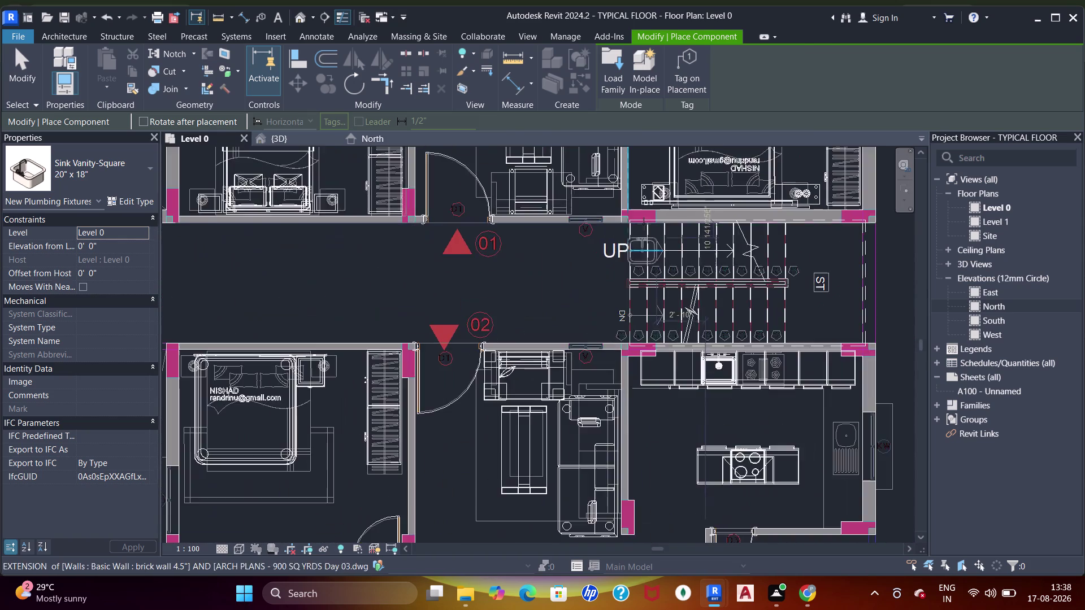
Place a square vanity sink against the wall of the bathroom near the dining area.
middle_drag(644, 228, 684, 461)
scroll(up, 3)
middle_drag(721, 252, 671, 426)
scroll(down, 3)
middle_drag(696, 295, 613, 369)
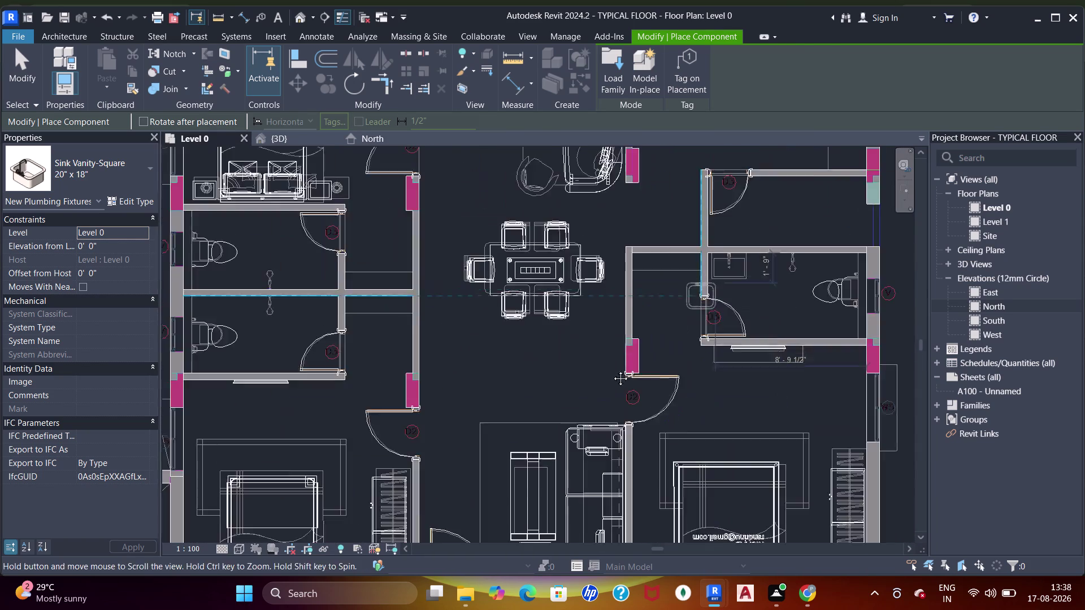
middle_drag(613, 369, 612, 370)
scroll(up, 3)
scroll(up, 3)
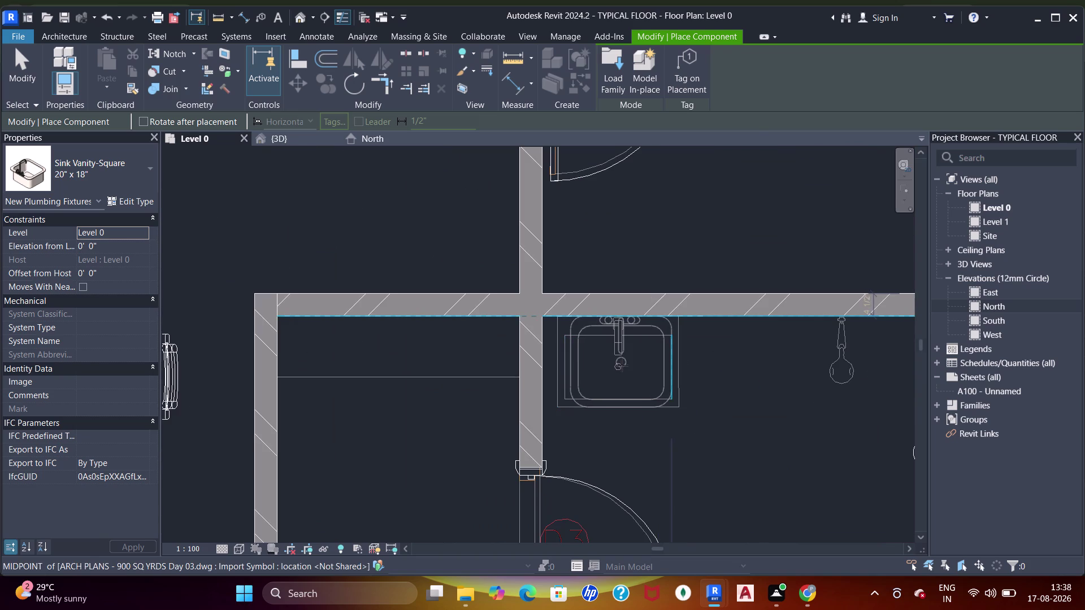
click(622, 366)
Place a vanity sink in the corner of a bedroom bathroom.
scroll(down, 3)
middle_drag(458, 354, 600, 344)
scroll(down, 3)
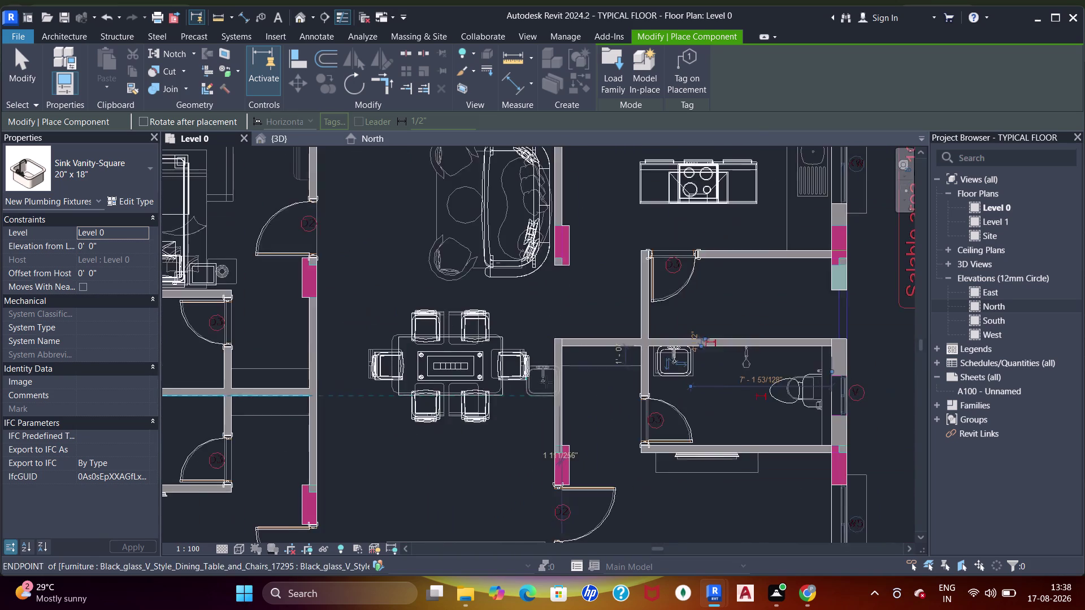
middle_drag(550, 387, 674, 290)
middle_drag(558, 423, 610, 267)
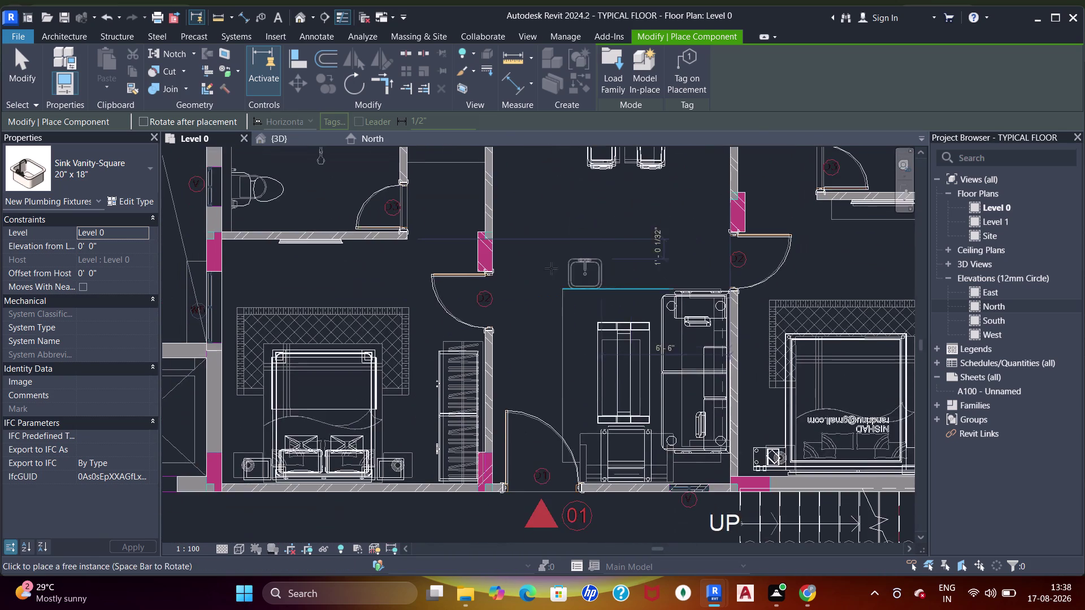
middle_drag(547, 288, 696, 326)
middle_drag(533, 286, 634, 411)
middle_drag(535, 317, 555, 366)
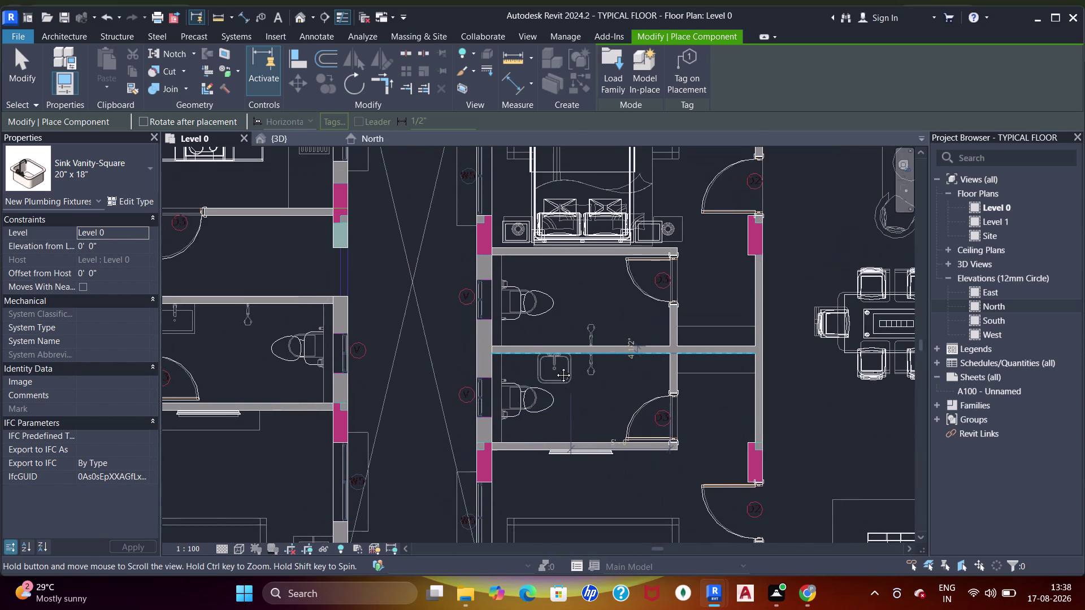
middle_drag(555, 367, 649, 247)
middle_drag(478, 264, 596, 332)
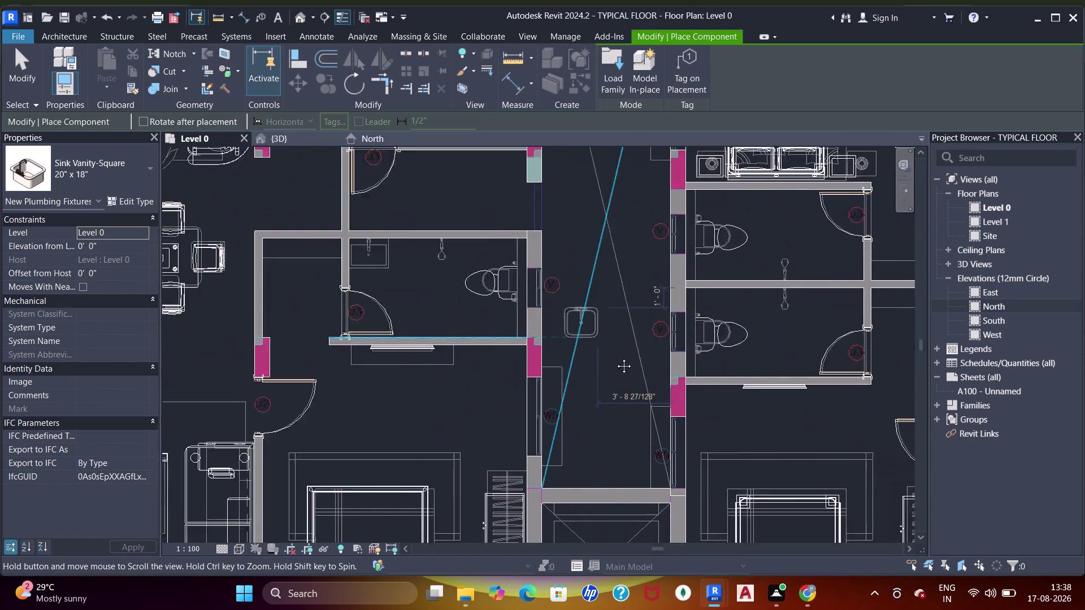
middle_drag(597, 332, 639, 394)
scroll(up, 3)
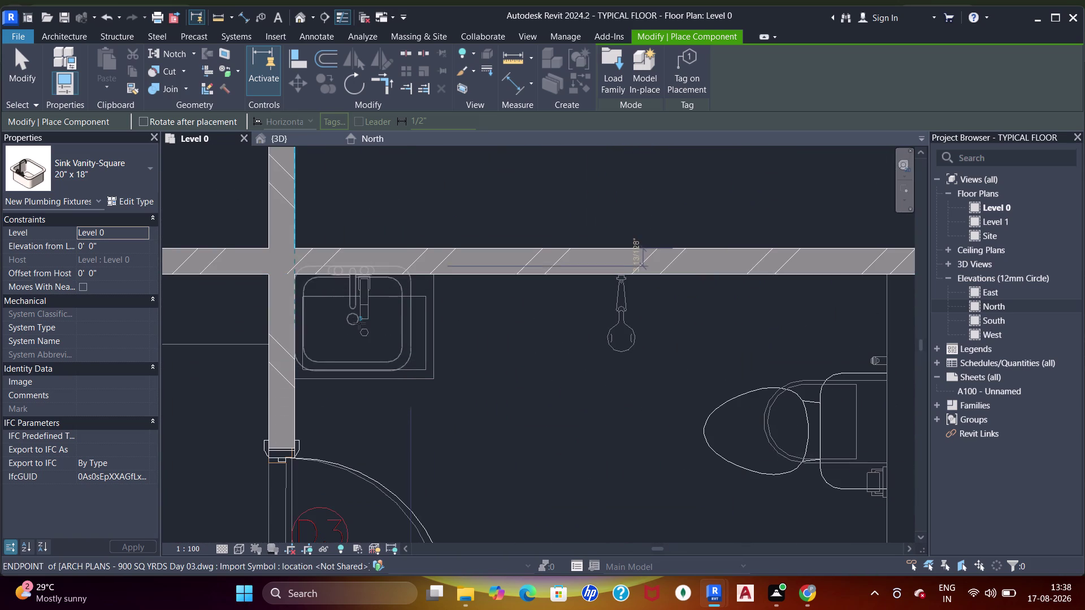
click(367, 330)
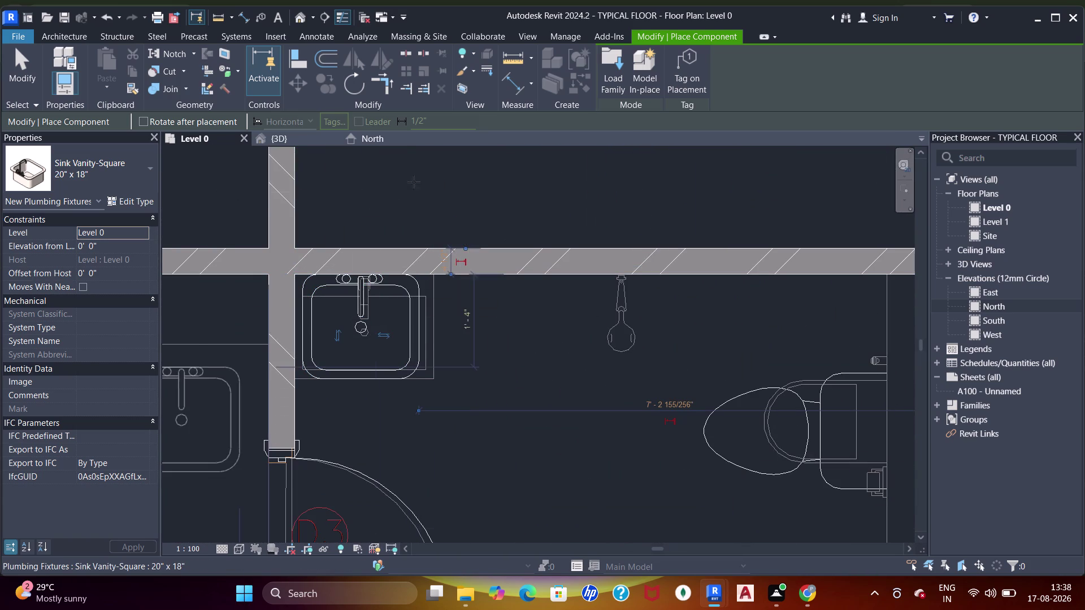
Place a vanity sink against the shared bathroom wall.
scroll(down, 3)
middle_drag(397, 368, 457, 364)
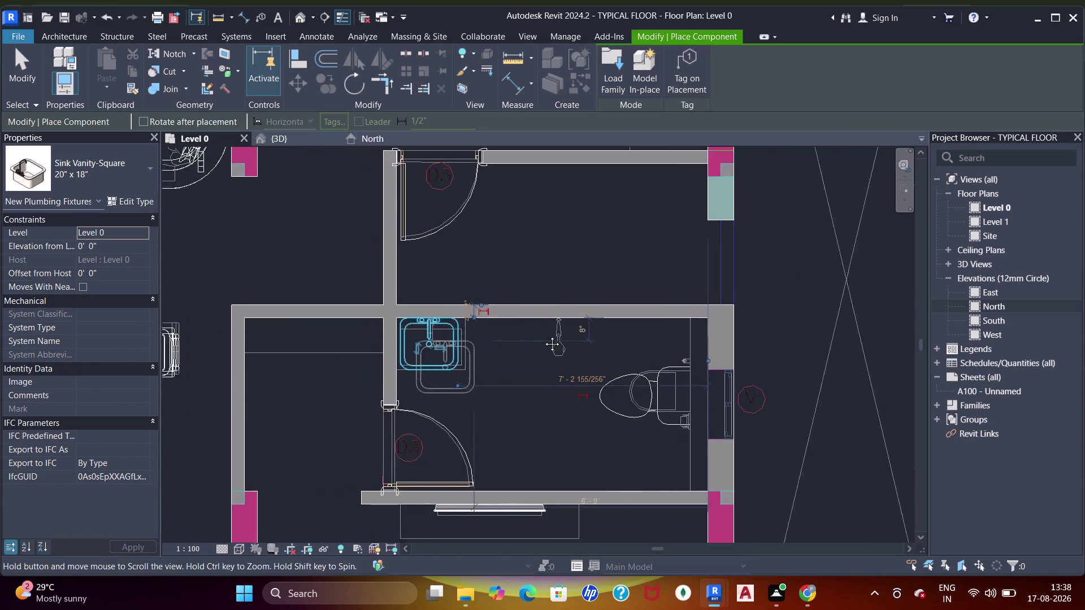
middle_drag(457, 364, 567, 327)
scroll(down, 3)
middle_drag(304, 409, 438, 319)
middle_drag(300, 323, 503, 238)
scroll(down, 3)
middle_drag(446, 256, 454, 314)
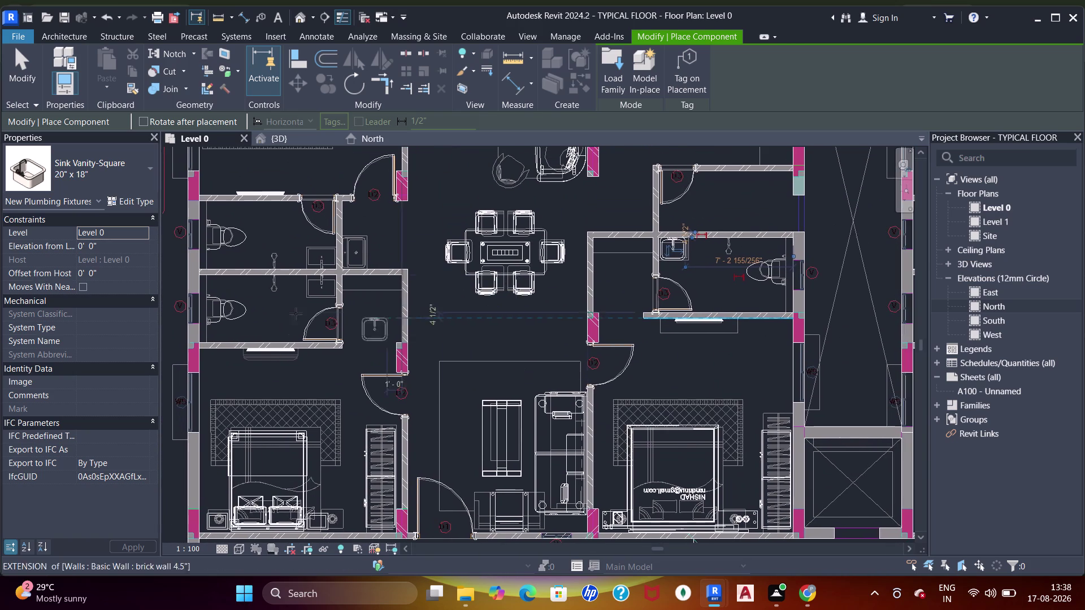
scroll(up, 3)
middle_drag(371, 277, 320, 393)
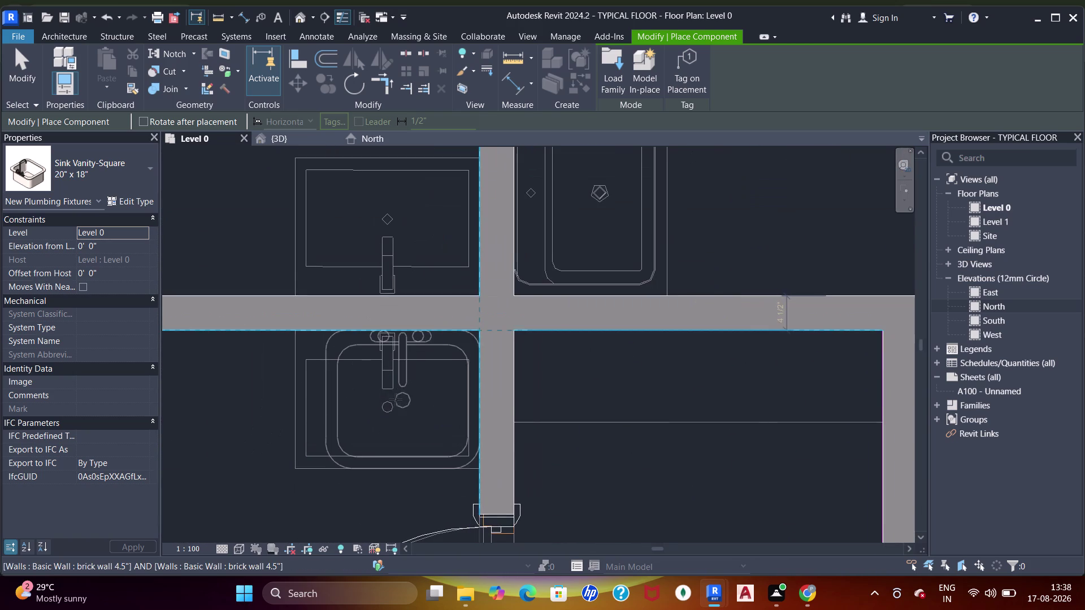
click(389, 401)
Place a sink on the wall's other side, rotated twice, then start loading another family.
scroll(down, 3)
middle_drag(352, 294, 468, 323)
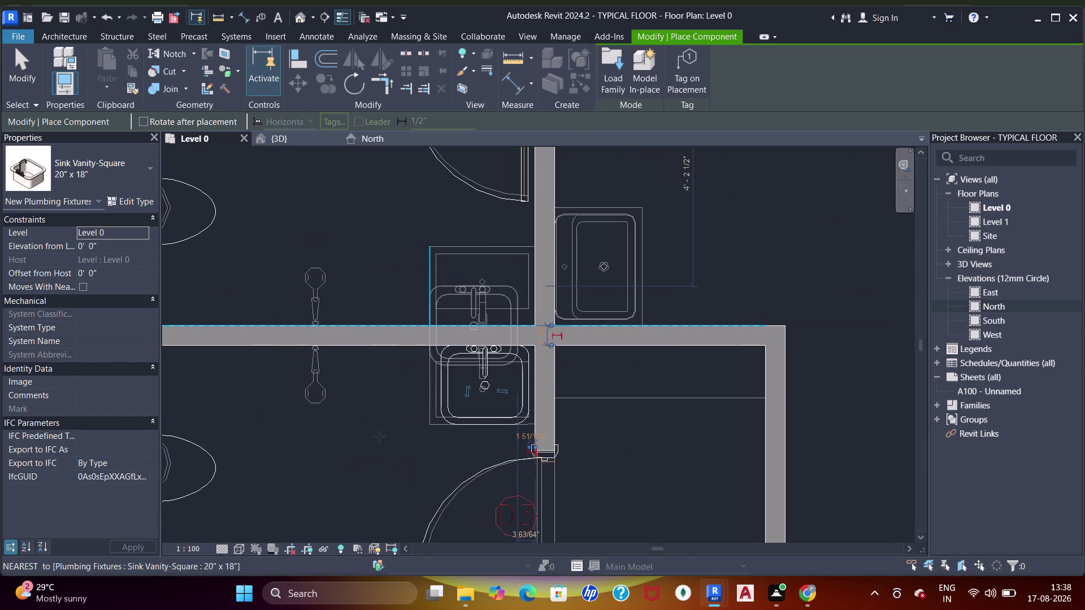
key(space)
key(space)
scroll(up, 3)
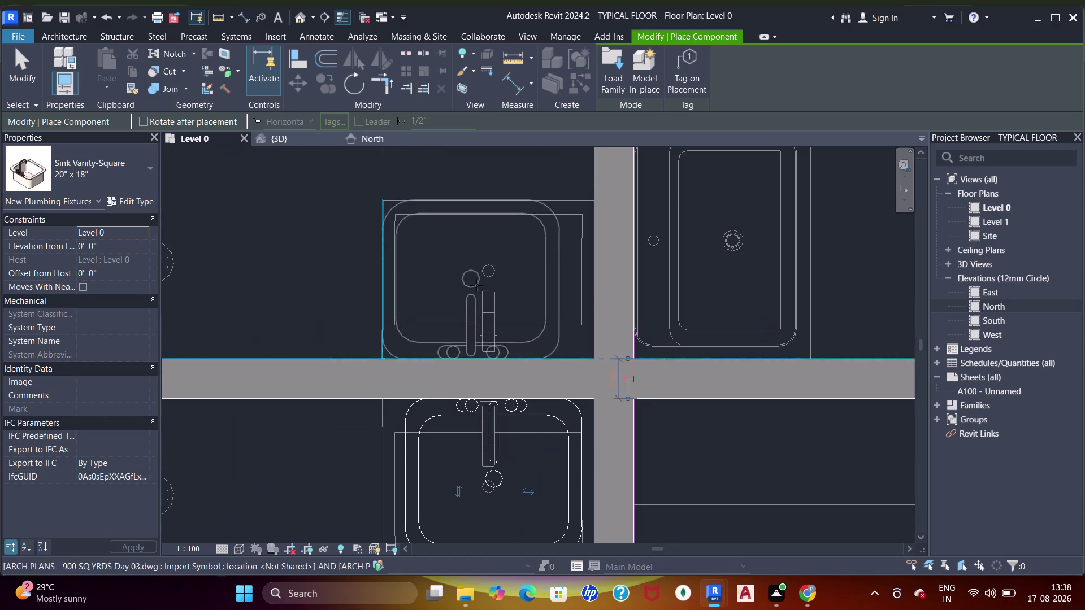
click(491, 279)
scroll(down, 3)
middle_drag(471, 313, 439, 363)
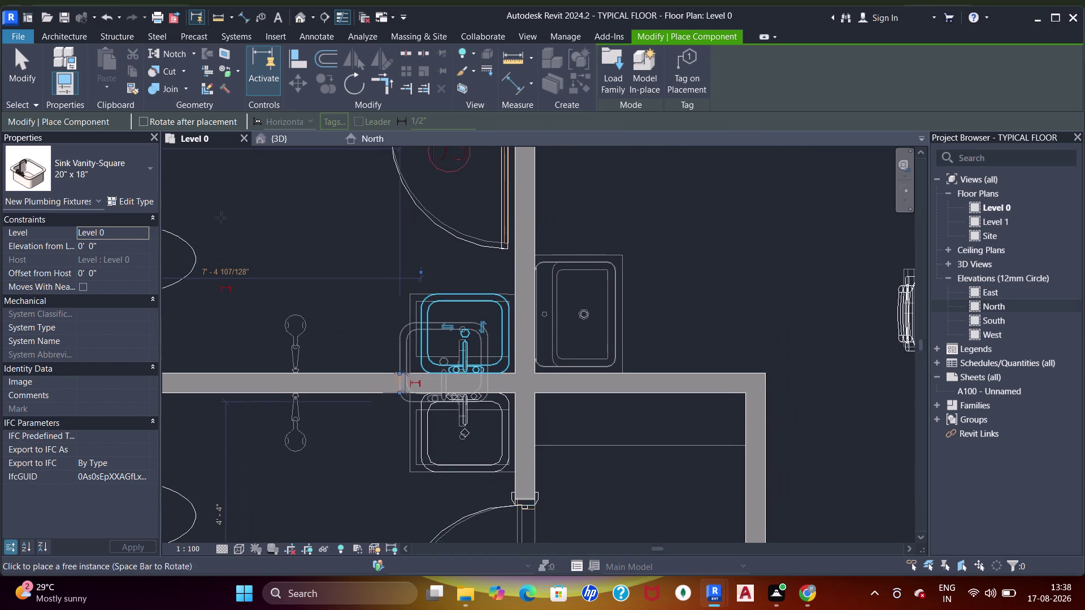
click(615, 74)
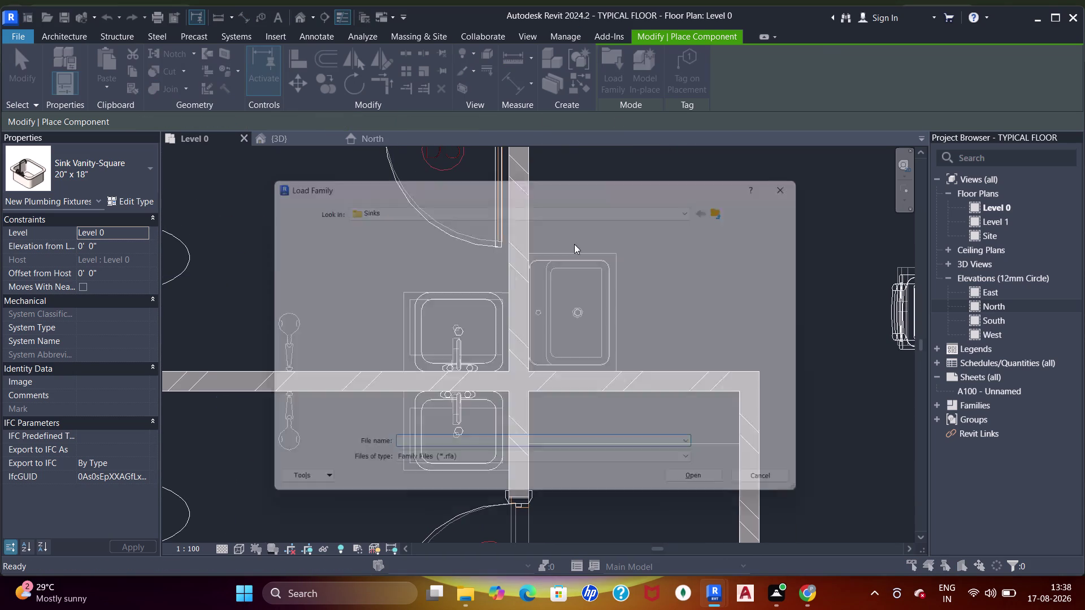
Preview the Sinks folder families and load Sink Kitchen-Single (30" x 21").
click(406, 253)
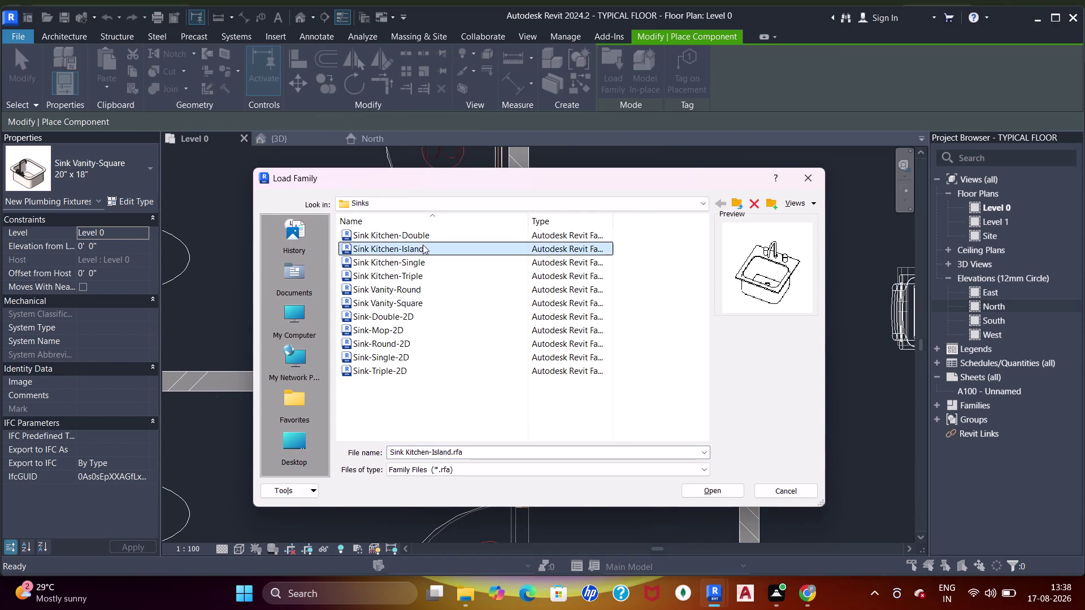
click(418, 241)
click(416, 278)
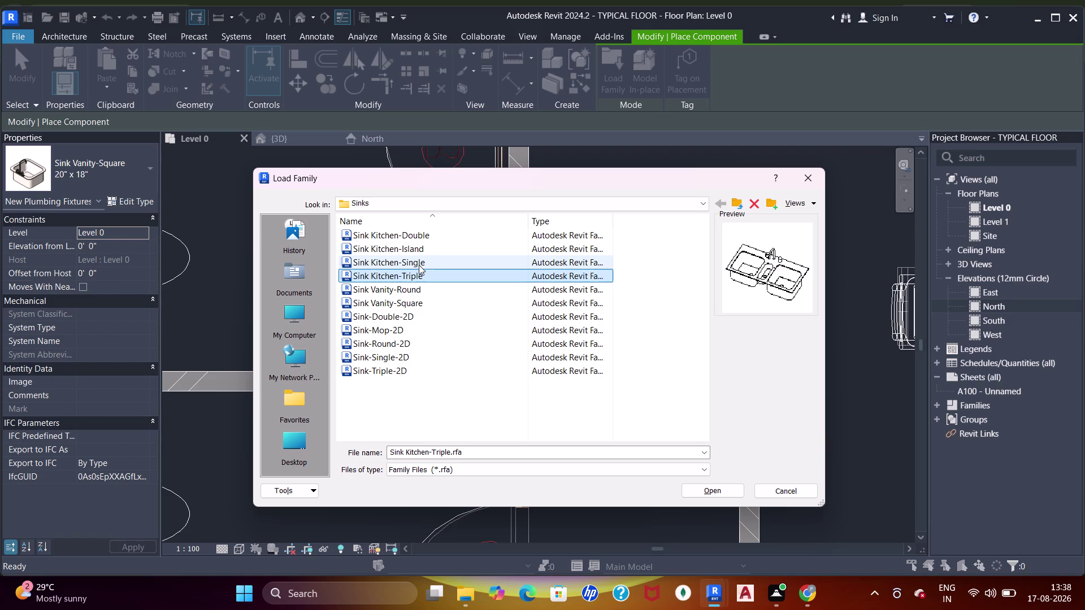
click(419, 265)
click(422, 251)
click(419, 260)
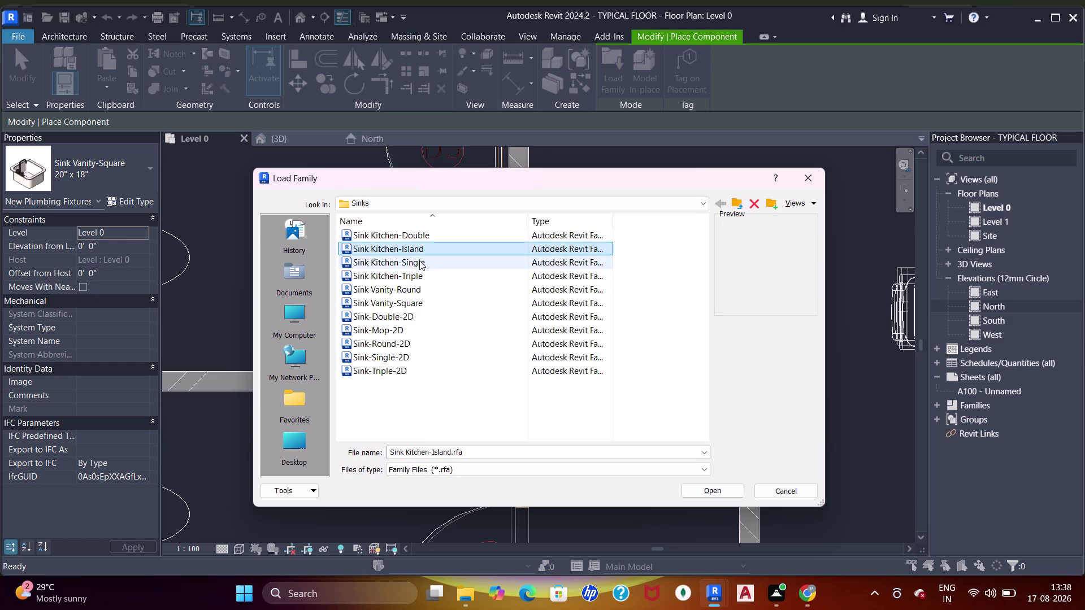
click(410, 298)
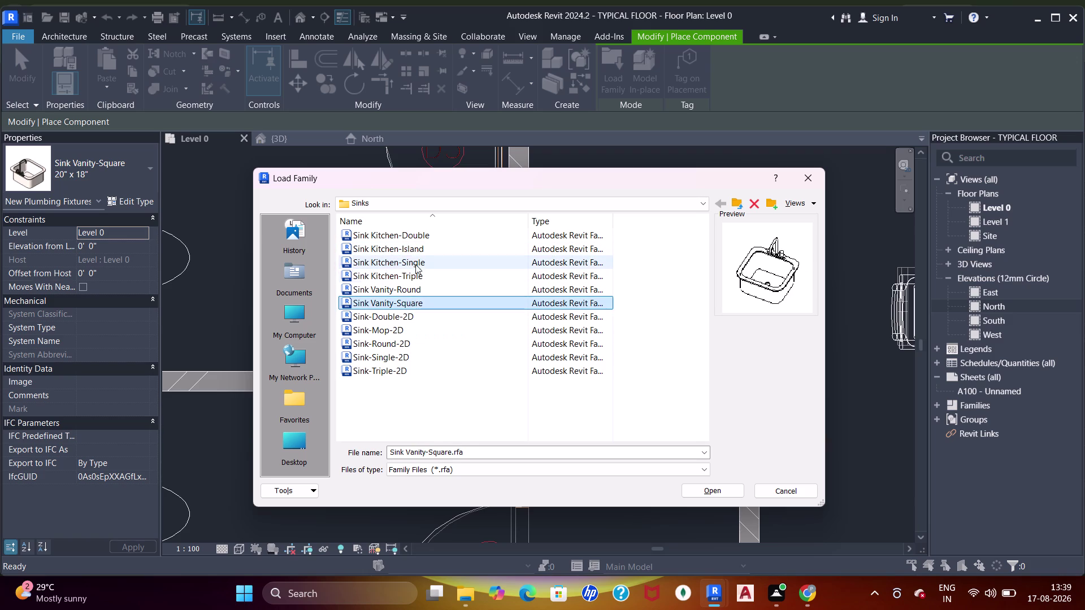
click(415, 257)
double_click(415, 258)
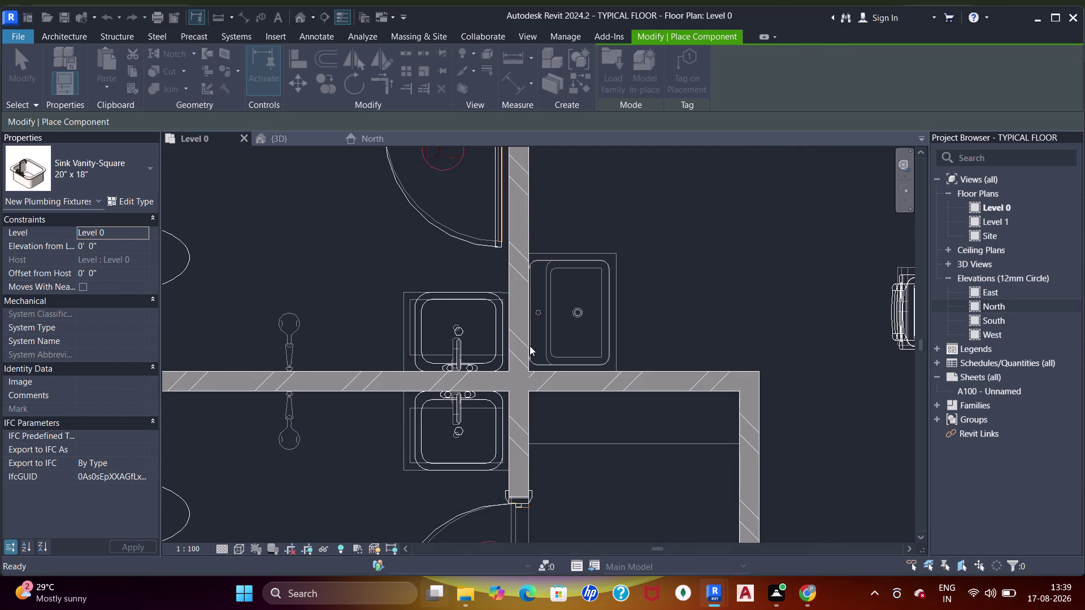
key(space)
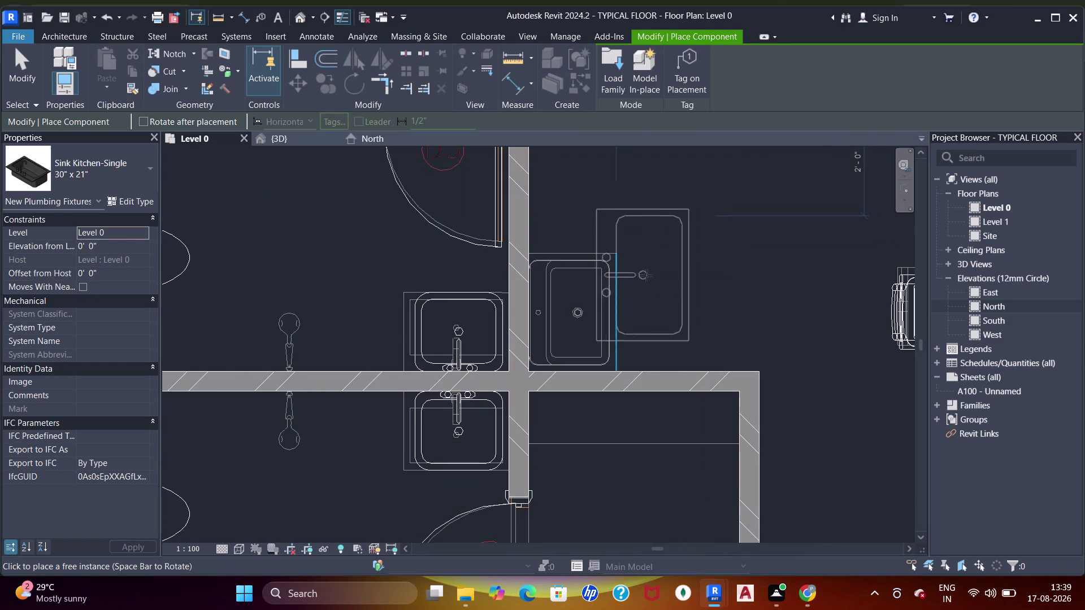
Place a 30" x 21" kitchen sink against the wall, then pan across the apartments.
click(583, 307)
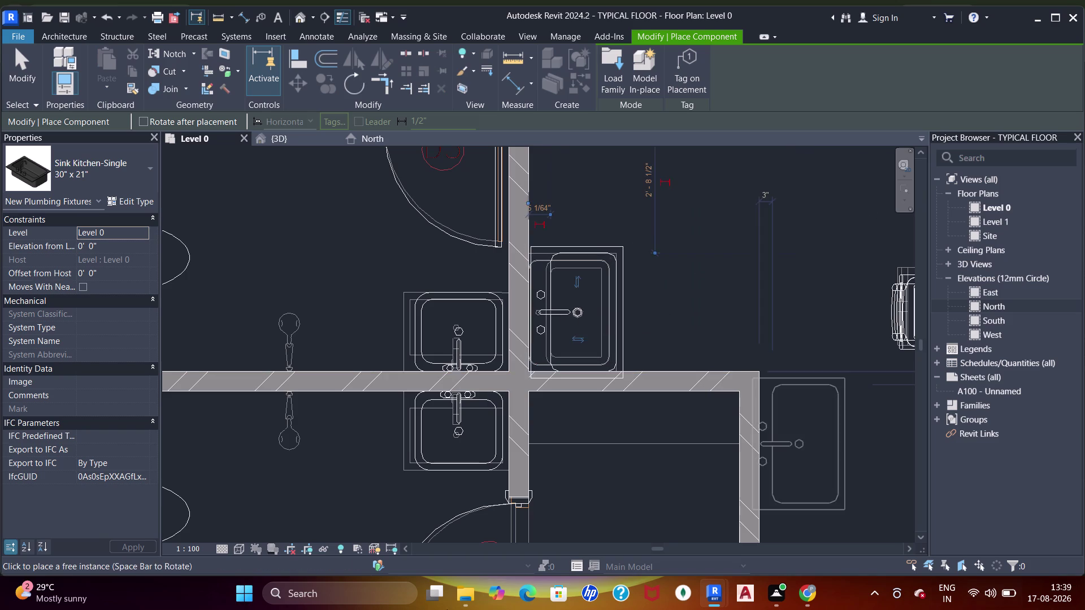
scroll(down, 3)
middle_drag(651, 294, 552, 291)
scroll(down, 3)
middle_drag(588, 291, 522, 254)
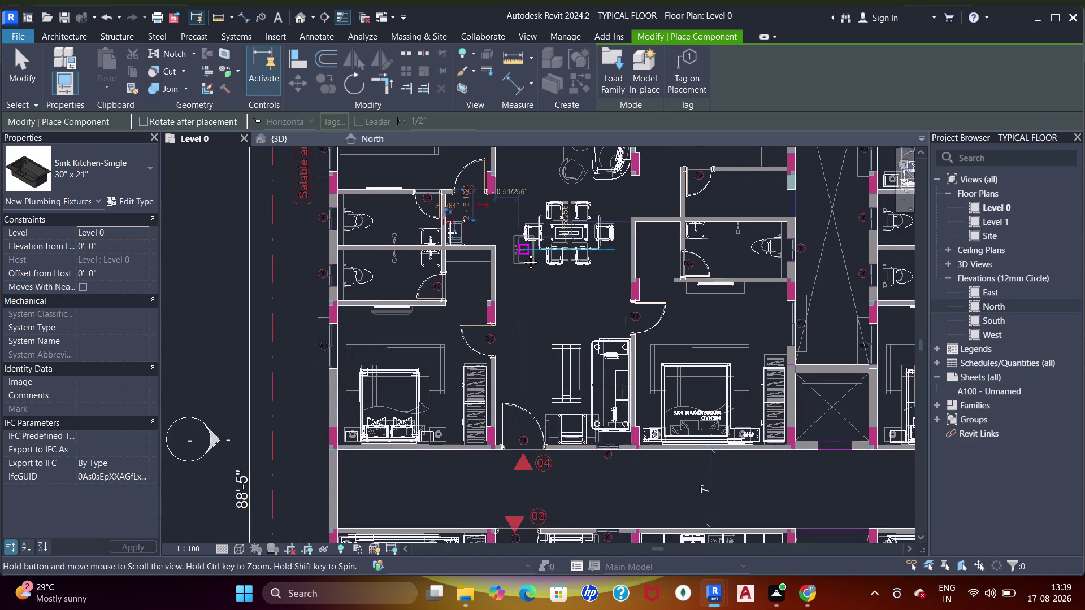
middle_drag(522, 254, 397, 297)
middle_drag(732, 248, 551, 330)
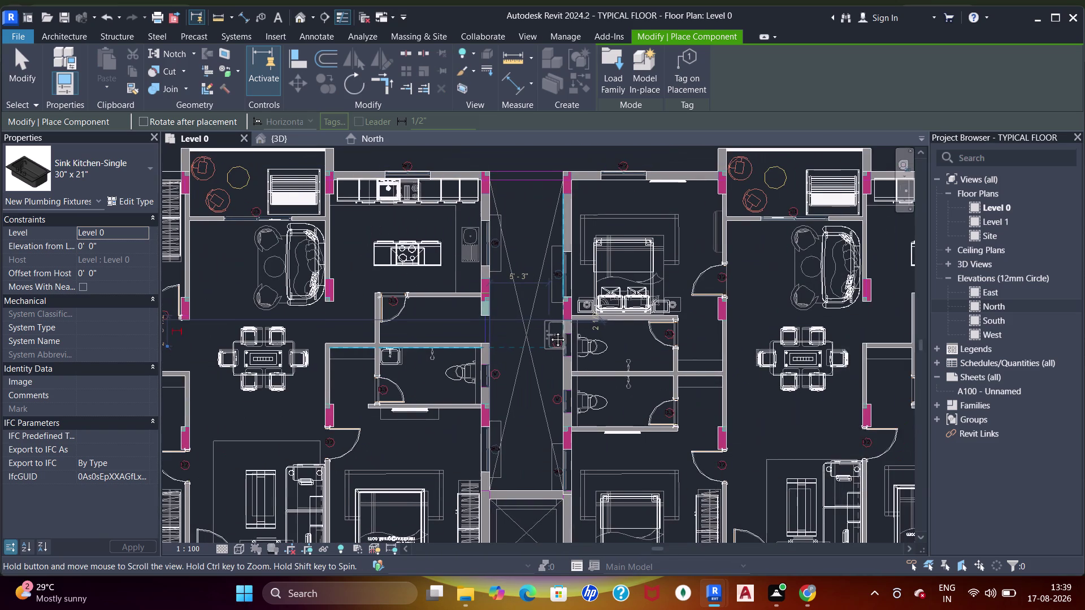
middle_drag(551, 331, 549, 331)
middle_drag(677, 362, 570, 306)
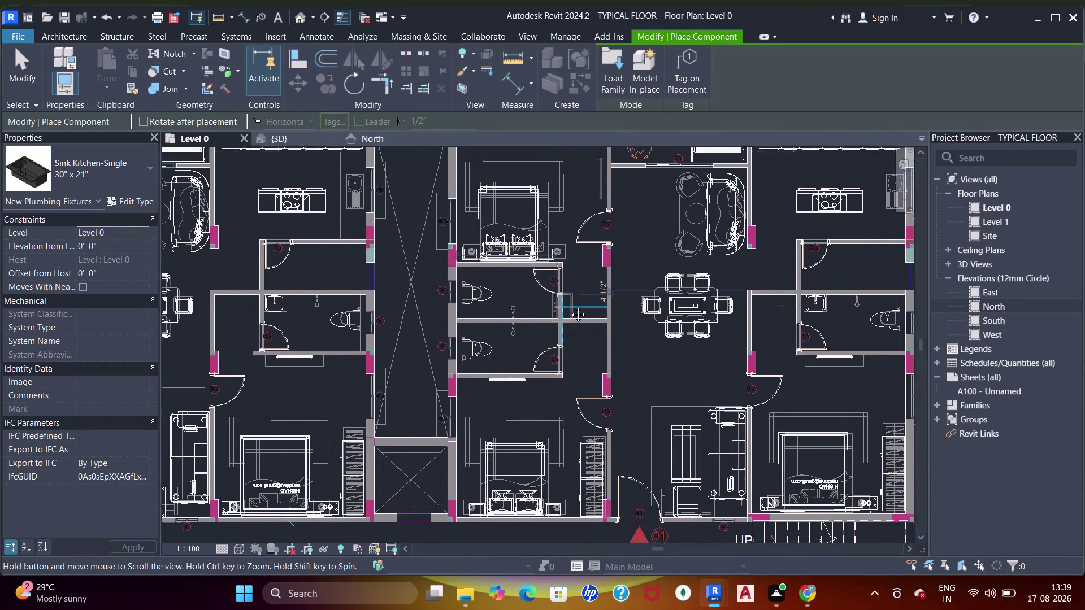
middle_drag(569, 306, 585, 303)
middle_drag(408, 381, 424, 382)
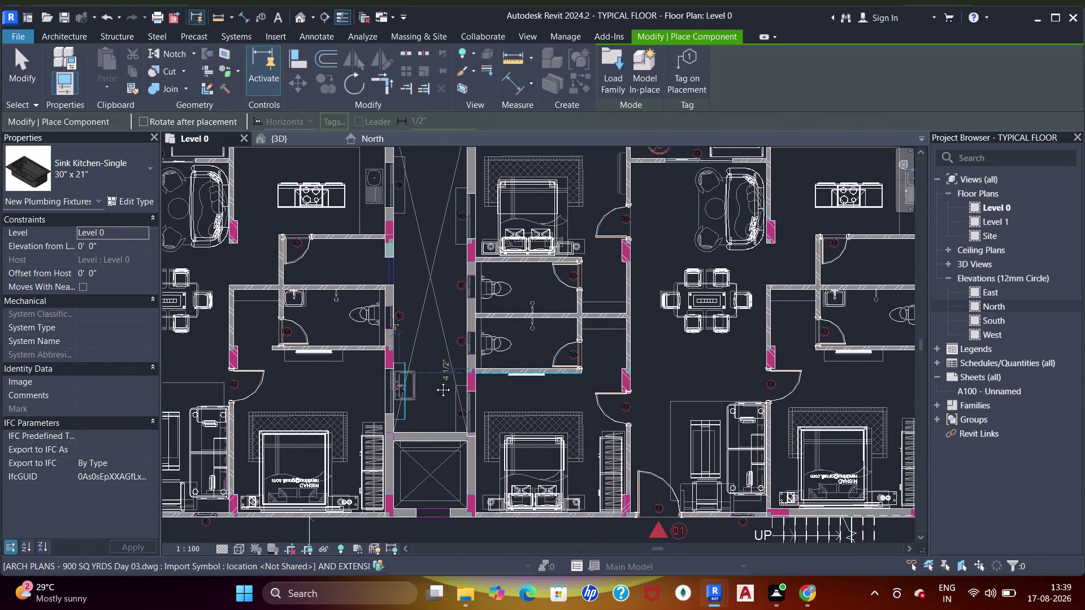
middle_drag(425, 381, 610, 356)
middle_drag(629, 352, 434, 364)
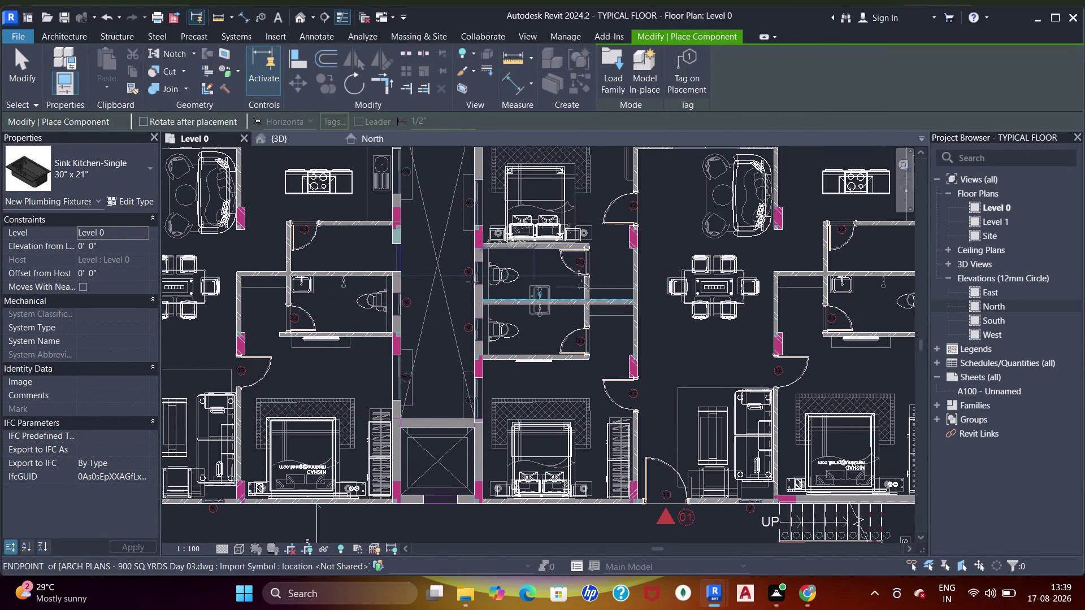
Place a kitchen sink beside the wall in the lower apartment's kitchen.
scroll(down, 3)
middle_drag(473, 296, 586, 265)
middle_drag(417, 386, 529, 242)
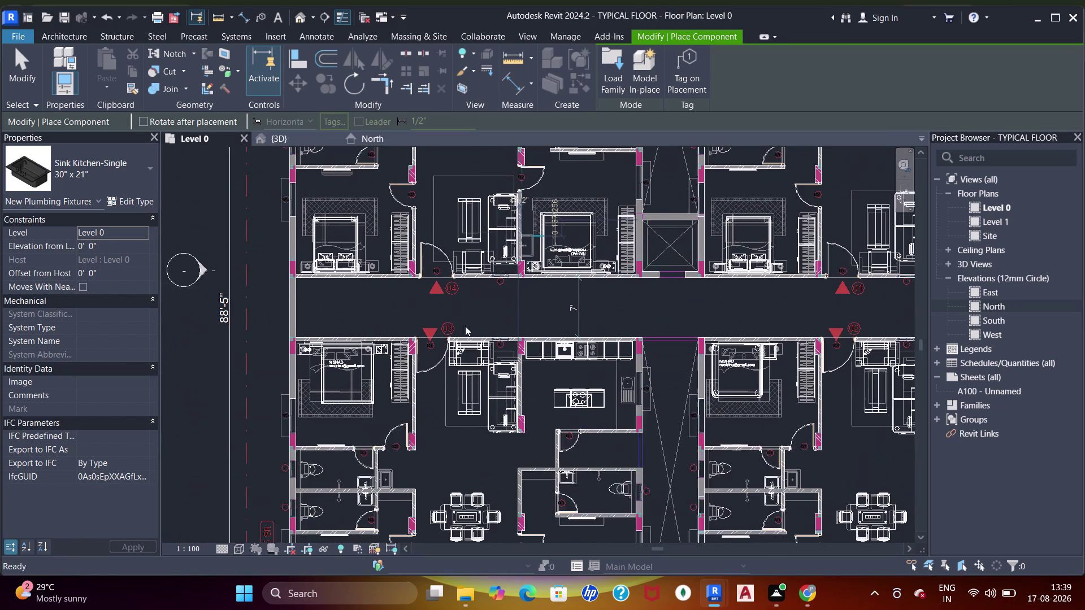
scroll(up, 3)
middle_drag(428, 411, 442, 385)
middle_drag(481, 470, 477, 469)
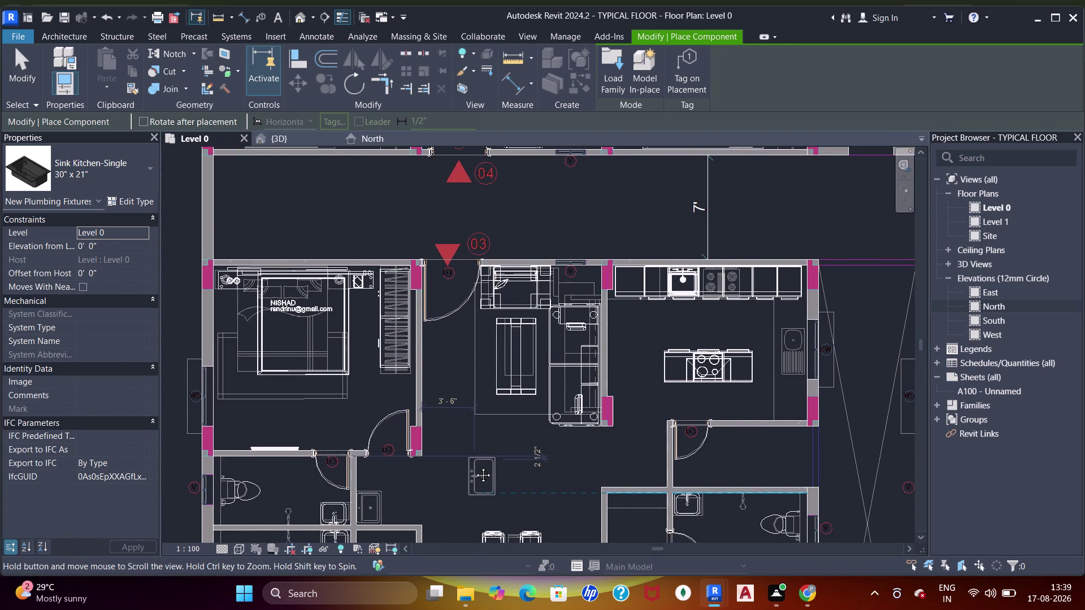
middle_drag(477, 469, 462, 330)
scroll(up, 3)
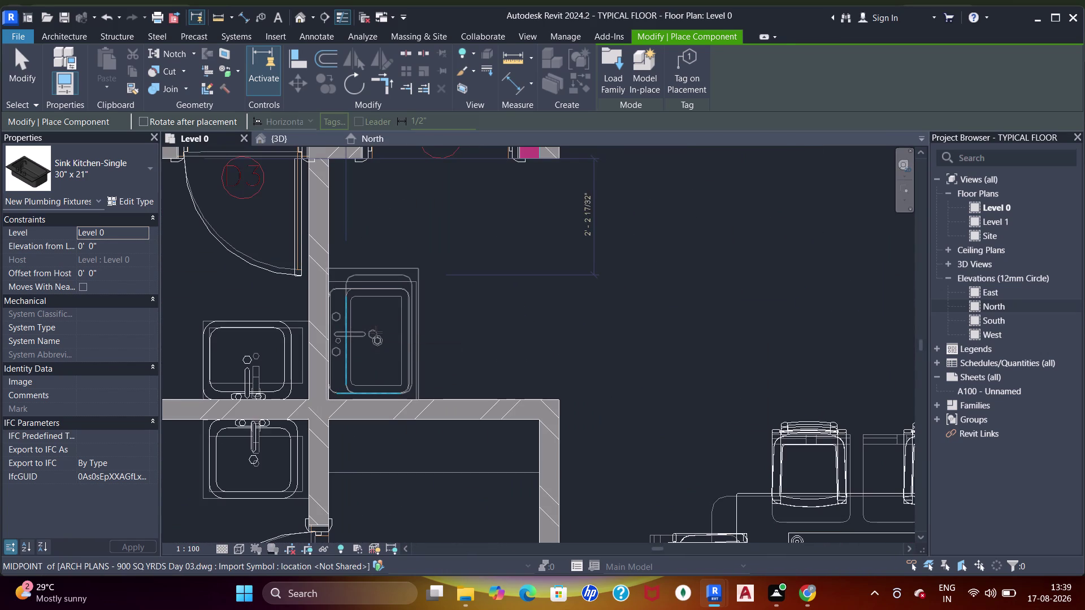
click(380, 332)
Place a kitchen sink in the wash area next to the washbasins.
scroll(down, 3)
middle_drag(469, 319, 409, 313)
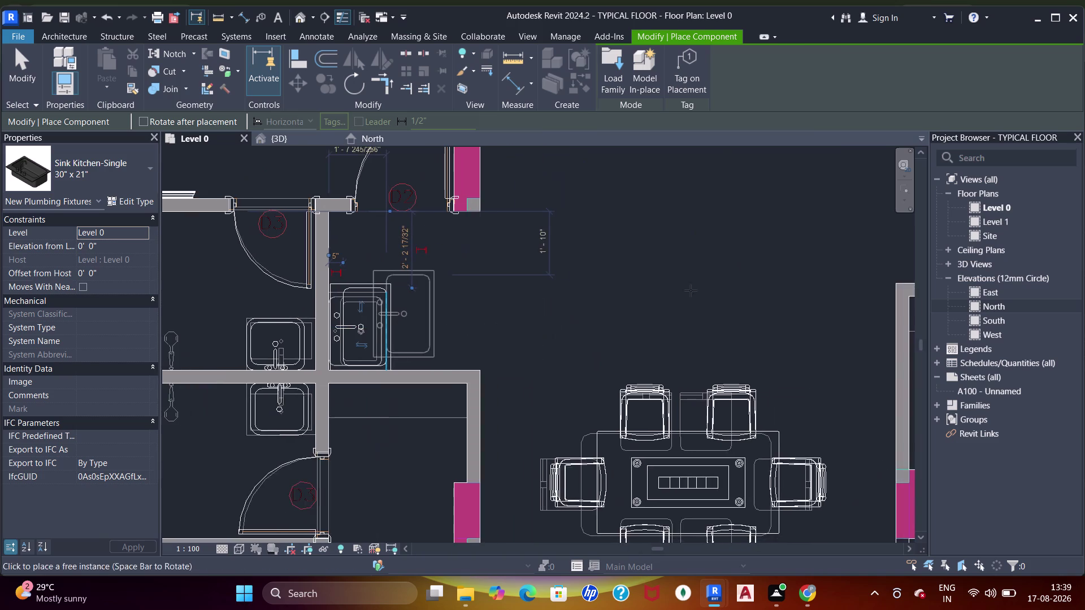
scroll(down, 3)
middle_drag(751, 321, 542, 327)
middle_drag(655, 366, 559, 349)
scroll(down, 3)
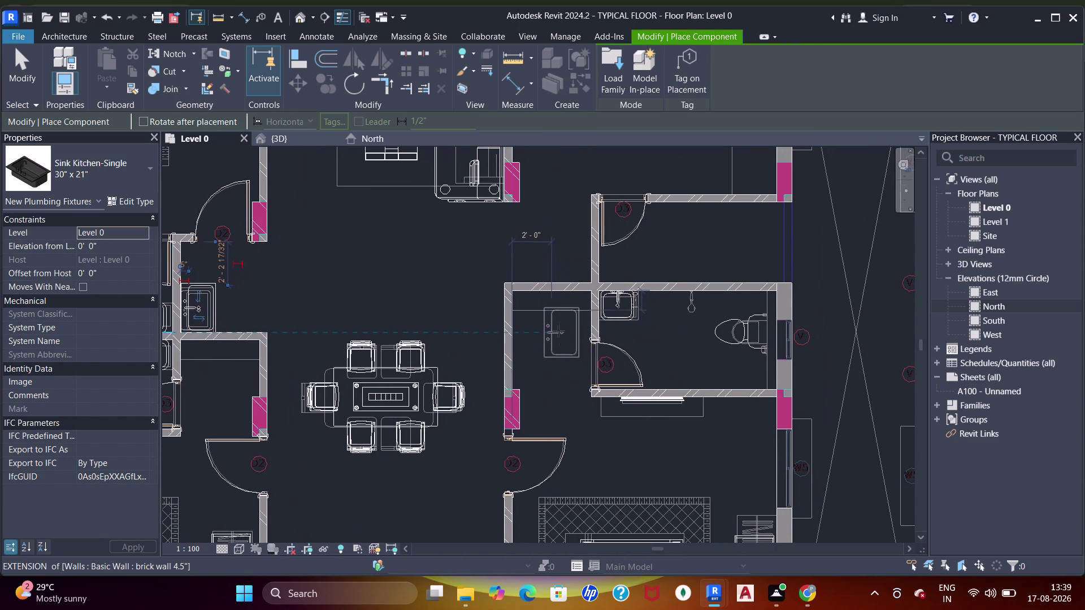
middle_drag(561, 389, 464, 422)
middle_drag(714, 407, 656, 423)
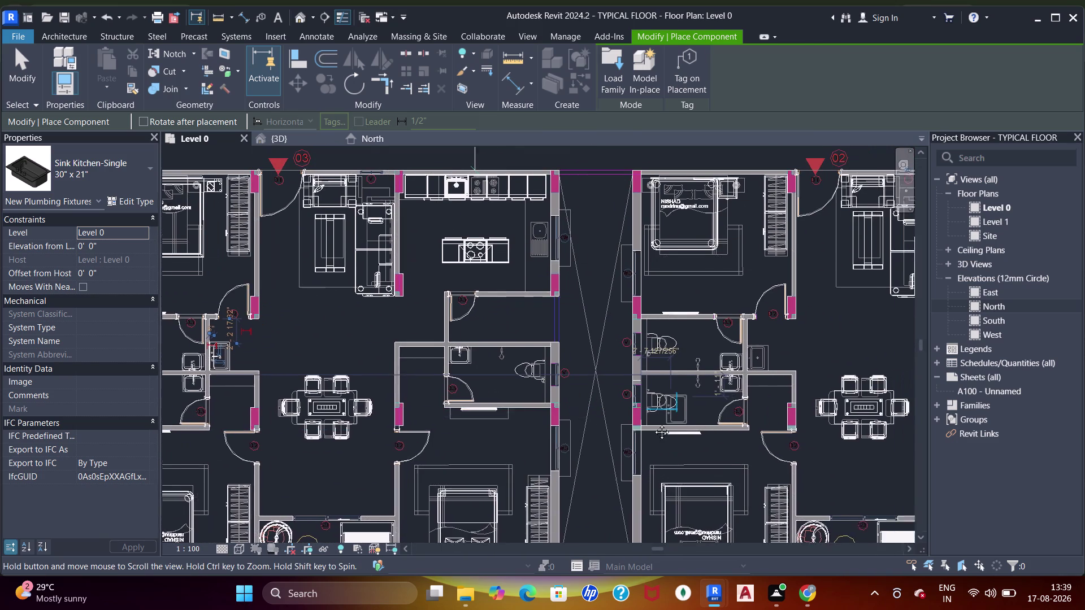
middle_drag(656, 424, 685, 403)
scroll(up, 3)
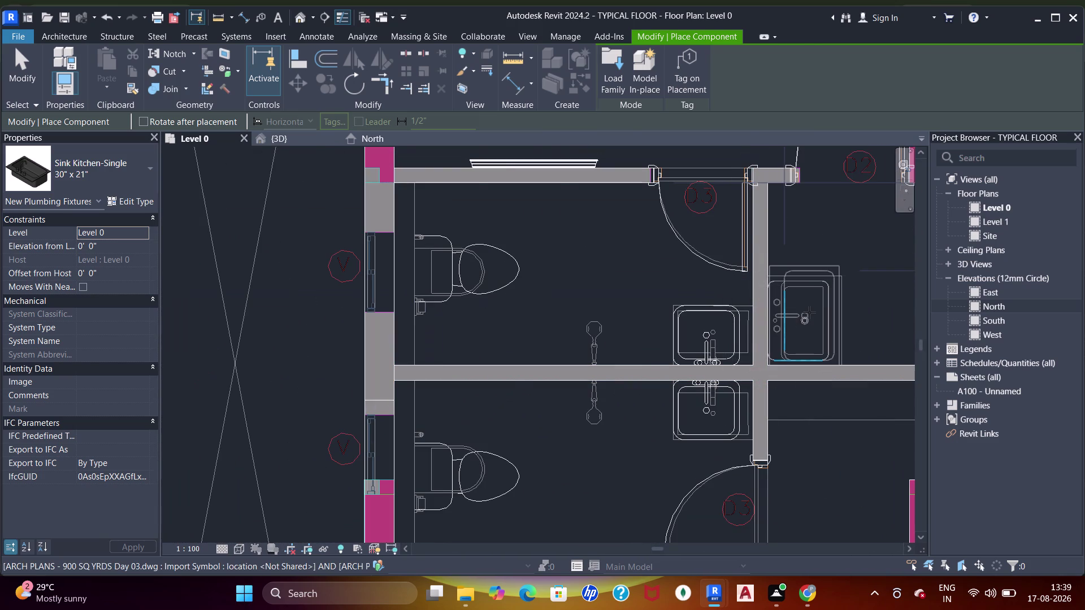
click(810, 313)
Pan across the plan and press Esc to end kitchen sink placement.
scroll(down, 3)
middle_drag(796, 326, 583, 339)
scroll(down, 3)
middle_drag(750, 348, 633, 267)
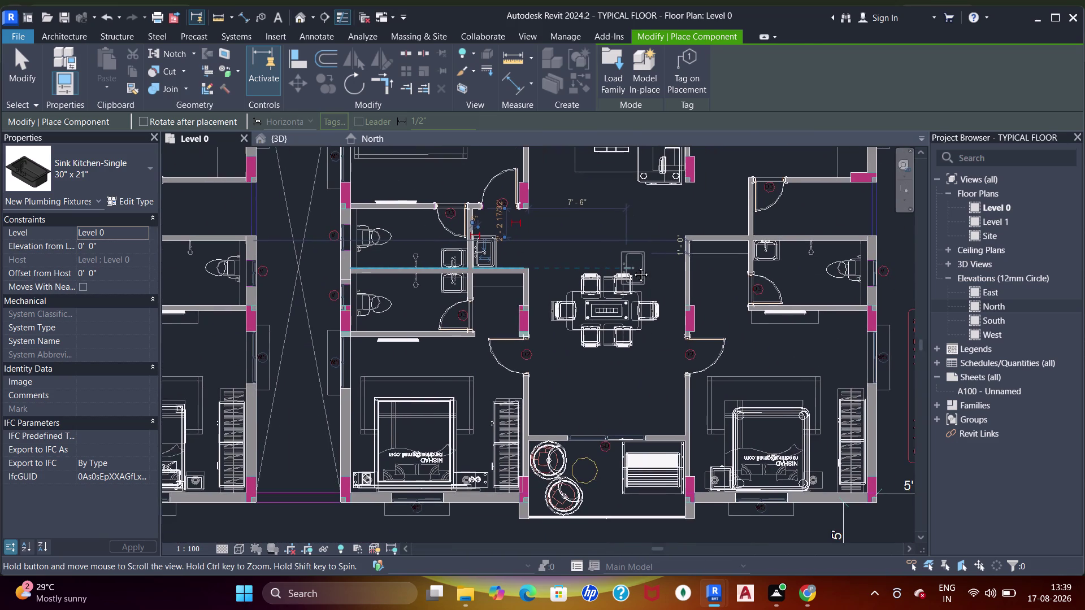
middle_drag(633, 266, 624, 444)
scroll(down, 3)
middle_drag(573, 287, 634, 462)
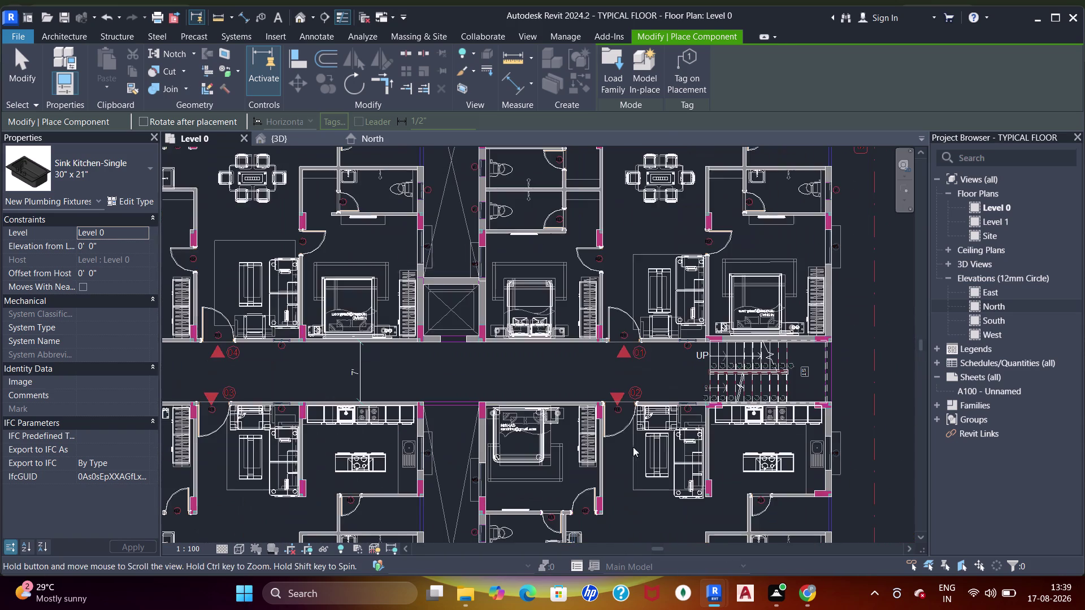
middle_drag(530, 230, 578, 363)
scroll(up, 3)
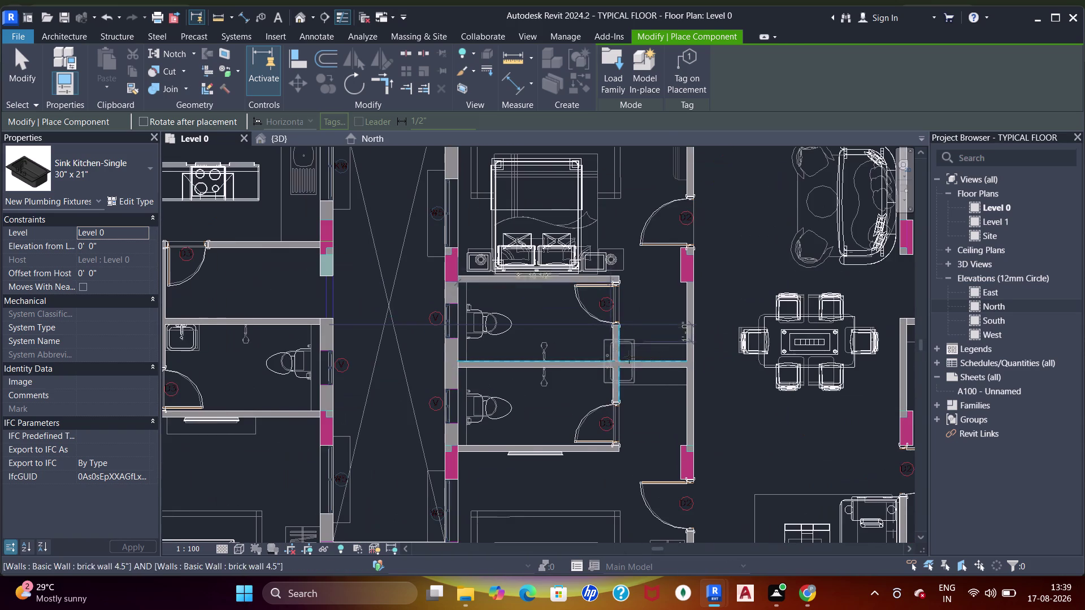
key(Escape)
key(Escape)
key(Escape)
key(Escape)
scroll(down, 3)
middle_drag(497, 357, 626, 329)
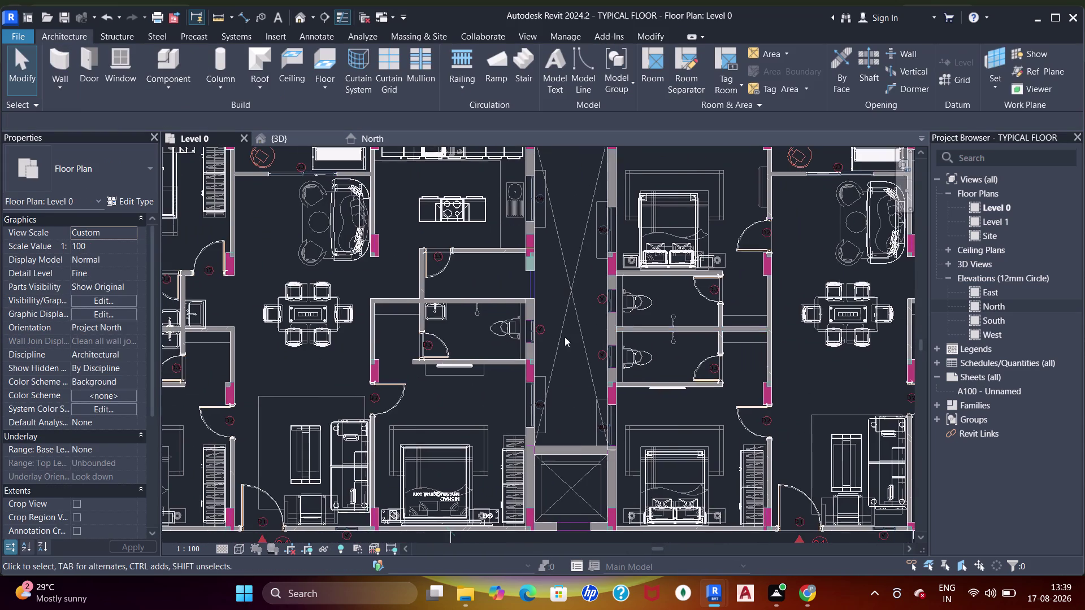
Align the new kitchen sink's side flush against the adjacent wall face.
middle_drag(456, 354, 656, 331)
scroll(up, 3)
scroll(up, 3)
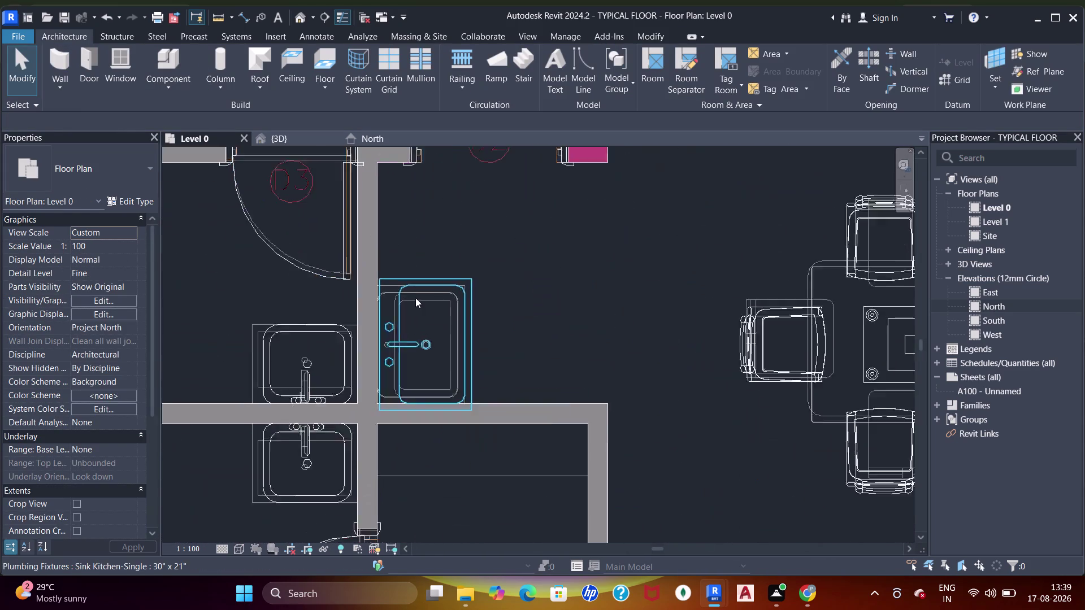
scroll(up, 3)
key(a)
key(a)
key(a)
click(356, 240)
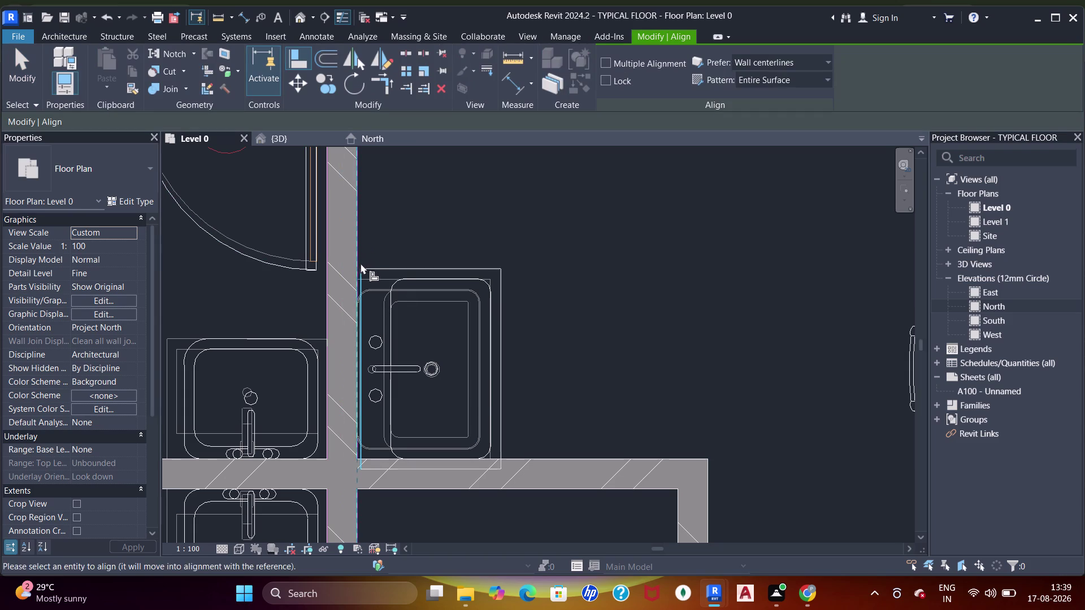
click(364, 272)
key(Escape)
key(Escape)
key(a)
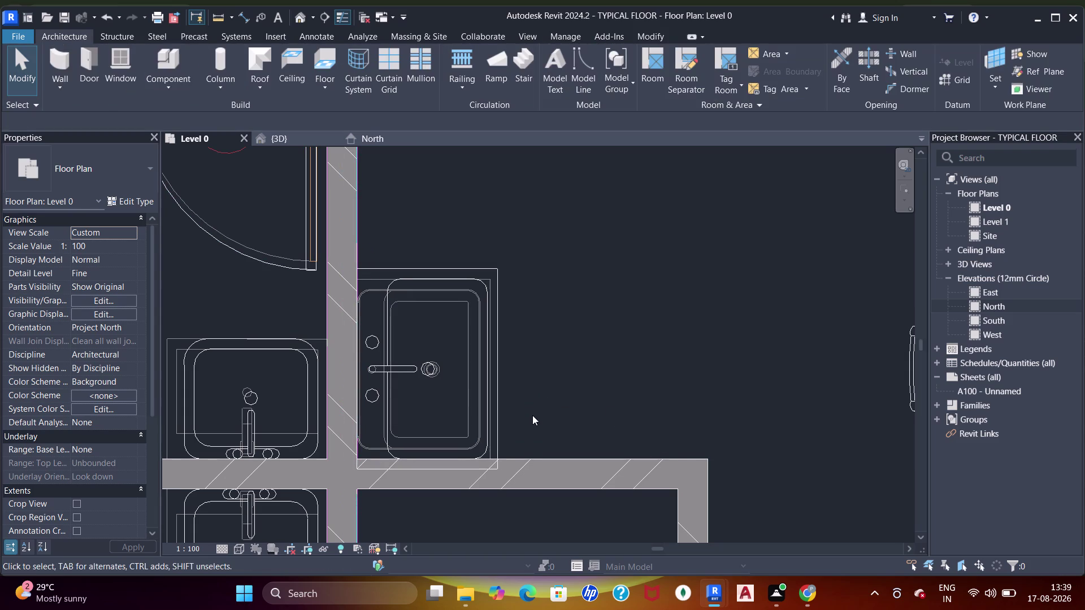
Restart Align and pan the plan back to frame the sink and its walls.
key(a)
key(a)
click(529, 460)
click(497, 467)
scroll(down, 3)
scroll(up, 3)
scroll(down, 3)
middle_drag(593, 438, 610, 207)
scroll(up, 3)
scroll(down, 3)
middle_drag(621, 336, 604, 243)
middle_drag(642, 367, 637, 316)
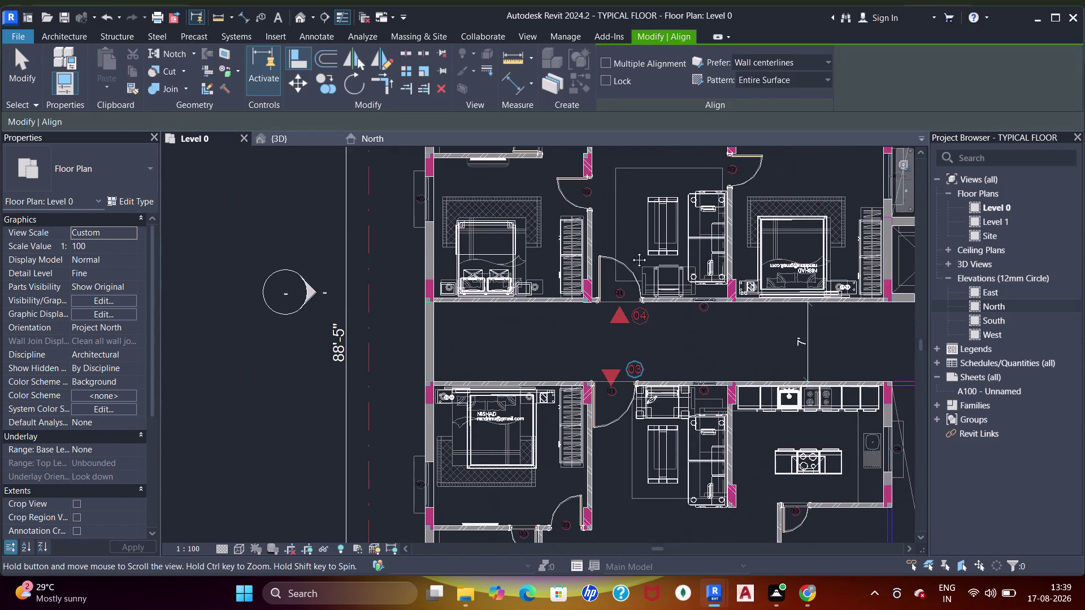
middle_drag(637, 316, 631, 223)
scroll(up, 3)
scroll(up, 3)
scroll(up, 3)
middle_drag(564, 411, 705, 290)
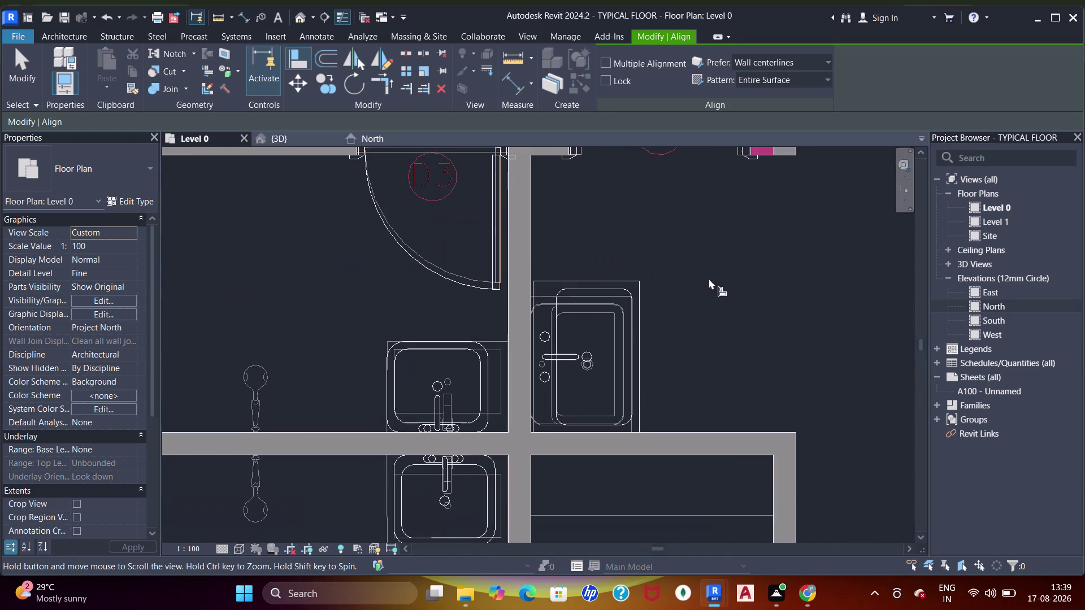
middle_drag(705, 290, 709, 285)
Align the sink's side to the wall and its bottom edge to the wall below.
click(531, 250)
click(536, 302)
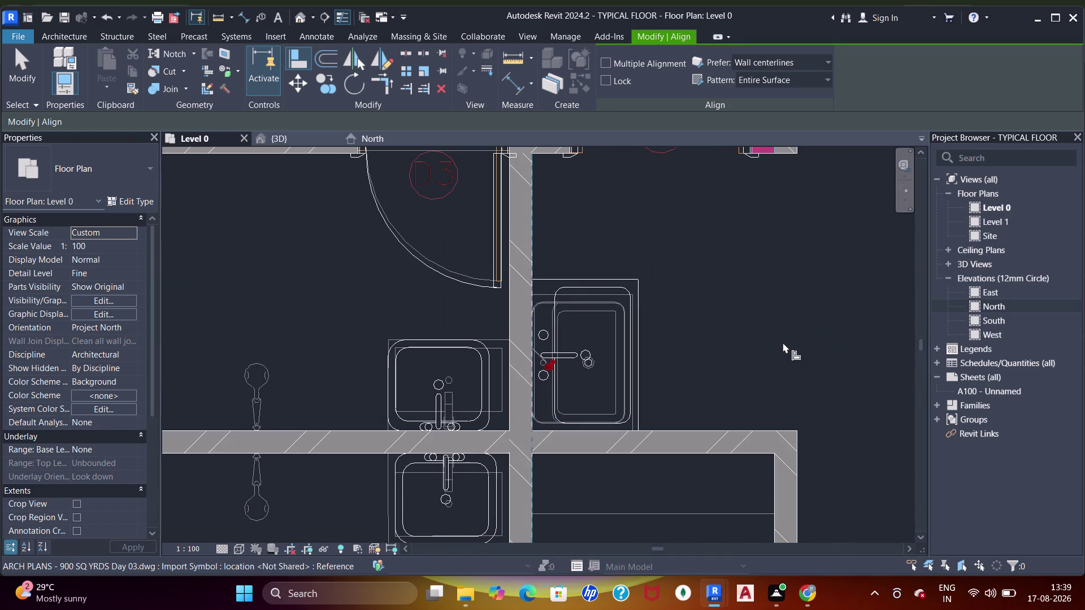
click(780, 342)
click(684, 433)
click(628, 430)
Re-align the sink's side and bottom edges to both wall faces, undoing the extra pick.
scroll(down, 3)
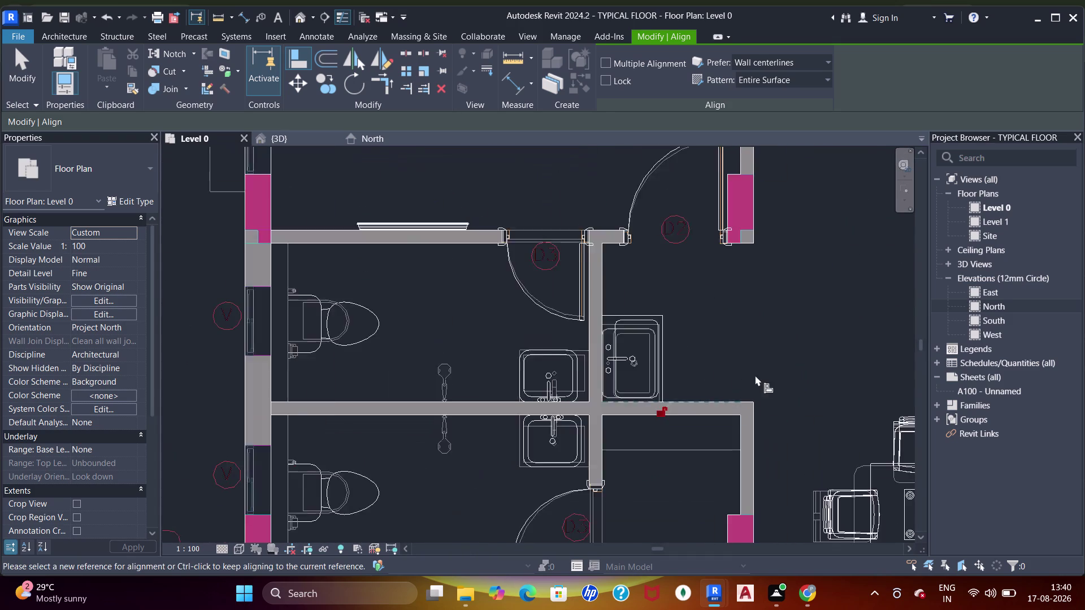
scroll(down, 3)
middle_drag(776, 374, 454, 324)
middle_drag(645, 366, 606, 369)
scroll(up, 3)
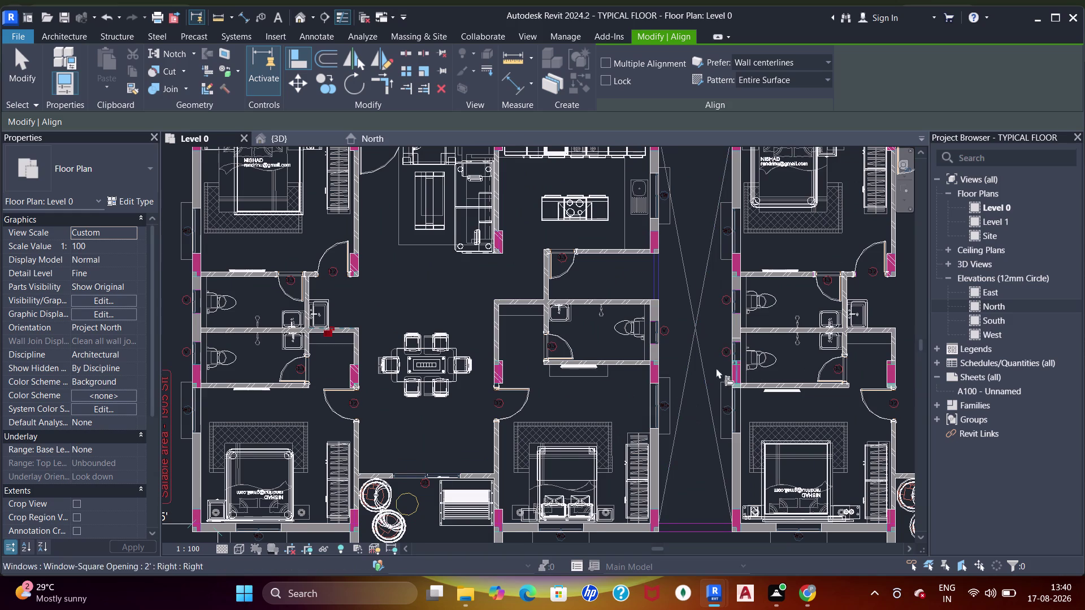
middle_drag(714, 369, 465, 373)
scroll(up, 3)
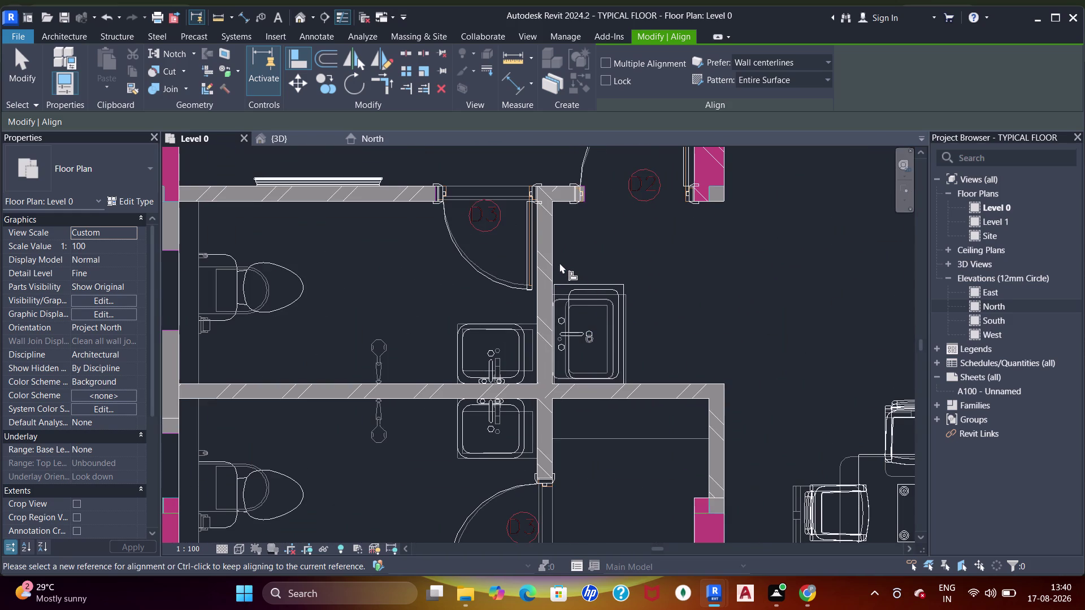
click(555, 268)
click(555, 295)
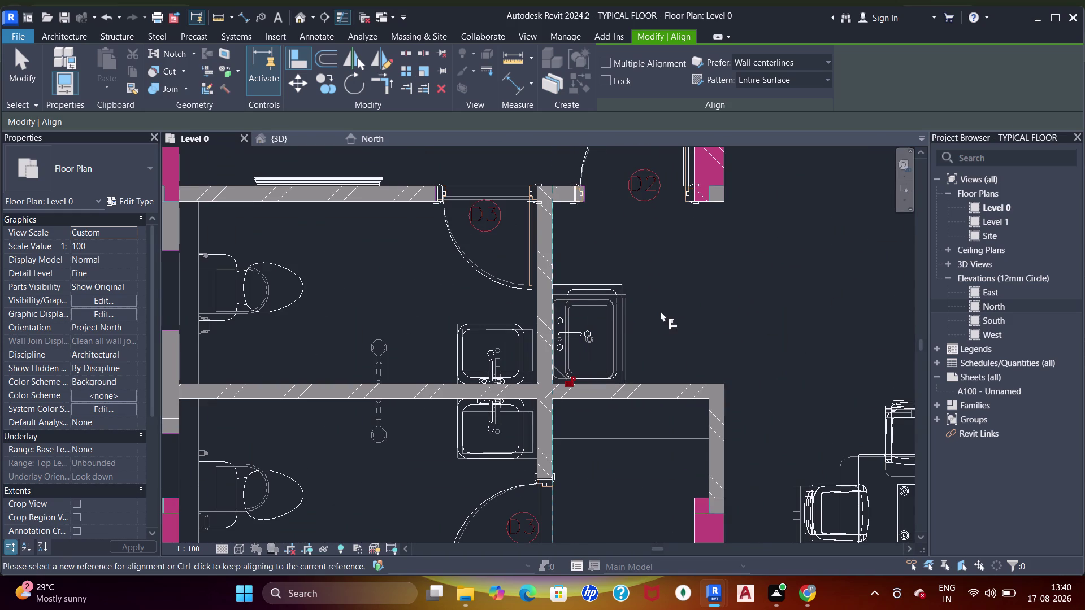
click(660, 311)
click(637, 383)
click(615, 383)
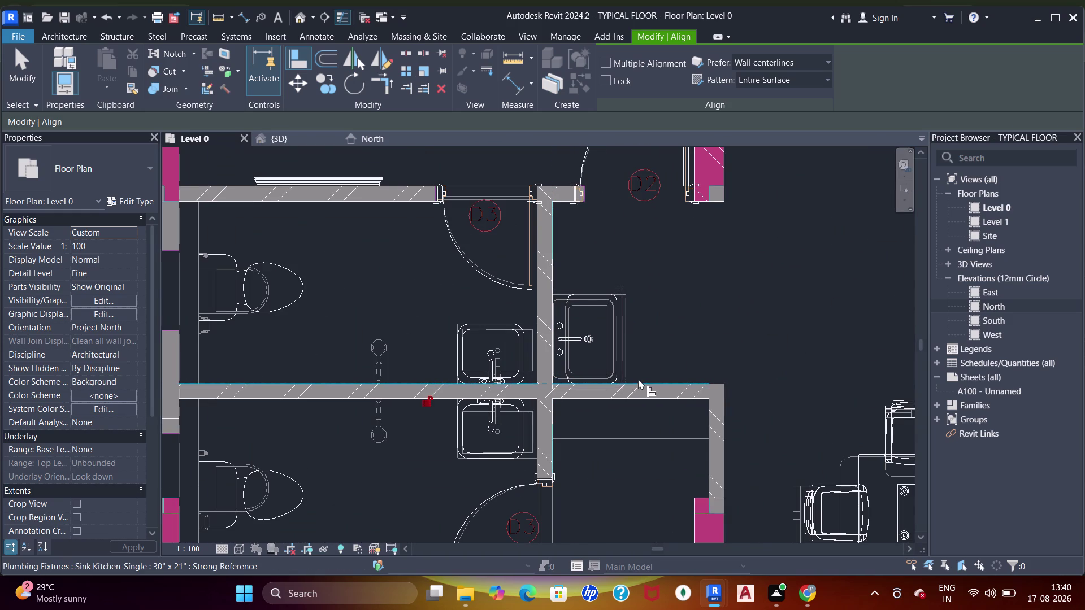
key(ctrl+z)
scroll(down, 3)
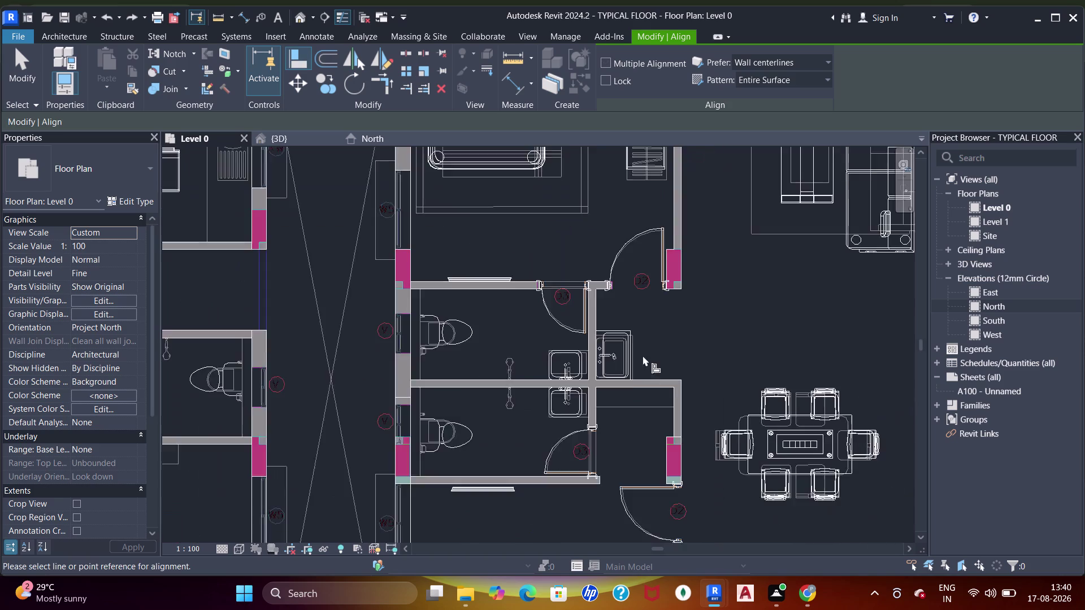
Zoom out across the whole floor plan and exit the Align tool.
scroll(down, 3)
middle_drag(650, 360, 729, 310)
scroll(down, 3)
middle_drag(724, 303, 687, 333)
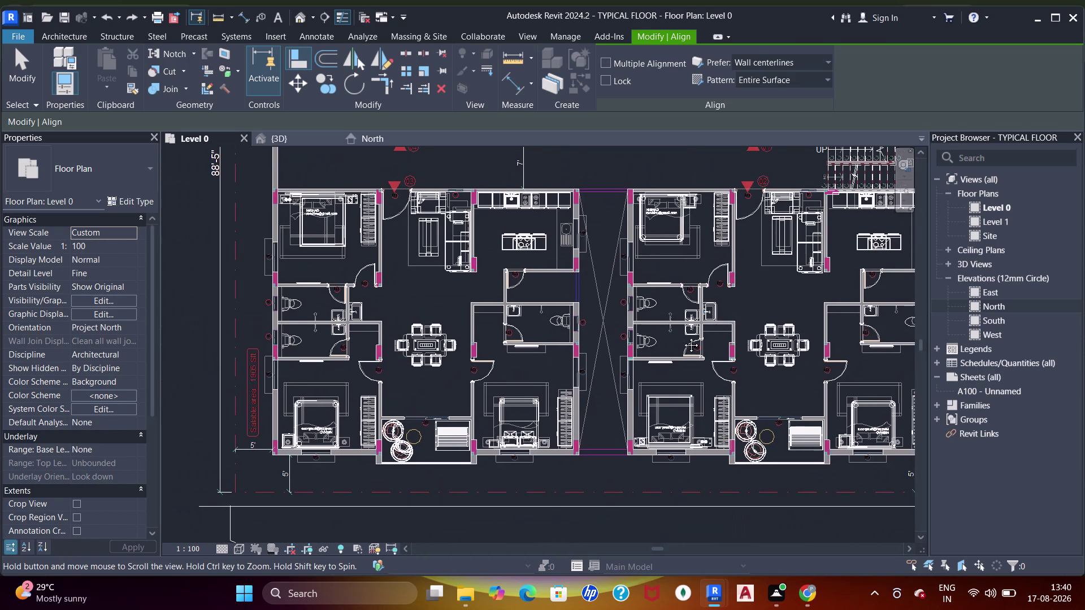
middle_drag(687, 333, 651, 412)
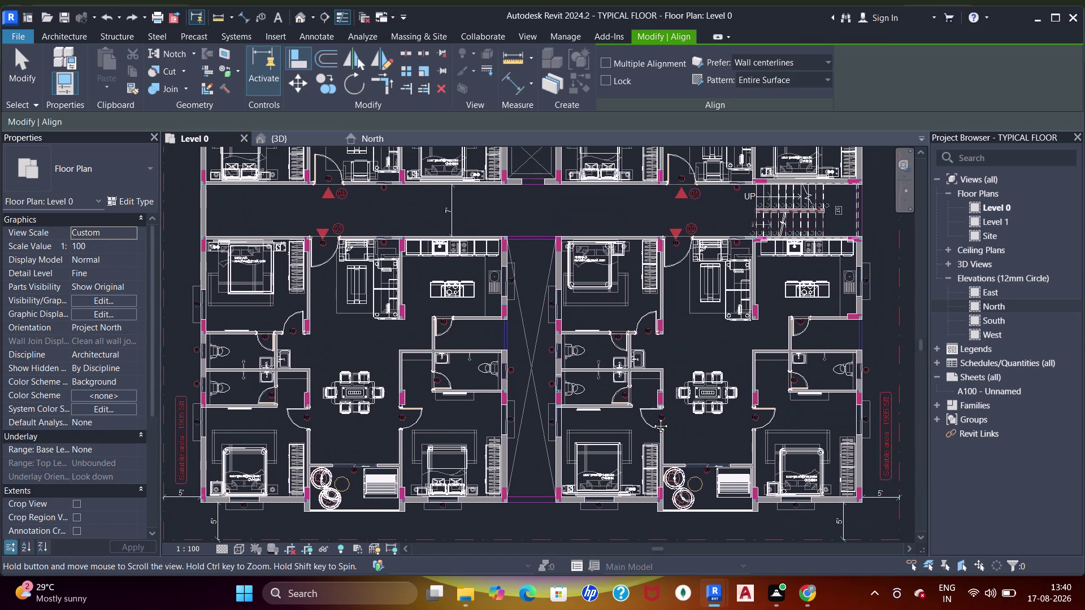
middle_drag(652, 412, 664, 484)
middle_drag(615, 322, 640, 224)
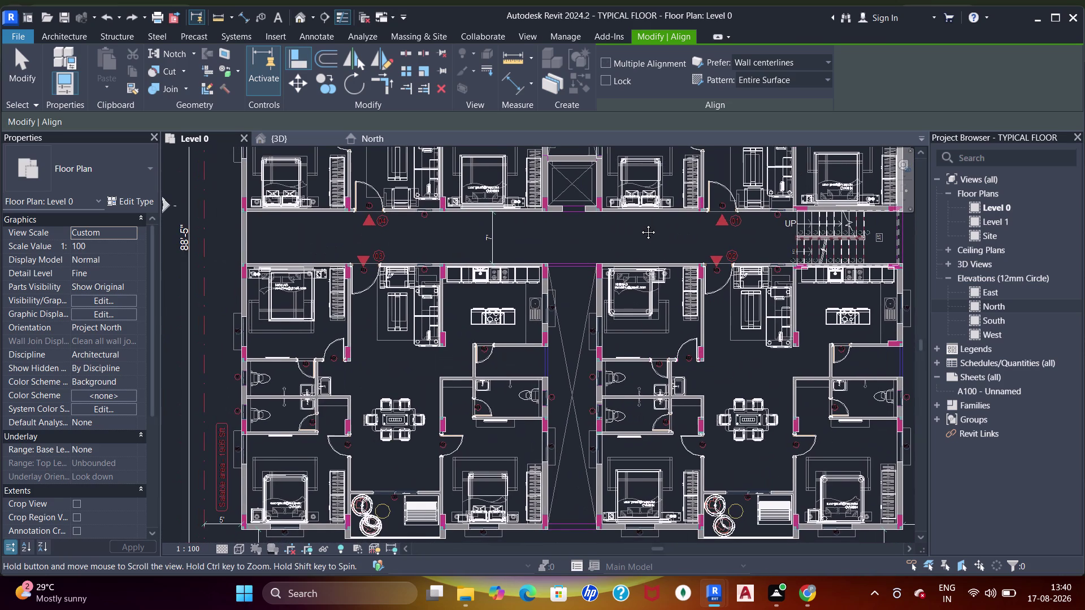
middle_drag(640, 223, 628, 409)
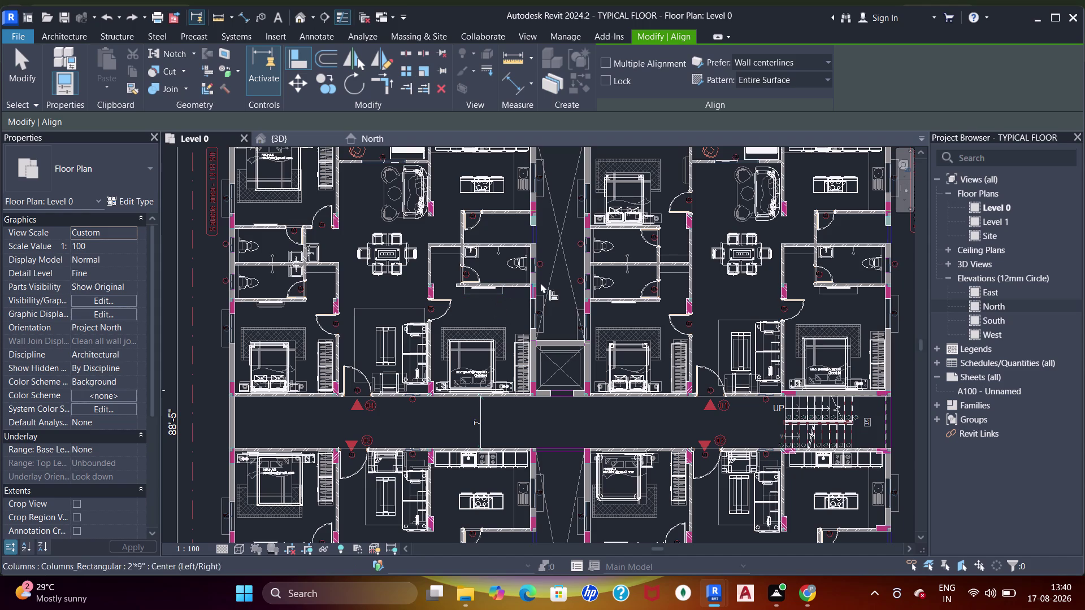
key(Escape)
key(Escape)
key(Escape)
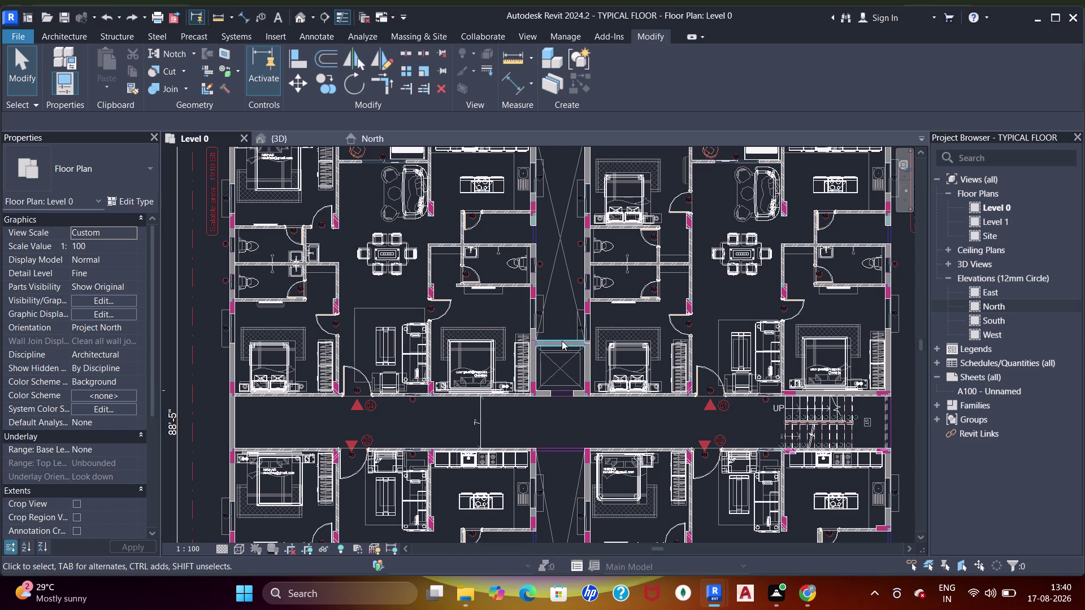
Clear active commands, frame the full apartment layout, and switch to the {3D} view.
key(Escape)
key(Escape)
key(Escape)
middle_drag(519, 230, 541, 247)
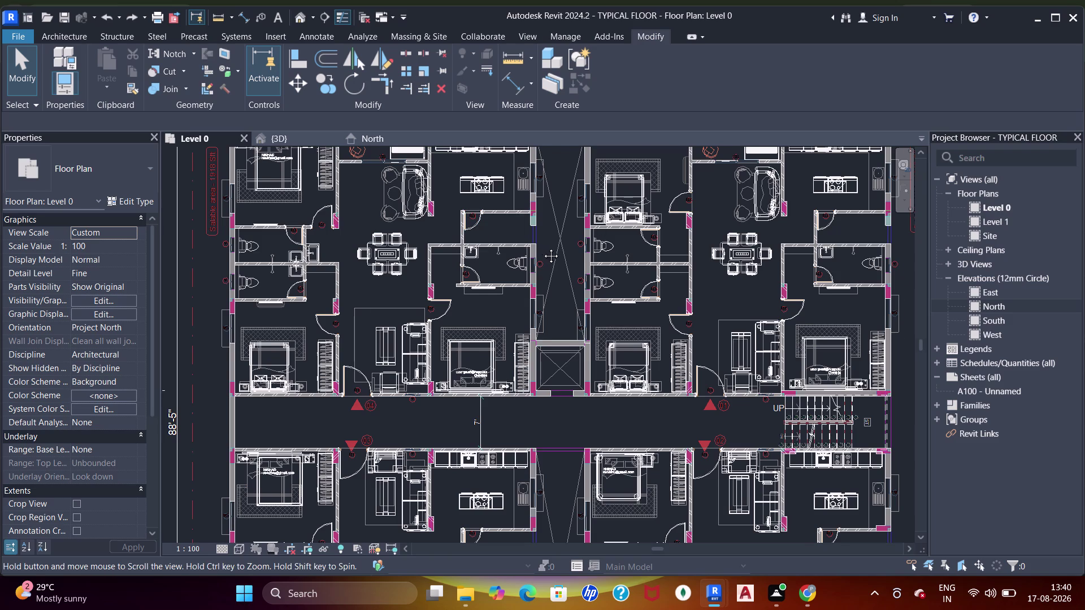
middle_drag(541, 247, 554, 263)
scroll(up, 3)
scroll(down, 3)
middle_drag(552, 234, 611, 331)
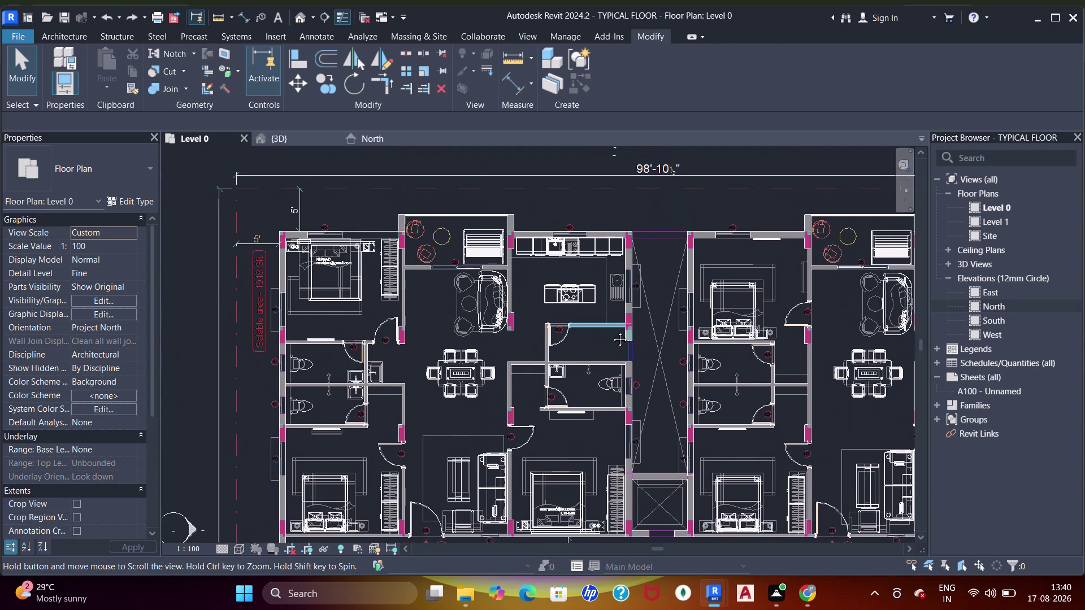
middle_drag(612, 331, 622, 282)
click(263, 137)
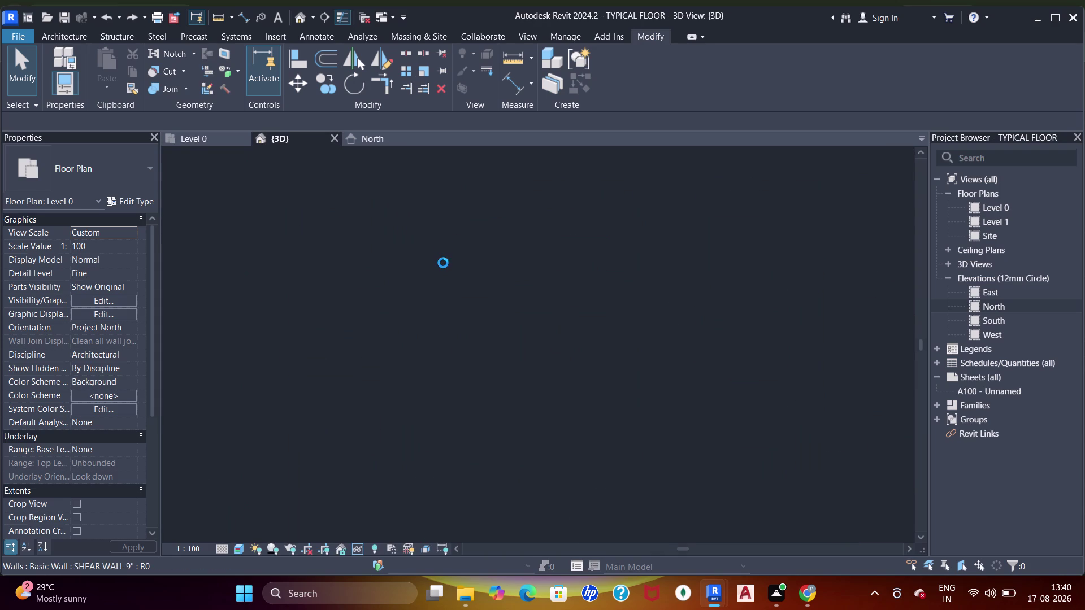
middle_drag(496, 341, 491, 329)
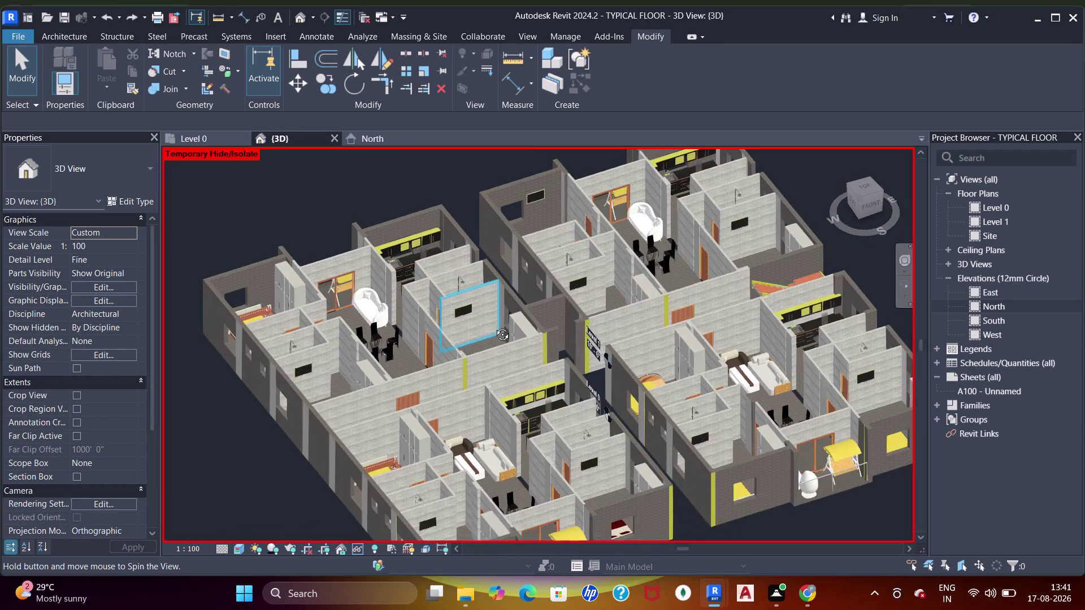
middle_drag(491, 329, 503, 311)
middle_drag(571, 334, 558, 391)
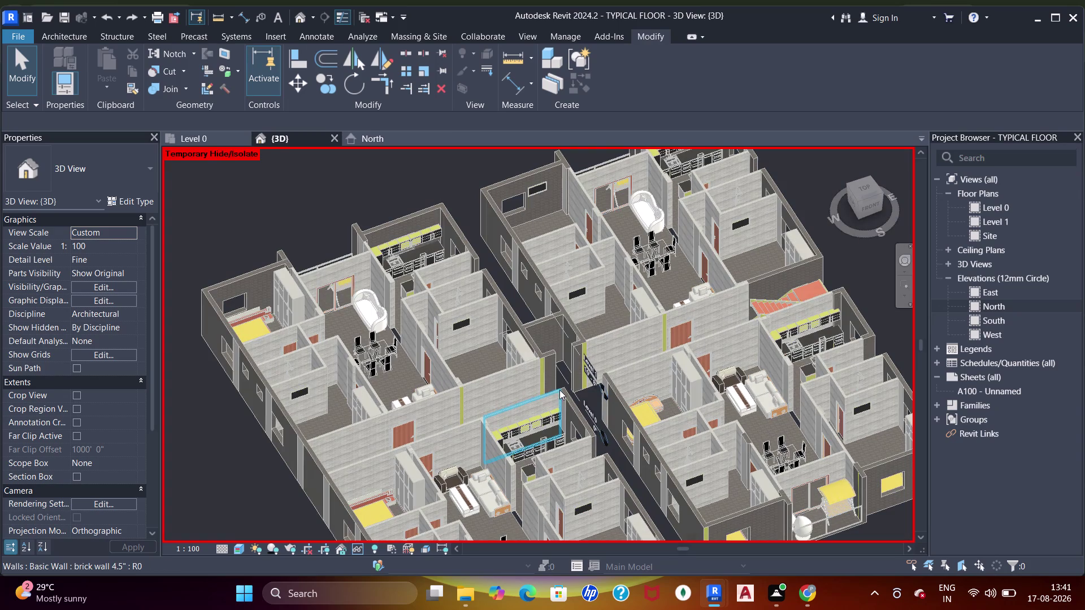
middle_drag(610, 394, 602, 402)
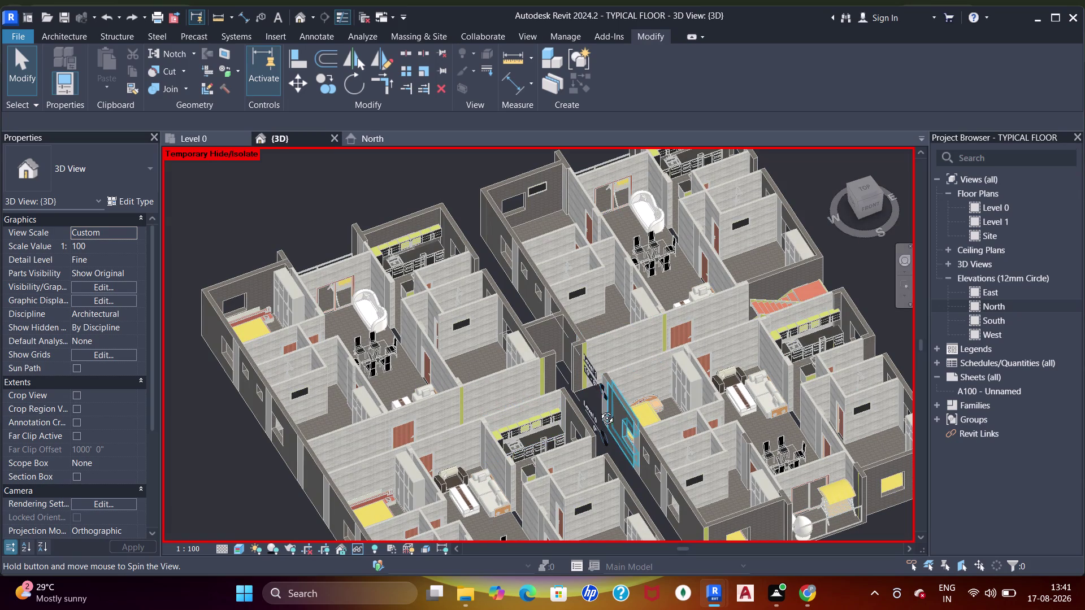
middle_drag(602, 402, 625, 397)
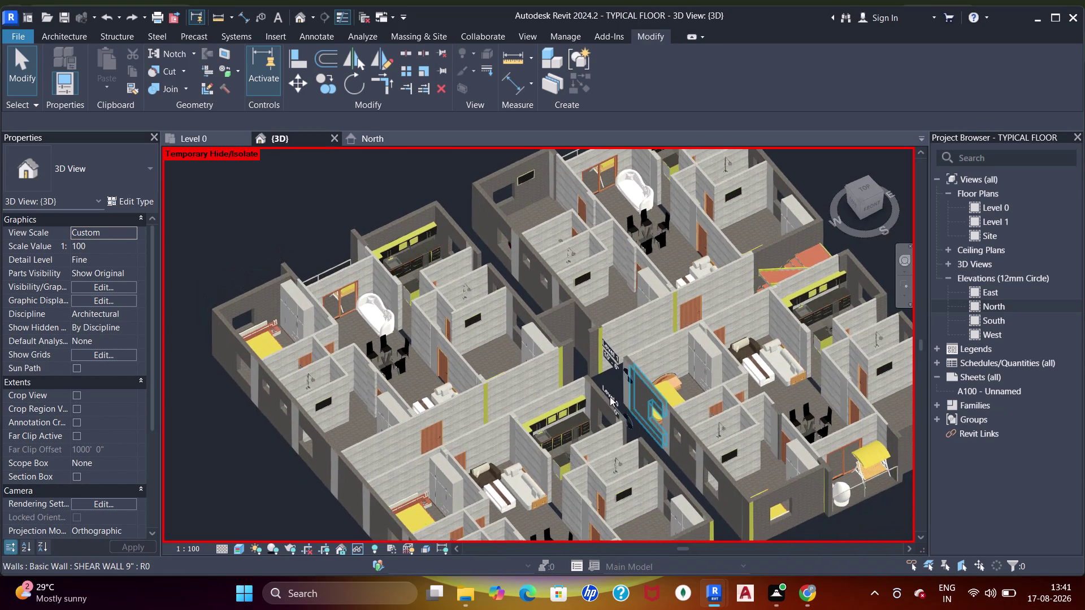
scroll(up, 3)
scroll(down, 3)
middle_drag(596, 385, 502, 273)
scroll(up, 3)
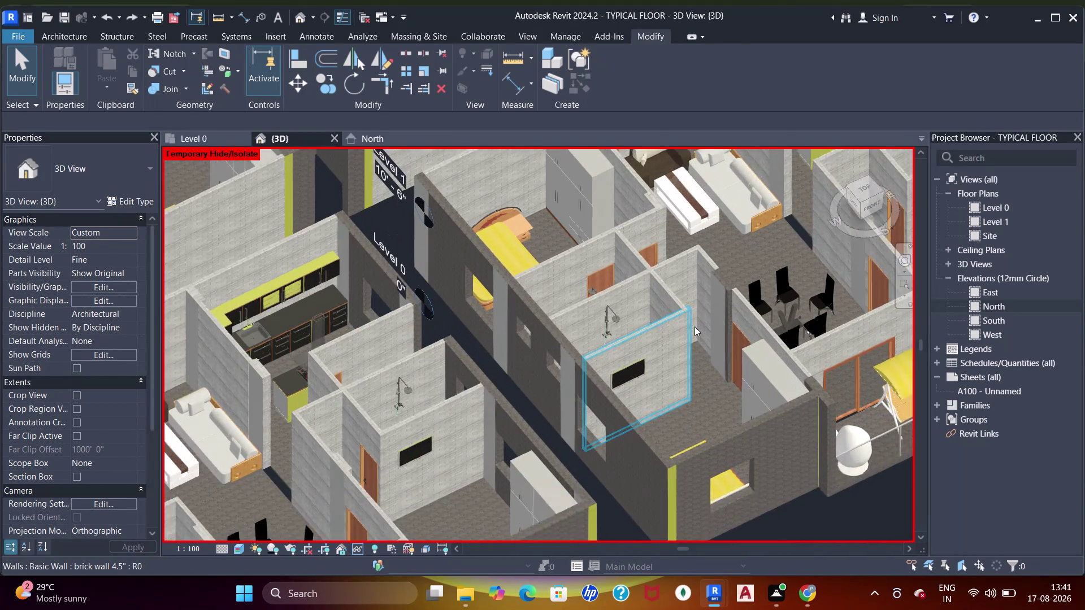
scroll(up, 3)
scroll(down, 3)
middle_drag(720, 326, 671, 406)
scroll(down, 3)
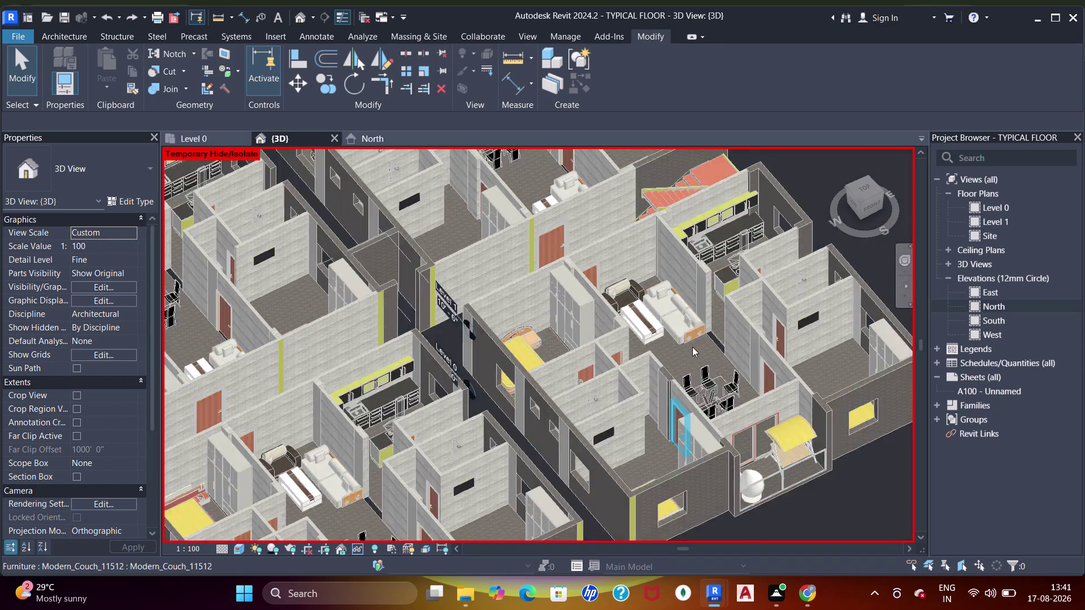
middle_drag(691, 360, 675, 410)
middle_drag(612, 350, 658, 431)
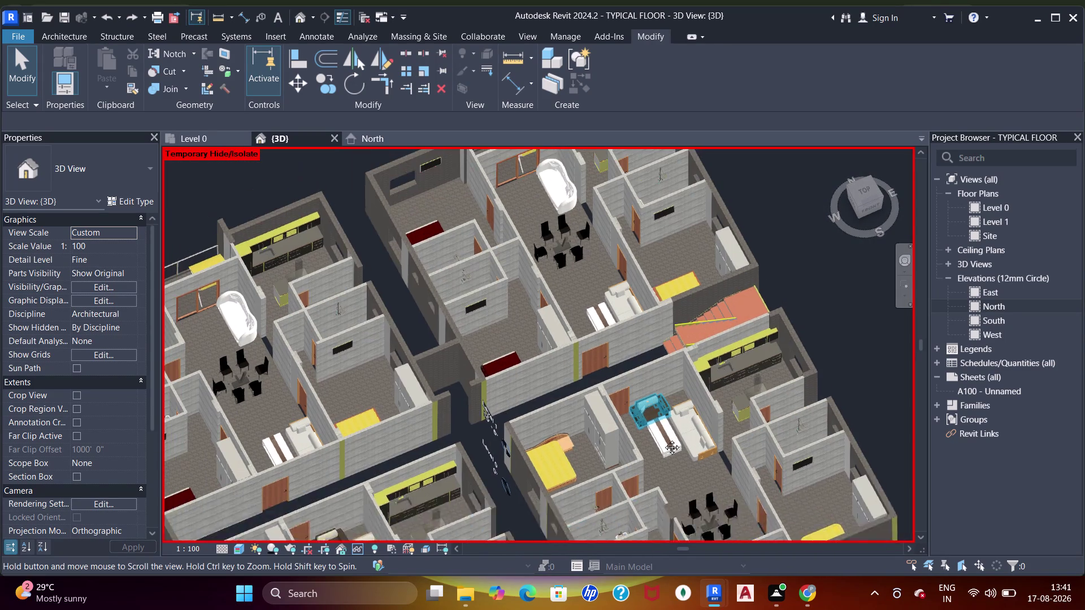
middle_drag(658, 431, 672, 446)
middle_drag(585, 433, 663, 330)
scroll(down, 3)
middle_drag(678, 326, 633, 269)
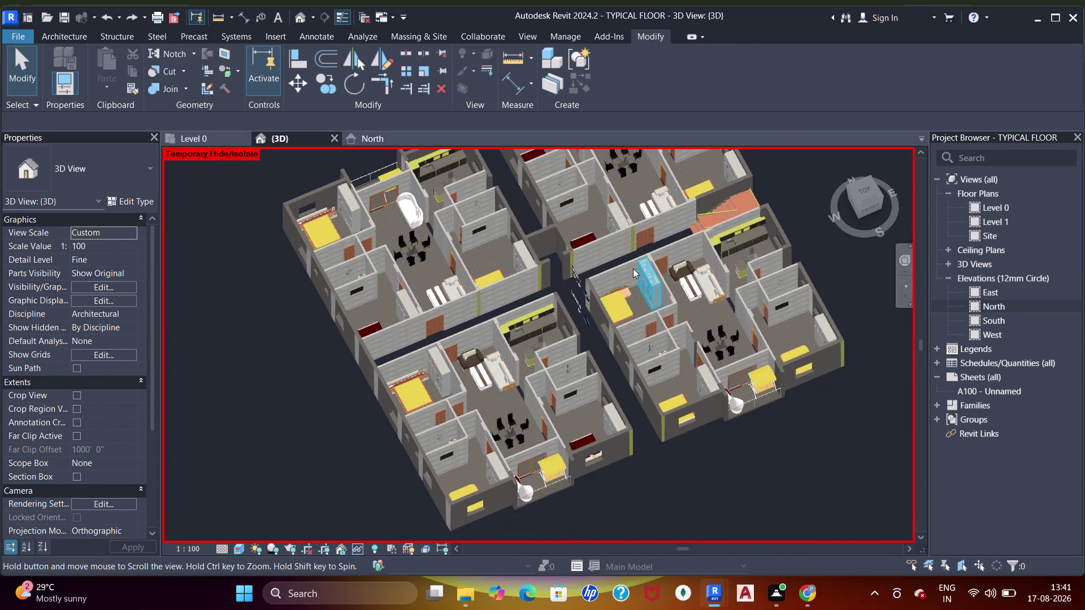
scroll(up, 3)
middle_drag(549, 412, 558, 401)
middle_drag(682, 347, 619, 379)
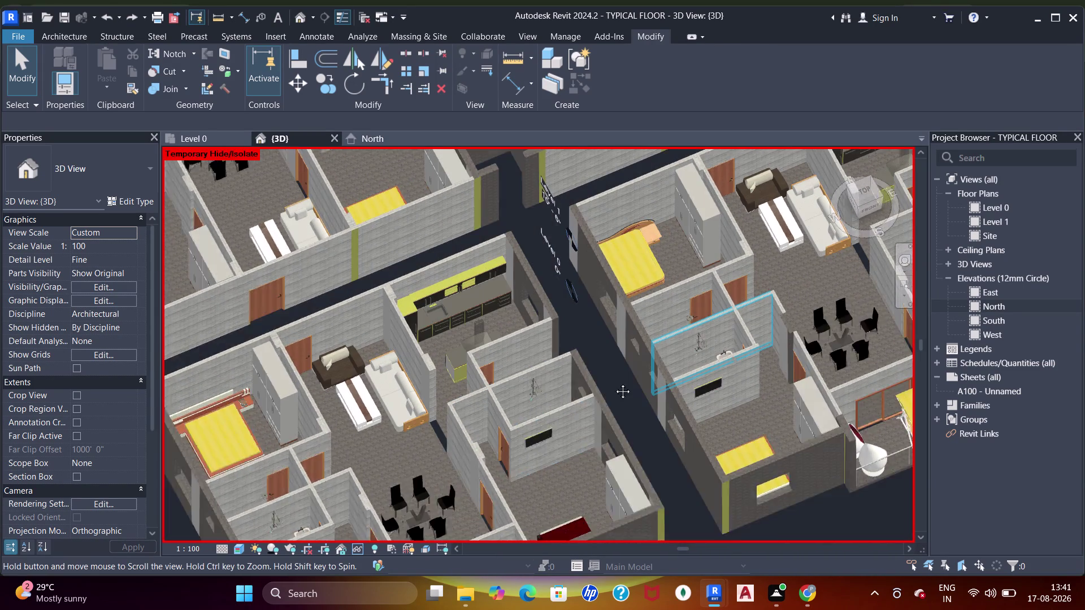
middle_drag(619, 379, 638, 395)
click(189, 143)
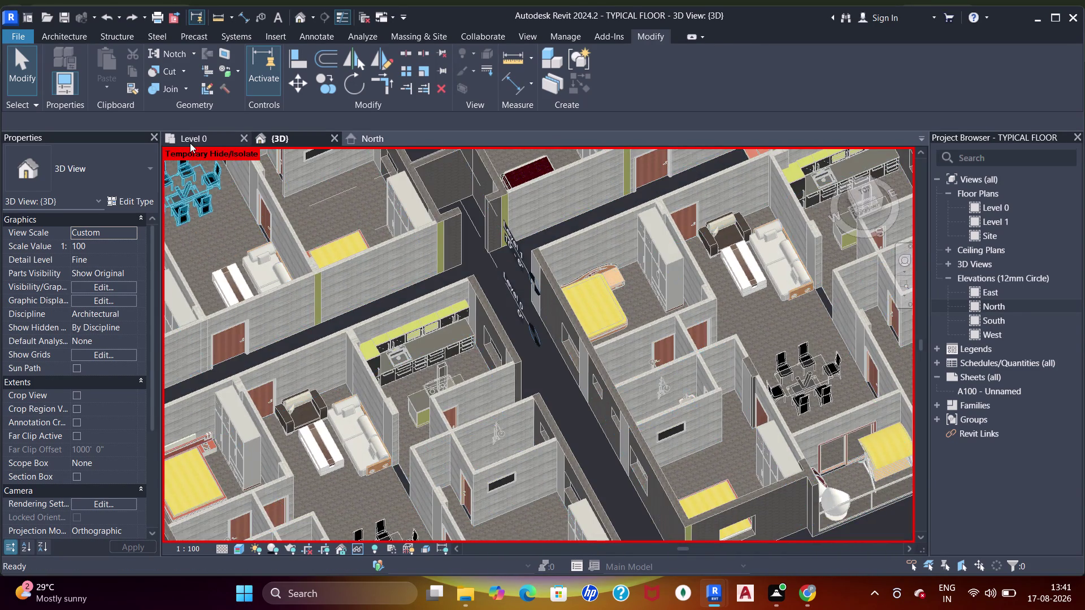
middle_drag(446, 305, 444, 230)
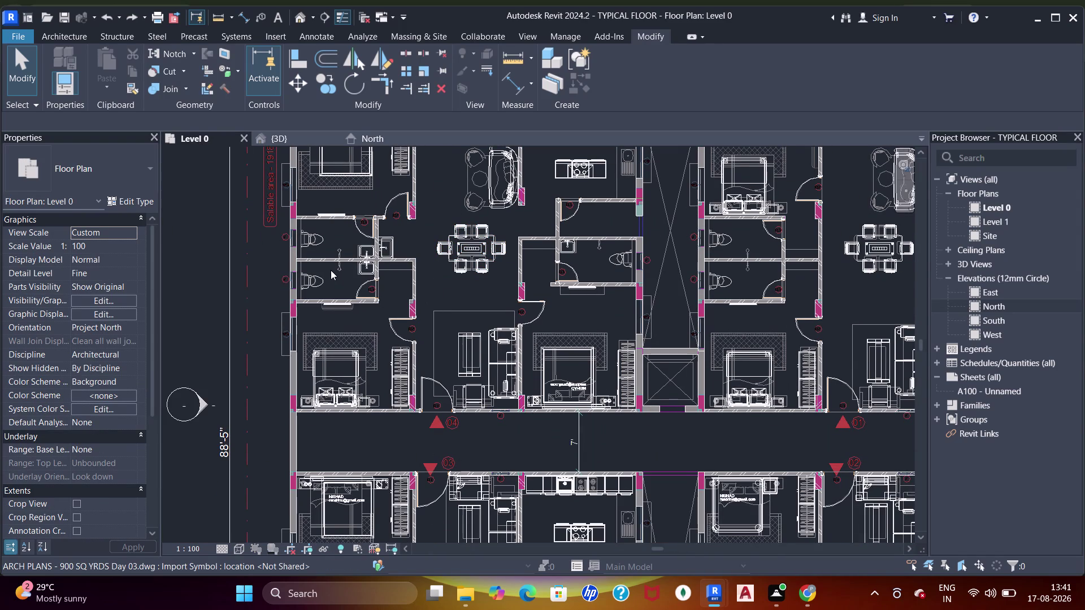
Zoom to the two bedrooms on Level 0, start Place a Component, and load a family.
middle_drag(447, 317, 451, 298)
middle_drag(544, 355, 546, 298)
scroll(up, 3)
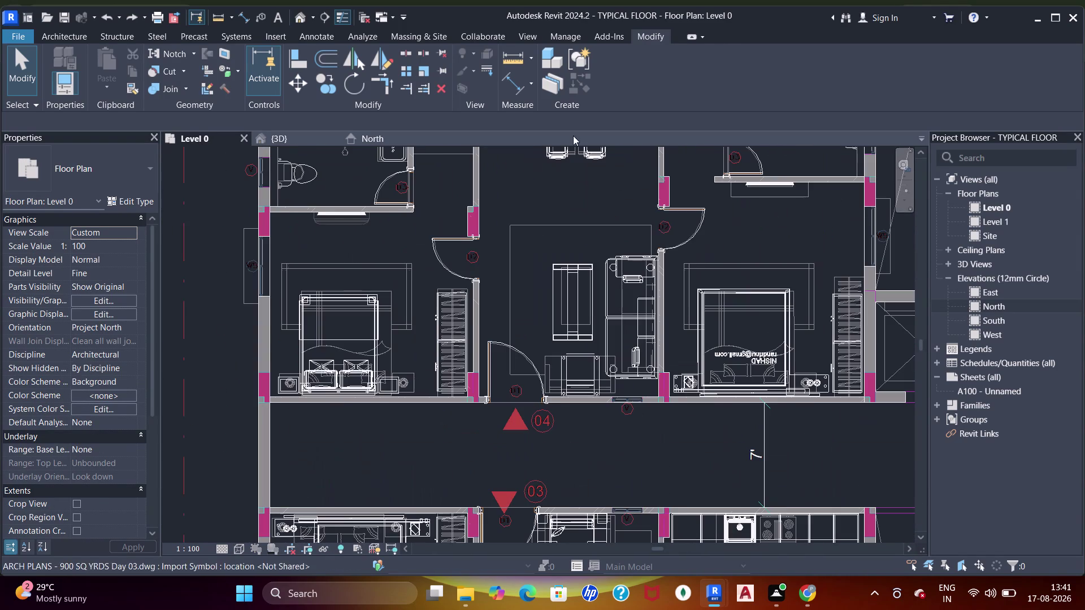
click(58, 42)
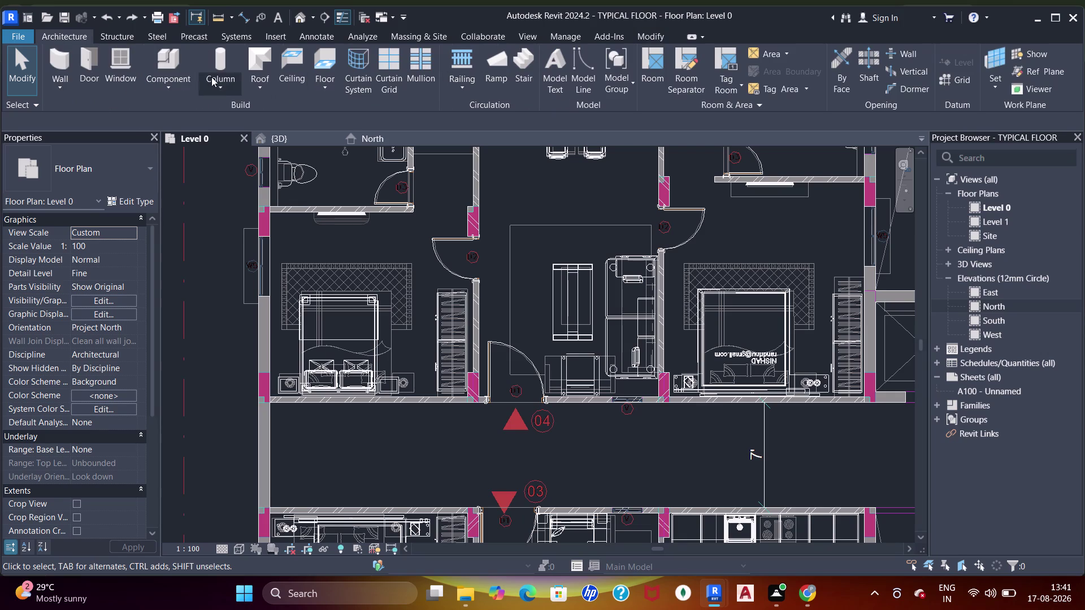
click(182, 63)
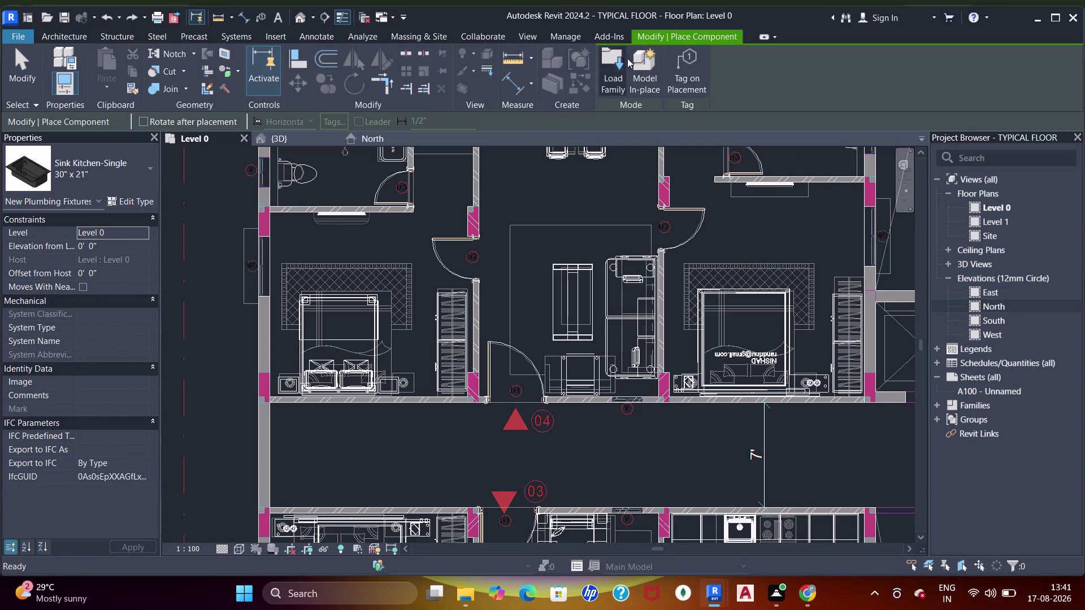
click(615, 67)
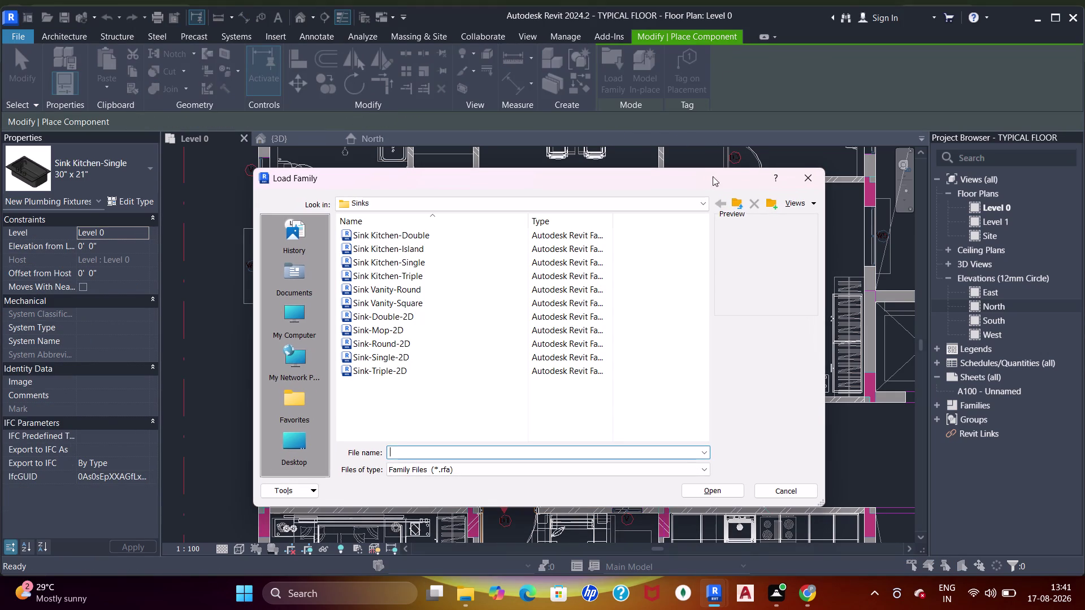
Browse Load Family from Sinks up to the US library and into its Furniture folder.
click(740, 201)
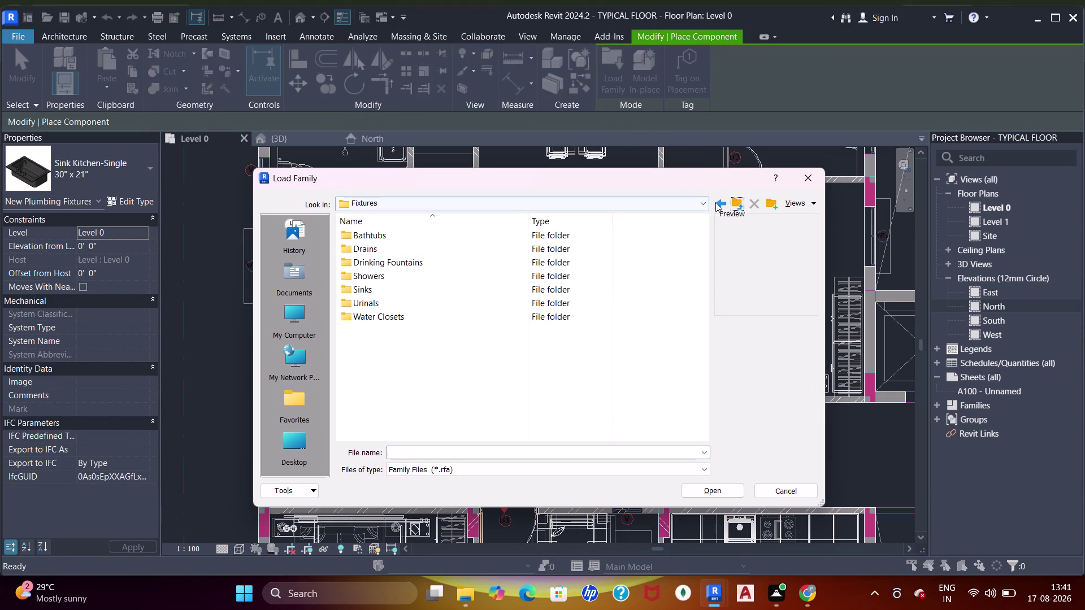
click(698, 201)
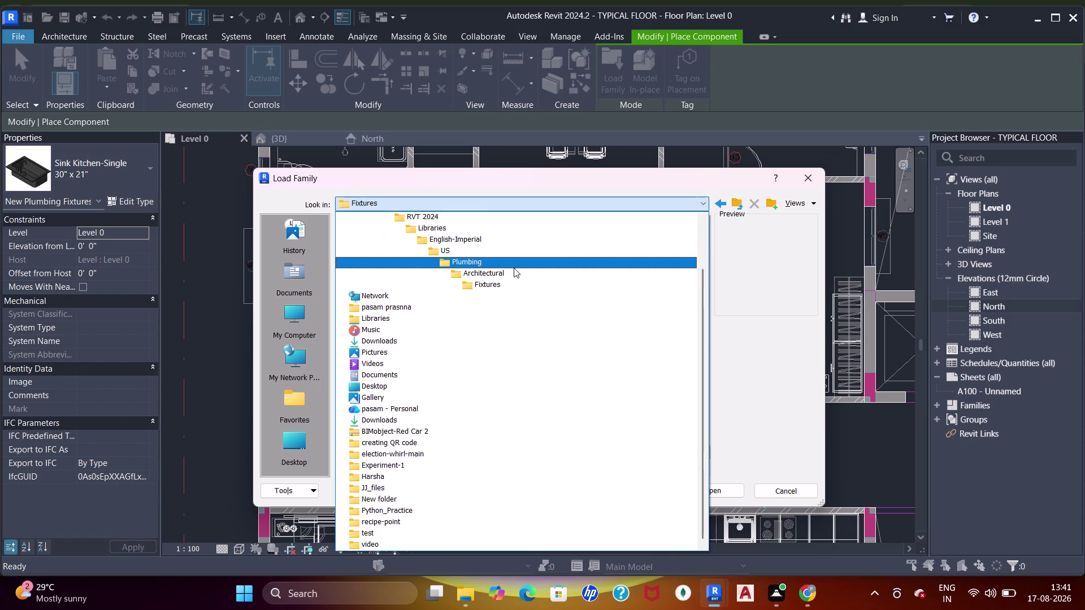
drag(487, 250, 493, 248)
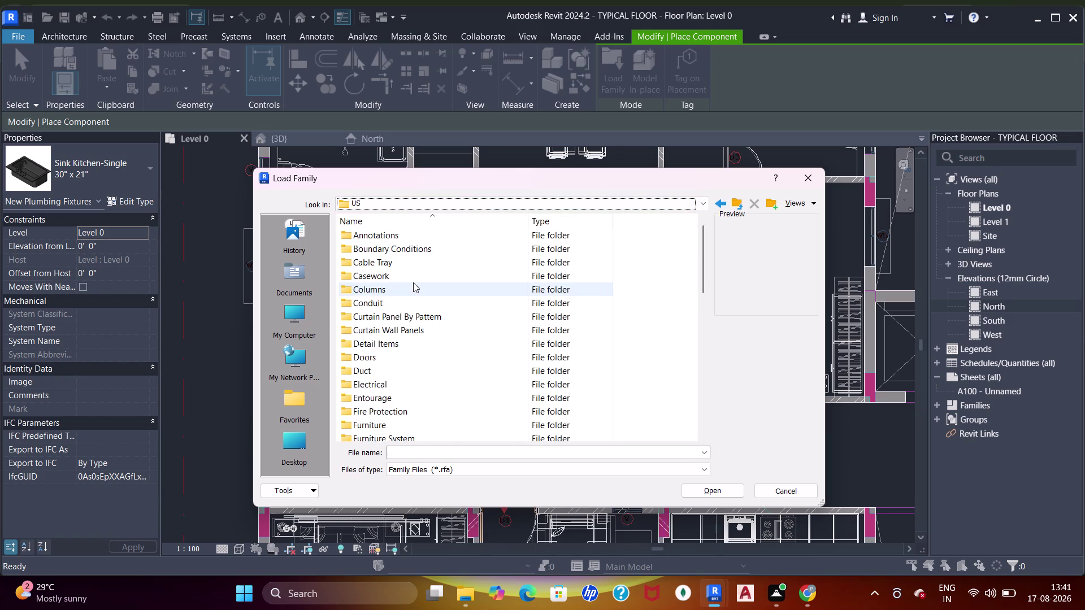
scroll(down, 3)
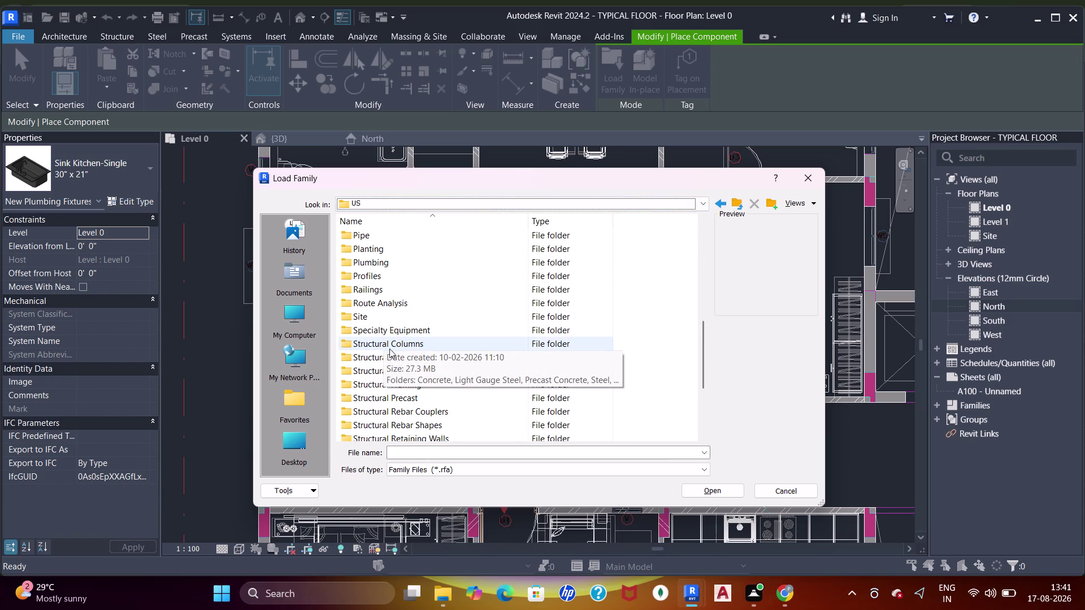
scroll(down, 3)
scroll(up, 3)
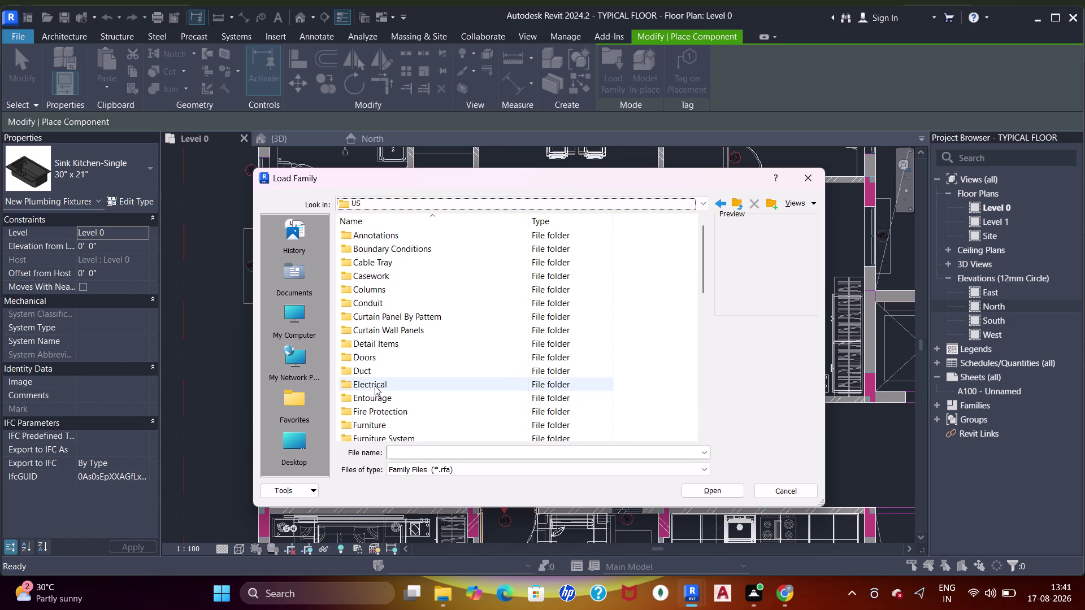
double_click(366, 425)
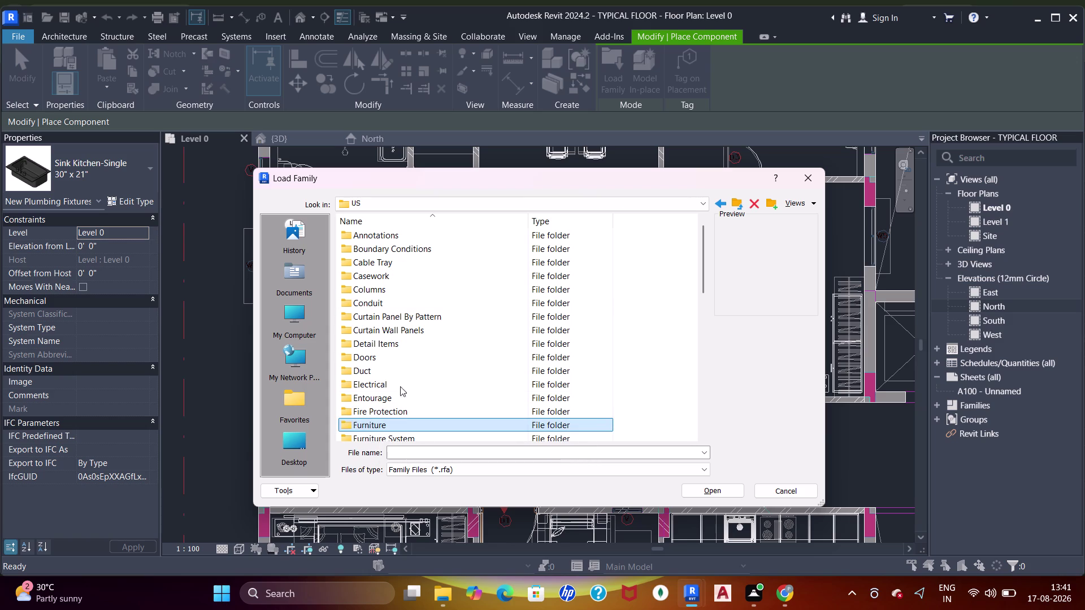
double_click(407, 423)
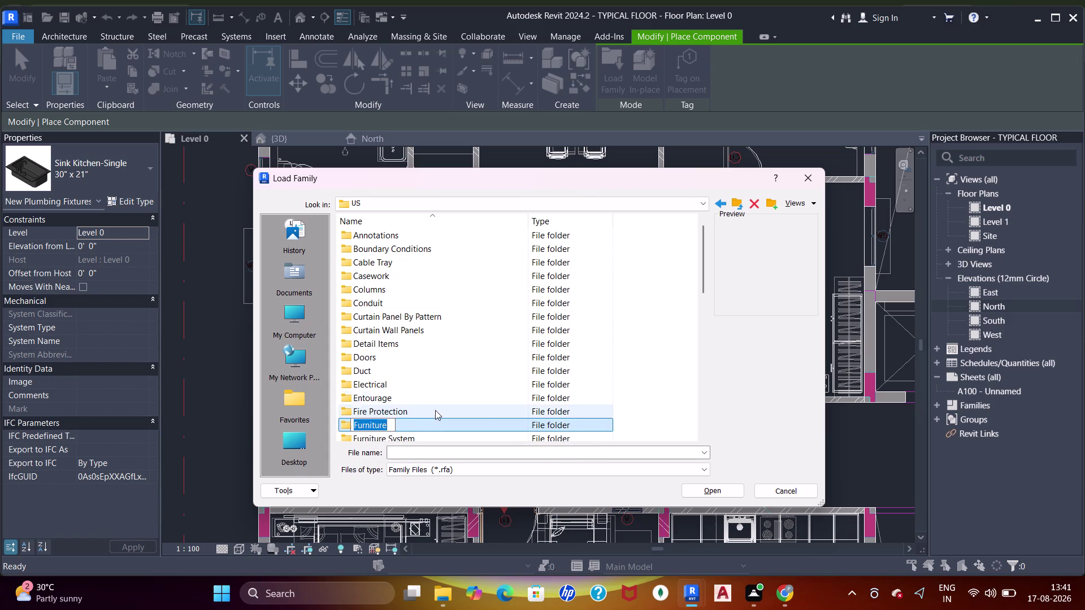
key(Escape)
click(411, 425)
click(411, 424)
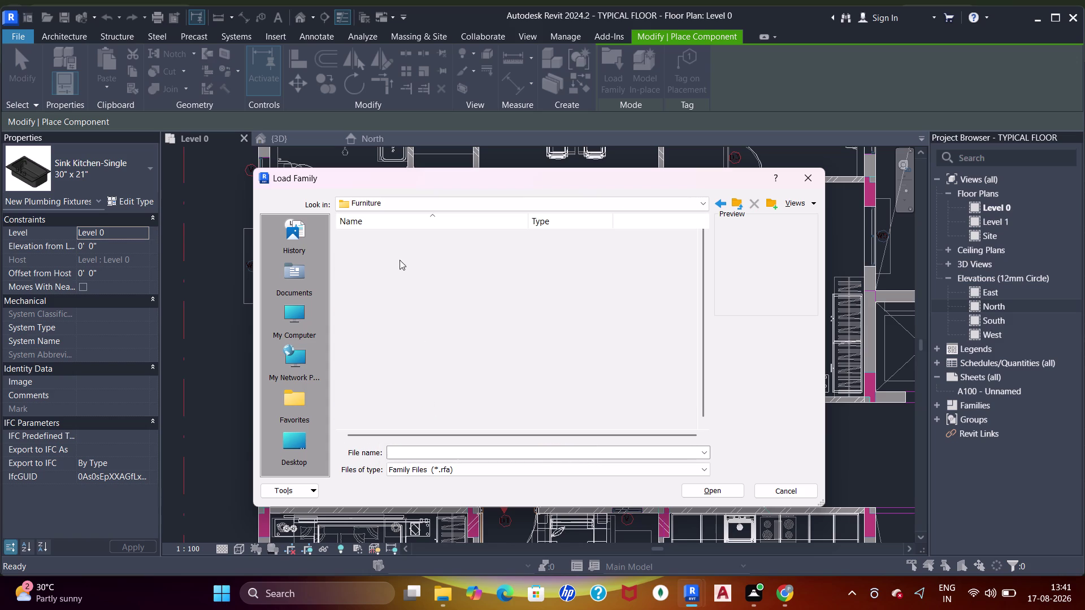
Open the Seating folder and preview Chair-Executive, Oonyu, Task Arms, Couch-Viper, Auditorium, Sofa-Pensi and Chair-Viper.
double_click(392, 250)
click(390, 242)
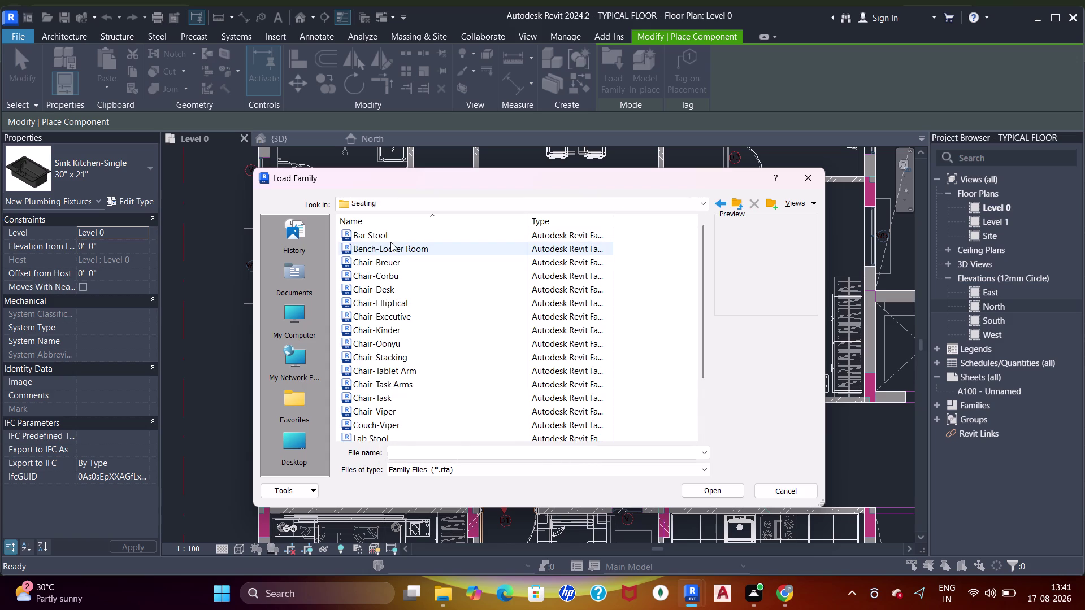
click(390, 236)
click(388, 264)
click(382, 275)
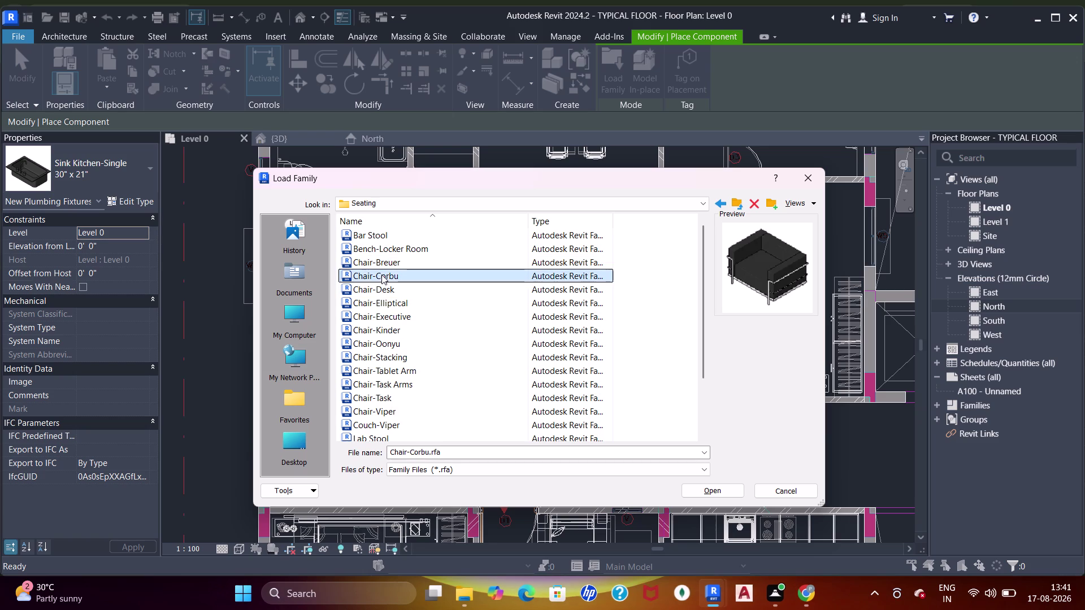
click(379, 291)
click(393, 306)
click(392, 314)
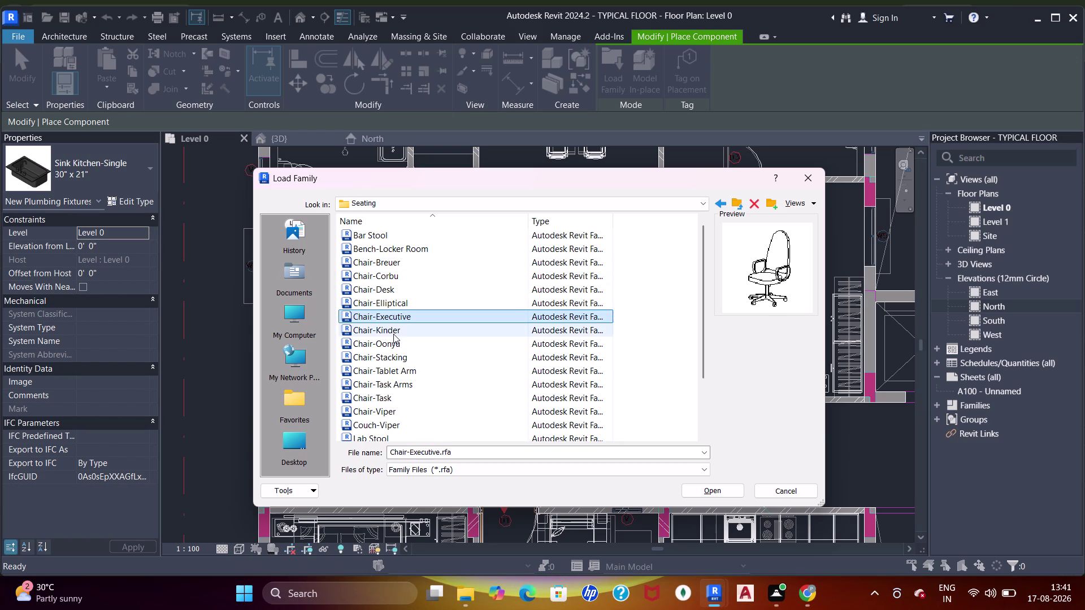
click(391, 334)
click(391, 344)
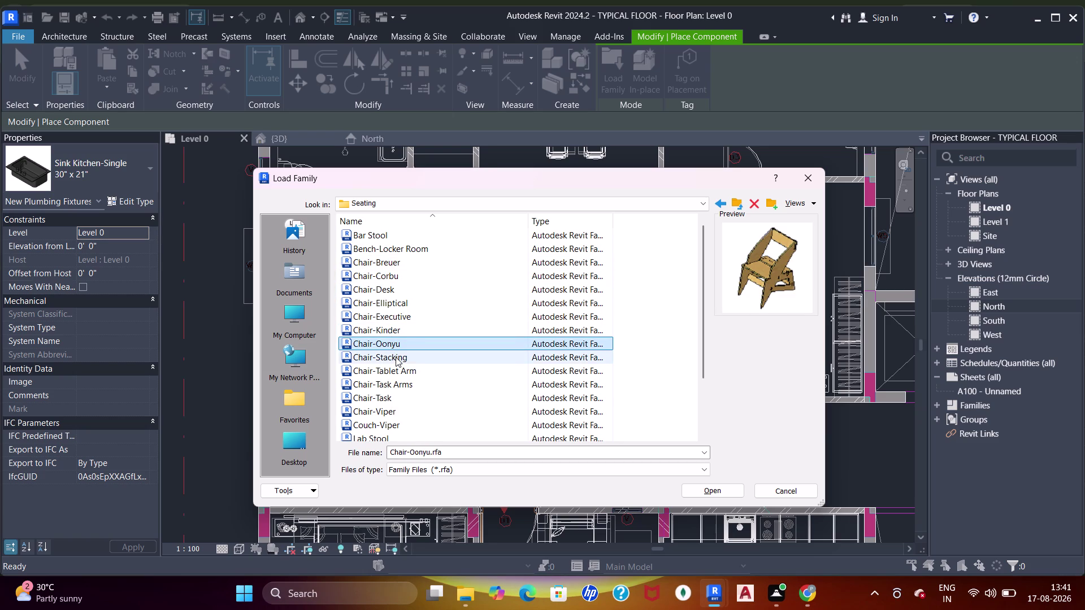
click(395, 357)
click(392, 373)
click(384, 383)
scroll(down, 3)
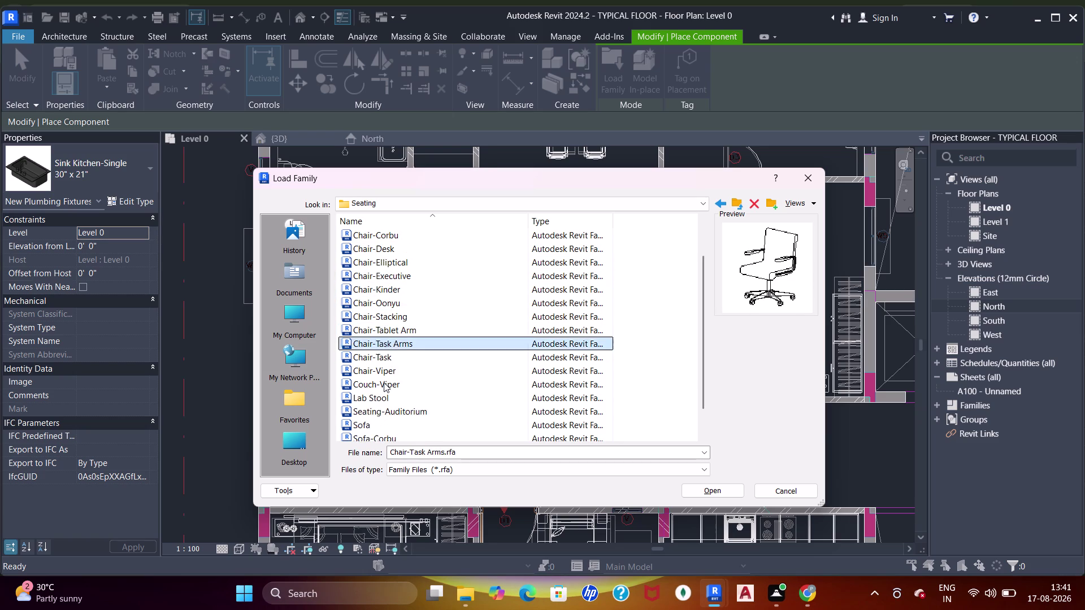
scroll(down, 3)
click(385, 329)
click(387, 342)
click(386, 352)
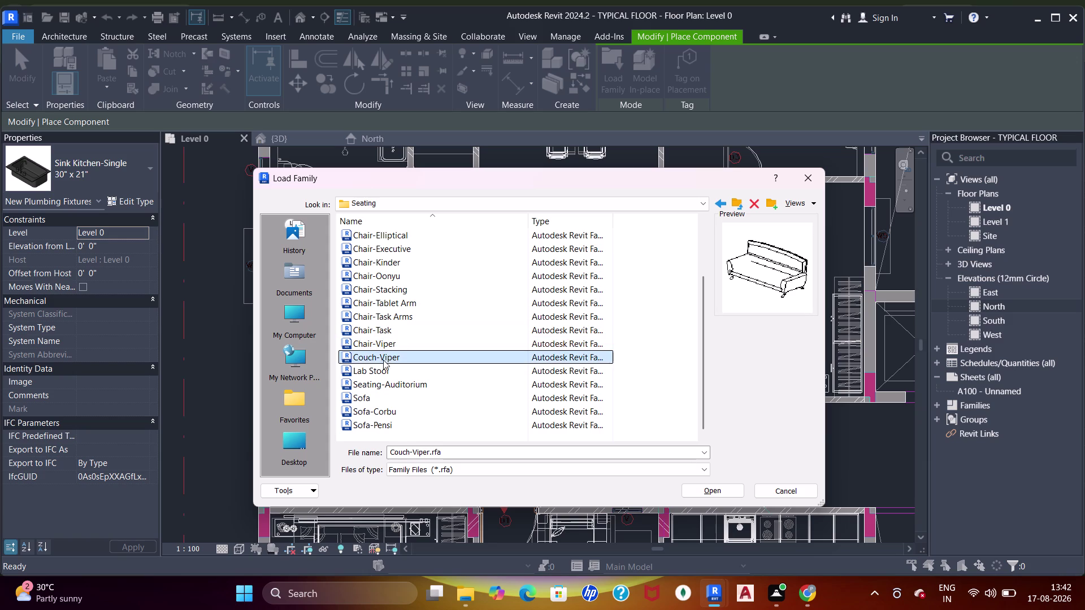
click(375, 372)
click(384, 387)
click(372, 399)
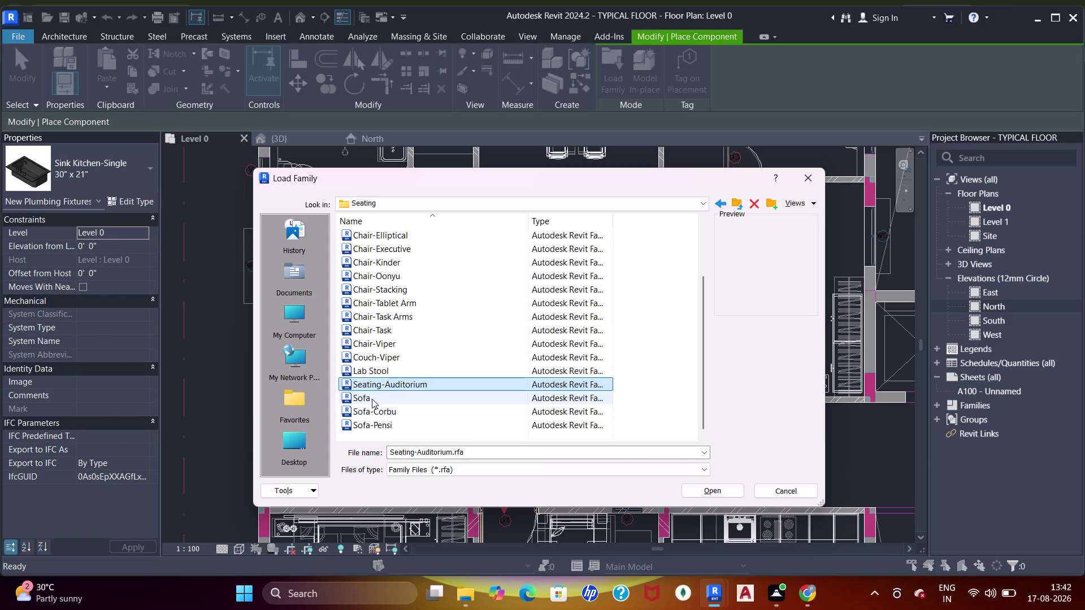
click(379, 411)
click(373, 426)
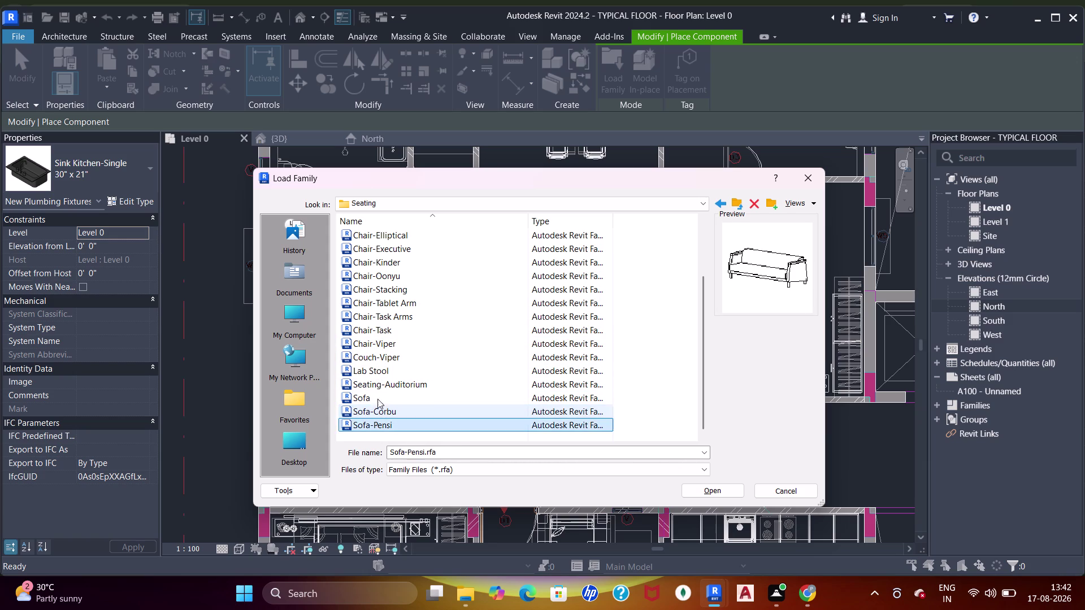
click(376, 386)
click(373, 372)
click(372, 360)
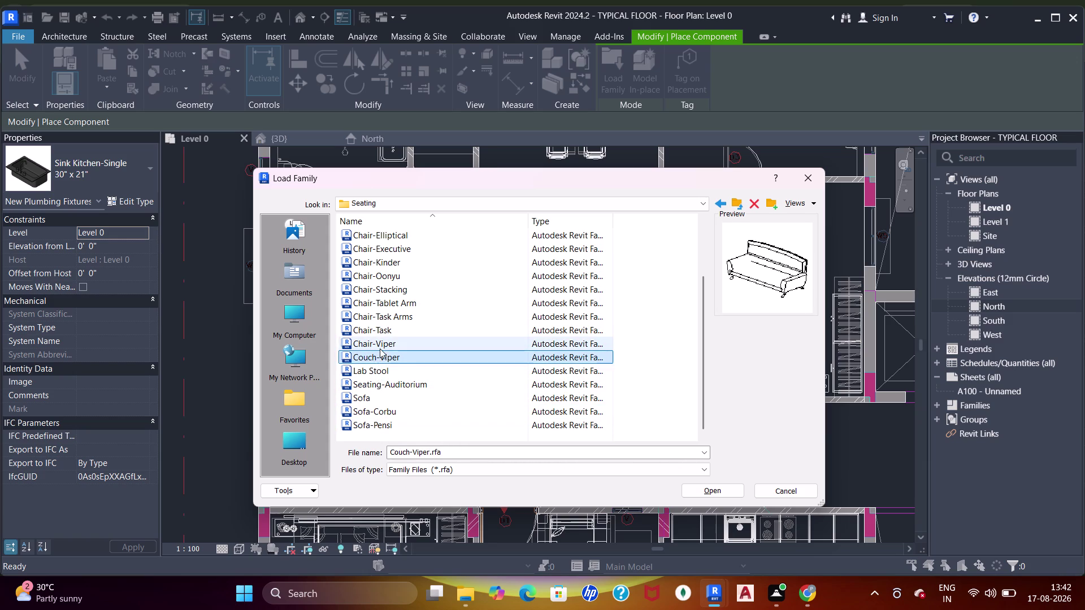
click(379, 347)
click(390, 357)
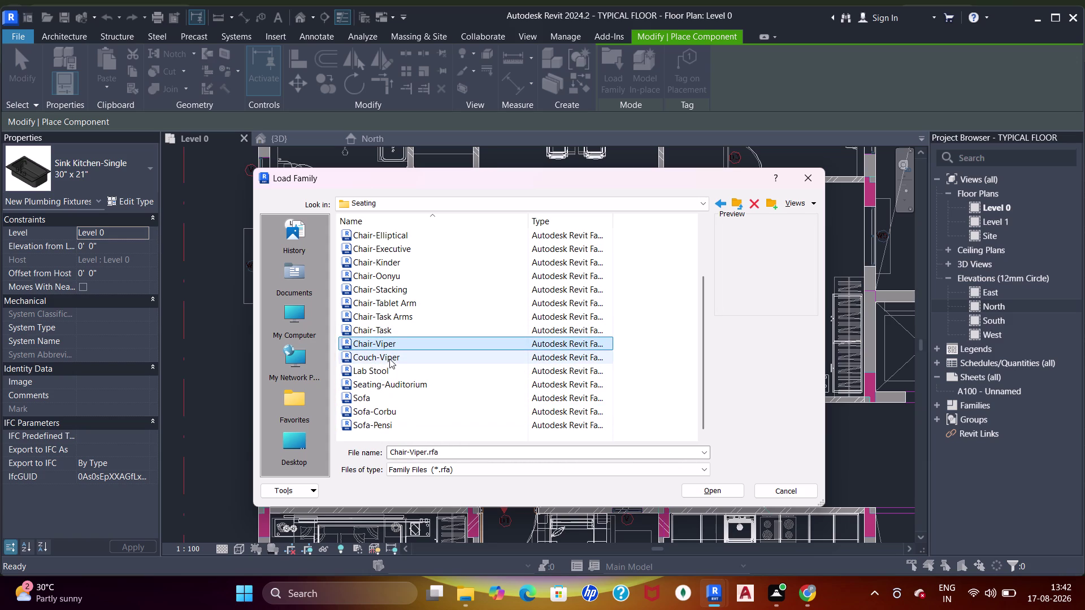
click(389, 342)
click(388, 368)
click(391, 348)
click(388, 331)
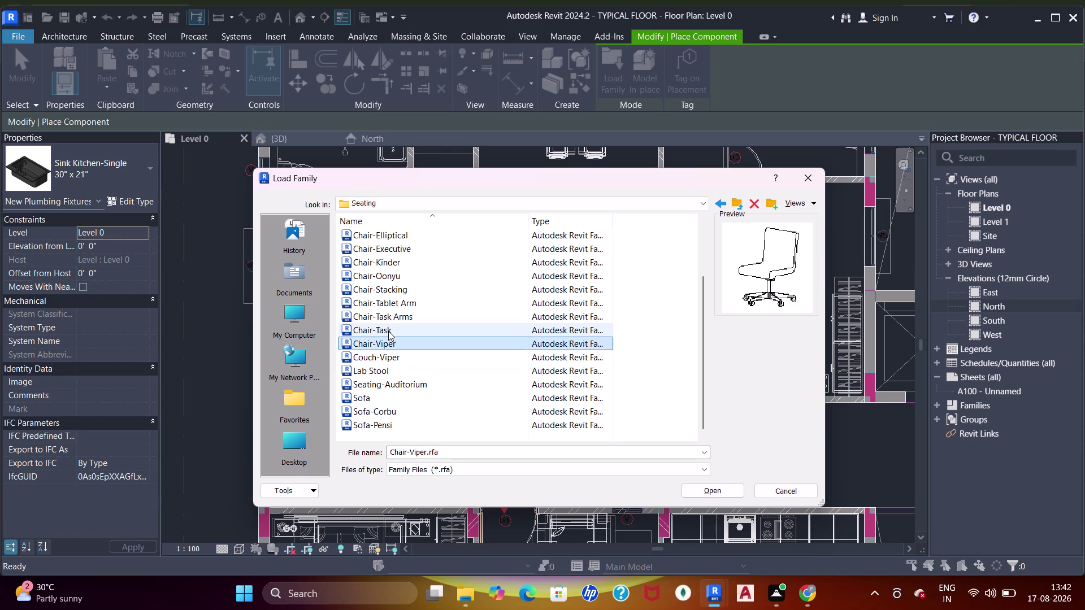
click(388, 322)
Preview more seating families: Chair-Breuer, Bench-Locker Room, Chair-Desk, Kinder, Stacking, Task, Sofa and Bar Stool.
scroll(up, 3)
click(388, 267)
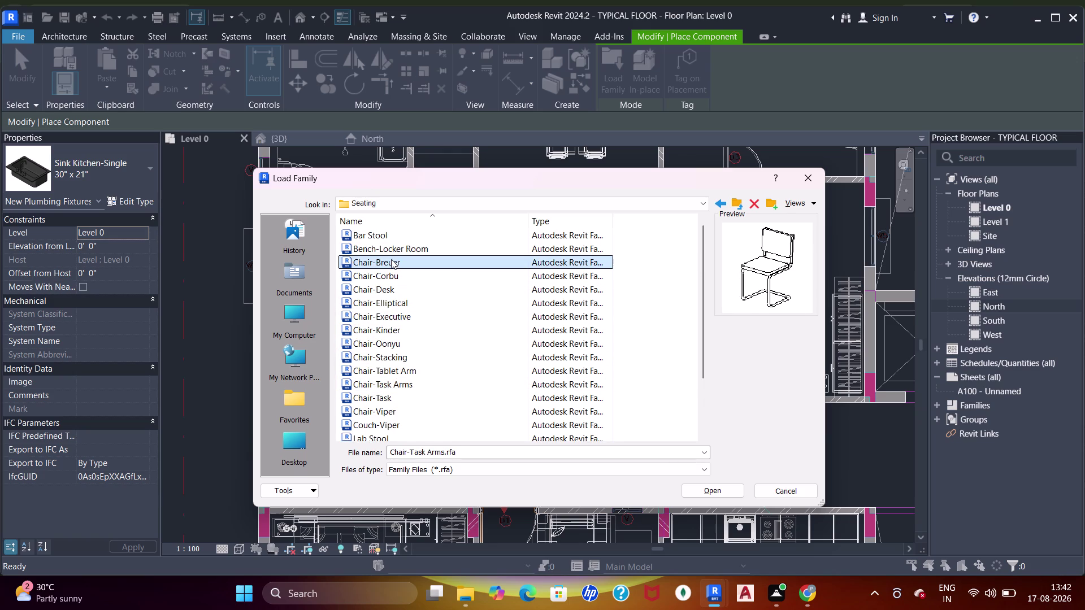
click(394, 253)
click(390, 277)
click(385, 248)
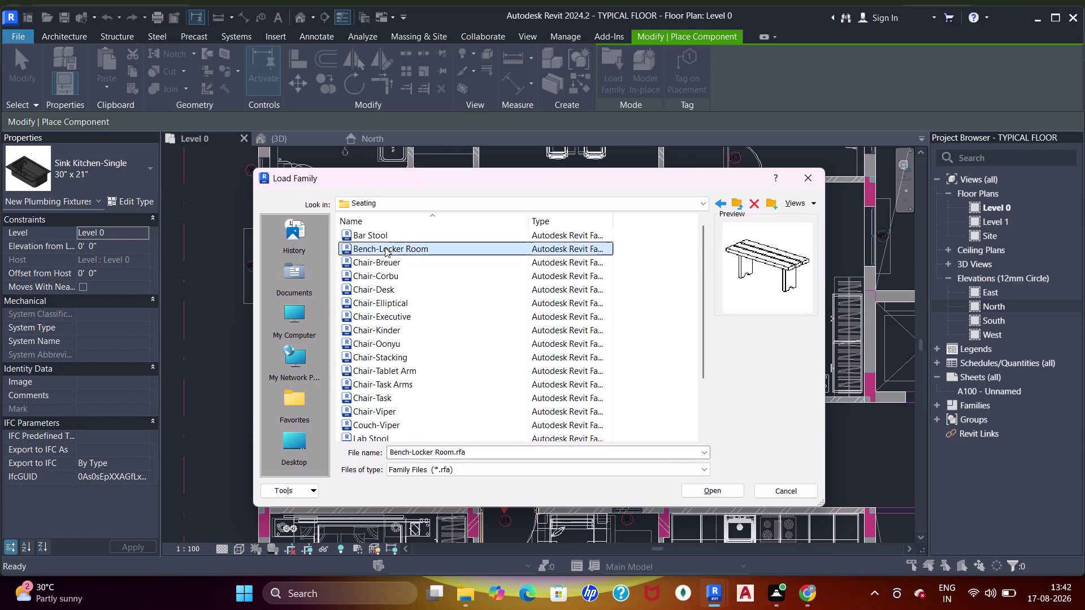
click(385, 238)
click(386, 280)
click(386, 293)
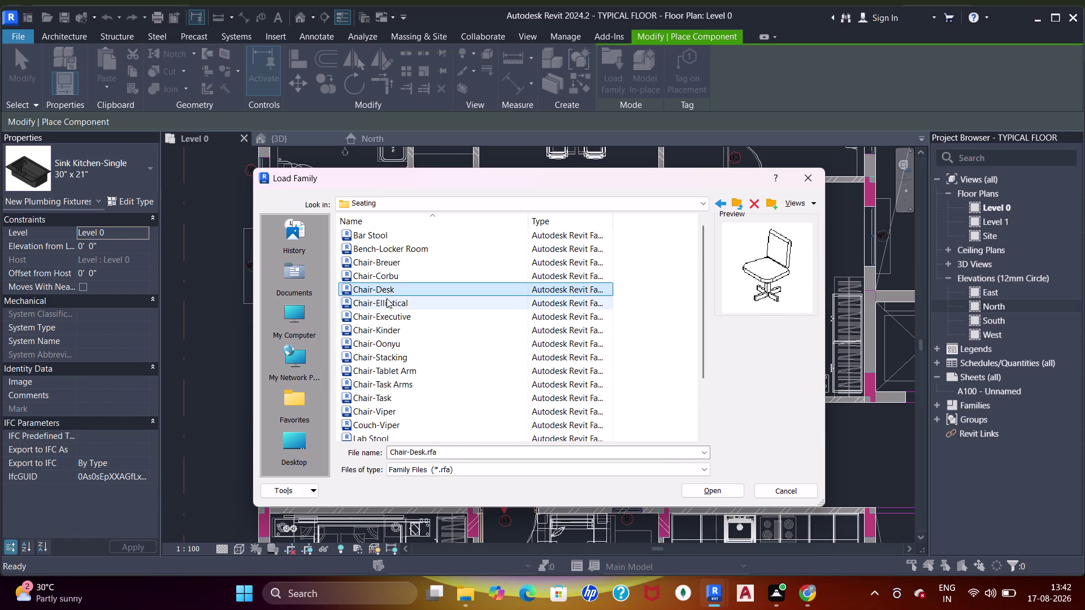
click(386, 304)
click(388, 320)
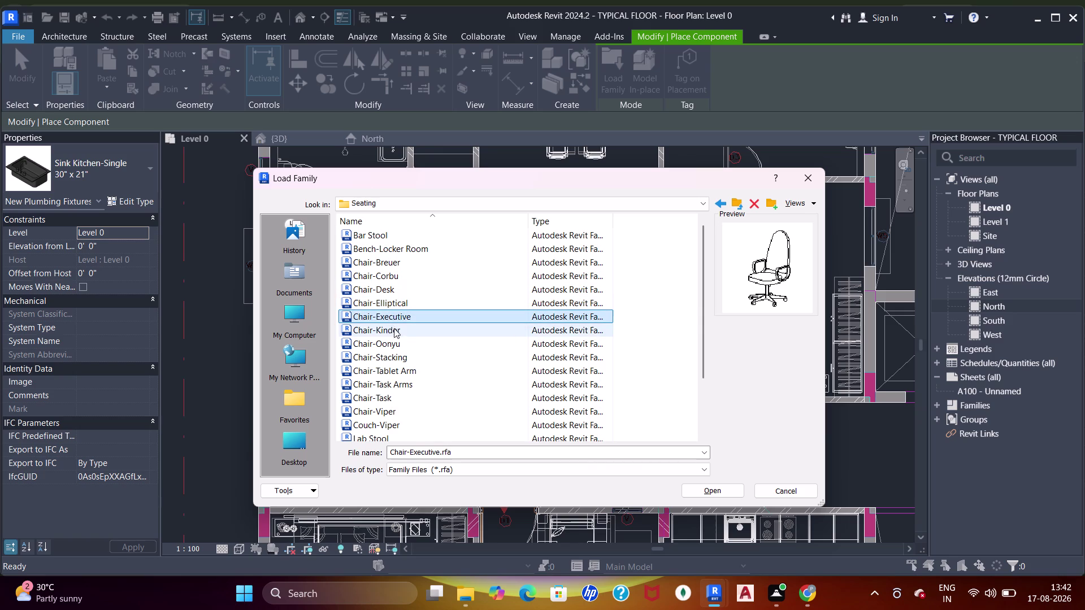
click(384, 305)
click(394, 330)
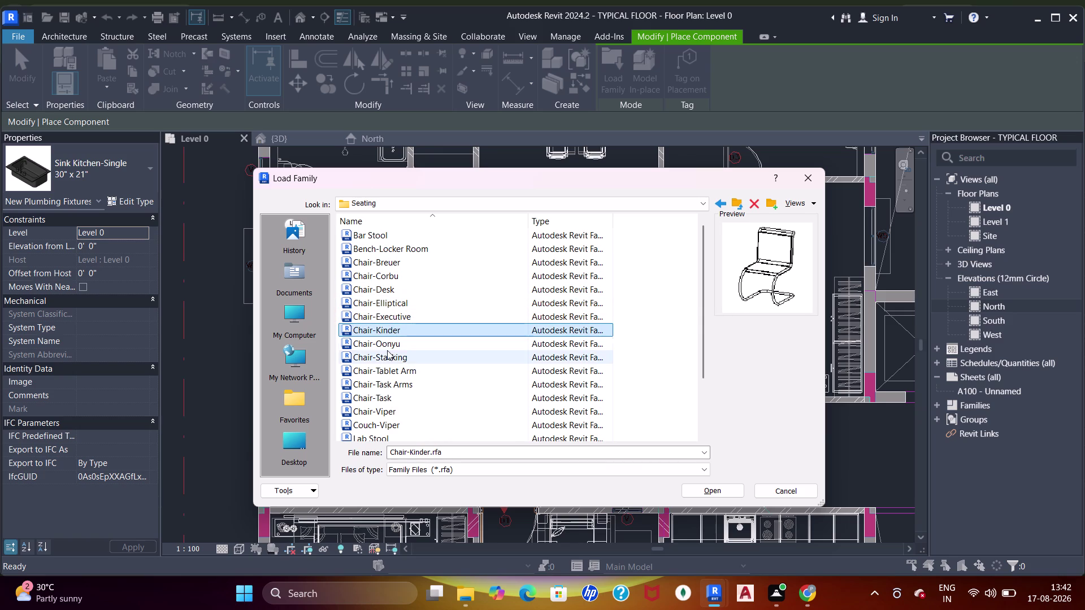
click(387, 350)
click(387, 340)
click(400, 360)
click(397, 367)
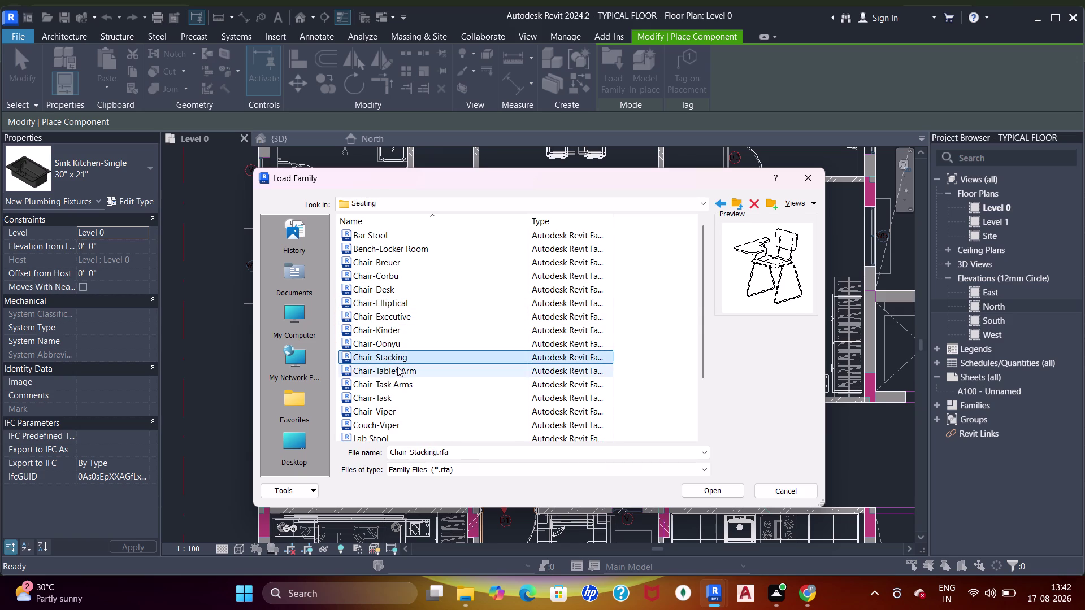
click(388, 394)
click(387, 381)
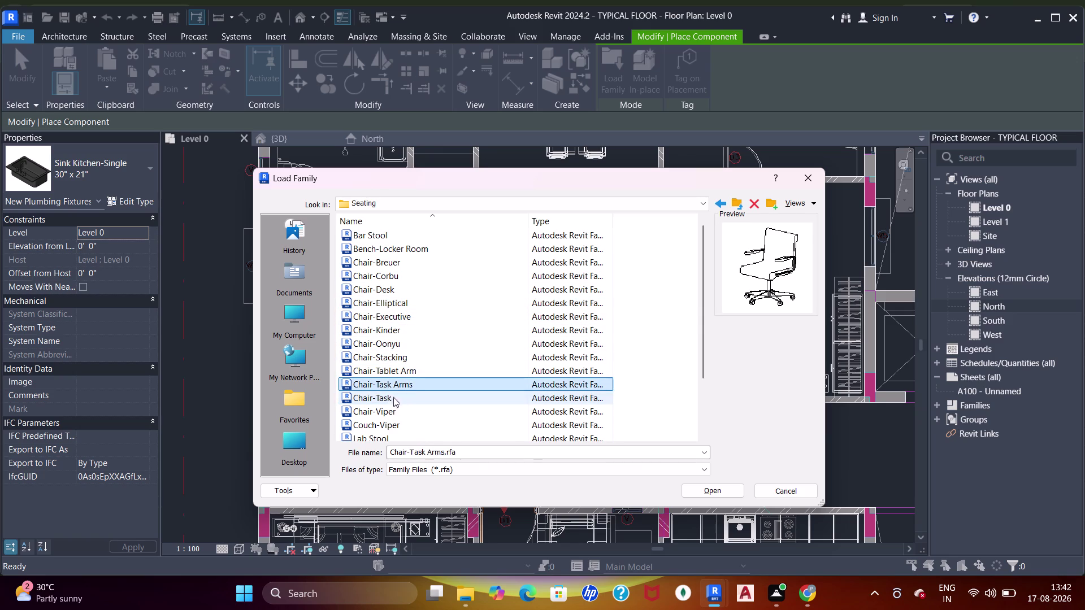
click(388, 413)
click(385, 399)
scroll(down, 3)
click(383, 391)
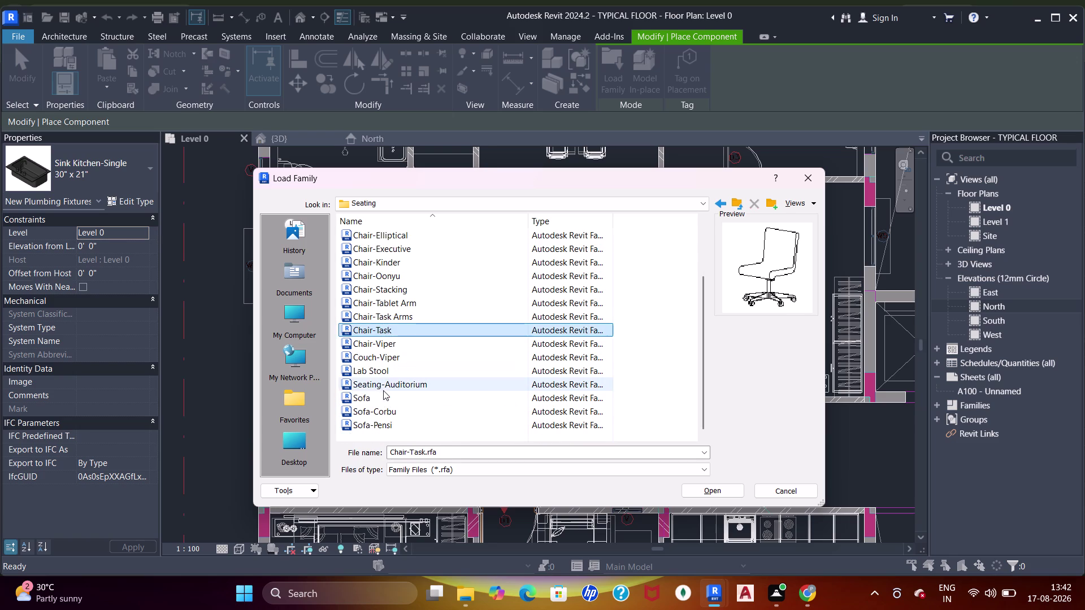
click(383, 396)
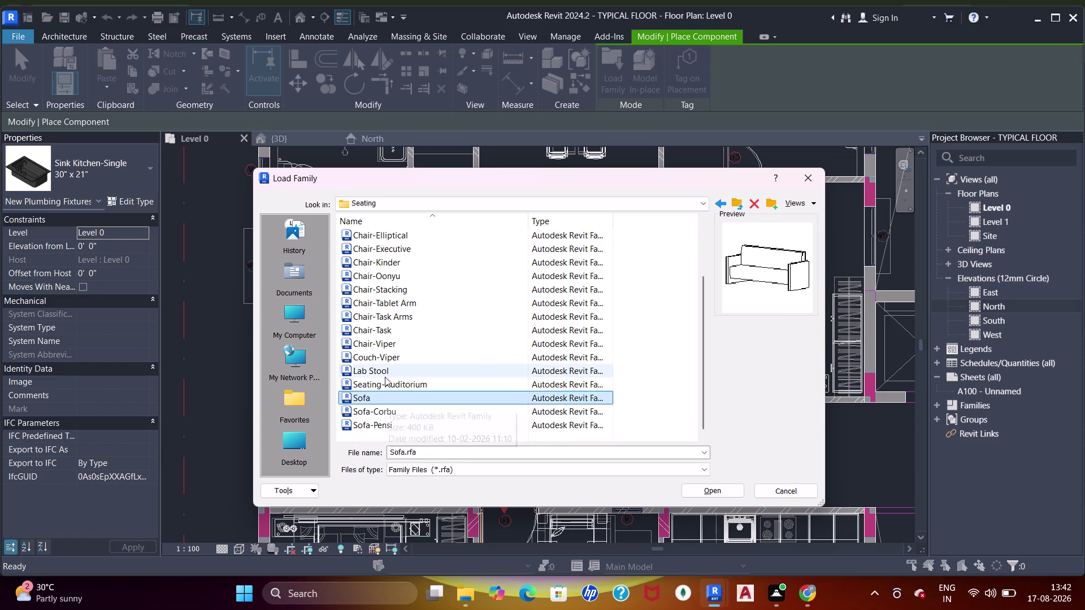
click(385, 377)
click(384, 360)
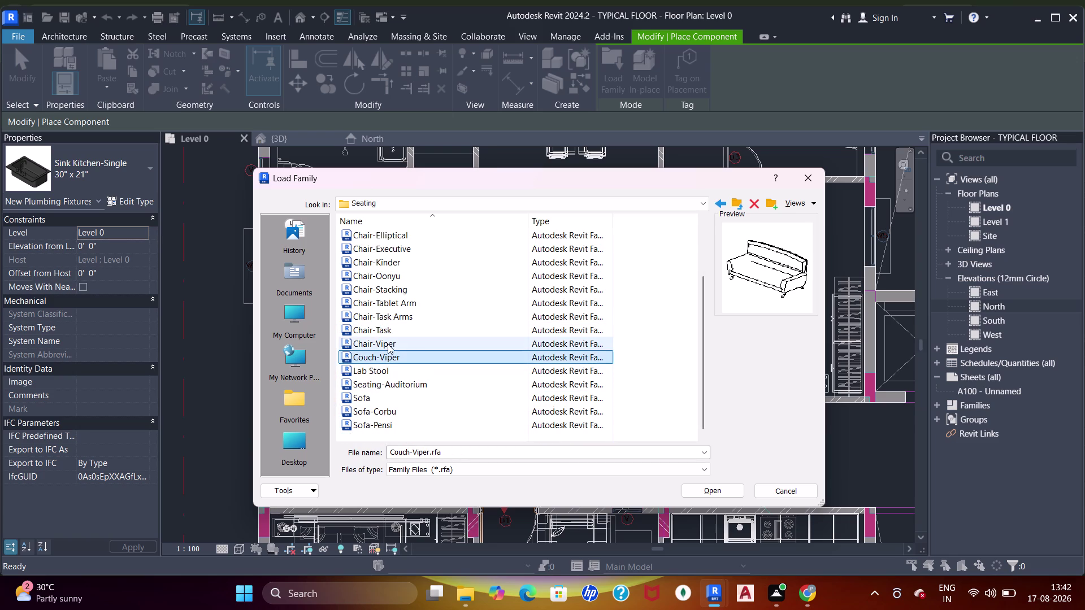
click(388, 342)
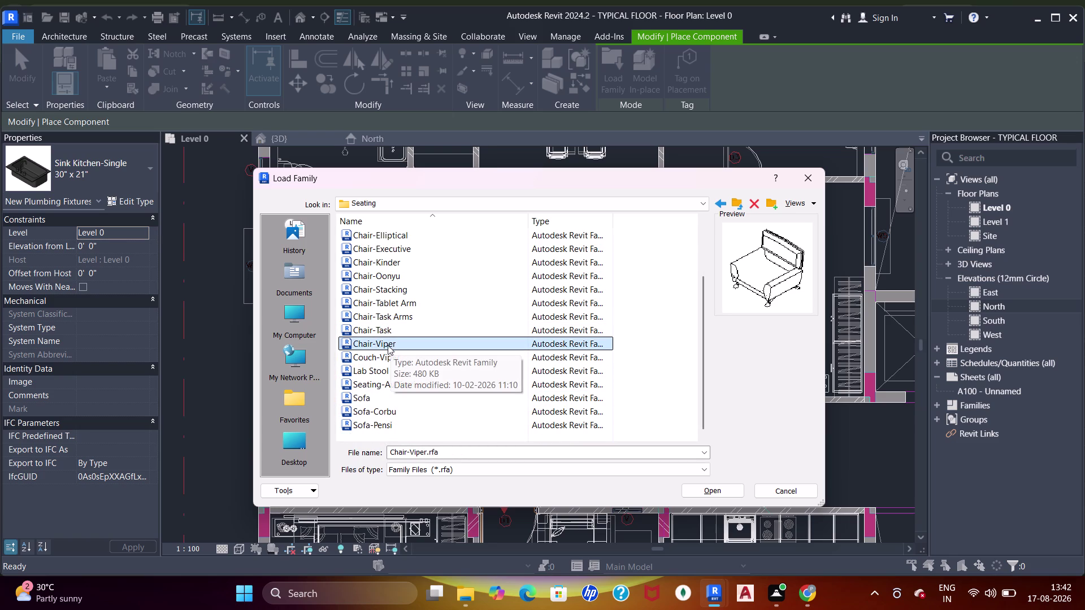
scroll(up, 3)
click(392, 237)
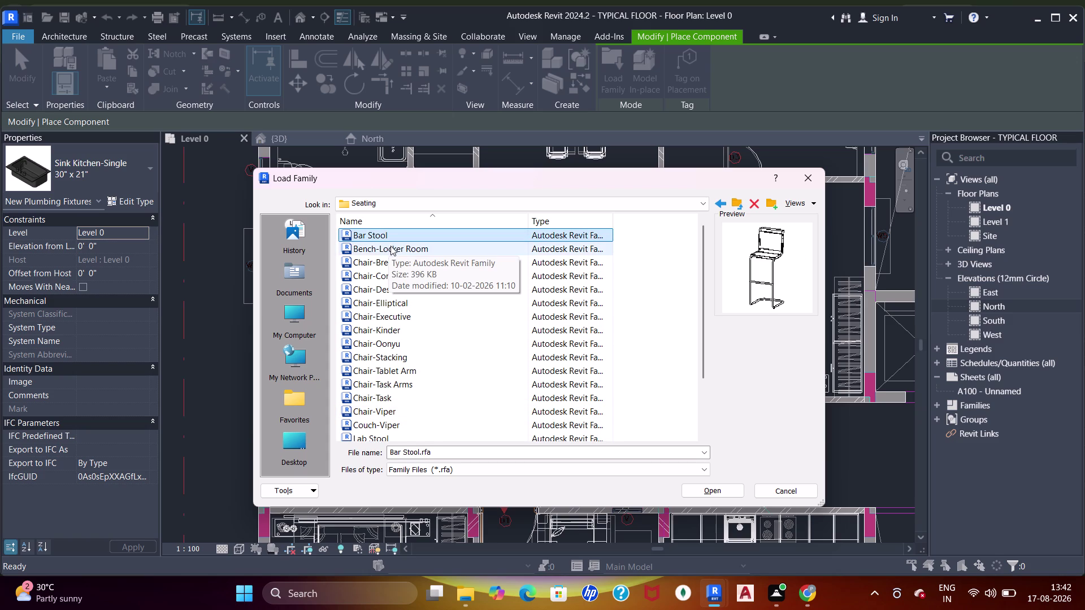
click(390, 246)
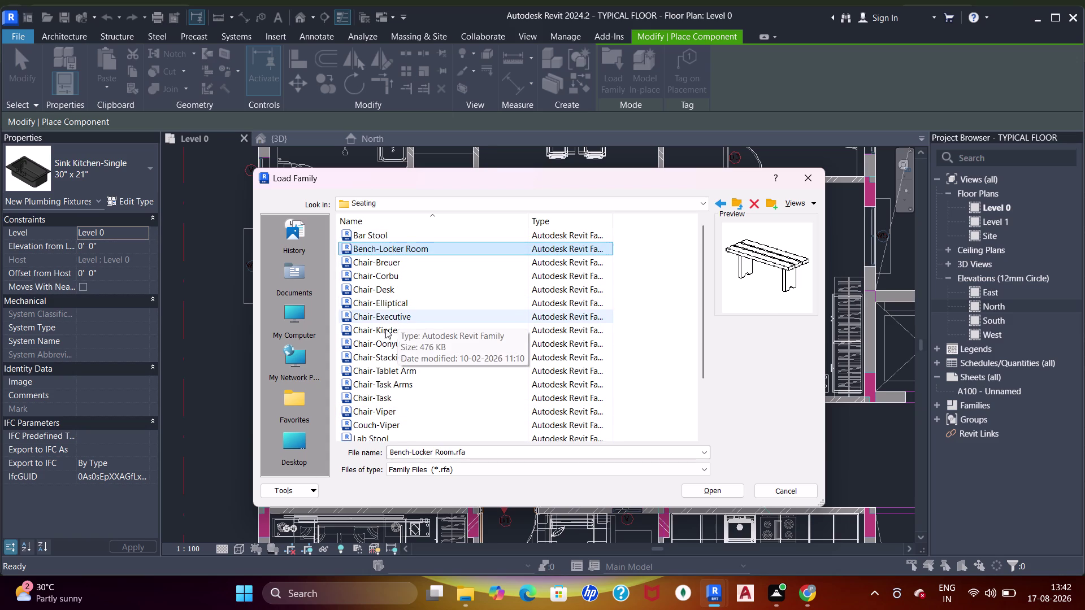
Pick Chair-Corbu.rfa and load it into the project.
click(390, 278)
double_click(390, 277)
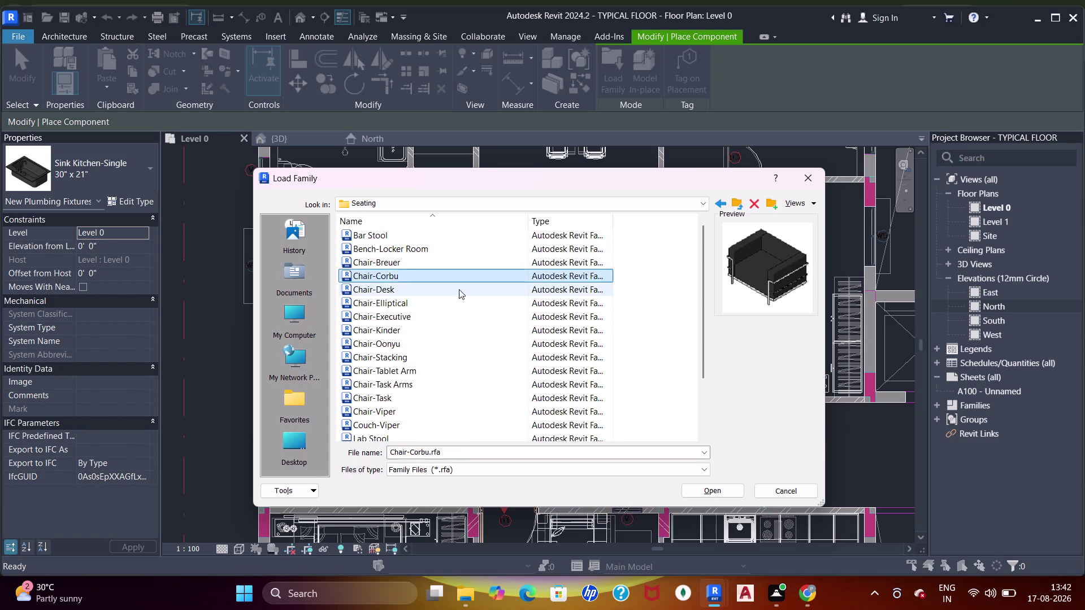
double_click(440, 271)
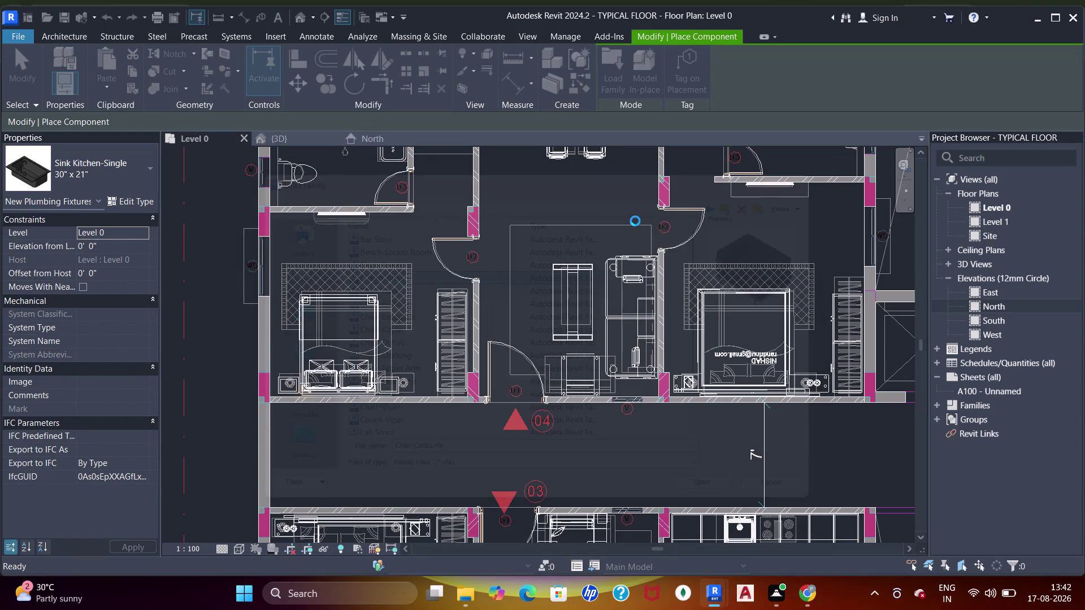
Pan to the living area and place the Chair-Corbu armchair beside the sofa.
middle_drag(645, 228, 556, 384)
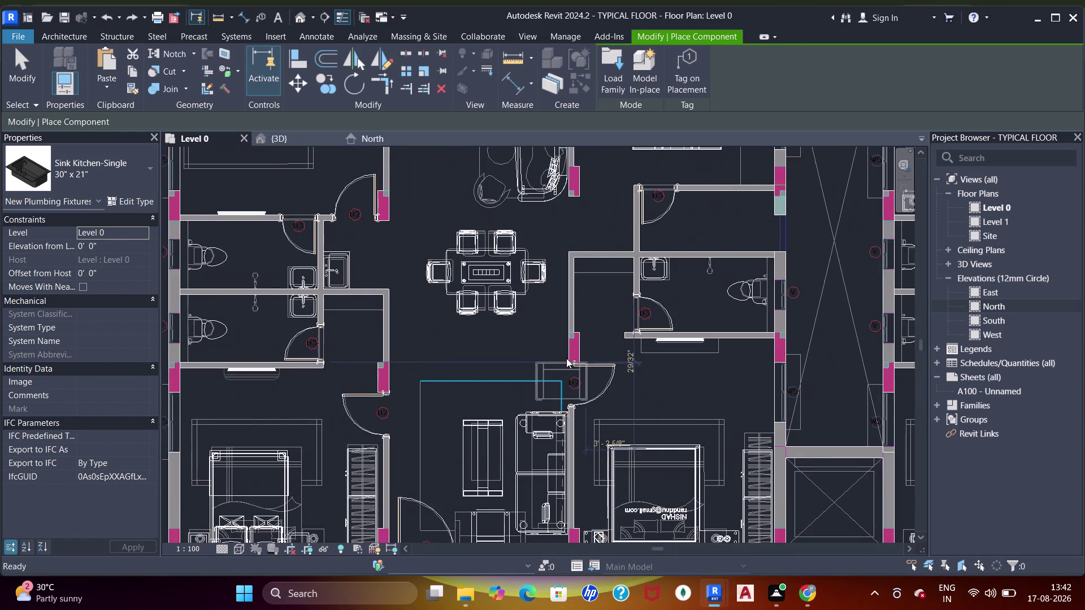
scroll(down, 3)
middle_drag(596, 253, 590, 331)
scroll(up, 3)
middle_drag(540, 251, 516, 320)
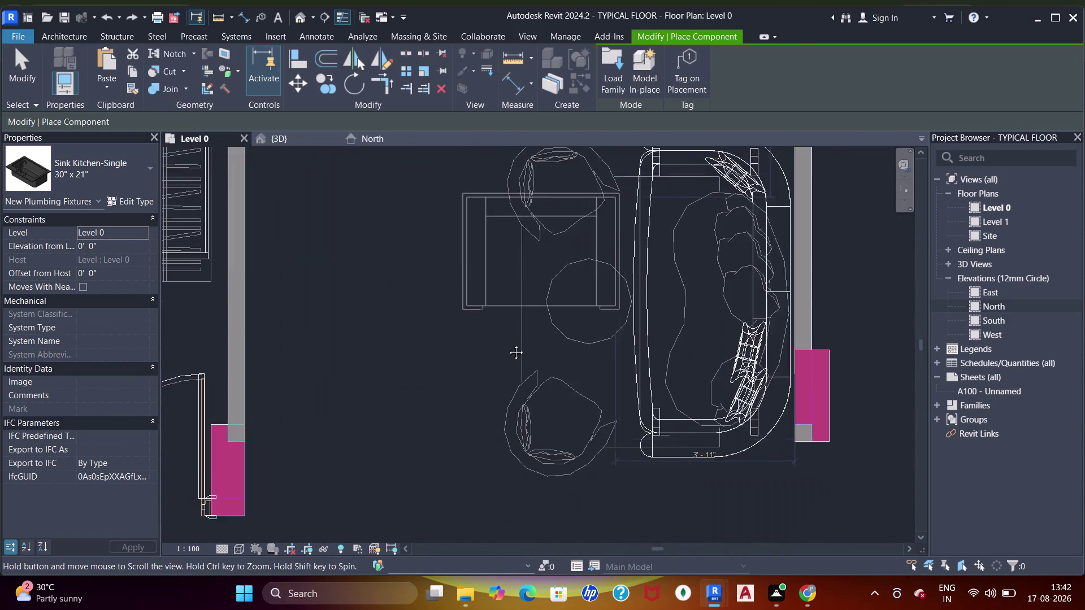
middle_drag(516, 320, 497, 379)
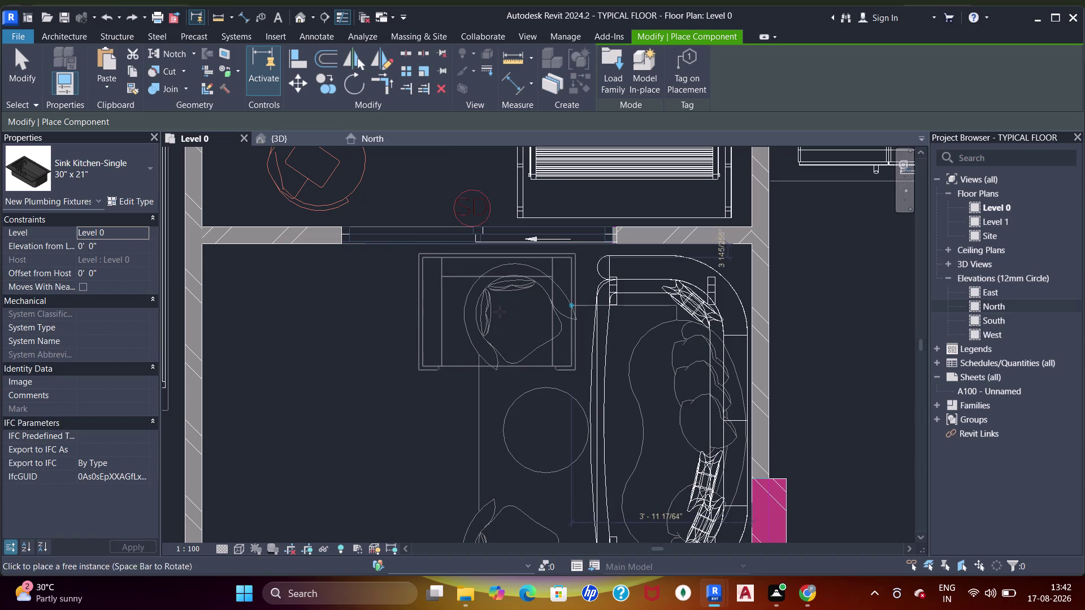
key(space)
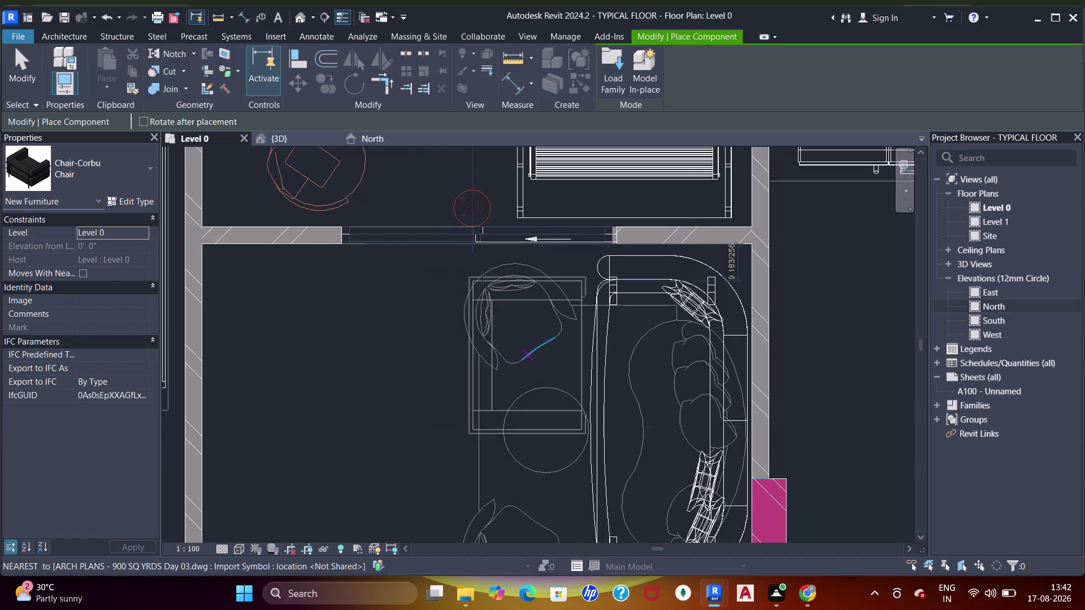
click(480, 327)
key(Escape)
key(Escape)
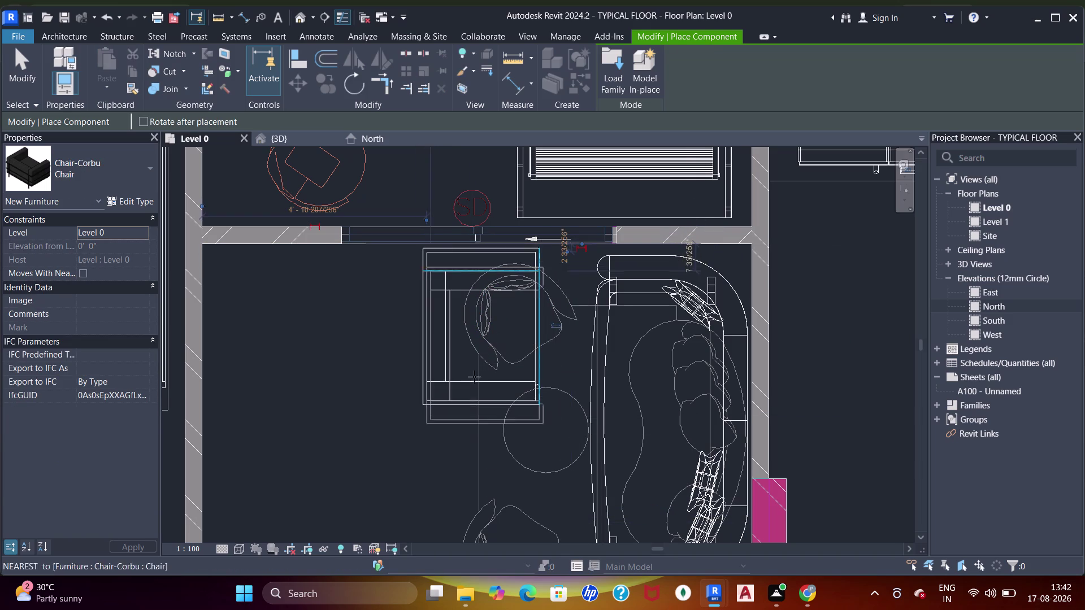
key(Escape)
key(Escape)
click(458, 401)
Rotate the placed armchair to an angle.
click(347, 85)
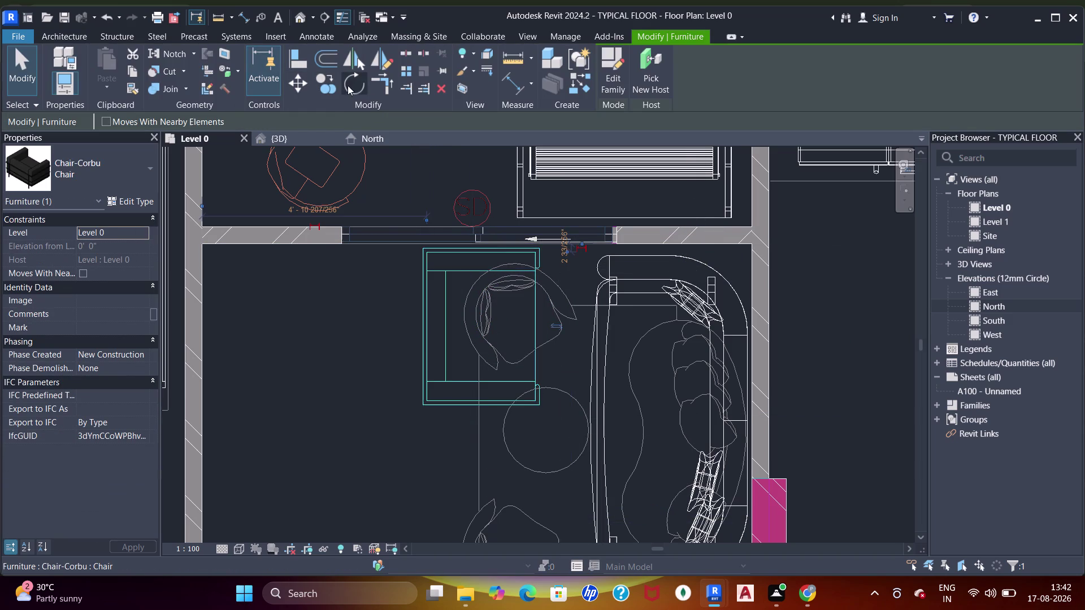
click(545, 325)
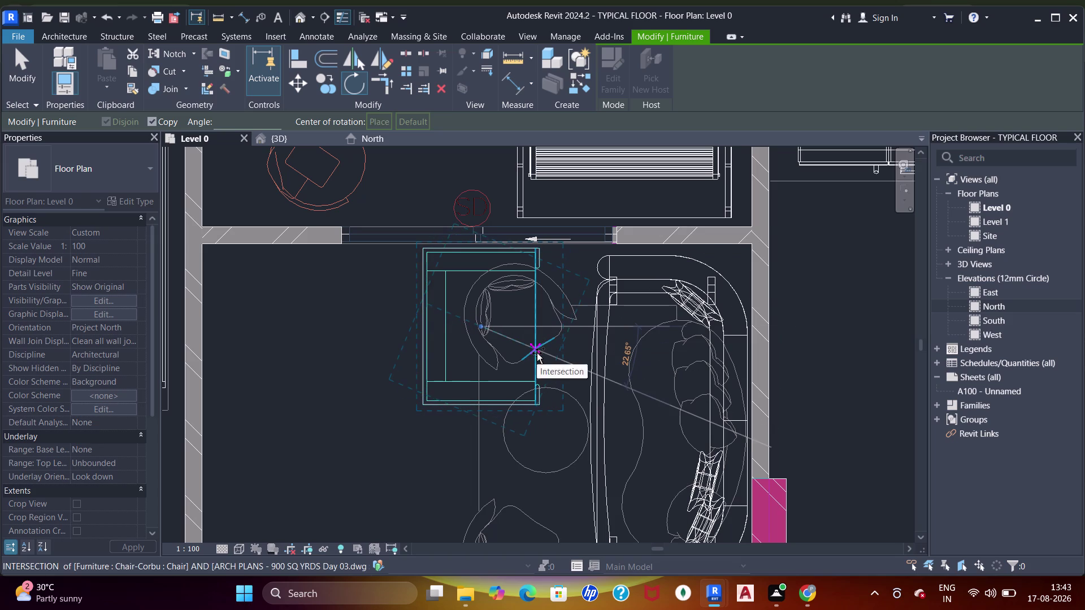
click(533, 355)
key(Escape)
key(Escape)
key(Escape)
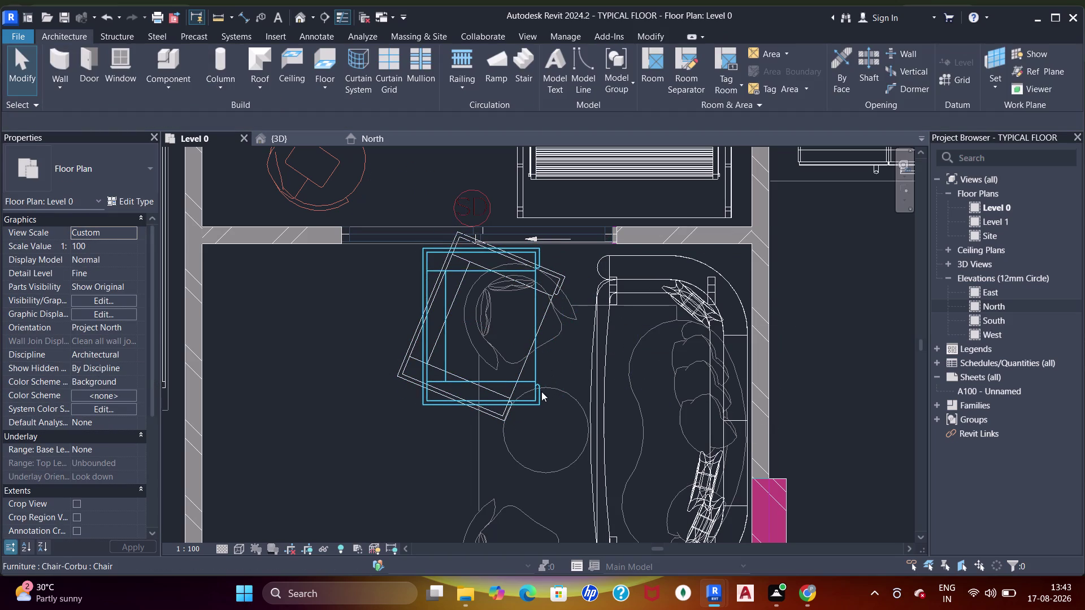
click(541, 392)
Nudge the rotated armchair into position with the arrow keys.
key(Delete)
scroll(down, 3)
click(527, 363)
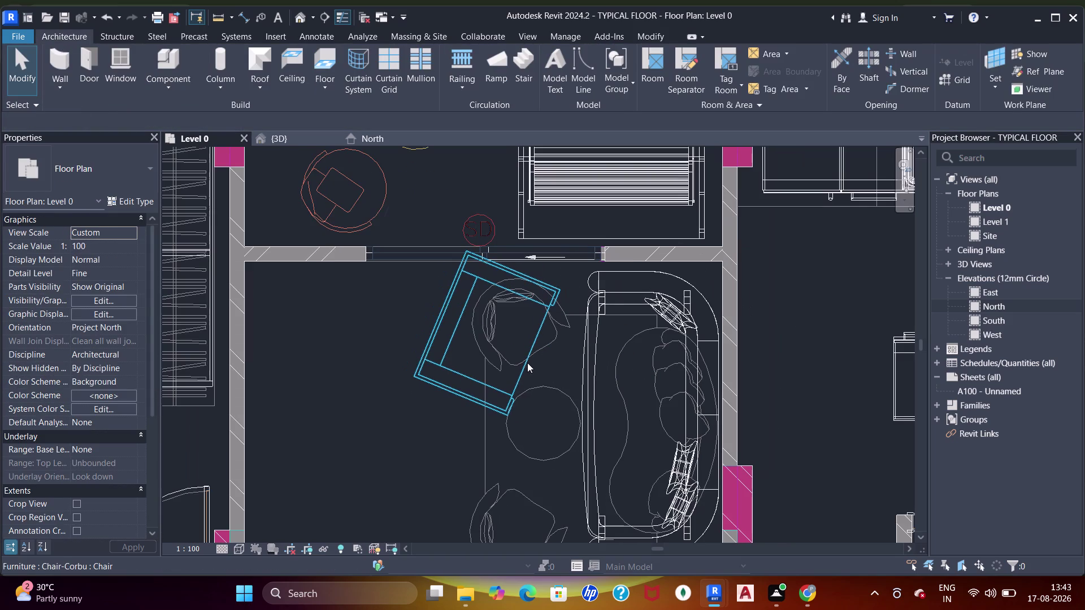
key(Right)
key(Right)
key(Right)
key(Right)
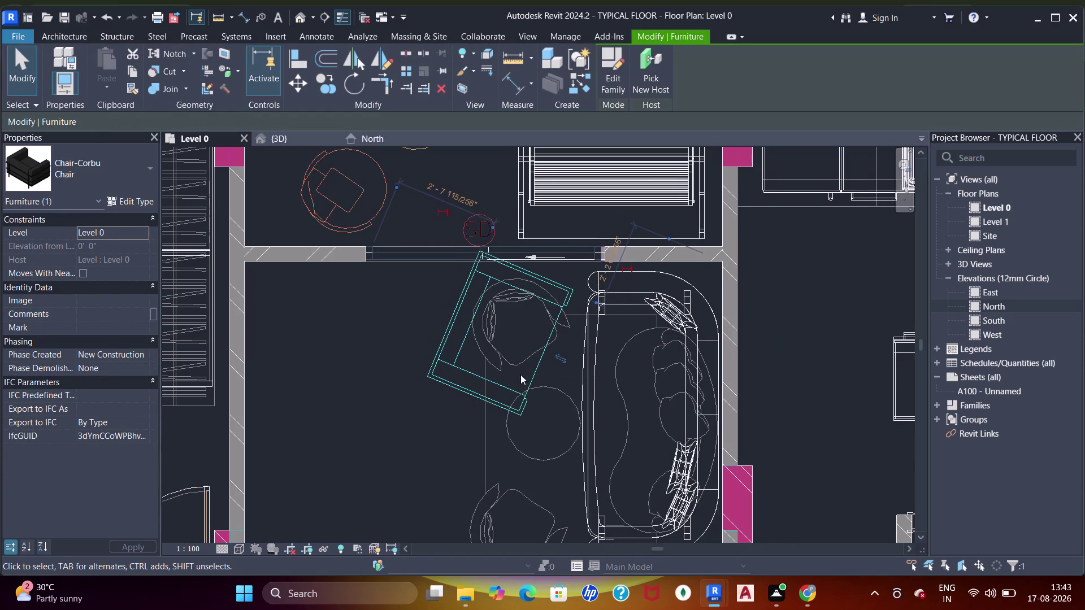
key(Down)
key(Down)
key(Left)
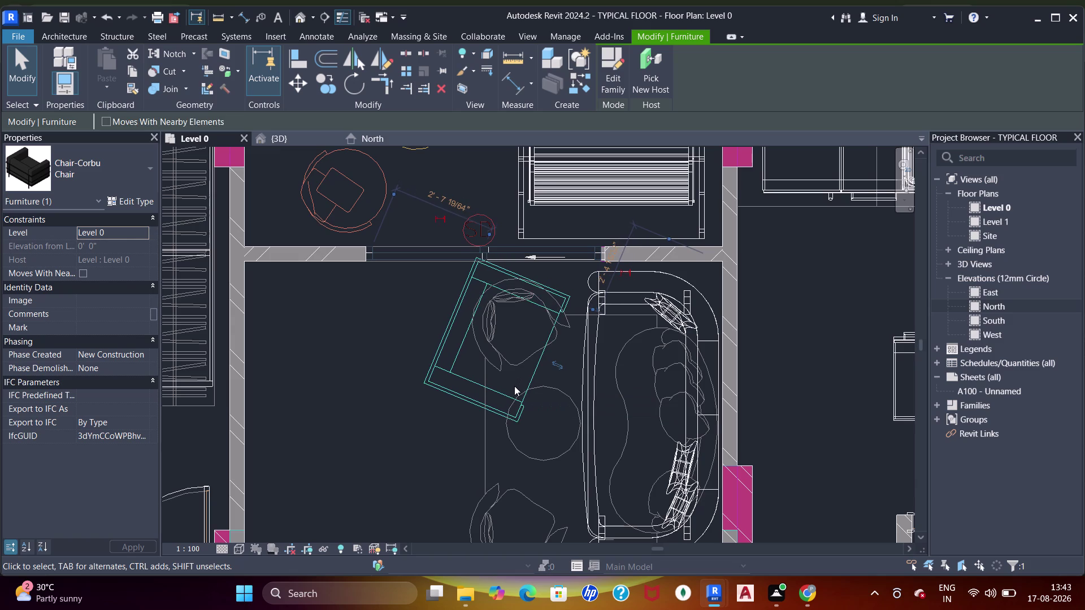
key(Escape)
key(Escape)
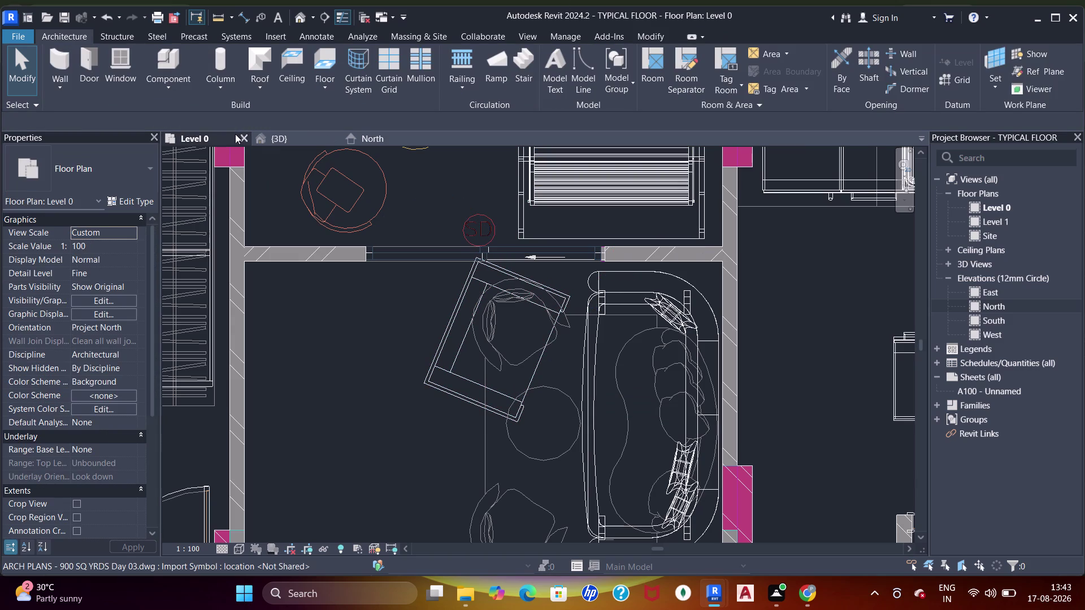
click(172, 61)
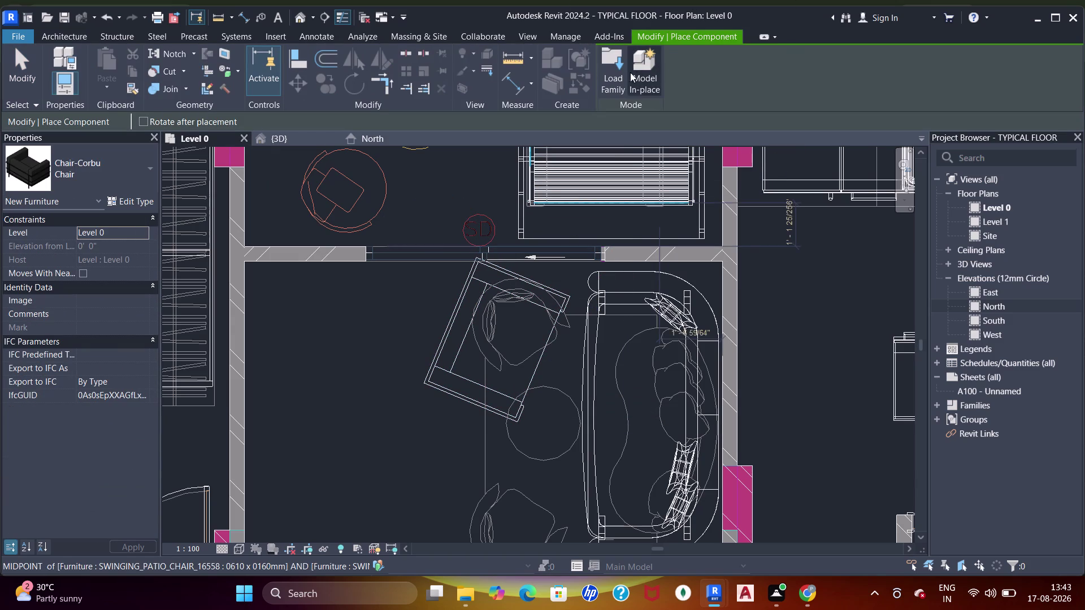
In Load Family, preview Chair-Elliptical, Chair-Tablet Arm and other seating families.
click(608, 72)
scroll(up, 3)
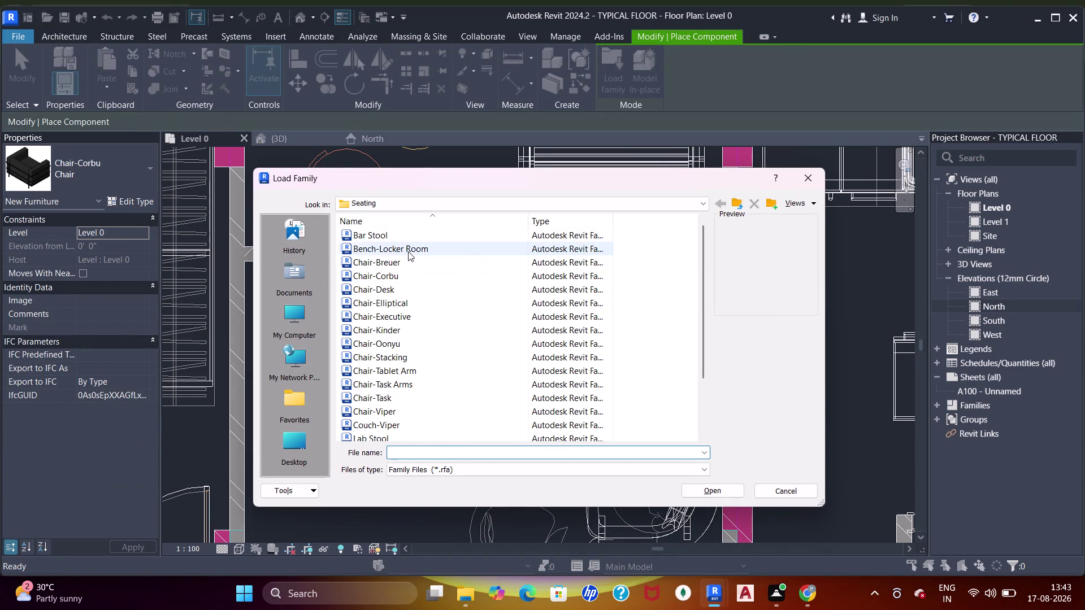
click(408, 252)
click(405, 237)
click(407, 275)
click(401, 296)
click(400, 320)
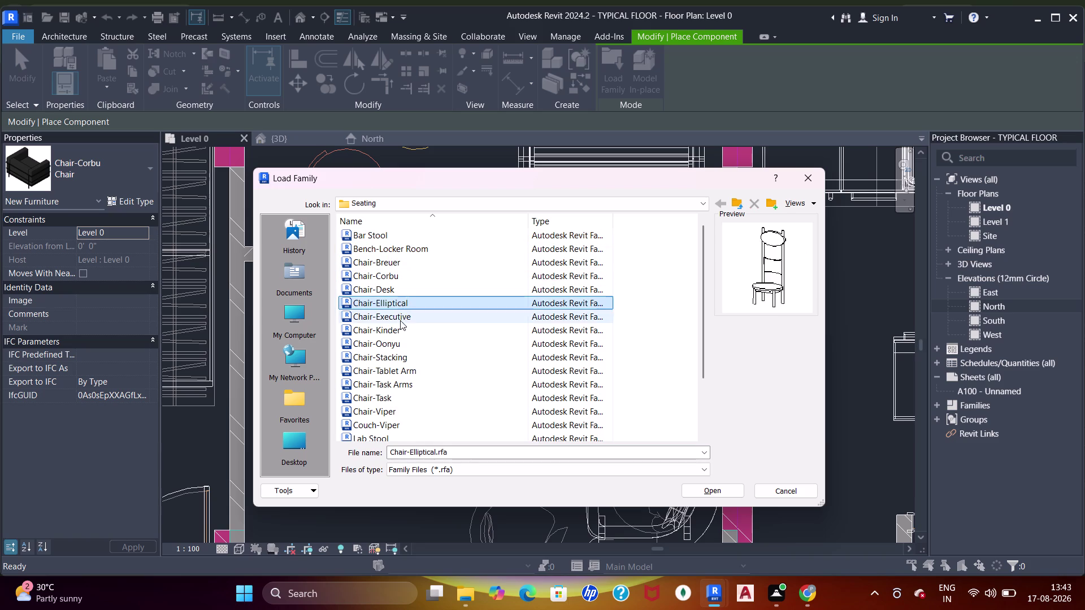
click(402, 365)
scroll(down, 3)
drag(407, 362, 407, 356)
click(407, 345)
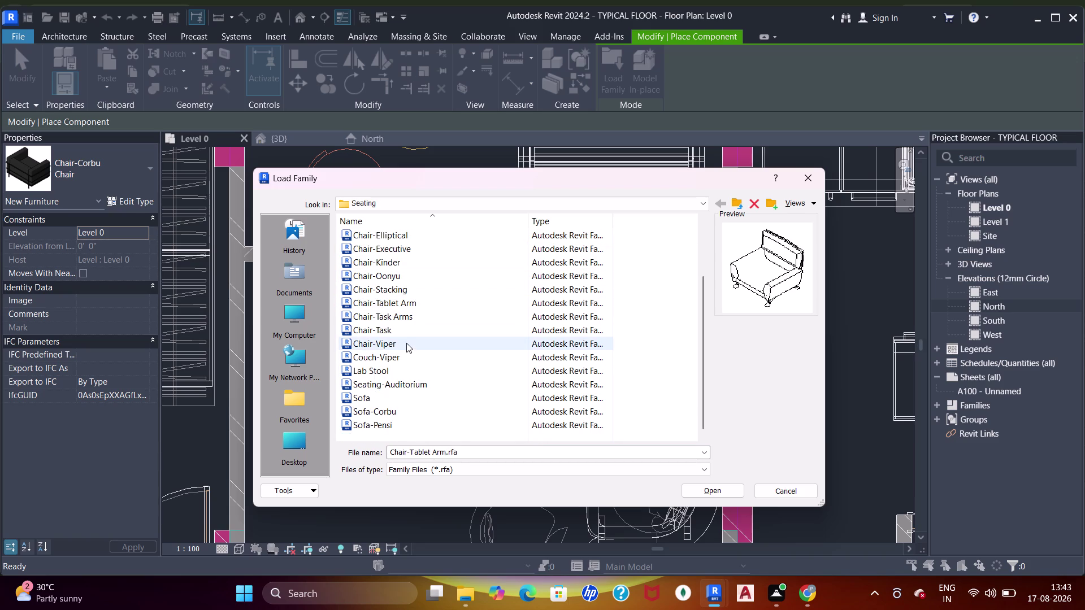
click(401, 331)
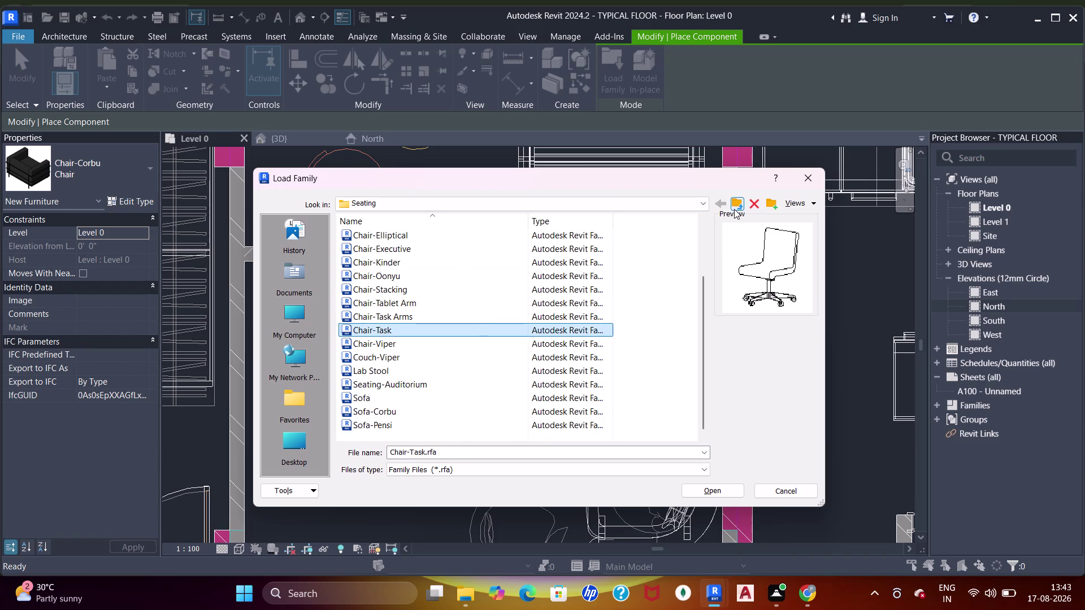
Go up to Furniture, open Tables, and preview Desk-Executive, Table-Coffee Mies and Table-Conference1.
click(734, 209)
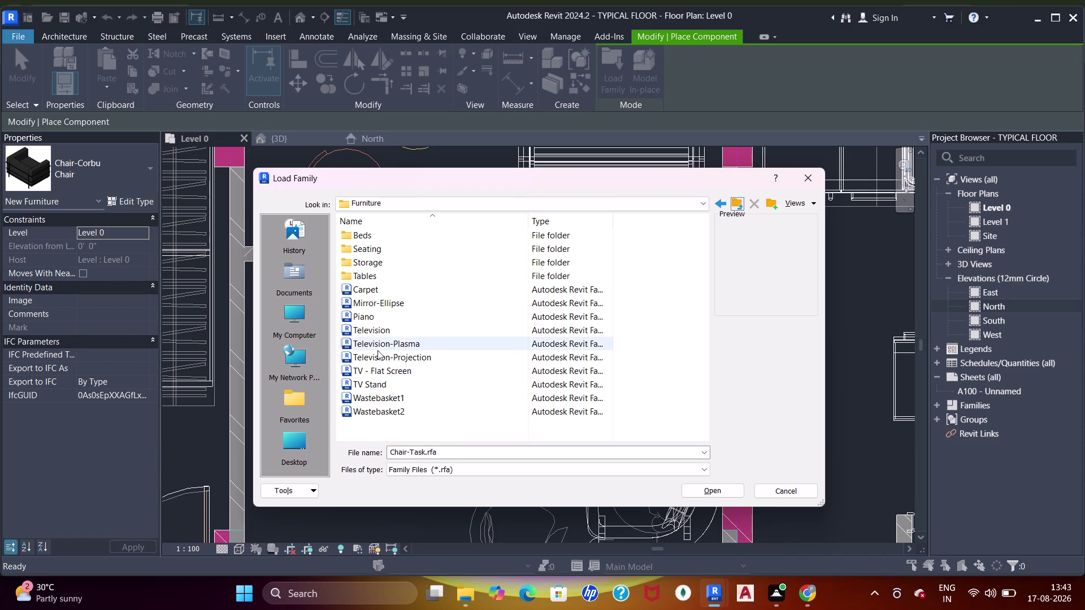
double_click(375, 278)
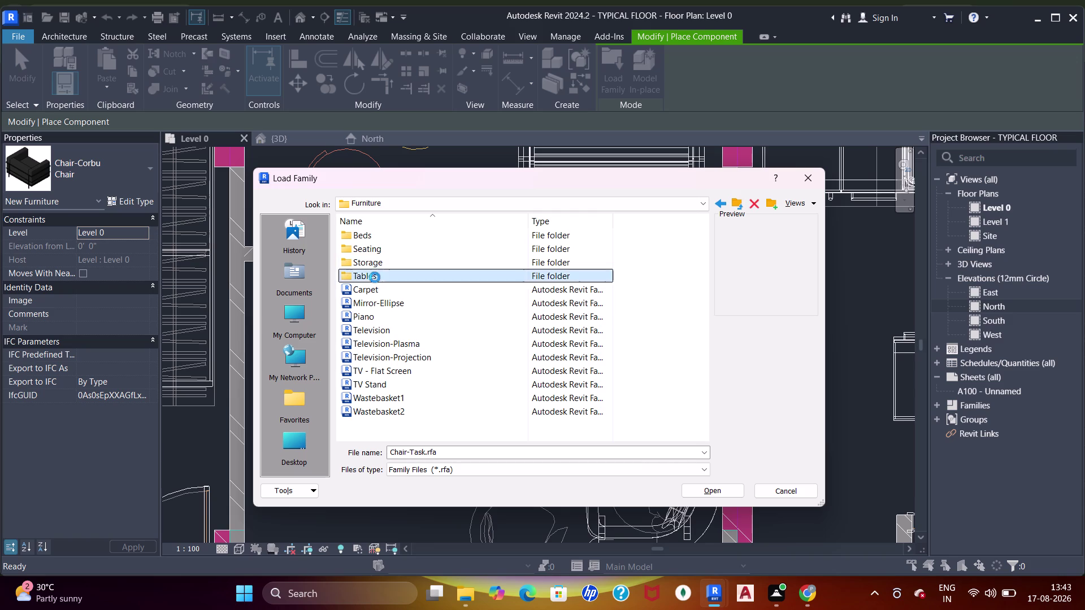
click(393, 232)
click(394, 252)
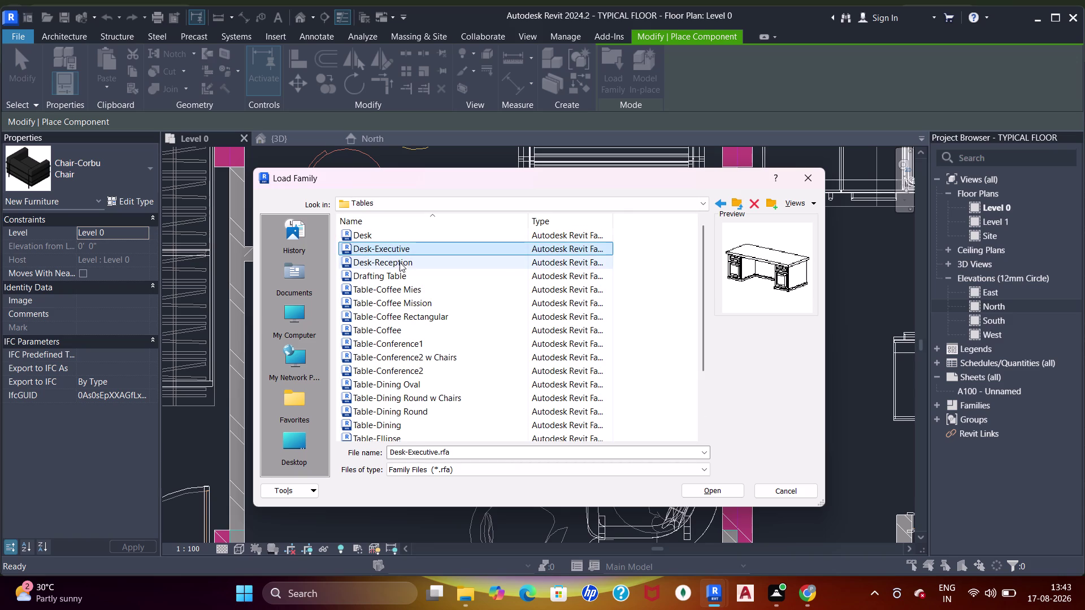
click(401, 265)
click(401, 274)
click(400, 289)
click(399, 302)
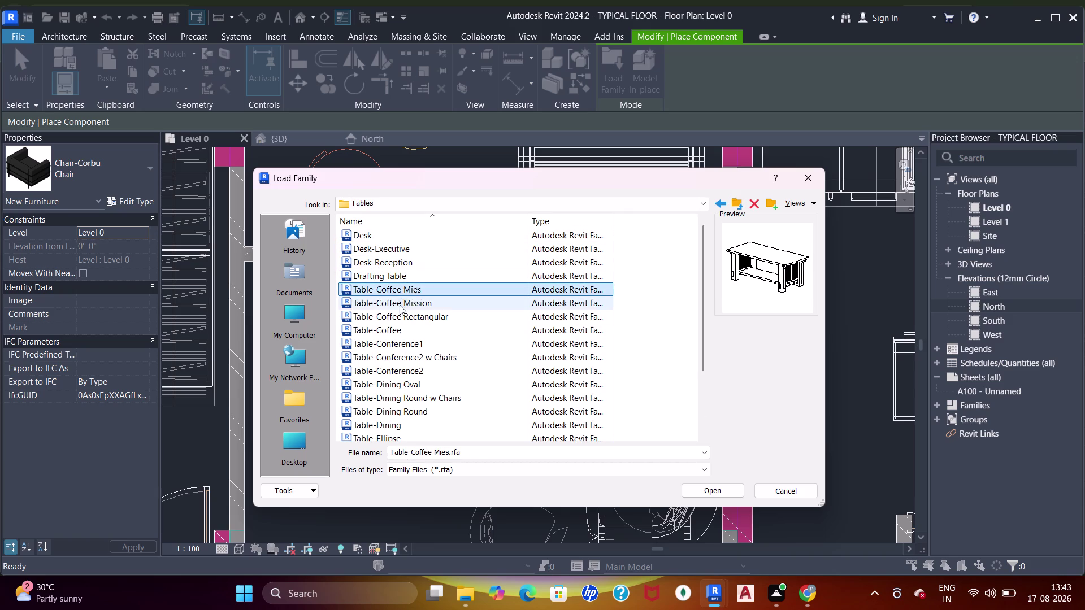
click(399, 314)
click(401, 327)
click(404, 340)
scroll(down, 3)
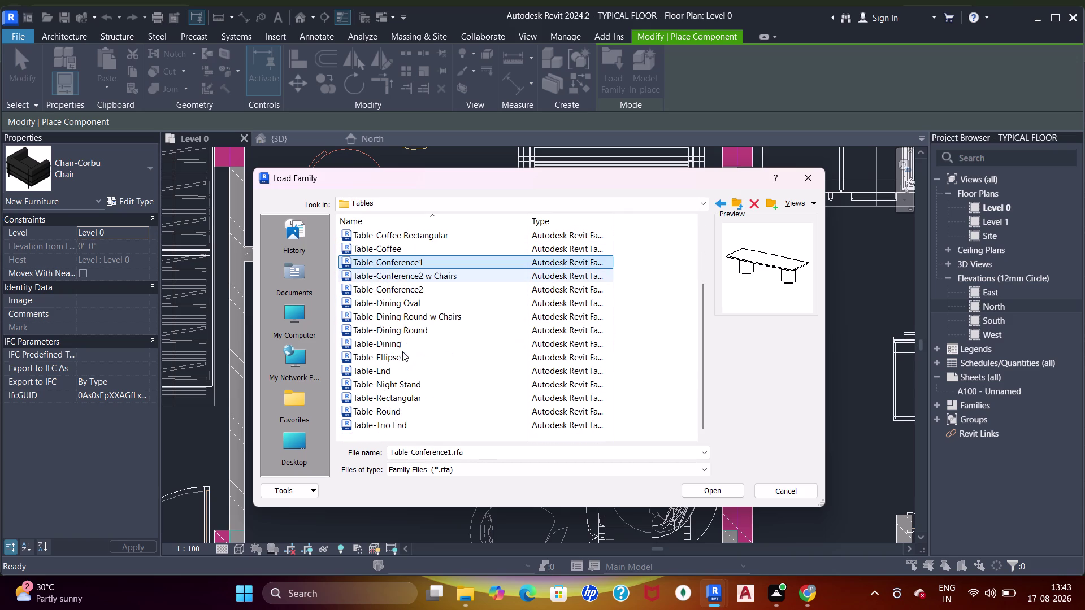
scroll(down, 3)
click(399, 312)
click(399, 402)
Load the 36" Table-Round family into the project.
click(399, 414)
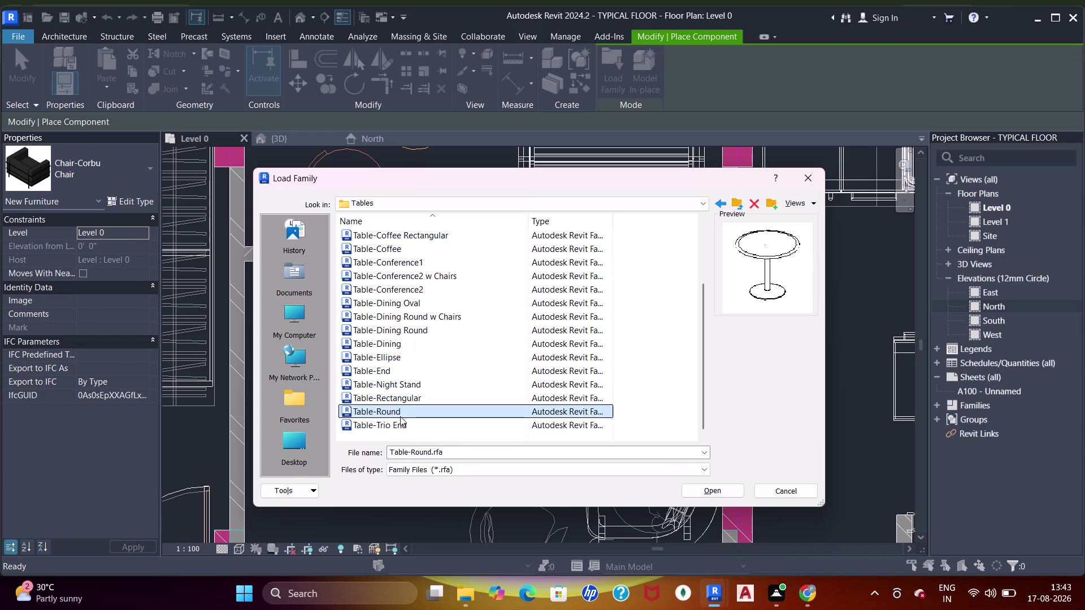
click(399, 421)
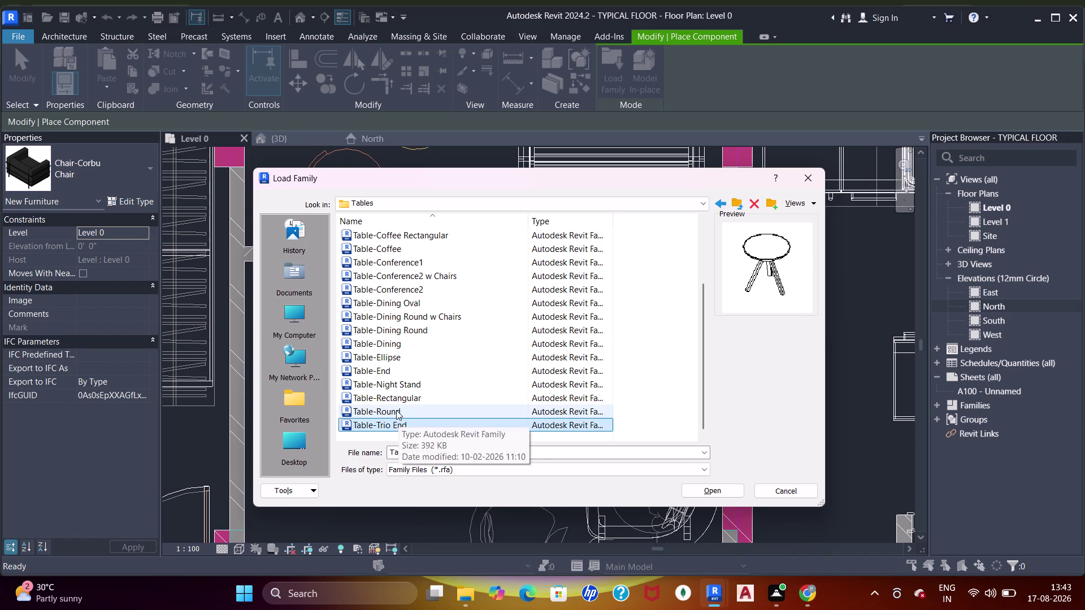
click(396, 410)
double_click(392, 411)
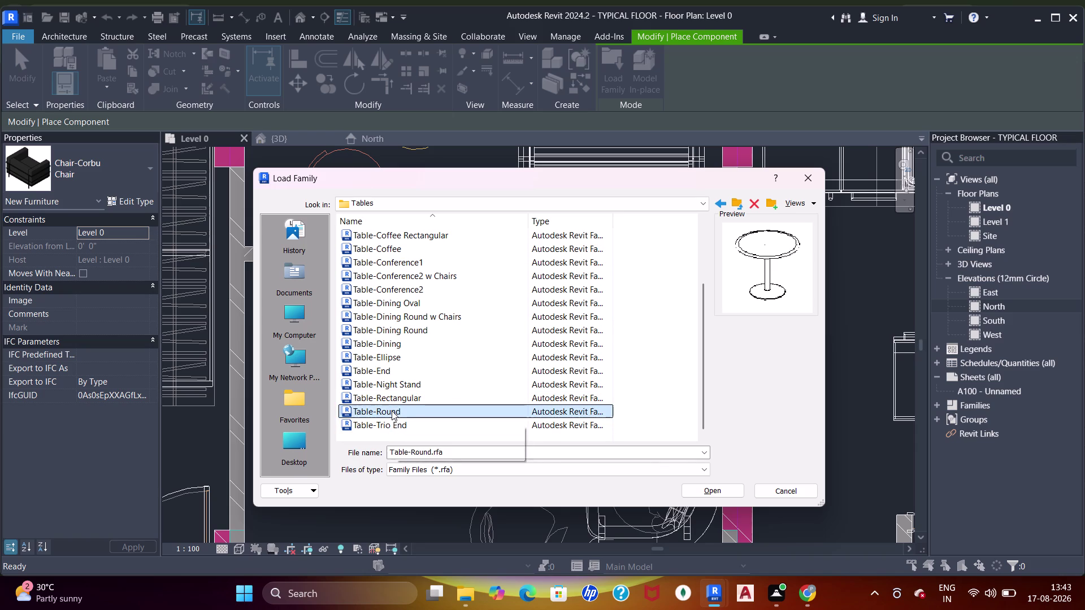
middle_drag(468, 327, 596, 455)
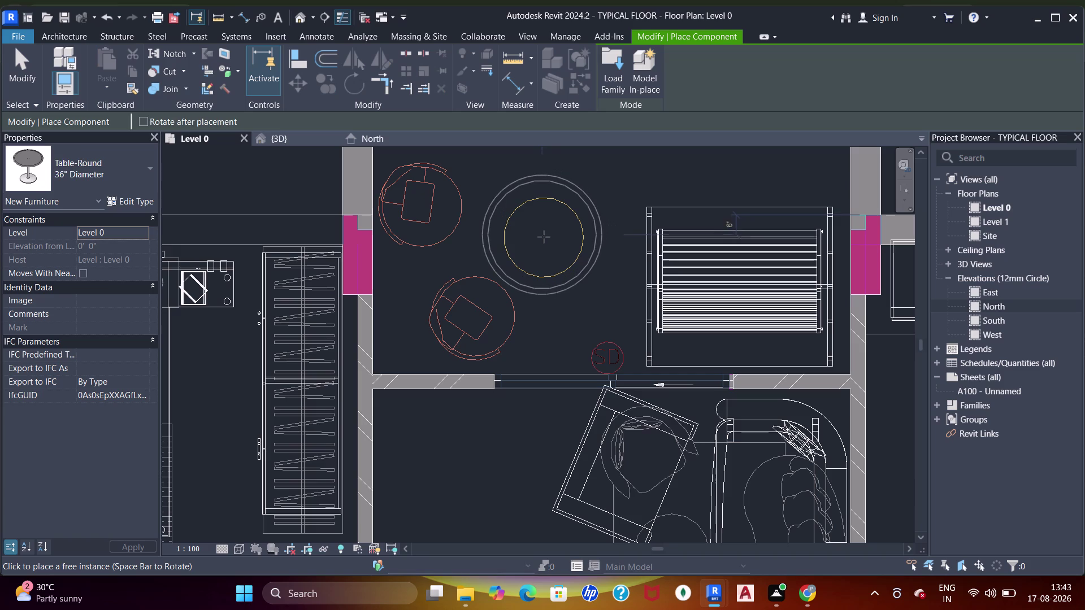
click(549, 237)
click(135, 202)
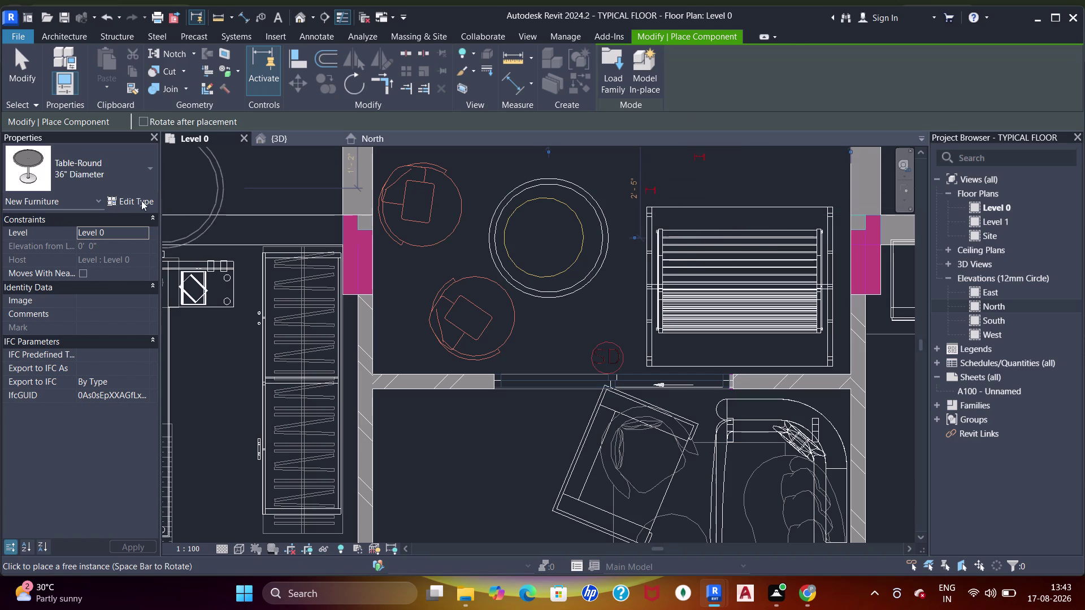
key(Escape)
click(97, 178)
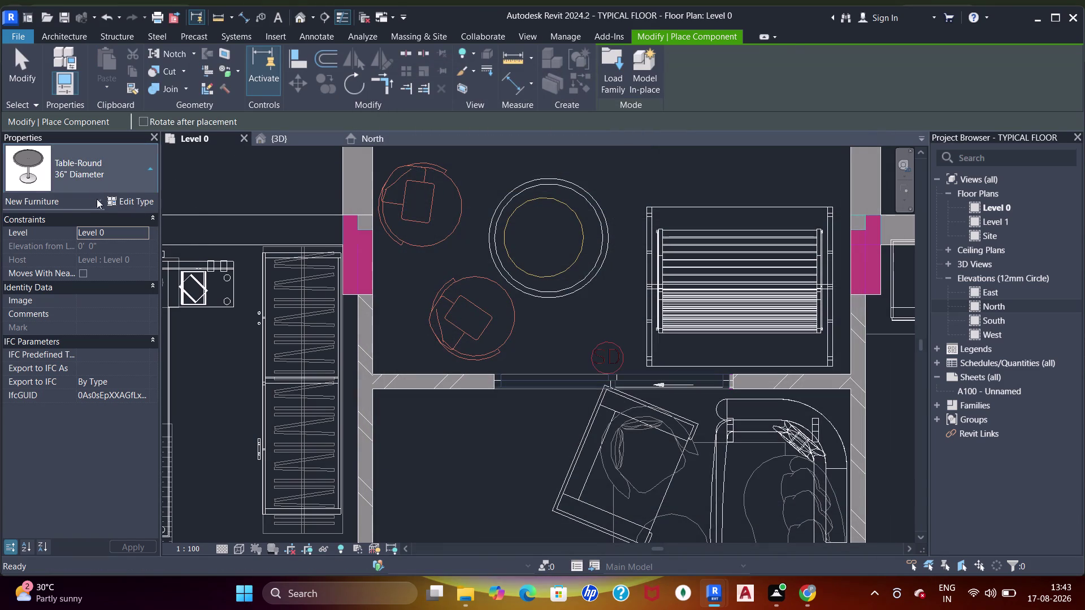
key(Escape)
click(137, 200)
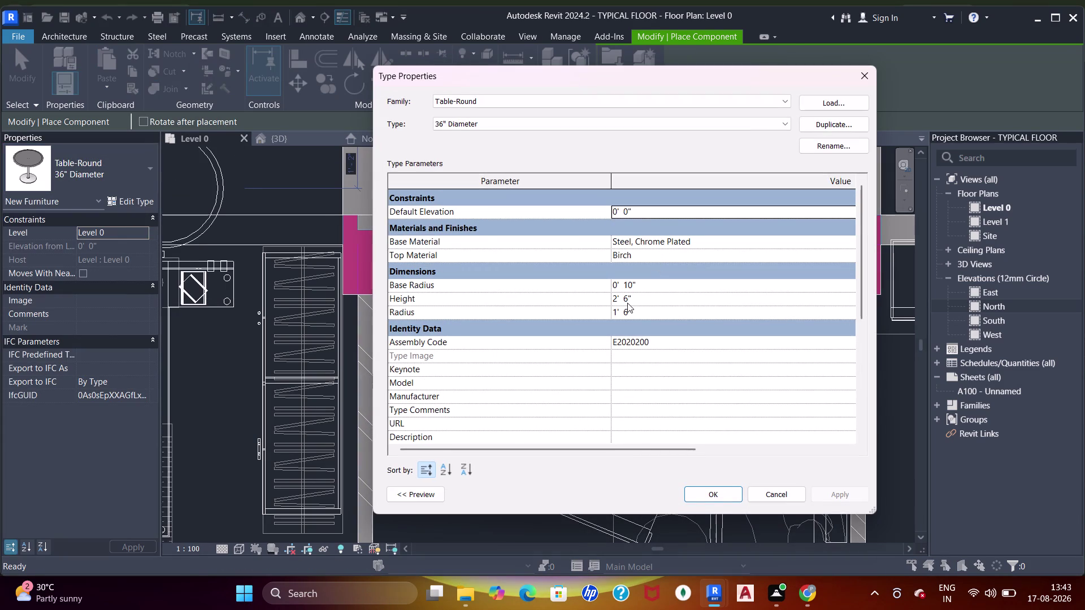
Set the round table type's Height to 1' 6" and Radius to 1' 0".
click(651, 302)
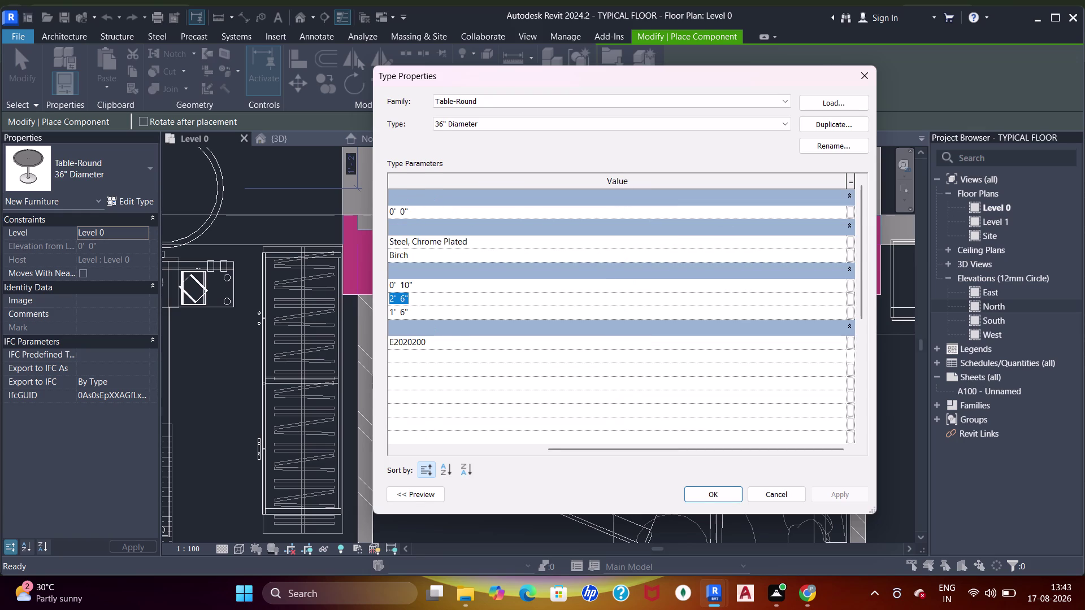
text(1.6)
text(")
key(Return)
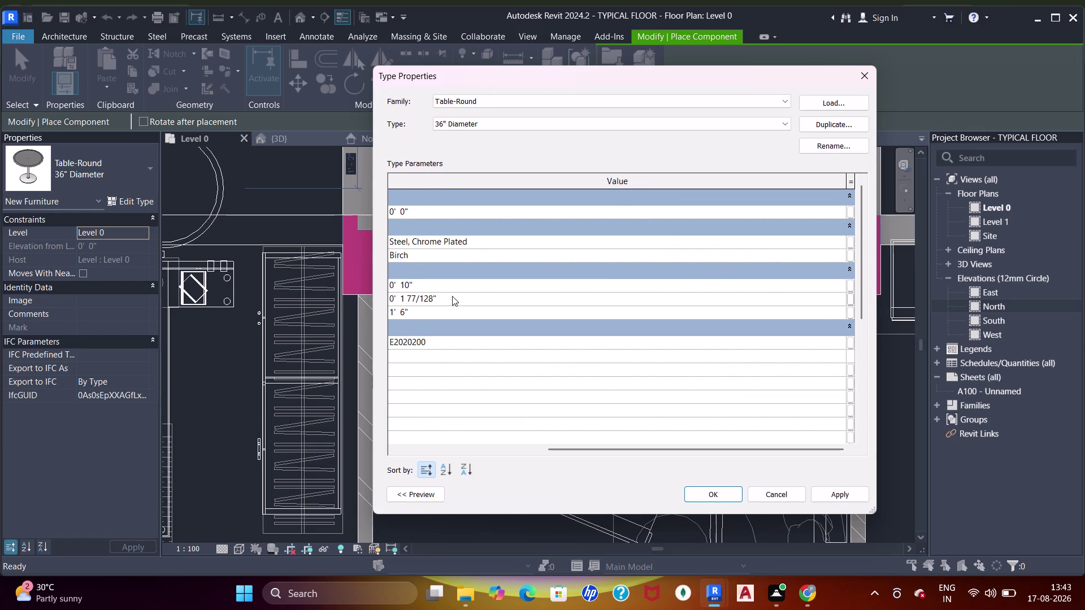
click(456, 299)
text(1'6)
text(")
key(Return)
click(583, 440)
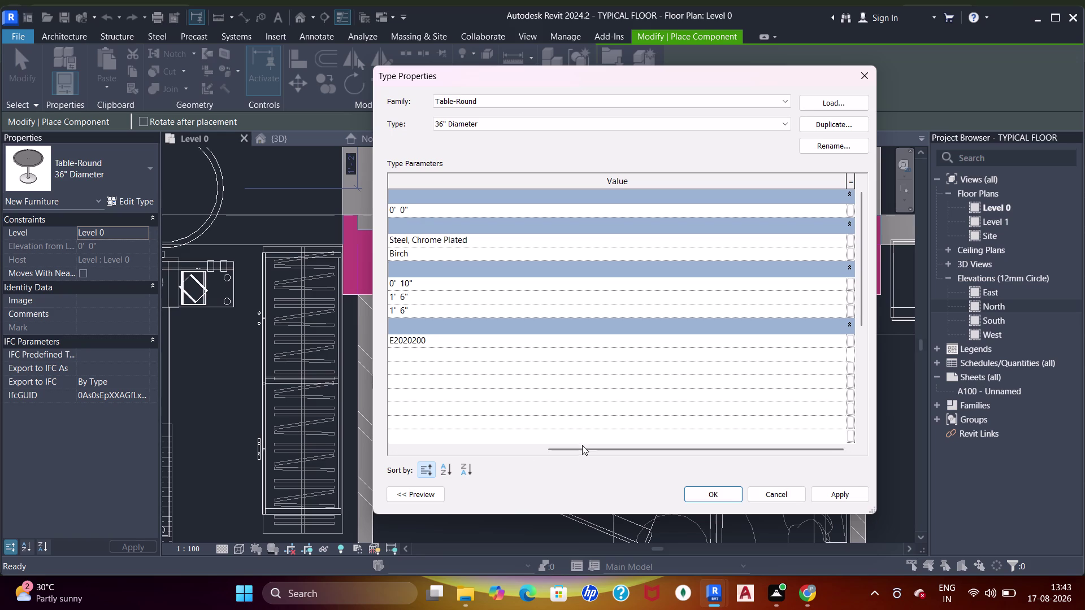
drag(570, 455, 481, 467)
click(644, 314)
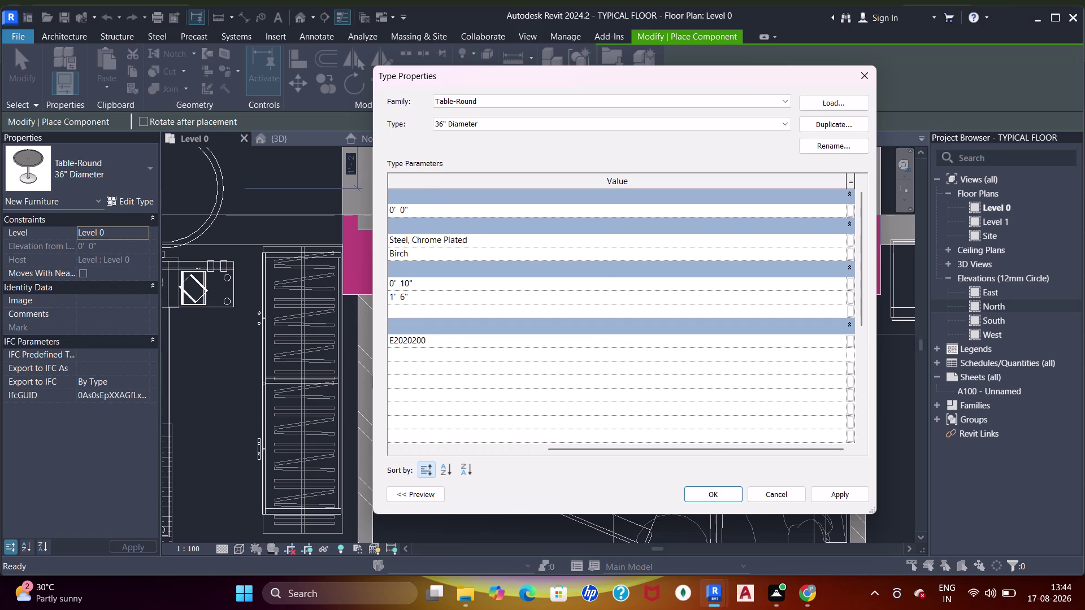
text(1')
key(Return)
drag(515, 452, 465, 456)
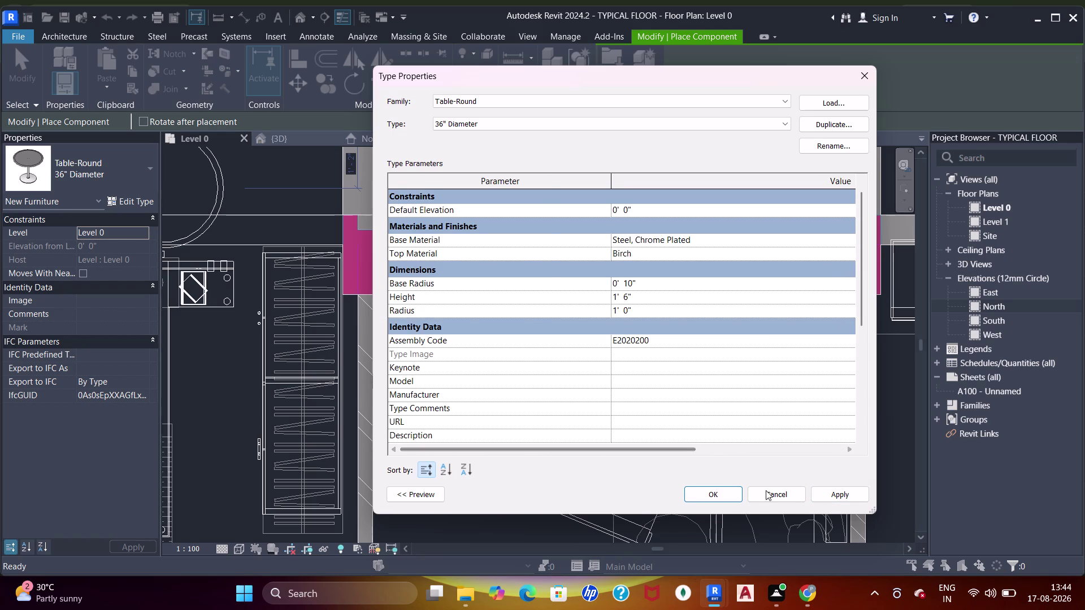
click(825, 491)
Place the resized round table in the room.
click(716, 495)
scroll(down, 3)
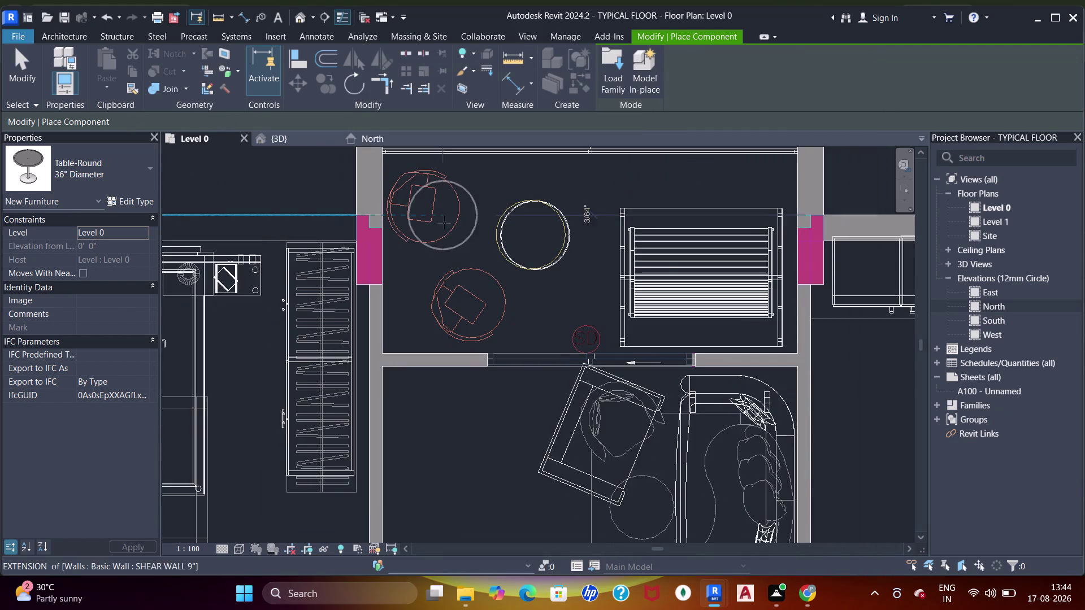
middle_drag(451, 232, 480, 261)
key(Escape)
key(Escape)
key(Escape)
Select the placed round table and pick a start point for moving it.
click(592, 282)
scroll(up, 3)
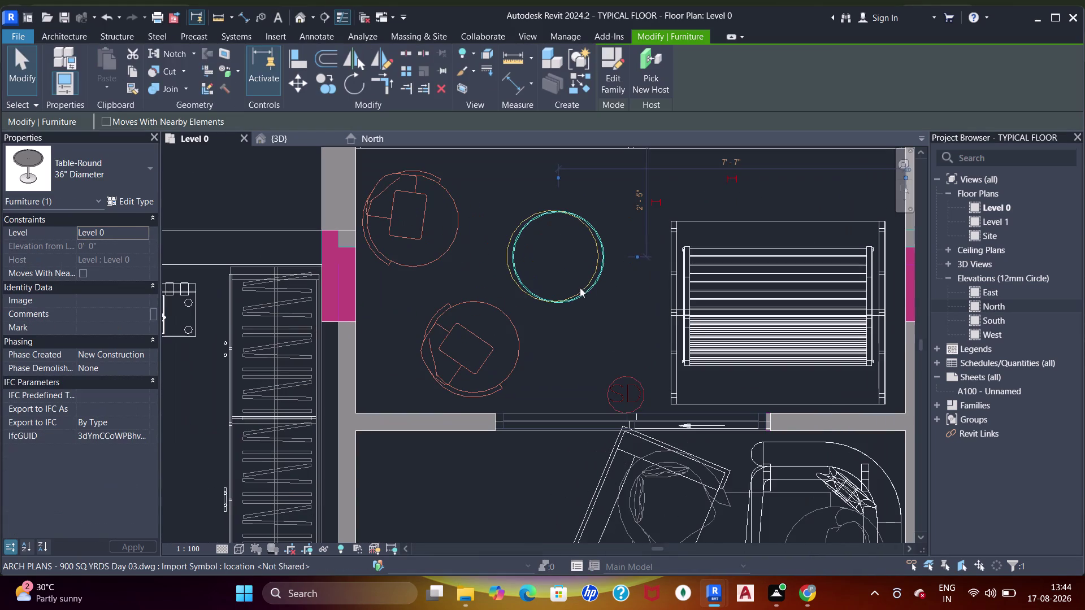
key(Left)
key(Left)
scroll(down, 3)
middle_drag(579, 290, 578, 282)
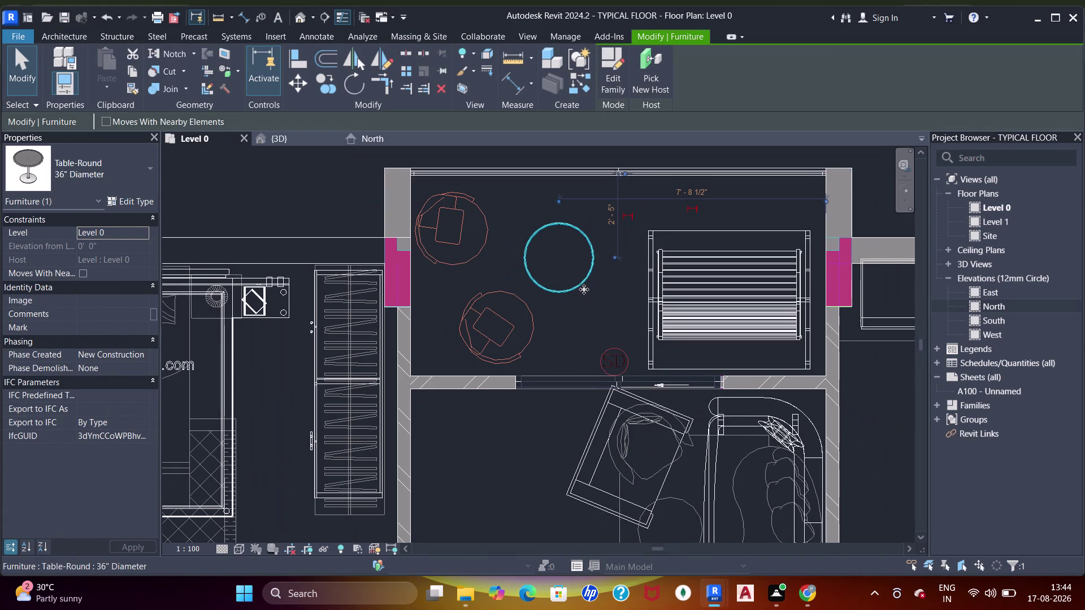
click(332, 84)
click(576, 277)
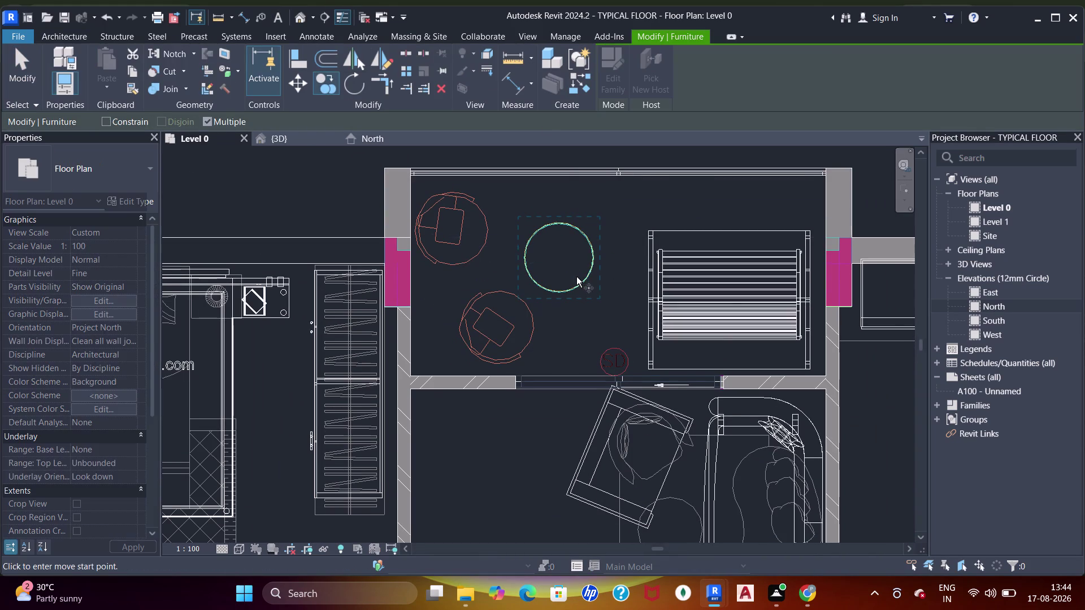
scroll(down, 3)
middle_drag(681, 272, 369, 276)
middle_drag(702, 286, 300, 282)
scroll(down, 3)
middle_drag(623, 278, 395, 301)
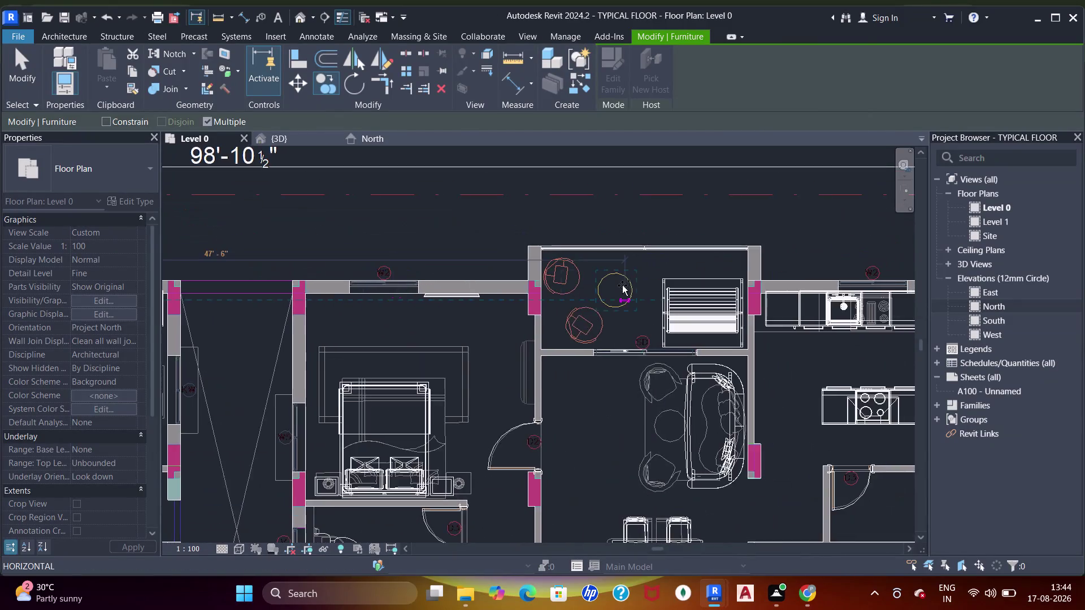
scroll(up, 3)
click(624, 295)
Drop the round table beside the two angled Corbu armchairs.
scroll(down, 3)
middle_drag(629, 346, 642, 279)
scroll(up, 3)
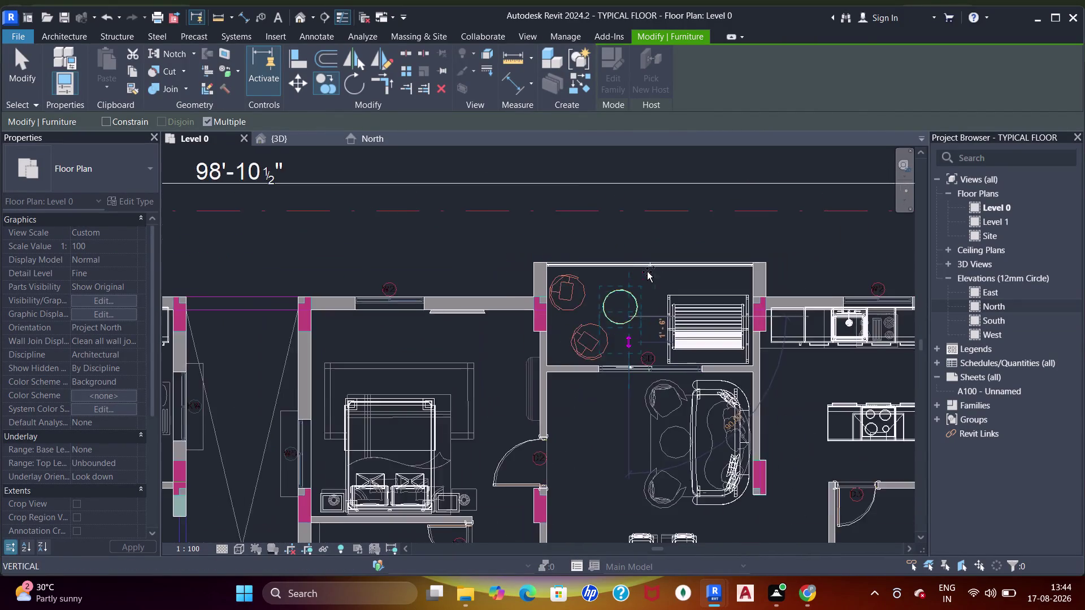
scroll(down, 3)
middle_drag(663, 336, 674, 239)
scroll(down, 3)
middle_drag(667, 347, 650, 212)
middle_drag(633, 369, 625, 275)
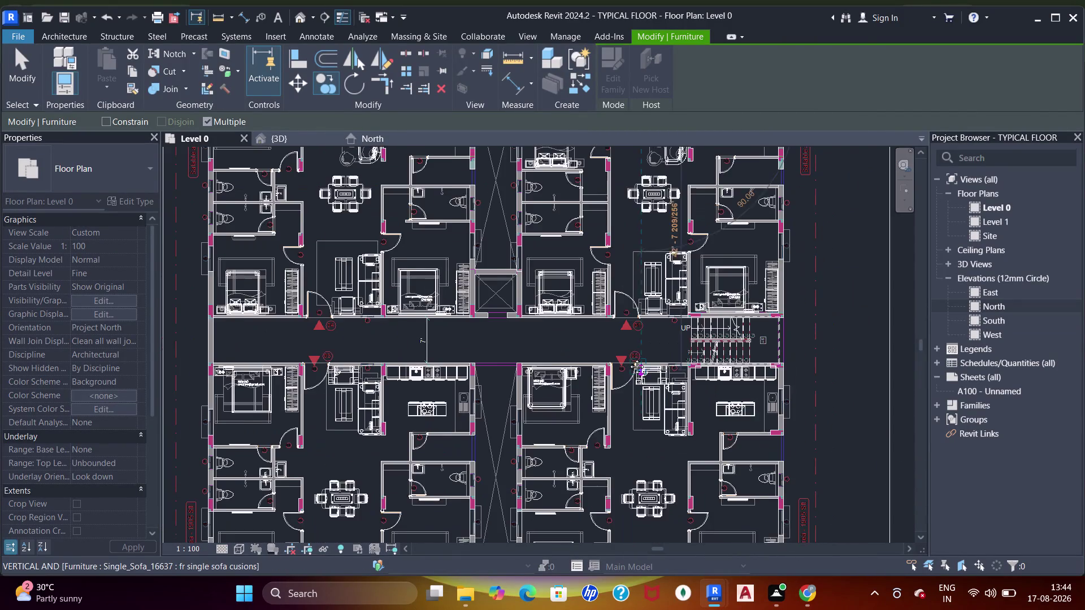
middle_drag(609, 413, 616, 332)
scroll(up, 3)
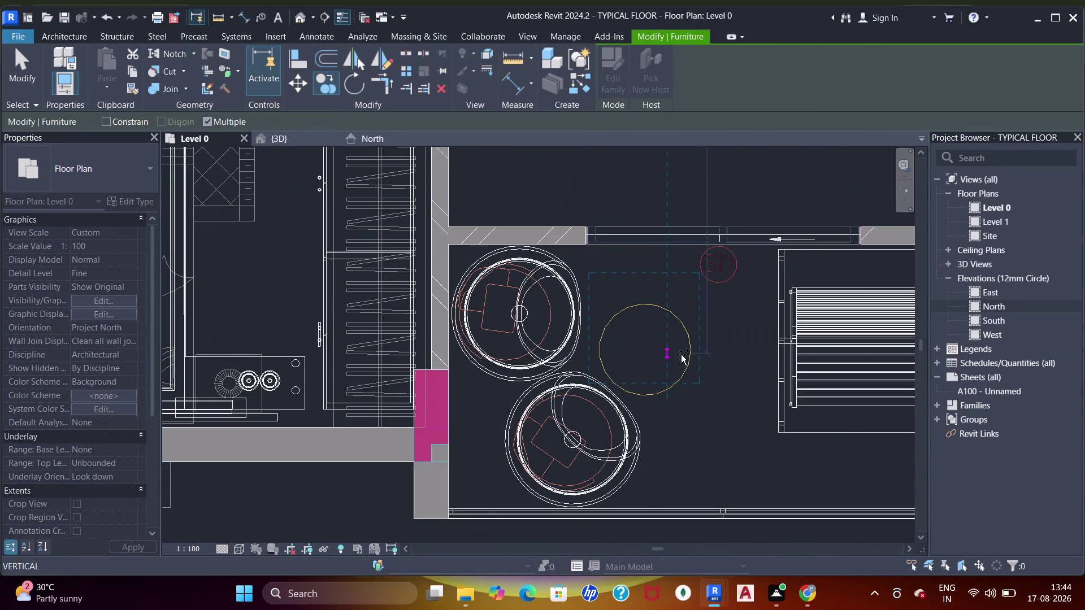
click(683, 350)
scroll(down, 3)
middle_drag(408, 358, 675, 368)
middle_drag(377, 364, 714, 385)
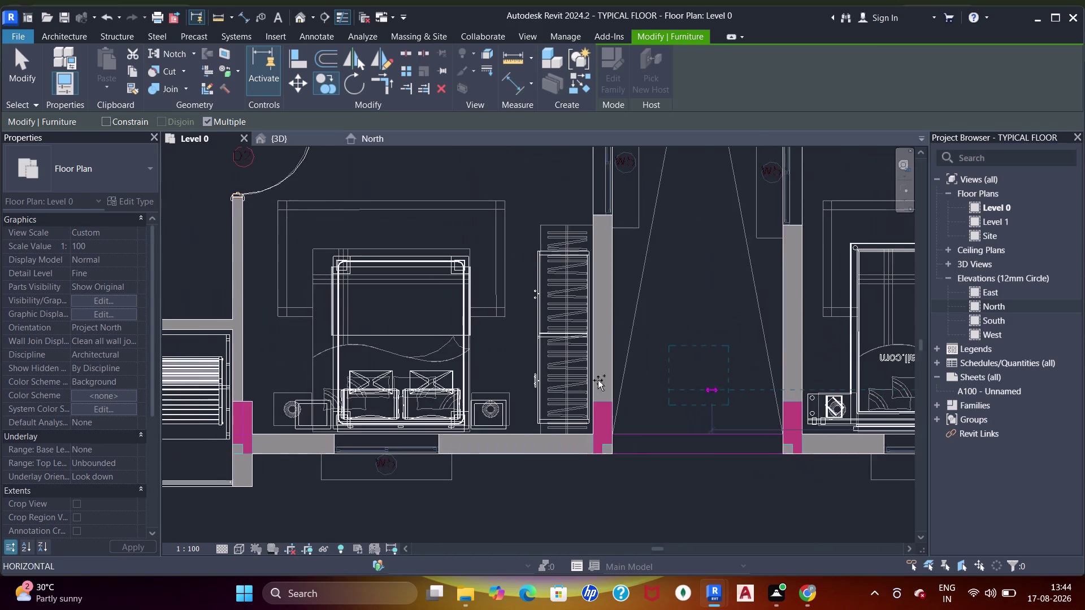
middle_drag(347, 379, 705, 302)
click(405, 313)
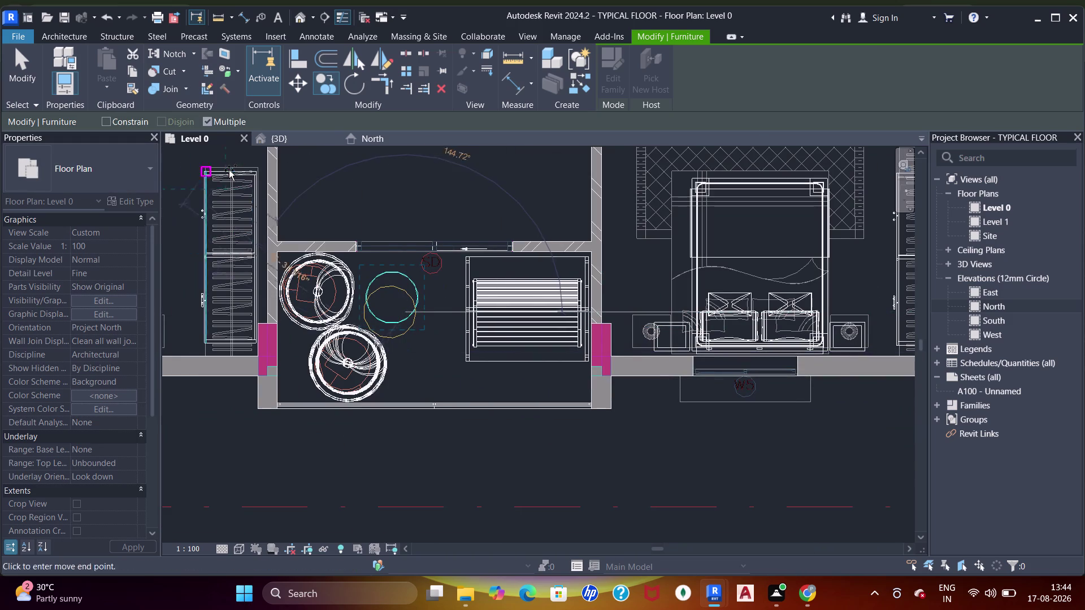
click(285, 145)
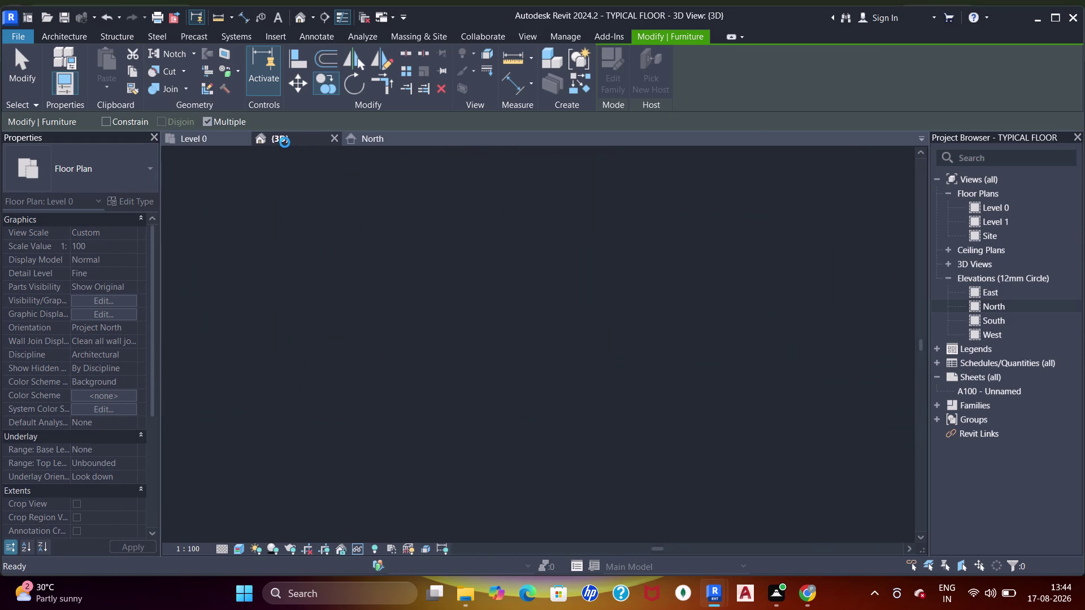
Orbit the 3D model toward the new round table.
scroll(down, 3)
middle_drag(525, 280, 396, 248)
scroll(up, 3)
scroll(up, 3)
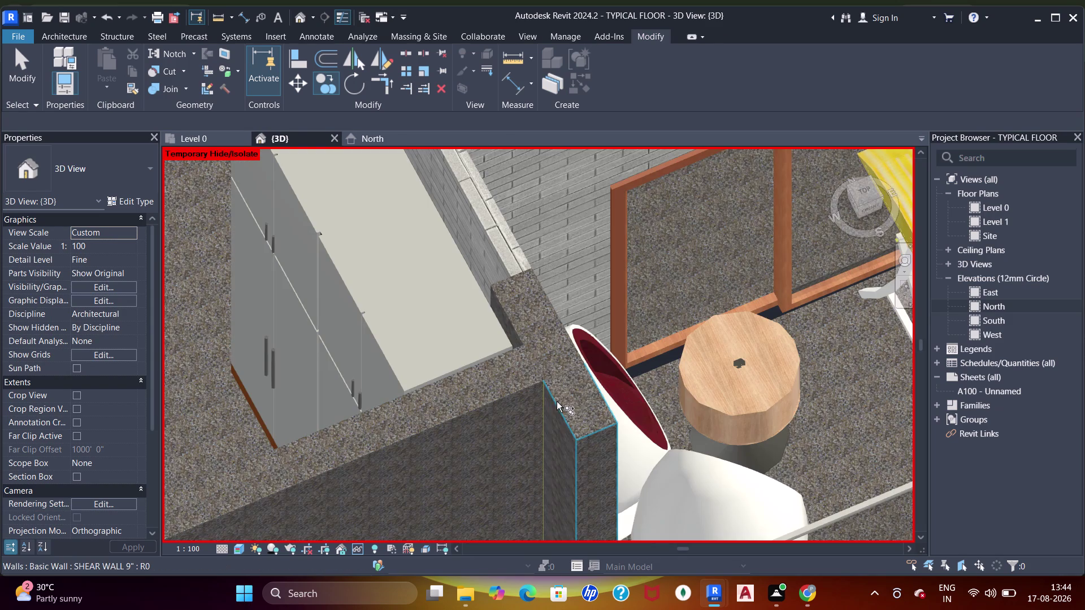
middle_drag(558, 403, 561, 372)
scroll(up, 3)
key(Escape)
key(Escape)
scroll(down, 3)
middle_drag(804, 395, 779, 359)
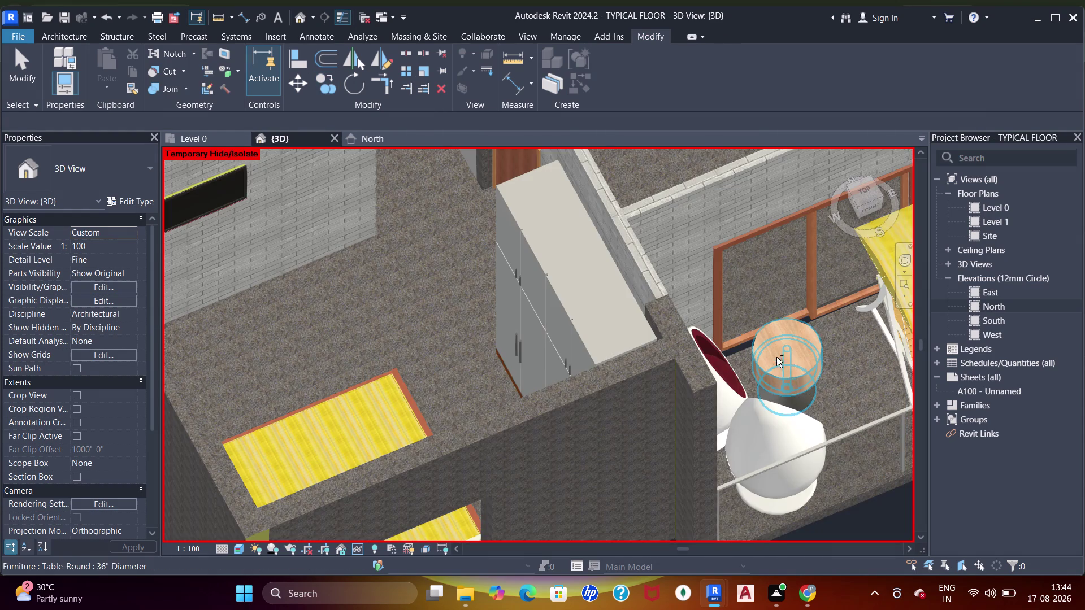
Zoom in on the balcony furniture and select the round side table.
middle_drag(778, 359, 733, 313)
scroll(down, 3)
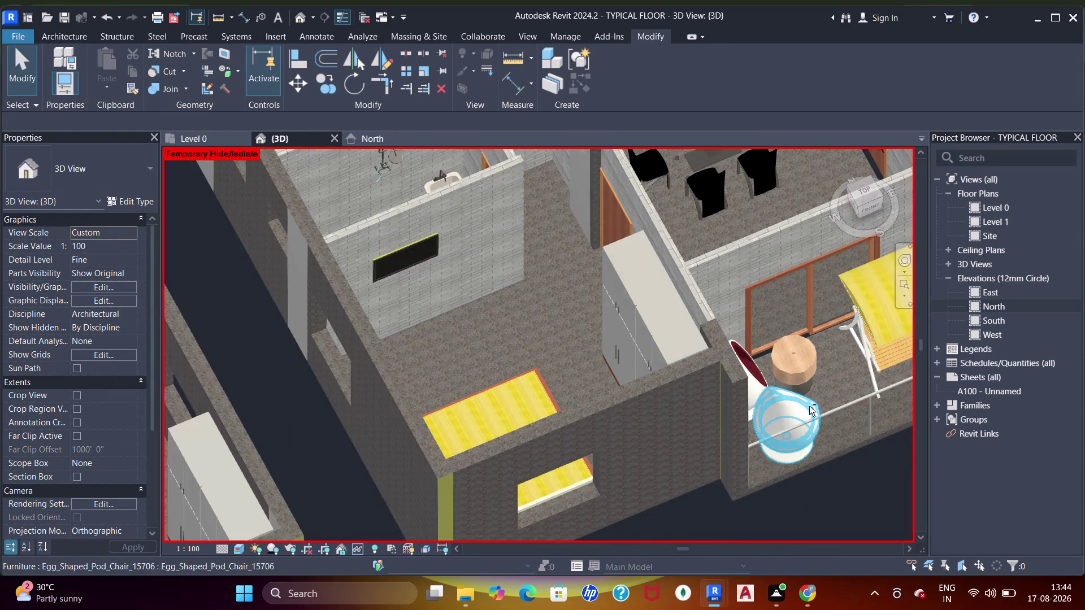
middle_drag(808, 407, 738, 361)
scroll(up, 3)
scroll(down, 3)
middle_drag(334, 372, 555, 243)
scroll(up, 3)
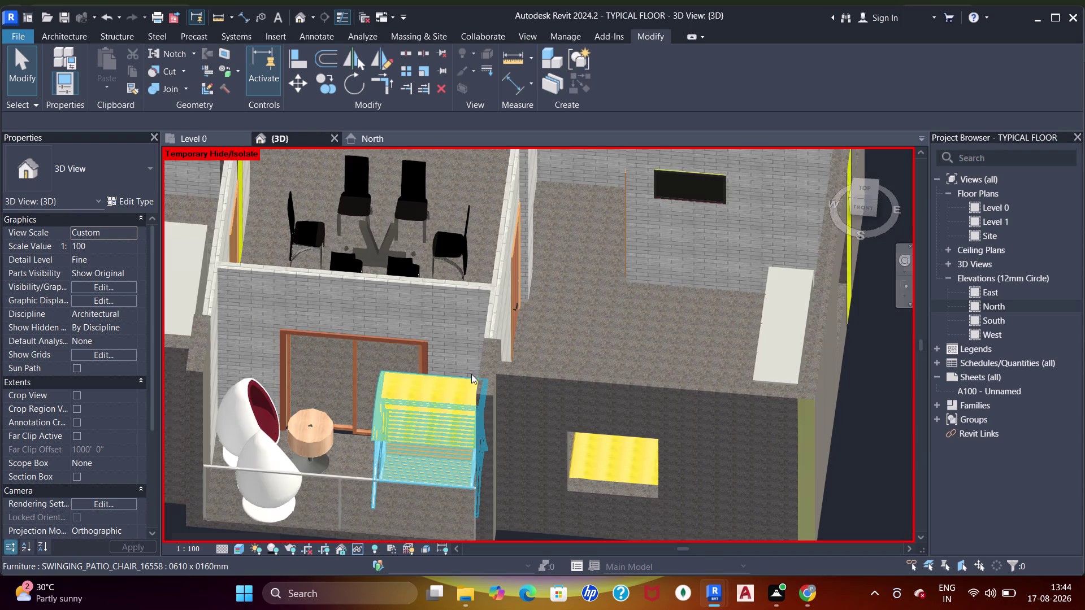
scroll(up, 3)
middle_drag(339, 464, 431, 299)
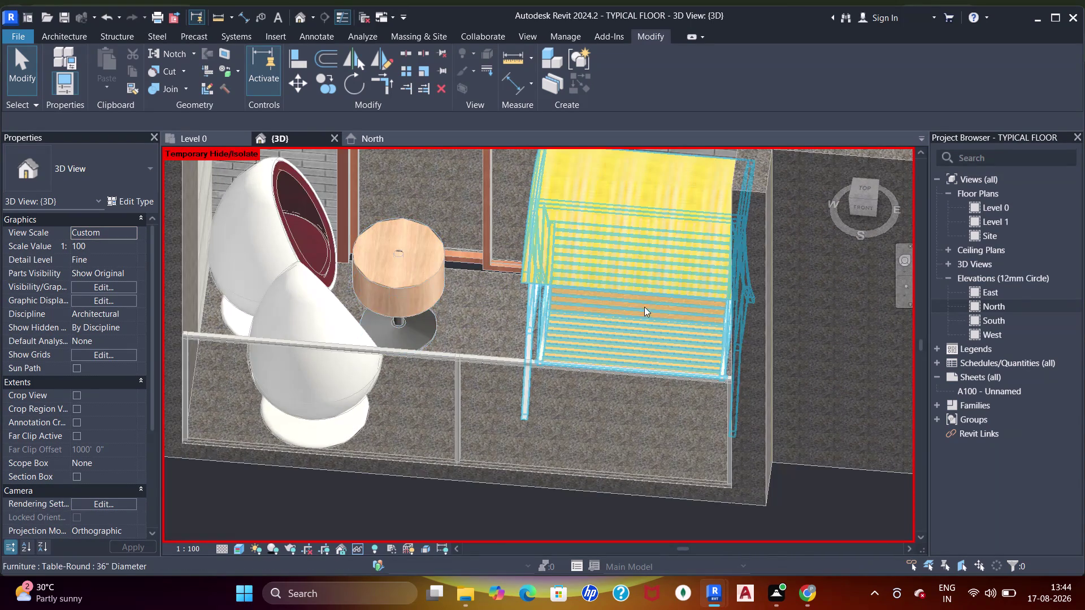
click(398, 298)
Set the round table type's Base Radius to 5".
click(135, 199)
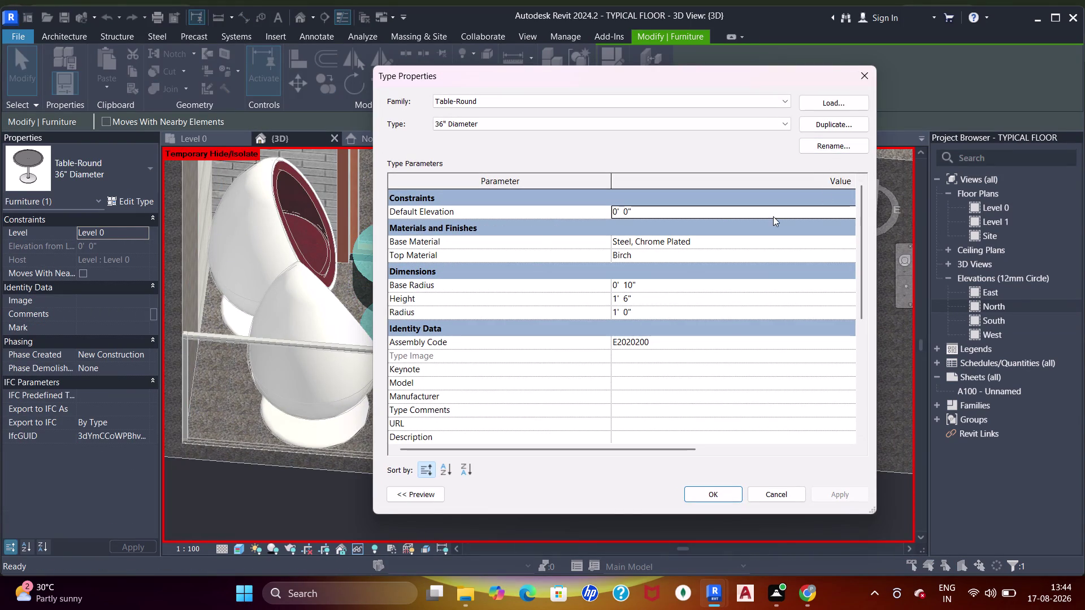
click(655, 286)
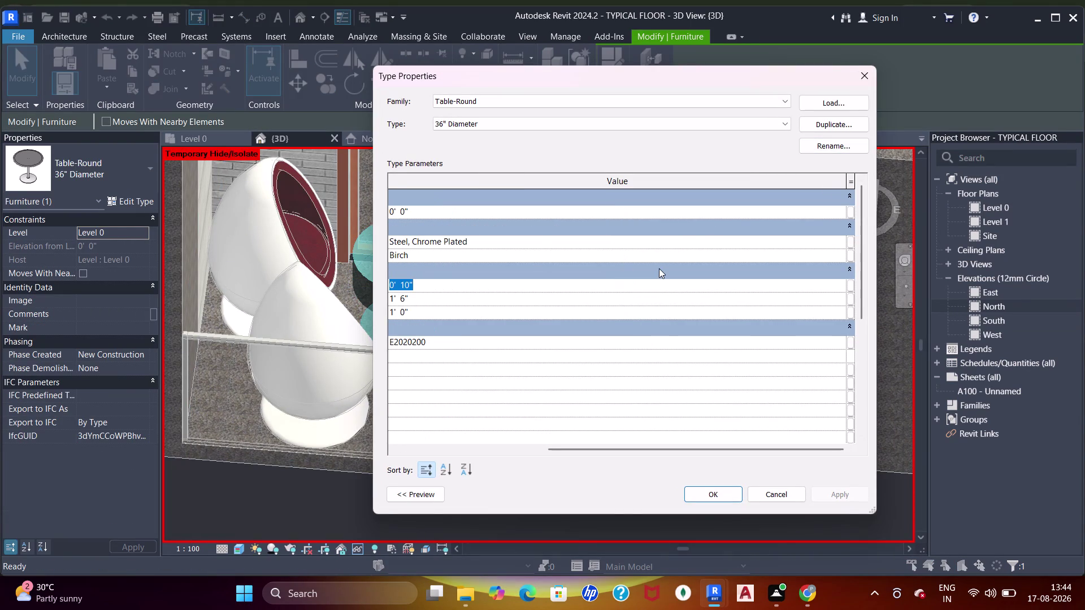
text(5")
key(Return)
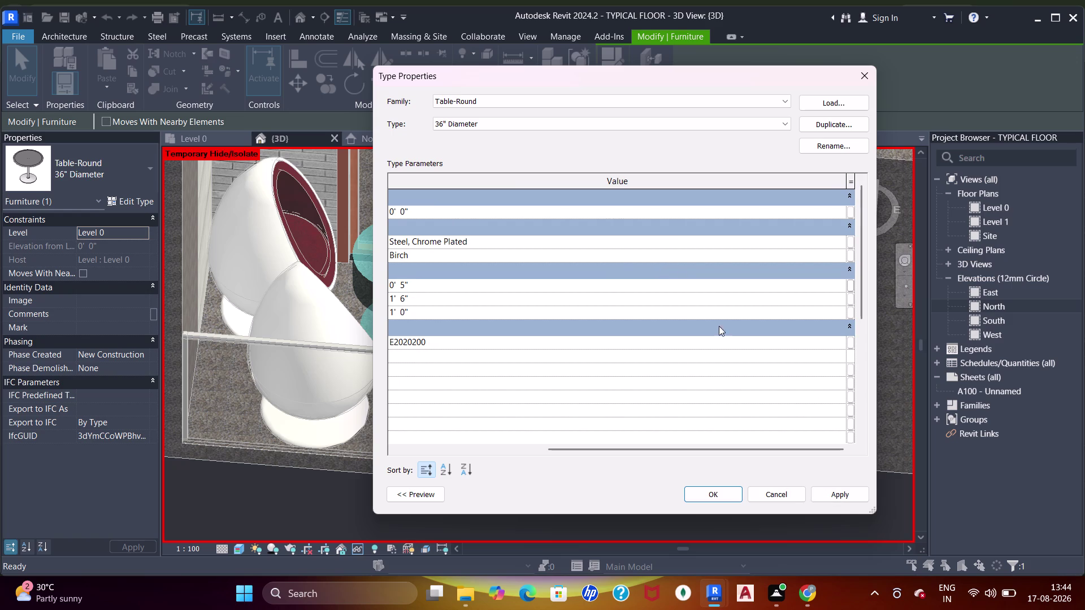
click(690, 495)
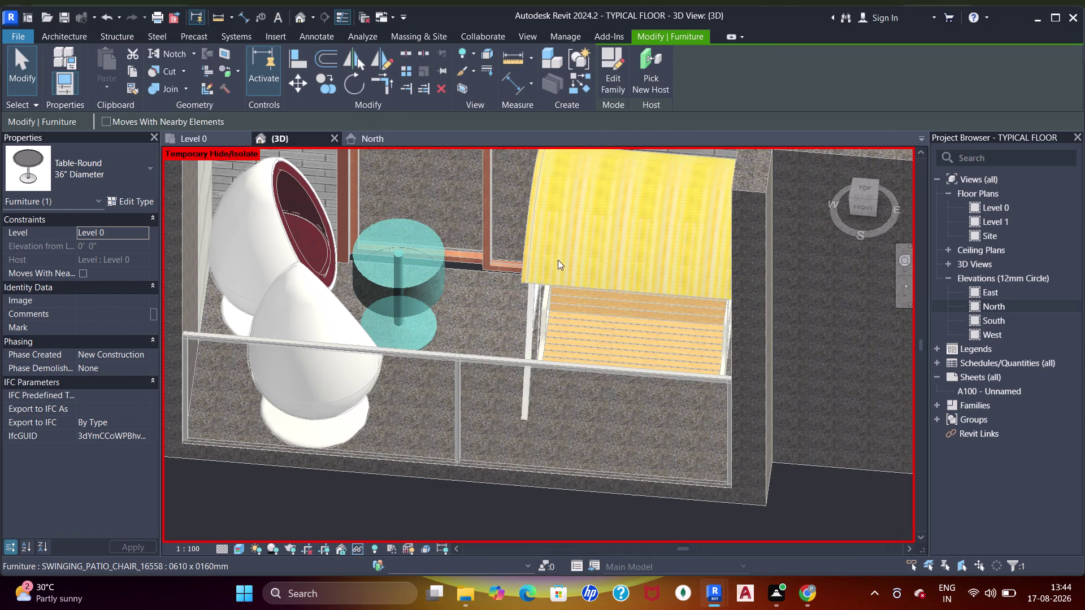
Try a 10" Base Radius and 5" Top Radius on the table type.
key(Escape)
click(419, 292)
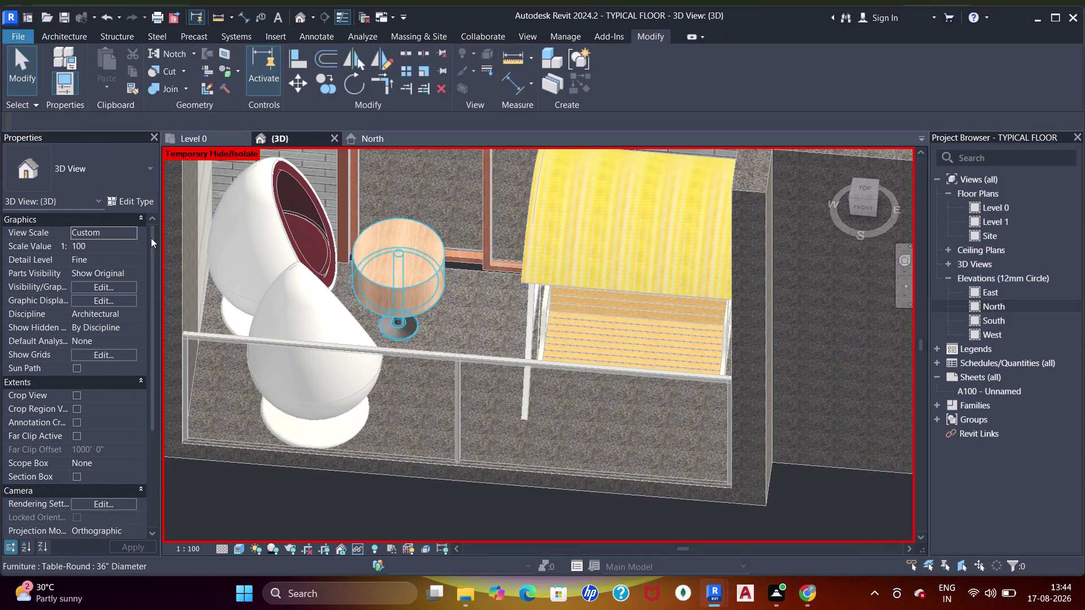
click(138, 202)
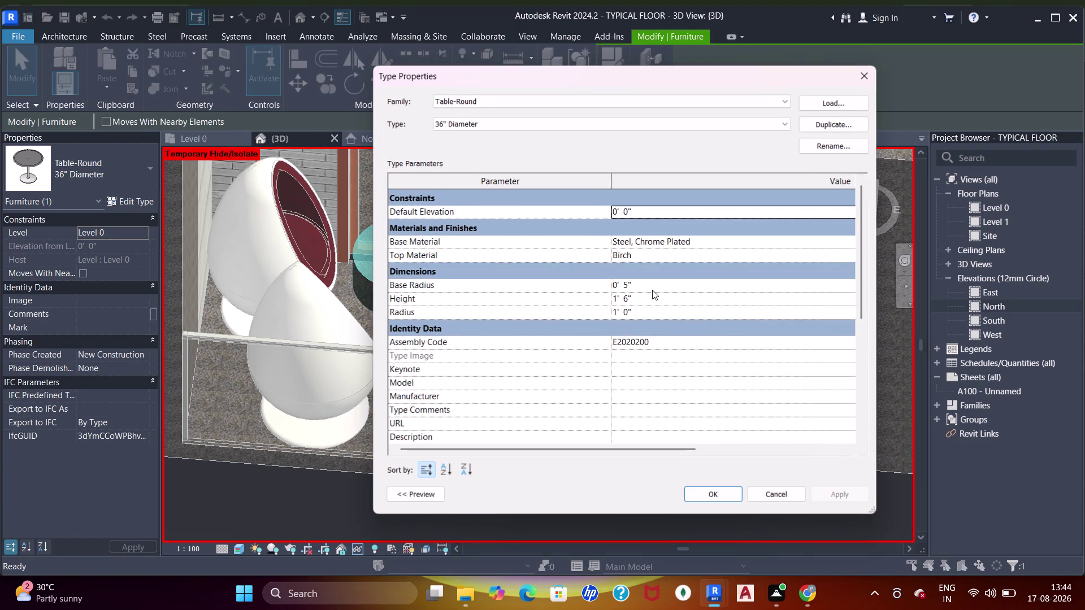
click(652, 289)
text(10")
key(Return)
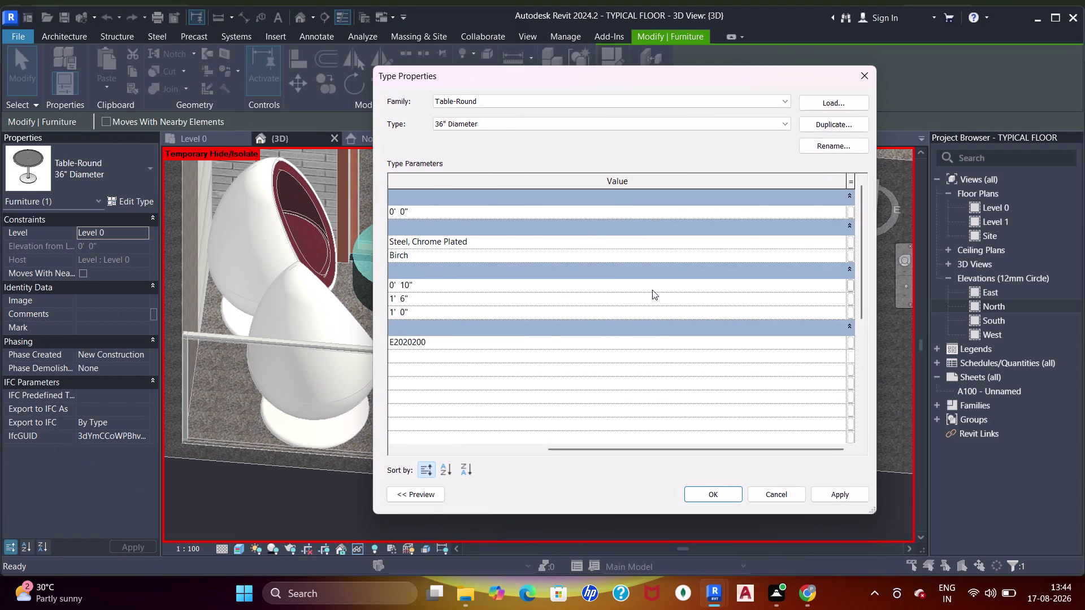
drag(650, 454, 493, 442)
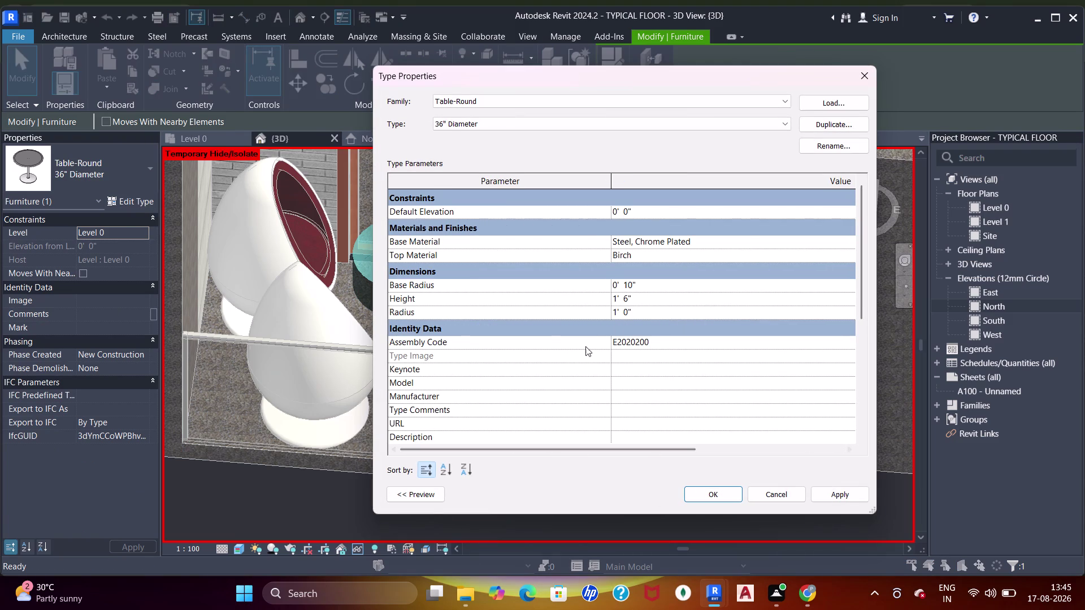
click(663, 314)
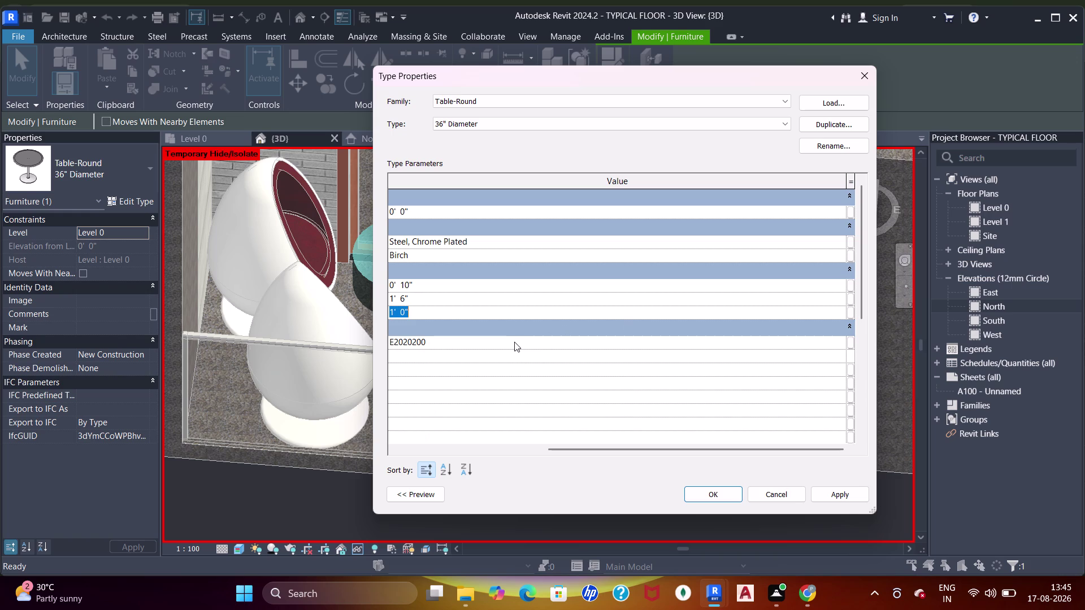
text(5)
text(")
key(Return)
click(718, 494)
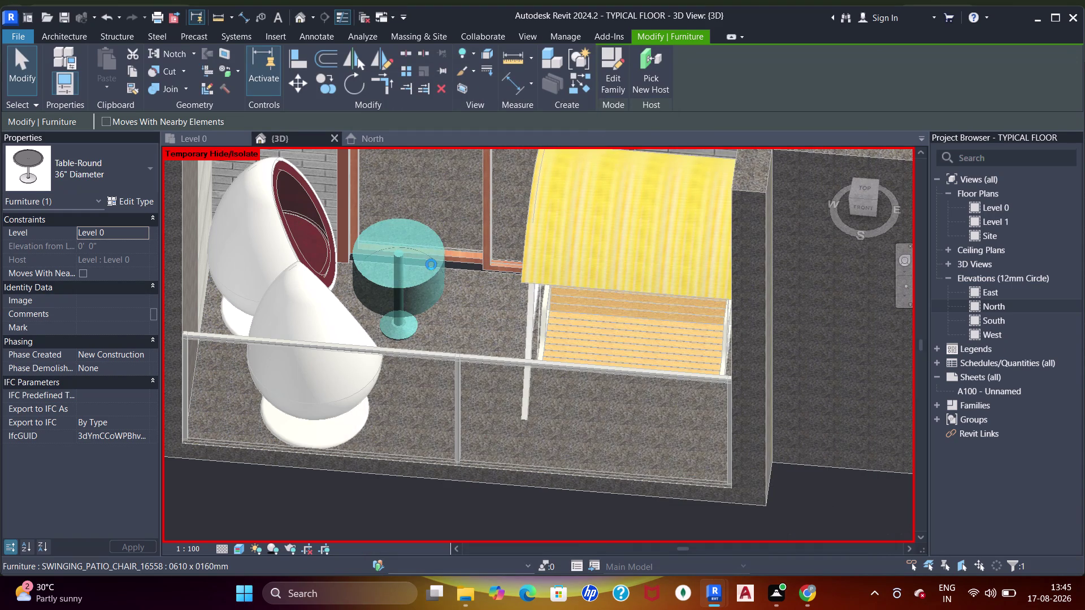
Undo the top radius change and reopen the round table's type properties.
key(Escape)
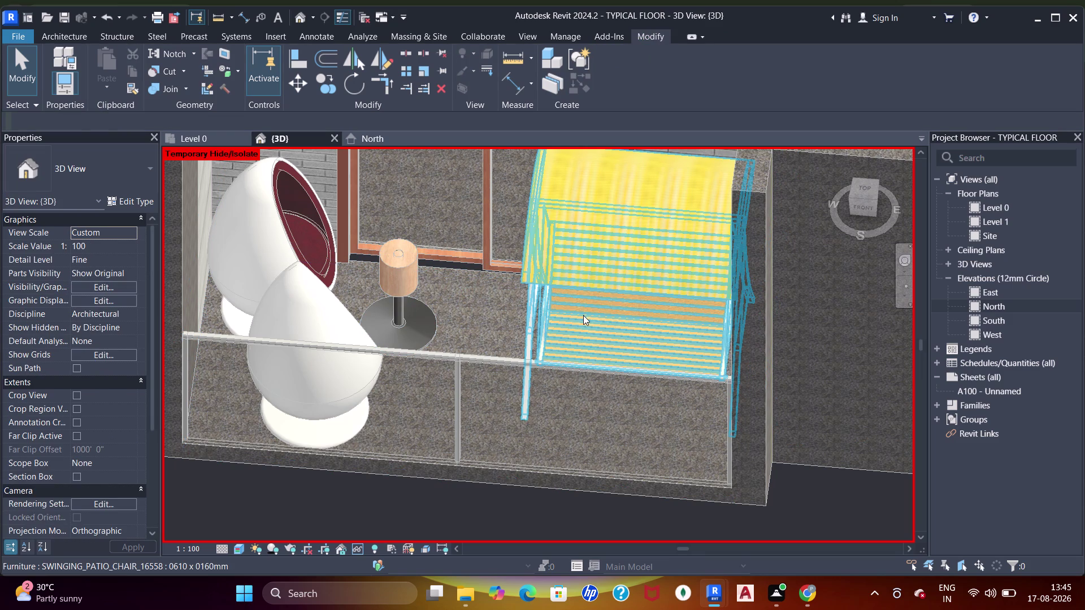
key(ctrl+z)
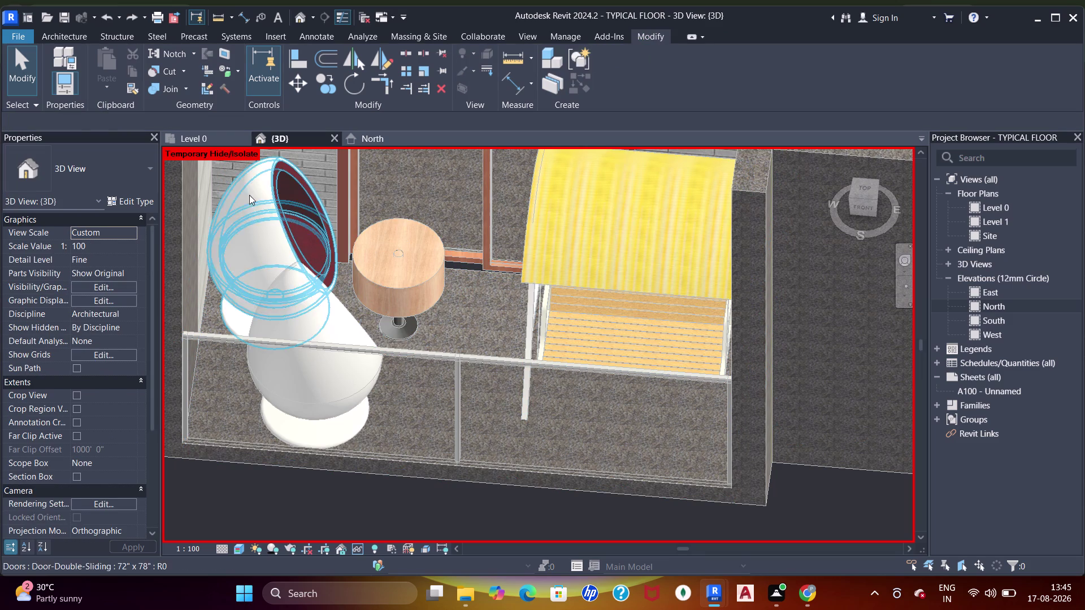
click(399, 264)
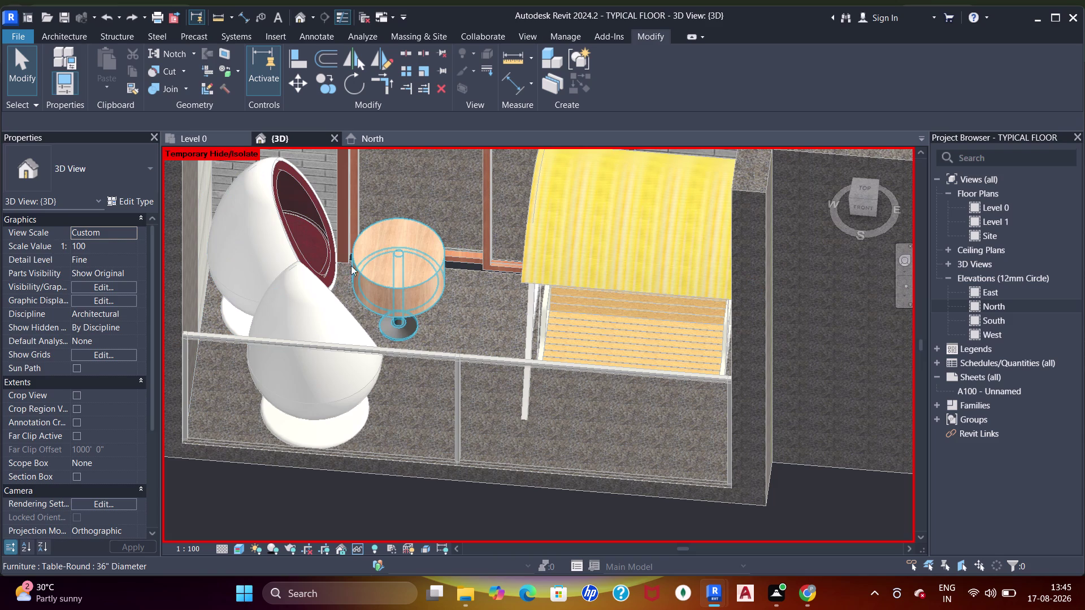
click(140, 200)
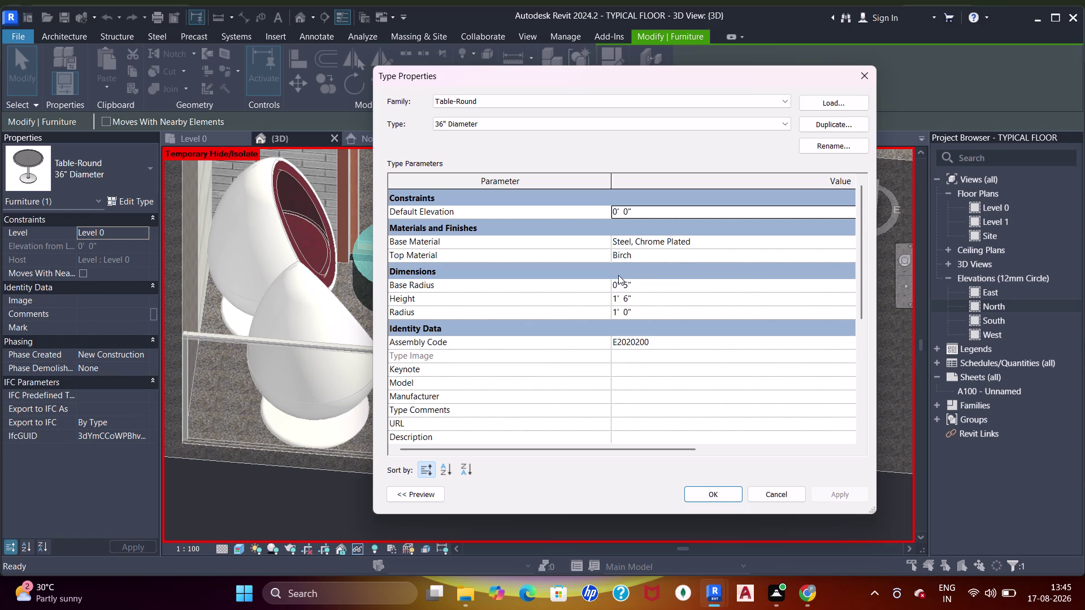
Set the table's Top Material to Black Glass, searching 'glas', and close Type Properties.
click(846, 255)
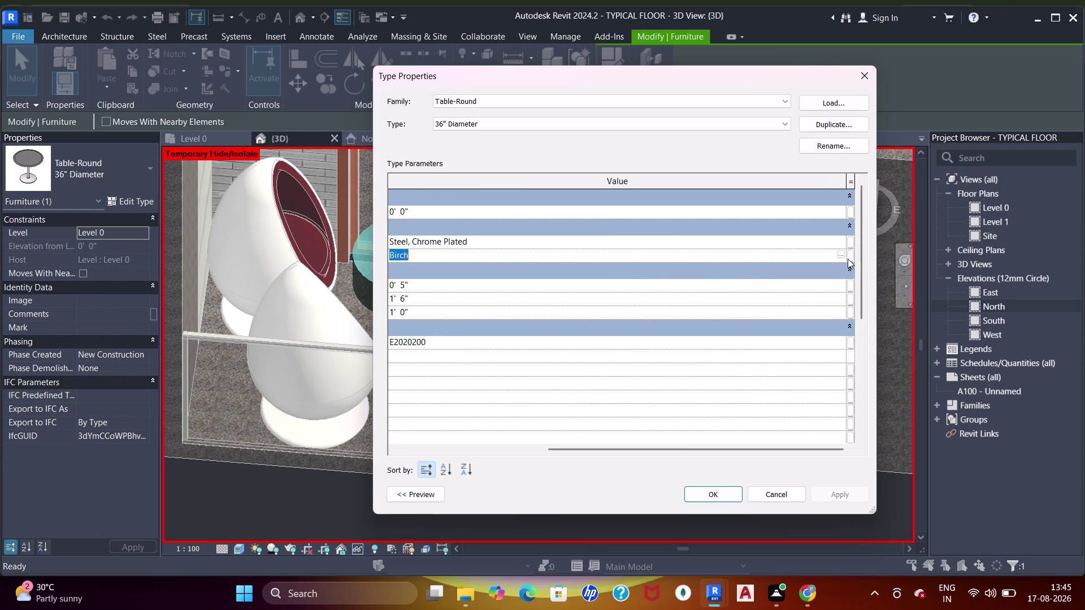
click(841, 258)
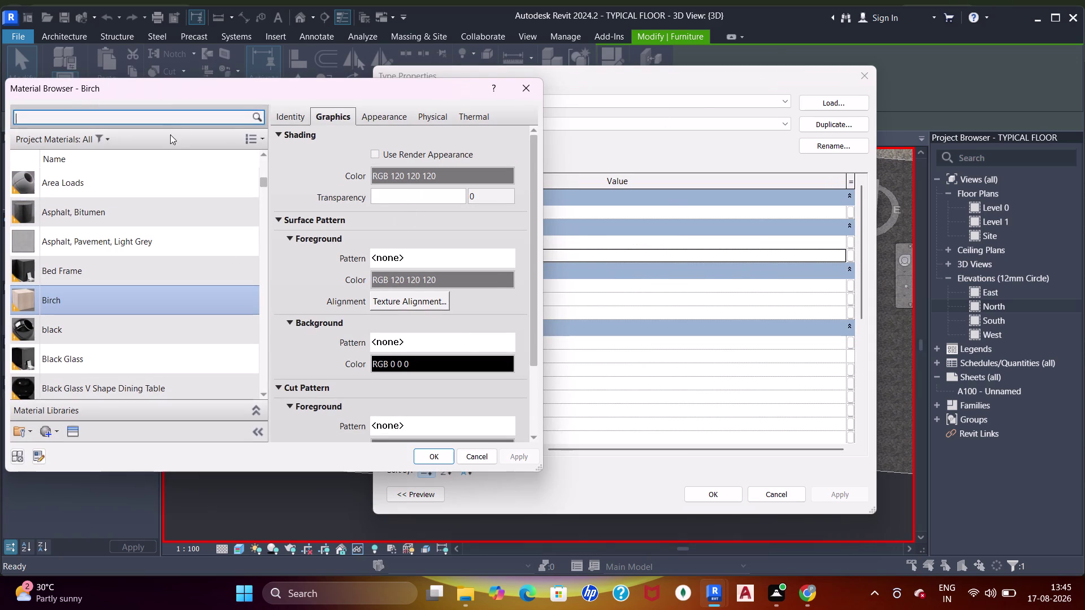
click(173, 121)
key(g)
key(l)
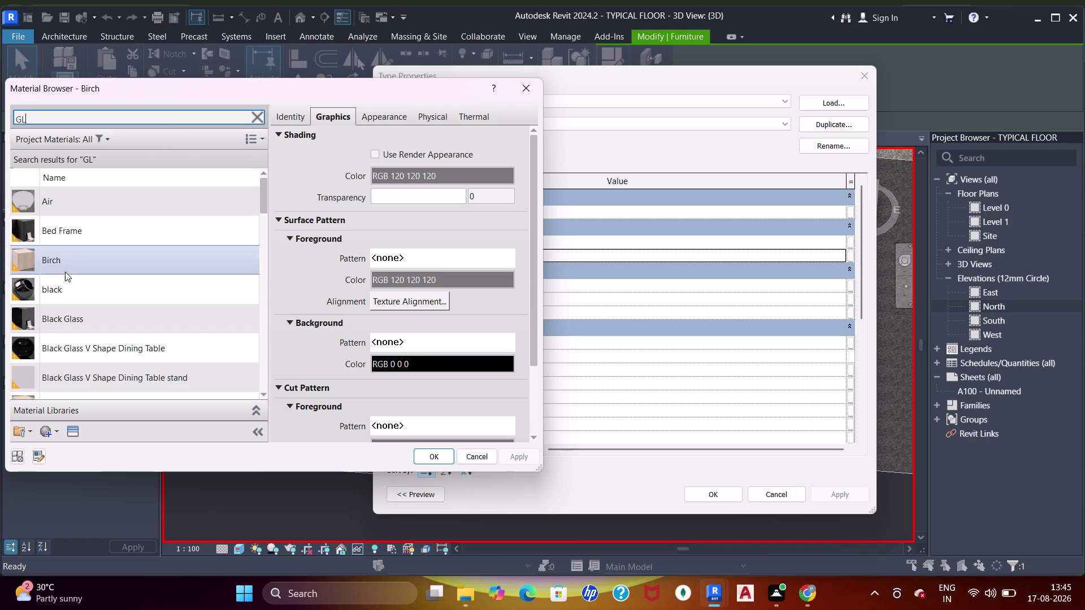
key(a)
key(s)
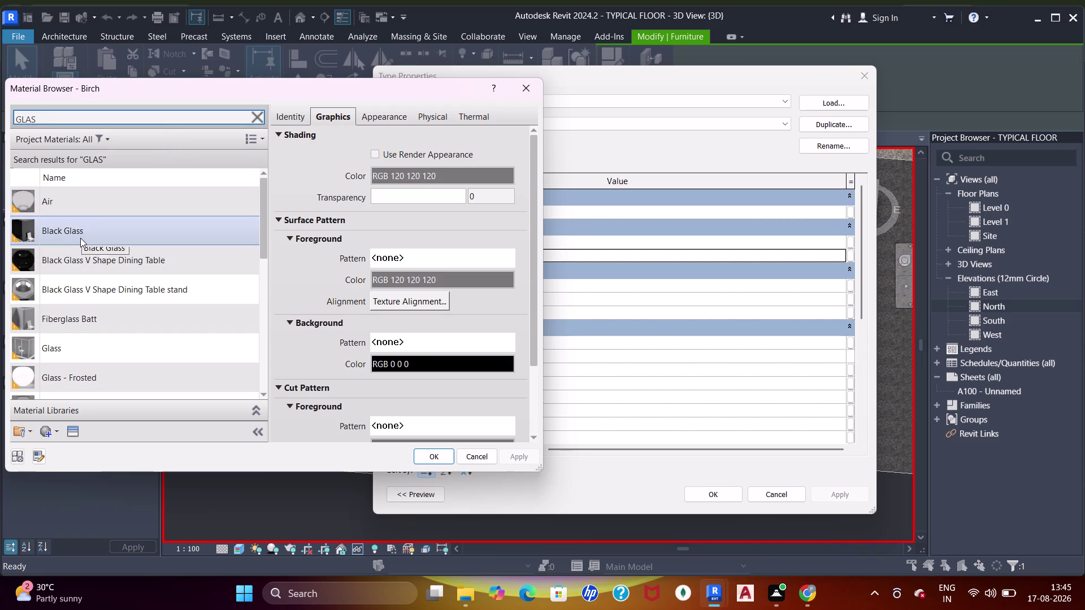
click(80, 238)
drag(436, 455, 454, 449)
drag(717, 497, 744, 492)
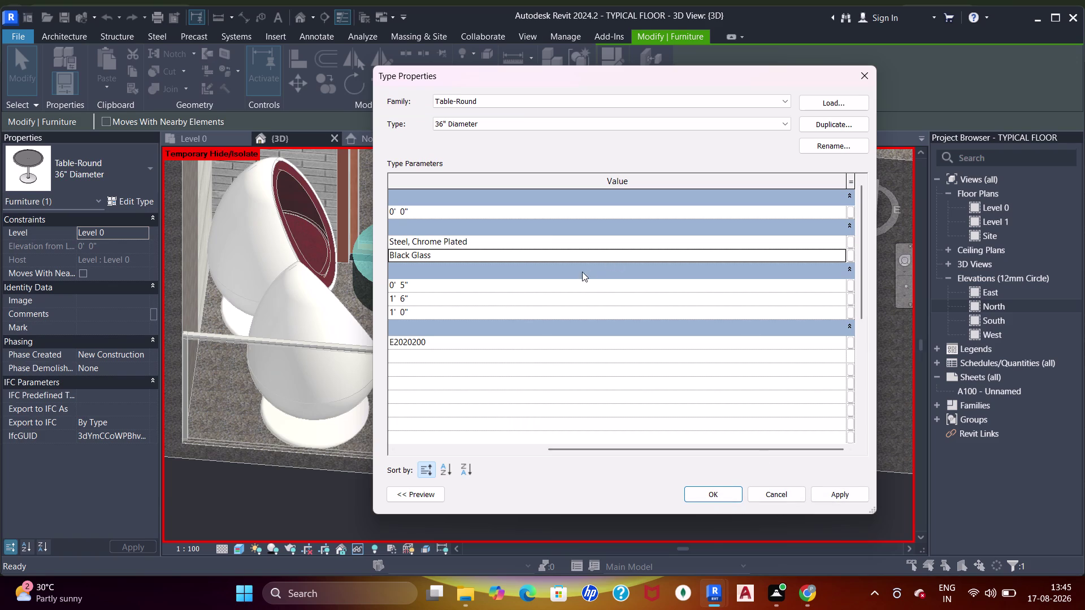
click(709, 494)
key(Escape)
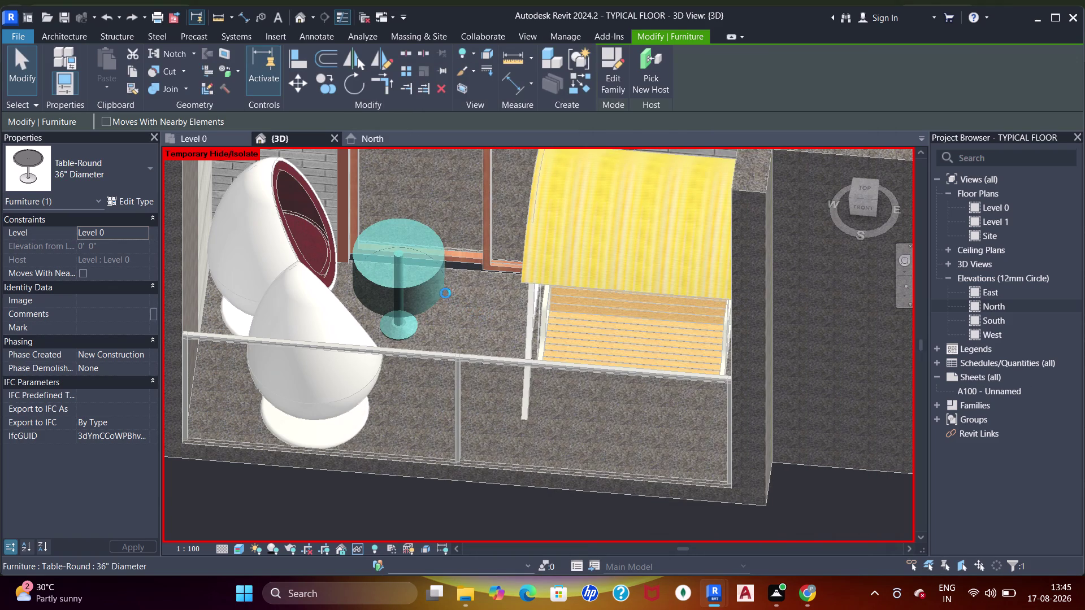
key(Escape)
Orbit the 3D view to inspect the black-topped table beside the egg chairs.
middle_drag(496, 351, 488, 348)
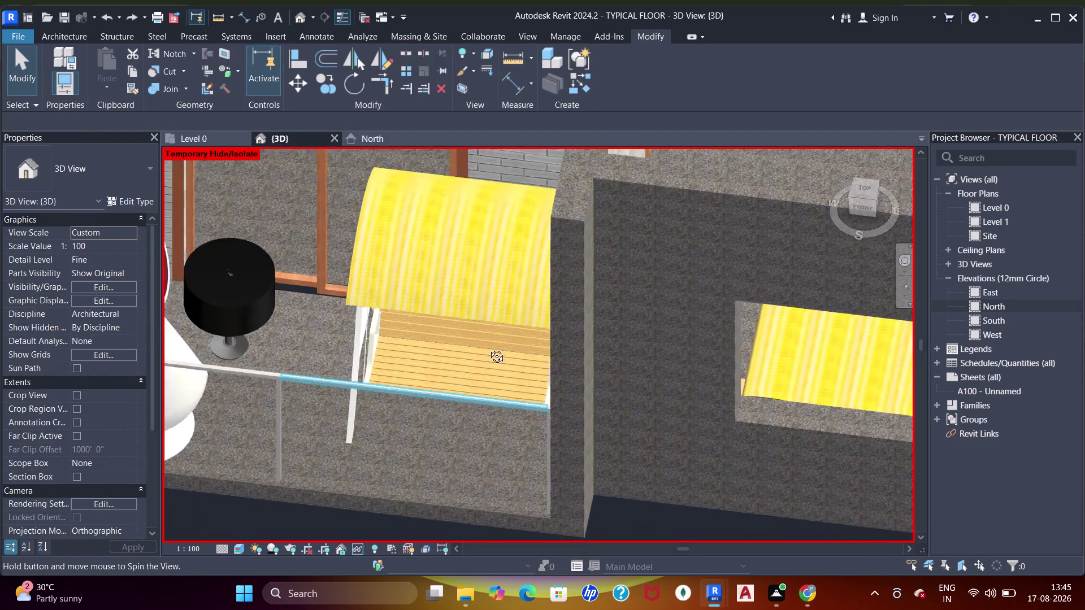
middle_drag(489, 348, 485, 340)
scroll(down, 3)
middle_drag(395, 332, 655, 500)
scroll(up, 3)
middle_drag(568, 470, 551, 421)
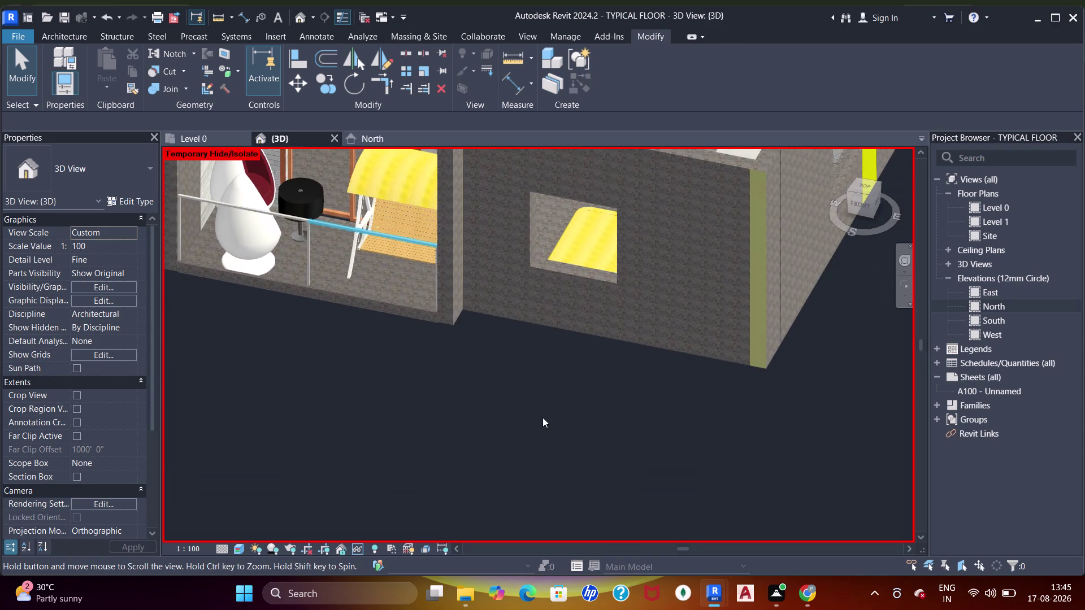
scroll(up, 3)
middle_drag(318, 298, 406, 427)
scroll(up, 3)
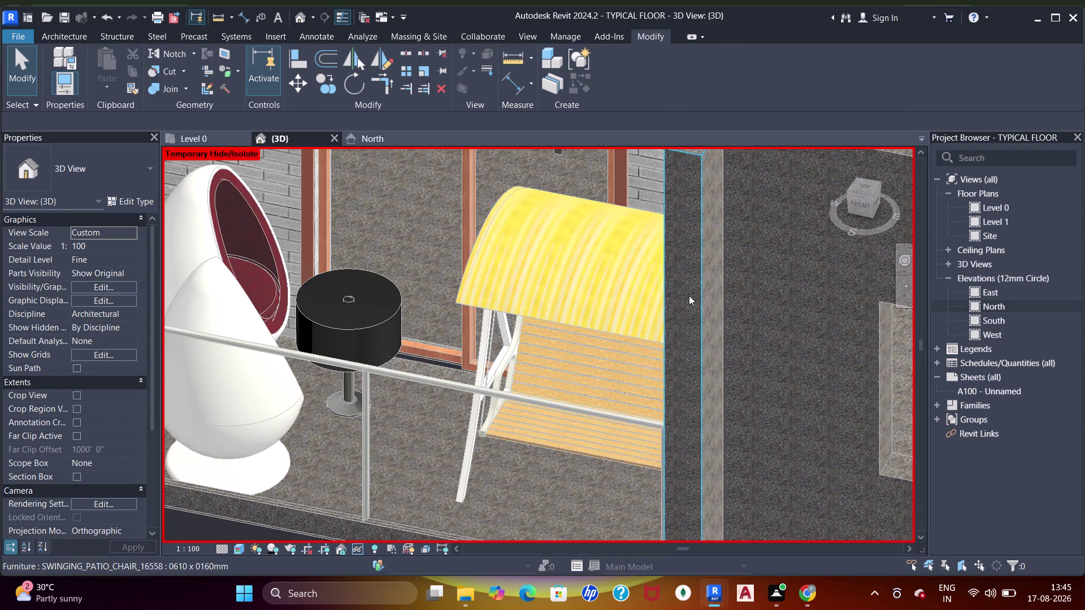
scroll(down, 3)
middle_drag(406, 299, 416, 316)
scroll(down, 3)
middle_drag(589, 329, 629, 309)
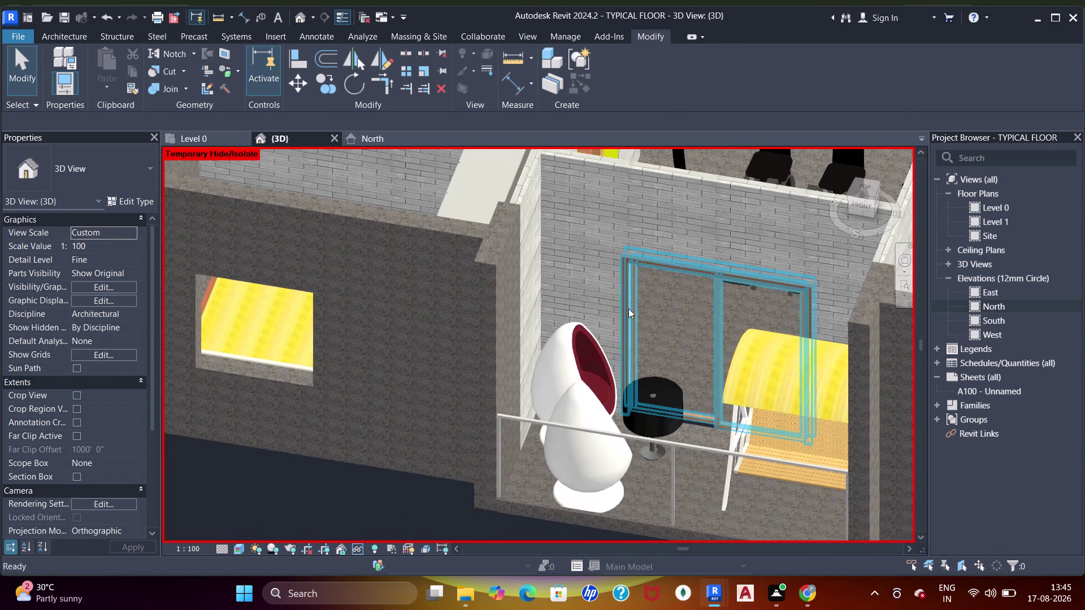
scroll(down, 3)
middle_drag(447, 293, 746, 331)
Switch to the Level 0 floor plan and pan toward the balcony.
scroll(down, 3)
scroll(up, 3)
scroll(up, 3)
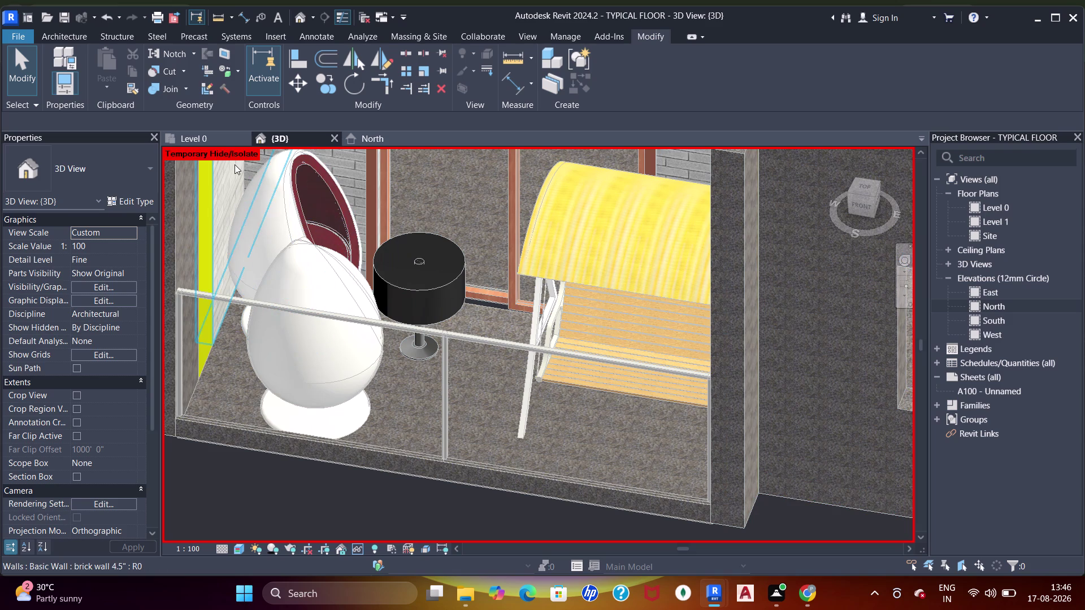
click(195, 144)
scroll(down, 3)
middle_drag(477, 249, 483, 258)
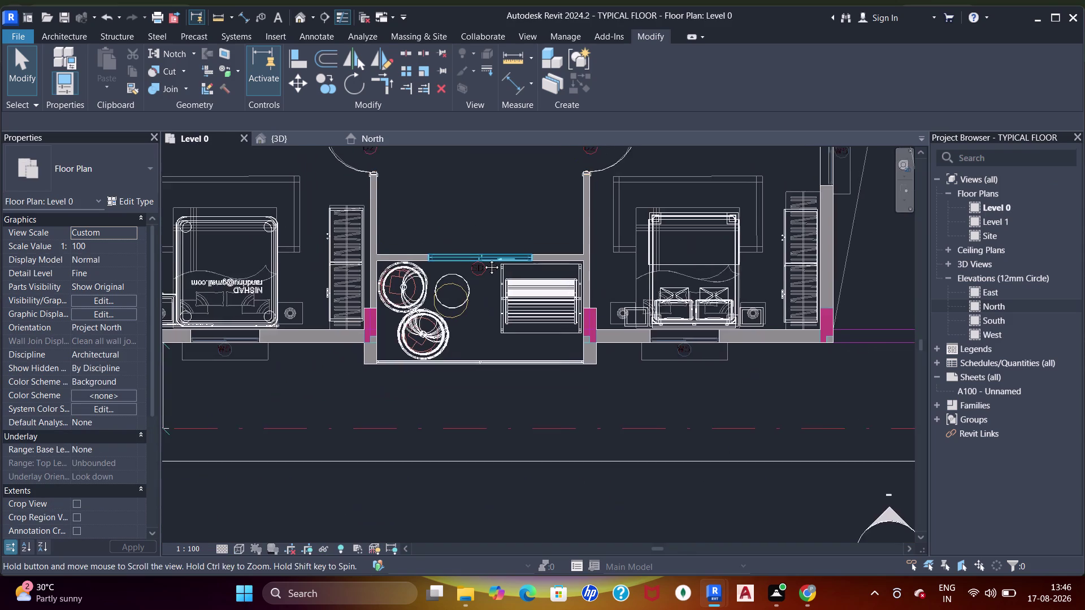
Place a Table-Round 42" Diameter component in the room on Level 0.
middle_drag(483, 257, 483, 259)
scroll(up, 3)
key(Escape)
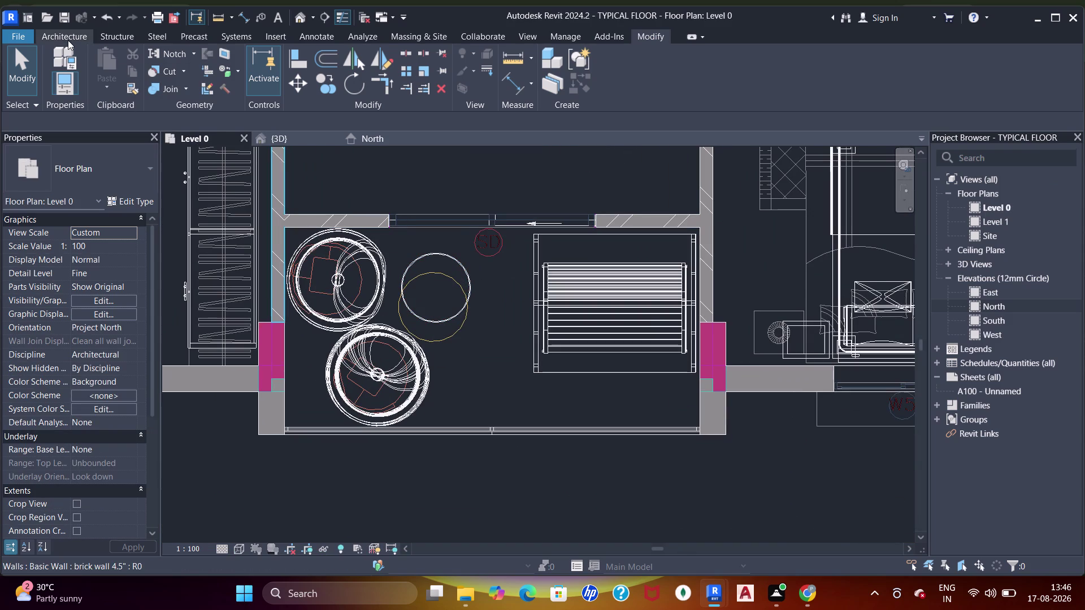
click(68, 40)
click(159, 65)
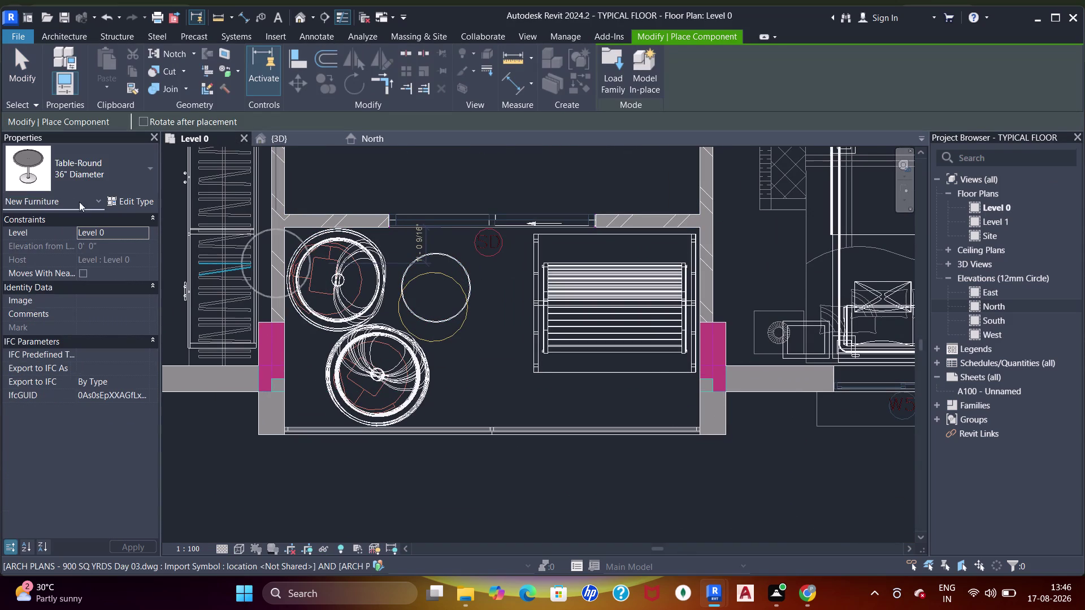
click(86, 186)
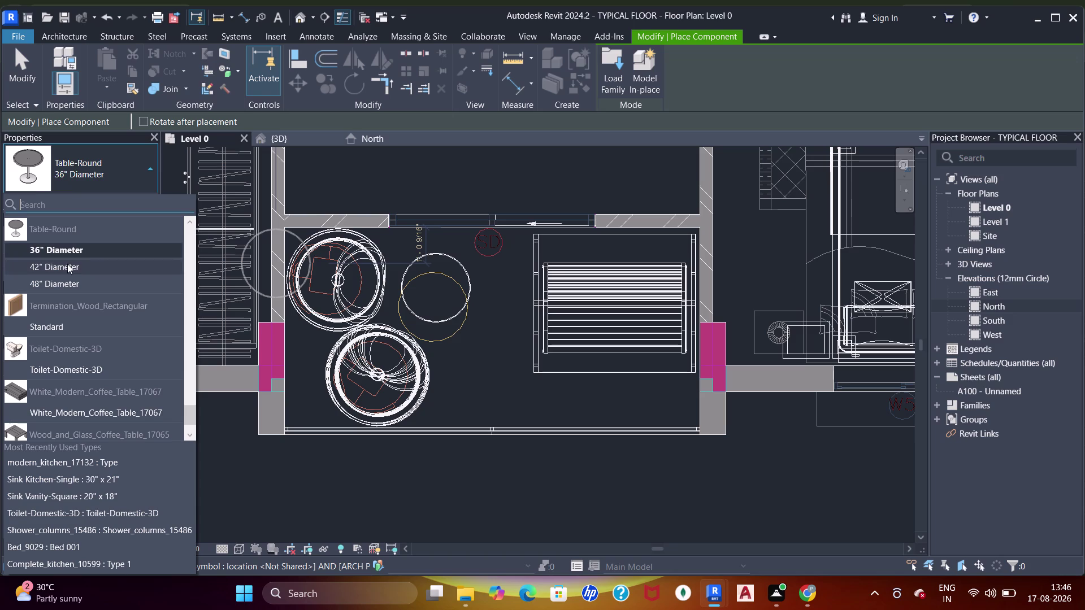
click(67, 264)
drag(493, 360, 490, 352)
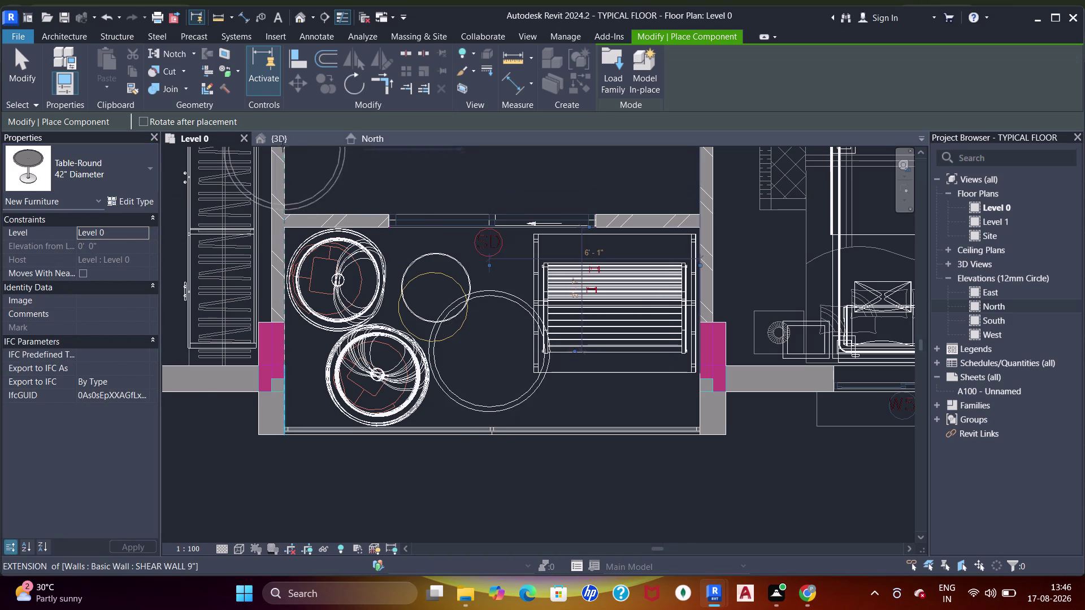
click(282, 144)
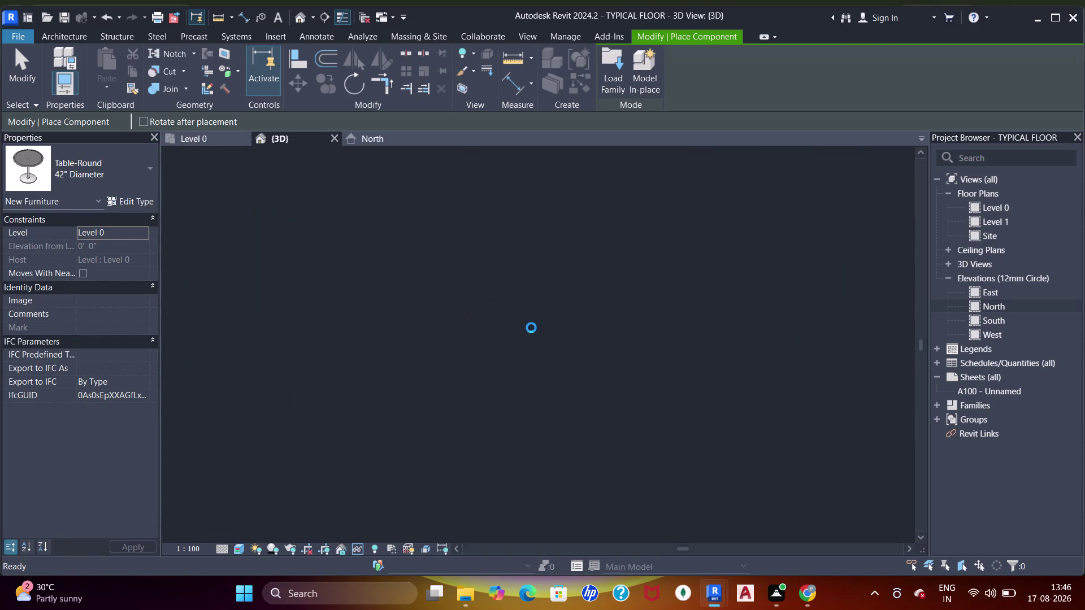
Stop placing tables and view the 42-inch round table's type properties without changes.
key(Escape)
key(Escape)
key(Escape)
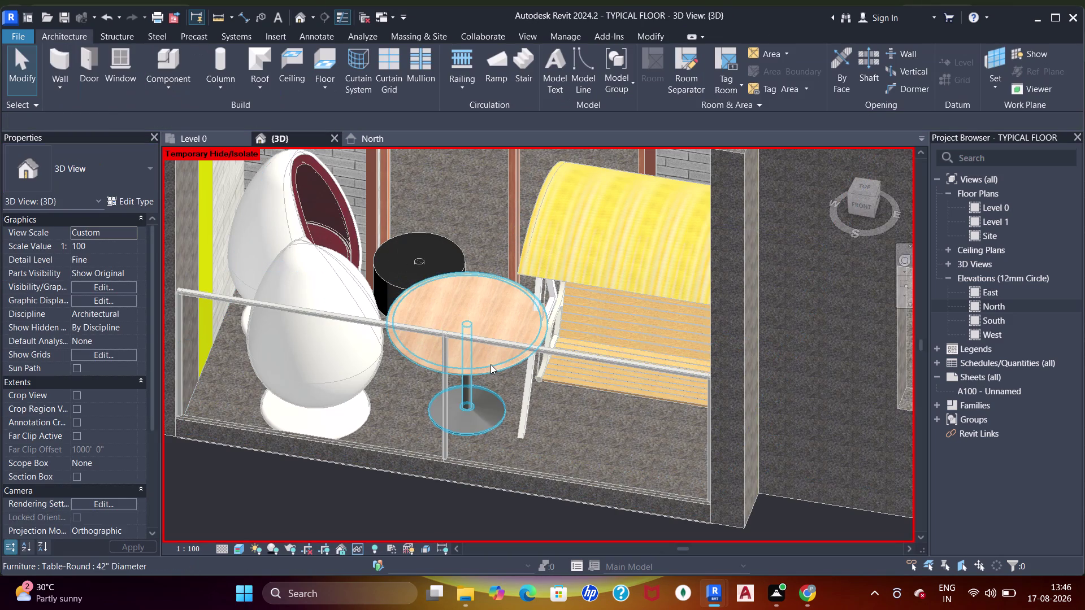
click(491, 373)
click(118, 202)
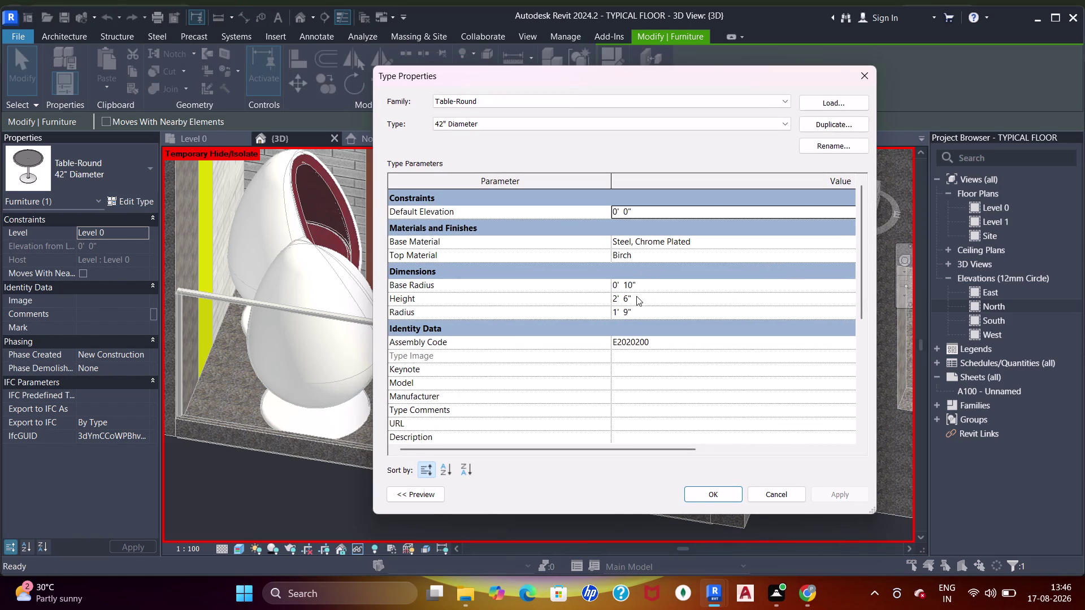
key(Escape)
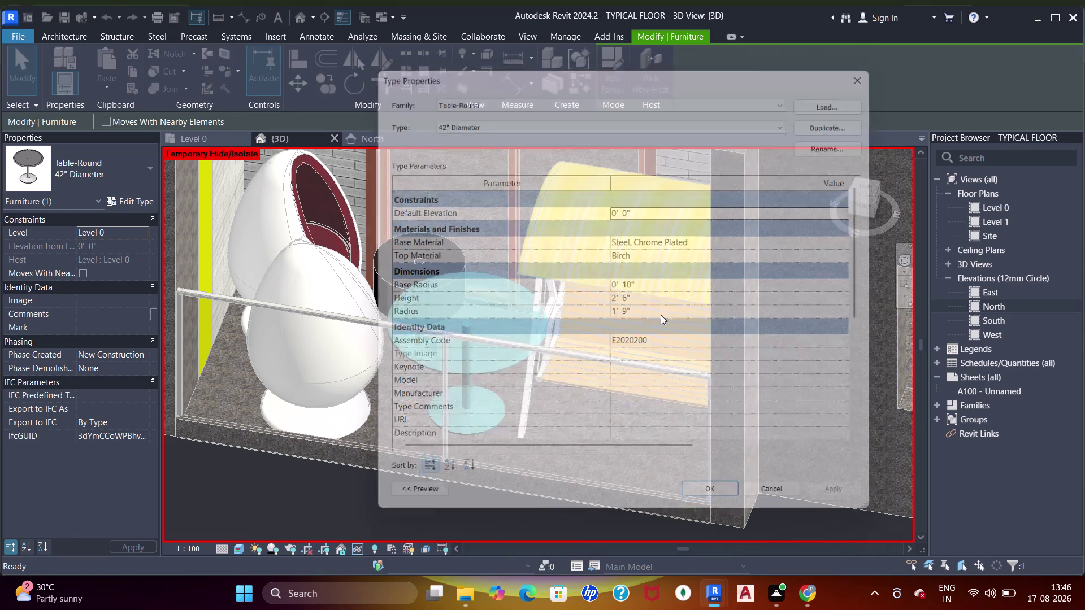
key(Escape)
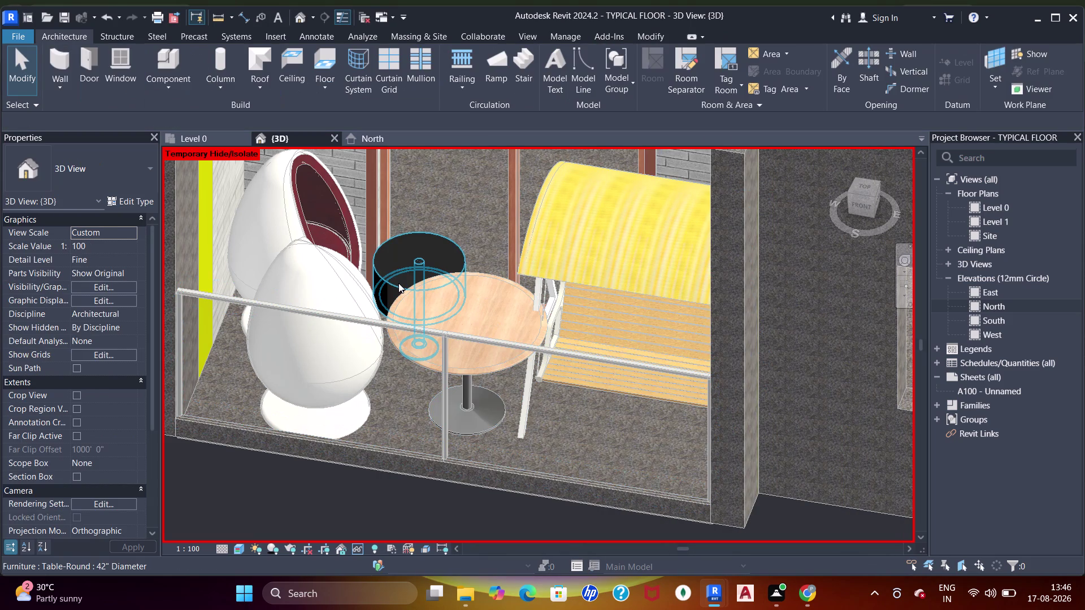
Set the small black 36" table type's Height to 2' and Radius to 2'.
click(399, 283)
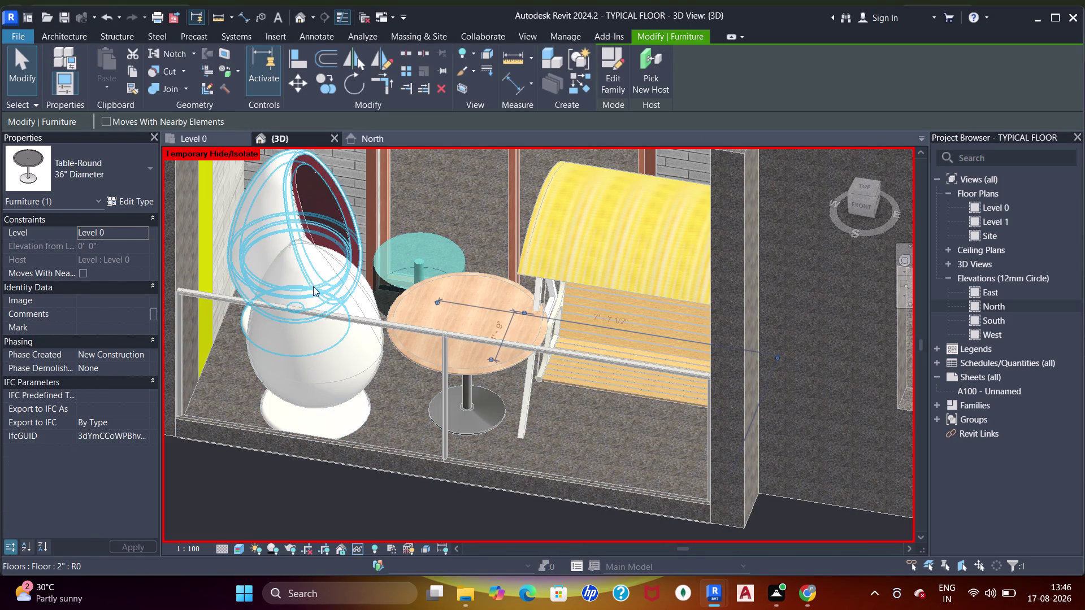
drag(115, 204, 125, 203)
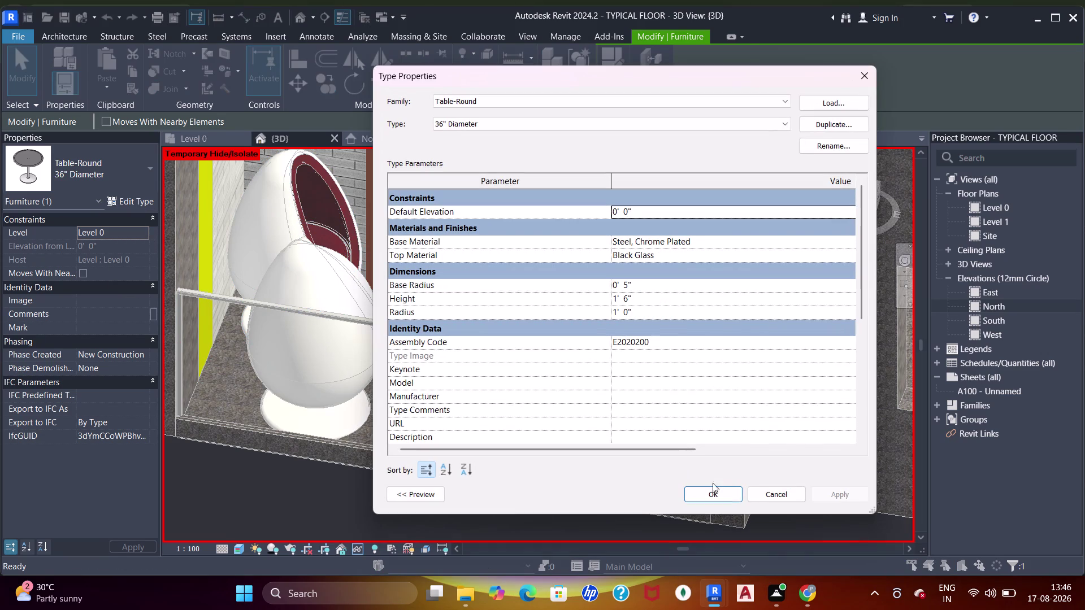
click(666, 303)
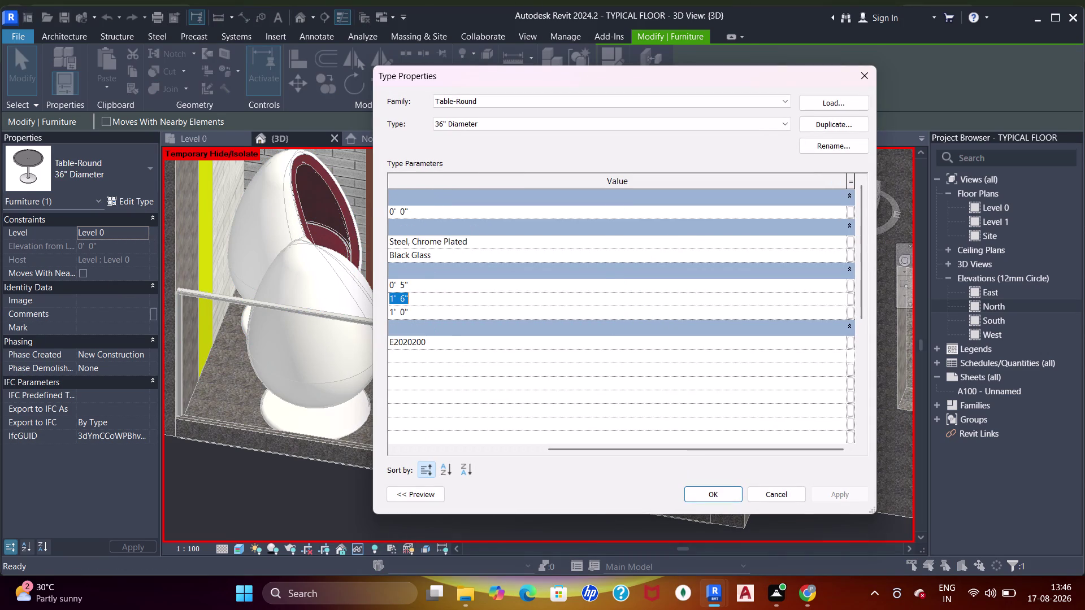
text(2')
key(Return)
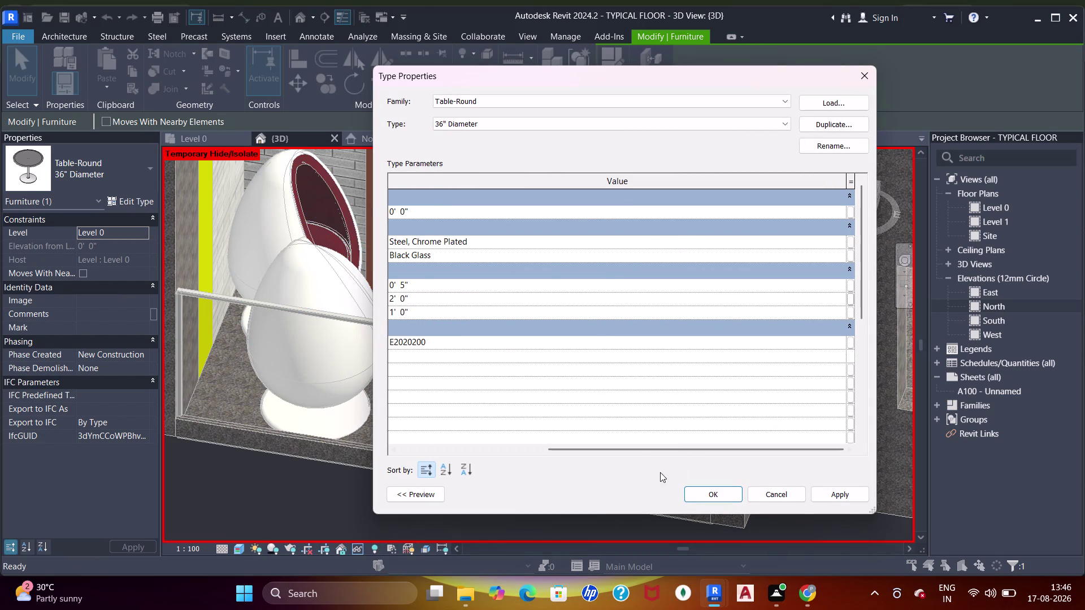
drag(657, 452, 481, 445)
click(661, 315)
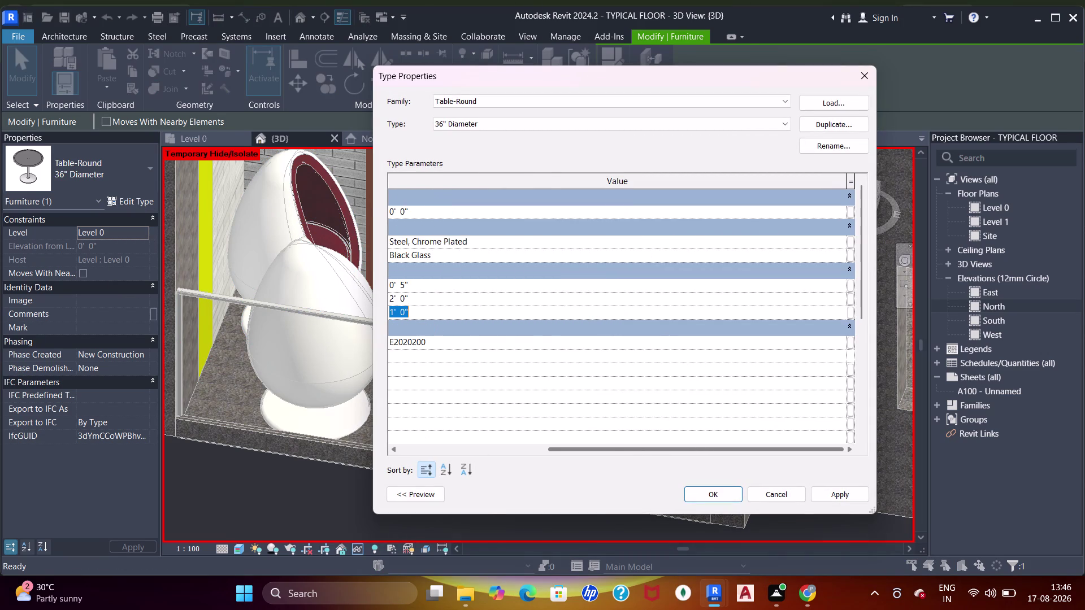
text(2')
key(Return)
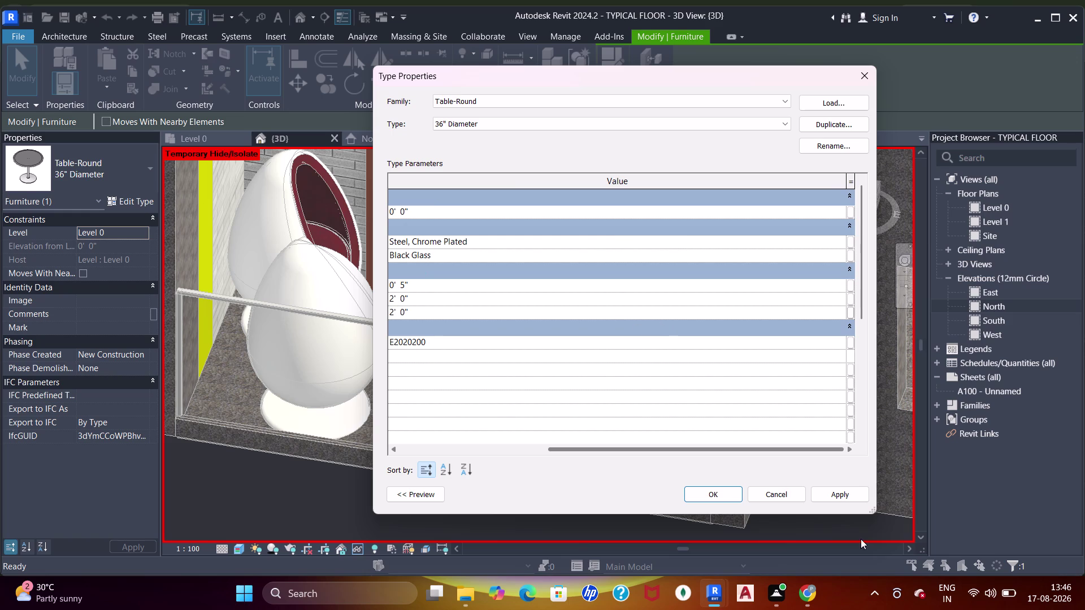
click(705, 491)
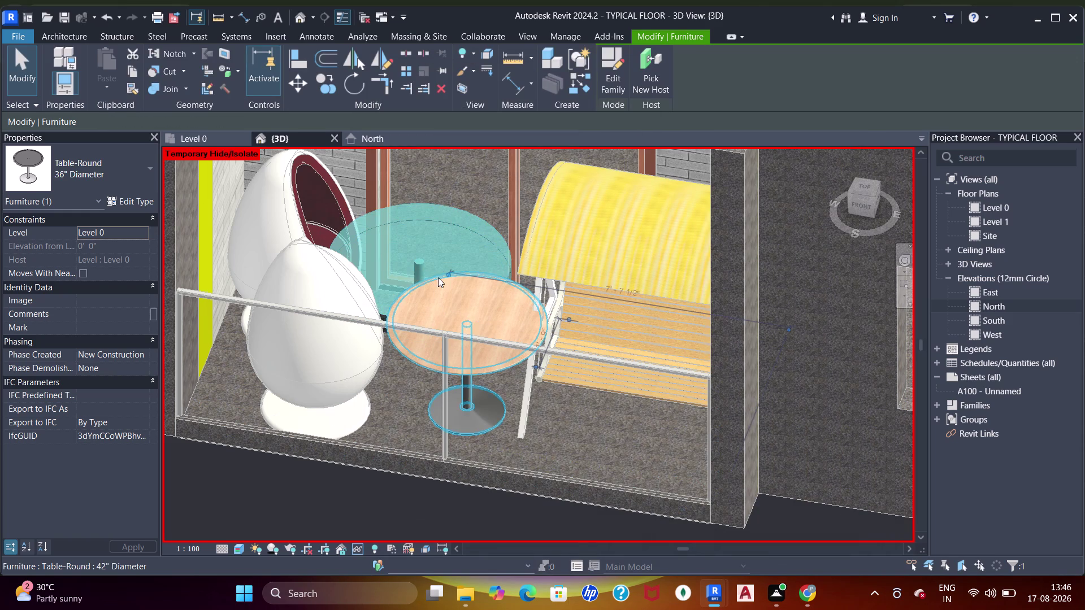
Bring the enlarged 36" table into view and change its type Radius to 1'.
key(Escape)
scroll(down, 3)
middle_drag(434, 322, 453, 296)
scroll(down, 3)
middle_drag(613, 269, 589, 311)
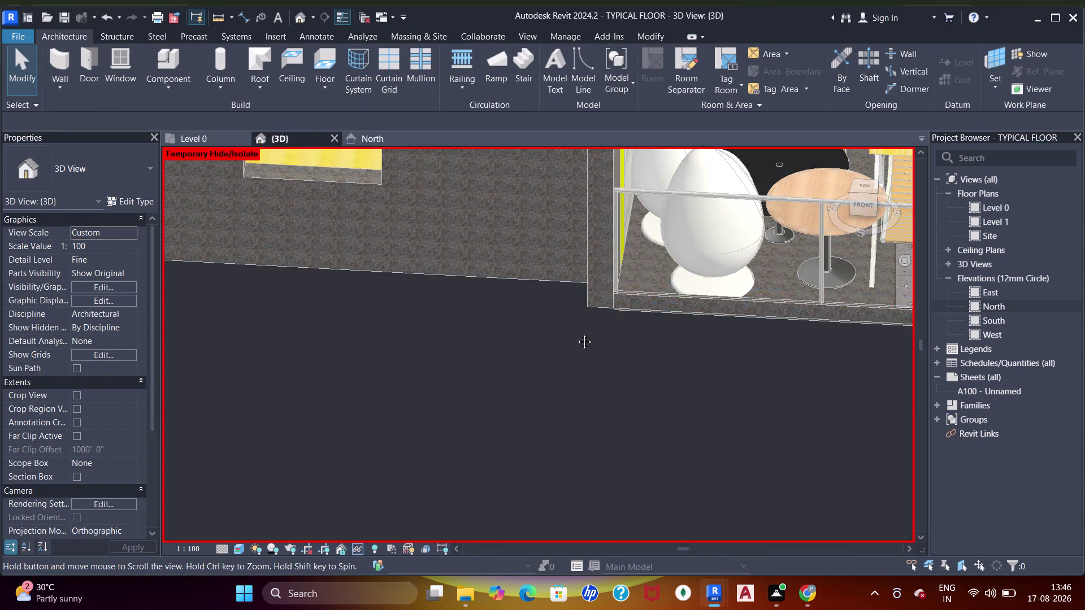
middle_drag(588, 312, 501, 428)
scroll(up, 3)
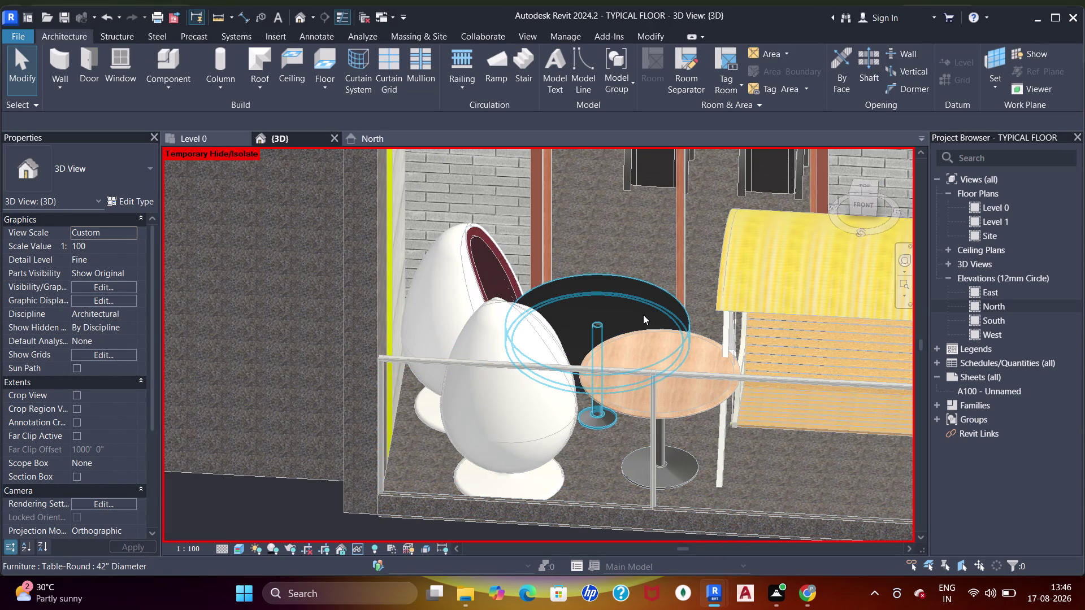
click(643, 315)
click(117, 202)
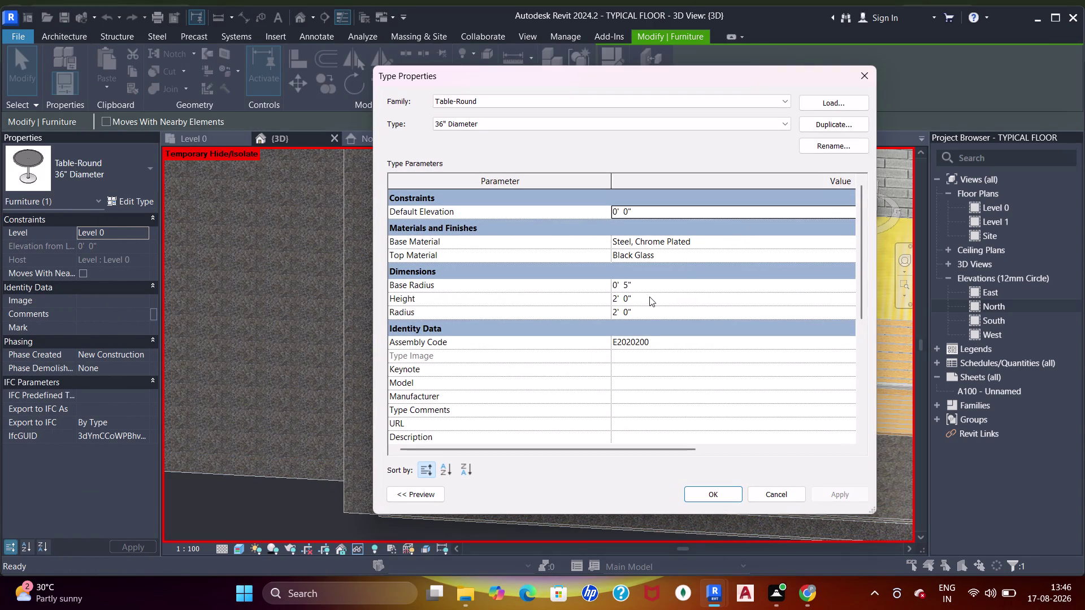
click(660, 313)
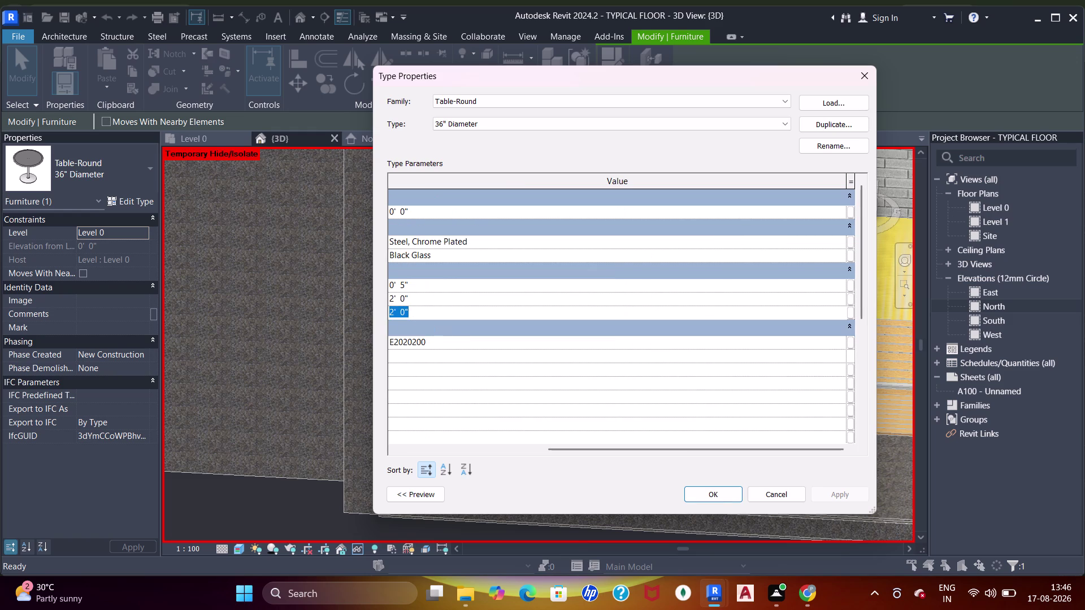
key(5)
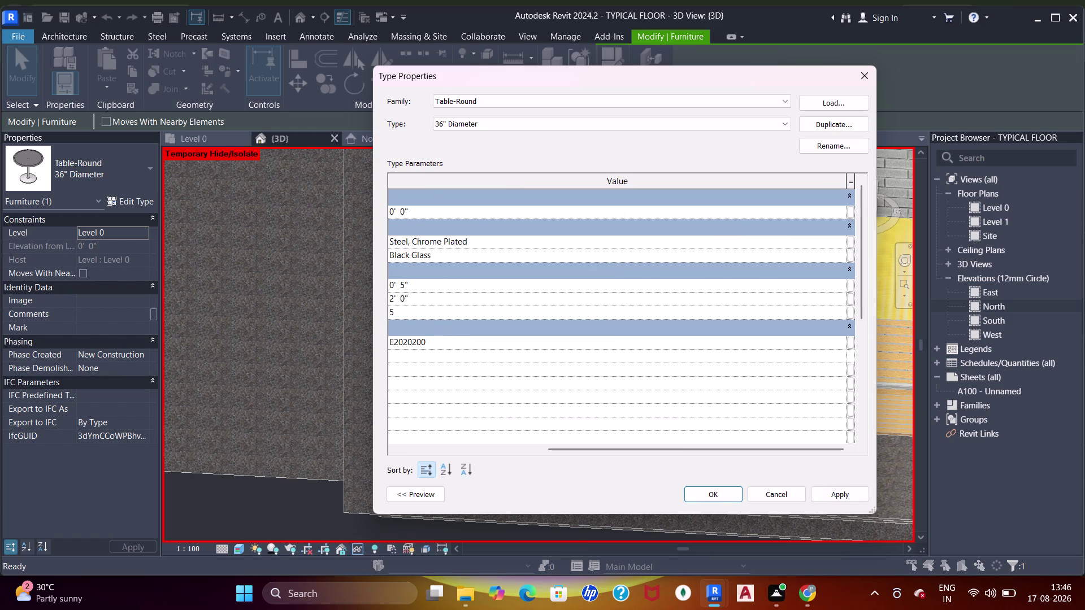
key(BackSpace)
text(1')
key(Return)
drag(725, 495, 724, 501)
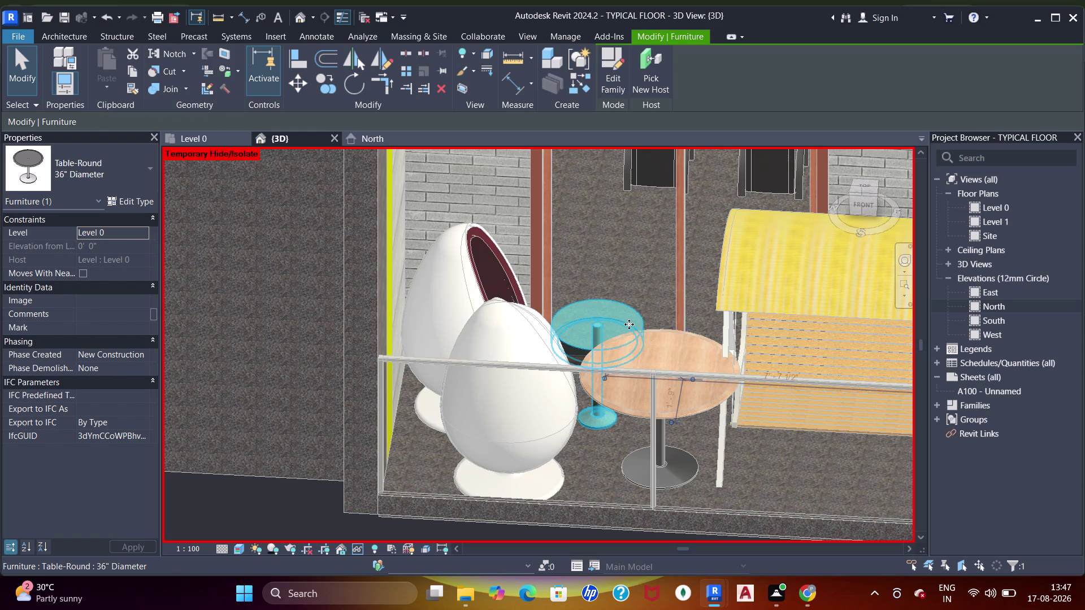
Orbit the 3D view to check the tables, then reopen the 36" table's type properties.
key(Escape)
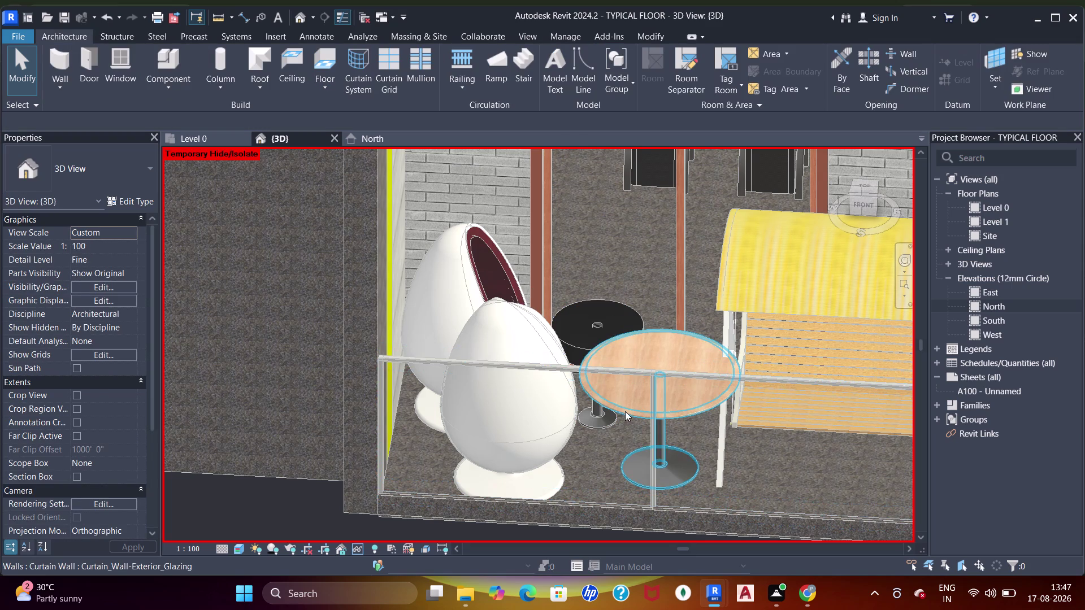
click(653, 333)
scroll(down, 3)
middle_drag(670, 352, 673, 373)
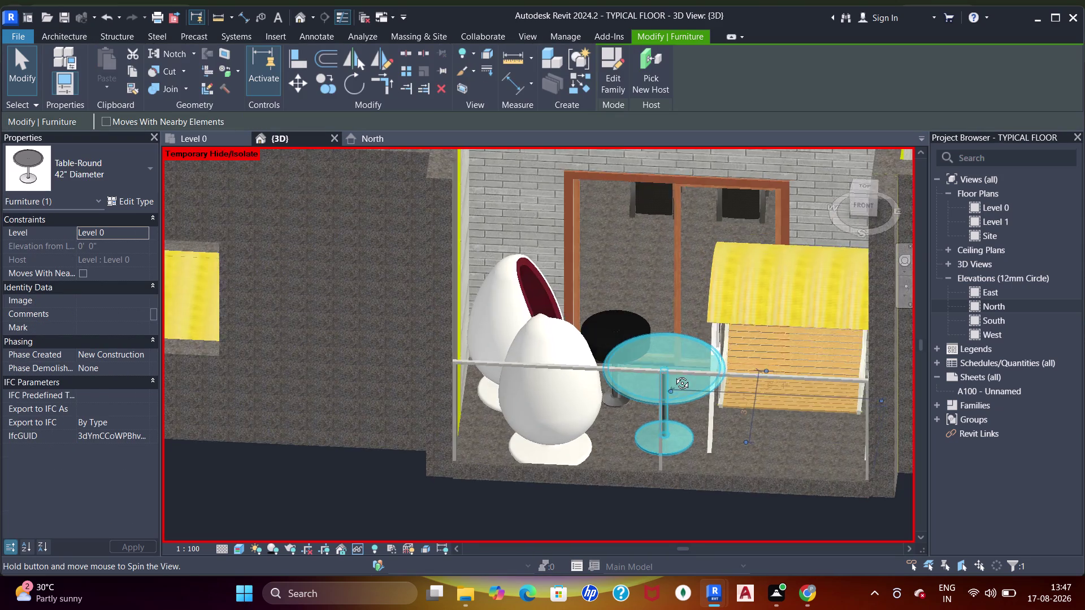
middle_drag(673, 374, 559, 450)
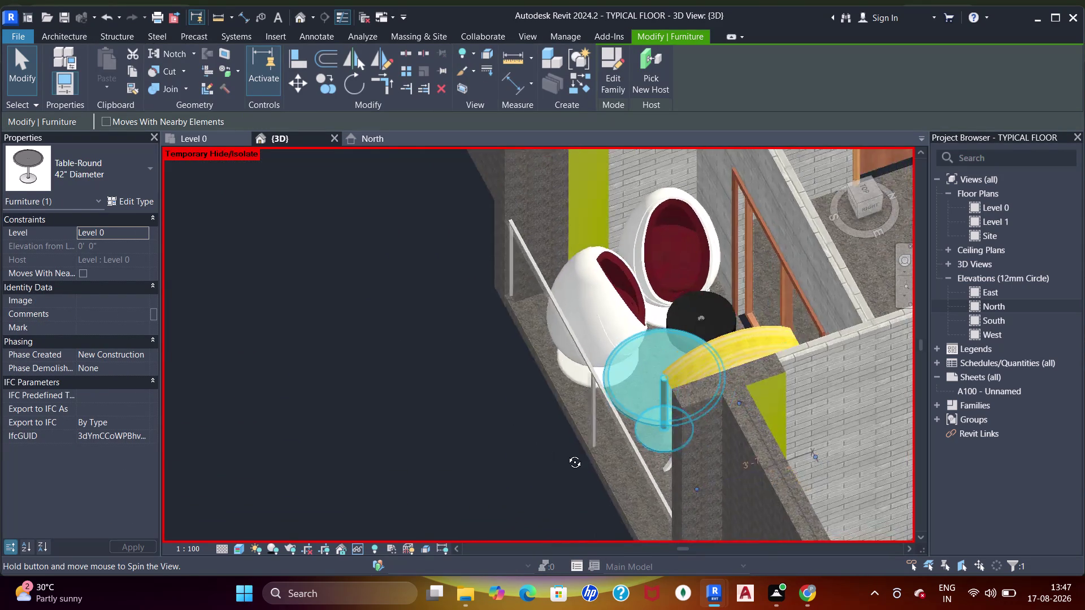
middle_drag(559, 450, 682, 460)
middle_click(682, 460)
scroll(up, 3)
key(Escape)
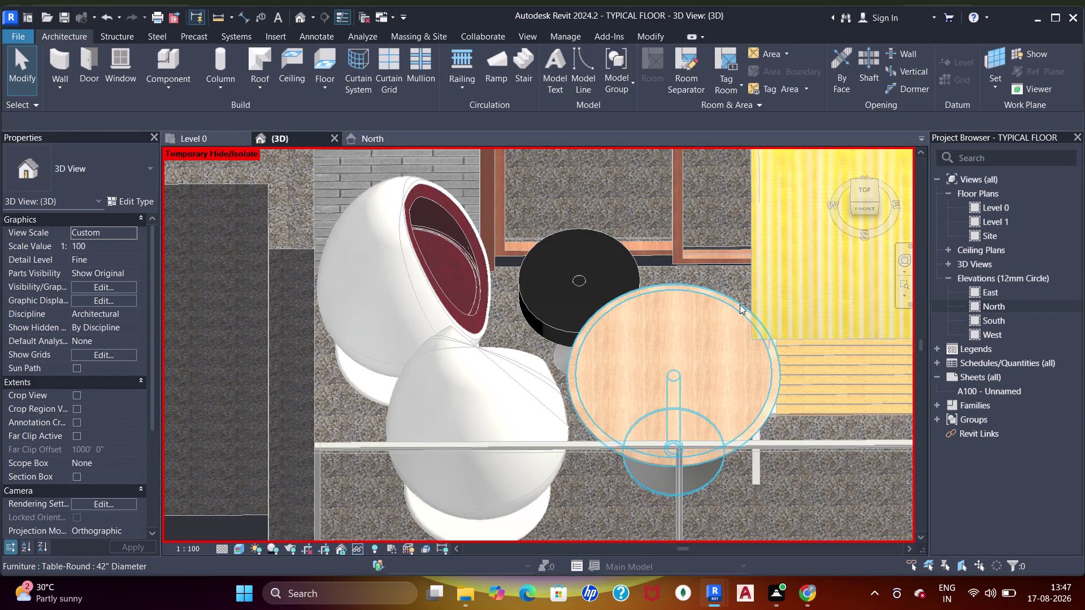
click(531, 297)
click(142, 206)
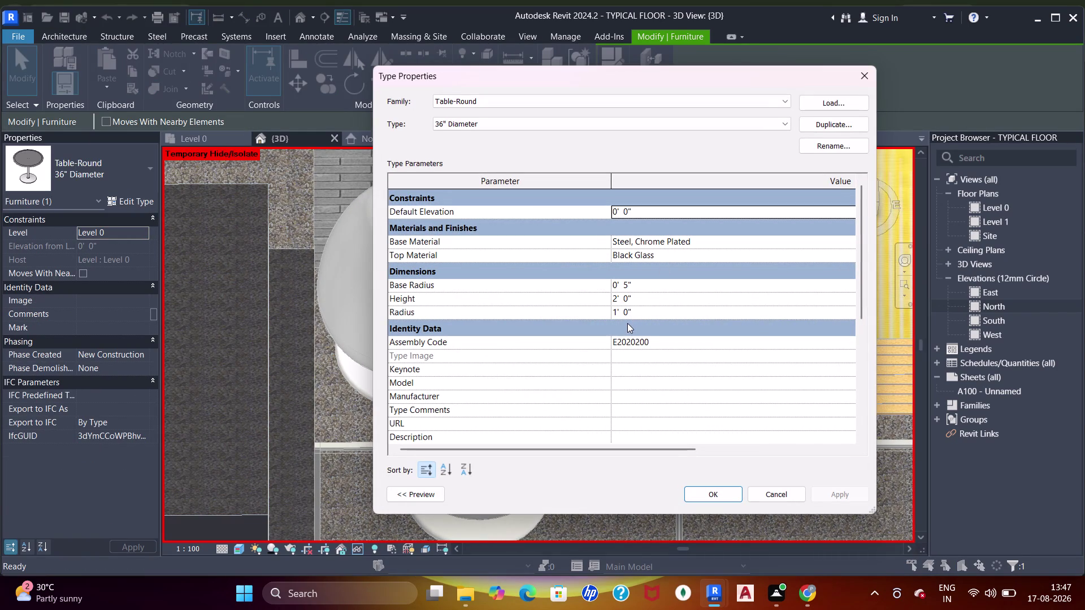
Set the 36" table type's Base Radius to 10" and apply.
click(665, 287)
text(10)
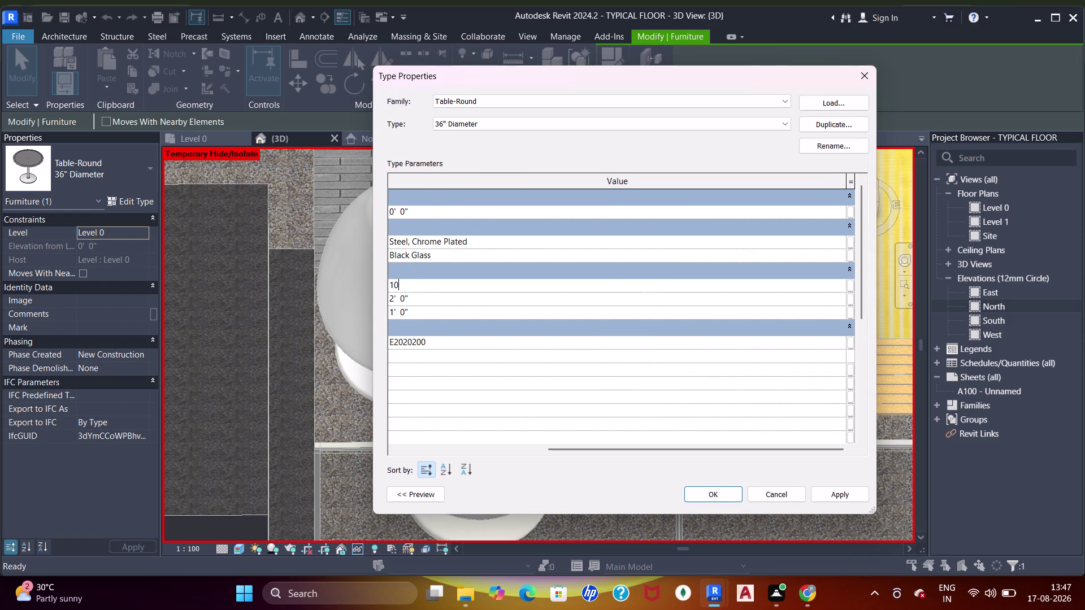
text(")
key(Return)
click(706, 495)
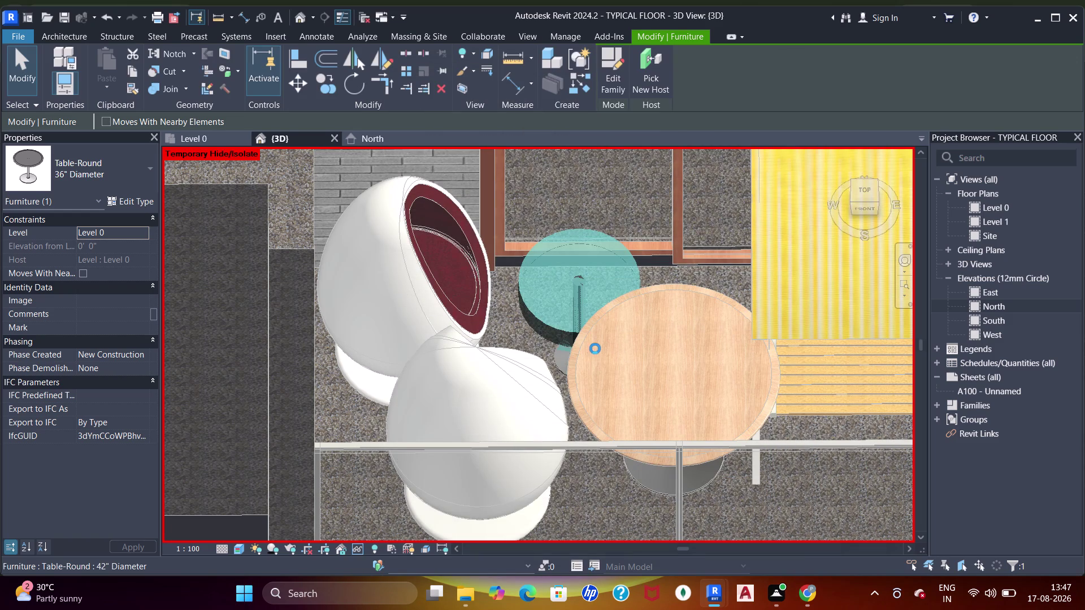
Reselect the small round table and change its Base Radius to 5".
key(Escape)
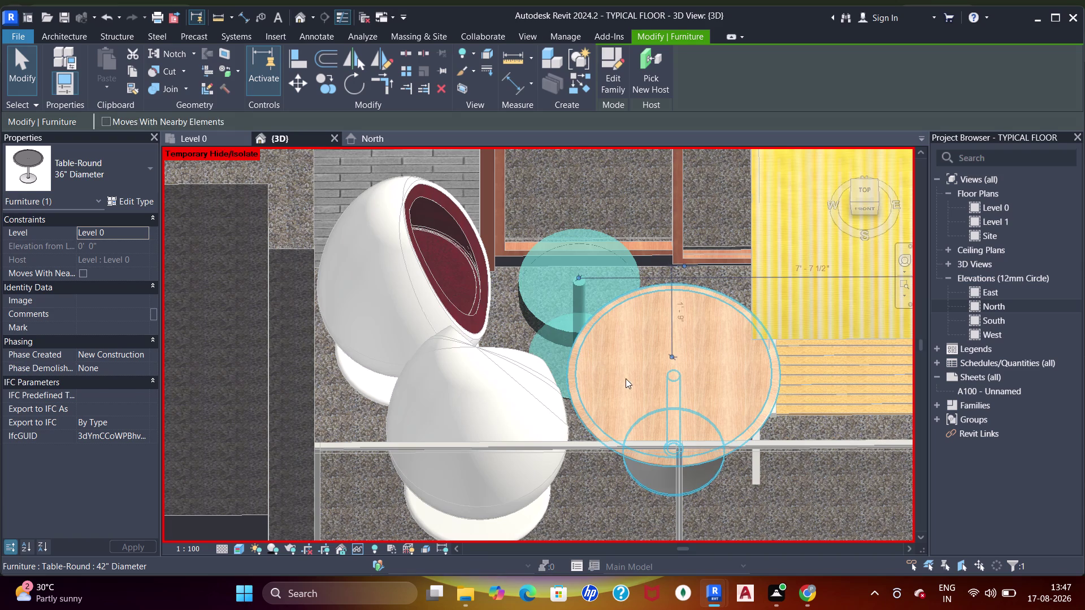
key(Escape)
middle_drag(620, 407, 687, 404)
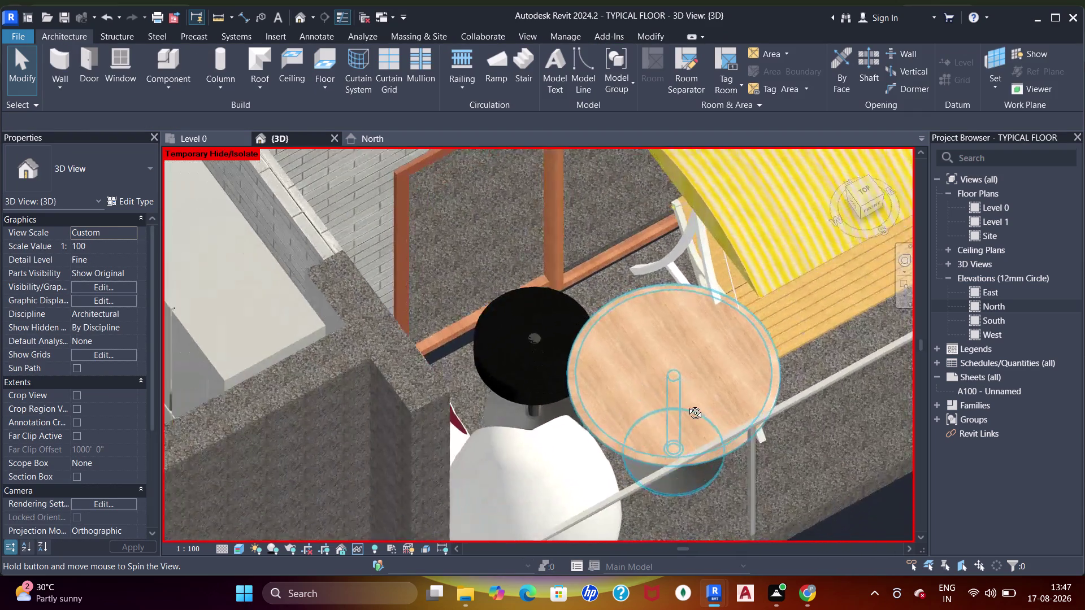
middle_drag(687, 405, 659, 426)
click(504, 356)
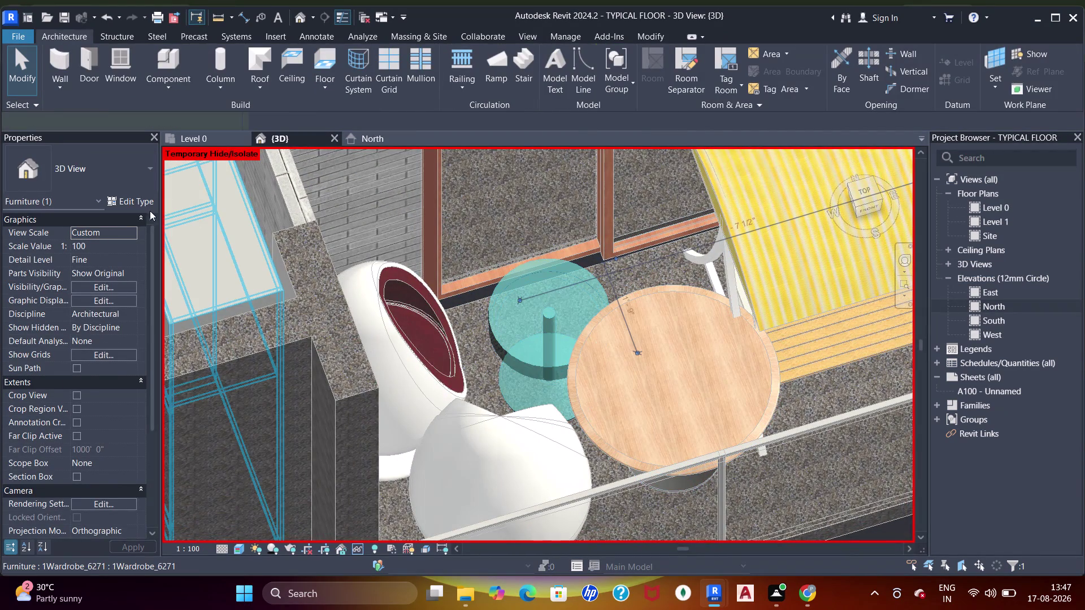
click(145, 207)
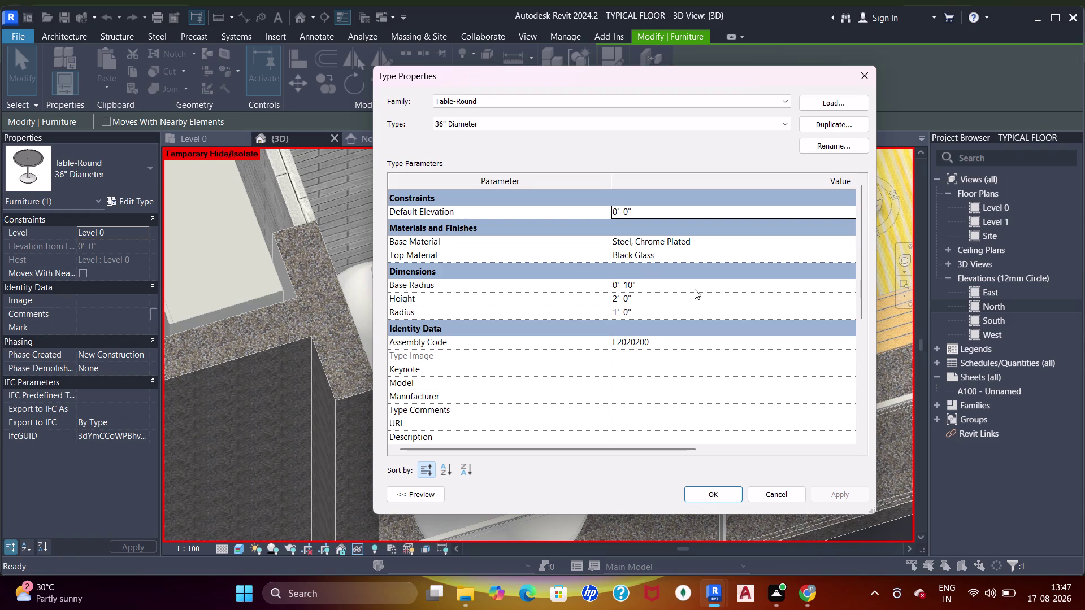
click(678, 288)
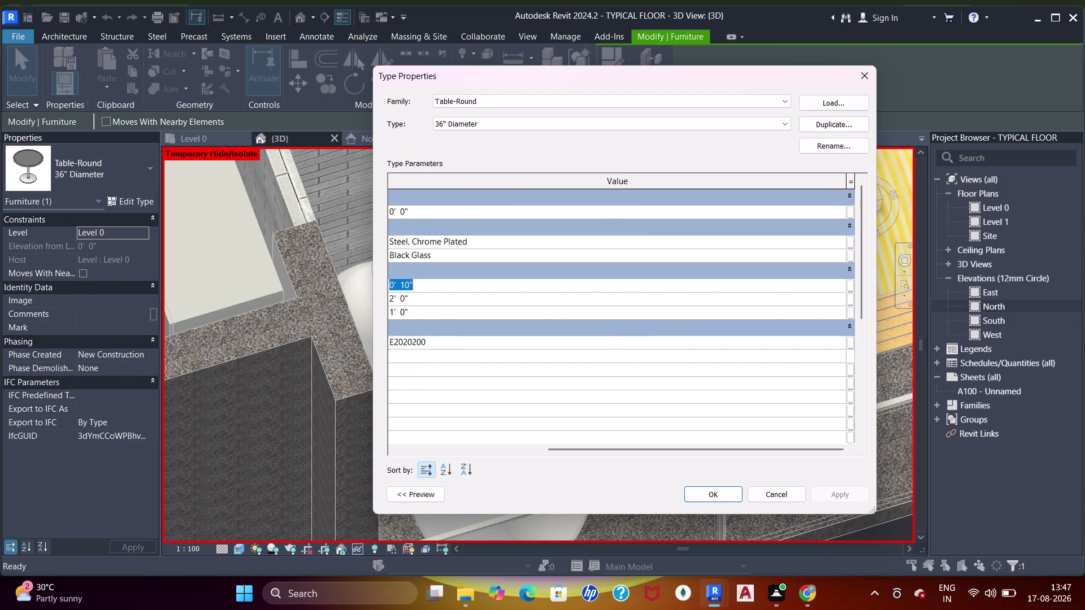
text(5")
key(Return)
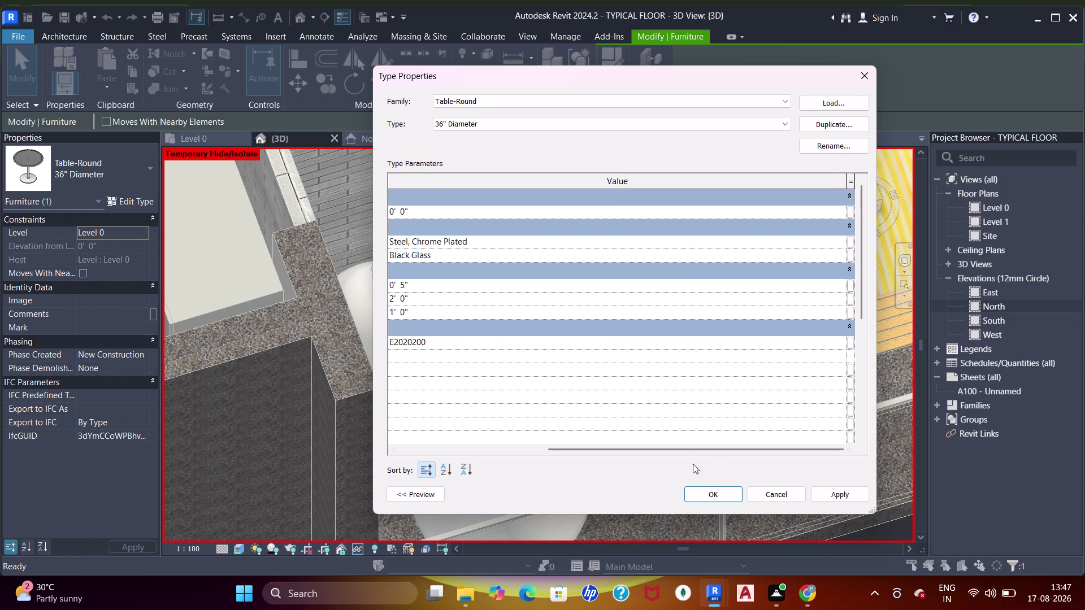
drag(688, 452, 539, 459)
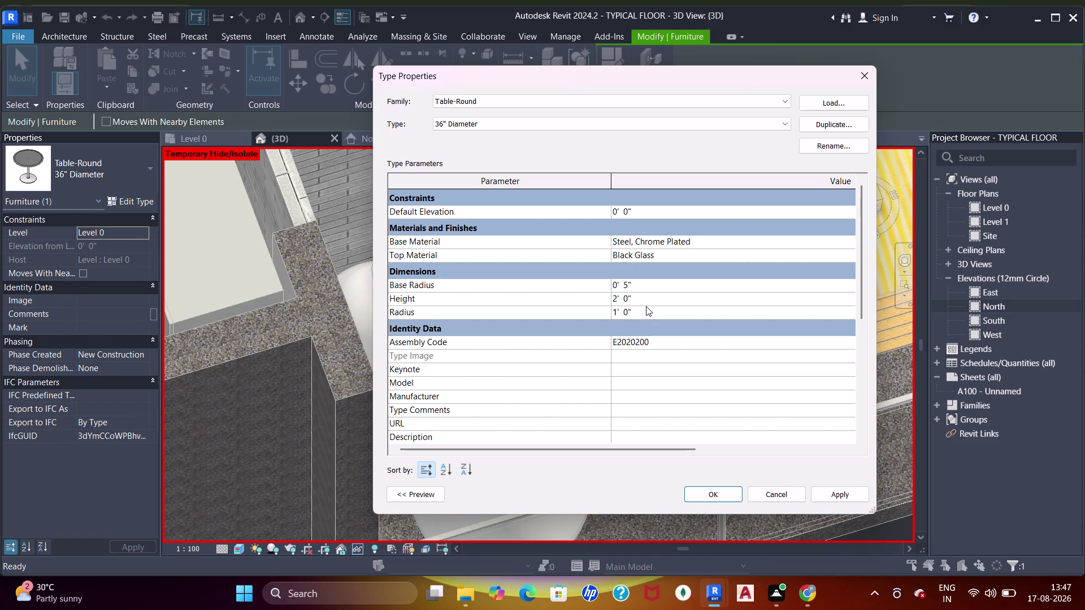
click(715, 496)
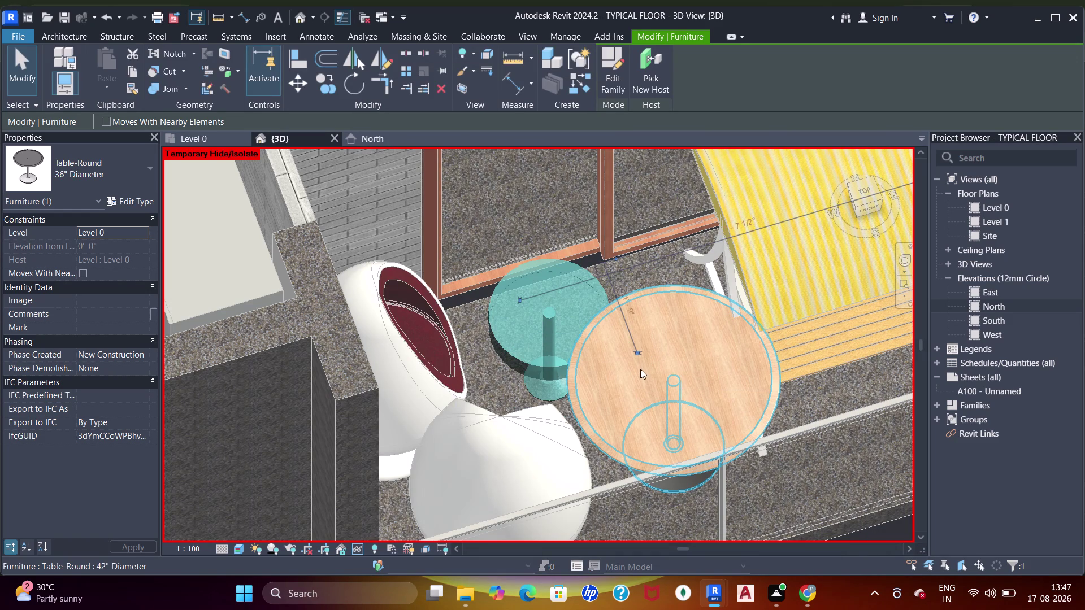
Clear the selection and switch to the Level 0 floor plan.
key(Escape)
key(Escape)
middle_drag(621, 375, 622, 367)
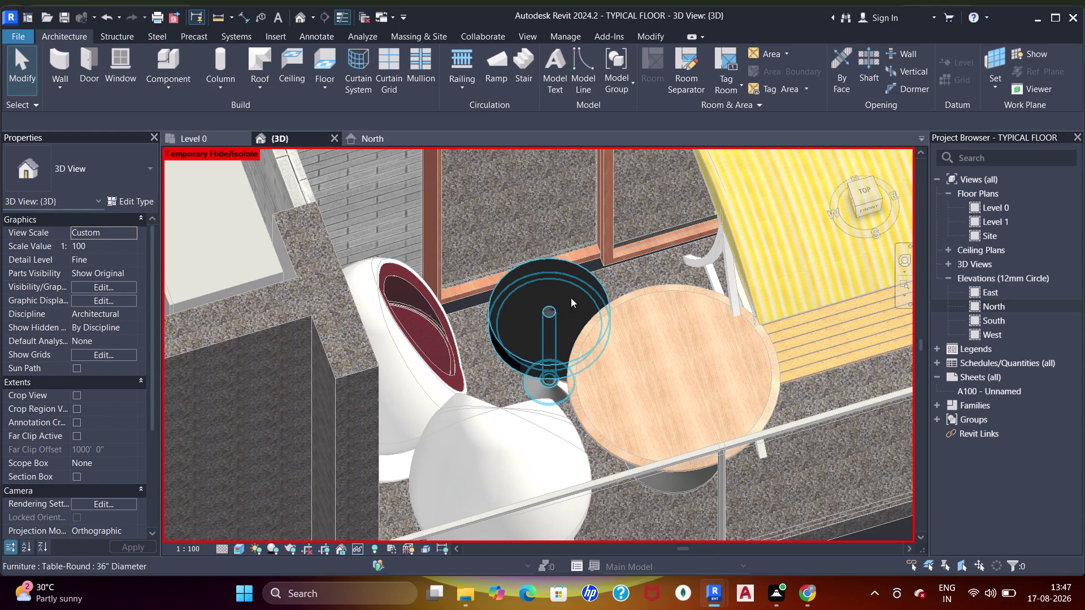
click(177, 136)
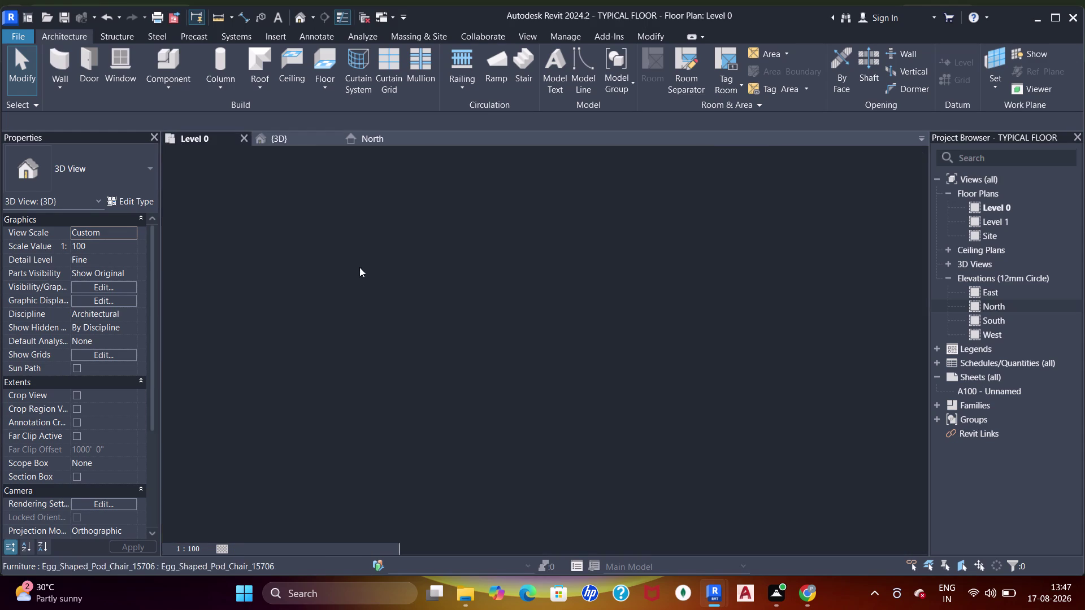
In Level 0, delete one round table and switch the larger one to Table-Round 36" Diameter.
click(433, 253)
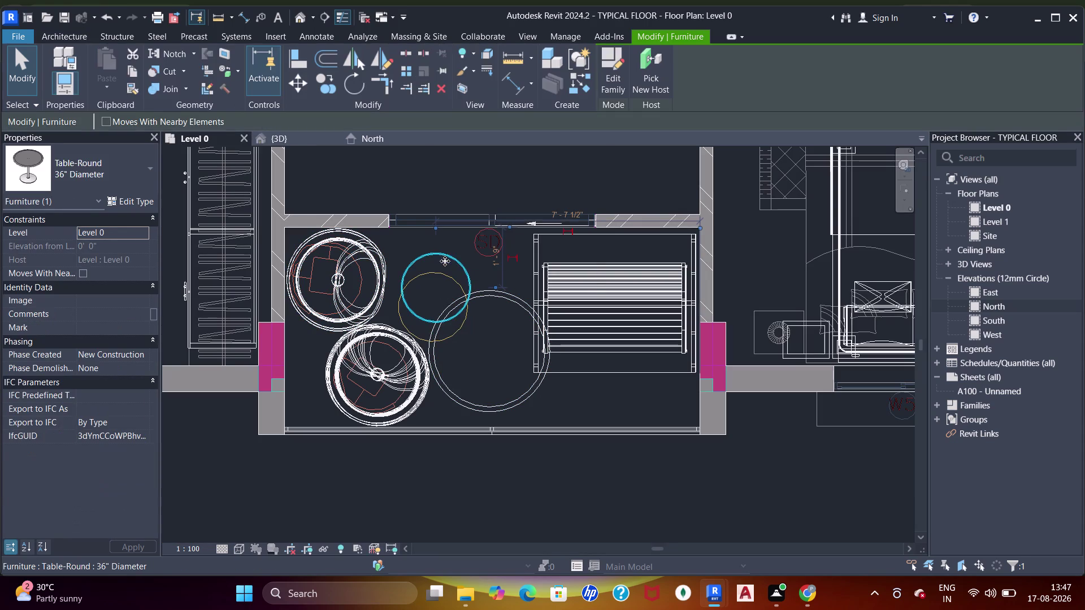
key(Delete)
click(468, 297)
click(119, 171)
scroll(up, 3)
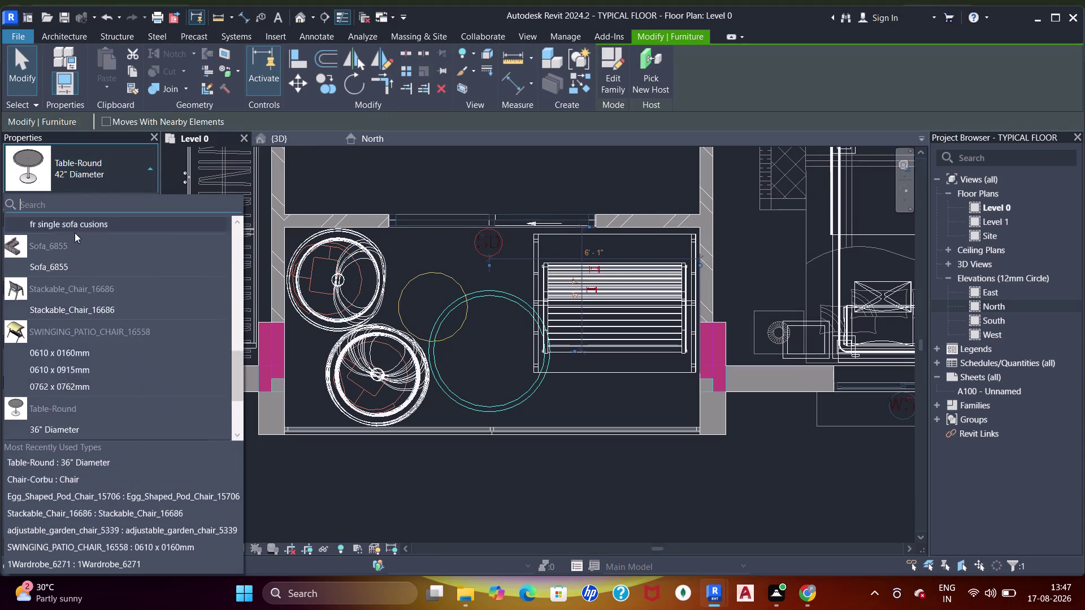
scroll(down, 3)
click(79, 302)
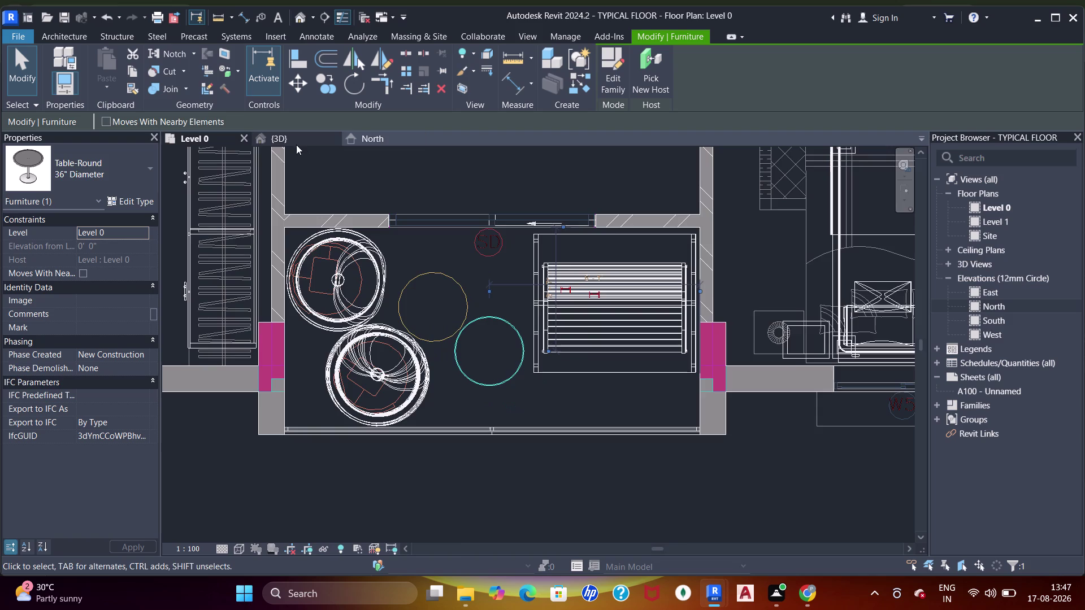
In the 3D view, set the 36" table type's Radius to 2'.
click(292, 140)
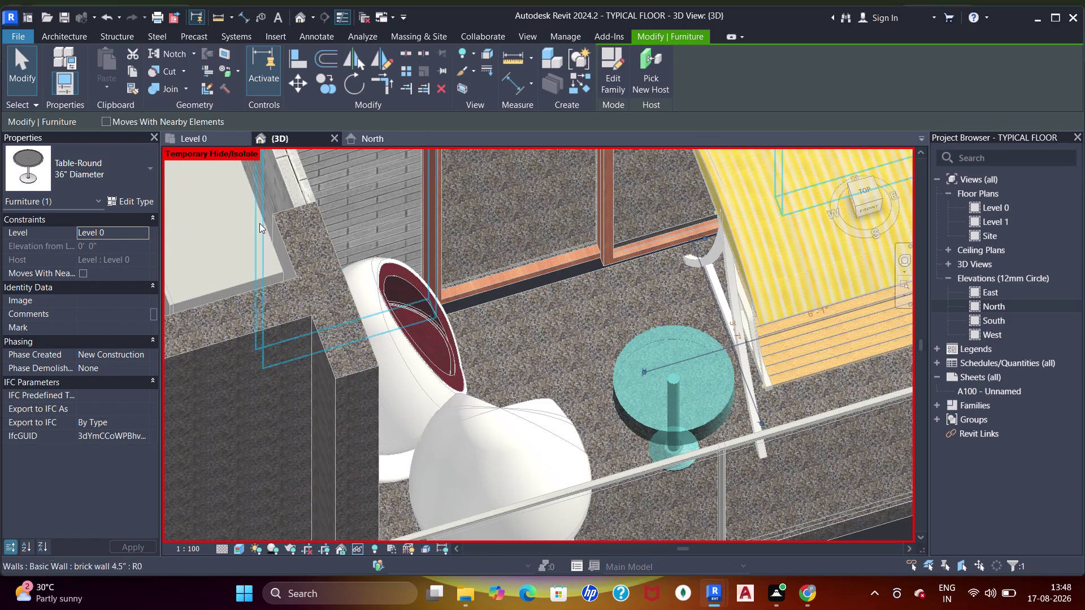
click(132, 200)
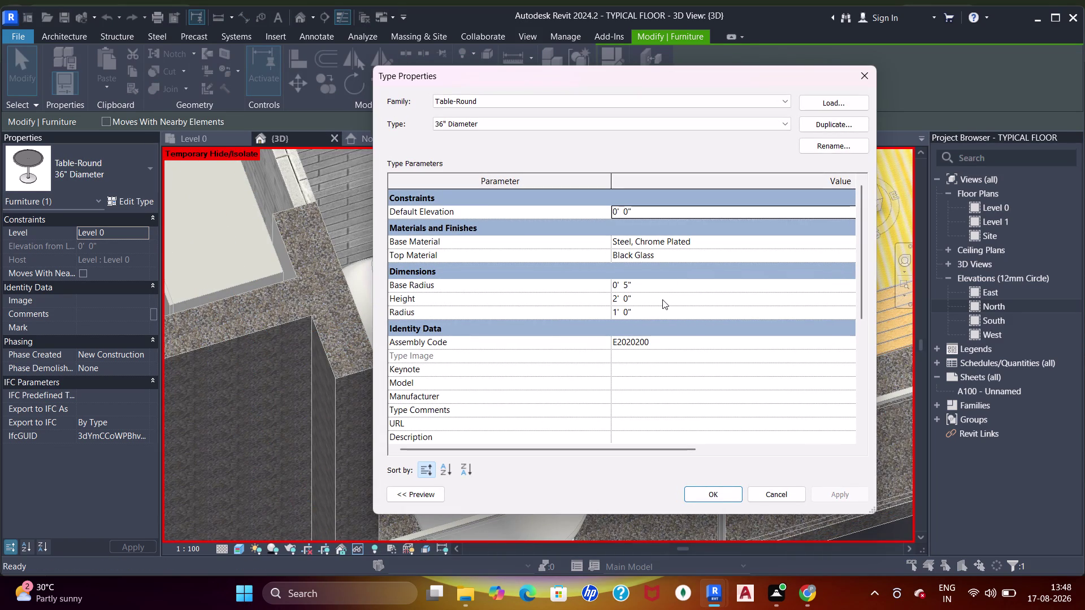
click(663, 315)
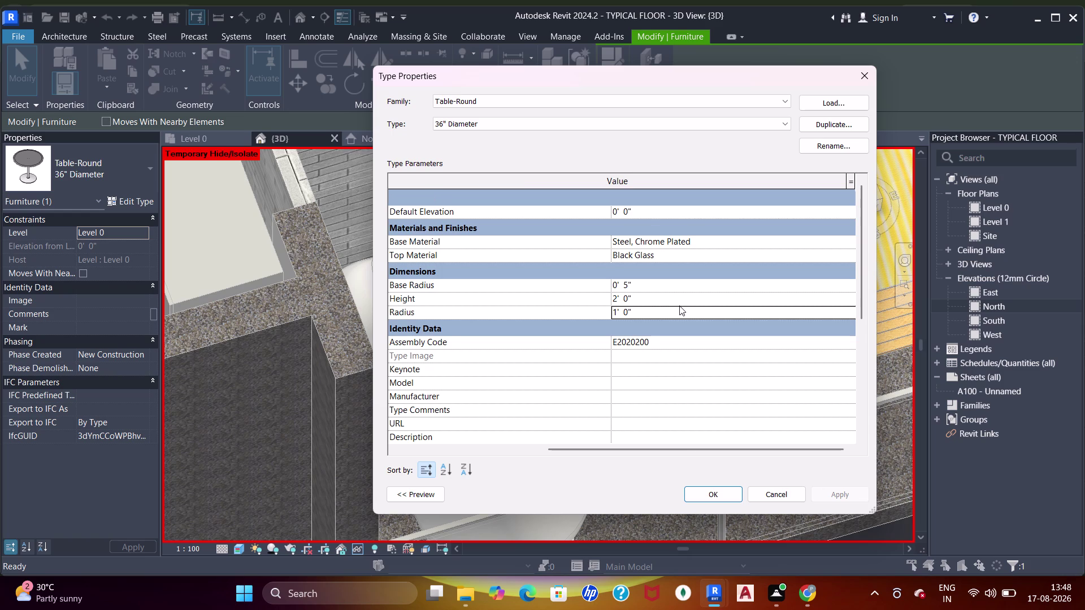
text(2')
key(Return)
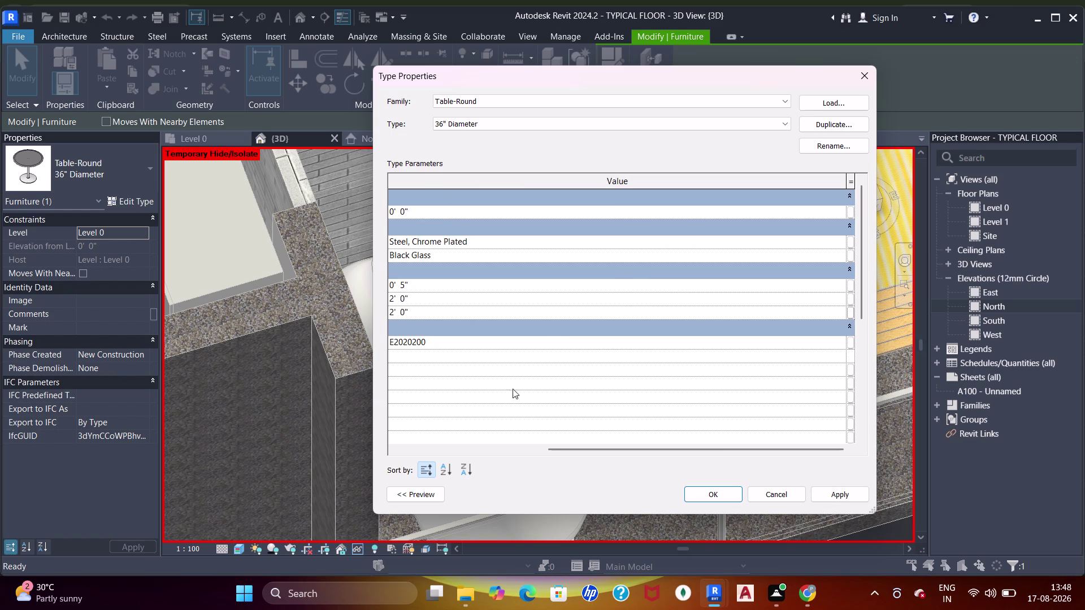
drag(562, 447, 459, 451)
click(724, 495)
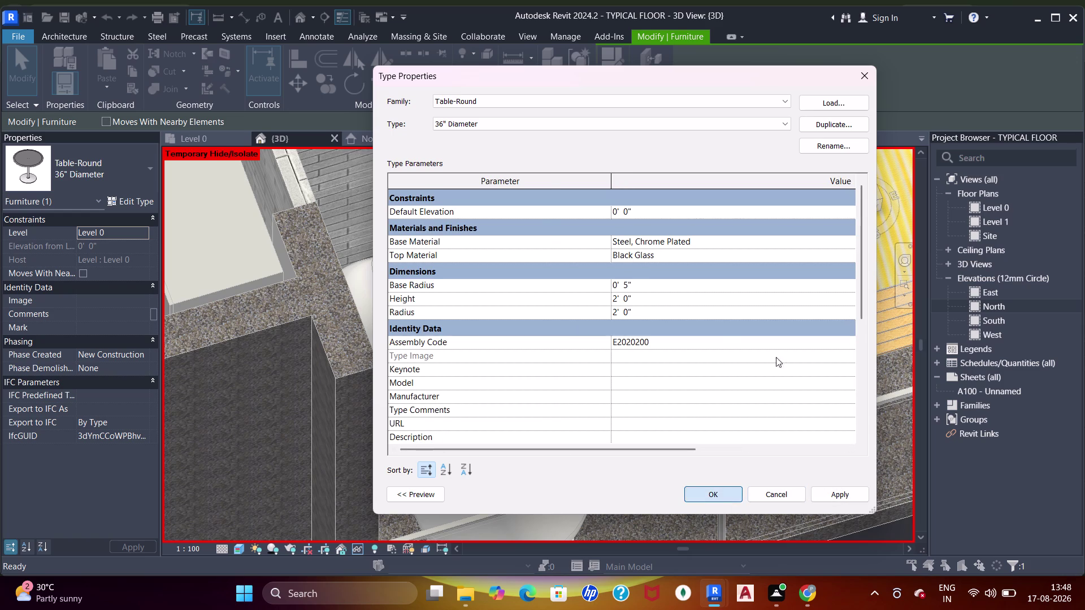
Look around the enlarged table in 3D and reopen its type properties.
scroll(up, 3)
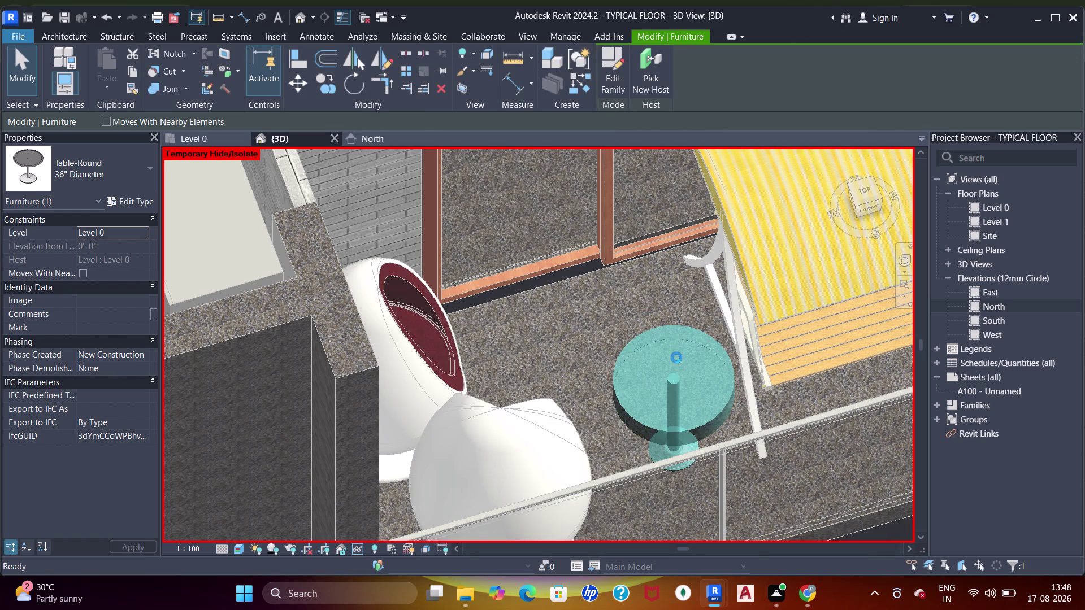
key(Escape)
drag(669, 379, 609, 364)
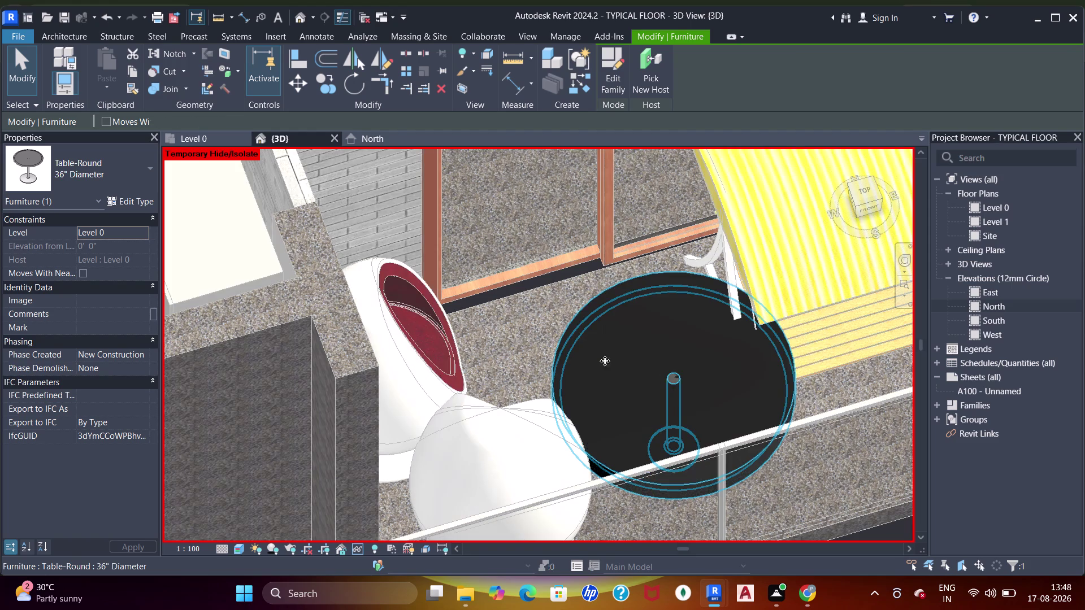
drag(608, 364, 577, 329)
scroll(down, 3)
middle_drag(619, 339, 653, 323)
key(Escape)
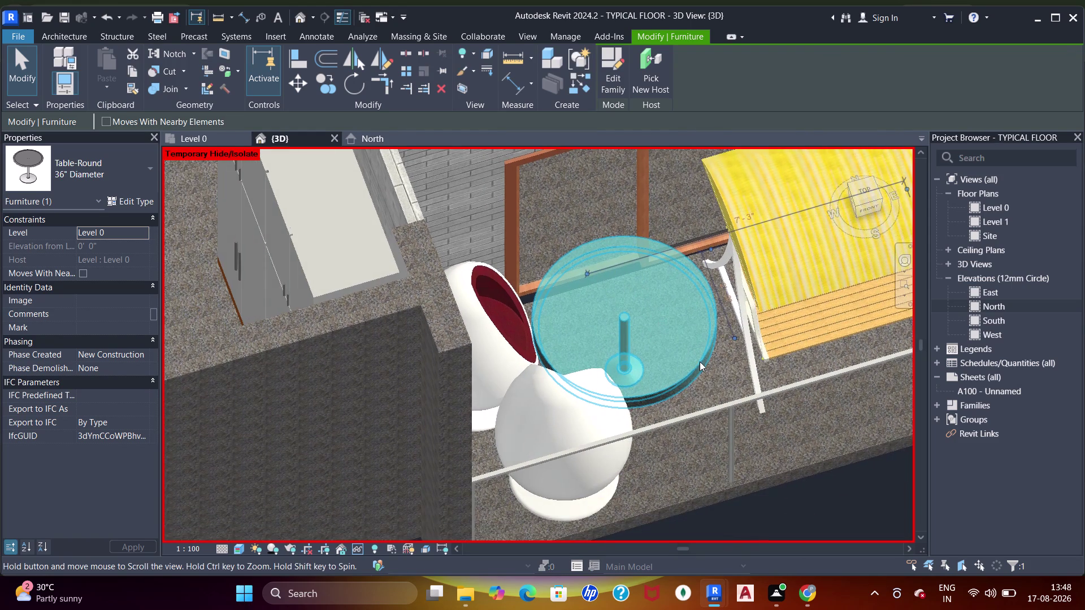
click(690, 370)
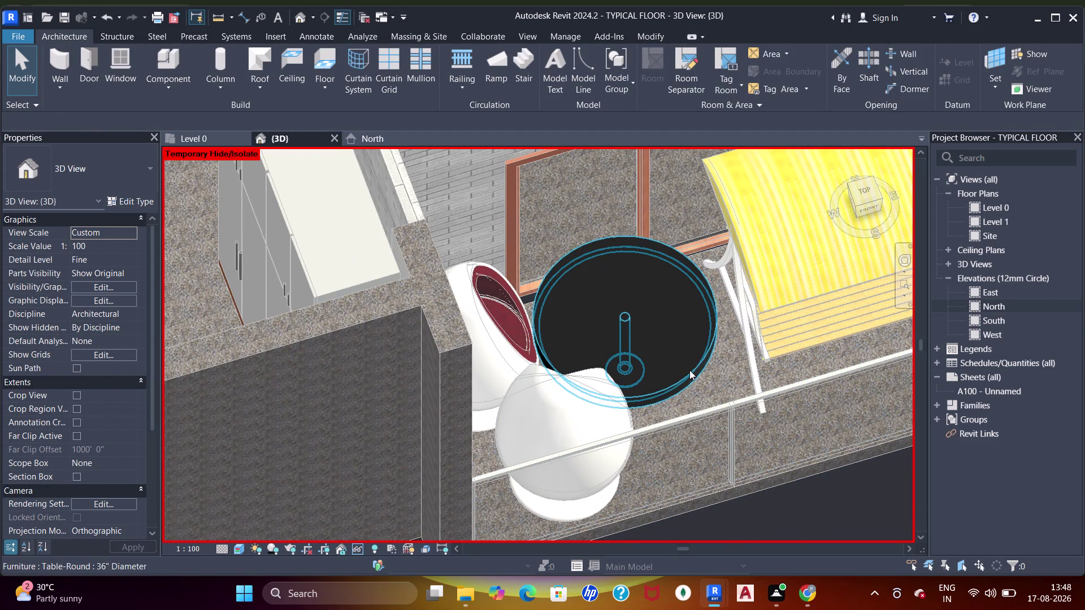
drag(123, 200, 138, 196)
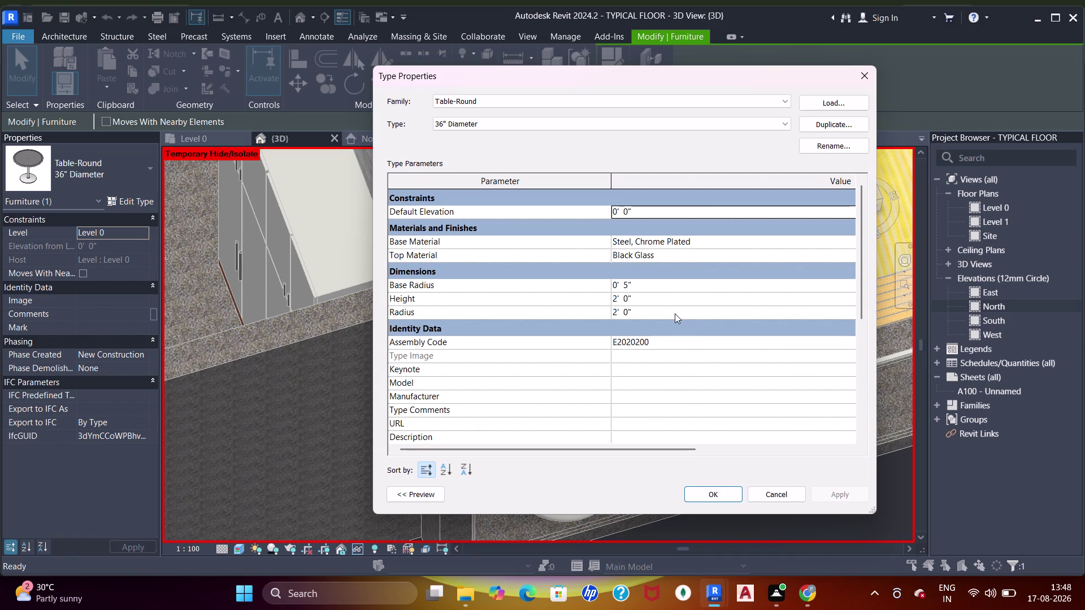
Change the 36" table type's Radius to 1' and Height to 1'5", then apply.
drag(675, 313, 674, 308)
text(1')
key(Return)
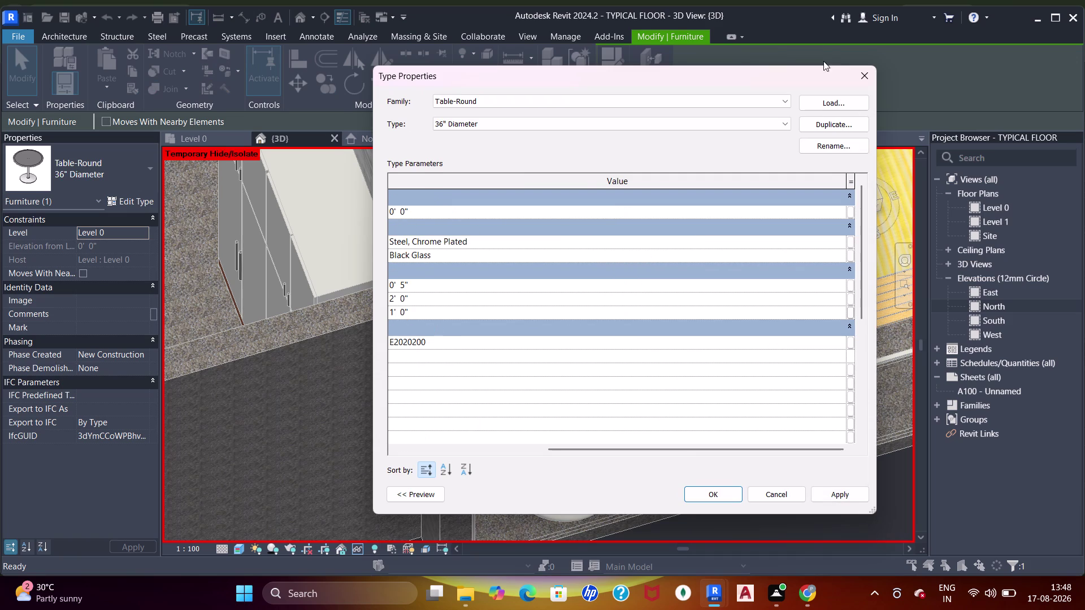
drag(563, 450, 505, 452)
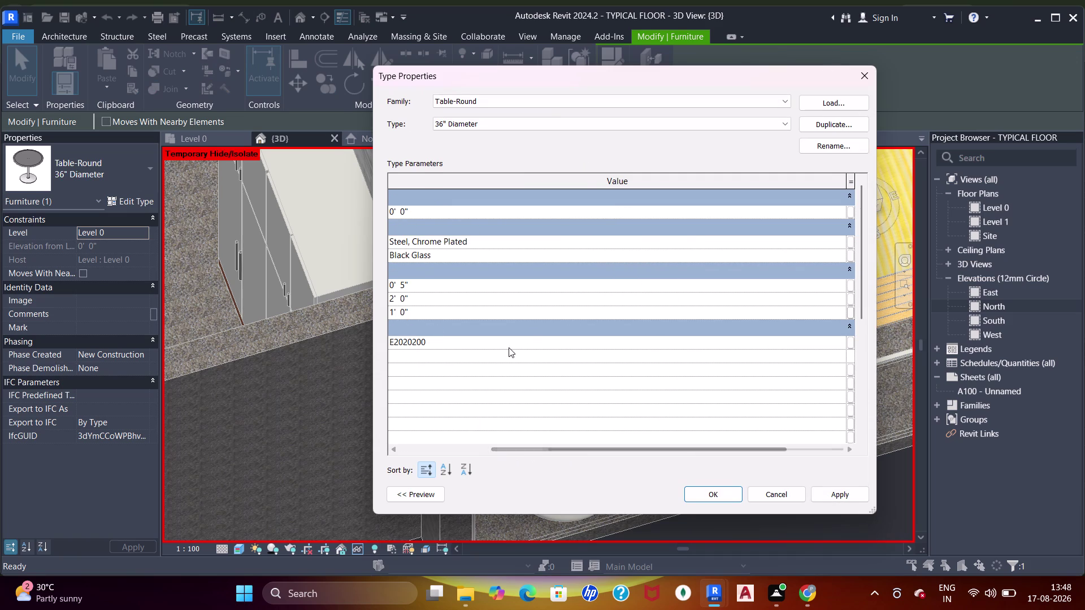
drag(500, 448, 452, 455)
click(647, 301)
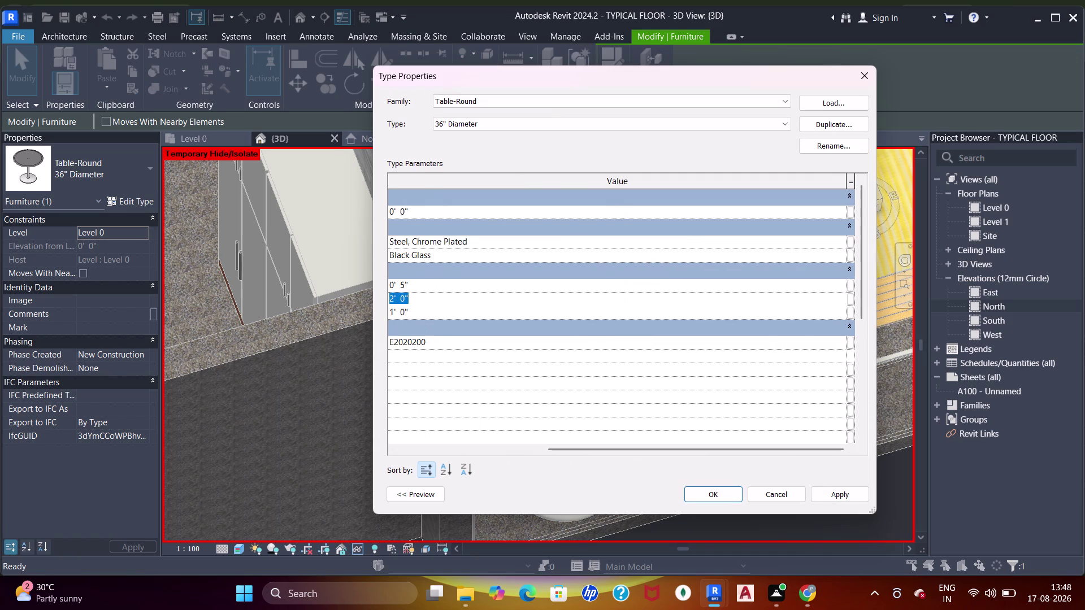
text(1'5")
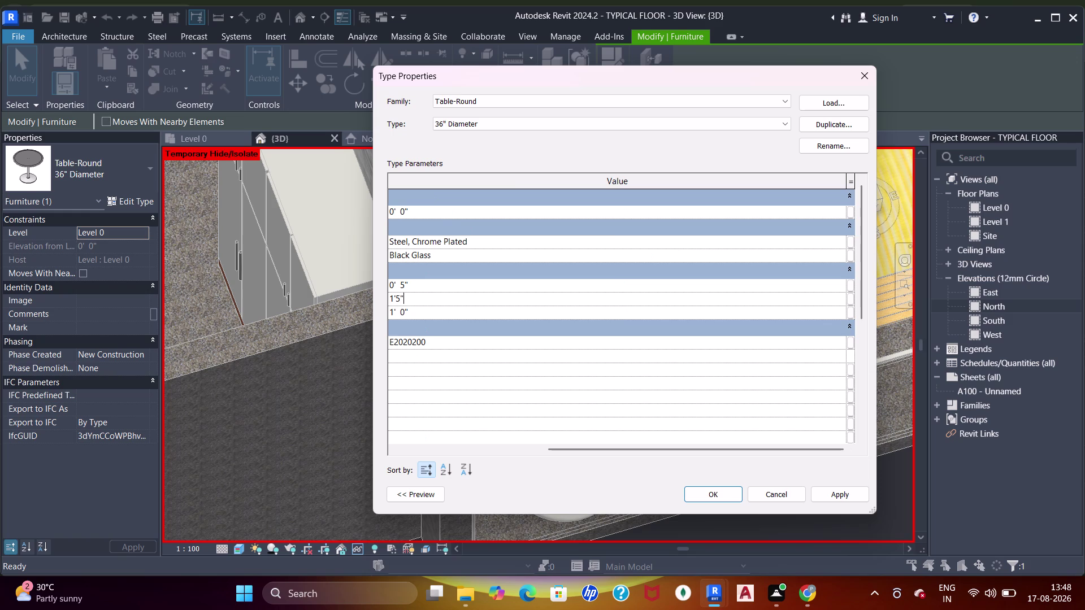
key(Return)
click(710, 494)
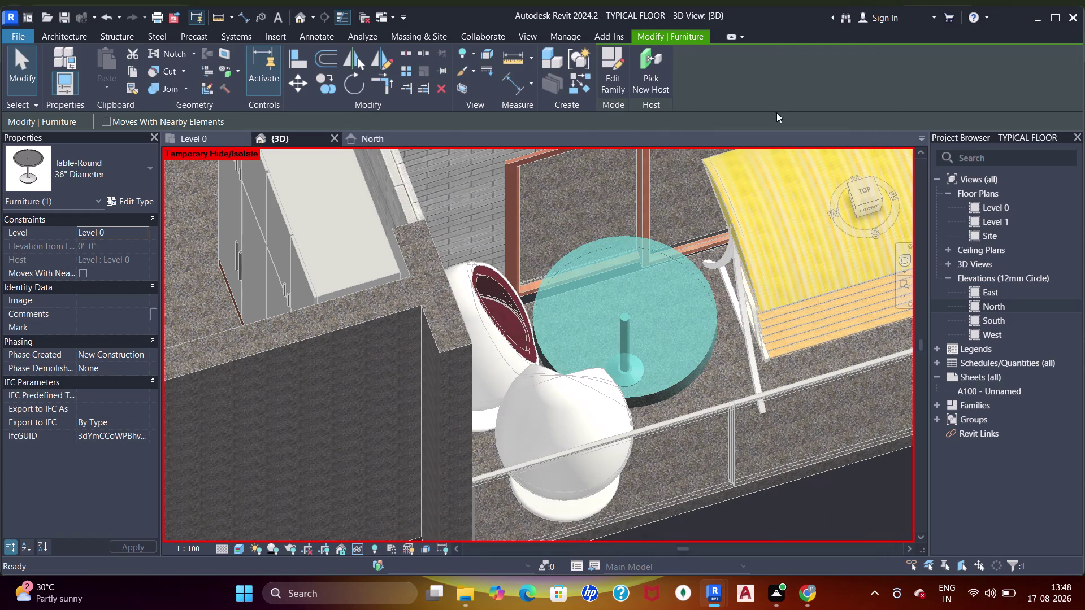
Orbit and pan the 3D view to inspect the resized tables on both balconies.
scroll(down, 3)
scroll(down, 3)
middle_drag(684, 349, 555, 199)
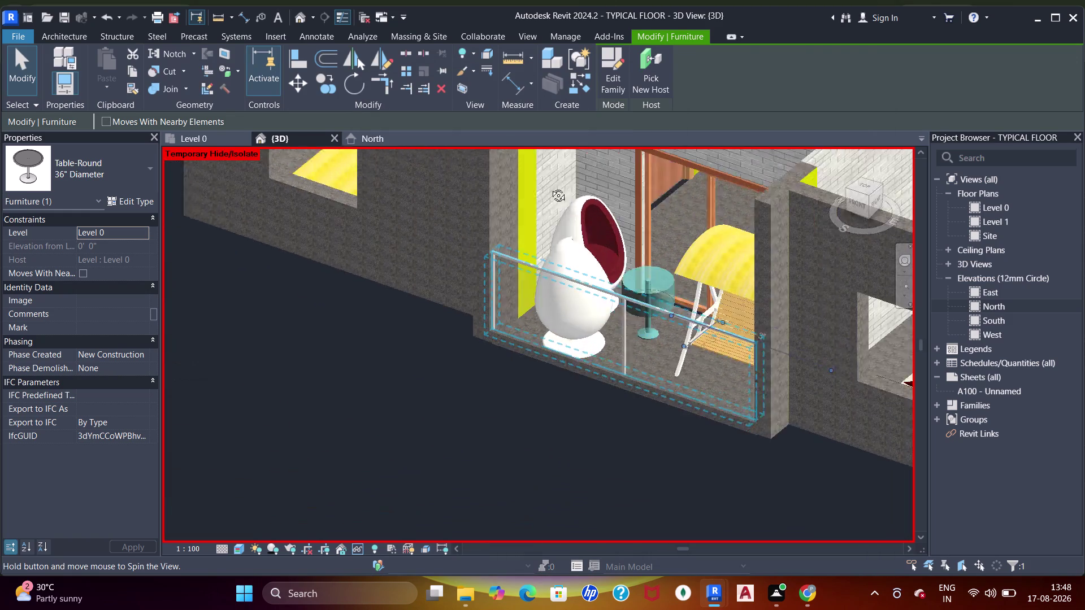
middle_drag(555, 198, 546, 178)
middle_drag(564, 198, 631, 233)
key(Escape)
middle_drag(687, 312, 649, 243)
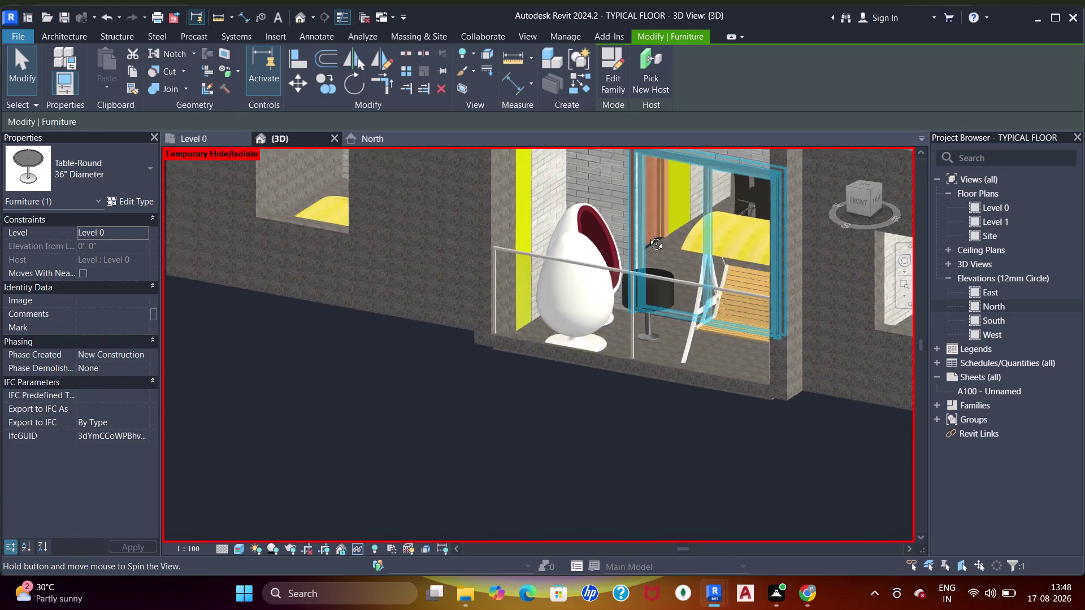
middle_drag(649, 243, 664, 373)
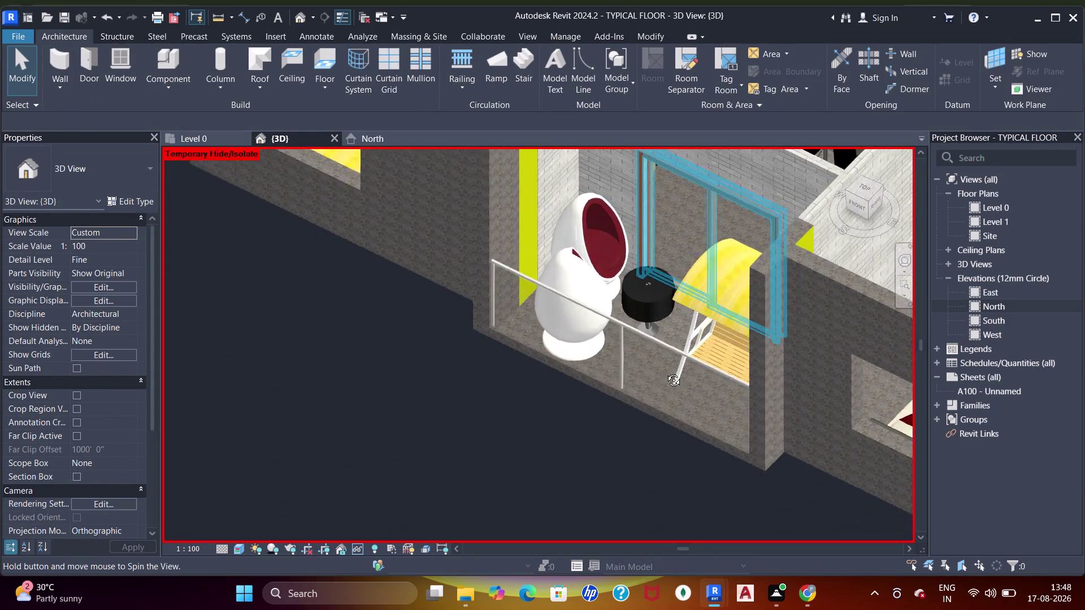
middle_drag(664, 373, 673, 351)
scroll(down, 3)
middle_drag(657, 212, 322, 235)
scroll(down, 3)
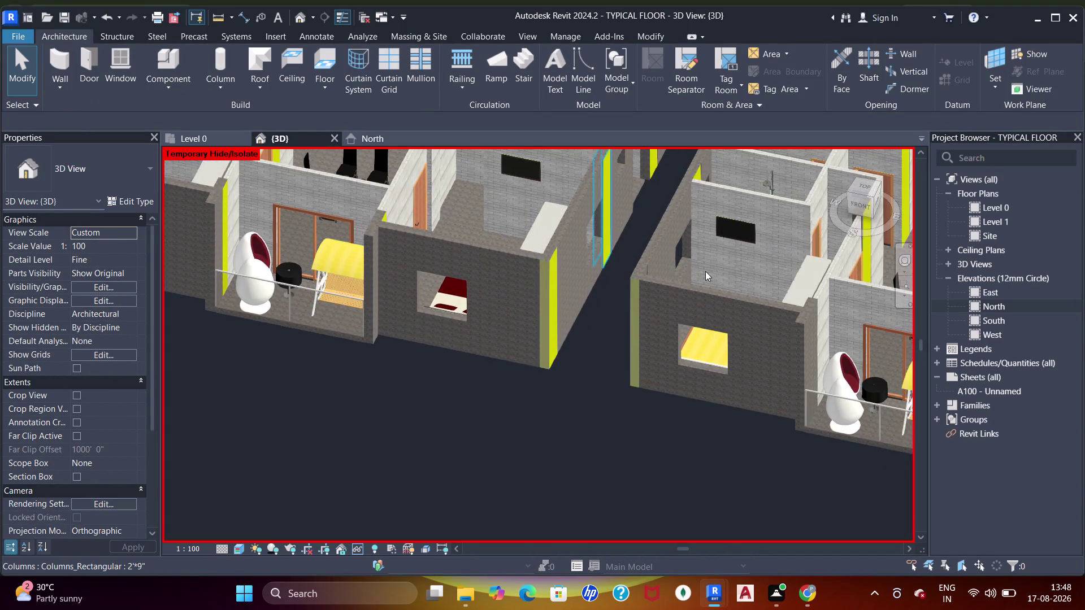
middle_drag(620, 291, 500, 257)
scroll(up, 3)
Return to the Level 0 floor plan.
click(684, 309)
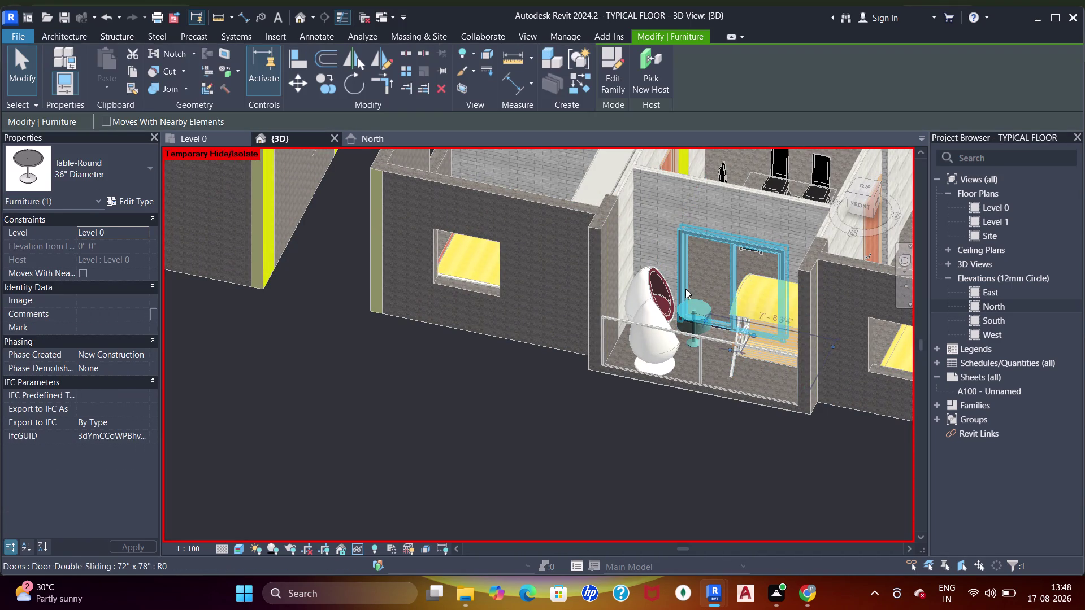
key(Escape)
click(182, 138)
scroll(down, 3)
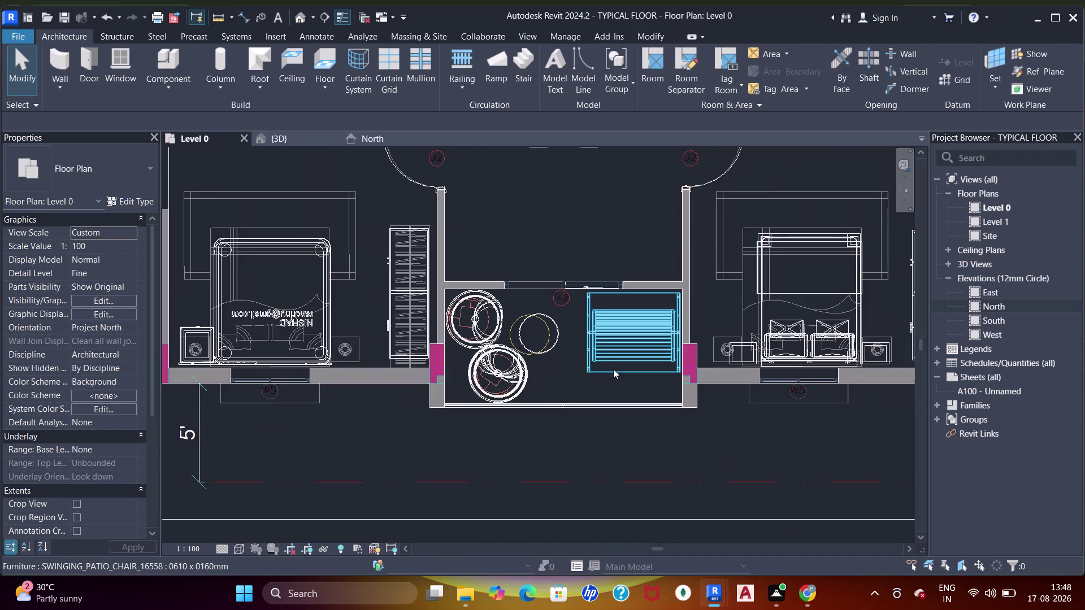
scroll(up, 3)
click(582, 351)
scroll(up, 3)
drag(534, 303, 500, 281)
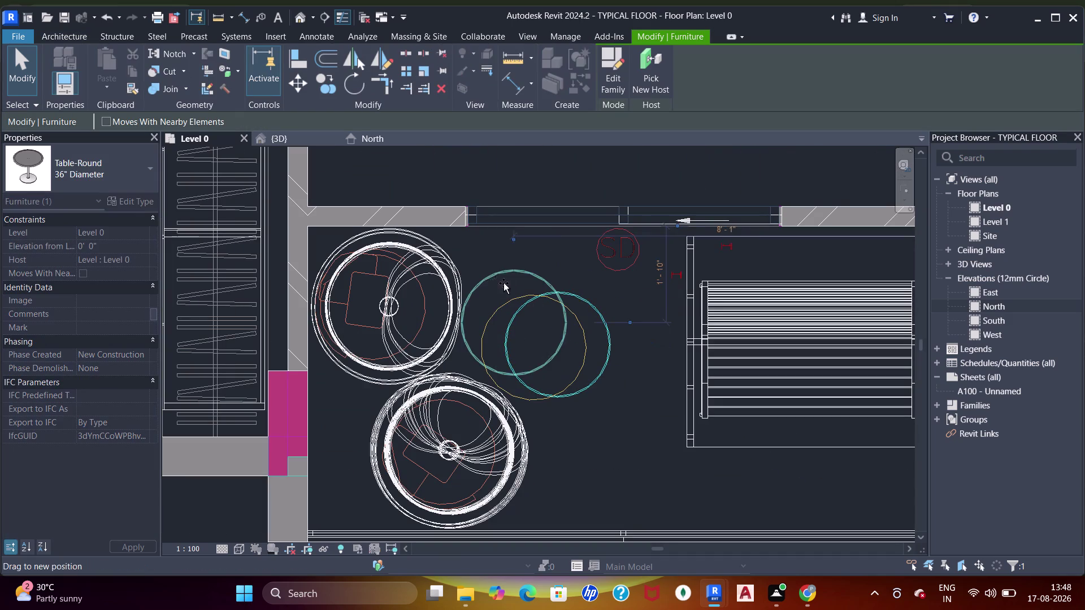
drag(500, 282, 522, 289)
scroll(down, 3)
middle_drag(673, 321, 550, 321)
scroll(down, 3)
middle_drag(917, 325, 601, 331)
middle_drag(730, 347, 441, 365)
scroll(up, 3)
middle_drag(714, 355, 452, 365)
middle_drag(882, 387, 469, 386)
scroll(down, 3)
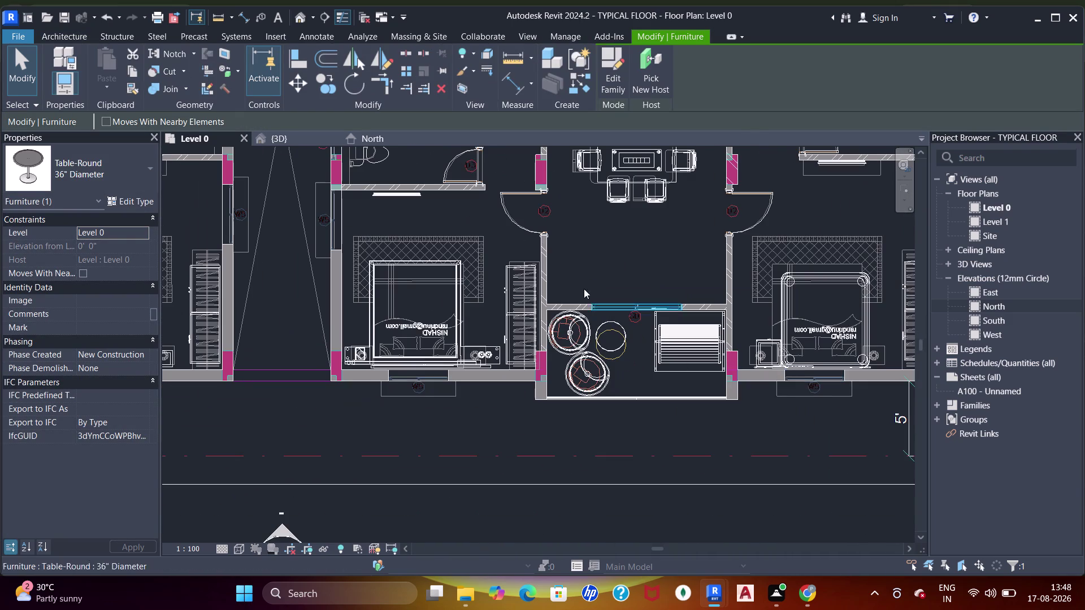
scroll(down, 3)
scroll(up, 3)
middle_drag(597, 273, 638, 422)
scroll(down, 3)
middle_drag(635, 254, 663, 369)
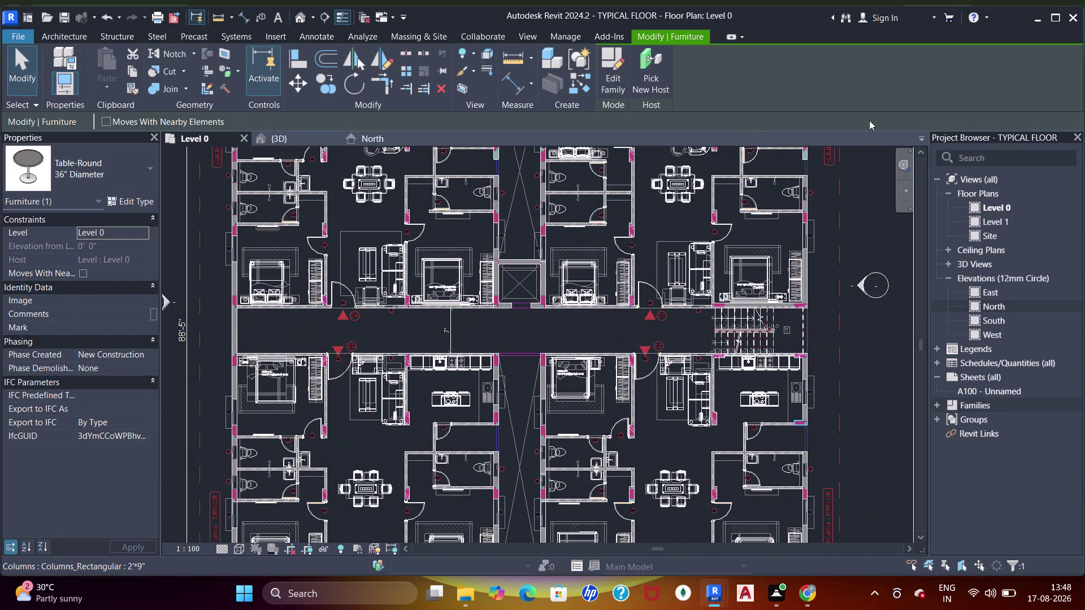
middle_drag(596, 207, 602, 393)
middle_drag(603, 256, 596, 337)
scroll(up, 3)
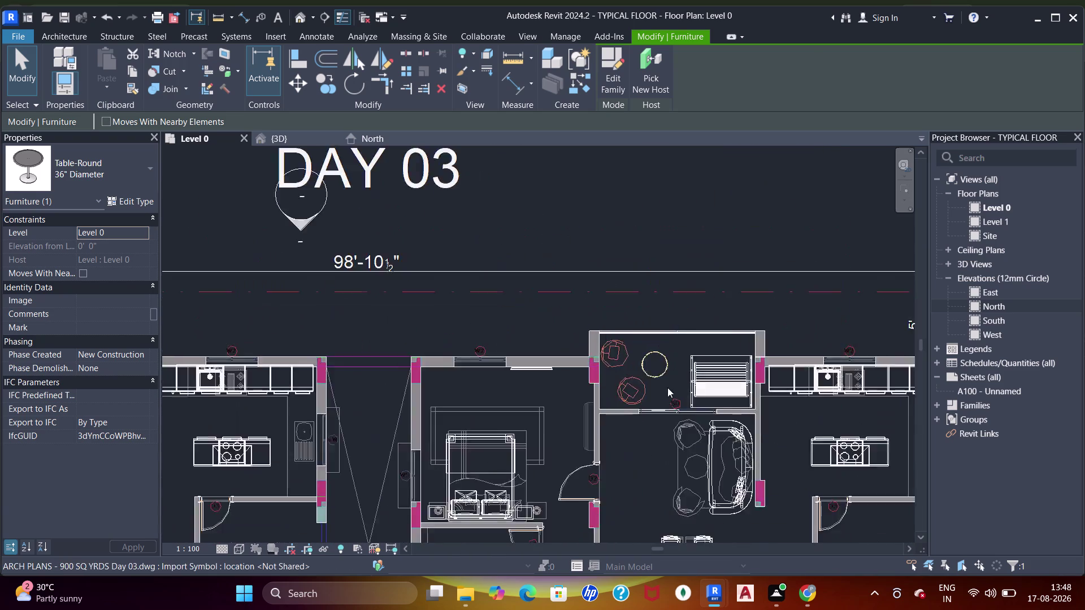
scroll(up, 3)
click(652, 360)
scroll(up, 3)
scroll(down, 3)
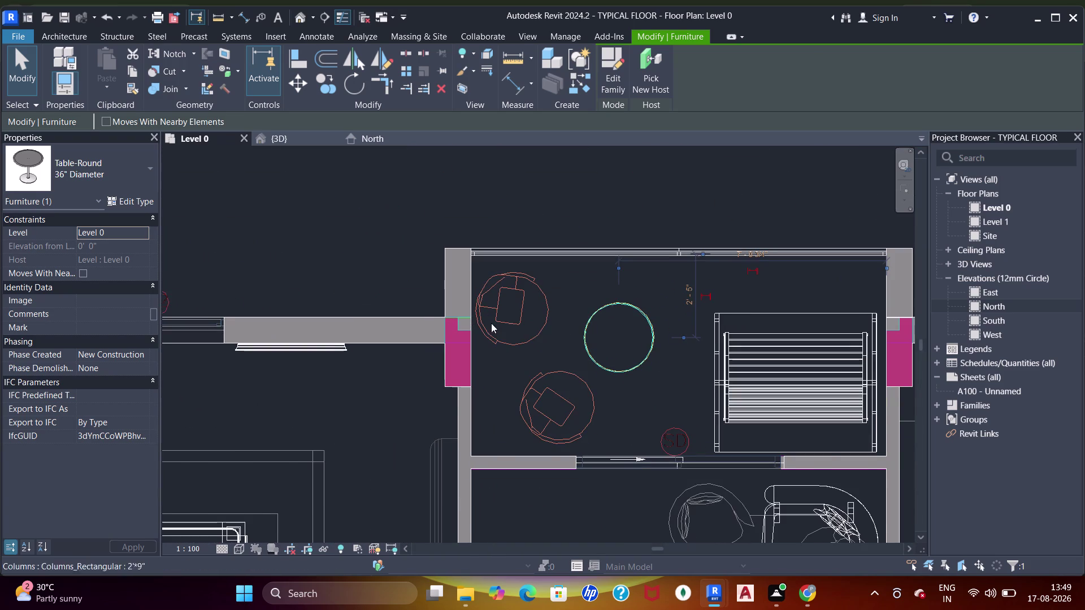
middle_drag(561, 344, 652, 351)
key(Escape)
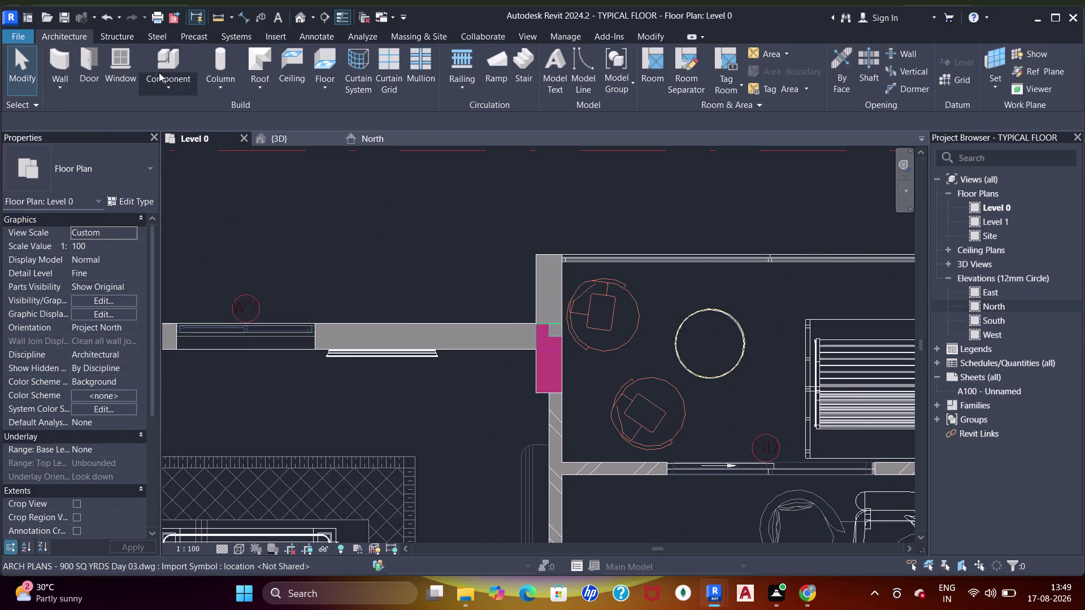
Start loading a furniture family and browse up to the US library folder.
click(167, 63)
click(650, 178)
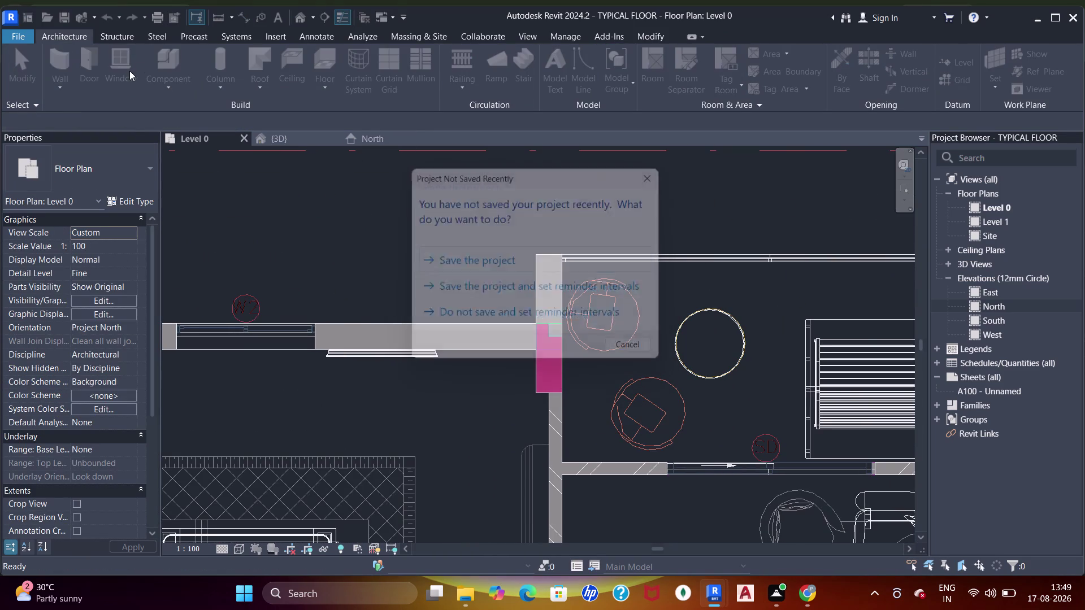
drag(612, 66, 612, 73)
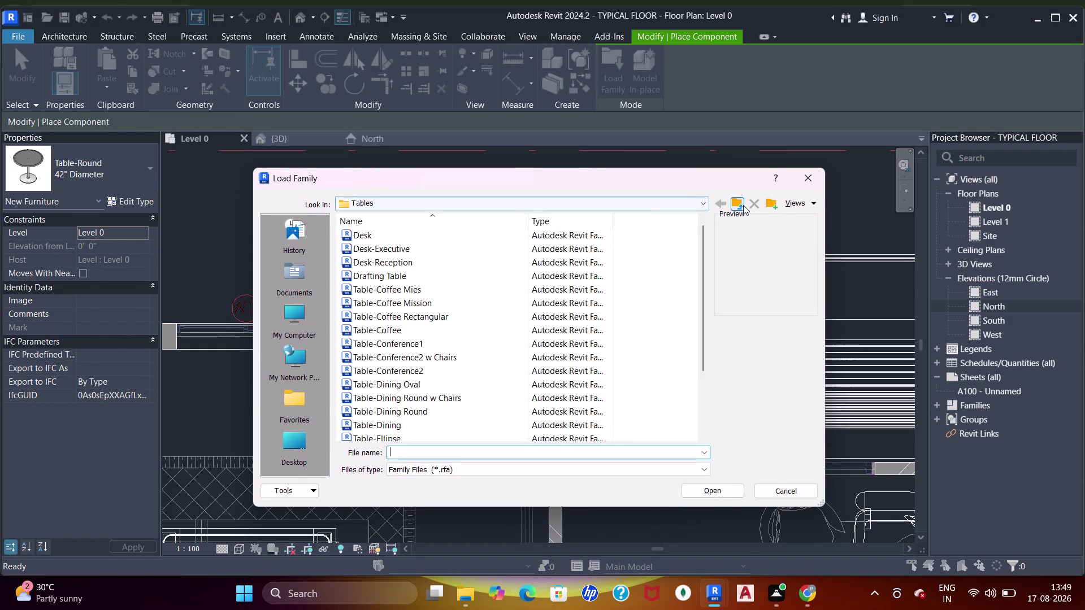
click(751, 205)
click(737, 204)
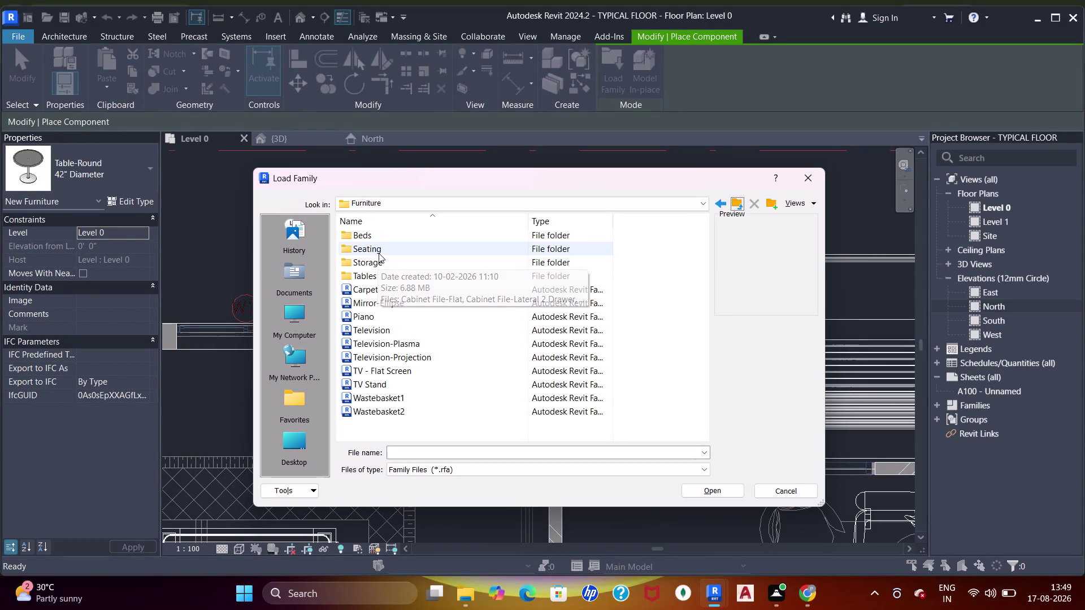
click(718, 203)
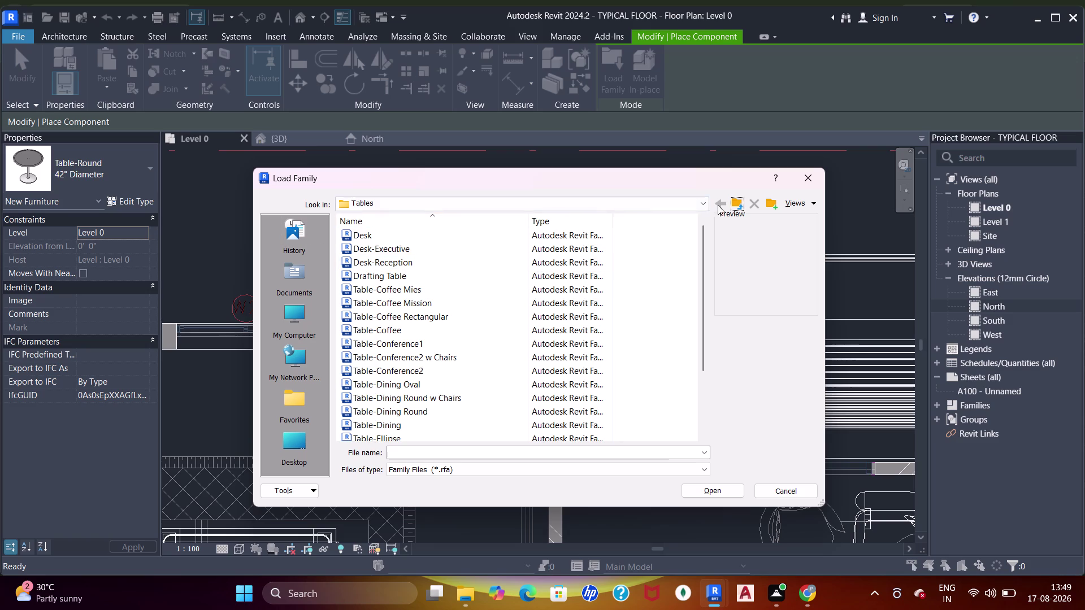
click(703, 203)
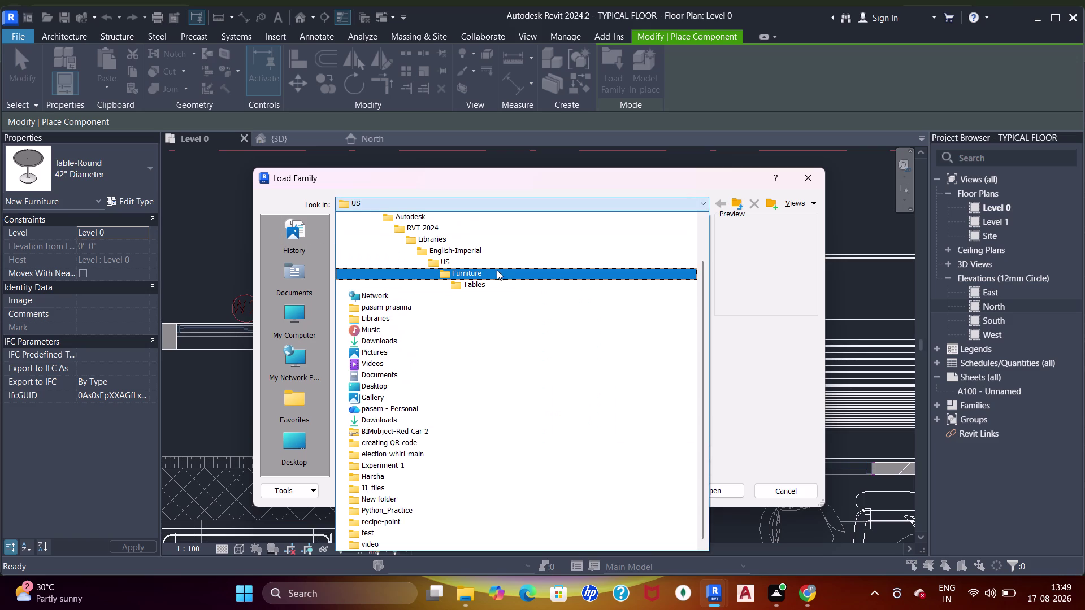
click(487, 266)
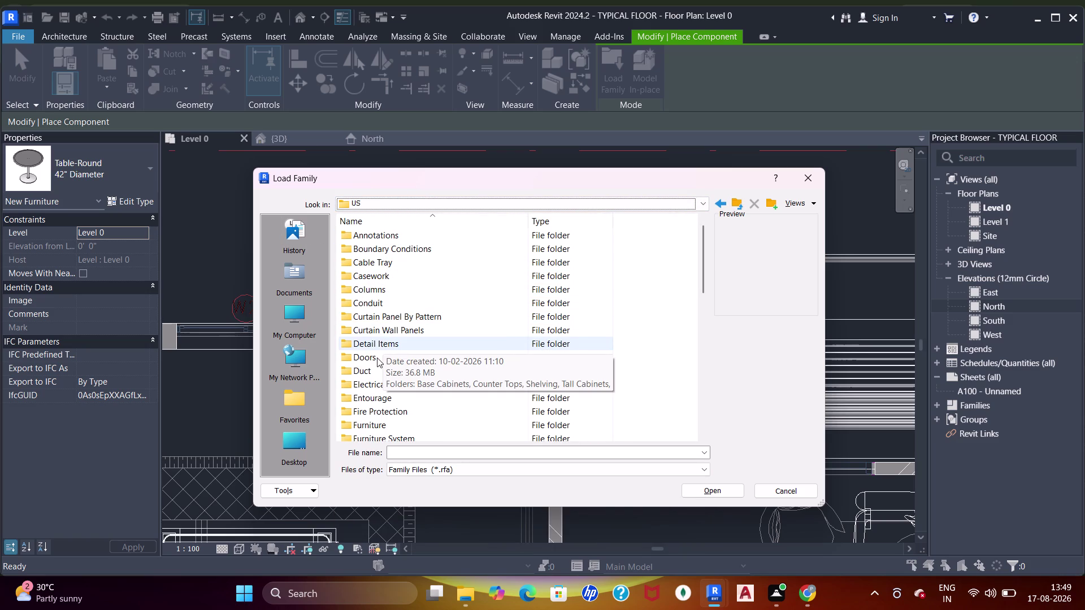
Browse the Furniture System and other library folder locations.
scroll(down, 3)
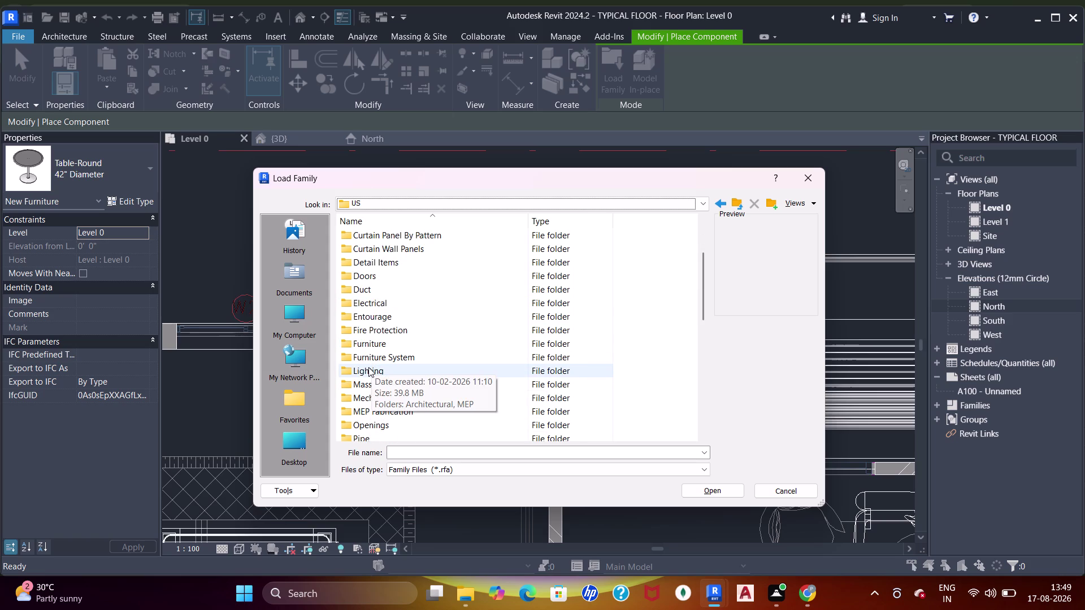
scroll(down, 3)
scroll(down, 3)
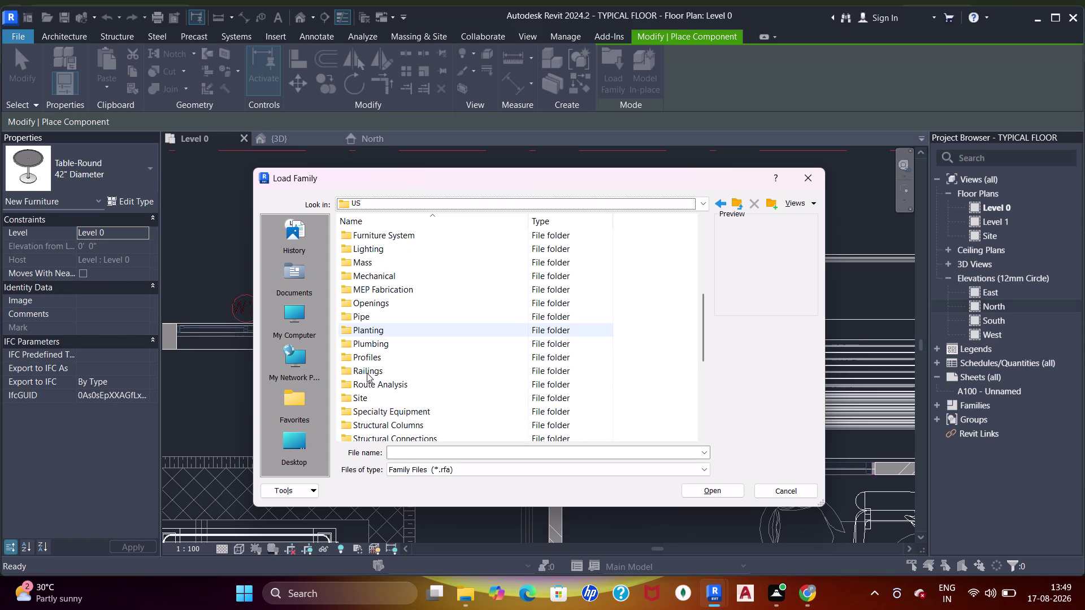
scroll(up, 3)
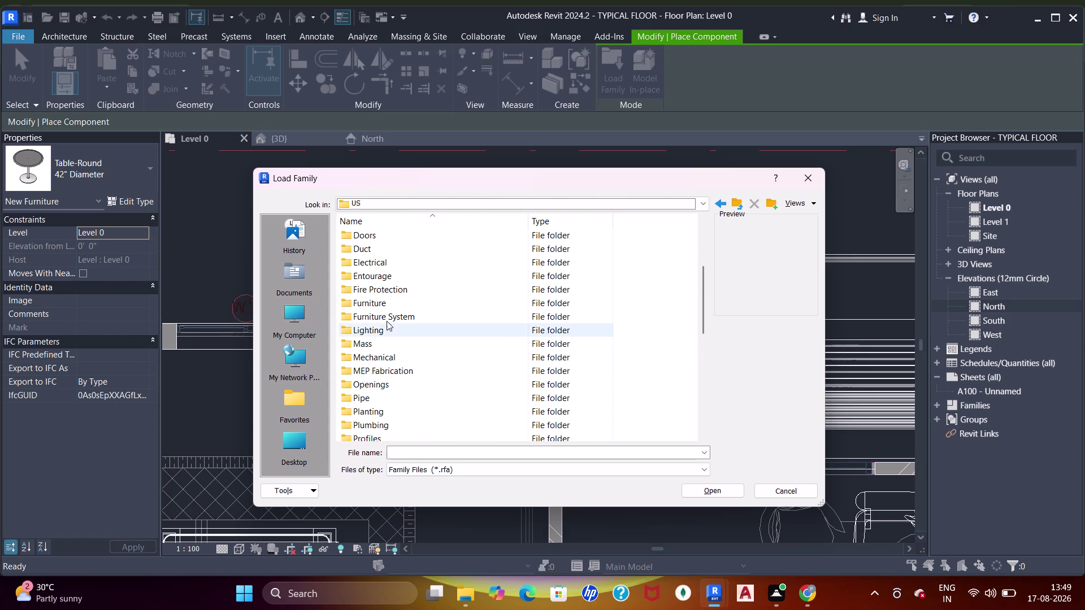
double_click(386, 321)
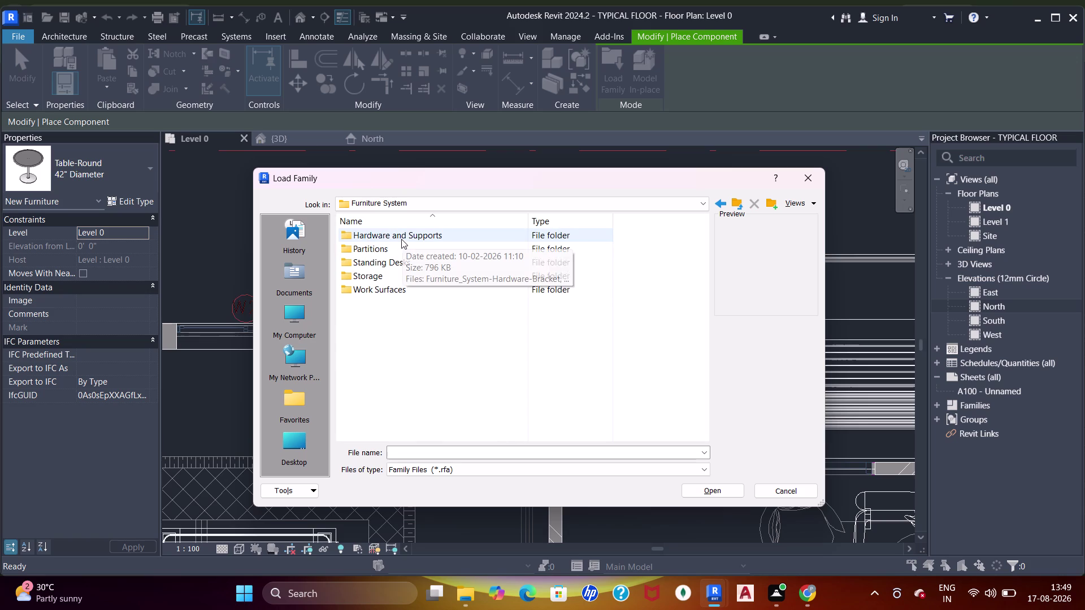
click(720, 205)
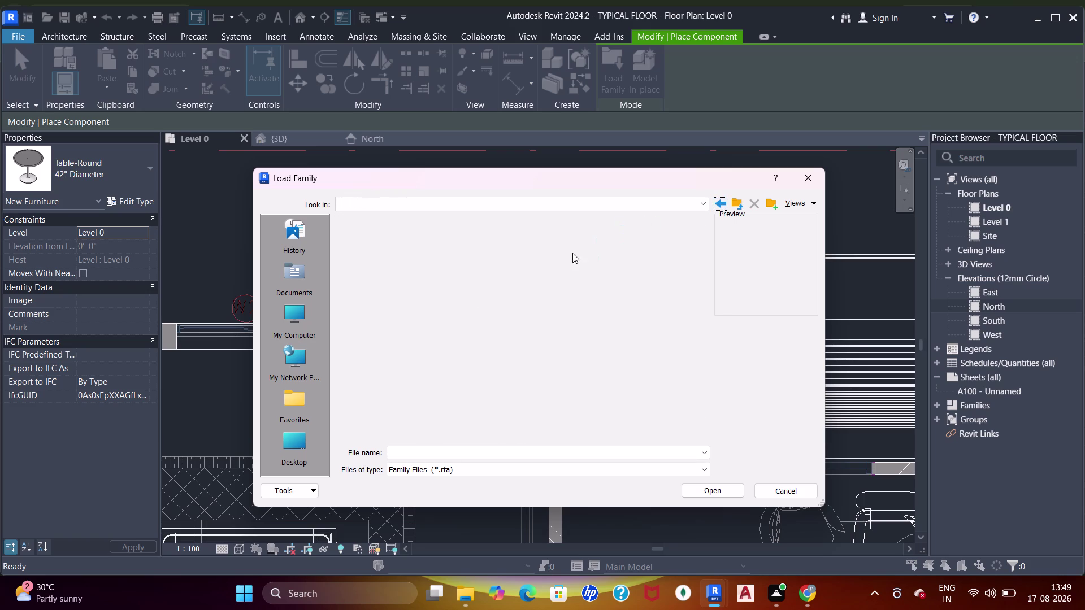
scroll(up, 3)
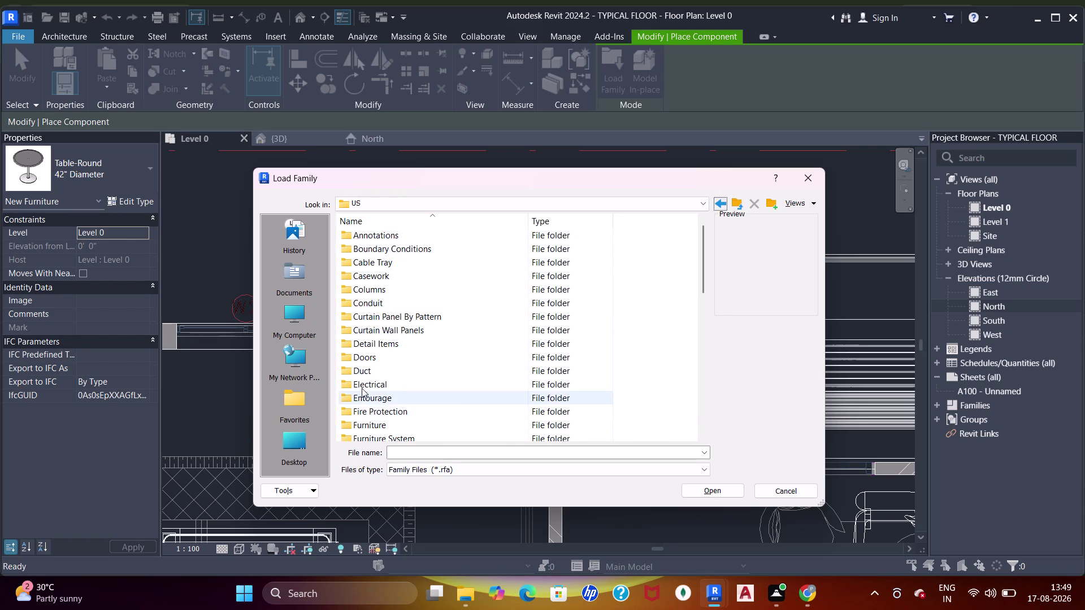
click(543, 216)
click(542, 208)
scroll(down, 3)
drag(414, 376, 418, 368)
scroll(down, 3)
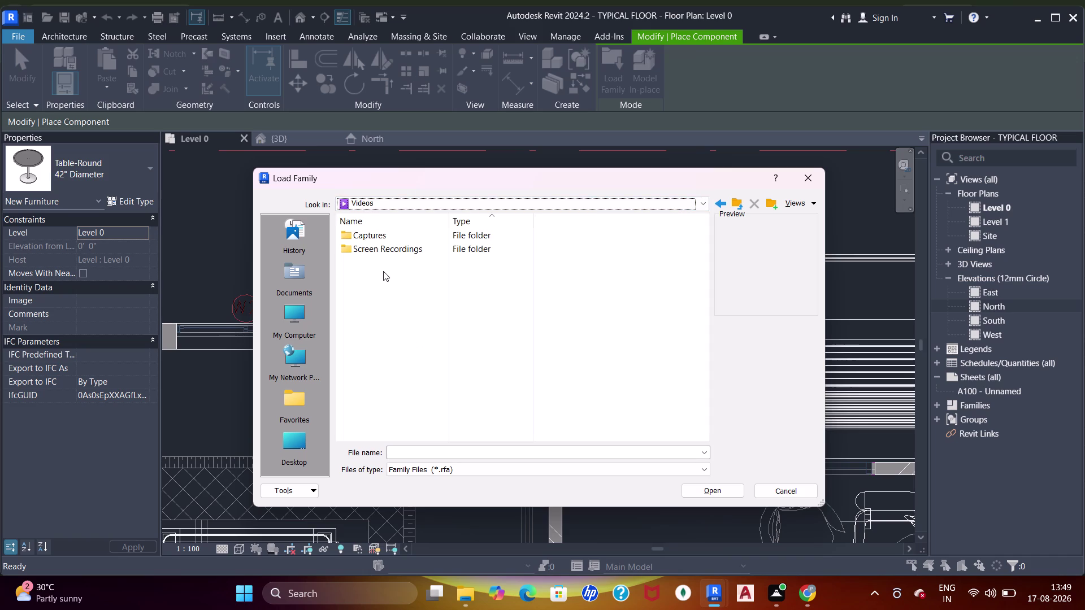
click(705, 204)
scroll(up, 3)
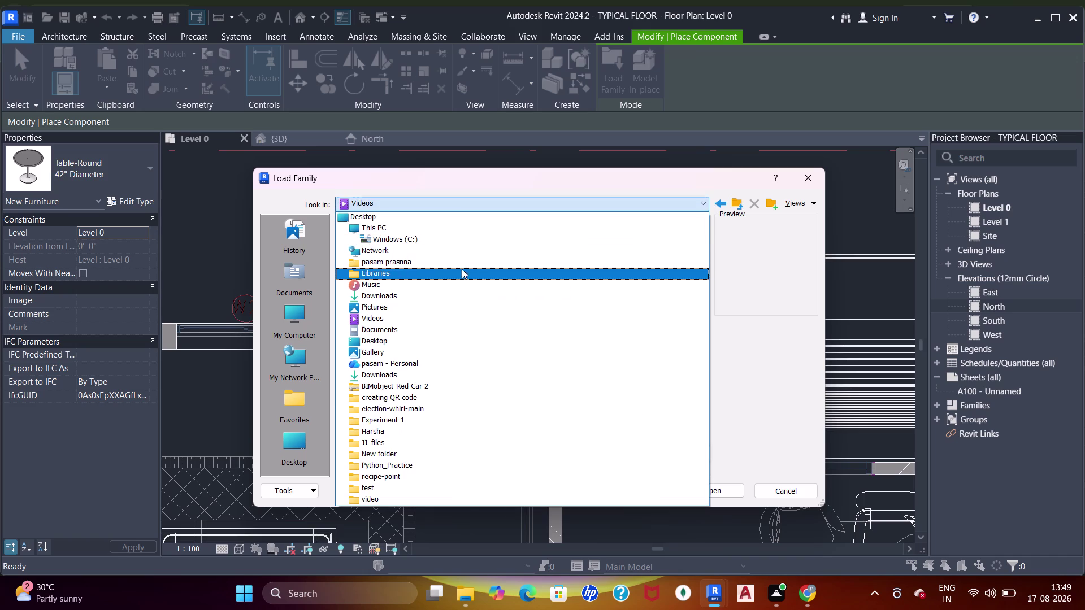
scroll(up, 3)
From Documents > SHUBHAM CITY > chairs, load Adirondack_Chair_and_Table_7749.rfa.
click(402, 327)
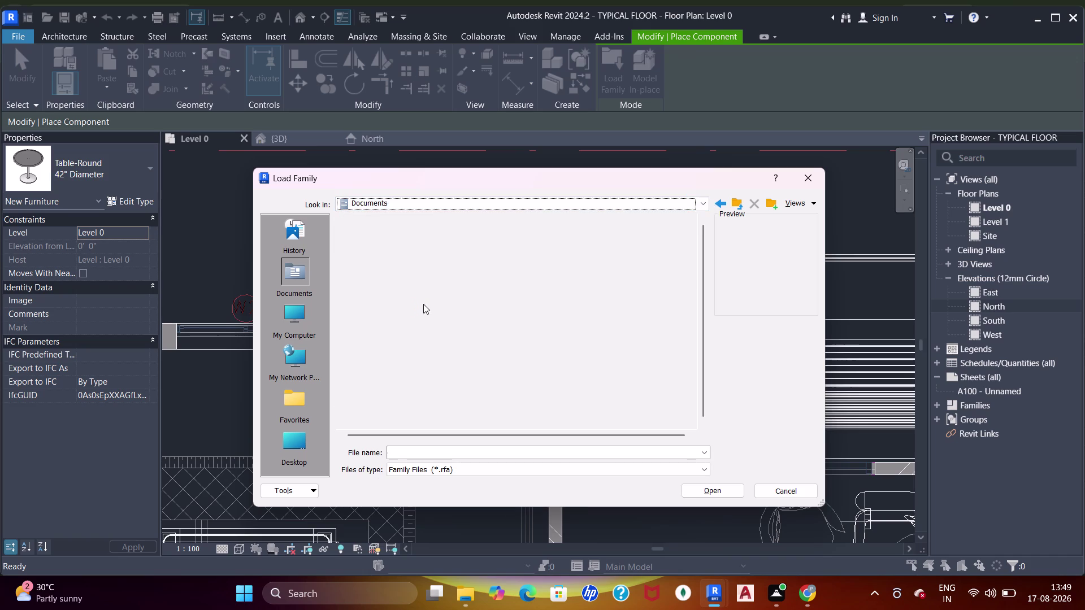
scroll(down, 3)
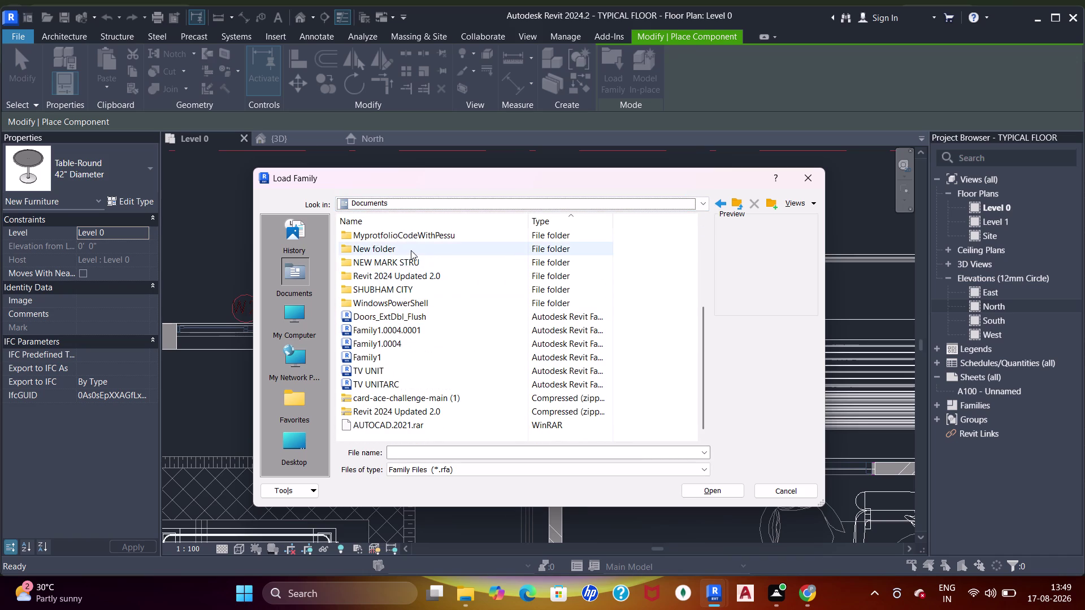
scroll(up, 3)
double_click(405, 368)
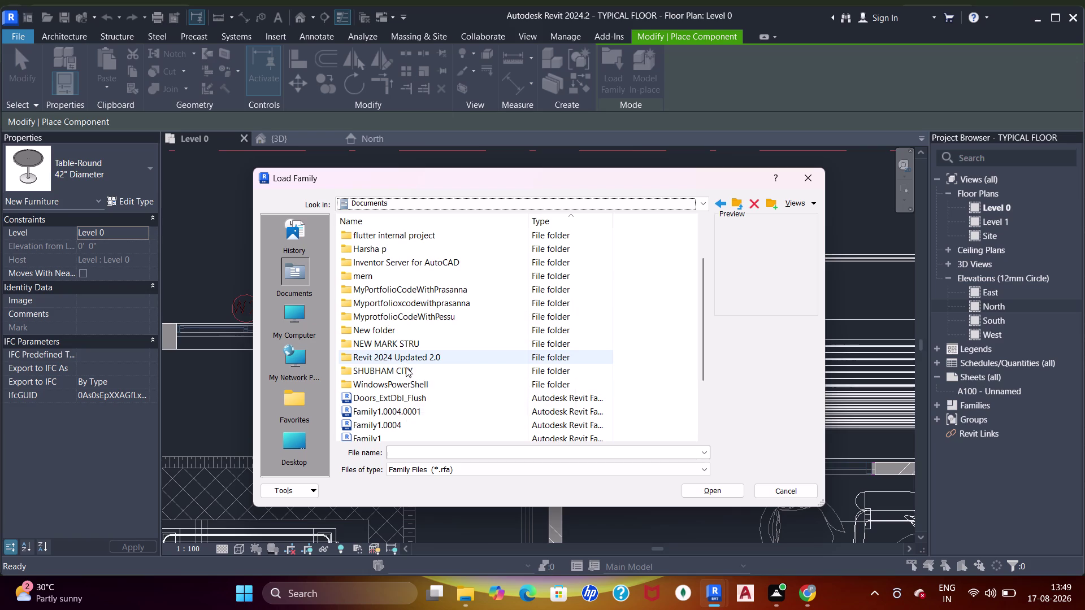
click(406, 243)
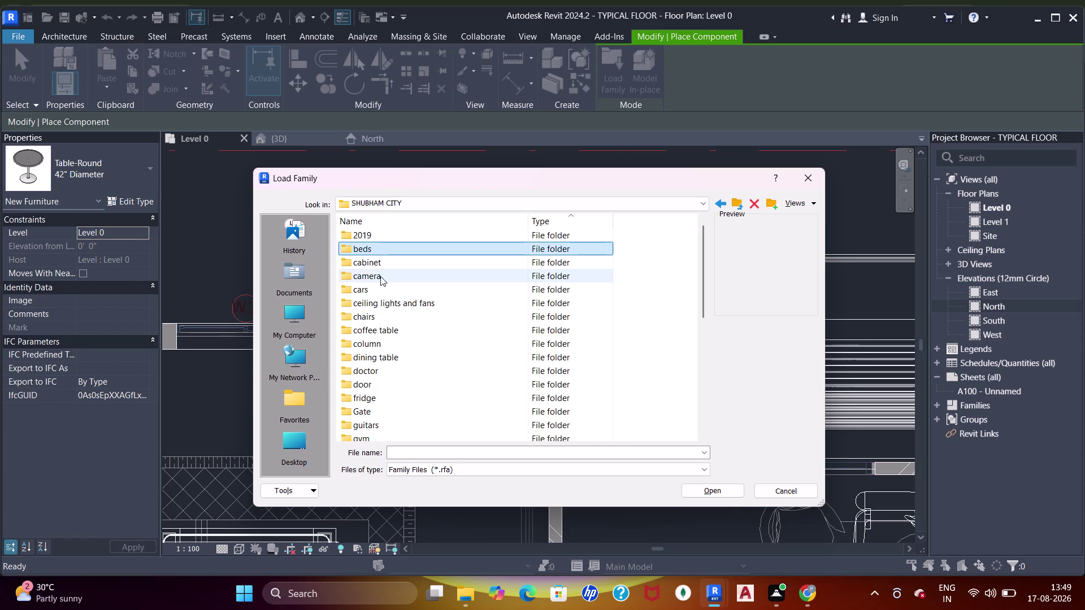
double_click(369, 317)
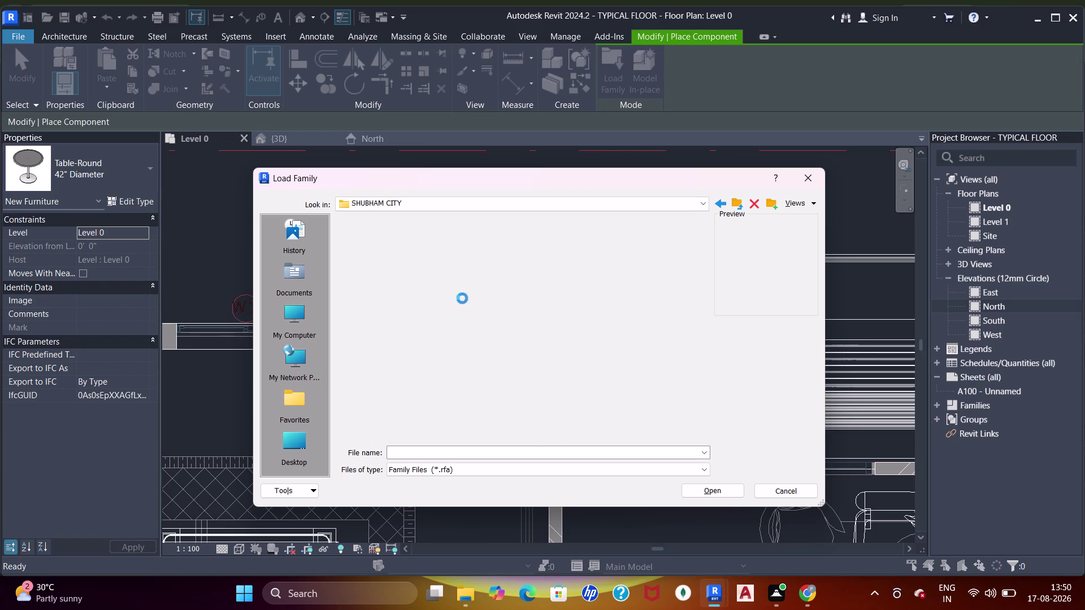
click(498, 258)
click(498, 247)
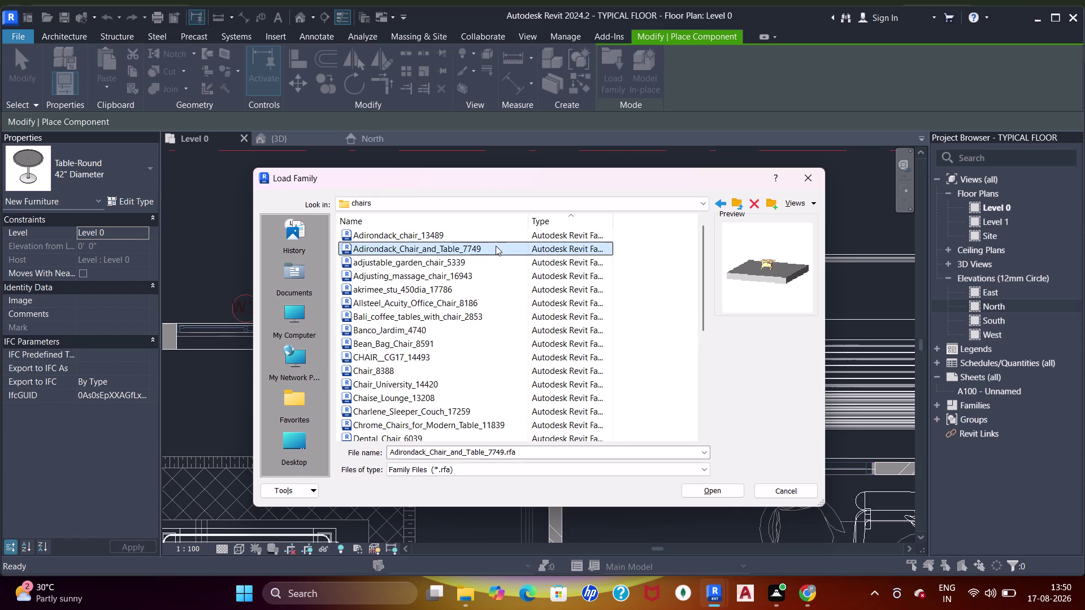
click(462, 263)
double_click(461, 264)
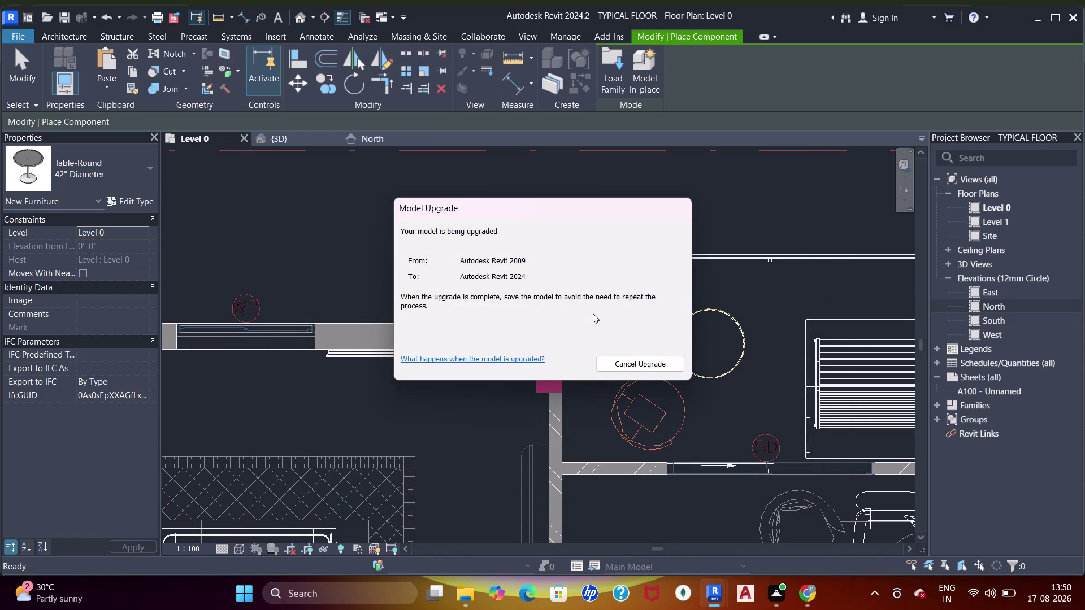
Open the Type Selector list and scroll through the available family types.
scroll(up, 3)
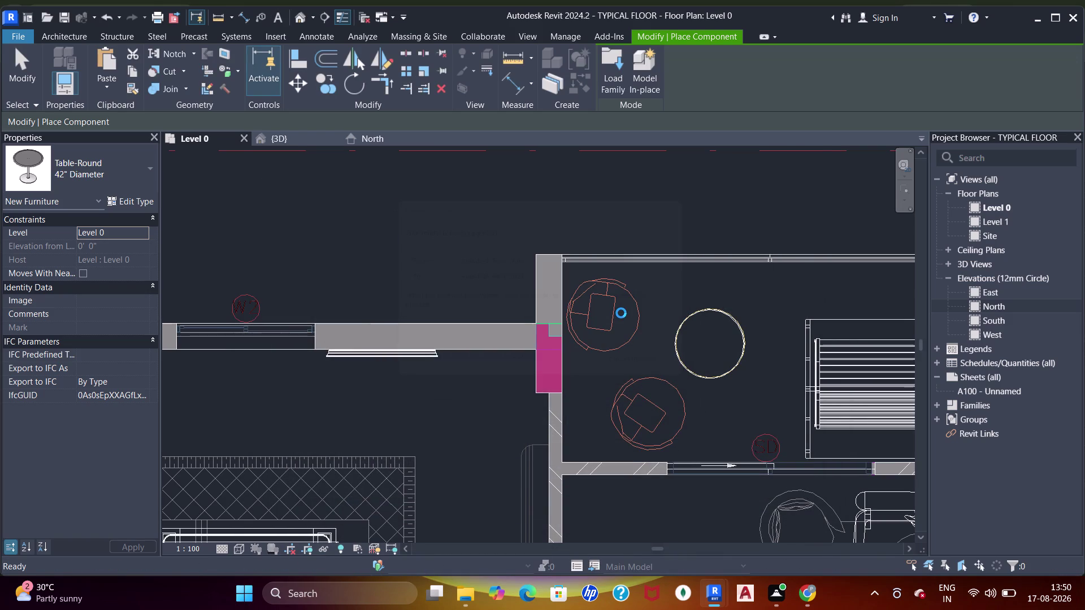
scroll(up, 3)
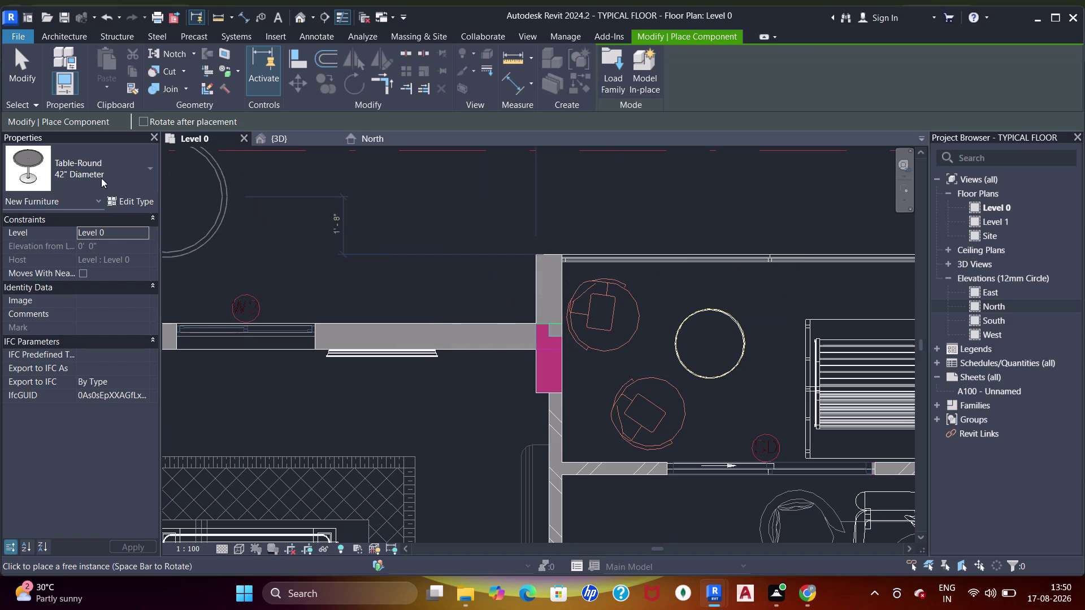
click(101, 178)
scroll(up, 3)
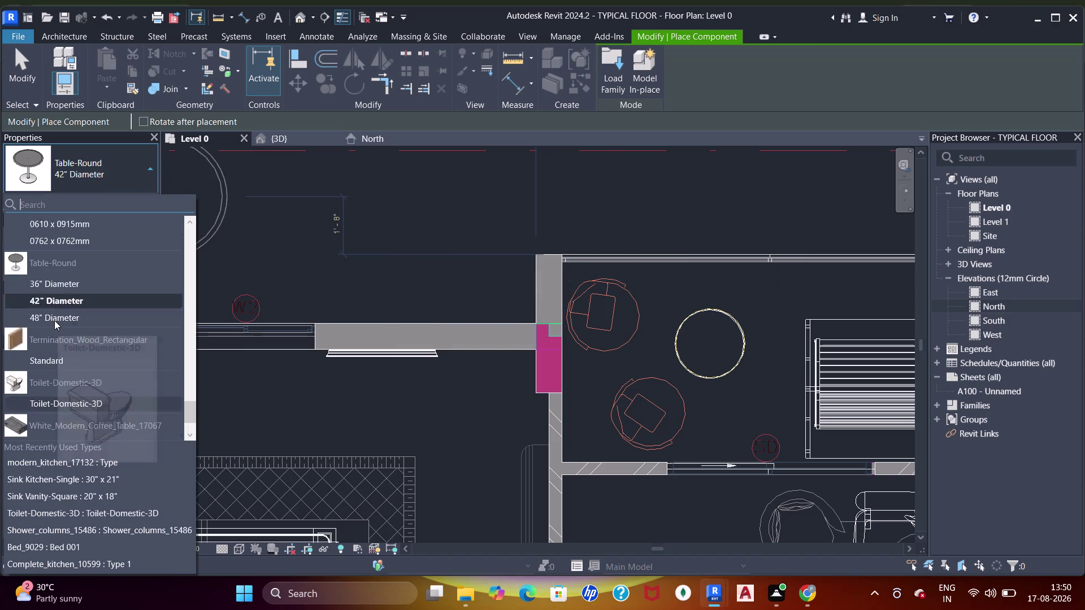
scroll(up, 3)
scroll(down, 3)
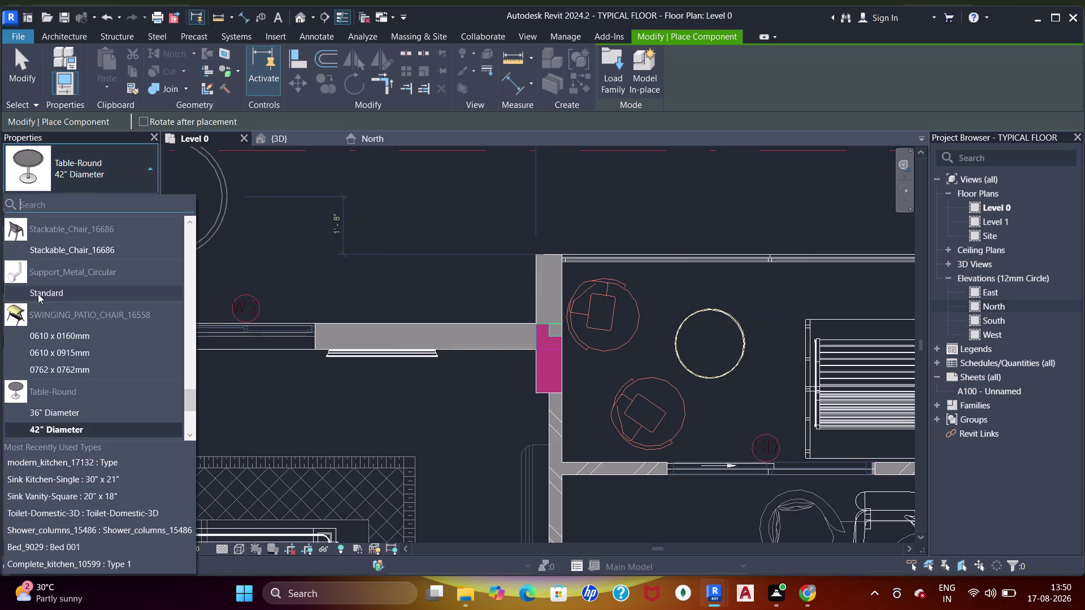
scroll(down, 3)
scroll(up, 3)
scroll(up, 3)
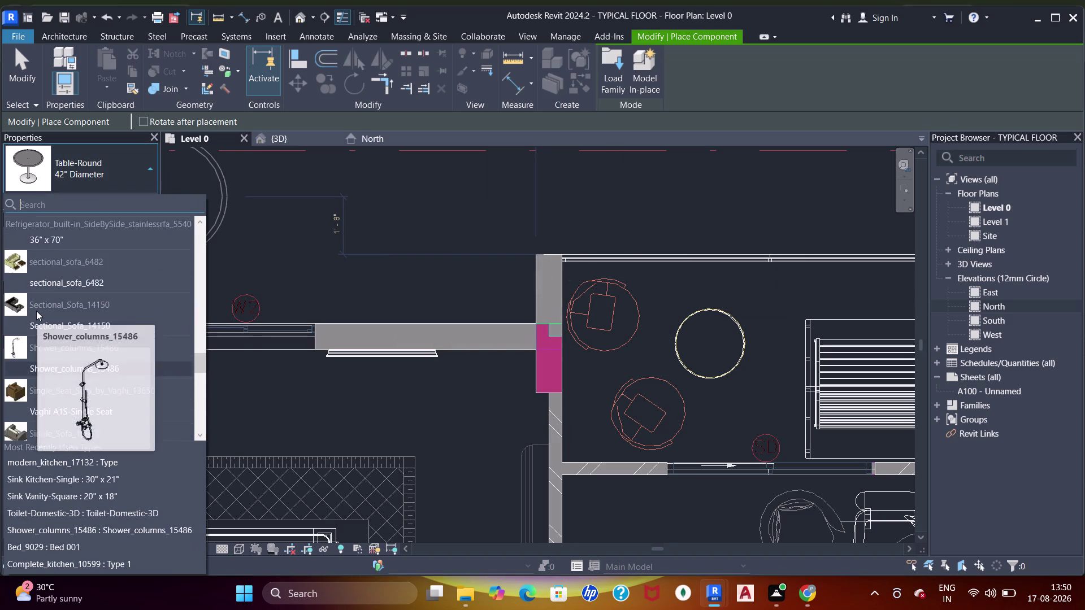
scroll(up, 3)
scroll(up, 3)
scroll(up, 3)
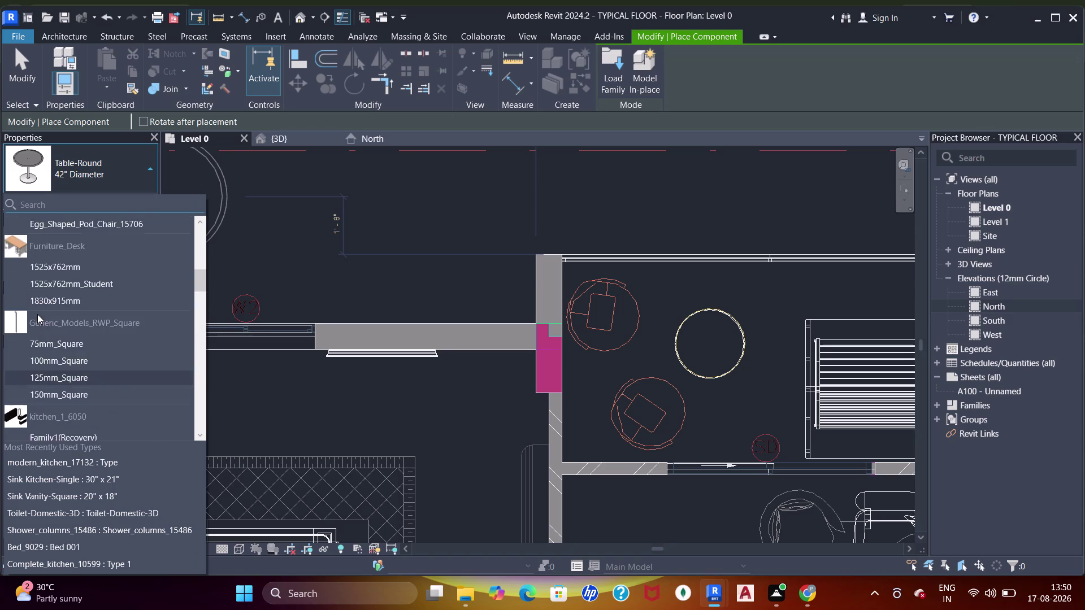
scroll(up, 3)
scroll(up, 3)
scroll(up, 3)
Choose adjustable_garden_chair_5339 and place garden chairs beside the round table.
click(37, 313)
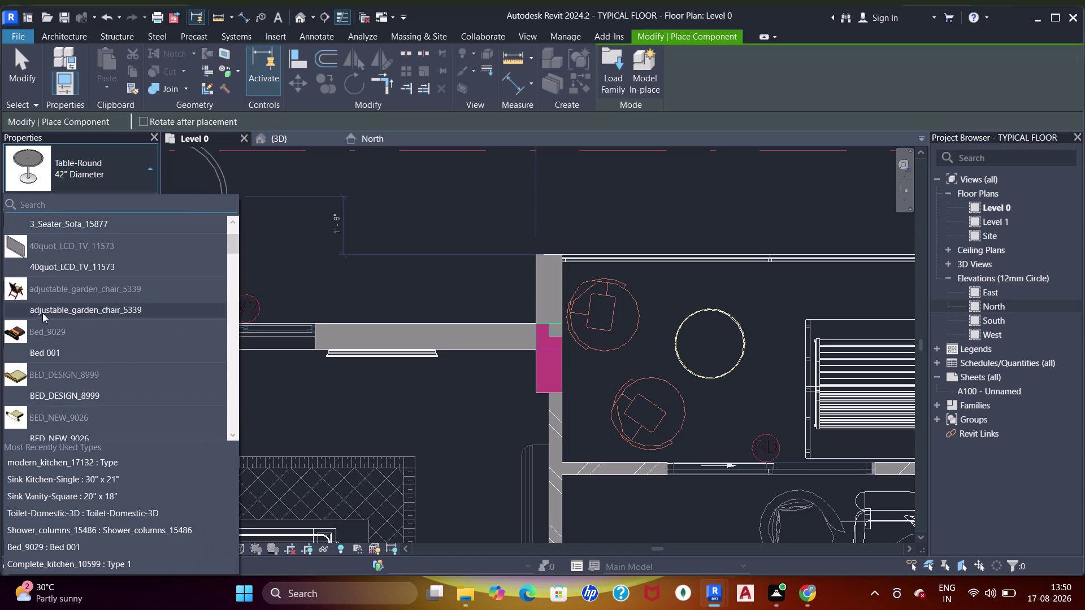
click(604, 317)
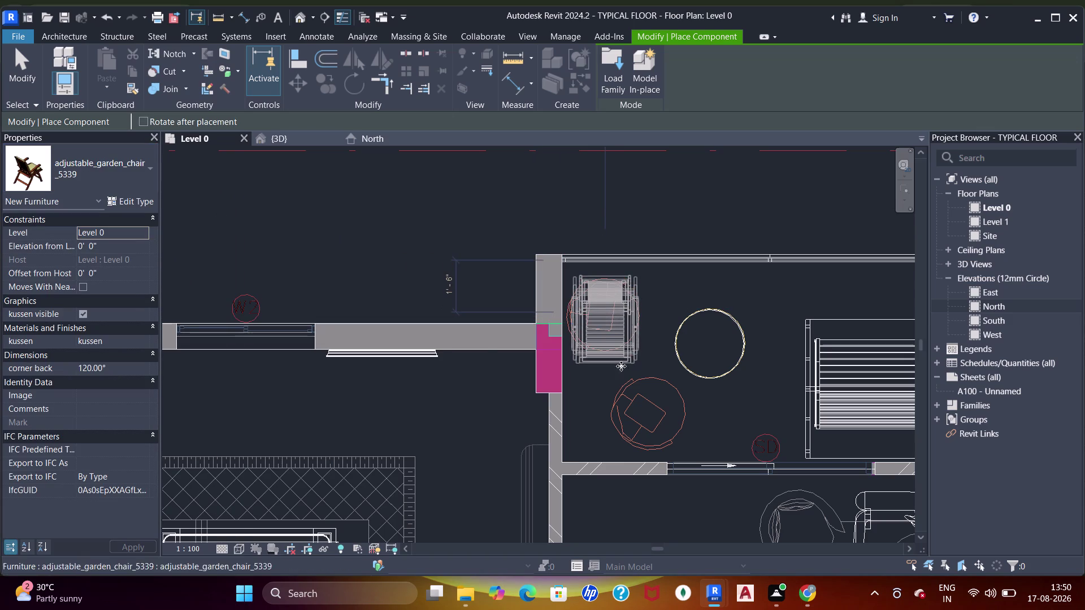
click(640, 417)
key(Escape)
key(Escape)
Rotate the lower garden chair to an angle and move it closer to the table.
key(Escape)
key(Escape)
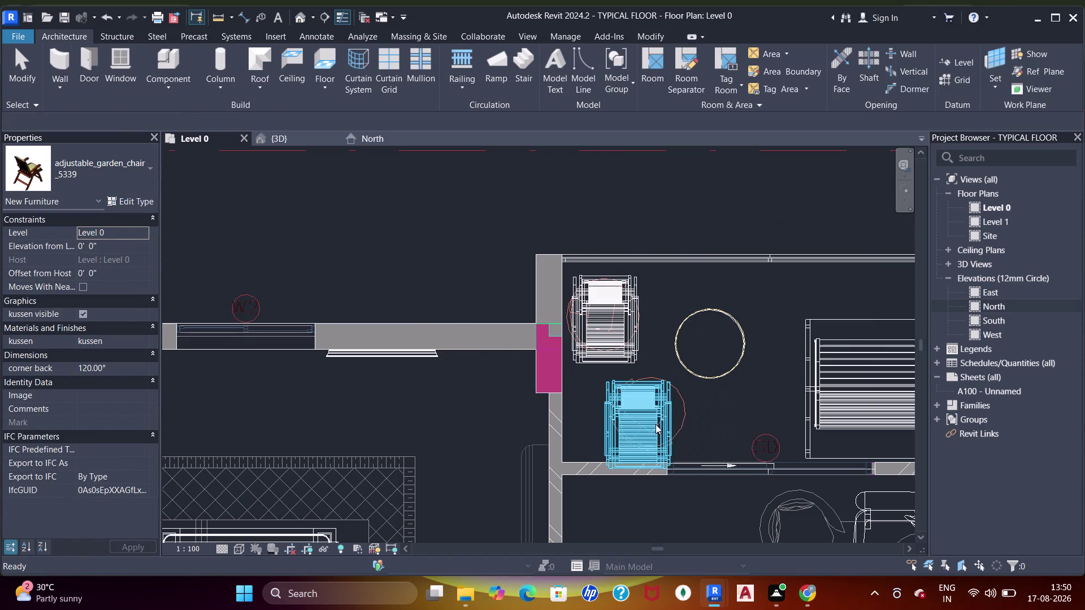
click(655, 425)
scroll(up, 3)
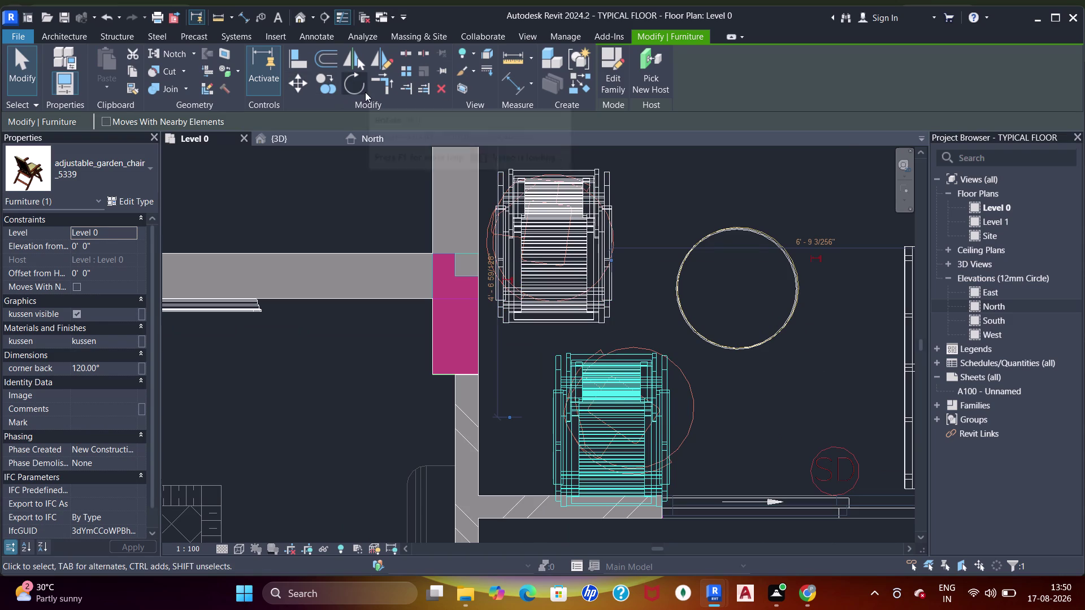
click(365, 92)
click(153, 119)
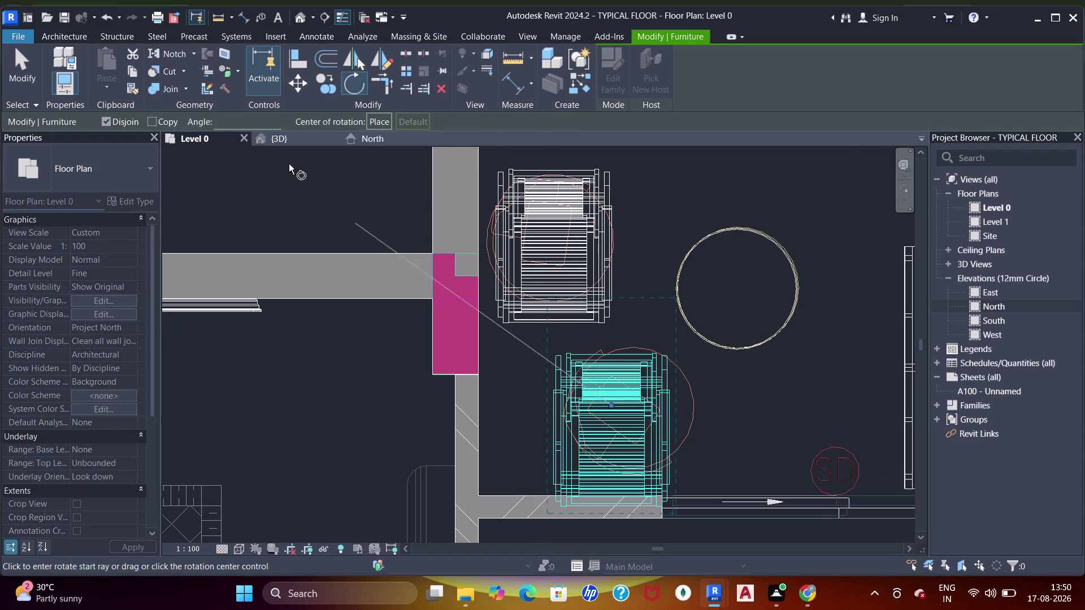
click(681, 408)
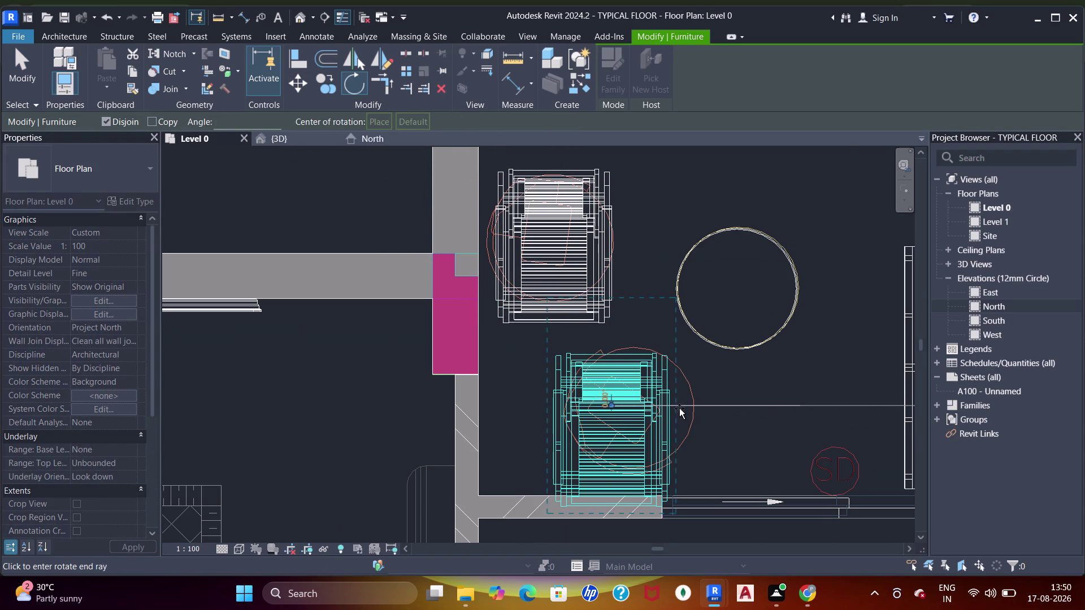
click(671, 435)
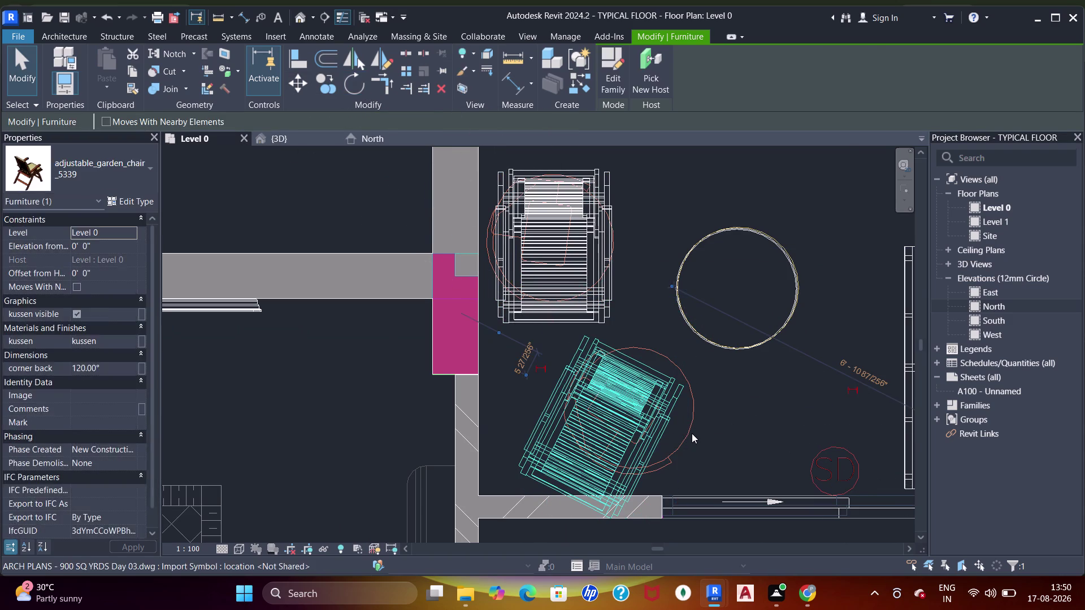
key(Escape)
key(Escape)
click(657, 427)
drag(655, 426, 694, 410)
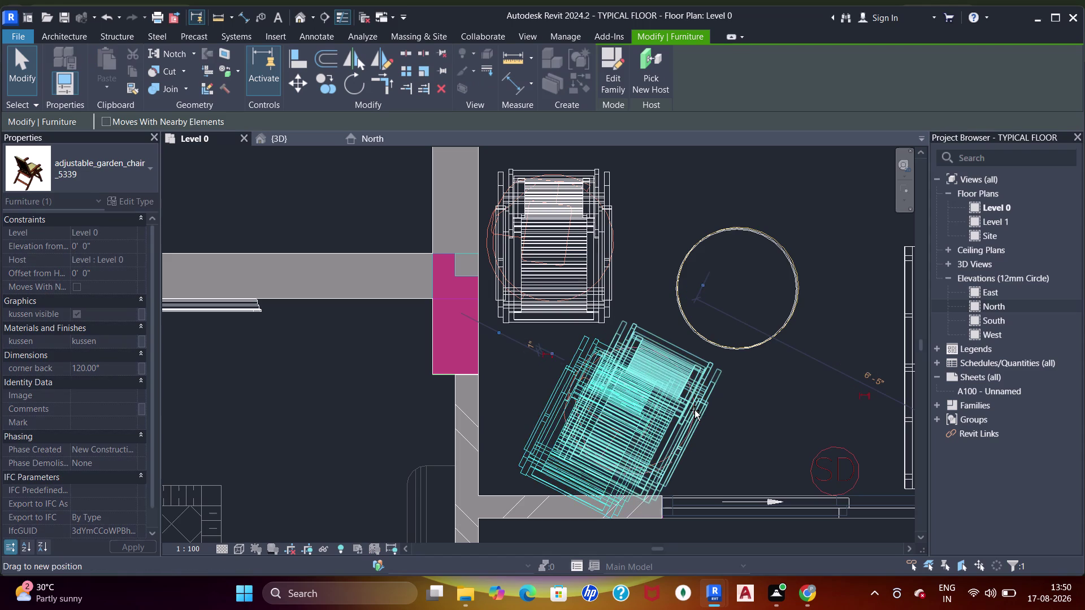
drag(694, 410, 694, 410)
Angle the upper garden chair into the room corner, then switch to the 3D view.
scroll(down, 3)
middle_drag(654, 325, 663, 361)
click(578, 309)
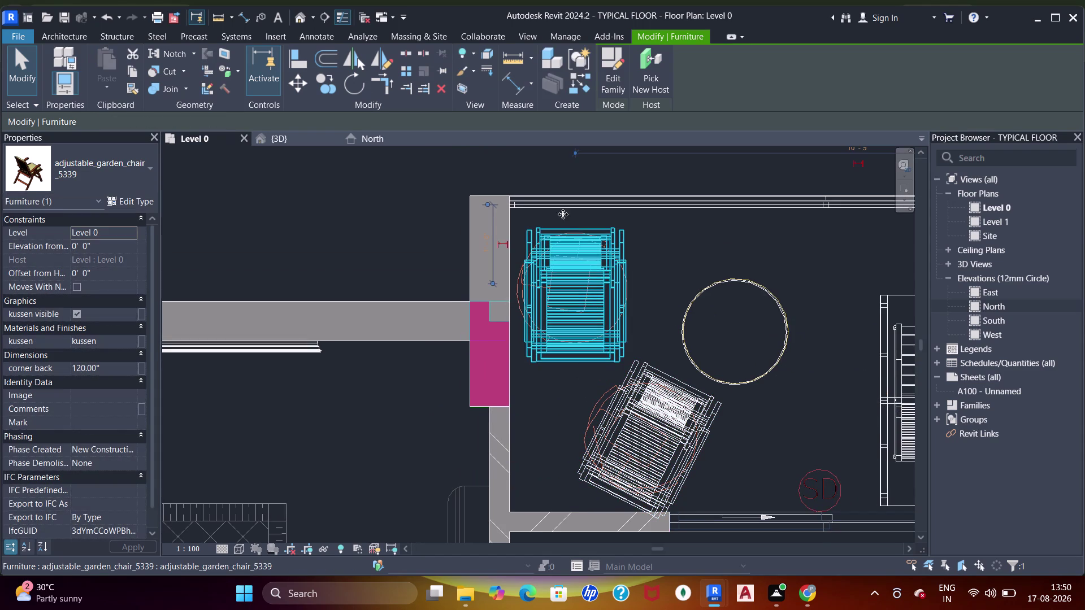
click(327, 82)
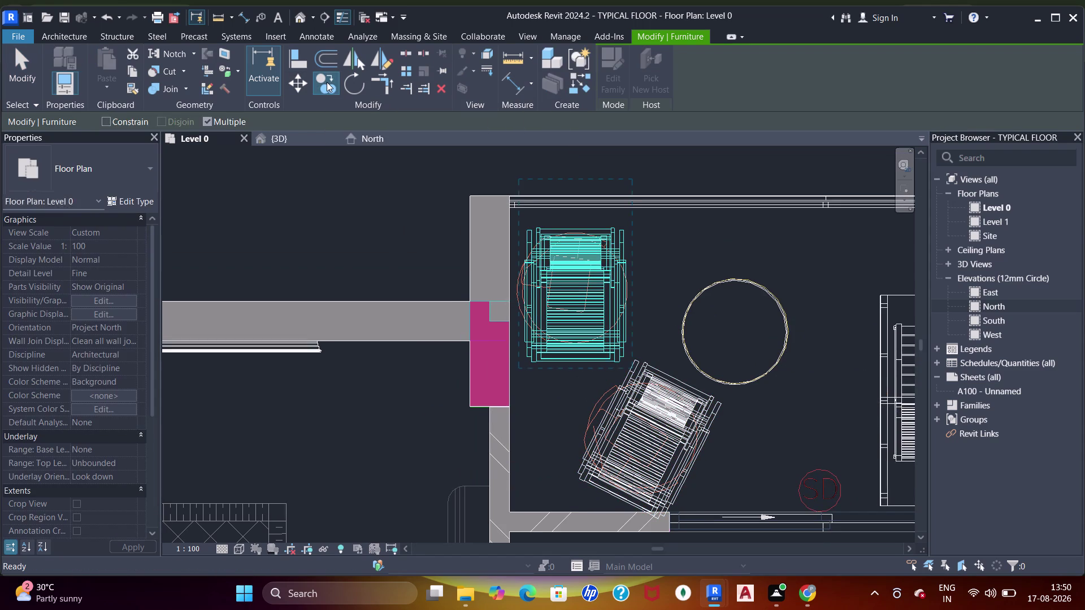
key(Escape)
click(363, 91)
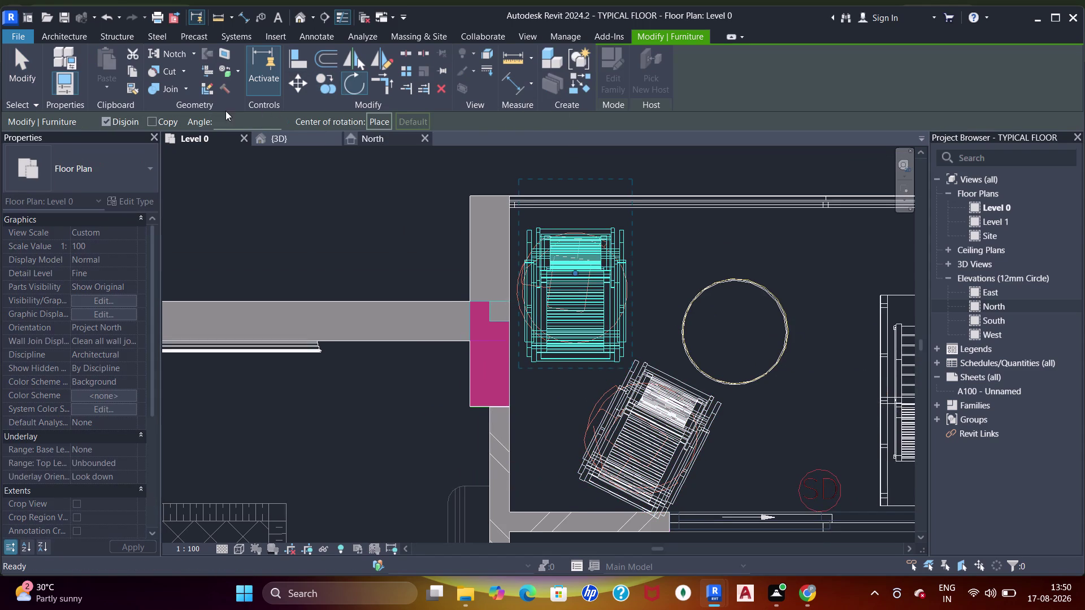
click(656, 276)
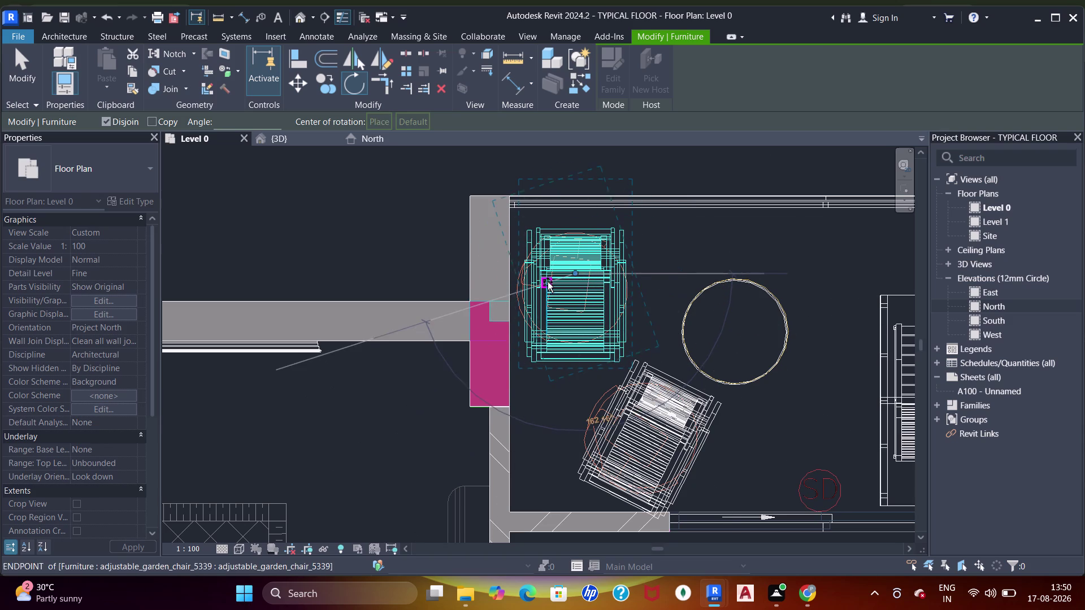
click(566, 288)
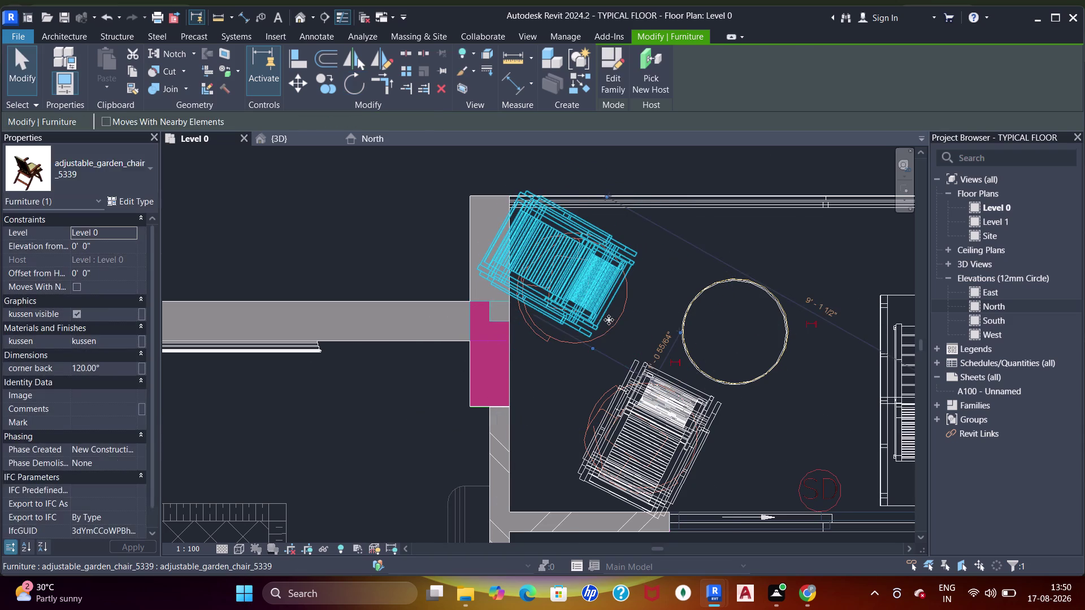
key(Escape)
key(Escape)
click(582, 305)
drag(589, 294, 630, 320)
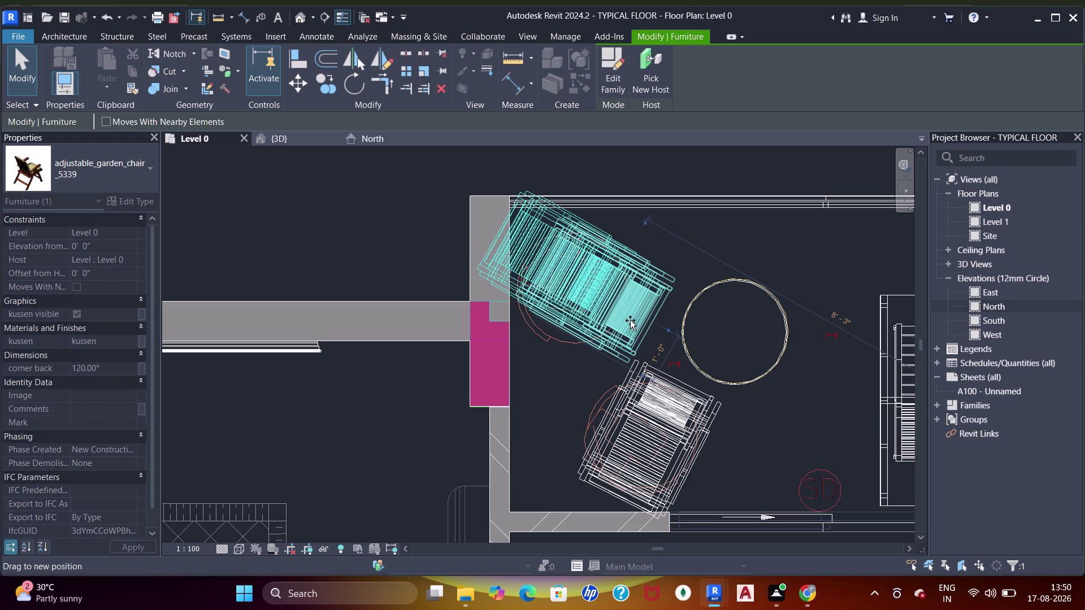
drag(630, 320, 625, 319)
click(310, 147)
click(292, 137)
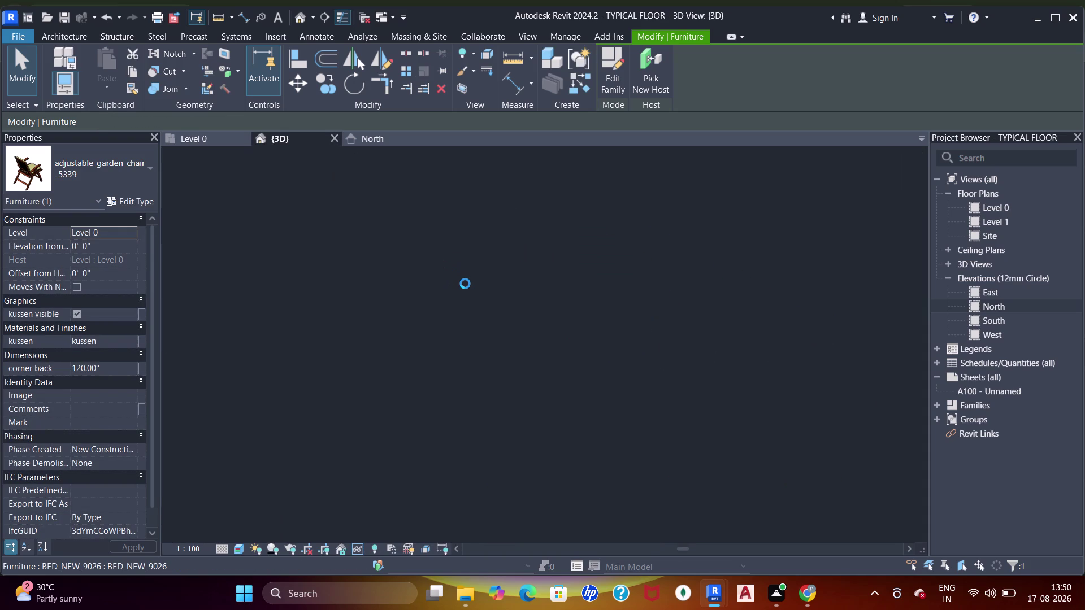
Orbit the 3D view to the balcony and rotate the blue garden chair with the spacebar.
scroll(down, 3)
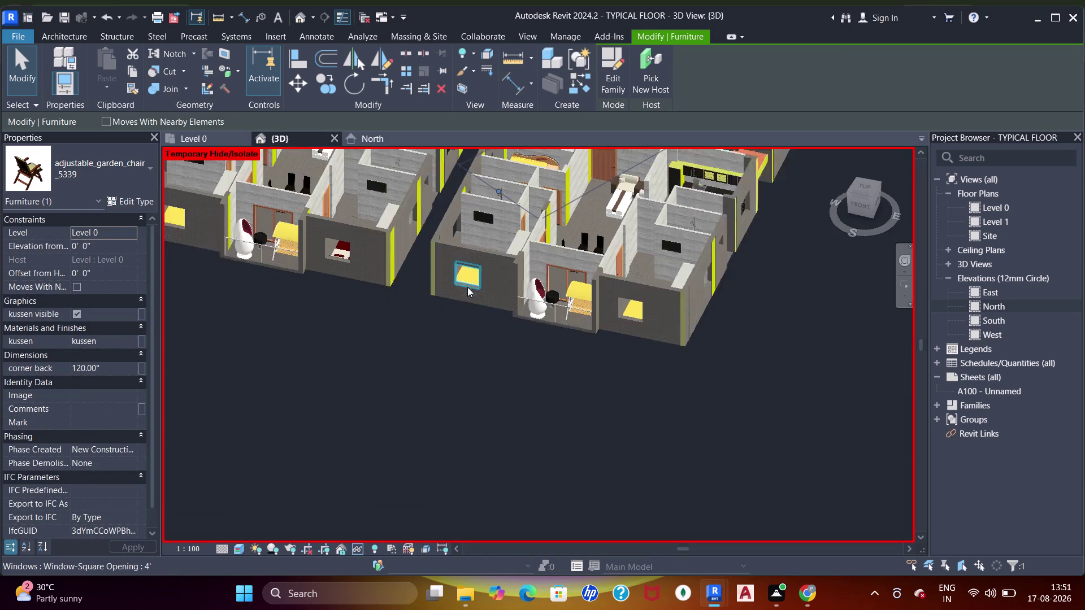
scroll(down, 3)
middle_drag(391, 323, 641, 315)
scroll(up, 3)
middle_drag(587, 303, 691, 305)
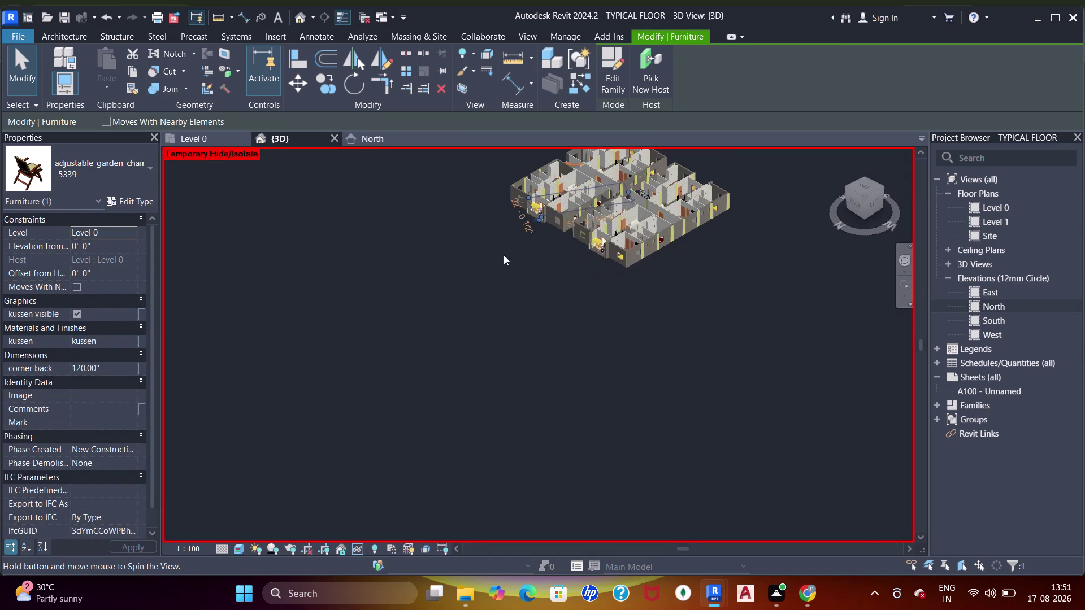
middle_drag(513, 267, 631, 289)
scroll(up, 3)
middle_drag(554, 307, 544, 346)
key(Escape)
scroll(up, 3)
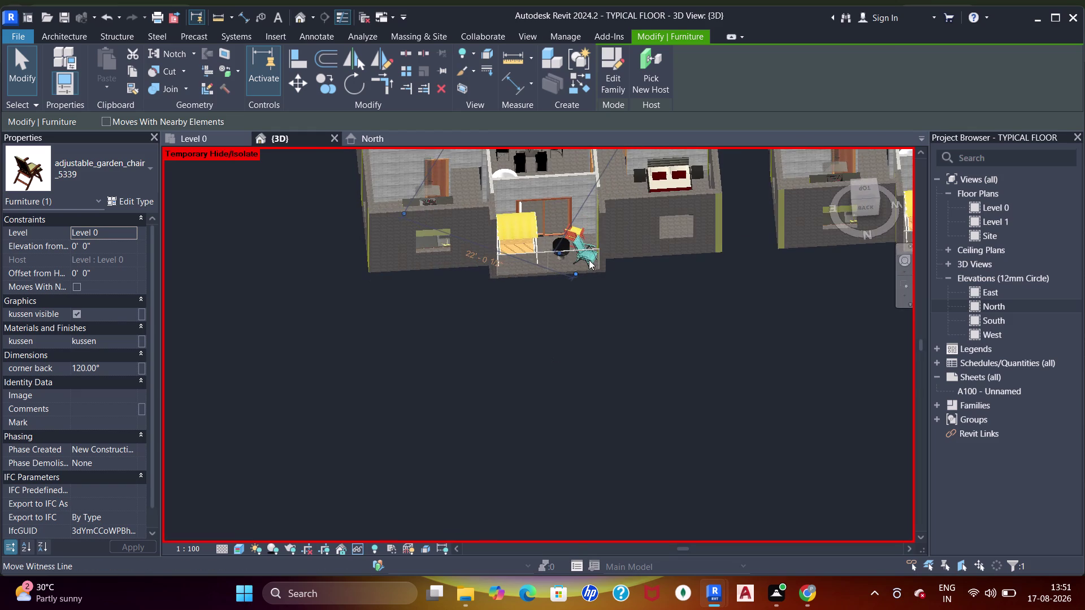
scroll(up, 3)
key(Escape)
scroll(down, 3)
middle_drag(602, 254, 643, 343)
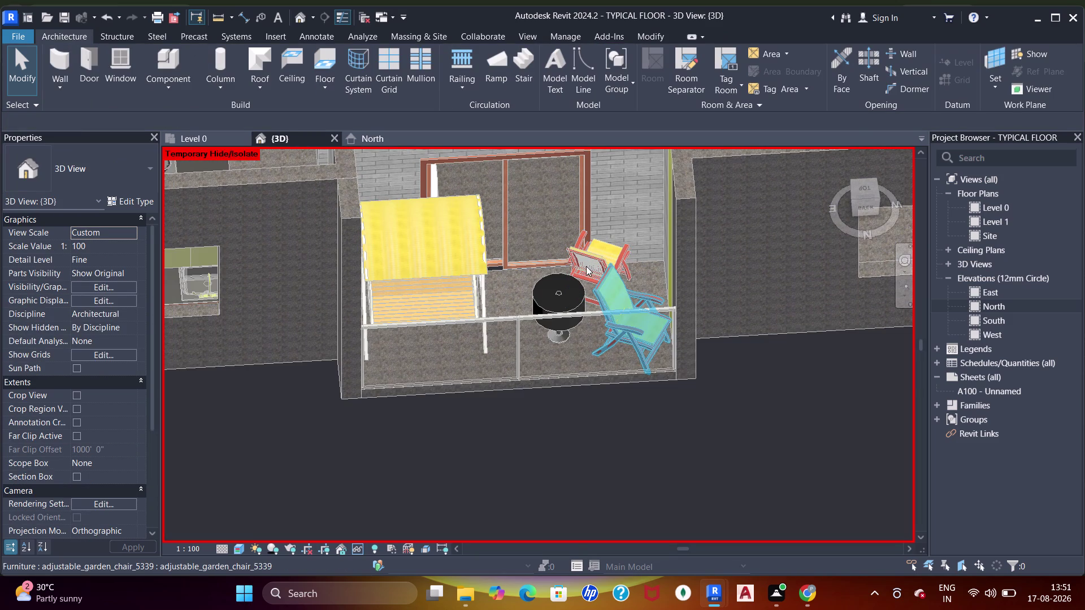
click(602, 292)
key(space)
key(space)
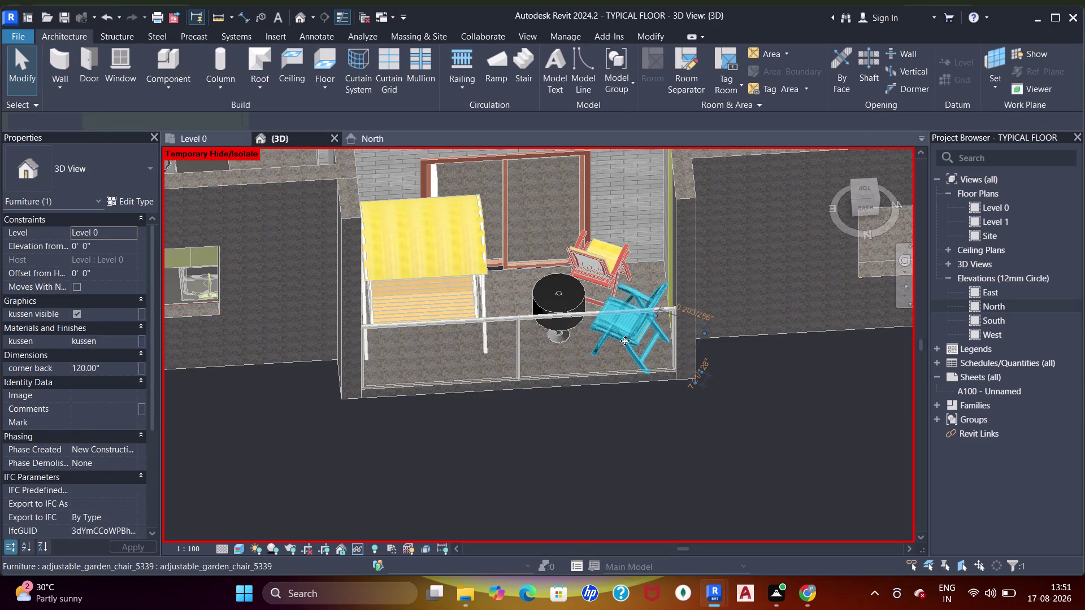
key(Escape)
Select the other garden chair and rotate it repeatedly with the spacebar.
click(595, 267)
key(space)
key(space)
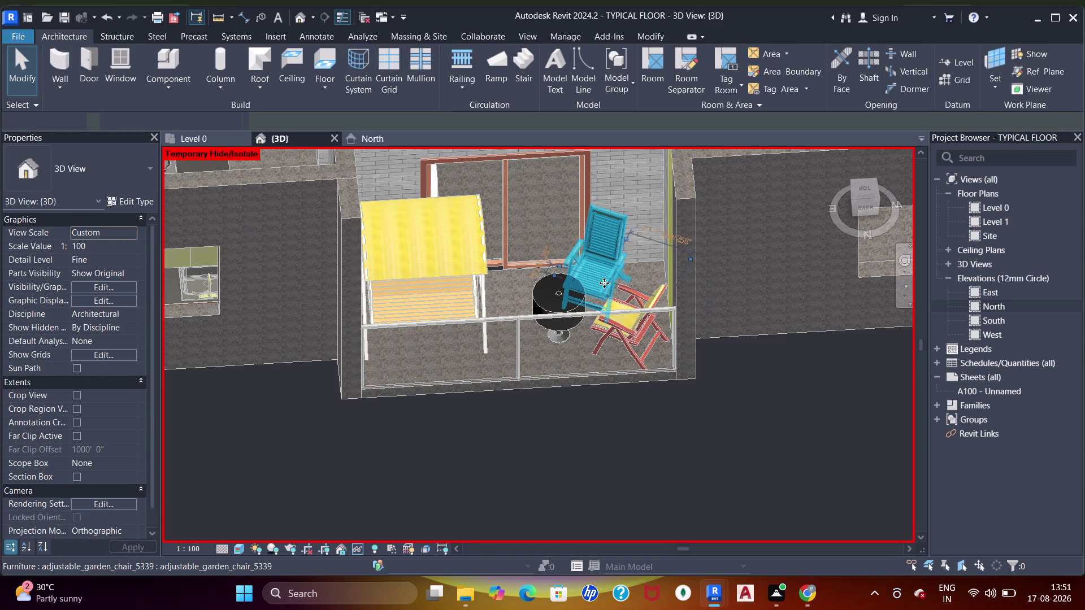
key(space)
key(space)
key(space)
key(space)
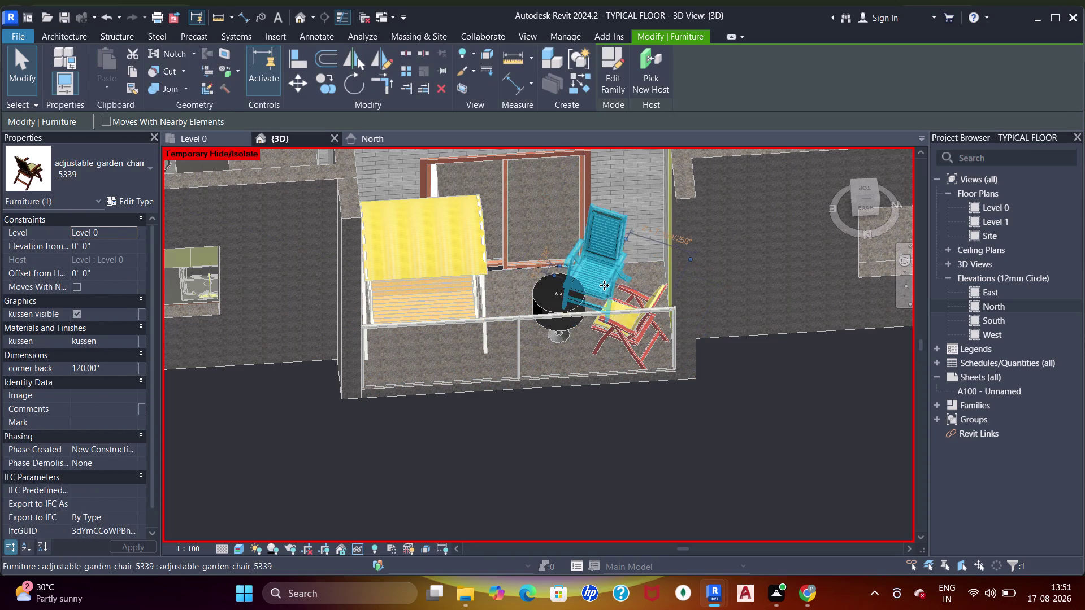
key(space)
key(space)
key(space)
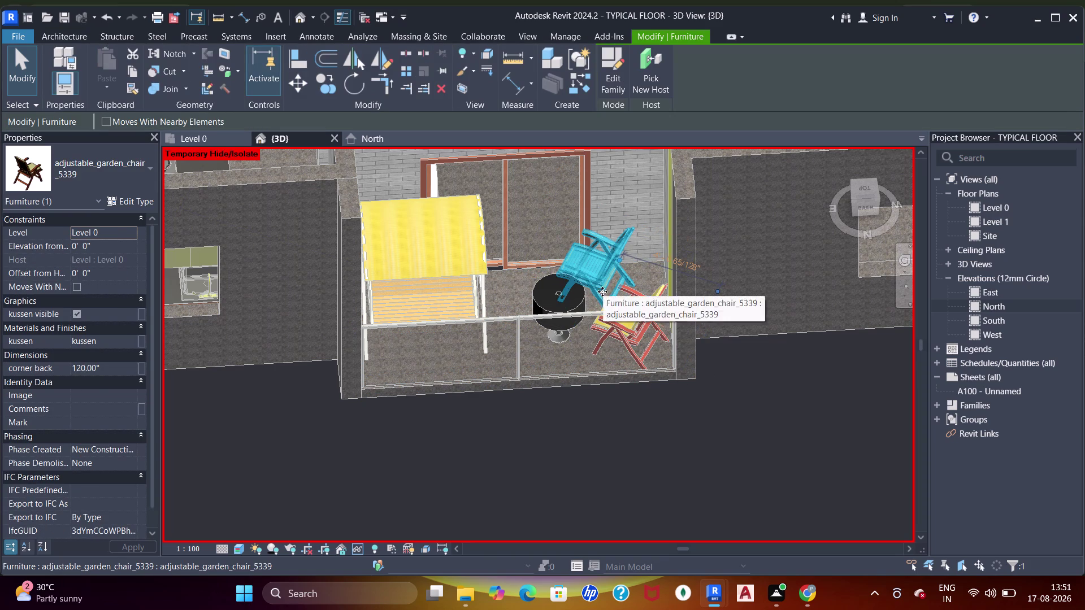
key(space)
key(Escape)
key(Escape)
Look down on the balcony and nudge the round table down and to the right.
scroll(down, 3)
middle_drag(631, 338, 706, 439)
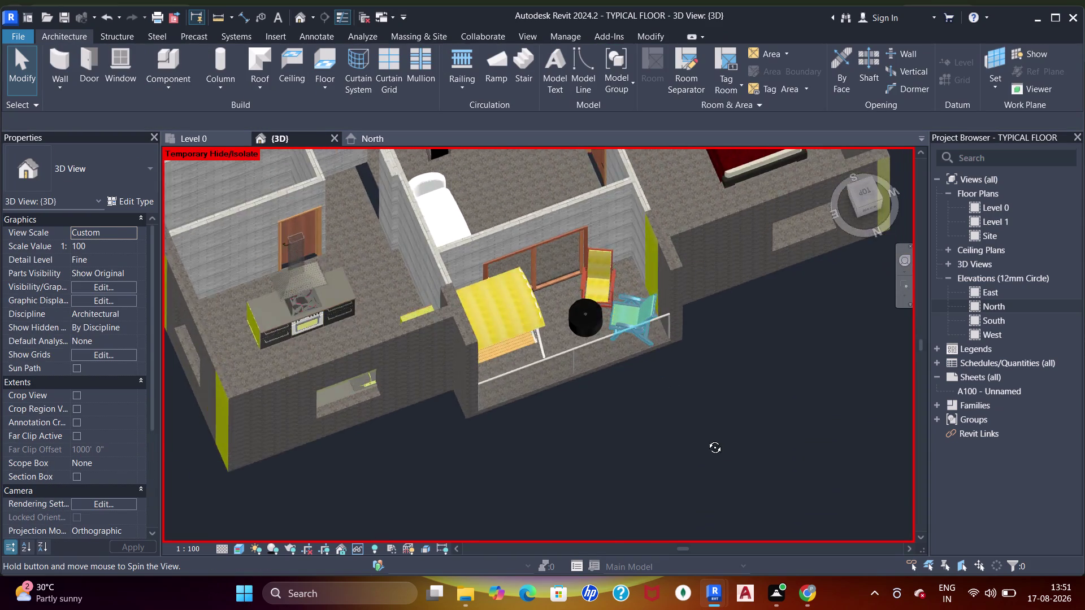
middle_drag(707, 439, 742, 450)
scroll(up, 3)
click(614, 420)
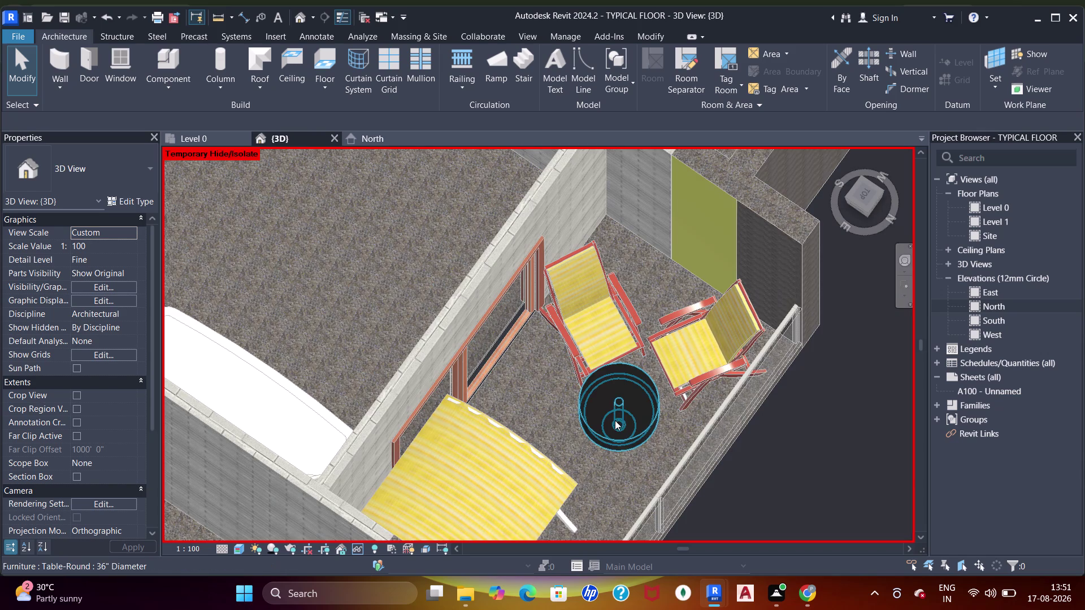
key(Down)
key(Down)
key(Down)
key(Right)
key(Right)
key(Right)
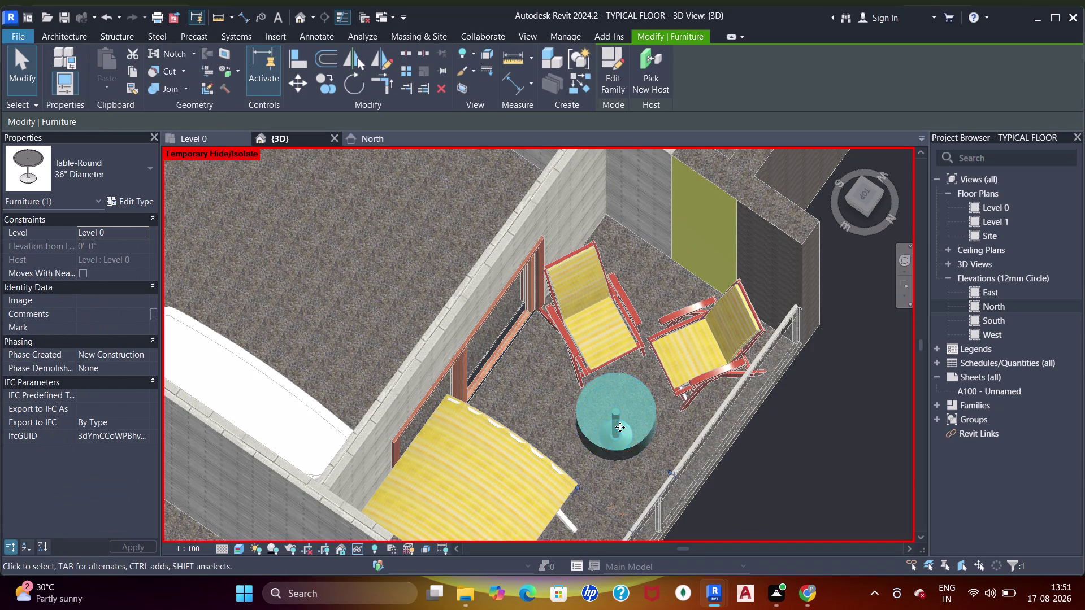
key(Right)
key(Right)
Turn the chair near the window and the chair beside the railing.
click(568, 353)
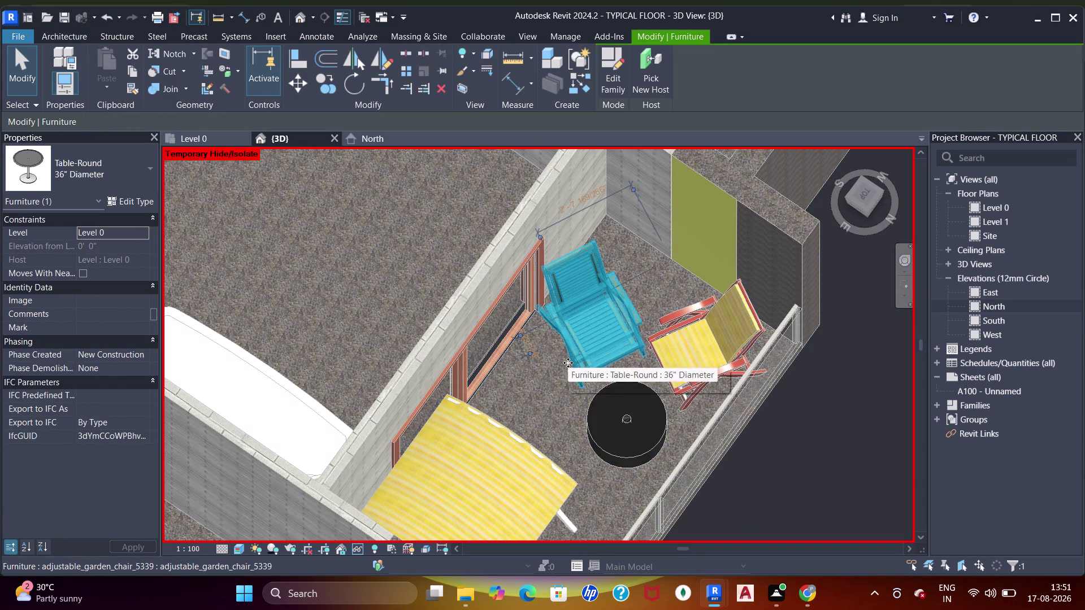
key(Up)
key(Up)
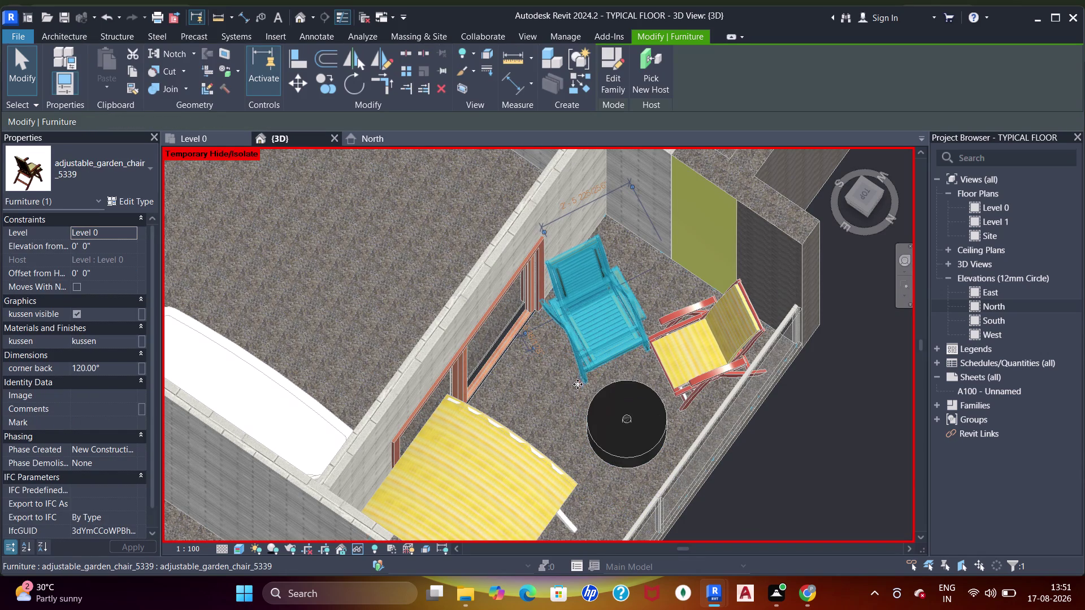
key(Up)
key(Up)
click(677, 374)
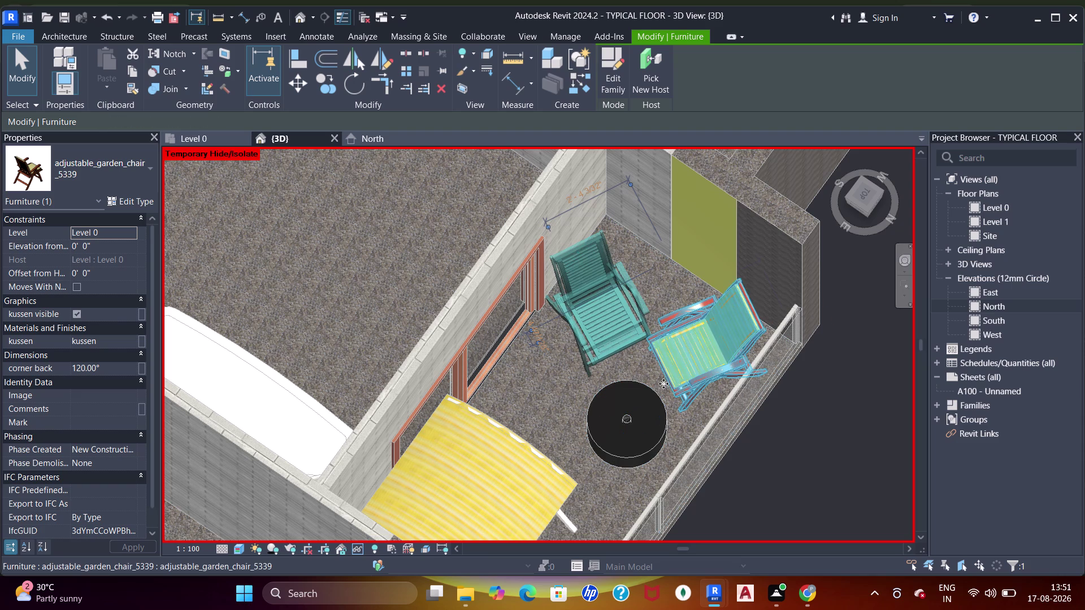
key(Right)
key(Right)
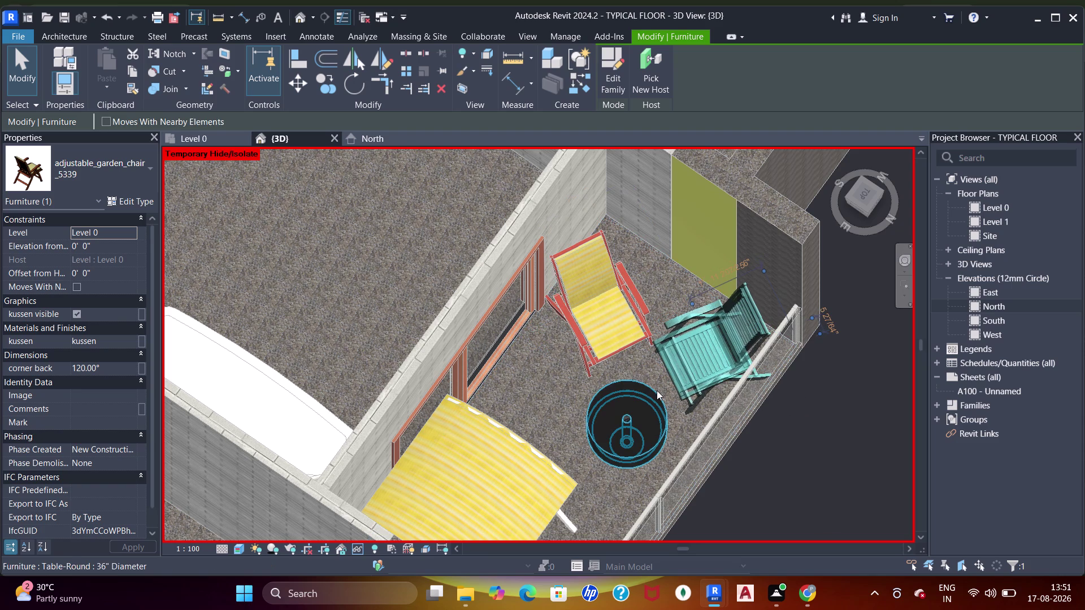
key(Up)
key(Down)
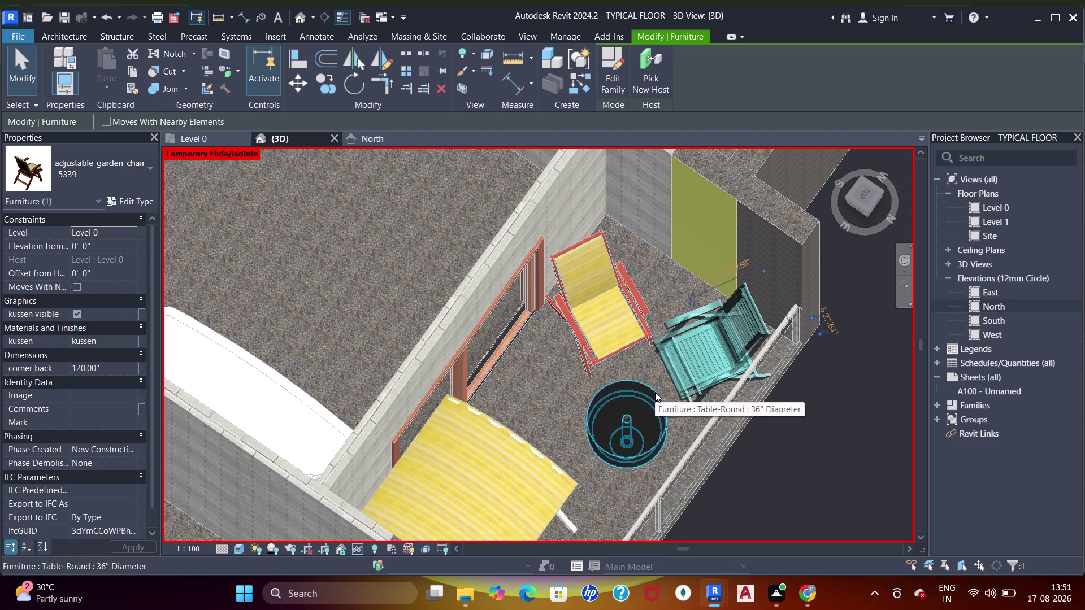
key(Up)
key(Escape)
Nudge the round table up and left between the chairs, then show the Level 0 plan.
click(650, 416)
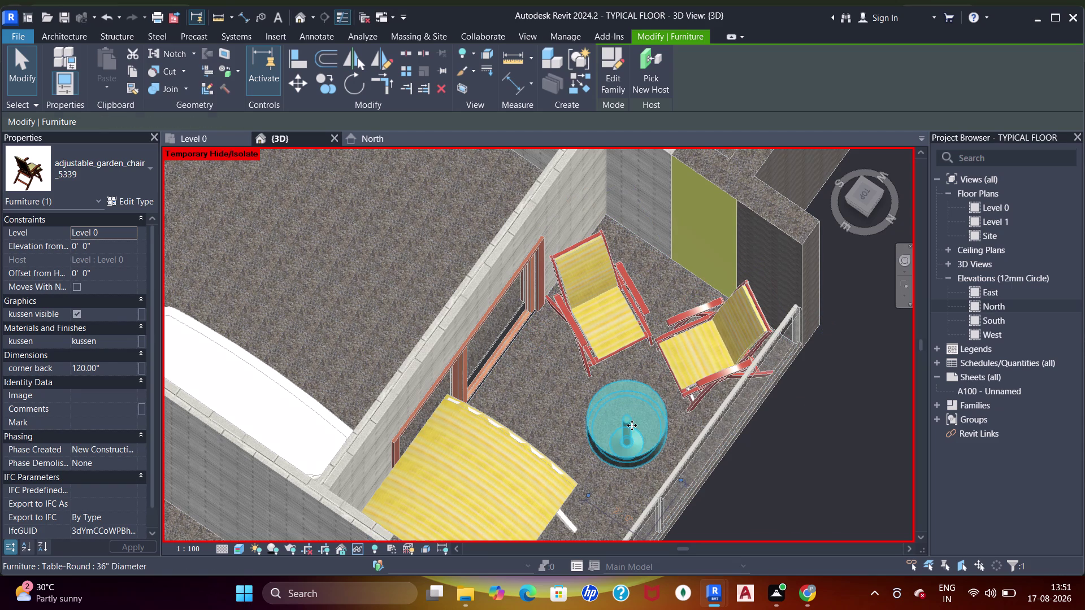
key(Up)
key(Up)
key(Up)
key(Left)
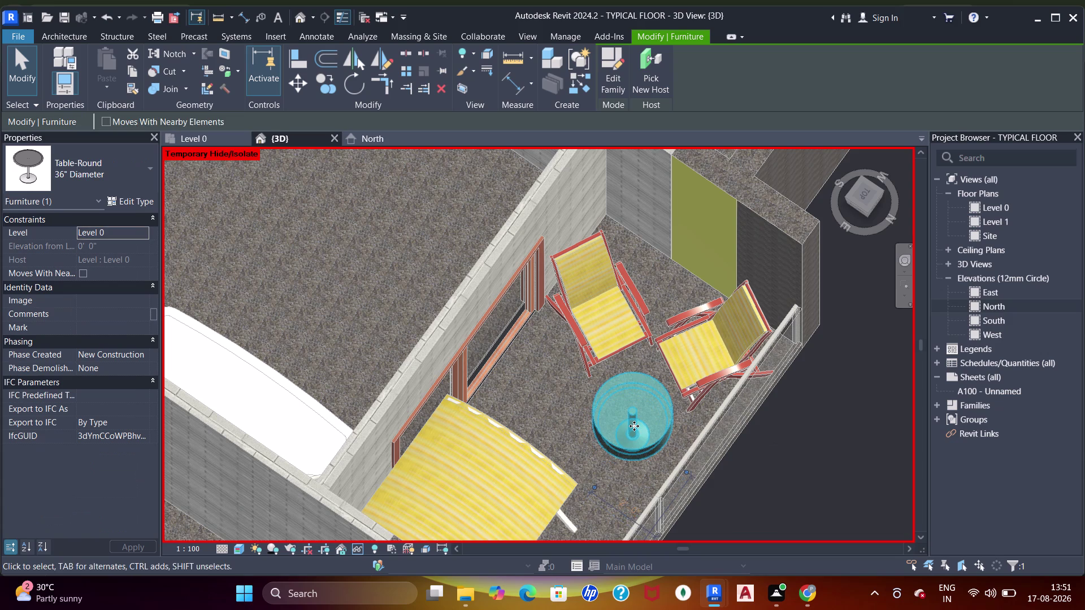
key(Down)
key(Left)
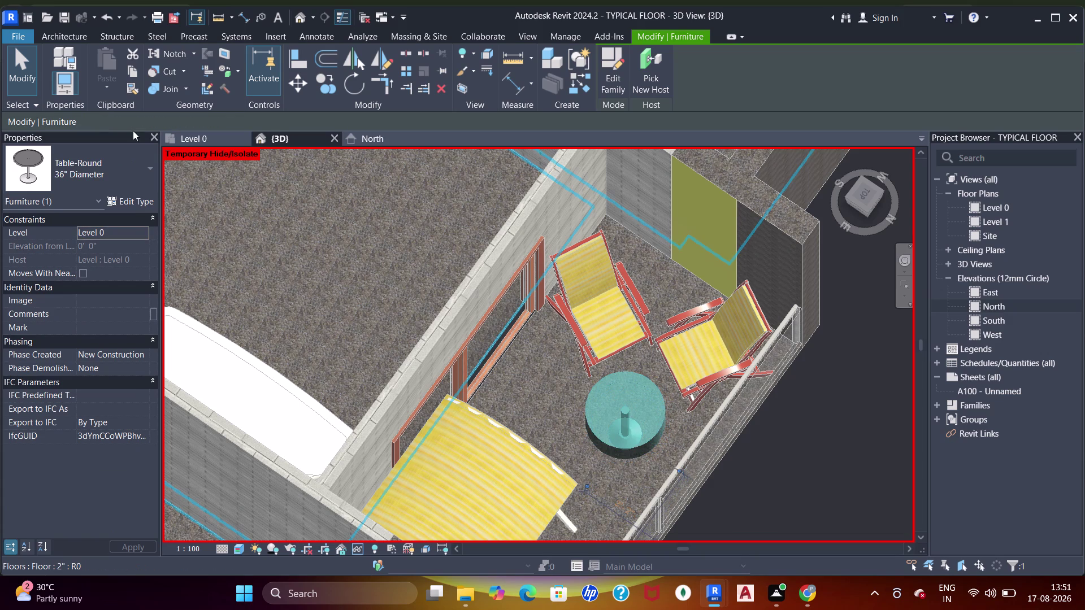
click(191, 141)
scroll(down, 3)
Select the two garden chairs on the balcony in the Level 0 plan.
key(Escape)
key(Escape)
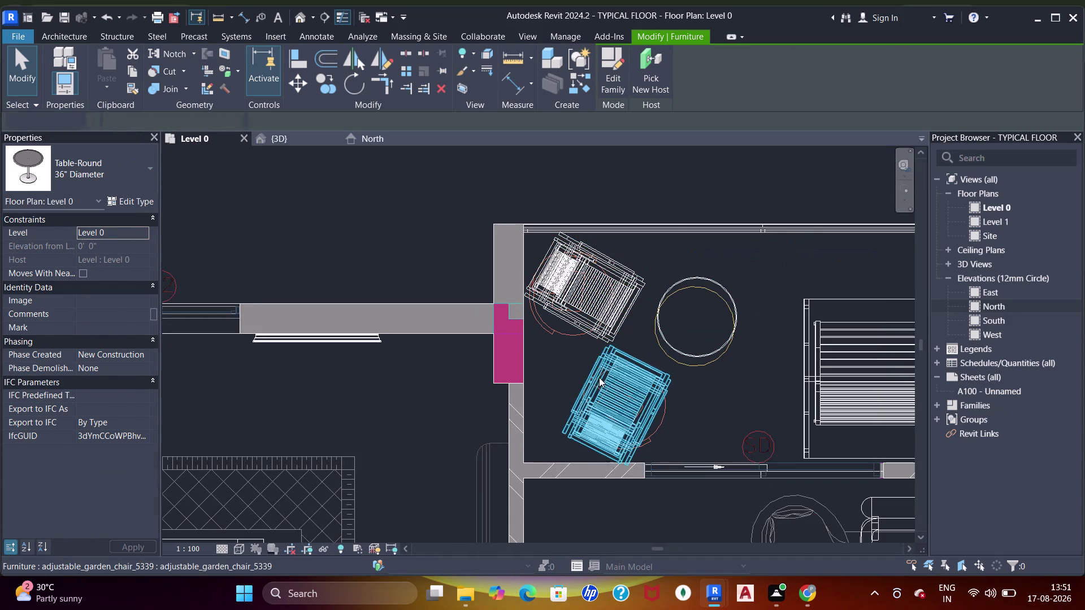
drag(599, 380, 597, 365)
click(596, 327)
click(622, 384)
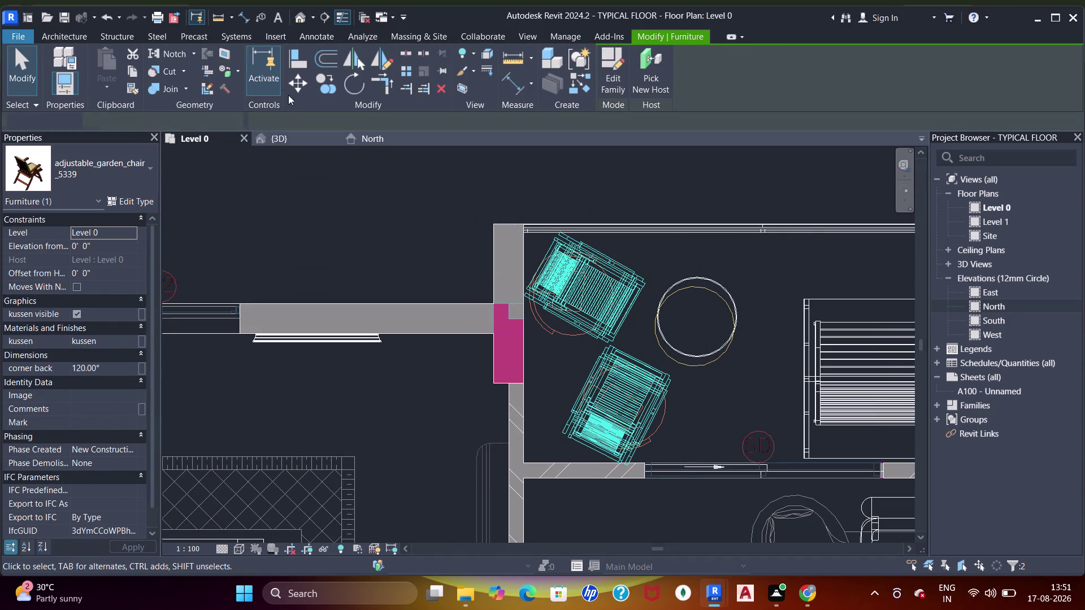
click(326, 87)
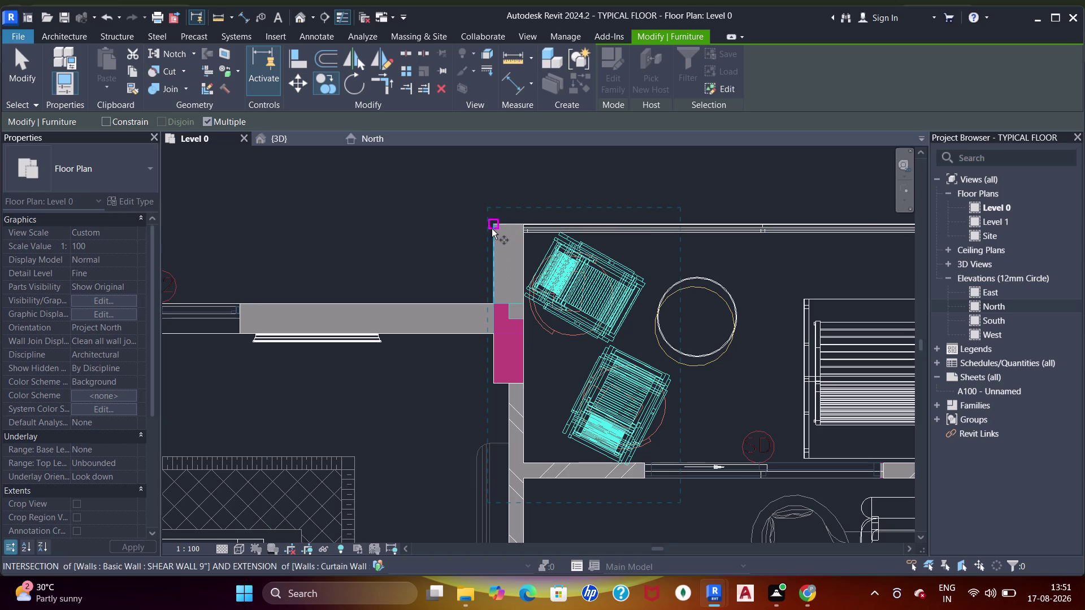
click(492, 228)
Pan across the apartment and back to the balcony, then clear the selection.
scroll(down, 3)
middle_drag(402, 267, 729, 295)
scroll(down, 3)
middle_drag(354, 302, 630, 320)
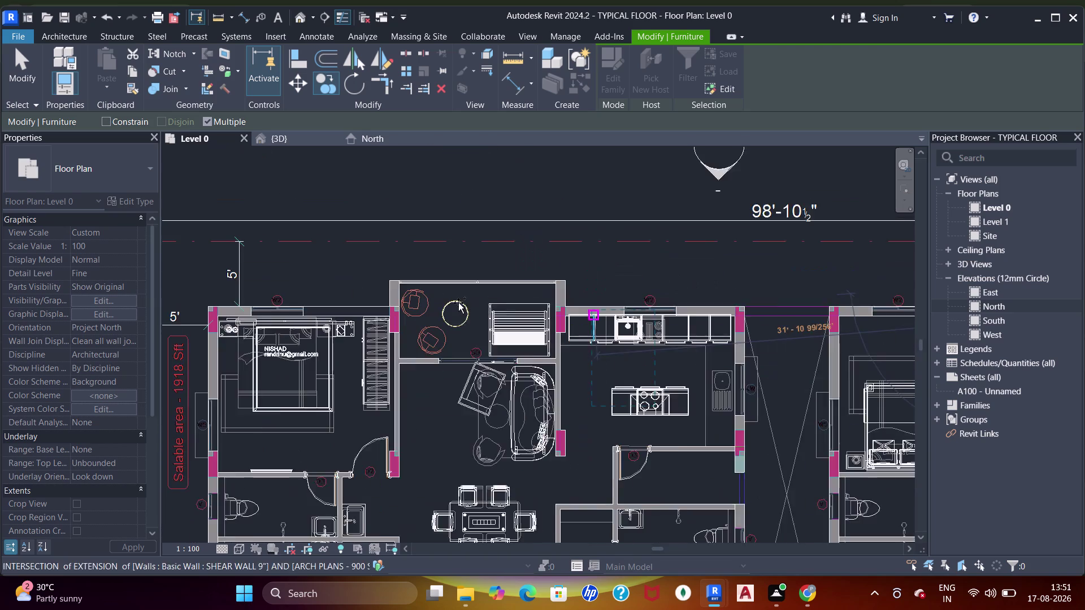
middle_drag(461, 312, 584, 321)
scroll(up, 3)
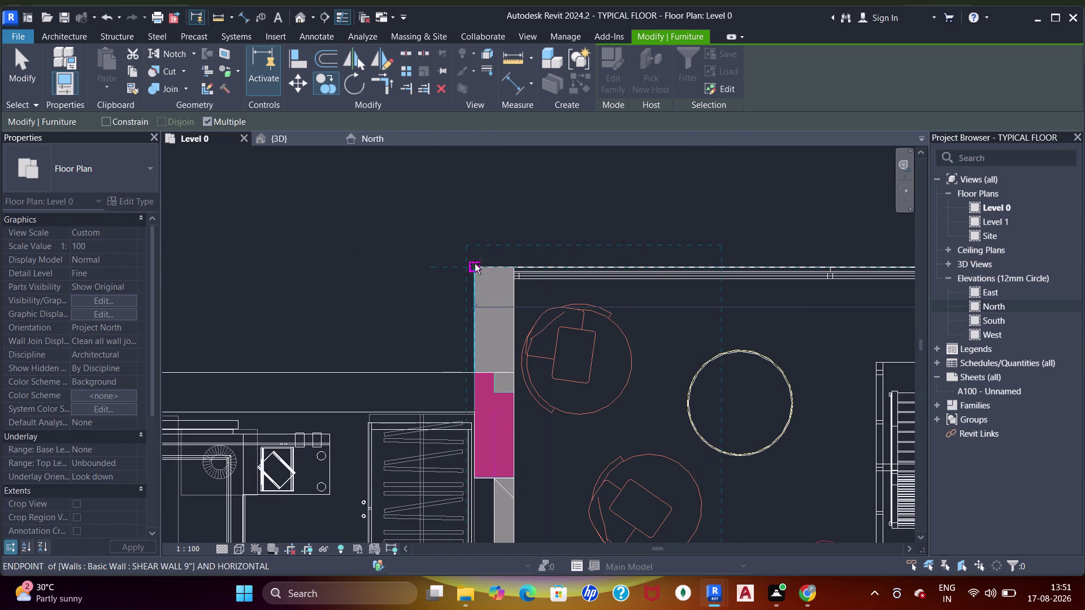
click(474, 264)
scroll(down, 3)
middle_drag(573, 330, 418, 297)
key(Escape)
key(Escape)
key(Escape)
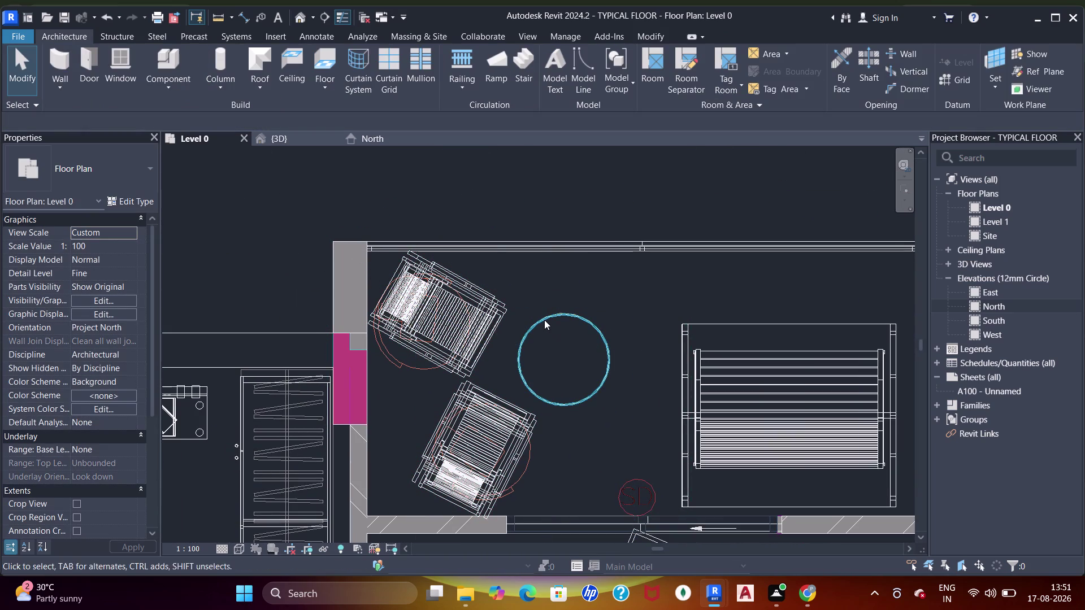
Nudge the round table up and left away from the wall, panning to check neighbouring units.
click(544, 320)
key(Up)
key(Up)
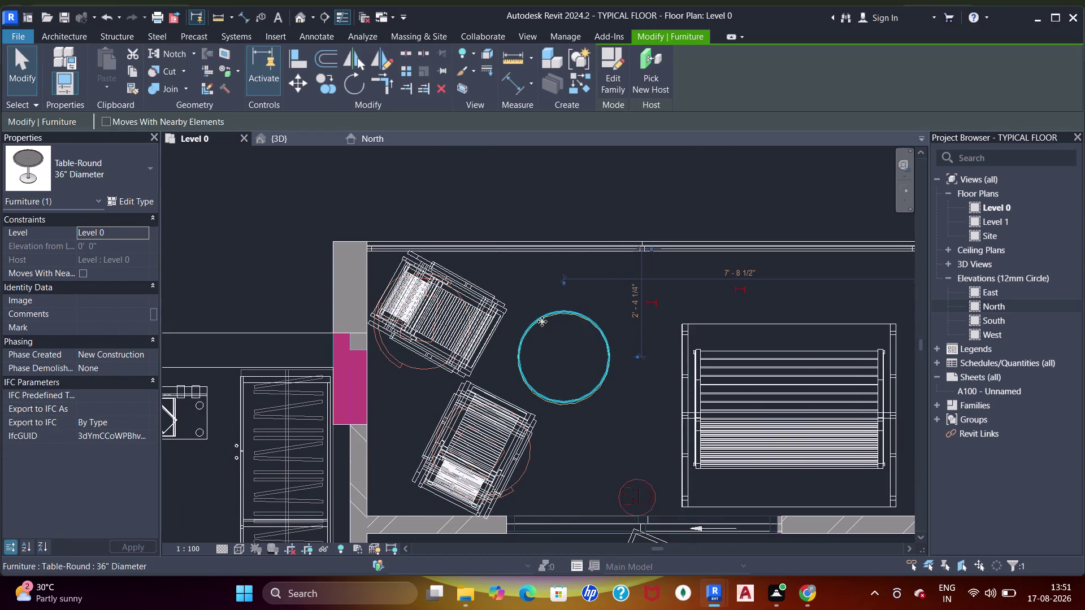
key(Left)
scroll(down, 3)
middle_drag(564, 322, 382, 325)
scroll(down, 3)
middle_drag(527, 339, 387, 336)
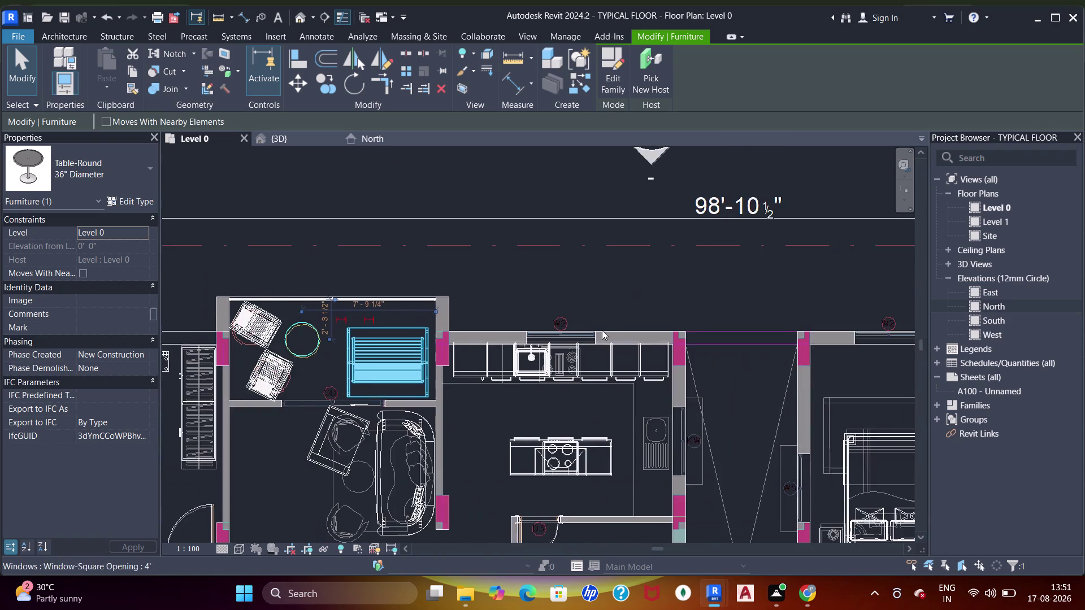
scroll(down, 3)
middle_drag(634, 332, 596, 326)
middle_click(596, 326)
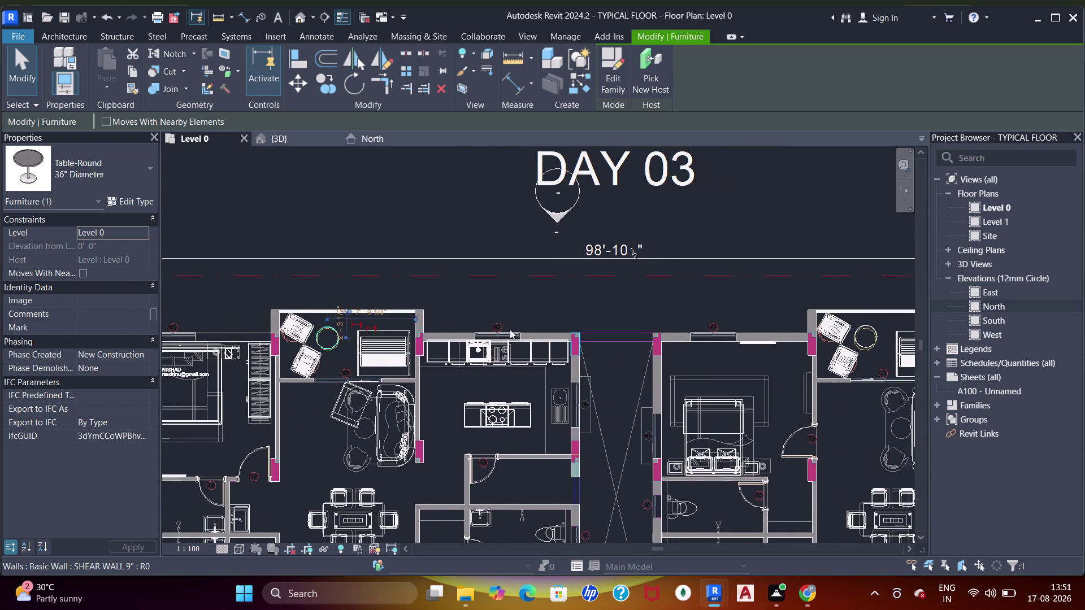
scroll(up, 3)
Nudge the round table up and right to 7'-9 1/4" and 2'-3 1/2" from the walls.
key(Up)
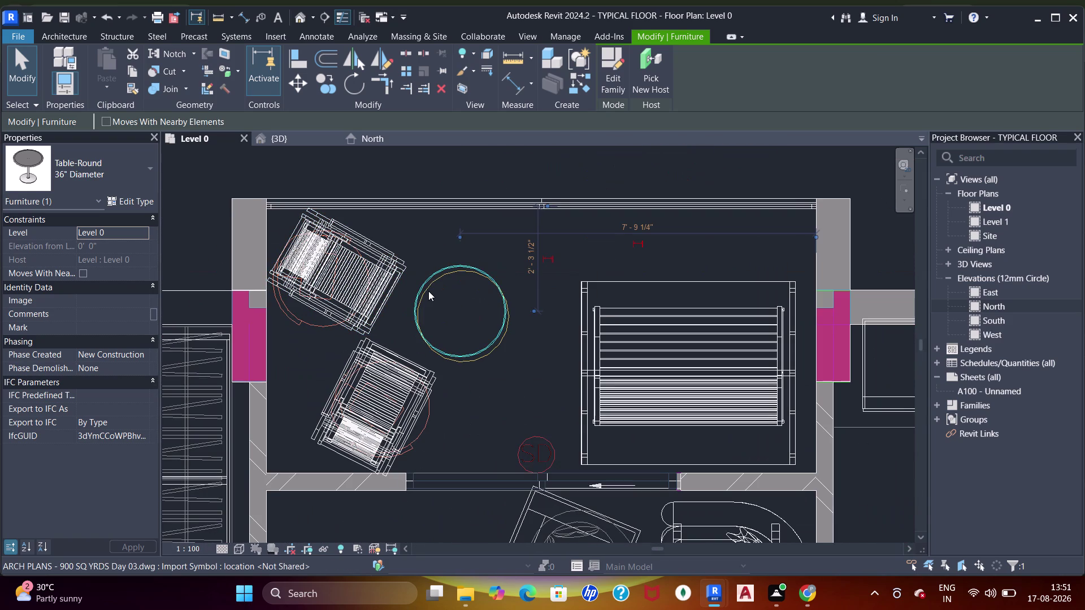
key(Right)
key(Right)
key(Right)
click(283, 140)
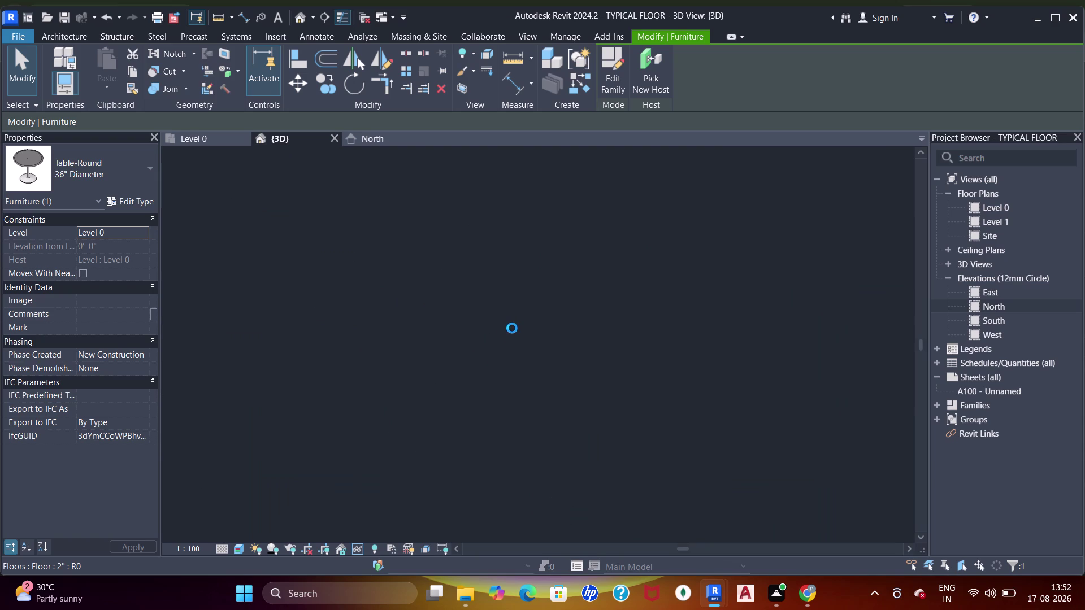
Orbit and zoom the 3D view to inspect the balcony swing chair and table.
scroll(down, 3)
scroll(down, 3)
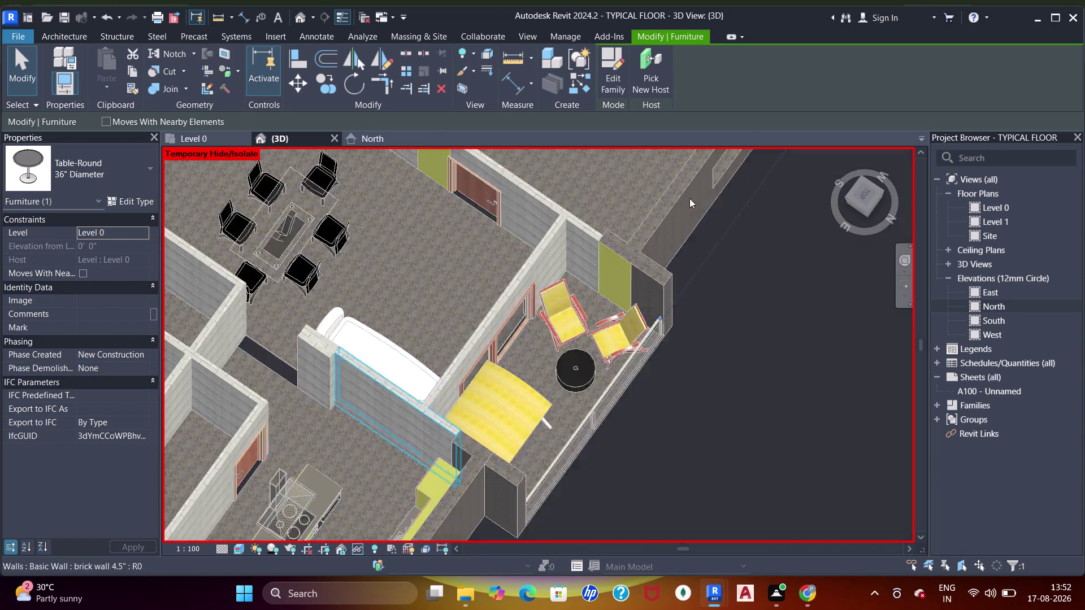
middle_drag(662, 253, 489, 352)
middle_drag(619, 204, 509, 386)
middle_drag(690, 142, 601, 330)
middle_drag(644, 216, 566, 335)
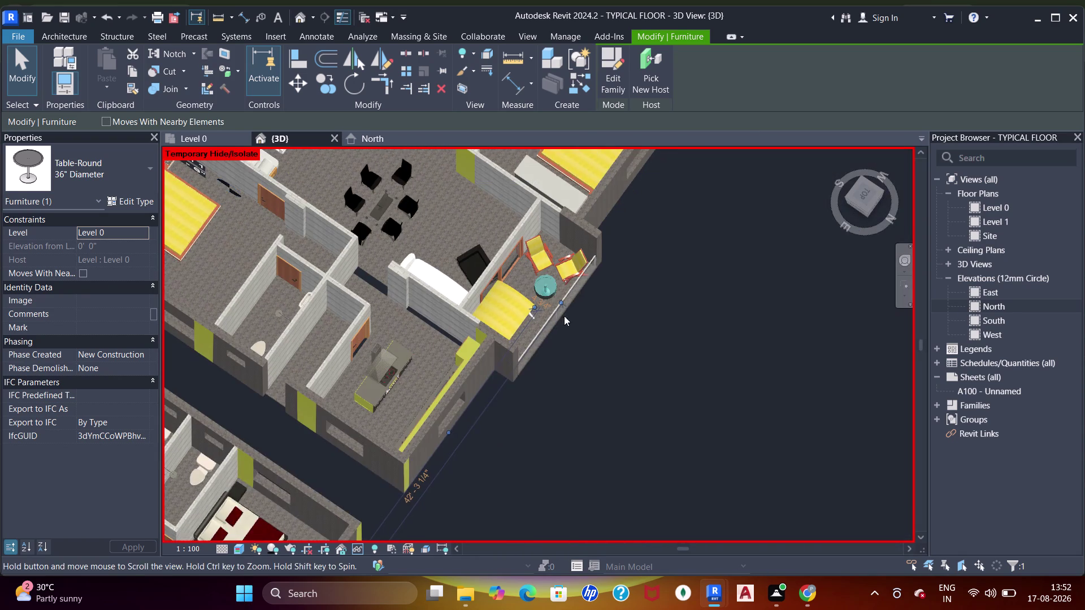
scroll(up, 3)
key(Escape)
key(Escape)
scroll(down, 3)
middle_drag(482, 279, 535, 297)
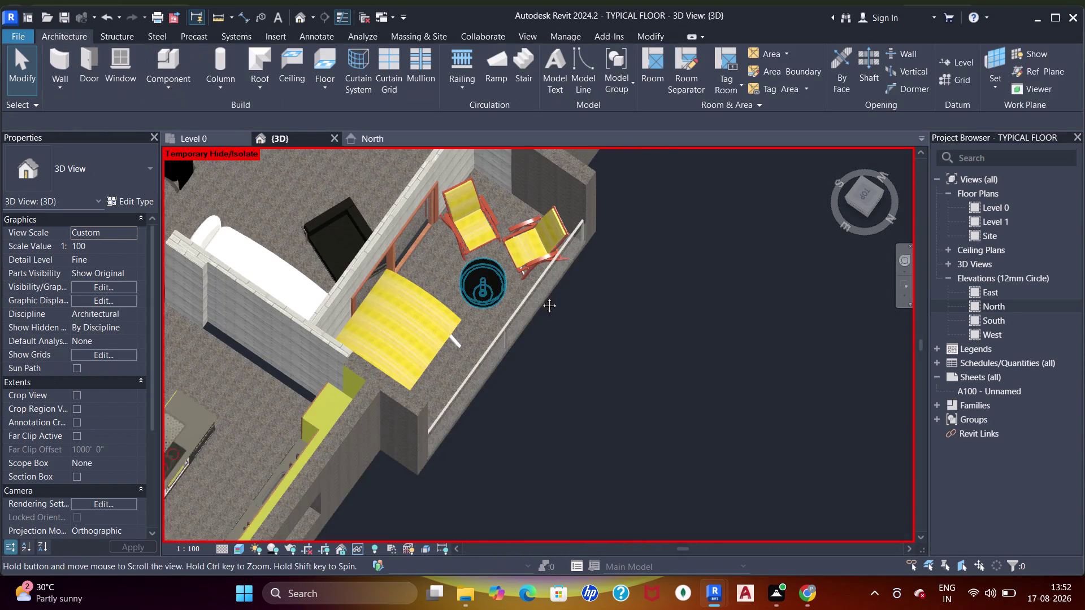
middle_drag(535, 297, 541, 298)
scroll(up, 3)
scroll(down, 3)
middle_drag(546, 302, 546, 368)
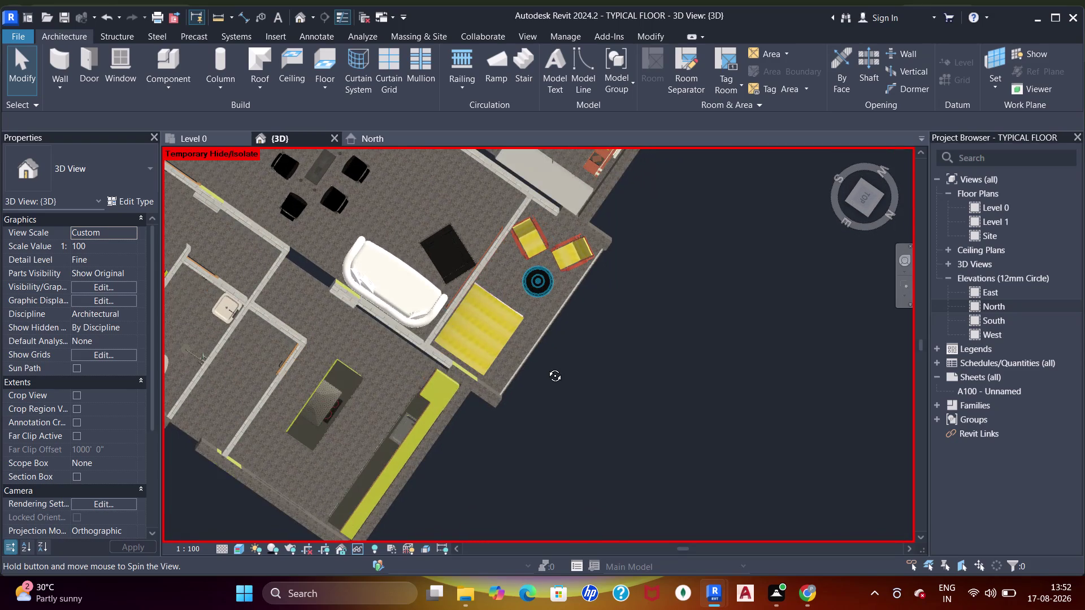
middle_drag(547, 367, 547, 292)
scroll(up, 3)
middle_drag(557, 374, 497, 263)
scroll(up, 3)
scroll(down, 3)
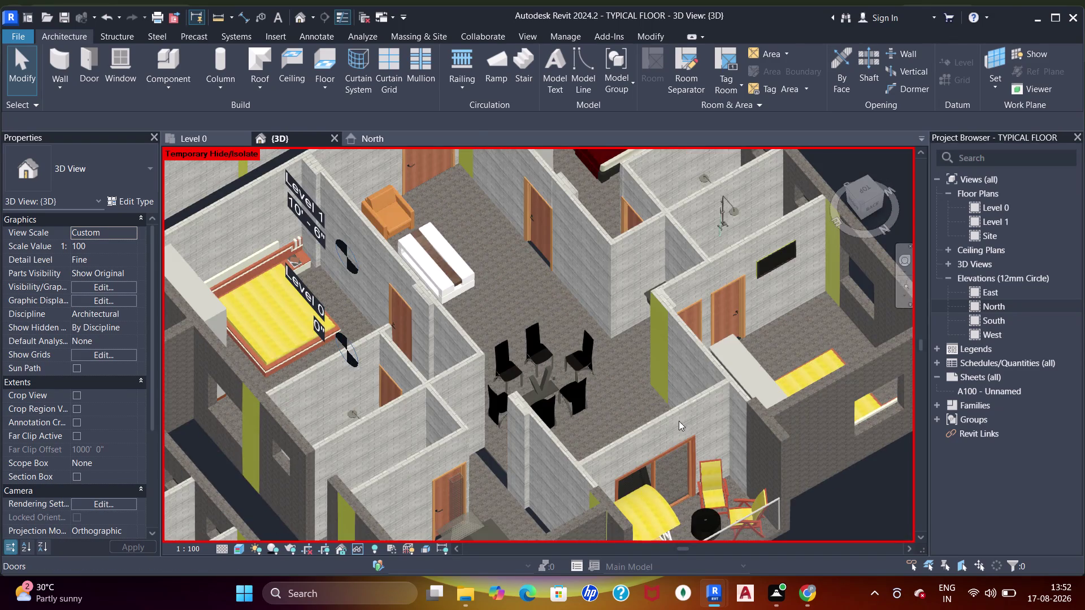
middle_drag(677, 425, 548, 249)
middle_drag(587, 395, 551, 371)
scroll(up, 3)
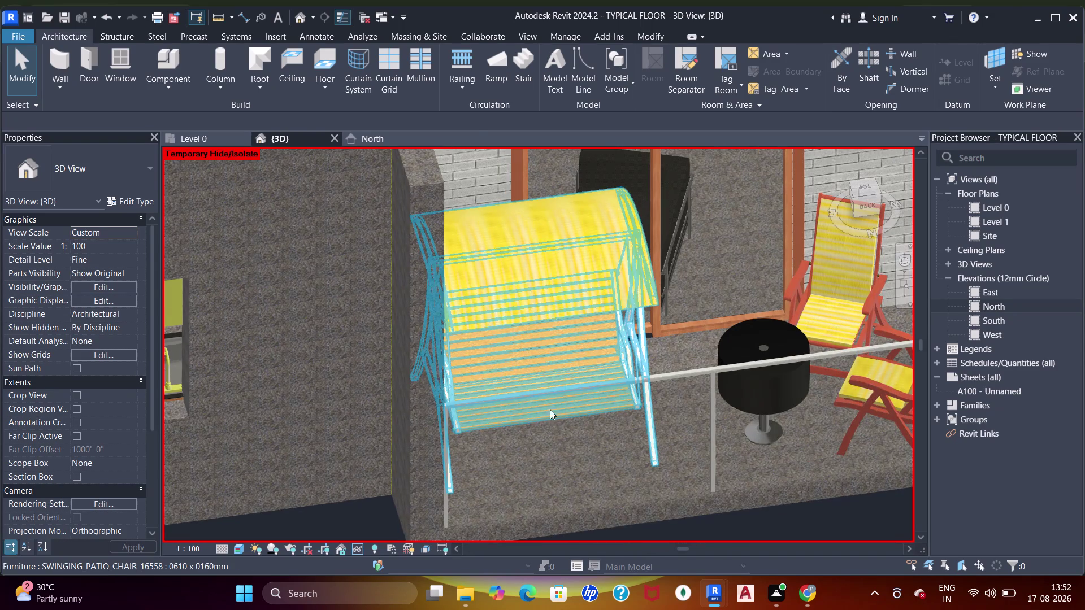
middle_drag(559, 431, 578, 400)
scroll(down, 3)
Pan and orbit along the balcony railing, facade, bedroom window wall and other balconies.
middle_drag(393, 372, 485, 376)
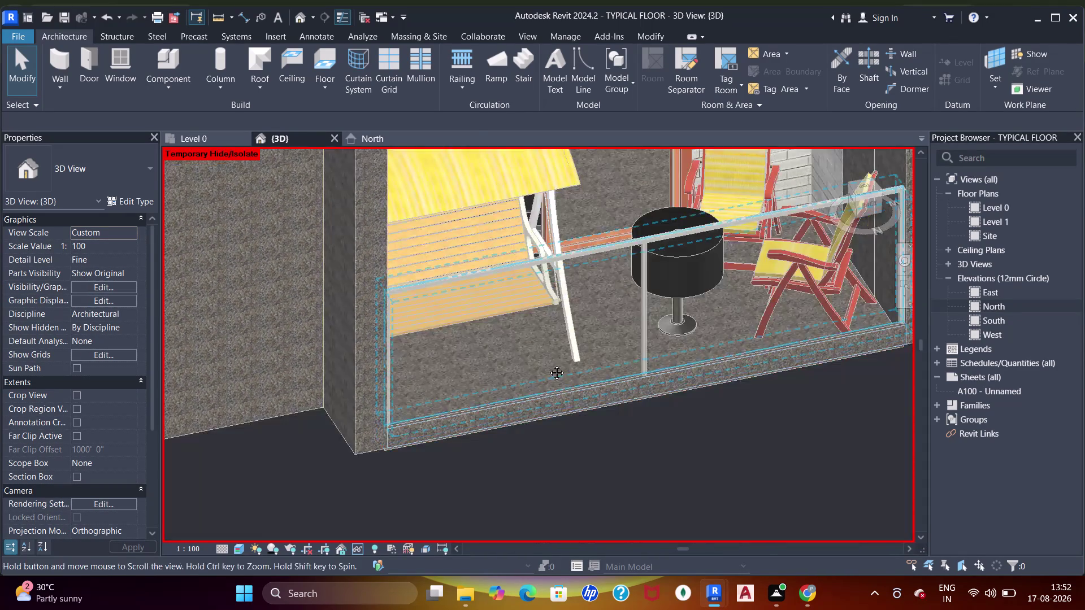
middle_drag(484, 376, 675, 320)
scroll(up, 3)
scroll(down, 3)
middle_drag(522, 342, 841, 273)
middle_drag(487, 374, 579, 344)
scroll(up, 3)
scroll(down, 3)
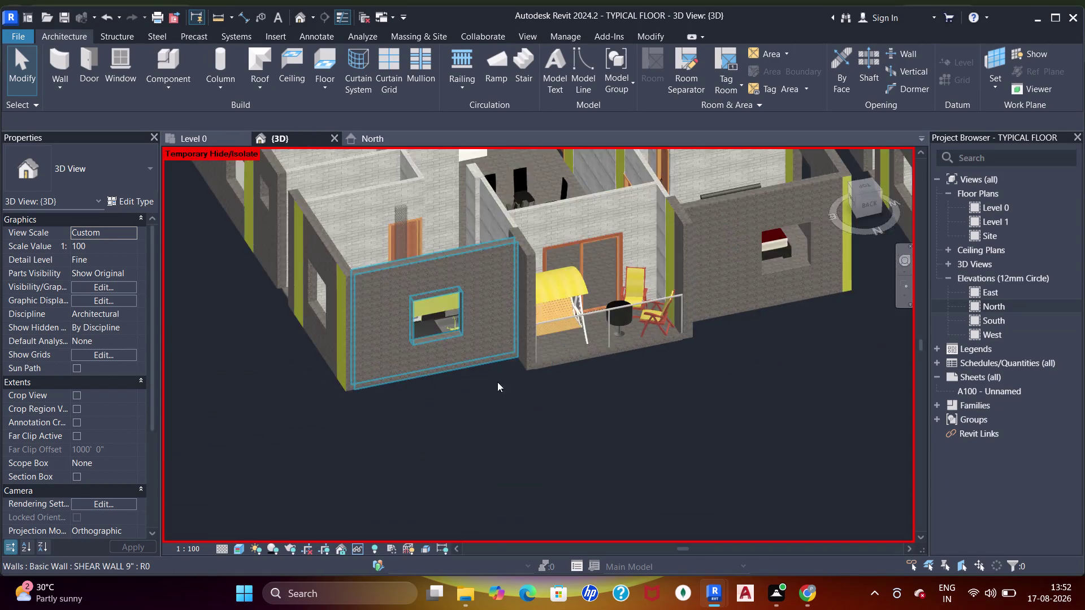
middle_drag(425, 407, 804, 370)
middle_drag(503, 402, 580, 390)
middle_drag(735, 488, 712, 504)
scroll(up, 3)
middle_drag(651, 487, 613, 252)
middle_drag(680, 352, 419, 421)
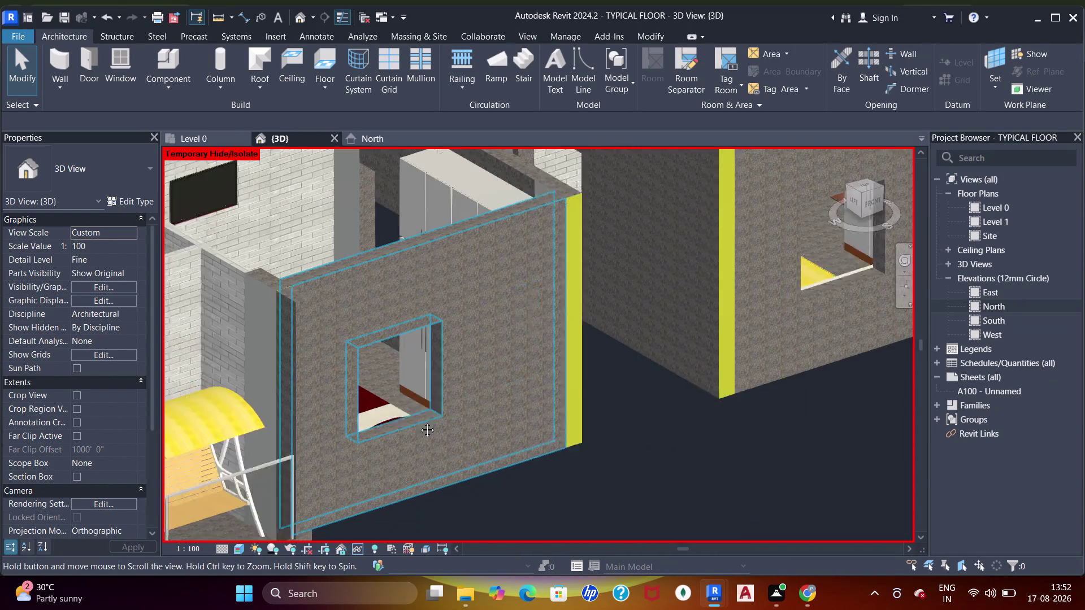
scroll(down, 3)
middle_drag(622, 361, 479, 422)
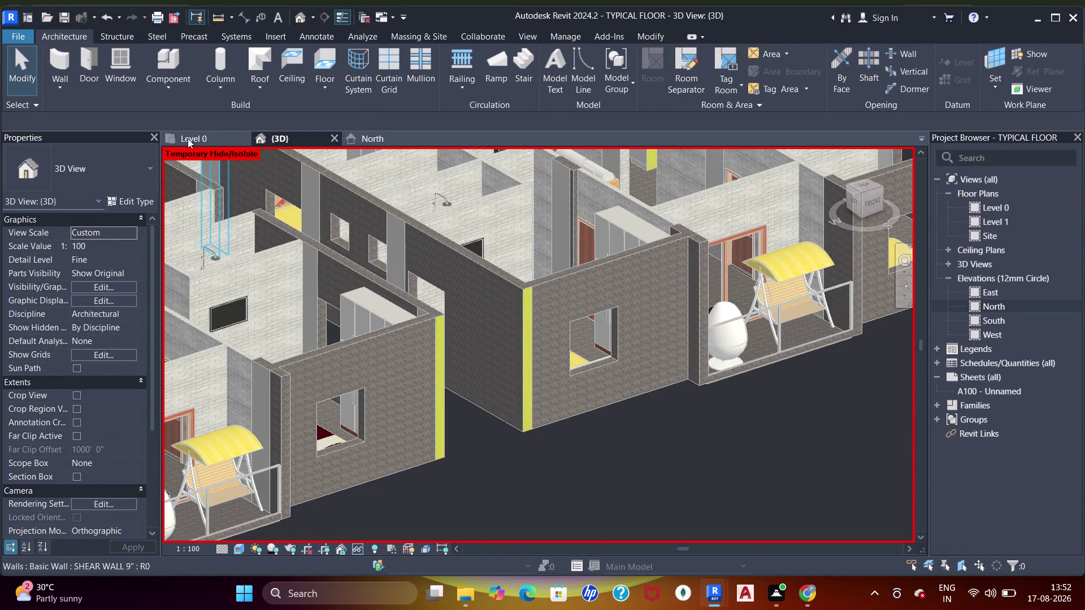
Return to the Level 0 floor plan and pan to the balcony and living room area.
click(182, 134)
scroll(down, 3)
middle_drag(470, 381, 494, 347)
scroll(down, 3)
middle_drag(595, 357, 524, 315)
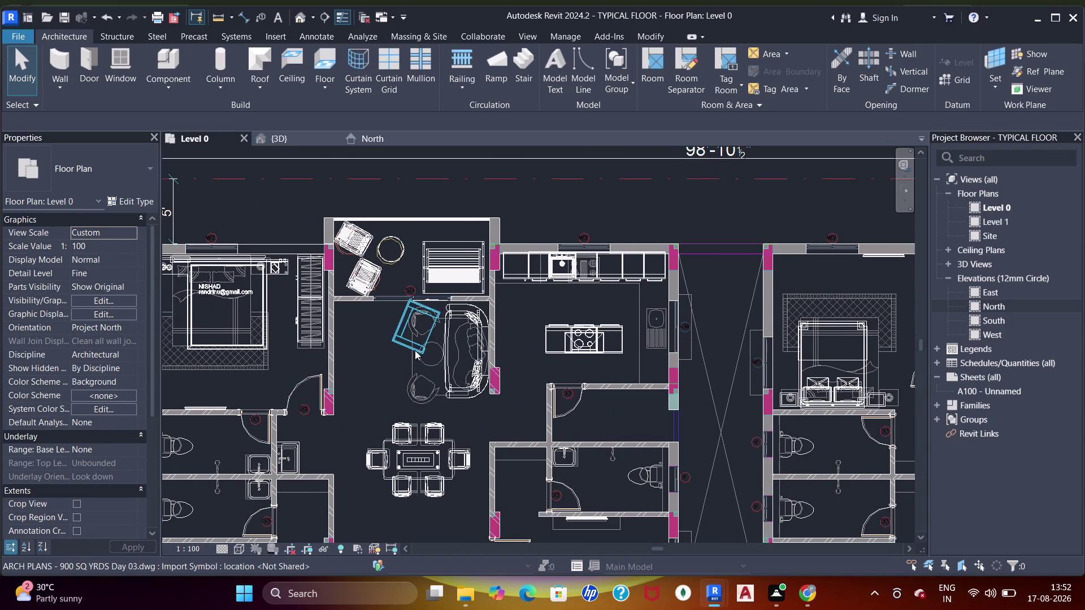
scroll(up, 3)
middle_drag(418, 351, 458, 405)
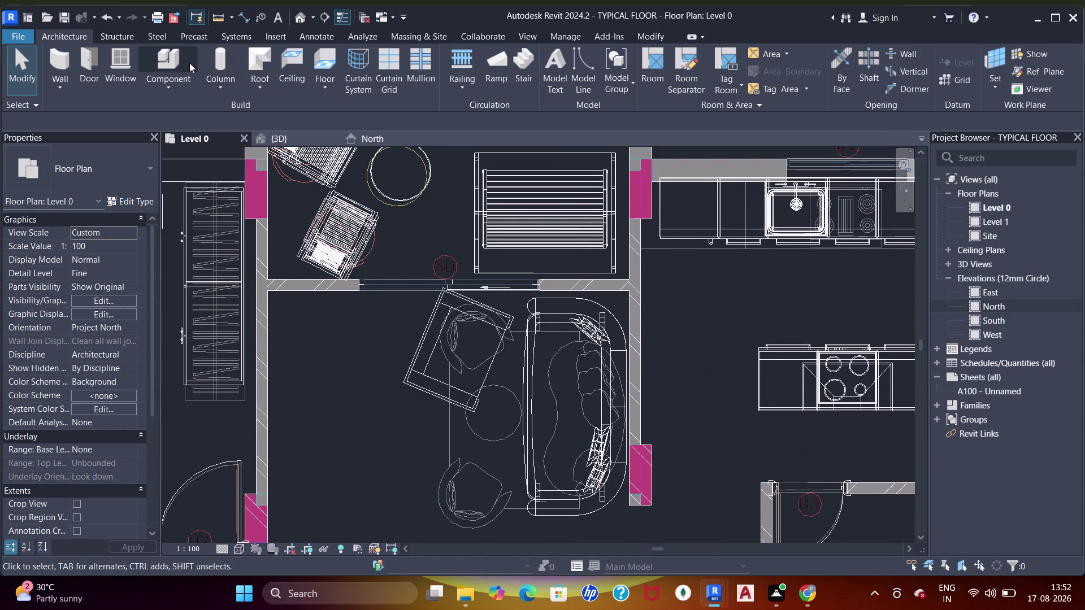
Start placing a component and bring up the Load Family dialog.
click(173, 61)
click(615, 77)
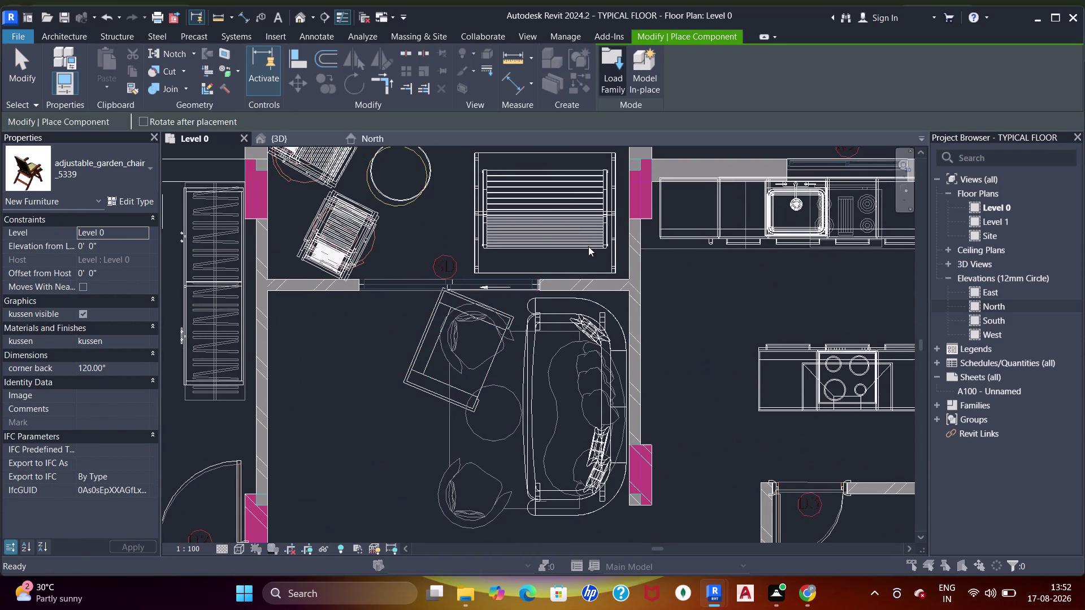
click(447, 258)
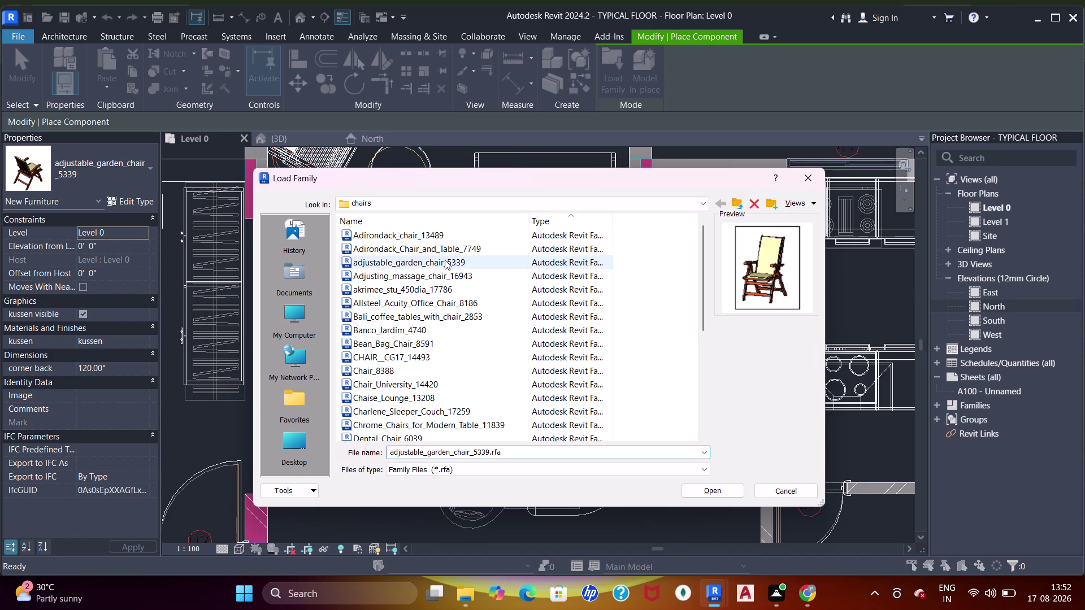
Load 1_Seat_Sofa_1751 from the SHUBHAM CITY sofa folder.
click(649, 203)
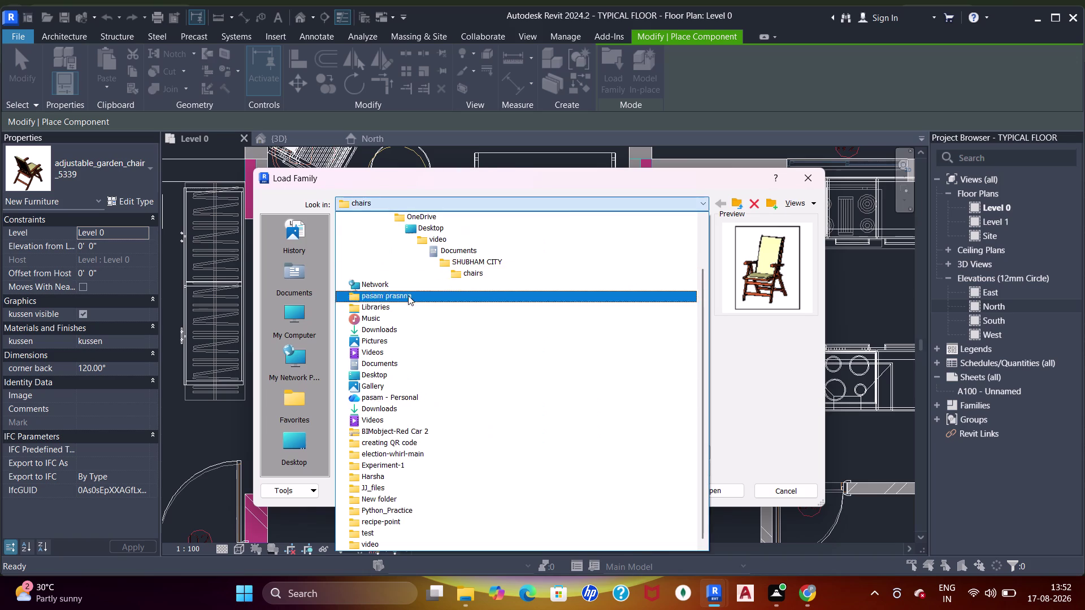
click(455, 261)
scroll(down, 3)
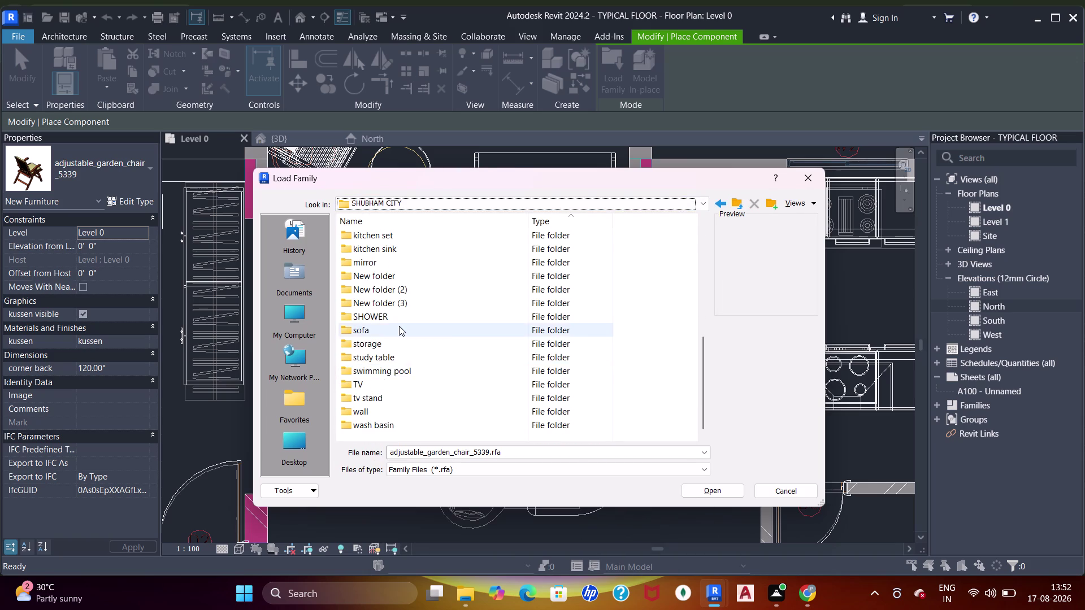
double_click(399, 326)
click(431, 232)
click(423, 248)
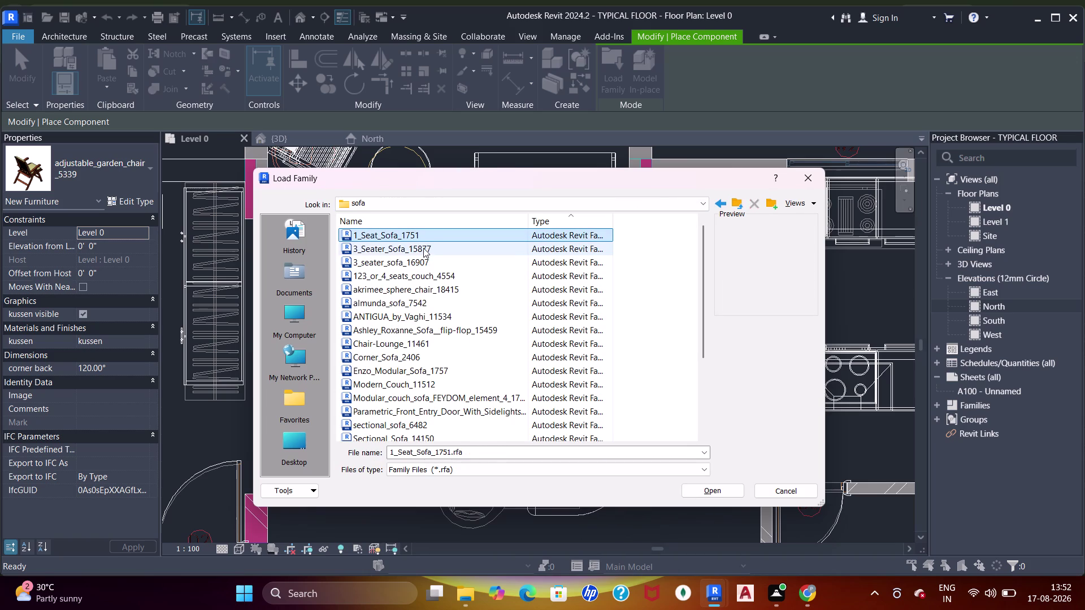
click(420, 262)
click(422, 240)
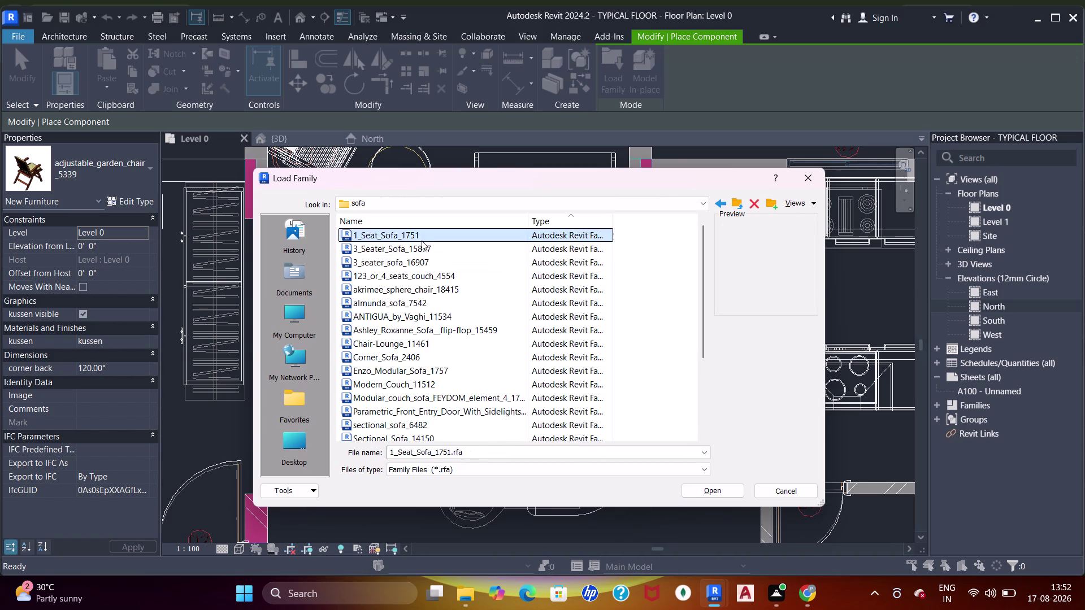
double_click(403, 235)
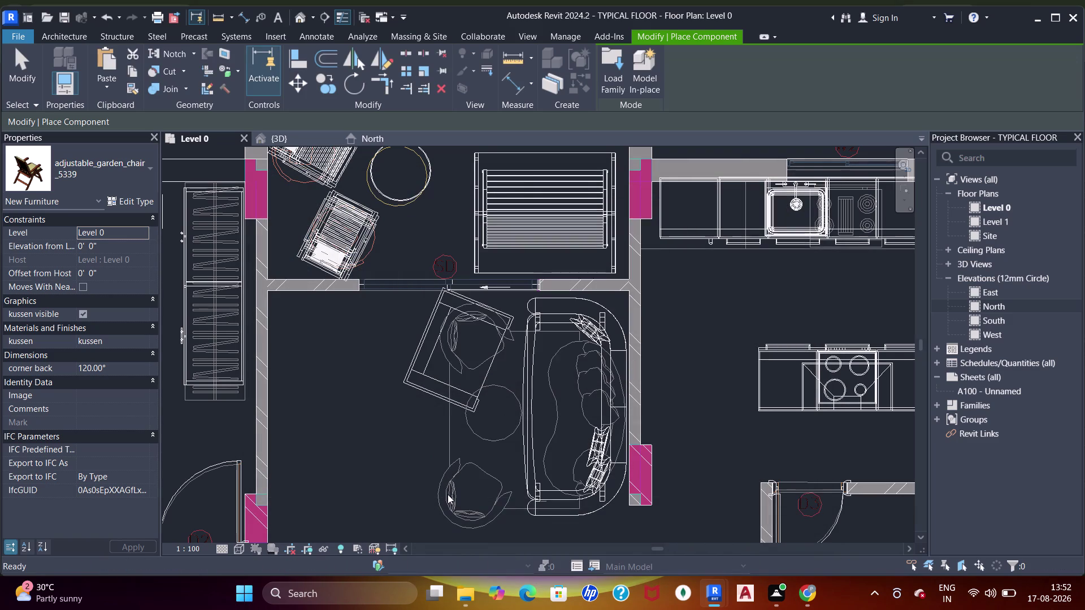
Pan around the living room seating and reopen the family file browser.
middle_drag(455, 488, 489, 375)
middle_drag(489, 375, 491, 372)
middle_drag(474, 454, 498, 372)
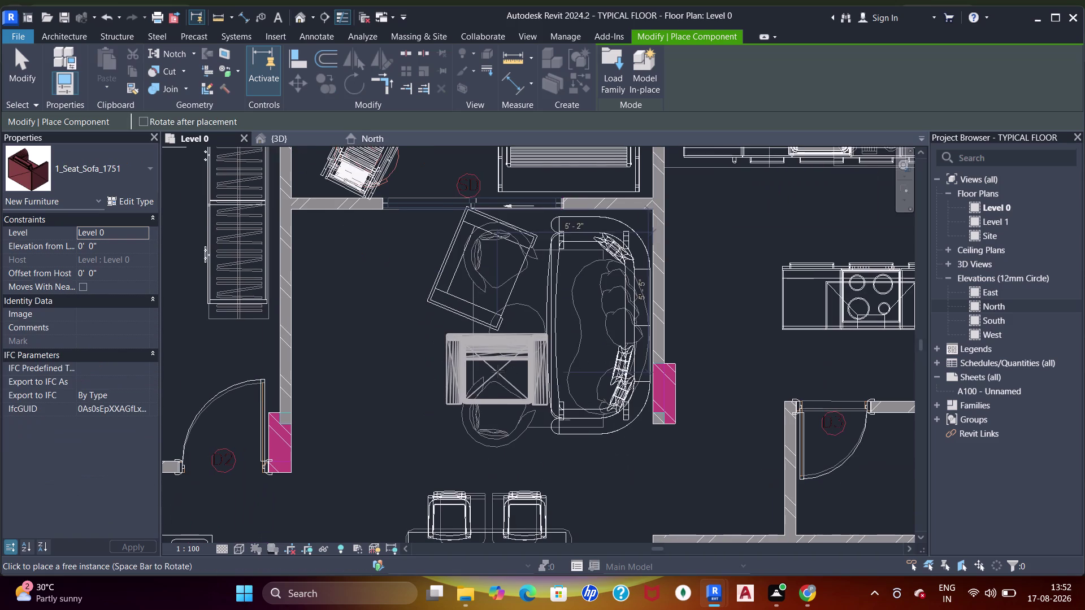
click(607, 65)
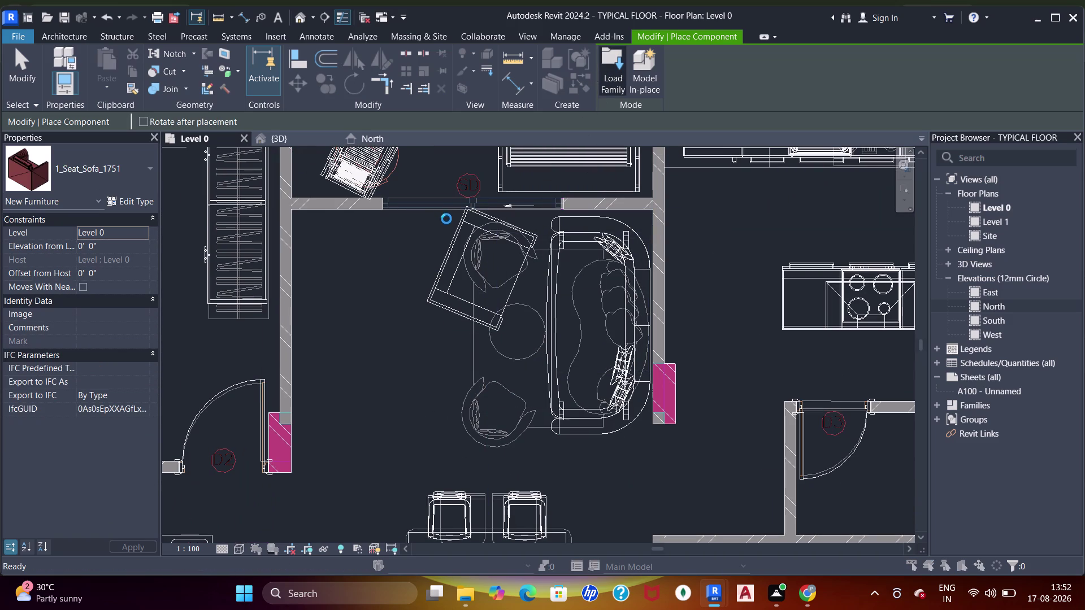
click(397, 263)
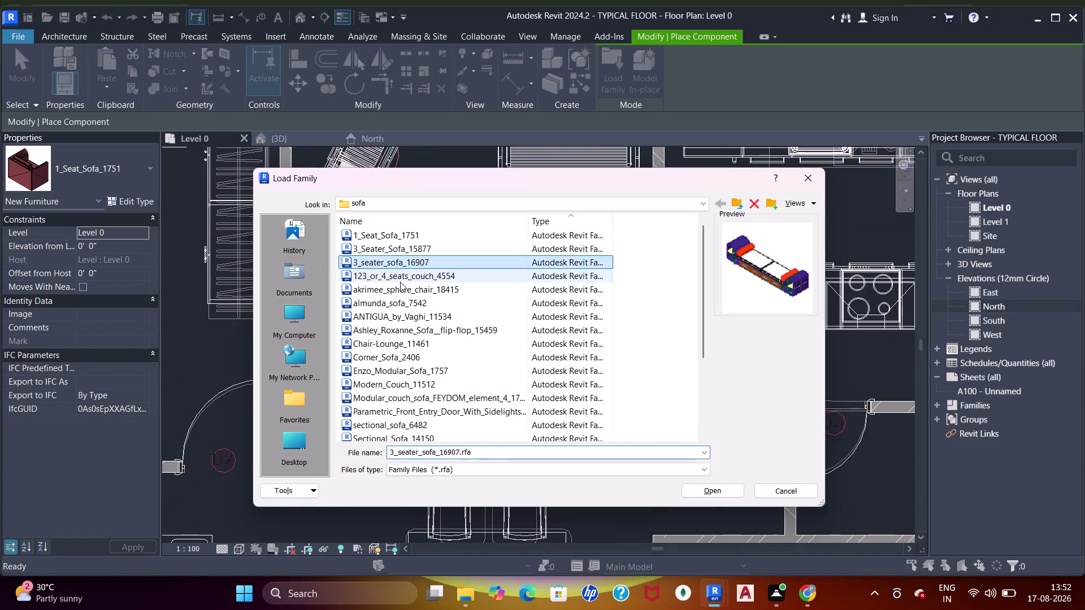
Preview sofa families, from akrimee_sphere_chair_18415 through Enzo, FEYDOM, Vaghi and Sofa_6283.
click(398, 282)
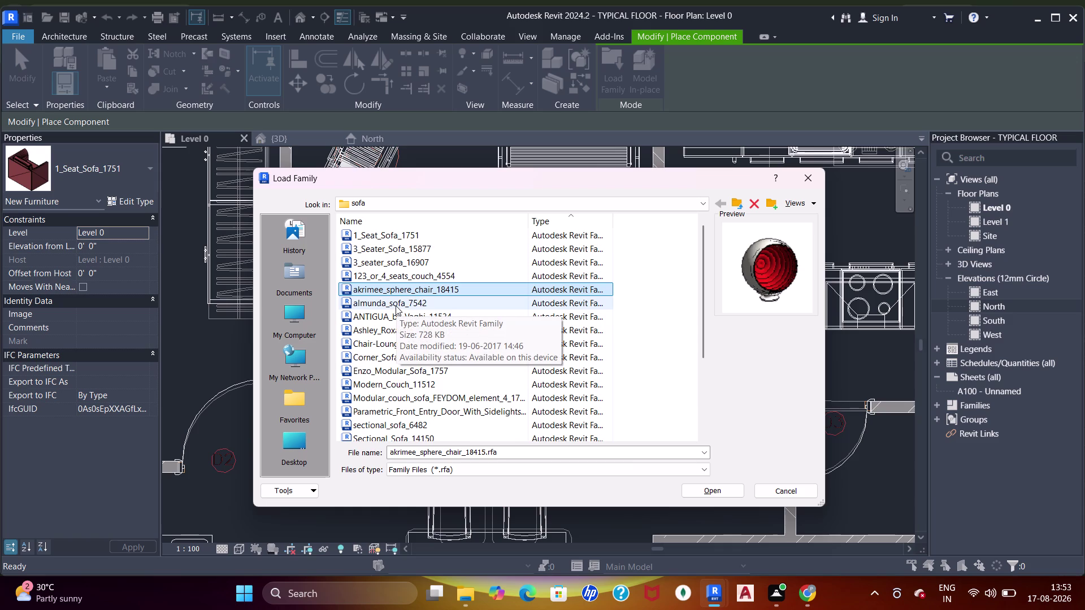
click(396, 306)
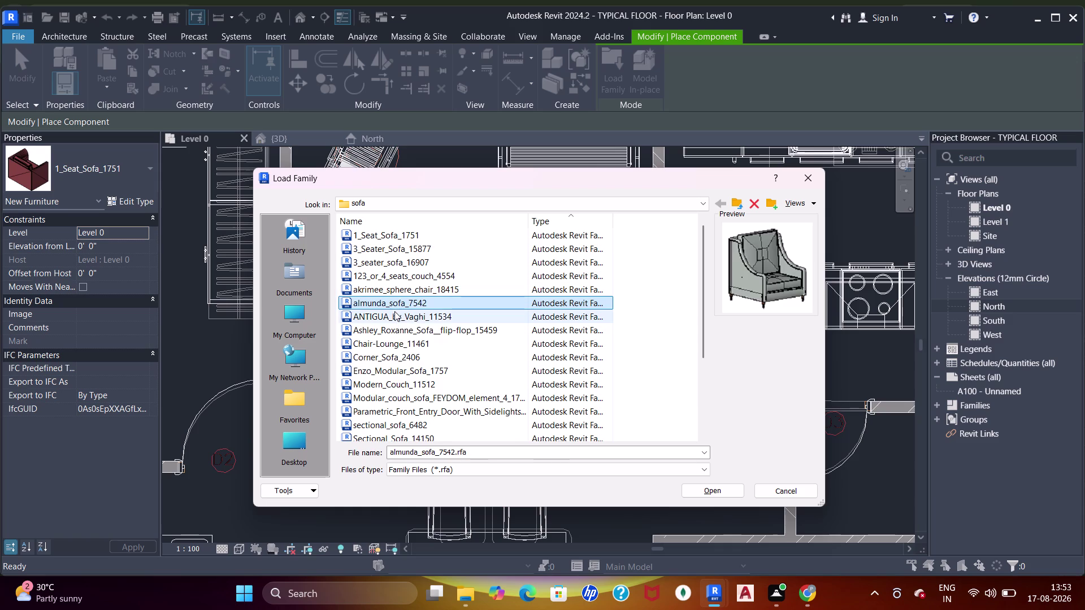
click(395, 314)
click(394, 337)
click(392, 345)
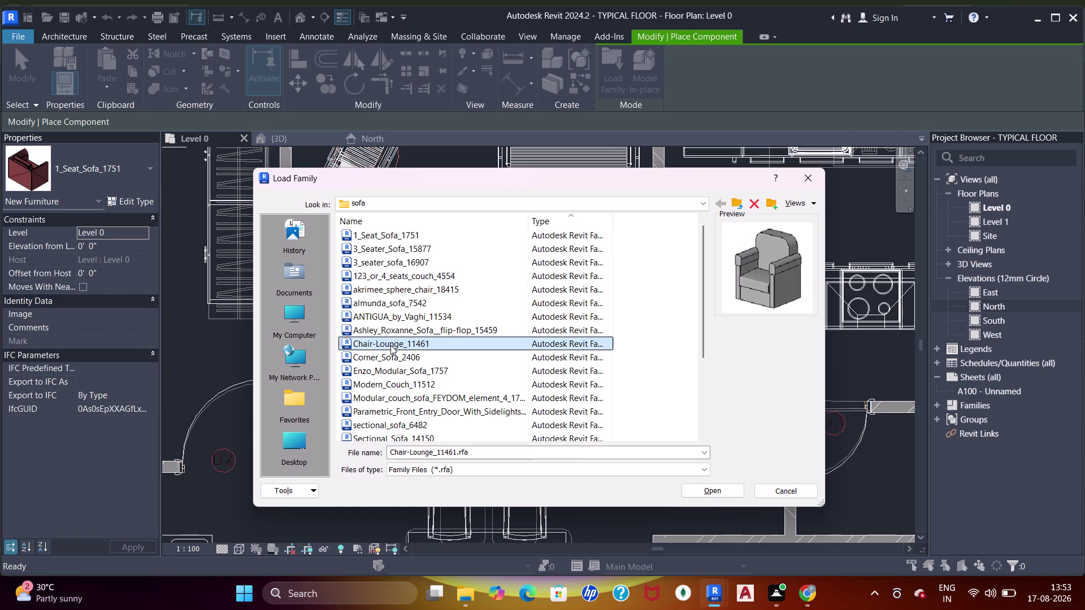
click(389, 357)
click(390, 373)
click(390, 386)
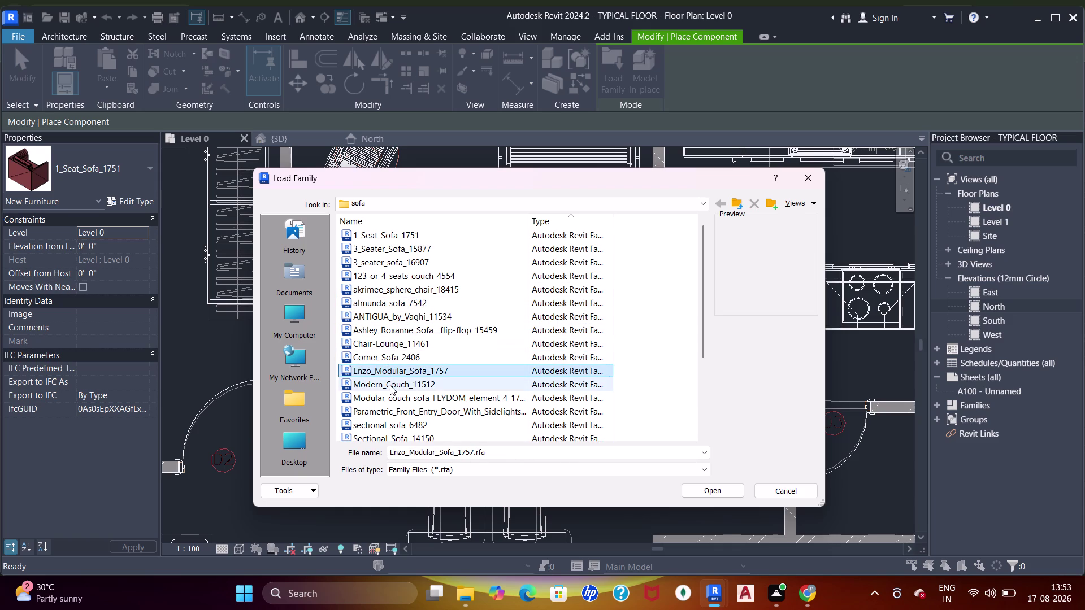
click(393, 395)
scroll(down, 3)
click(377, 327)
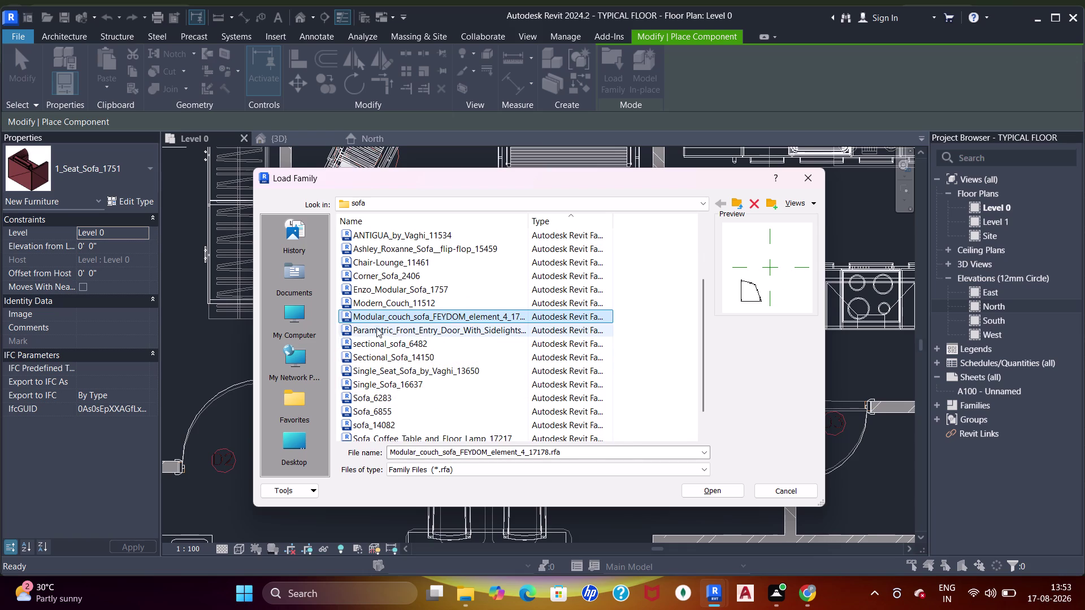
click(386, 345)
click(391, 355)
click(389, 365)
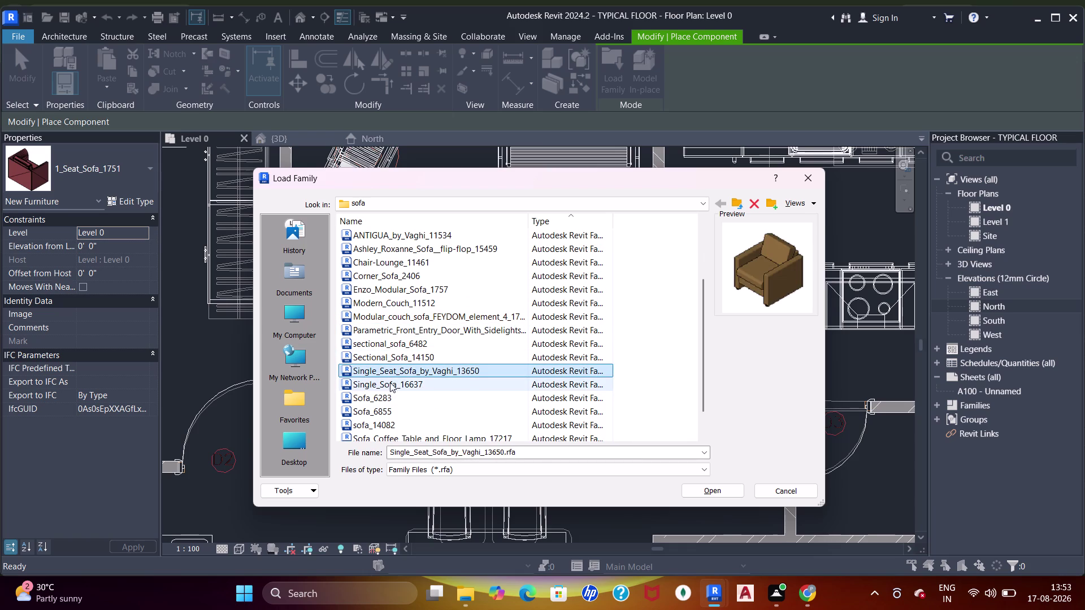
click(388, 387)
click(383, 395)
Preview sofa_14082, Vibro Leather, 3_seater_sofa_16907, Ashley Roxanne and Corner_Sofa_2406 families.
scroll(down, 3)
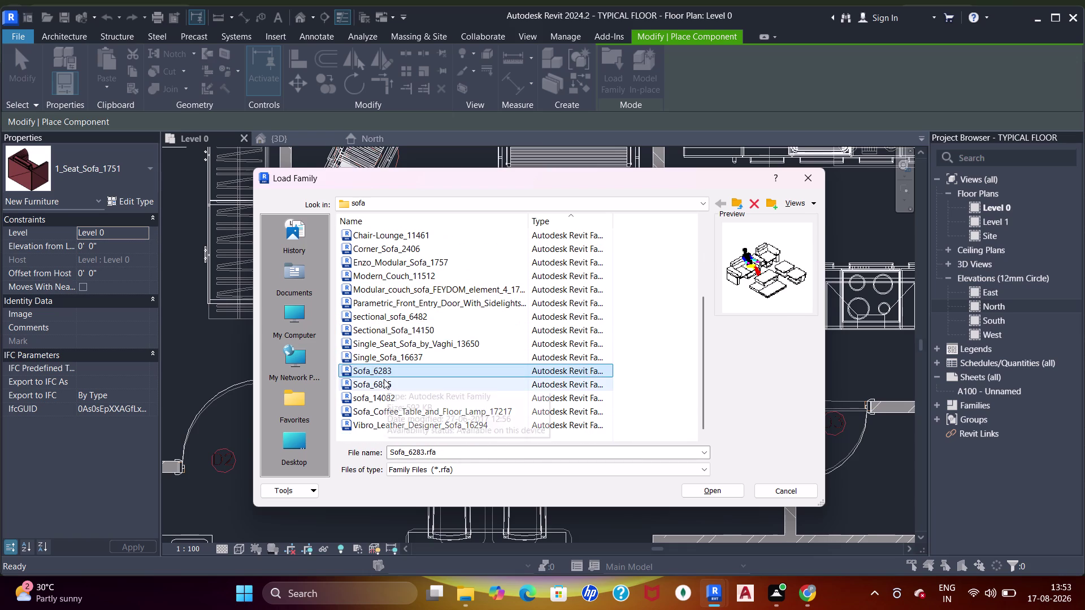
scroll(down, 3)
click(384, 381)
click(383, 400)
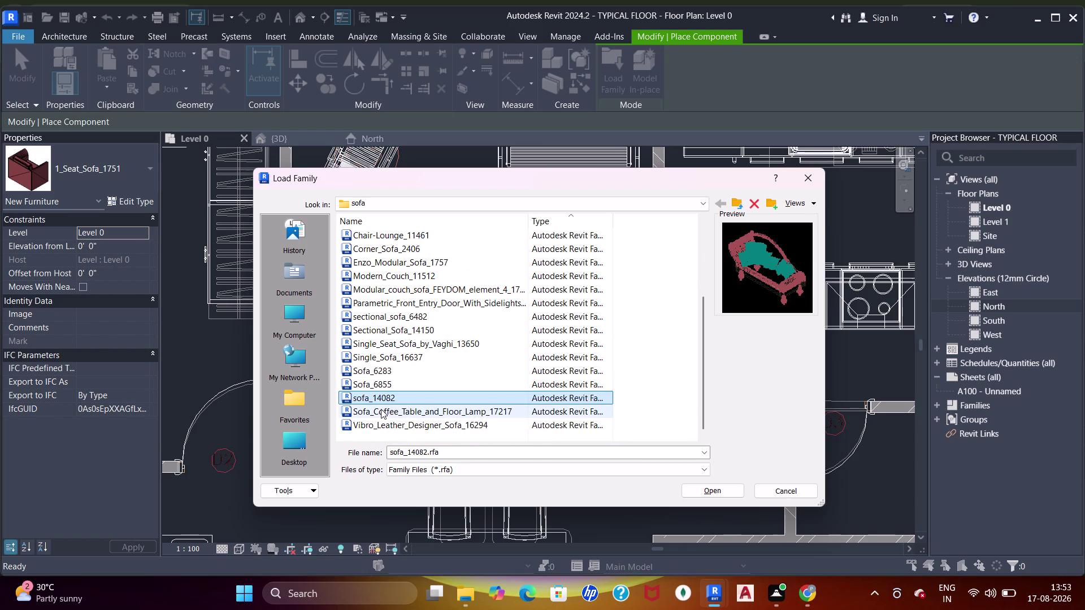
click(378, 410)
click(394, 430)
scroll(up, 3)
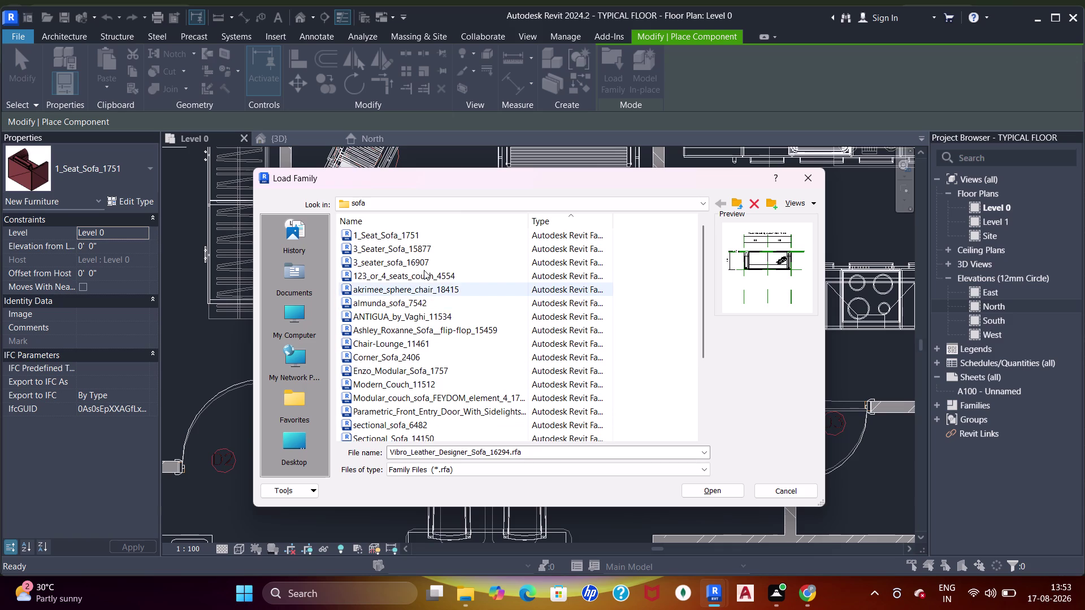
click(419, 252)
click(415, 239)
click(412, 260)
click(407, 285)
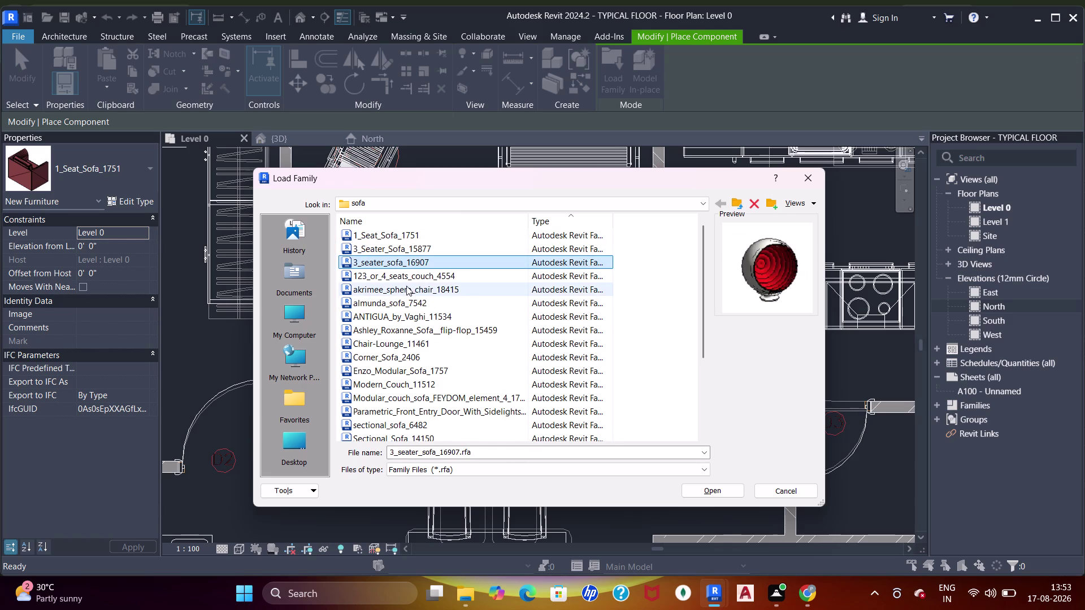
click(411, 278)
click(416, 304)
click(416, 328)
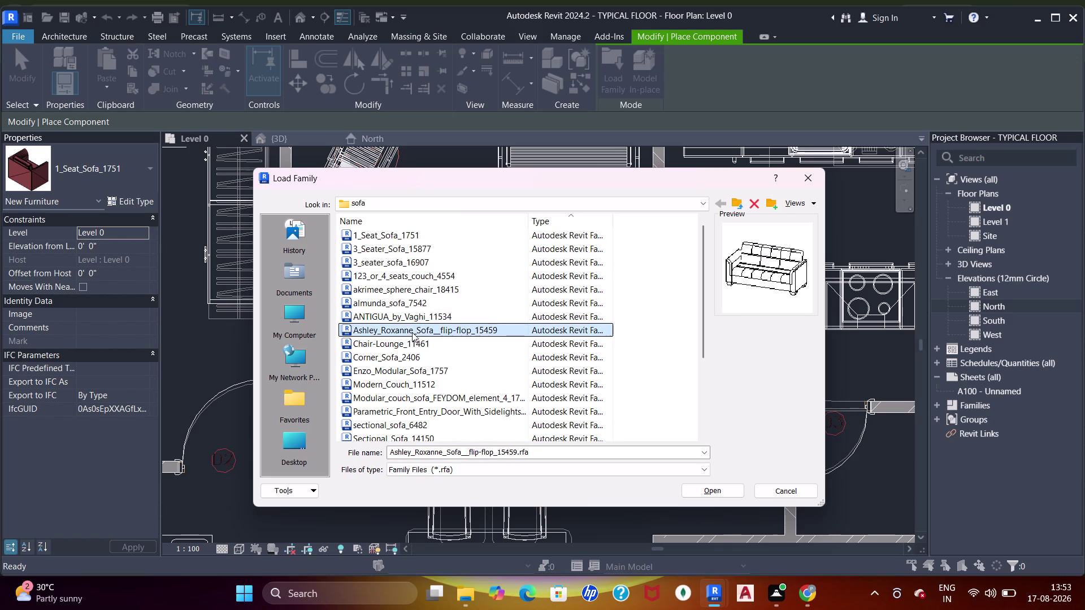
click(406, 323)
click(417, 337)
click(406, 354)
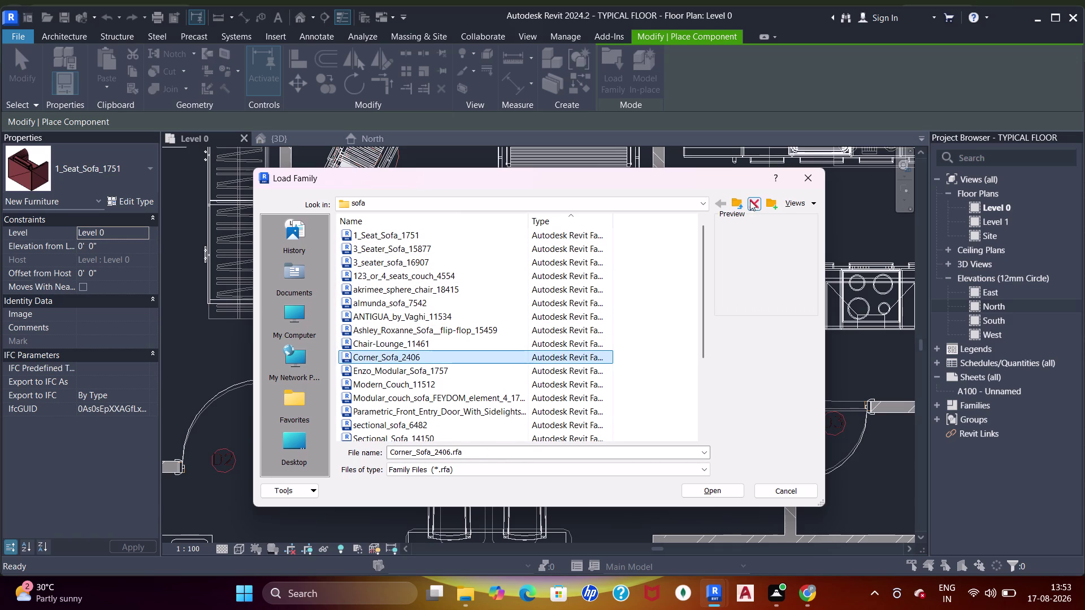
In the SHUBHAM CITY chairs folder, preview chairs and load akrimee_stu_450dia_17786 stool.
click(734, 210)
scroll(up, 3)
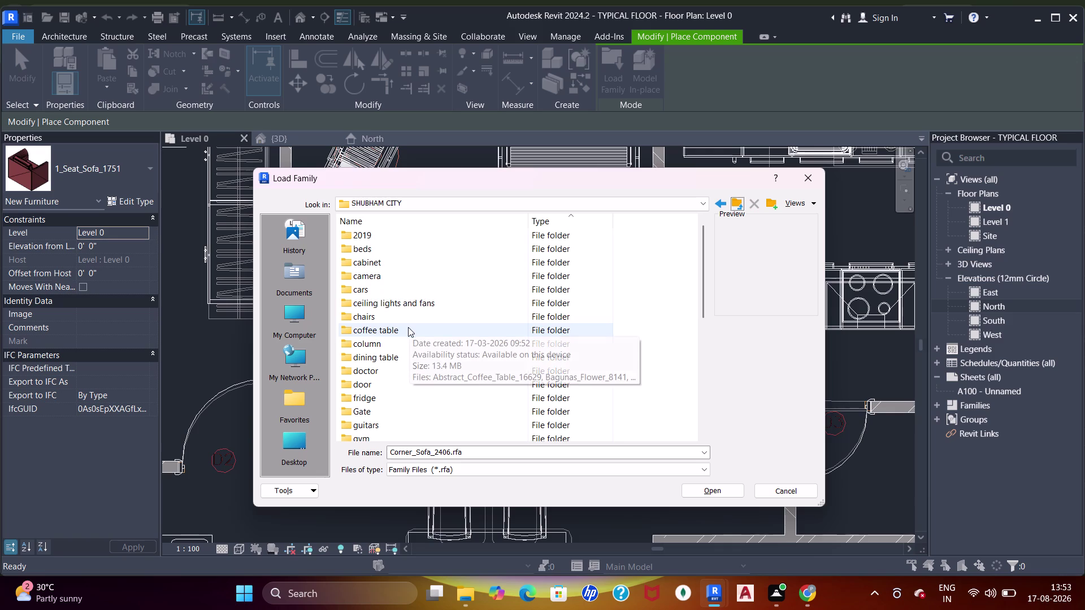
double_click(374, 319)
click(394, 230)
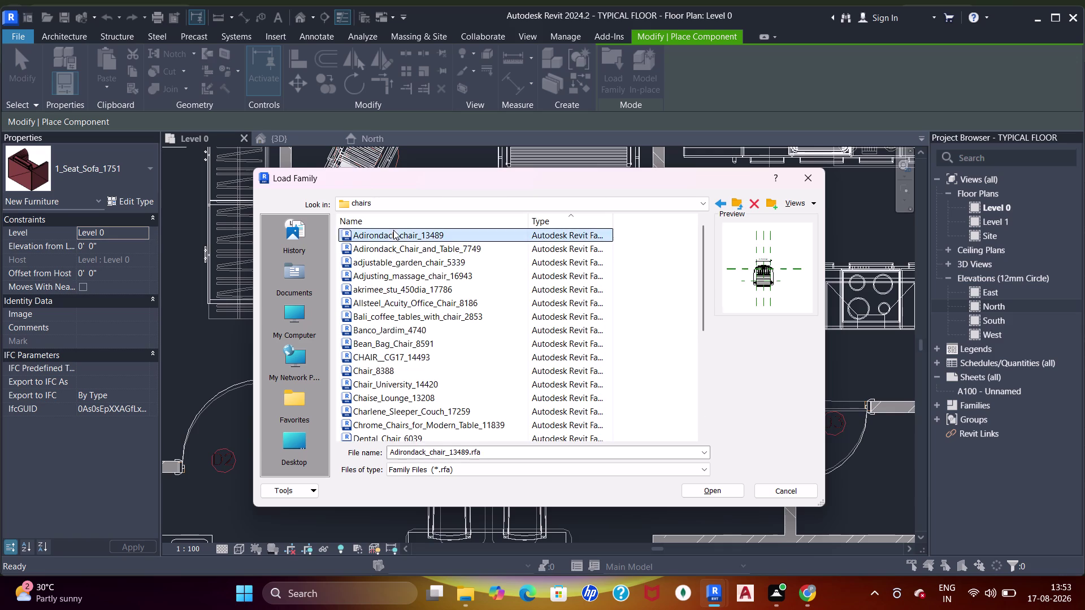
click(386, 255)
click(402, 237)
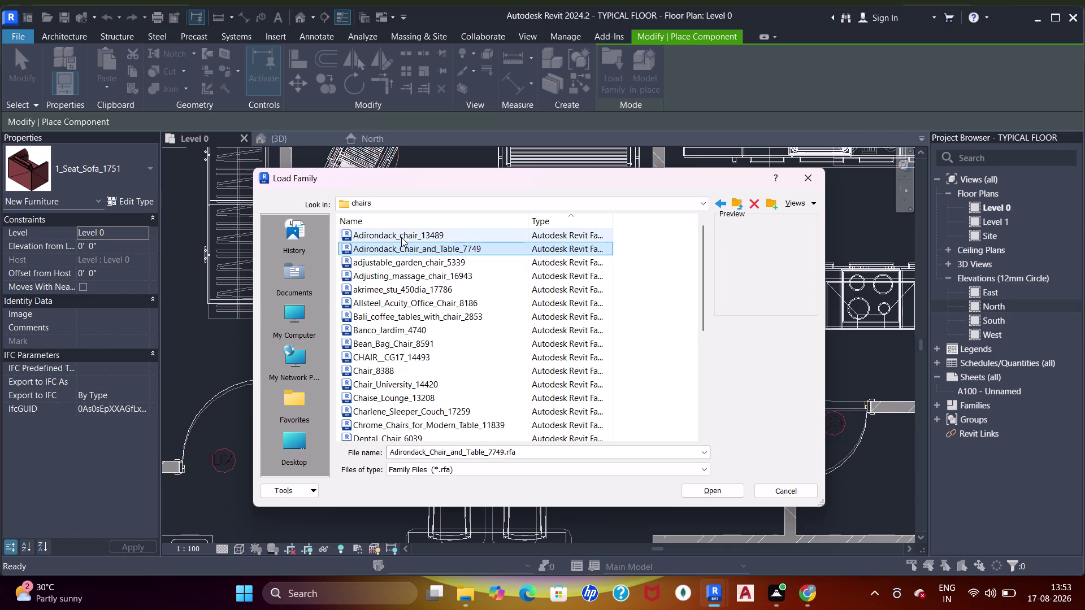
click(399, 269)
click(396, 281)
click(394, 300)
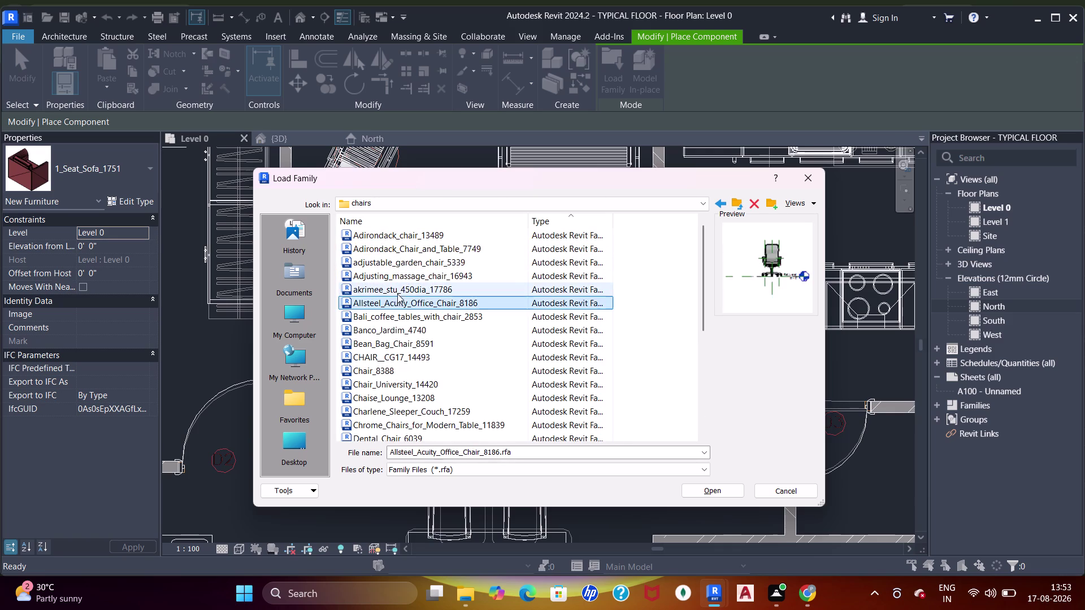
click(397, 284)
click(390, 323)
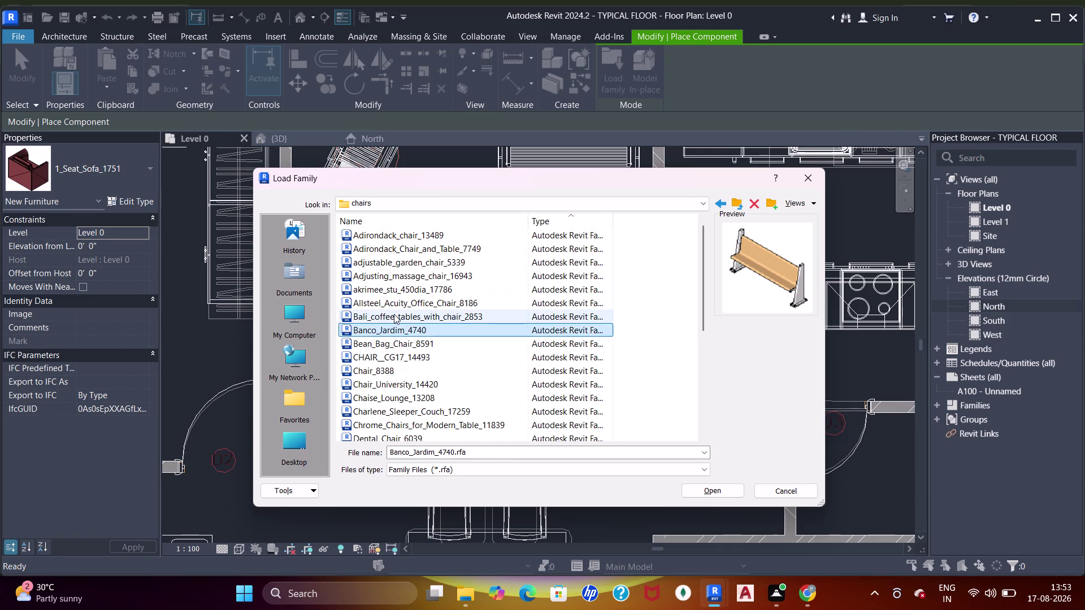
click(394, 314)
click(396, 302)
click(397, 289)
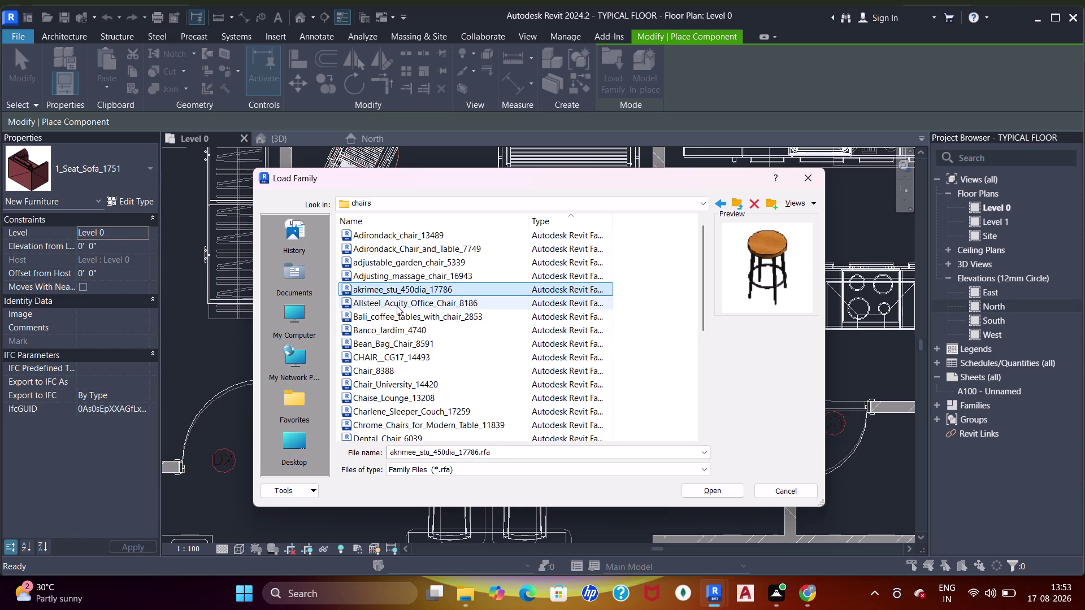
double_click(397, 290)
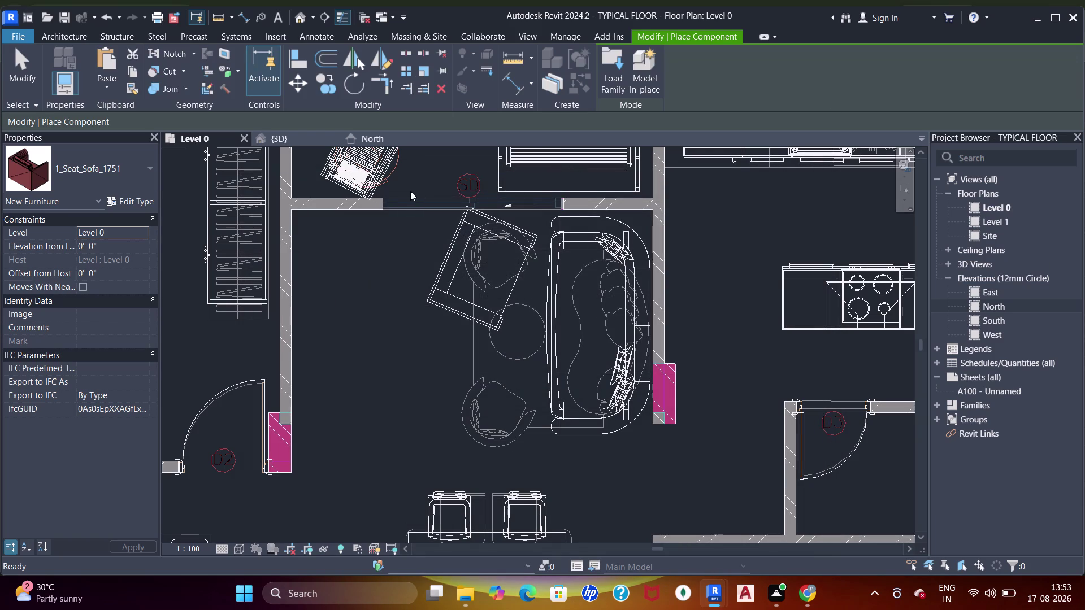
Place the akrimee_stu_450dia_17786 stool beside the round table, then switch to 3D view.
middle_drag(409, 191, 410, 355)
scroll(up, 3)
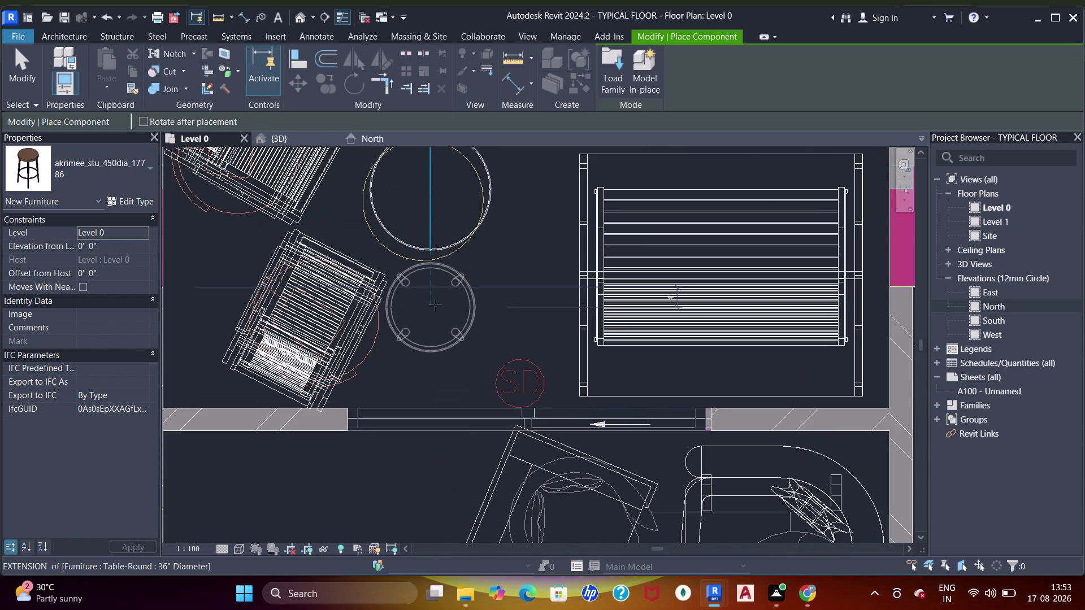
click(436, 305)
click(298, 136)
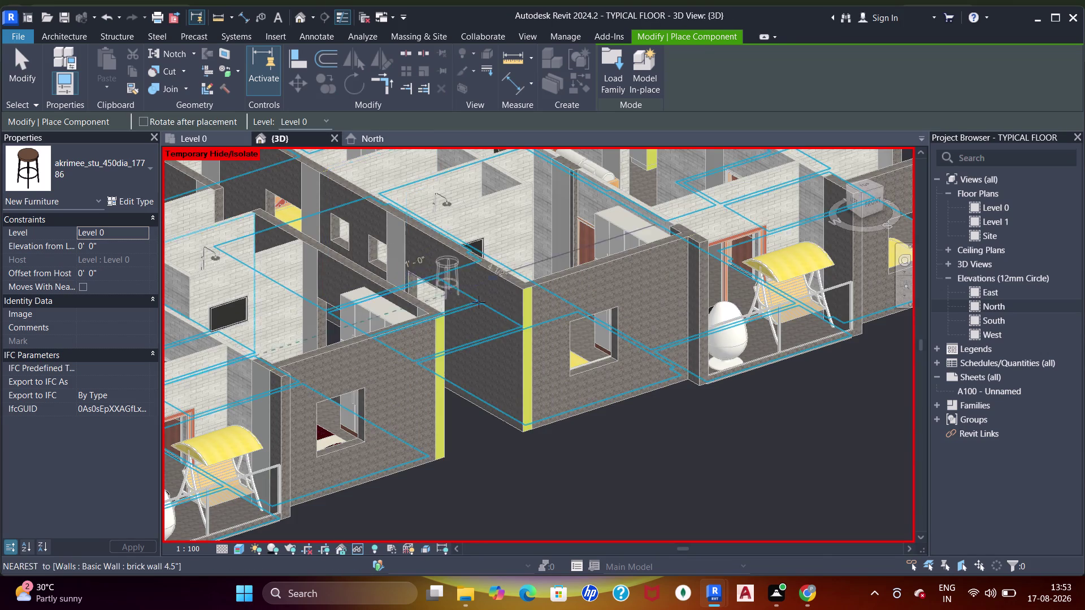
Pan and zoom the 3D view to bring the balcony with the stool into view.
scroll(down, 3)
scroll(down, 3)
middle_drag(452, 338, 660, 337)
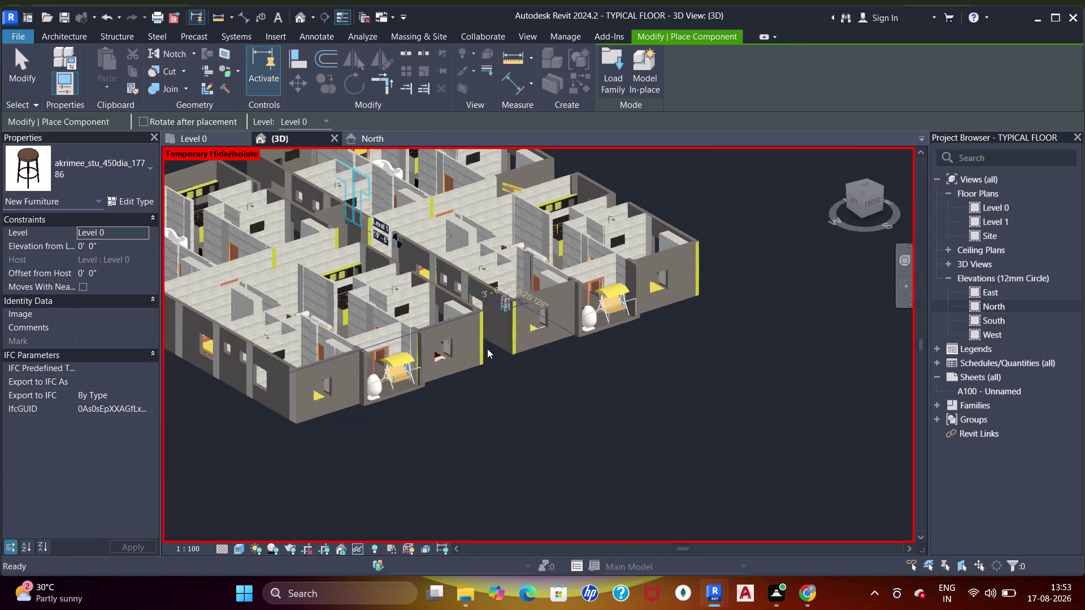
middle_drag(487, 350, 644, 364)
middle_drag(331, 282, 339, 293)
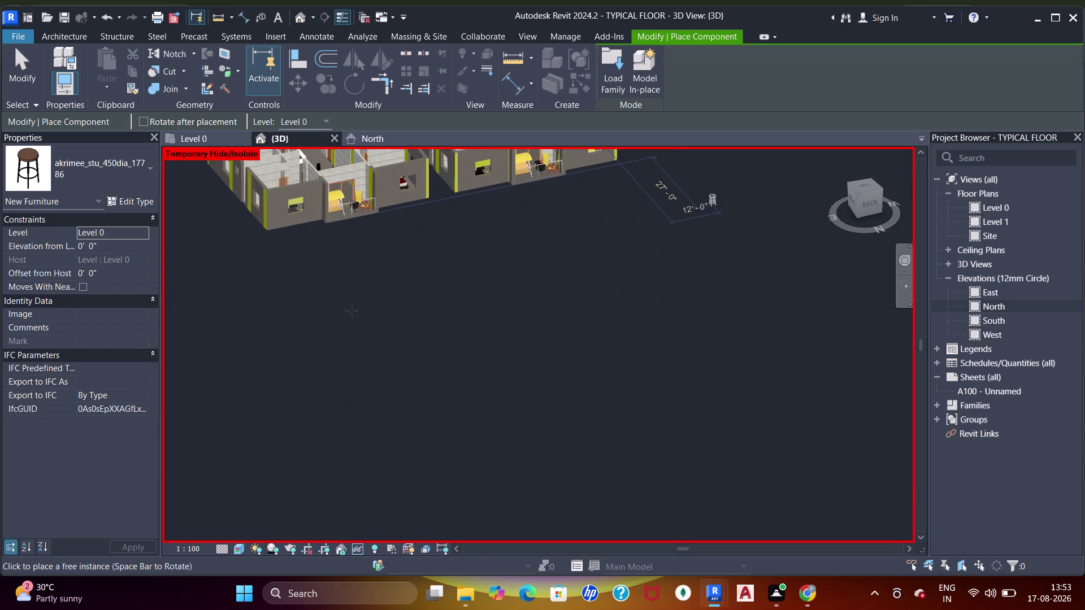
middle_drag(339, 292, 333, 384)
scroll(up, 3)
middle_drag(544, 208, 542, 372)
scroll(up, 3)
scroll(up, 3)
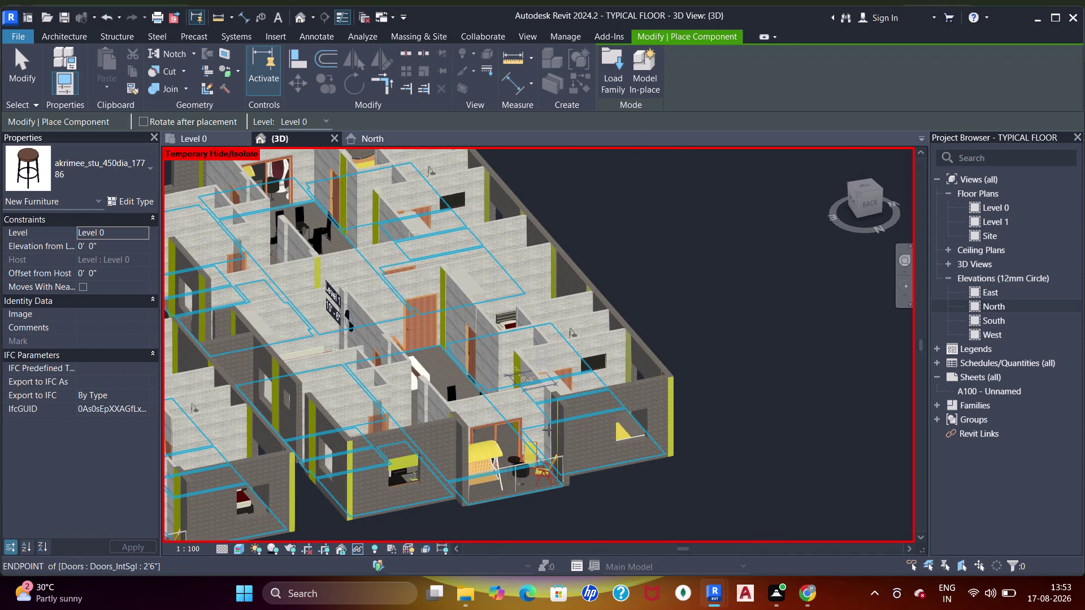
middle_drag(544, 439, 596, 299)
End furniture placement and orbit around the stool by the round table.
key(Escape)
key(Escape)
key(Escape)
scroll(up, 3)
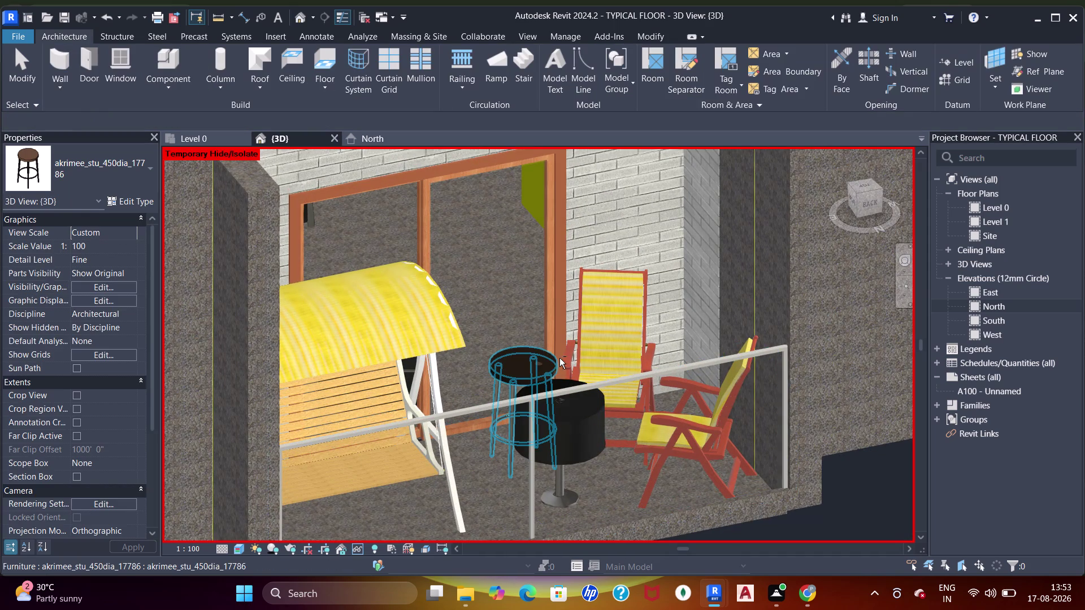
middle_drag(559, 366, 554, 398)
scroll(down, 3)
middle_drag(551, 387, 559, 435)
middle_drag(543, 352, 545, 401)
scroll(up, 3)
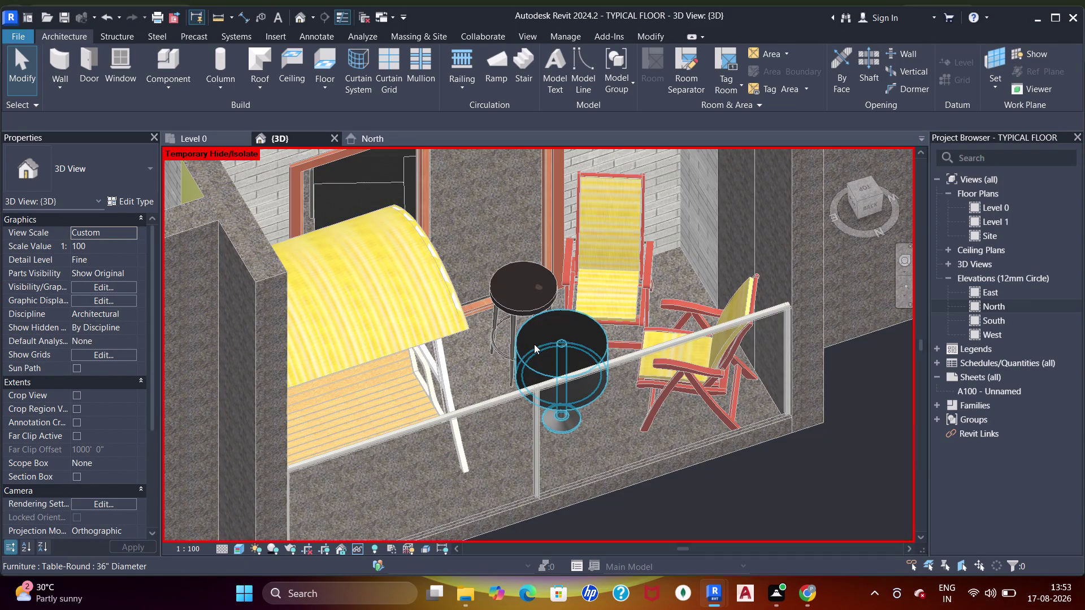
Select the round table, return to the Level 0 plan and pick the bar stool.
click(534, 345)
key(Delete)
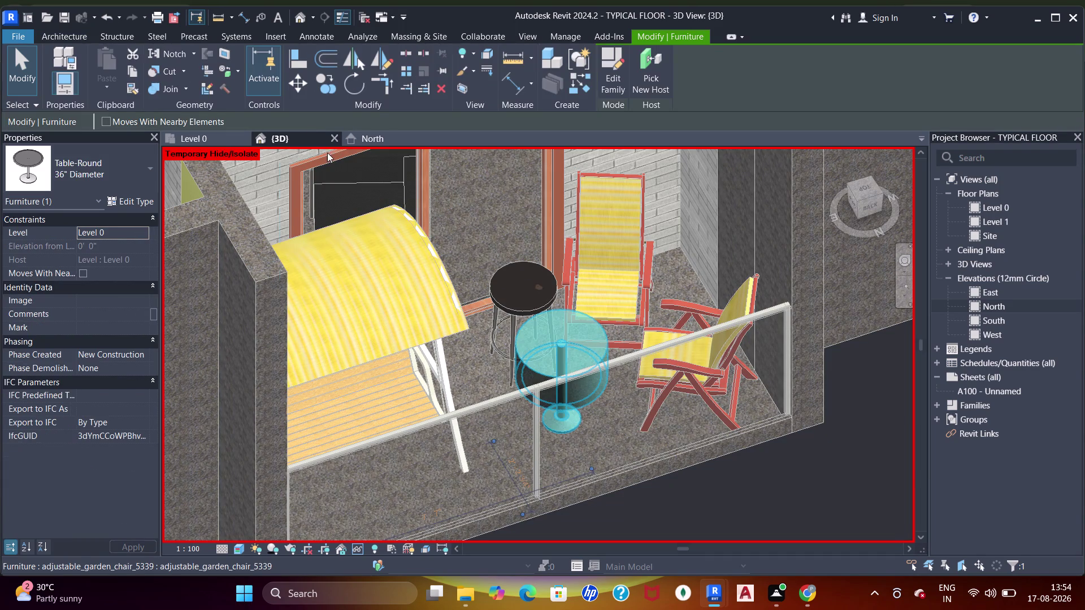
click(217, 140)
scroll(down, 3)
click(481, 267)
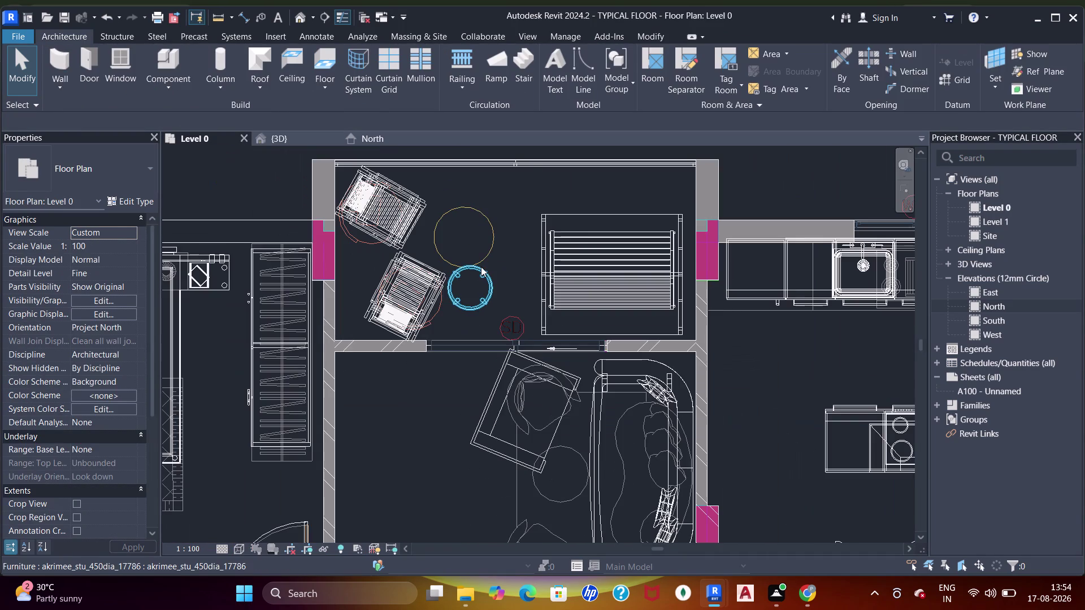
Move the bar stool from its edge point to a new location on the balcony.
scroll(up, 3)
drag(464, 269, 455, 182)
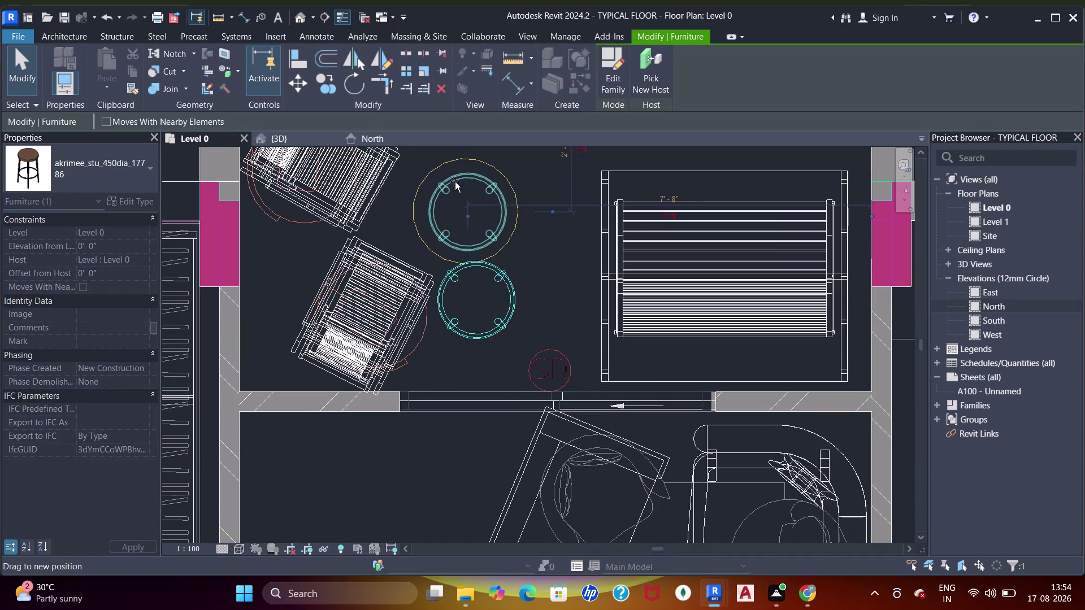
click(315, 87)
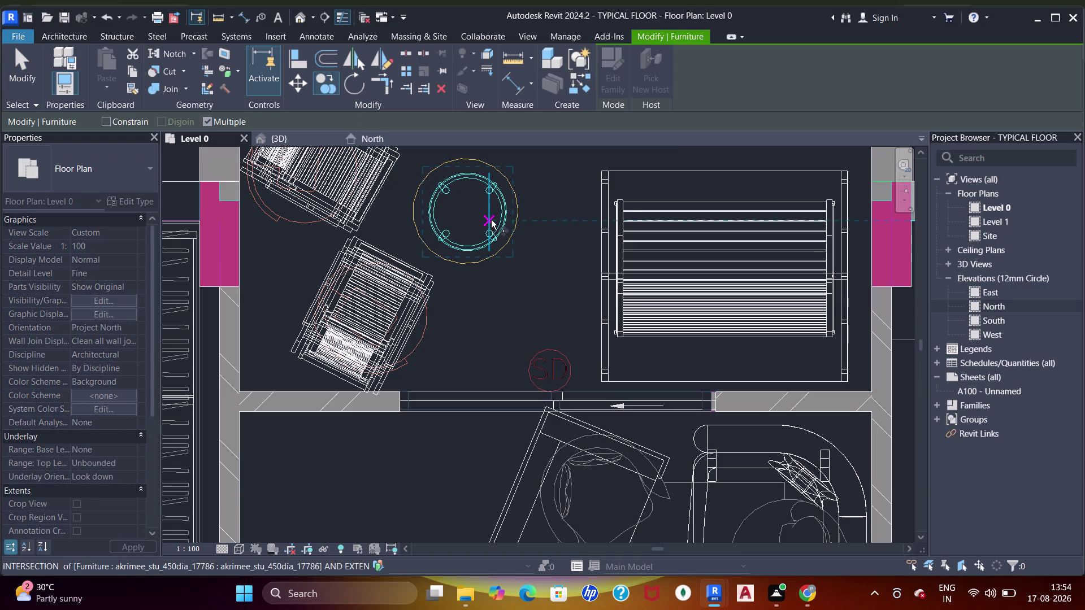
click(514, 213)
scroll(down, 3)
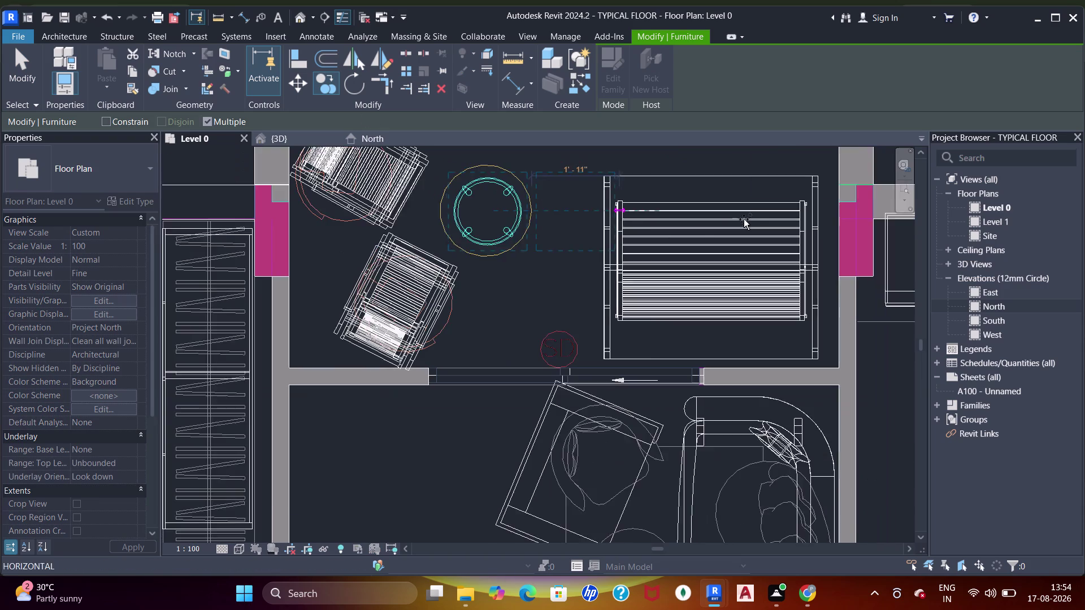
scroll(down, 3)
middle_drag(767, 229, 395, 258)
middle_drag(694, 289, 448, 291)
scroll(up, 3)
scroll(up, 3)
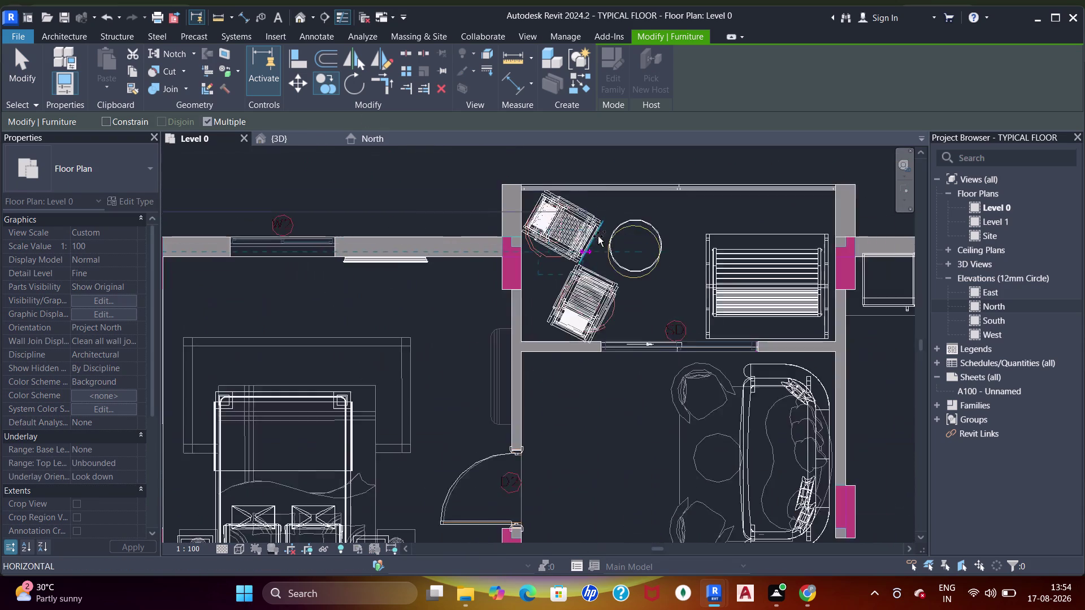
scroll(up, 3)
click(682, 253)
Exit the Move command and delete the newly clicked element.
key(Escape)
key(Escape)
key(Escape)
click(726, 238)
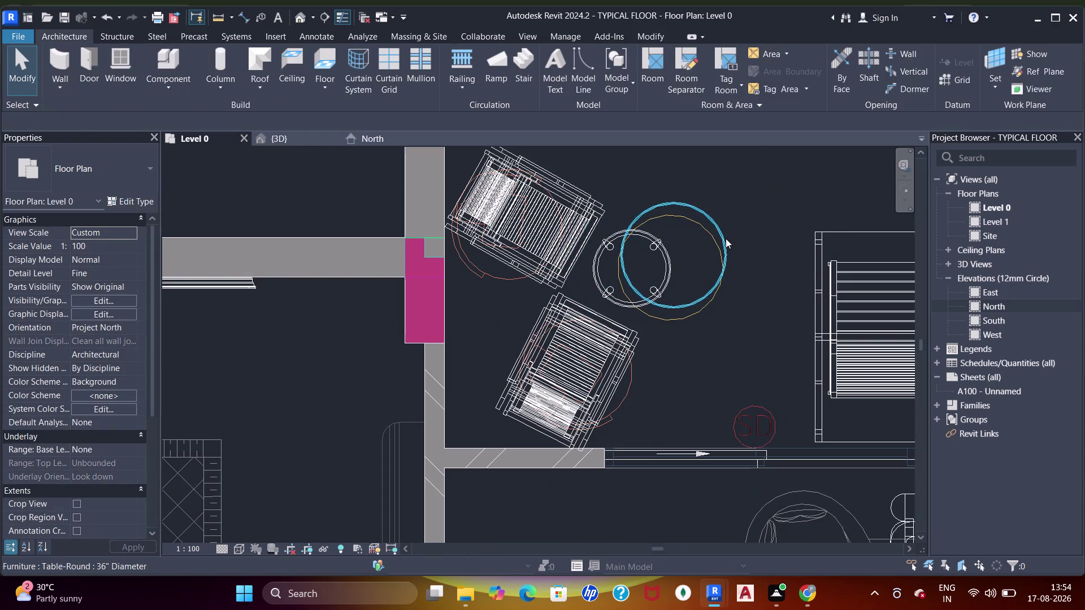
key(Delete)
Slide the stool up against the round table and pan out over the plan.
click(674, 263)
drag(670, 265, 710, 261)
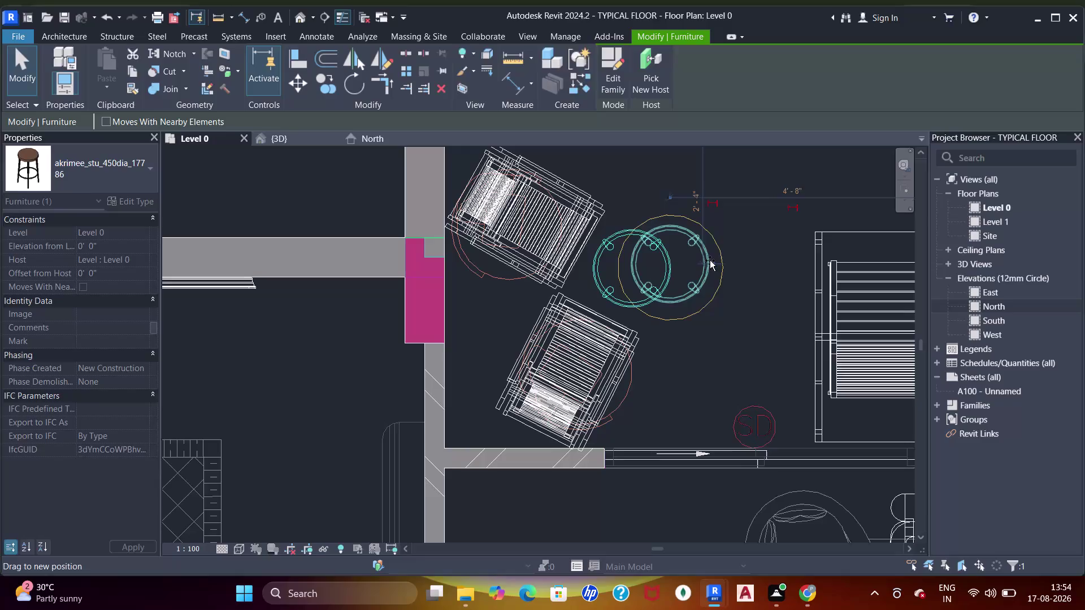
drag(710, 260, 713, 261)
scroll(down, 3)
middle_drag(663, 384, 657, 246)
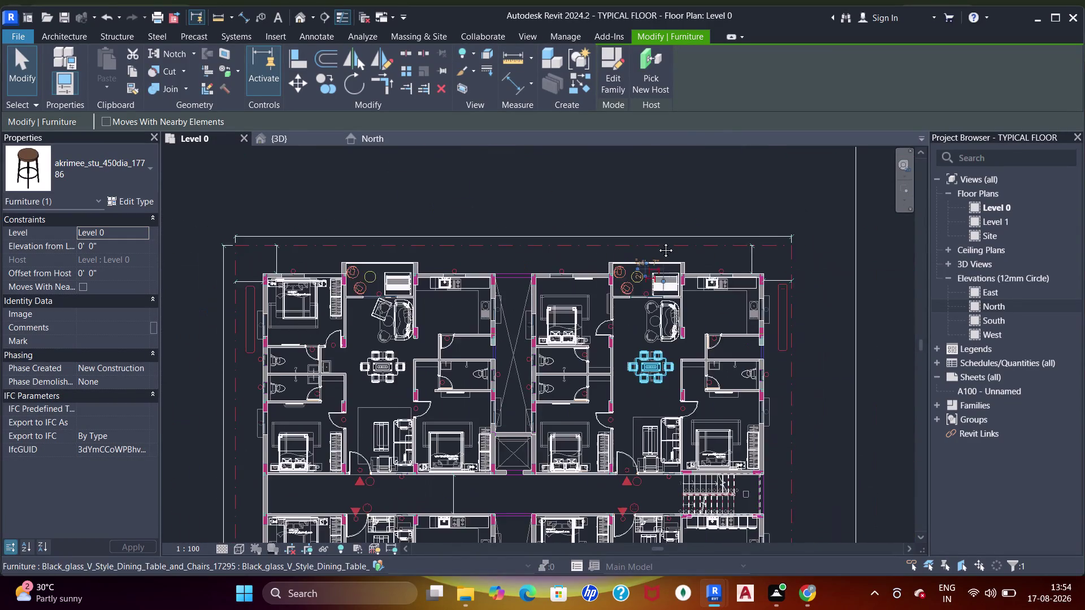
click(298, 139)
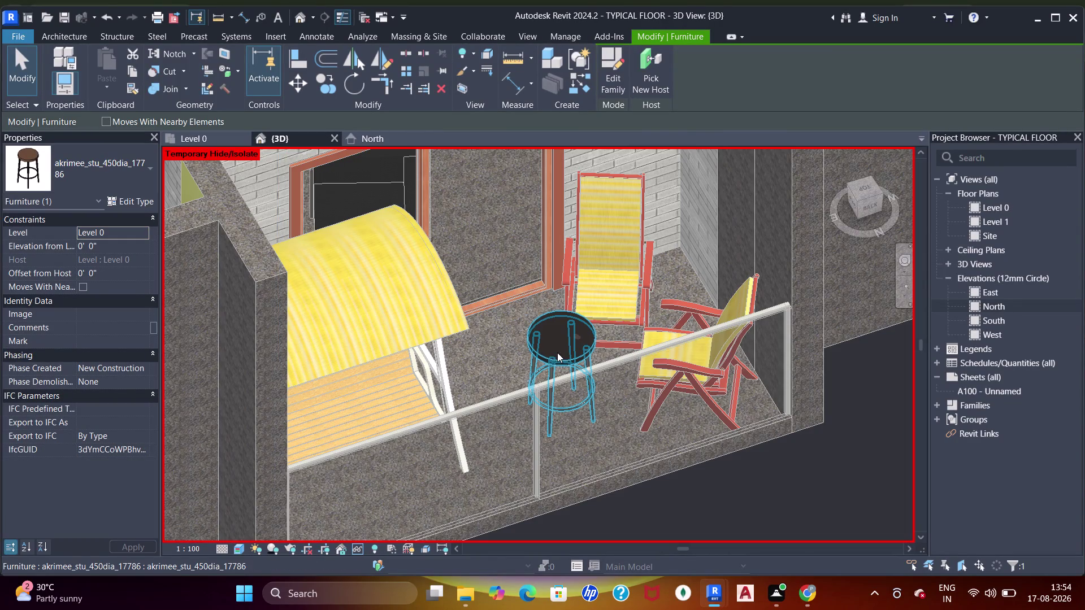
Pan the 3D view back to the balcony furniture and select the akrimee stool.
key(Escape)
scroll(down, 3)
middle_drag(566, 373, 600, 407)
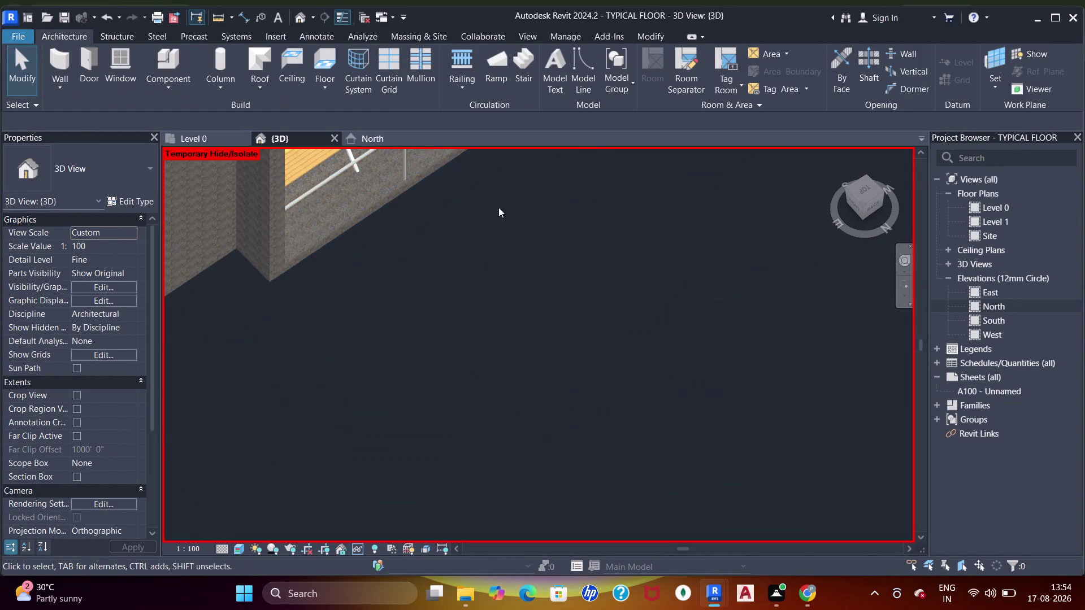
middle_drag(498, 212, 536, 415)
scroll(up, 3)
click(417, 323)
click(385, 347)
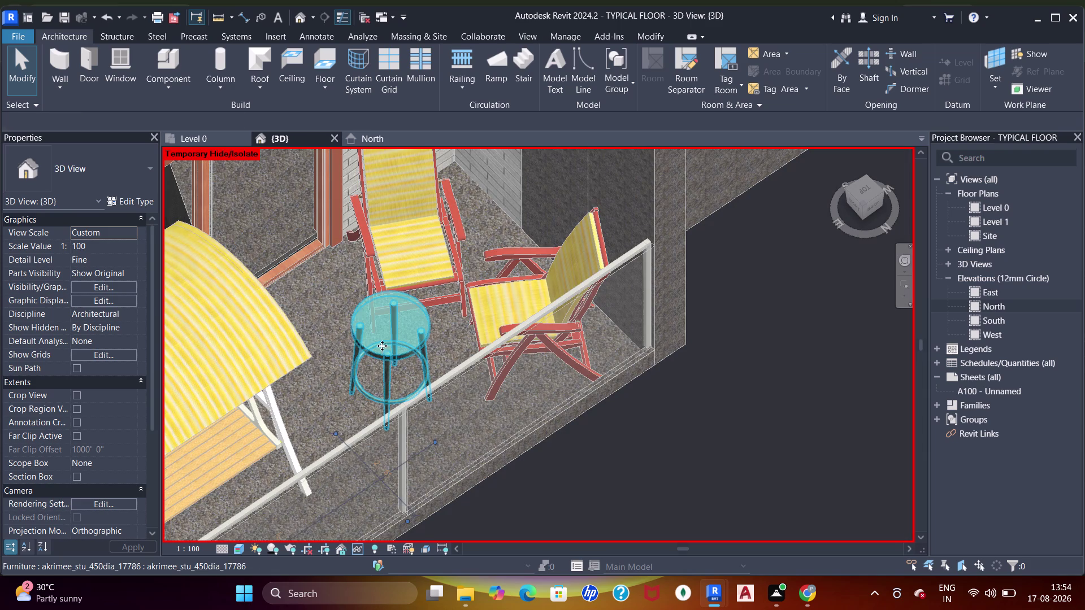
click(128, 202)
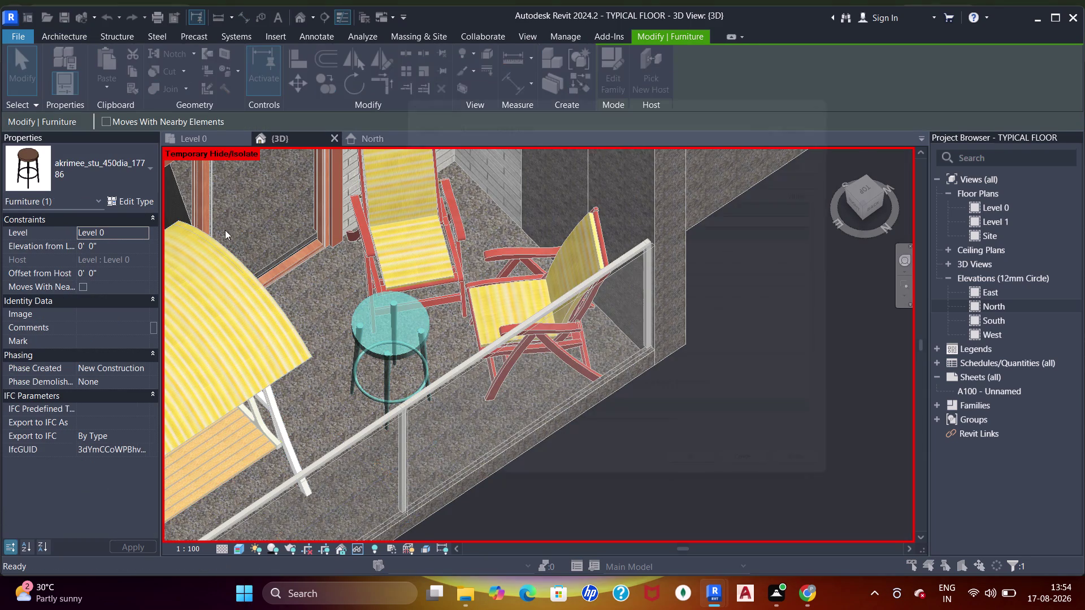
Open and dismiss the stool's list of available furniture types.
scroll(down, 3)
scroll(down, 3)
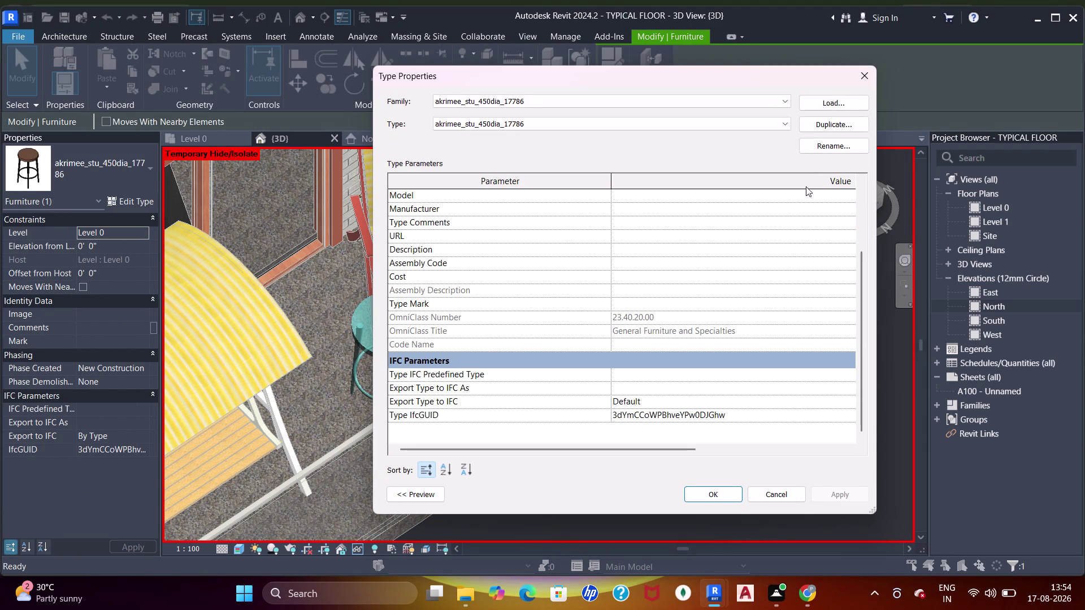
scroll(up, 3)
key(Escape)
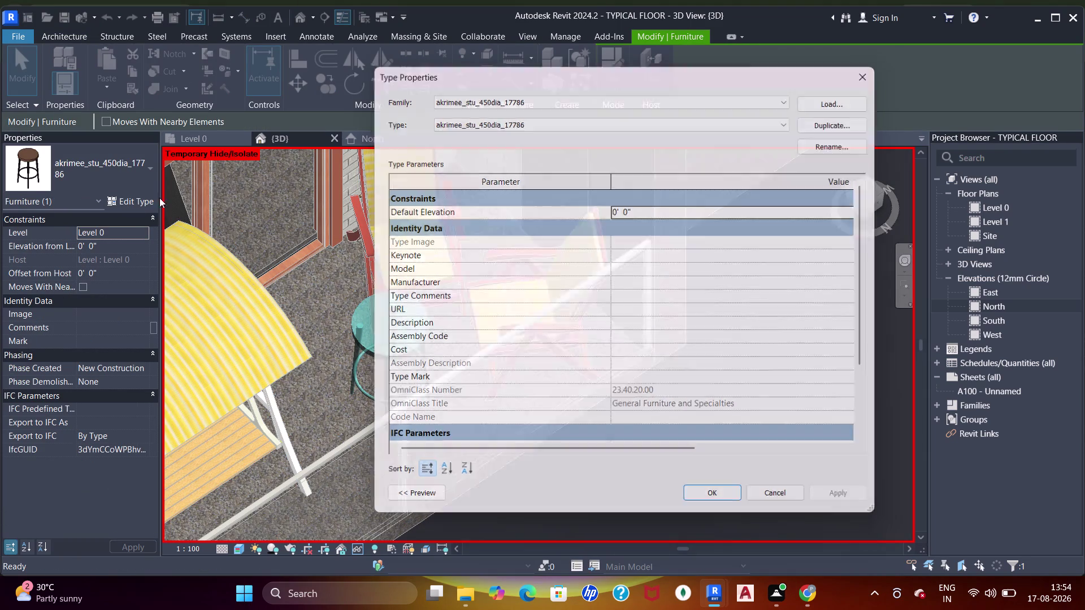
click(107, 180)
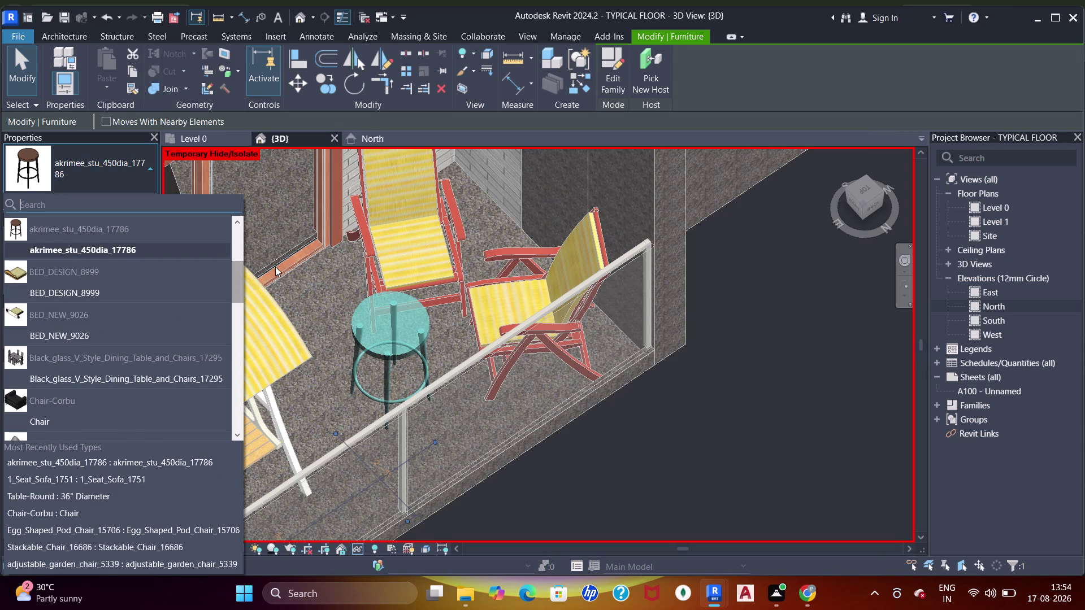
key(Escape)
Duplicate the stool type as akrimee_stu_450dia_17786 2 and close Type Properties.
click(129, 204)
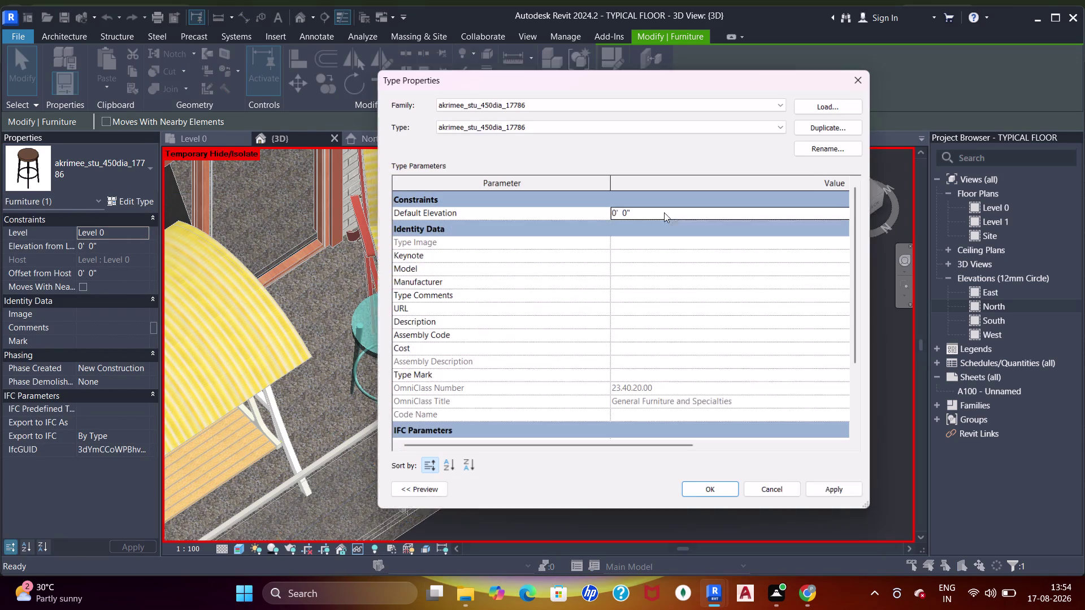
click(843, 122)
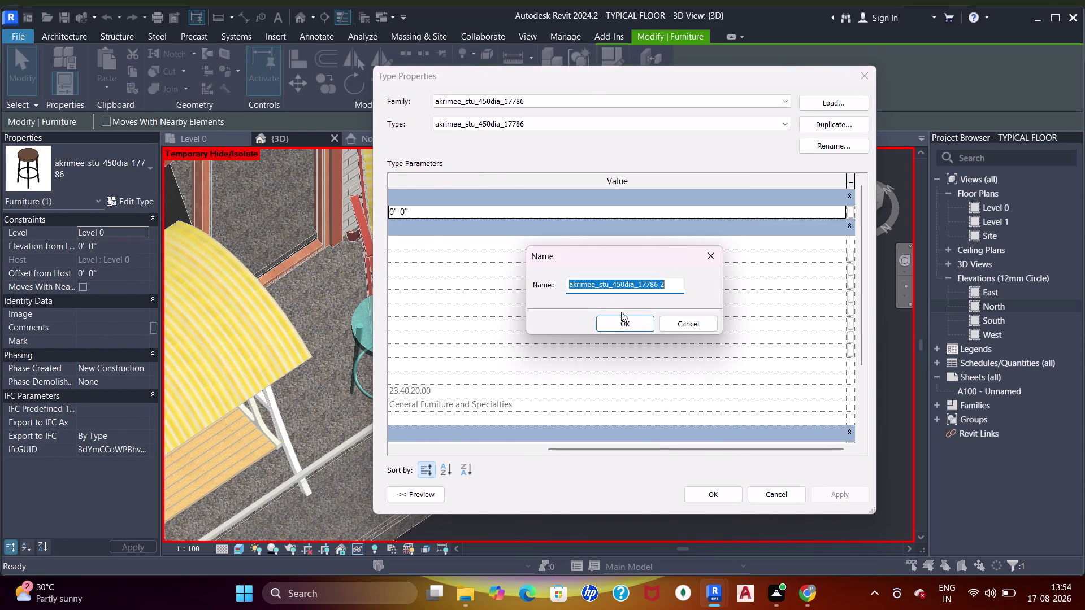
click(621, 319)
scroll(down, 3)
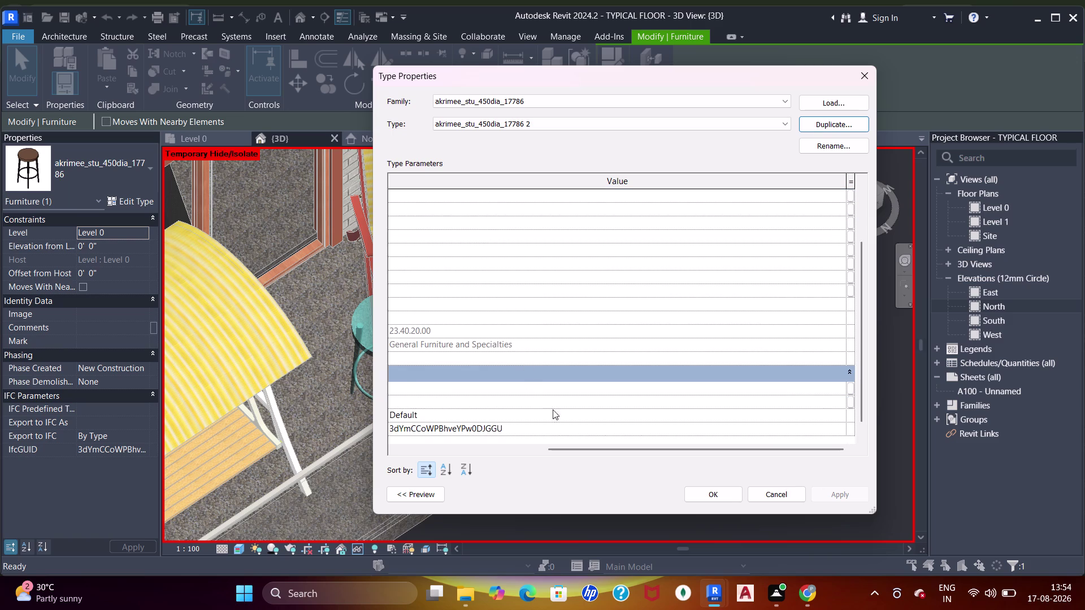
scroll(up, 3)
drag(555, 453, 435, 466)
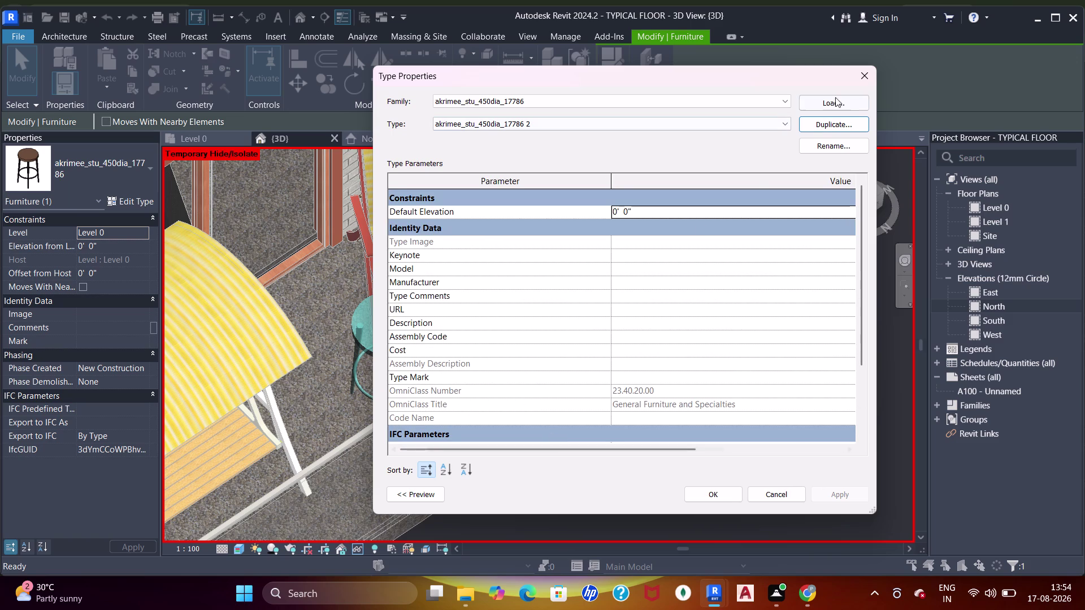
drag(864, 75, 848, 99)
click(857, 80)
key(Escape)
key(Escape)
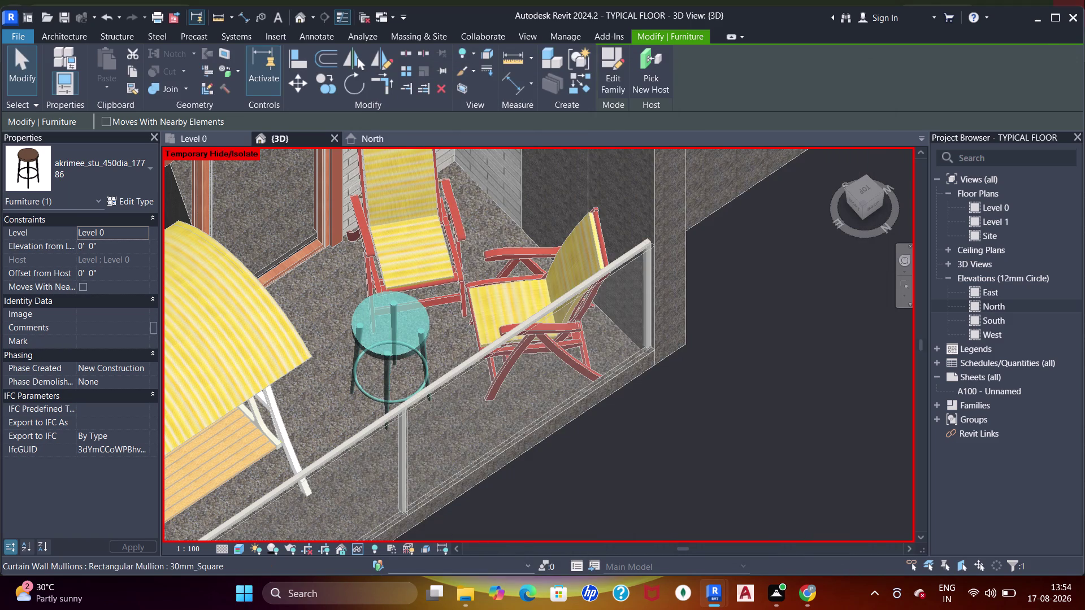
key(Escape)
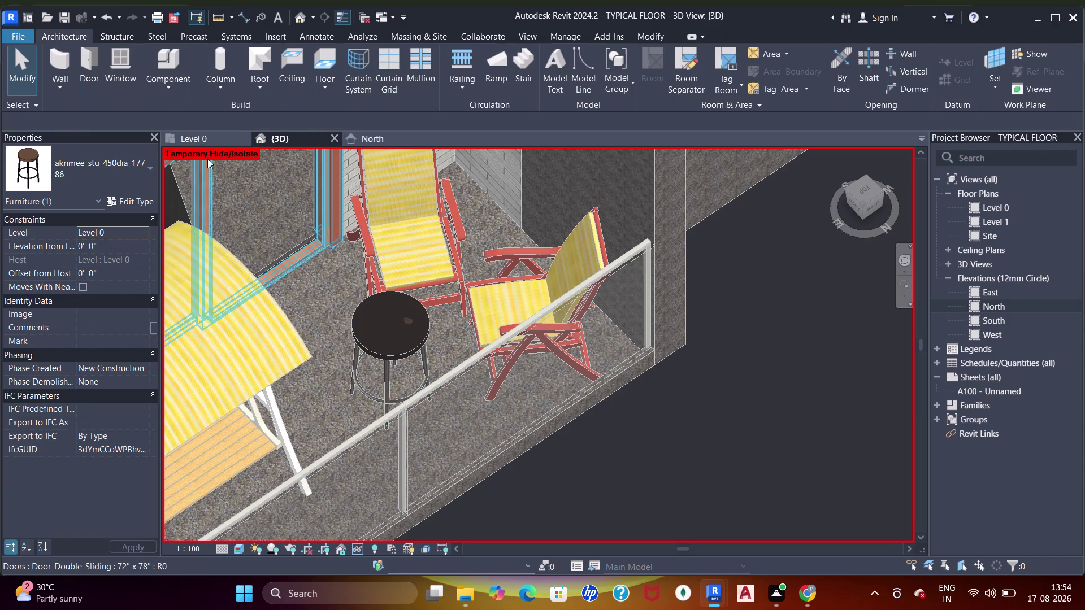
Return to the Level 0 plan and centre it on the living area.
click(201, 146)
click(205, 137)
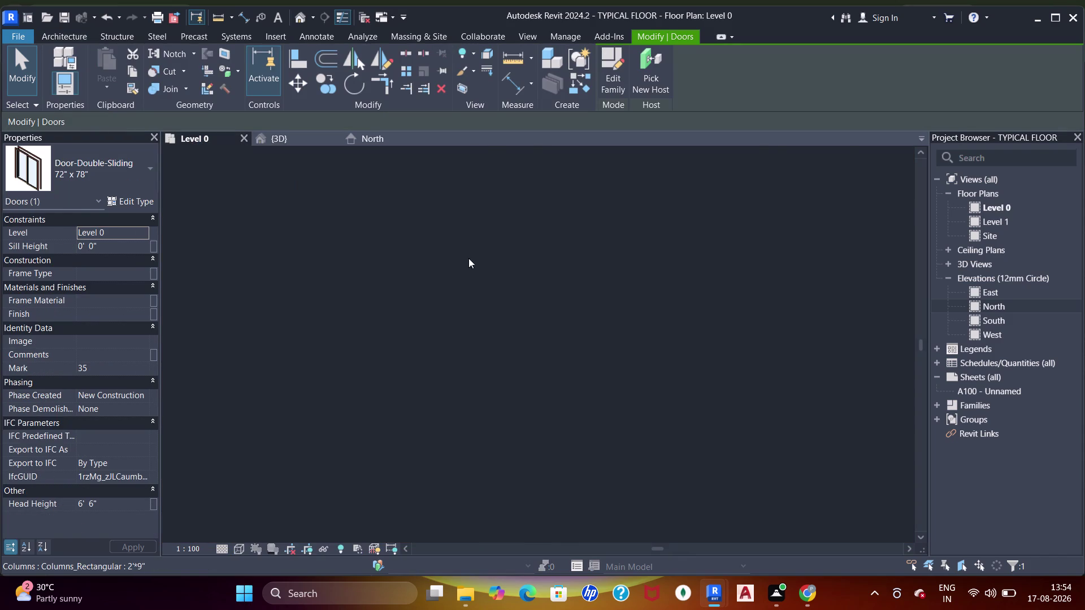
scroll(down, 3)
scroll(up, 3)
middle_drag(490, 185, 493, 253)
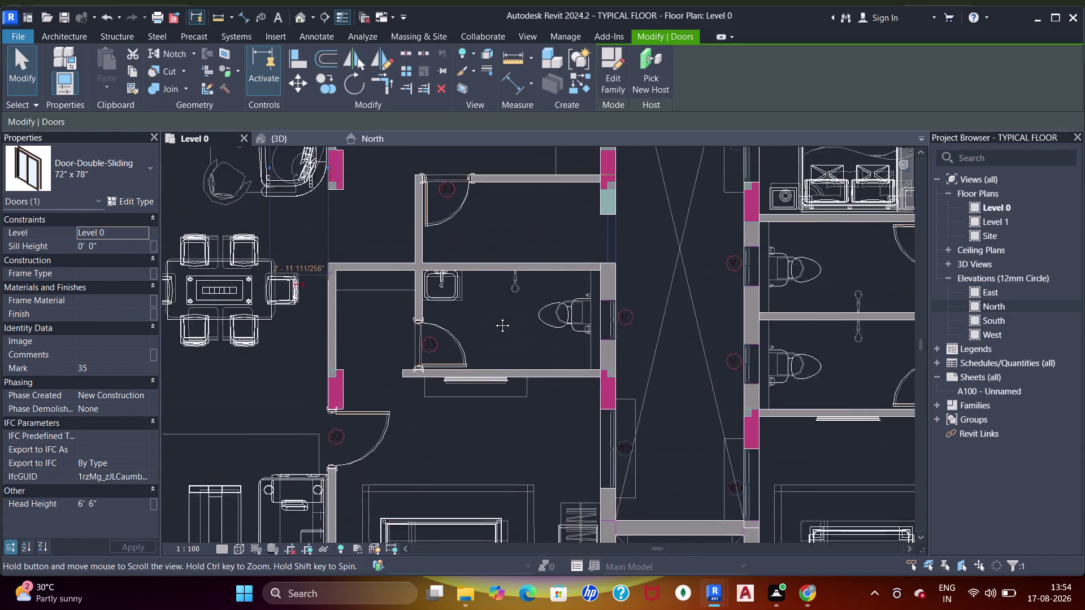
middle_drag(494, 253, 495, 396)
scroll(down, 3)
middle_drag(348, 330, 497, 301)
scroll(up, 3)
middle_drag(544, 274, 532, 313)
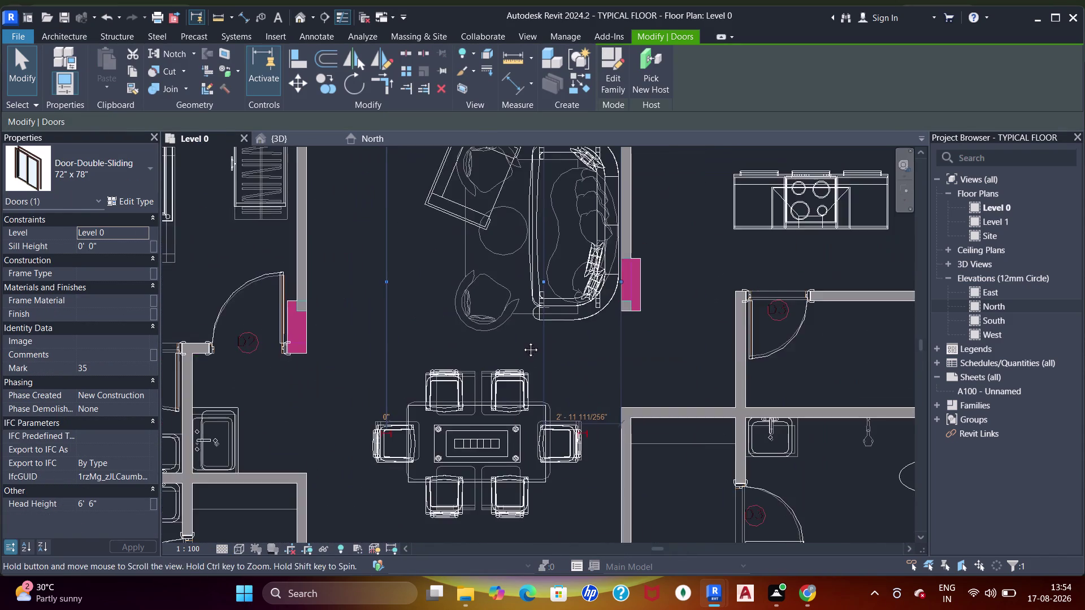
middle_drag(532, 313, 506, 373)
Clear the door selection and start placing a furniture component.
key(Escape)
key(Escape)
key(Escape)
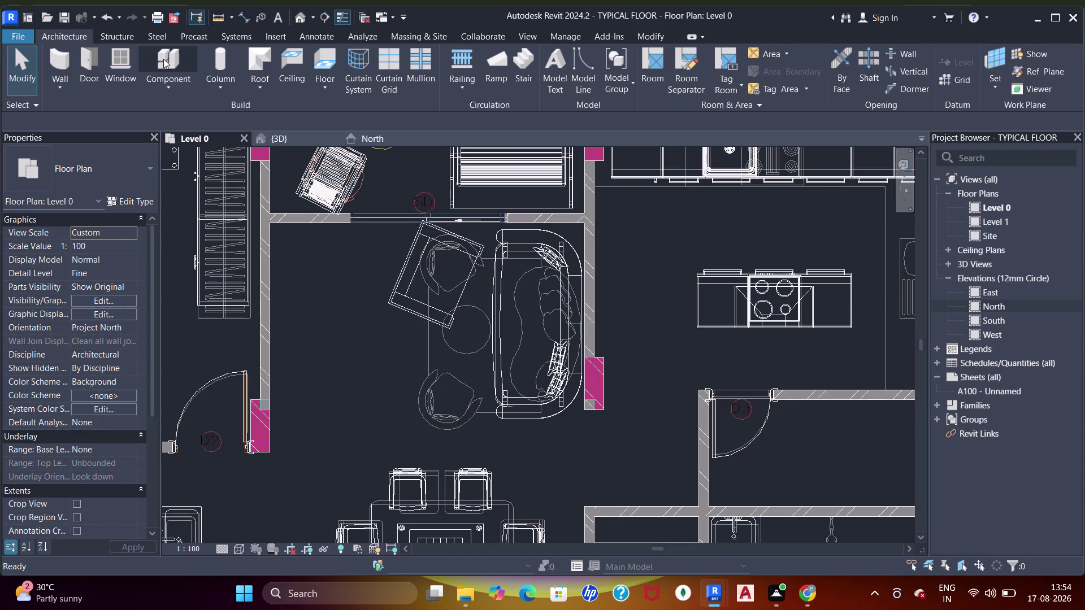
click(164, 58)
Load the Chair_8388 family from the chairs folder, letting its Revit 2010 upgrade finish.
click(611, 72)
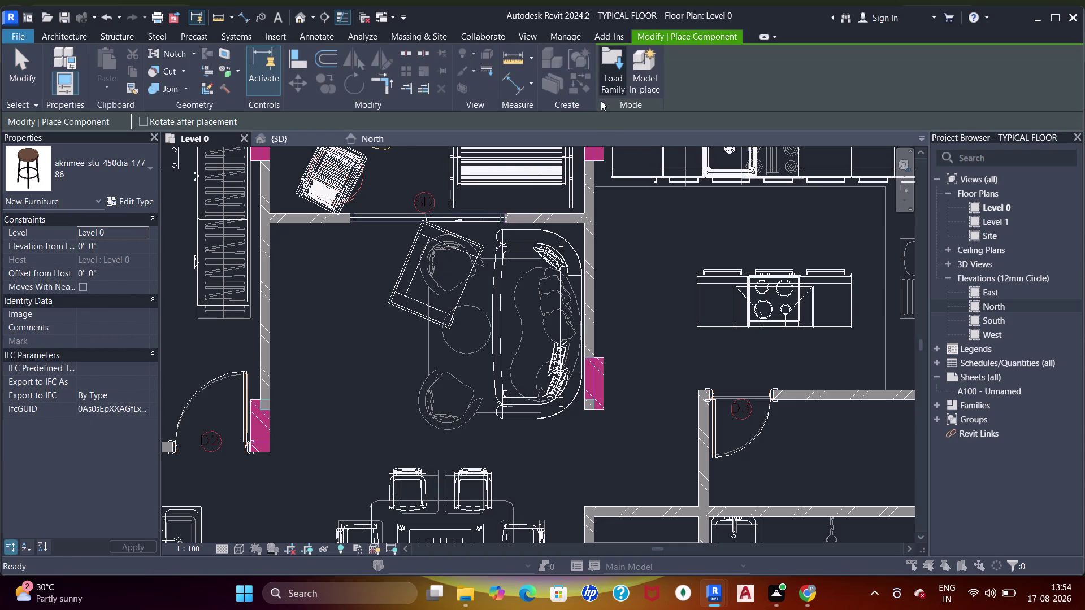
click(388, 333)
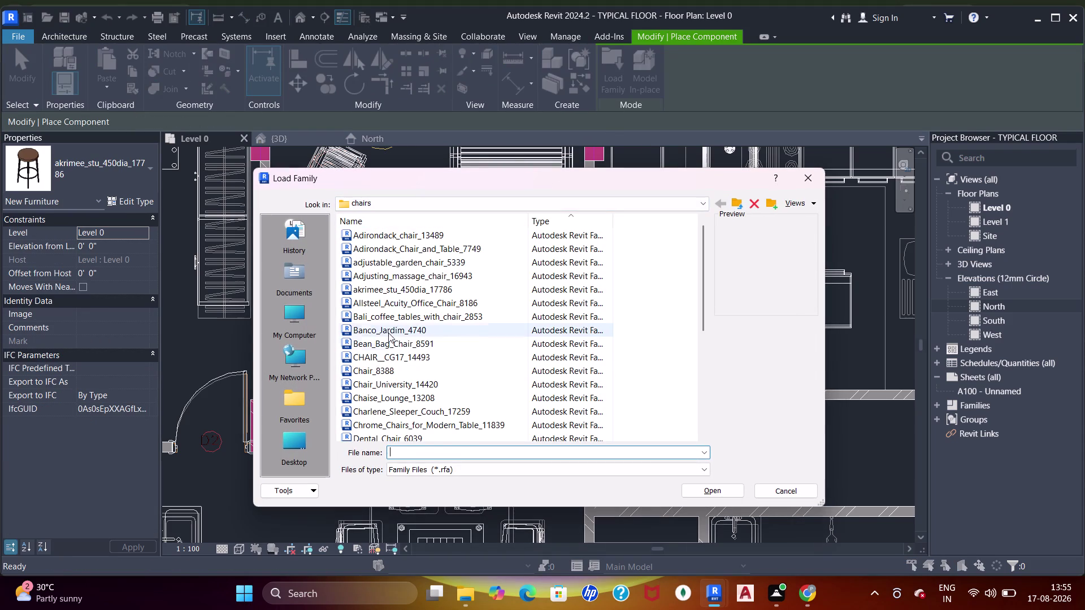
click(400, 318)
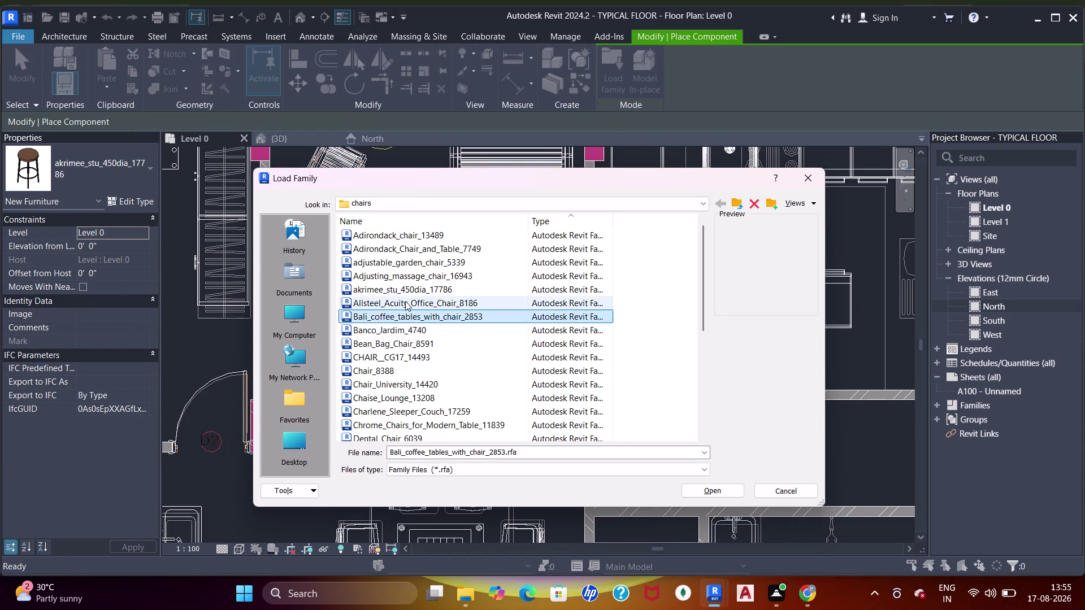
click(407, 299)
click(434, 282)
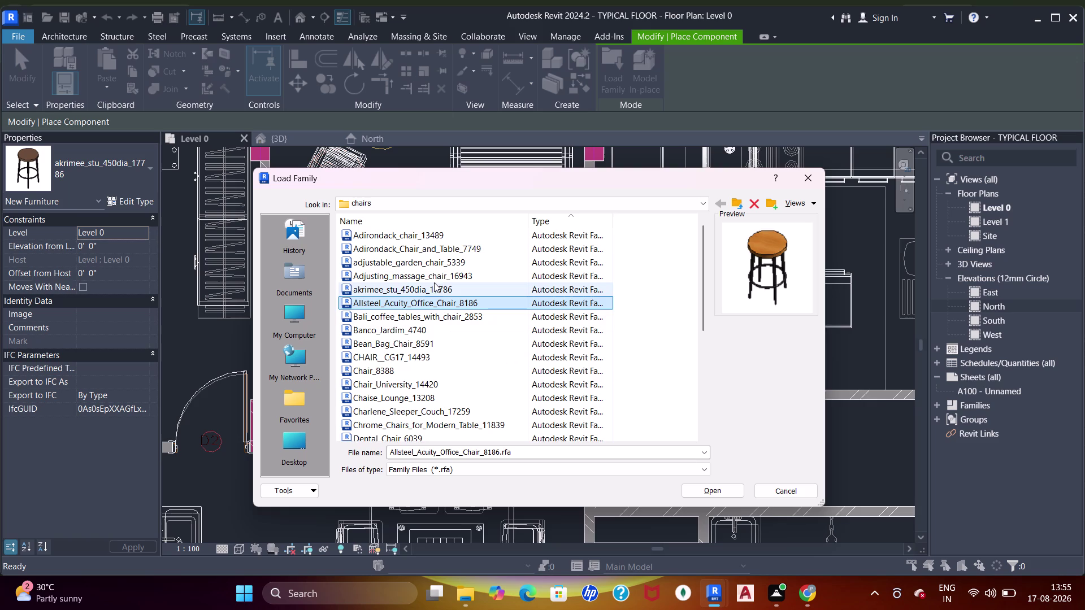
click(439, 277)
click(429, 334)
click(418, 357)
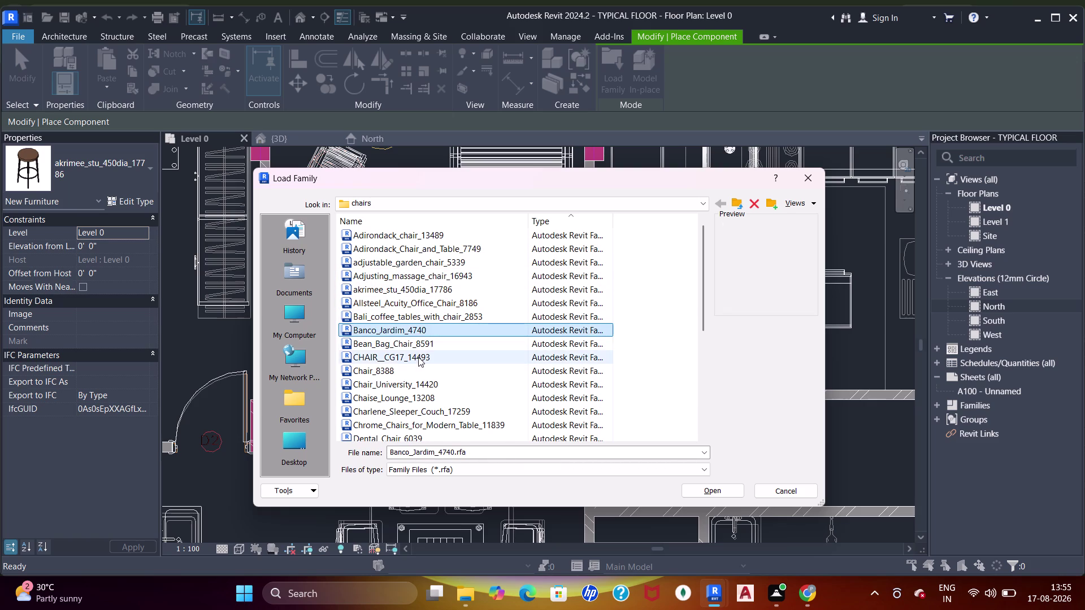
click(407, 374)
double_click(410, 370)
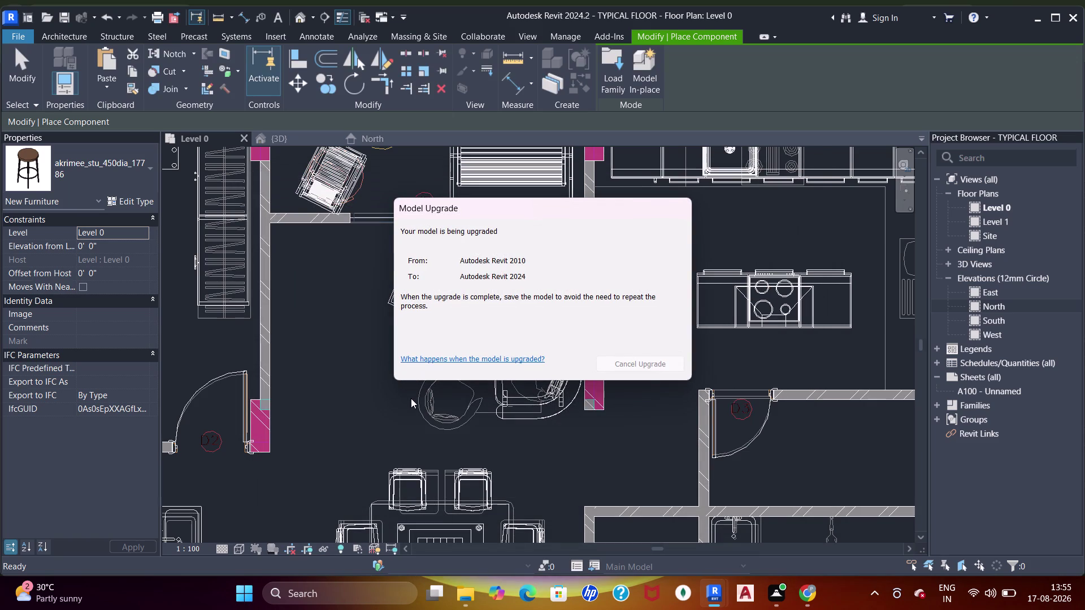
scroll(up, 3)
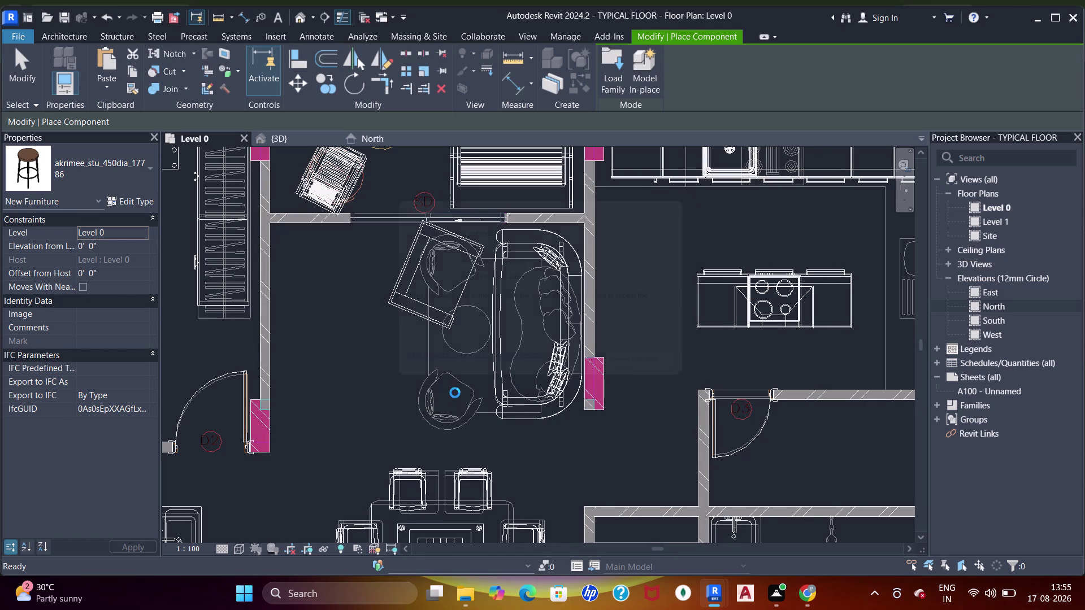
Rotate the Chair_8388 preview and place the armchair below the round table.
key(space)
key(space)
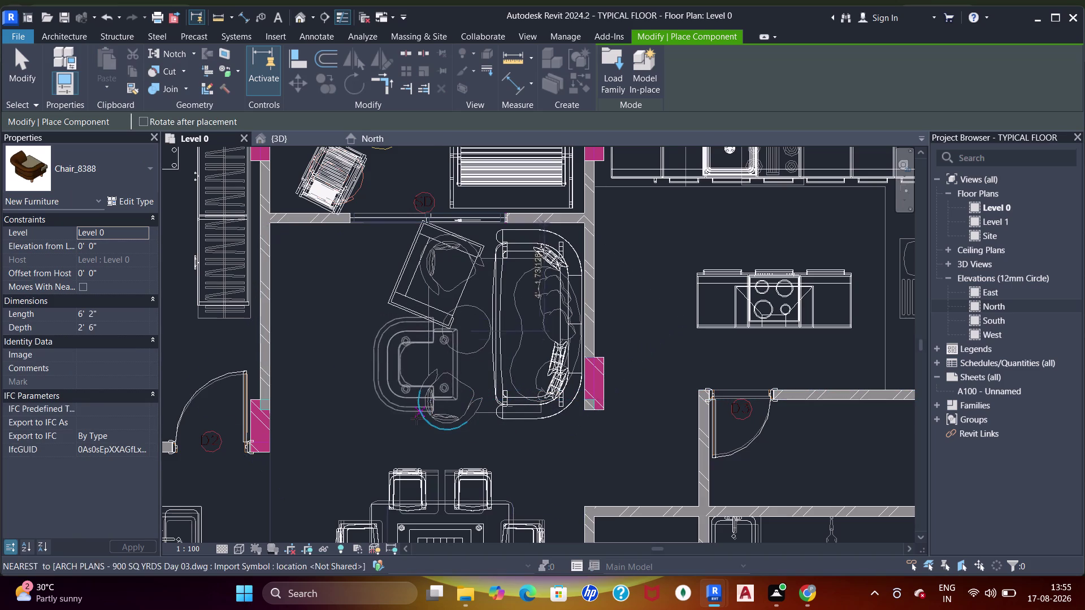
key(space)
click(477, 405)
key(Escape)
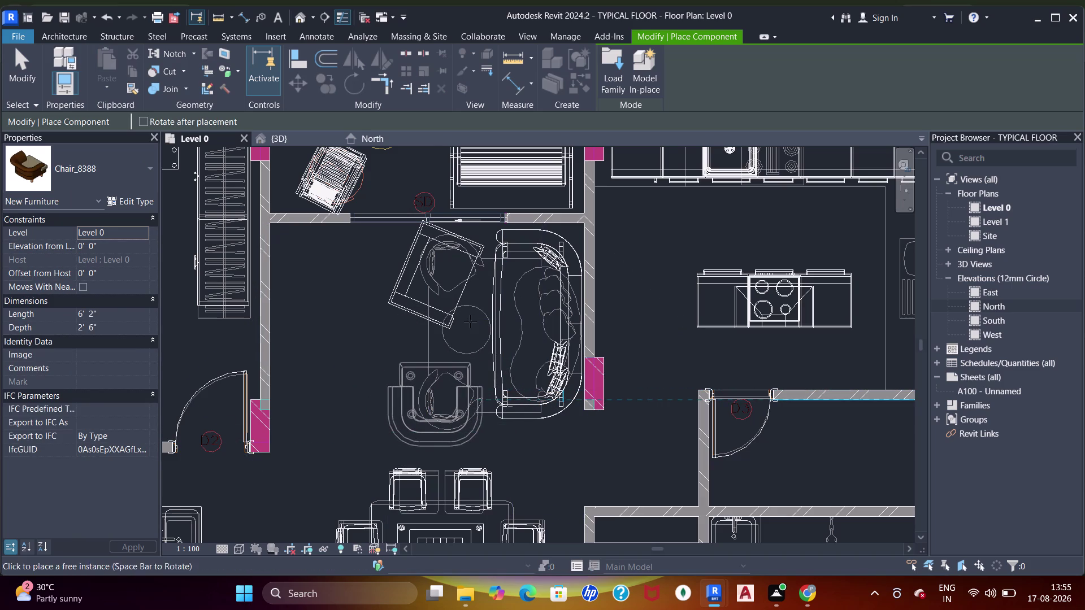
key(Escape)
key(Escape)
key(Escape)
click(450, 320)
key(Delete)
drag(444, 438, 445, 421)
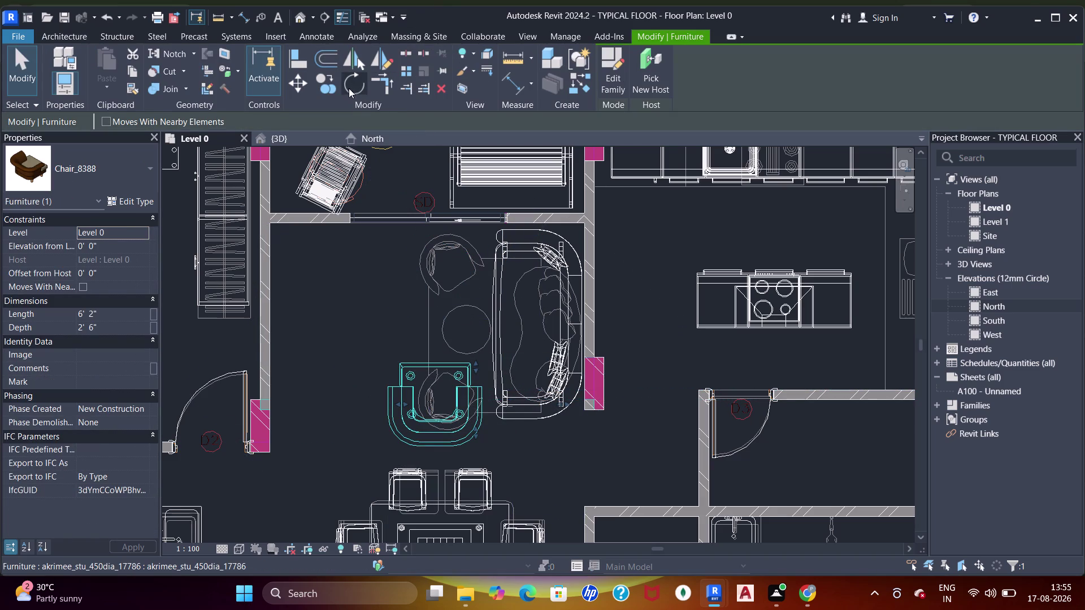
Copy the armchair to a second spot above the round table.
click(327, 92)
drag(413, 380, 408, 371)
click(411, 252)
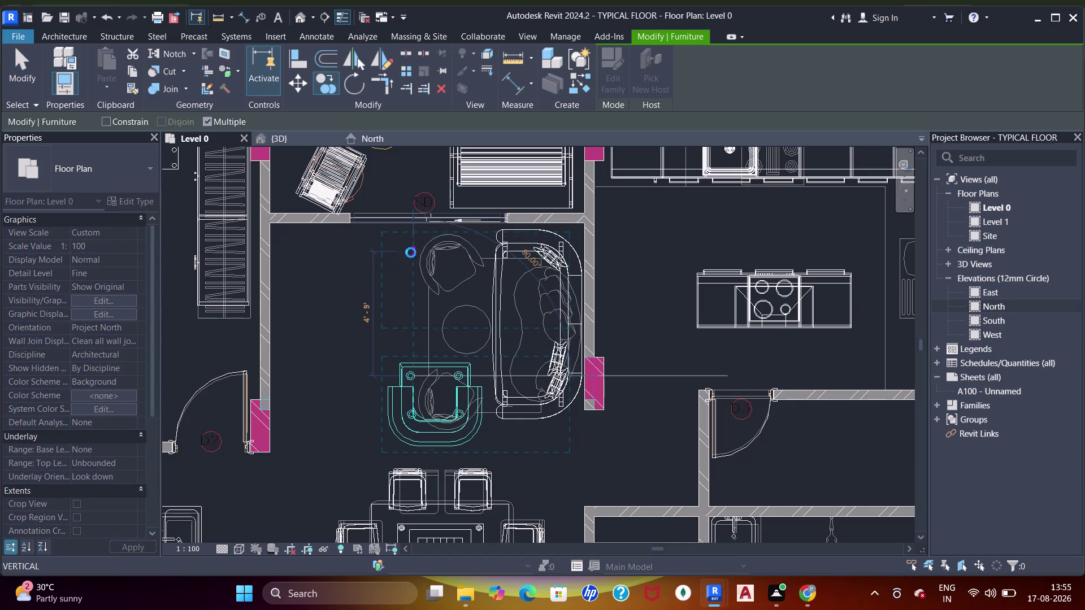
key(Escape)
key(Escape)
key(Escape)
click(425, 421)
scroll(up, 3)
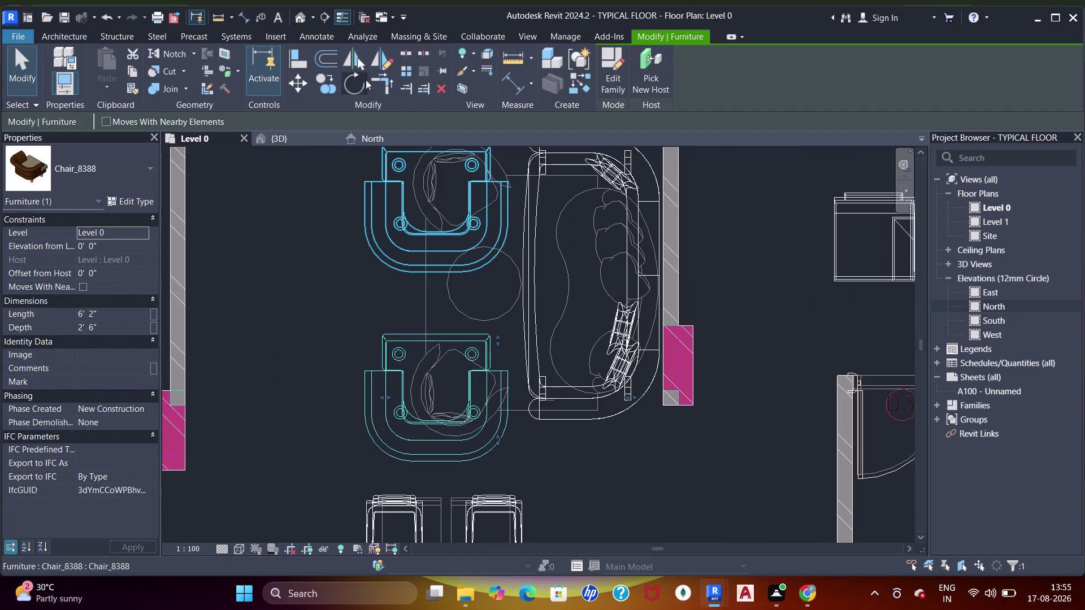
Rotate the lower armchair to an angle facing the round table.
click(359, 84)
click(512, 401)
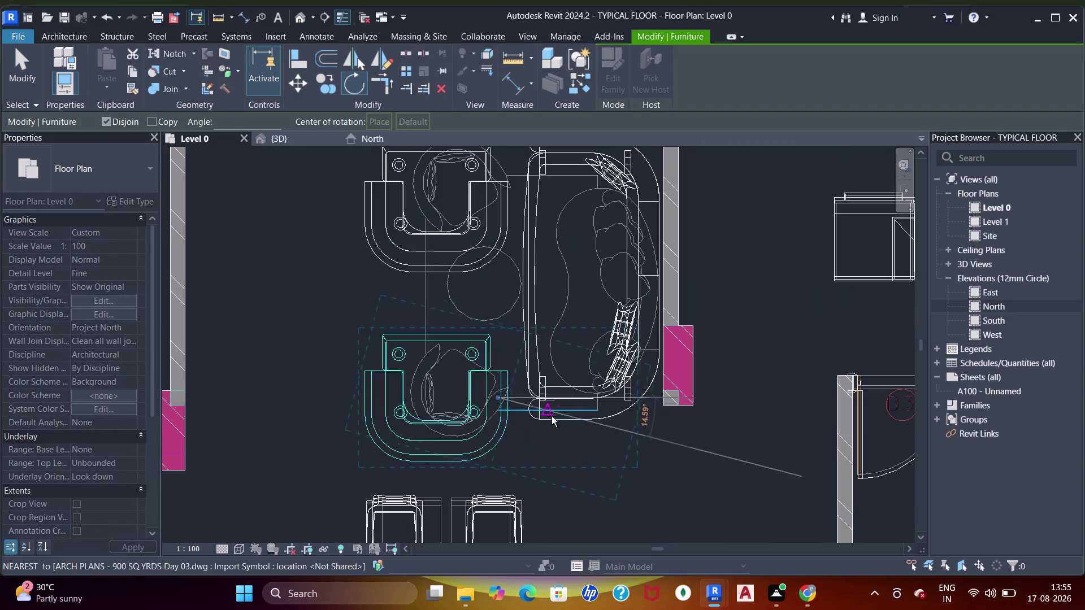
click(544, 434)
key(Escape)
click(464, 424)
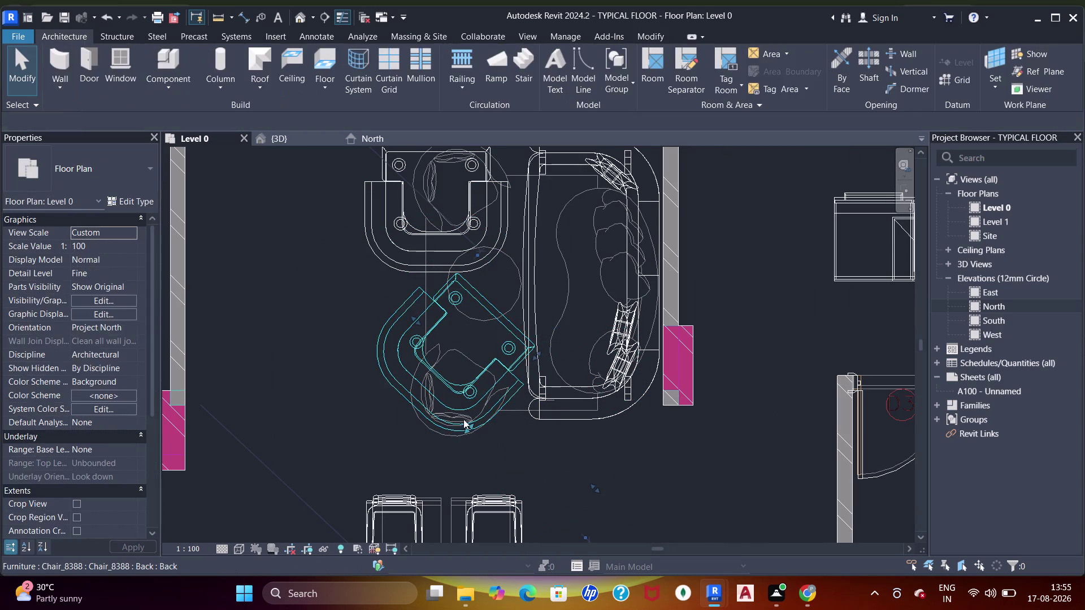
drag(463, 411, 453, 455)
scroll(up, 3)
Spin the upper armchair with spacebar and drag it above the round table.
middle_drag(457, 340, 453, 417)
click(450, 340)
key(space)
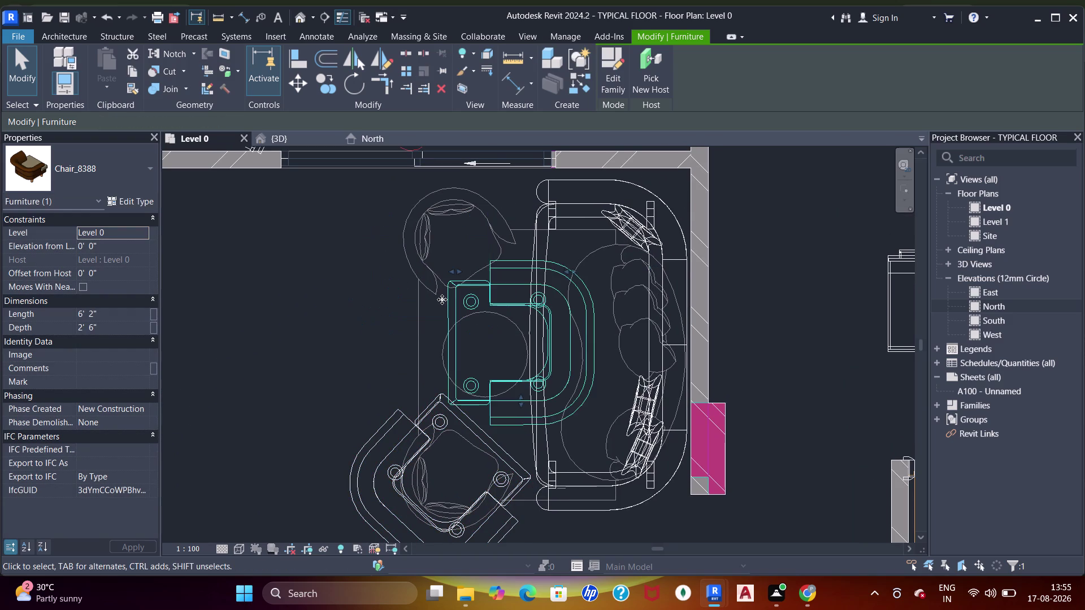
key(space)
key(space)
drag(479, 235, 444, 293)
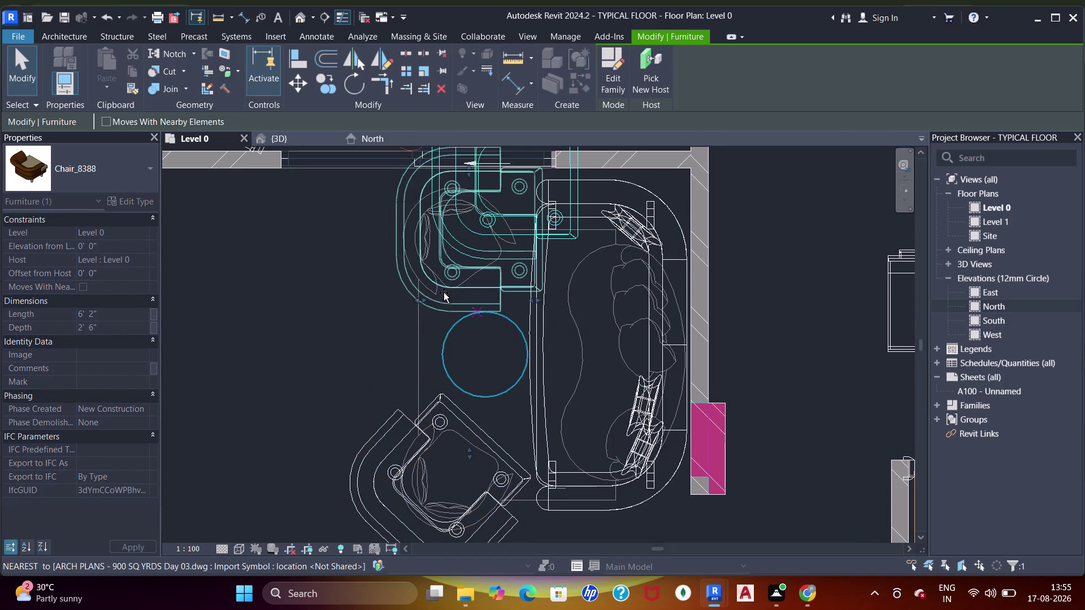
drag(443, 292, 392, 311)
drag(355, 86, 363, 103)
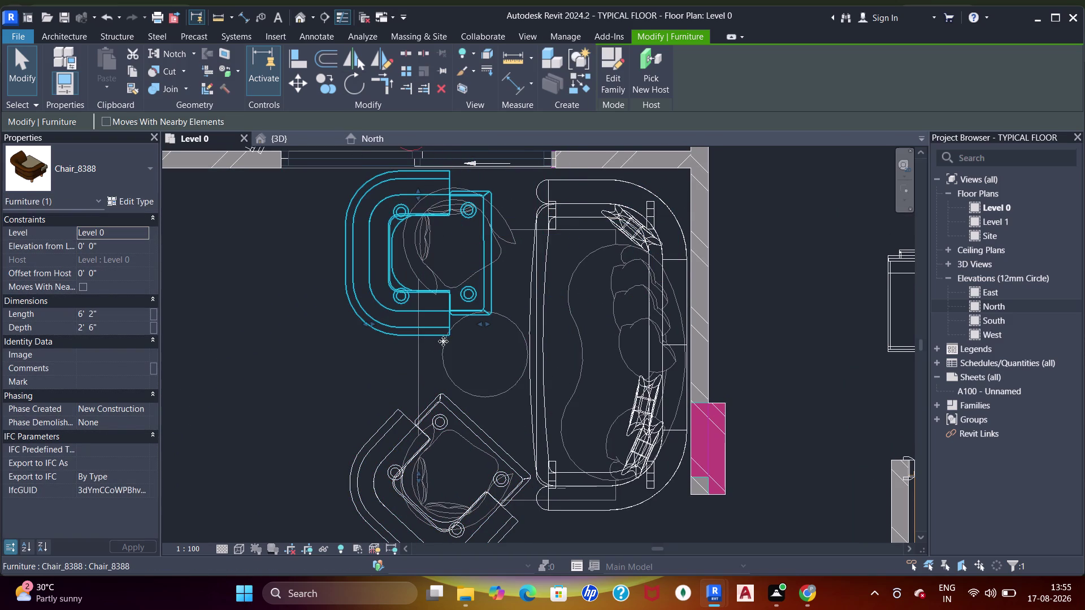
Rotate the upper armchair to a new angle toward the table.
click(362, 85)
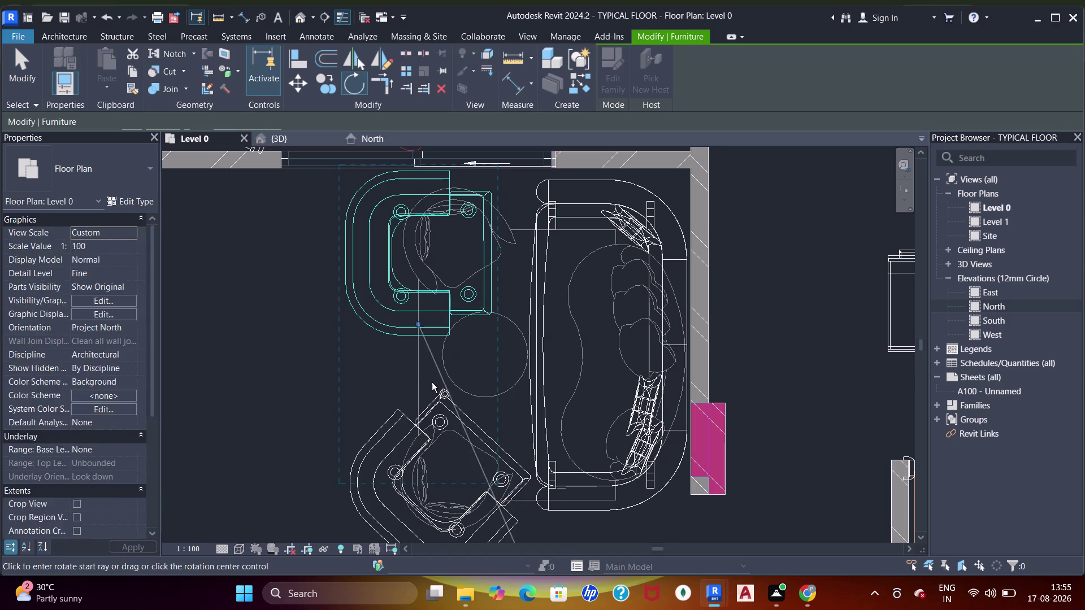
click(413, 387)
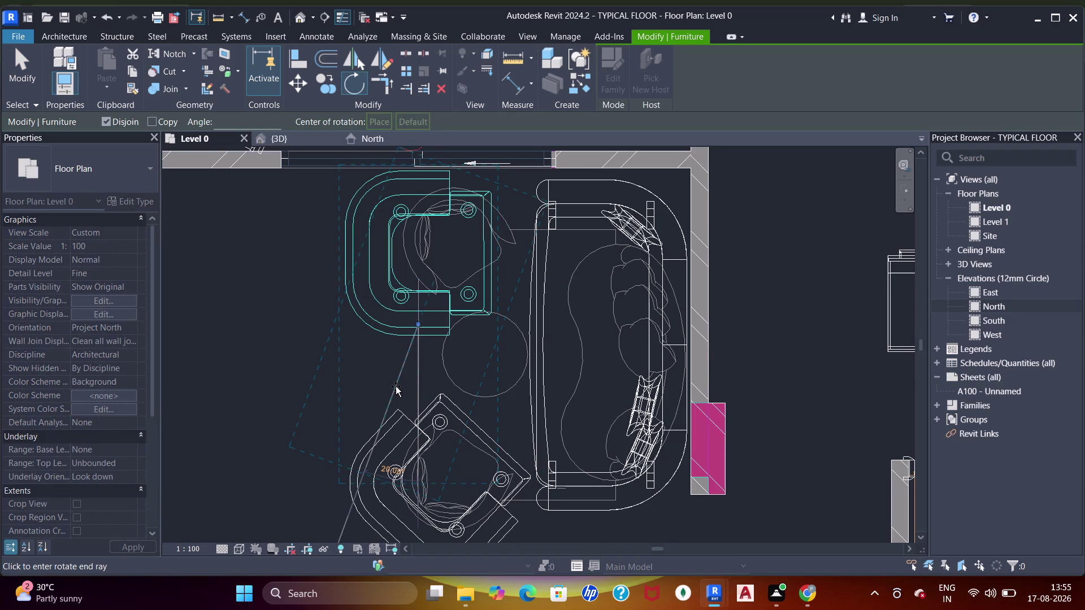
click(395, 387)
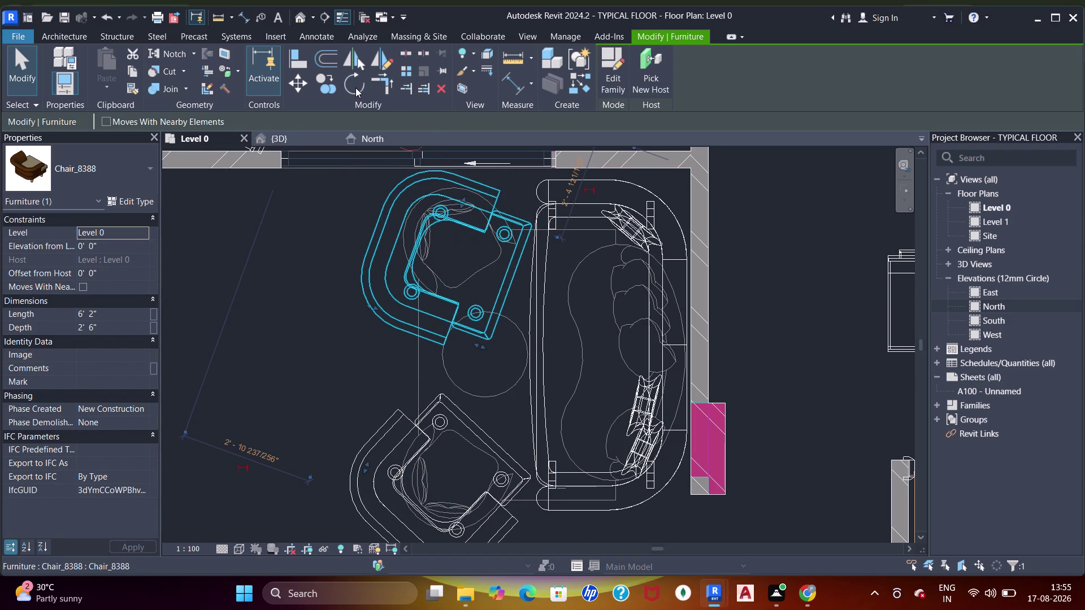
click(354, 88)
click(383, 330)
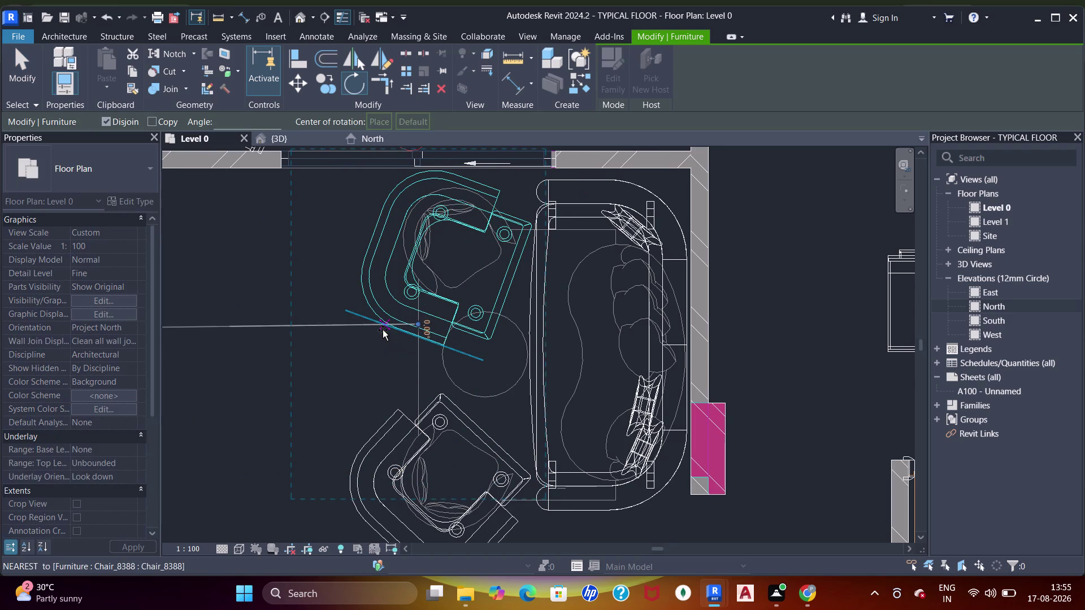
click(361, 326)
key(Escape)
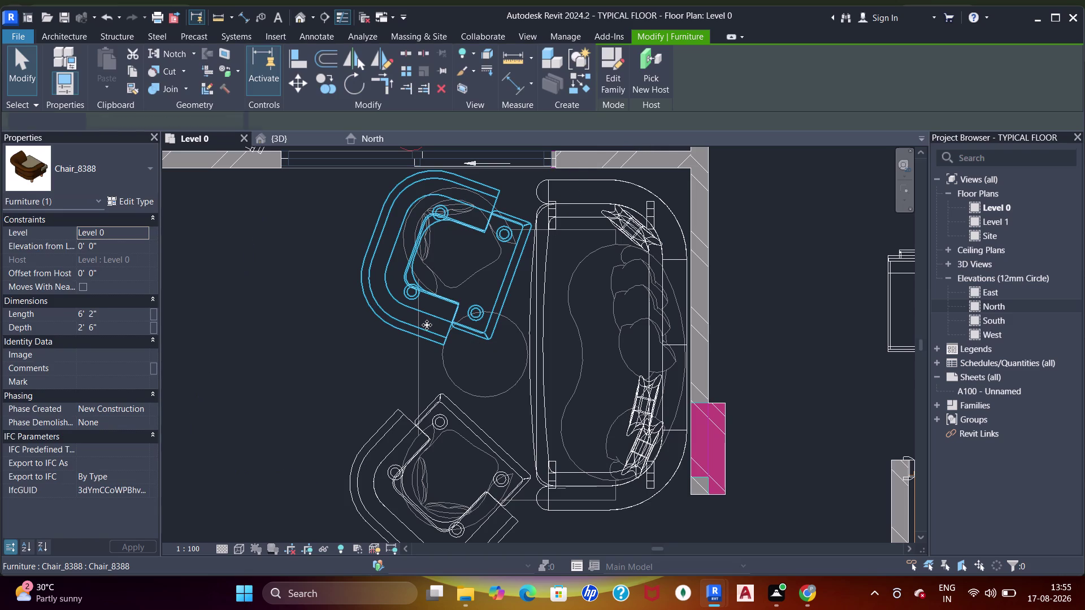
click(427, 325)
drag(439, 323, 429, 311)
Re-rotate the upper armchair around a center point on the chair.
middle_drag(428, 315, 433, 341)
click(358, 89)
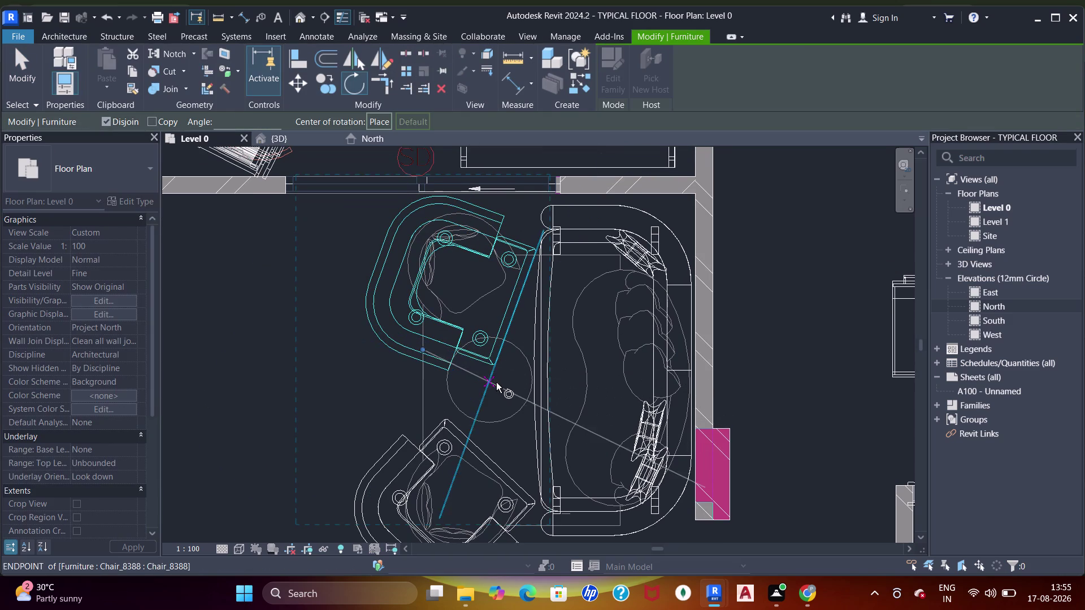
click(498, 375)
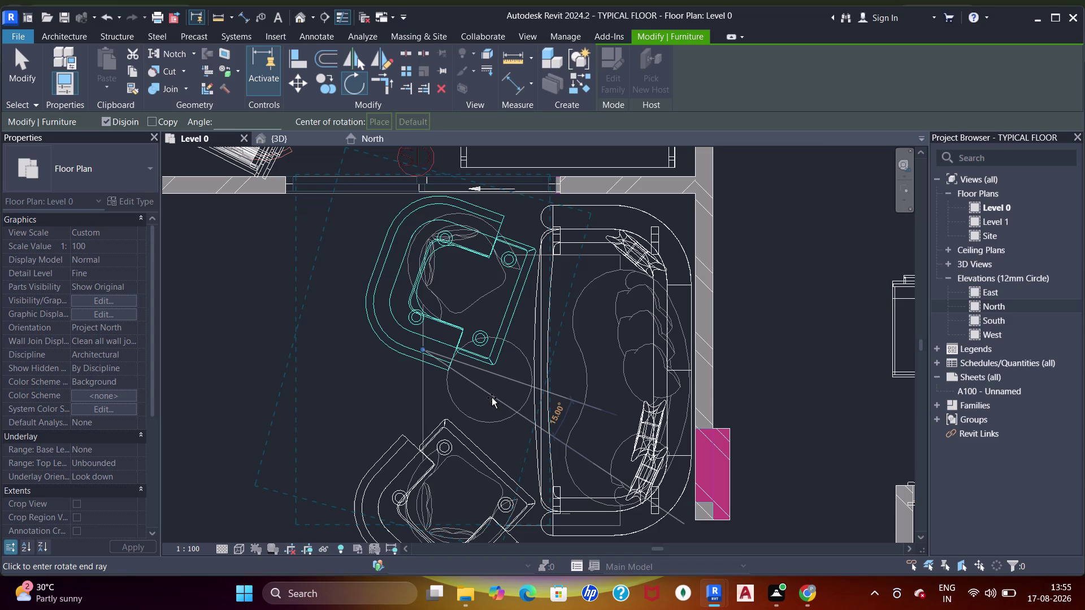
click(491, 398)
key(Escape)
key(Escape)
click(481, 370)
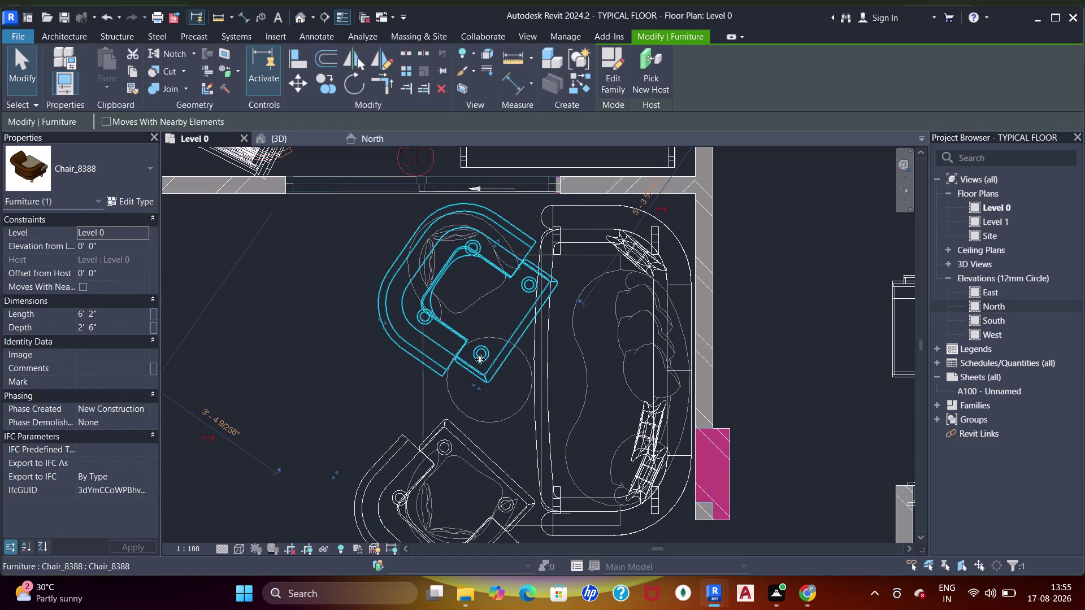
Nudge the upper armchair with arrow keys into position beside the table.
key(Up)
key(Up)
key(Up)
key(Left)
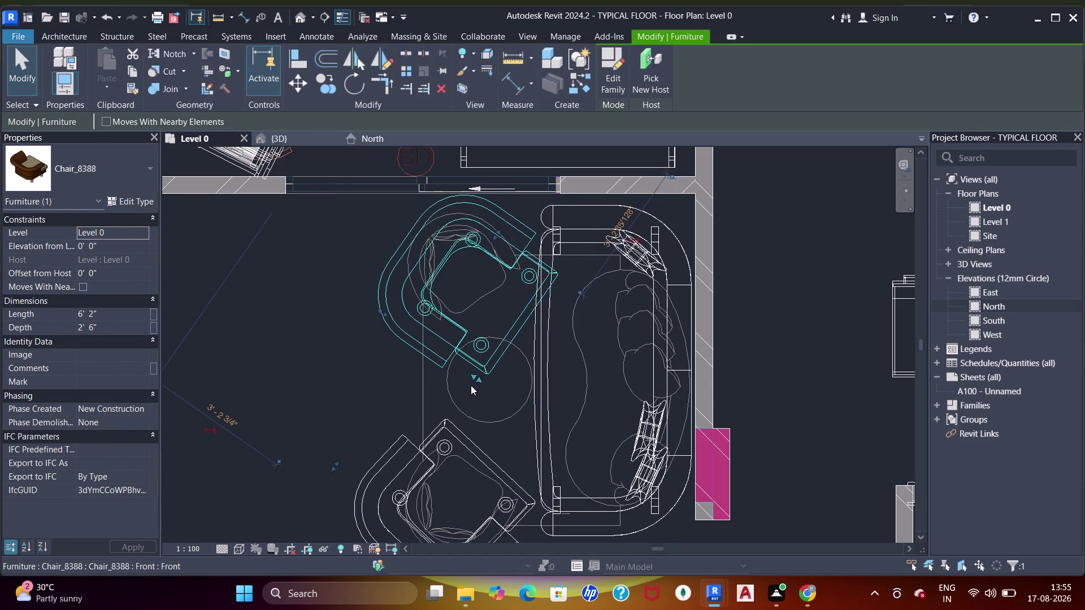
key(Left)
key(Left)
key(Left)
key(Left)
key(Left)
key(Left)
key(Left)
key(Left)
key(Left)
key(Left)
key(Left)
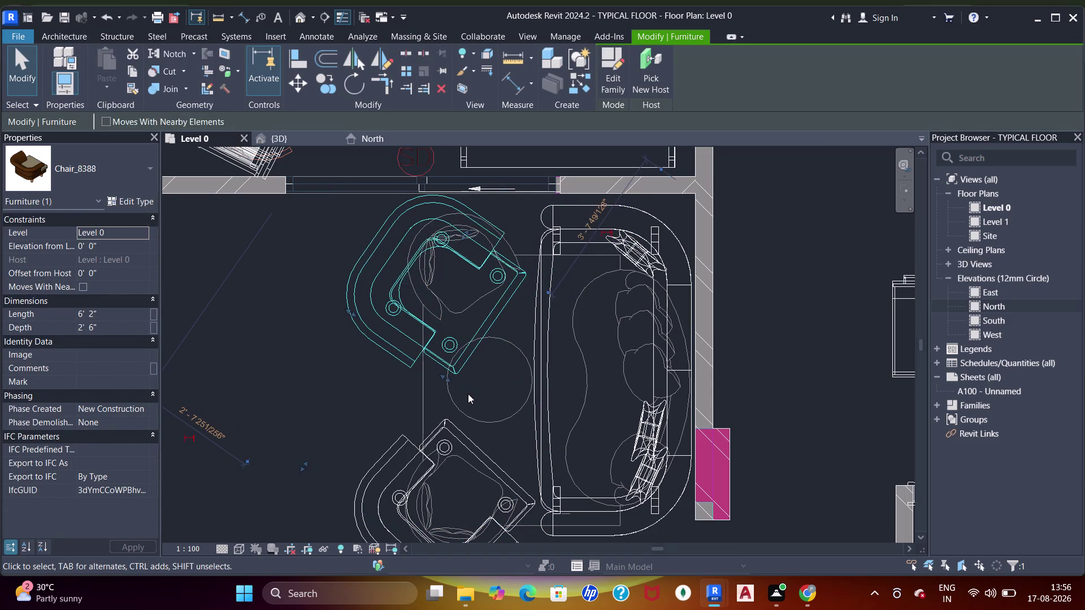
key(Down)
key(Right)
key(Right)
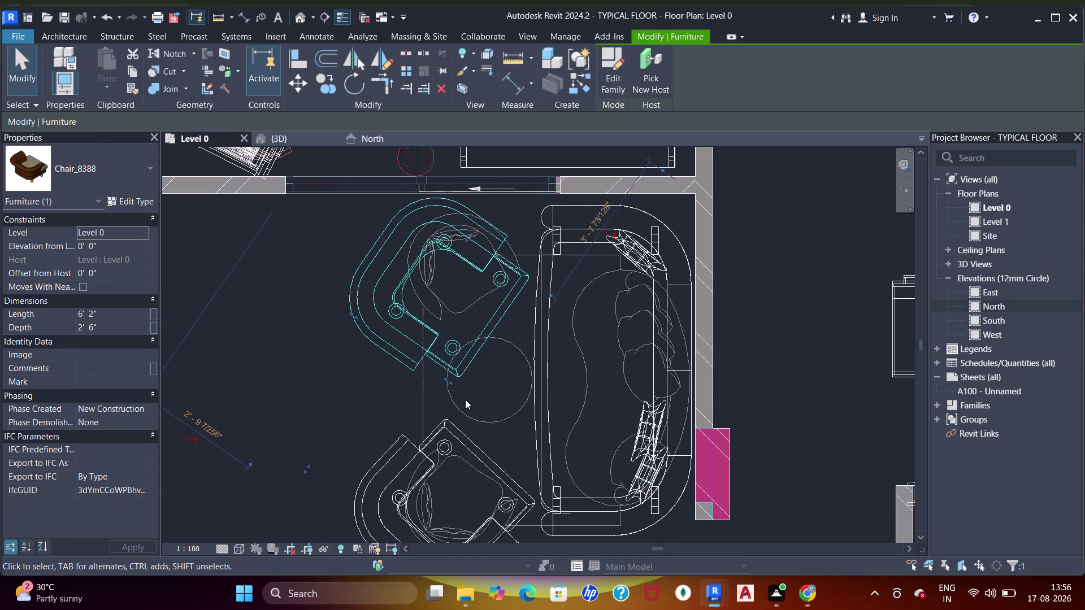
key(Right)
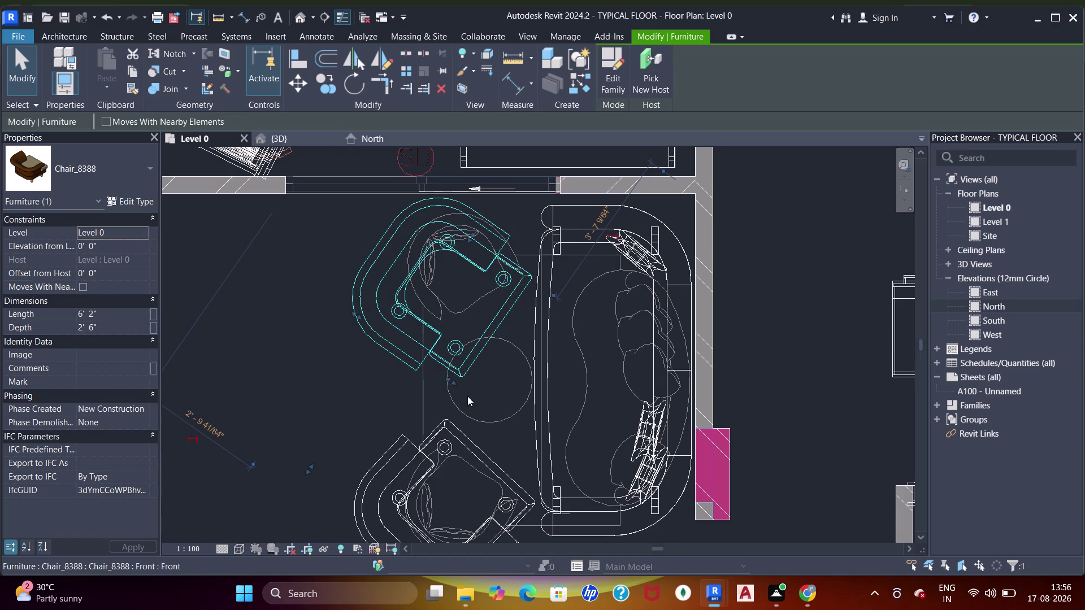
Pan back to the whole room and switch to the 3D view.
middle_drag(467, 396, 488, 311)
key(Escape)
click(513, 455)
scroll(down, 3)
middle_drag(511, 443, 509, 370)
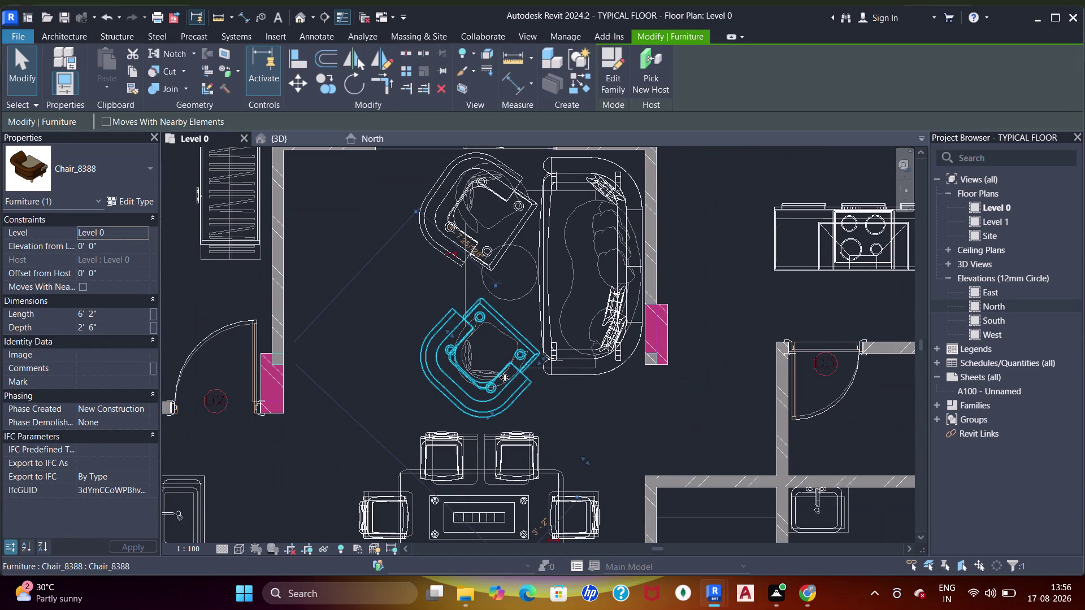
middle_drag(502, 333, 505, 356)
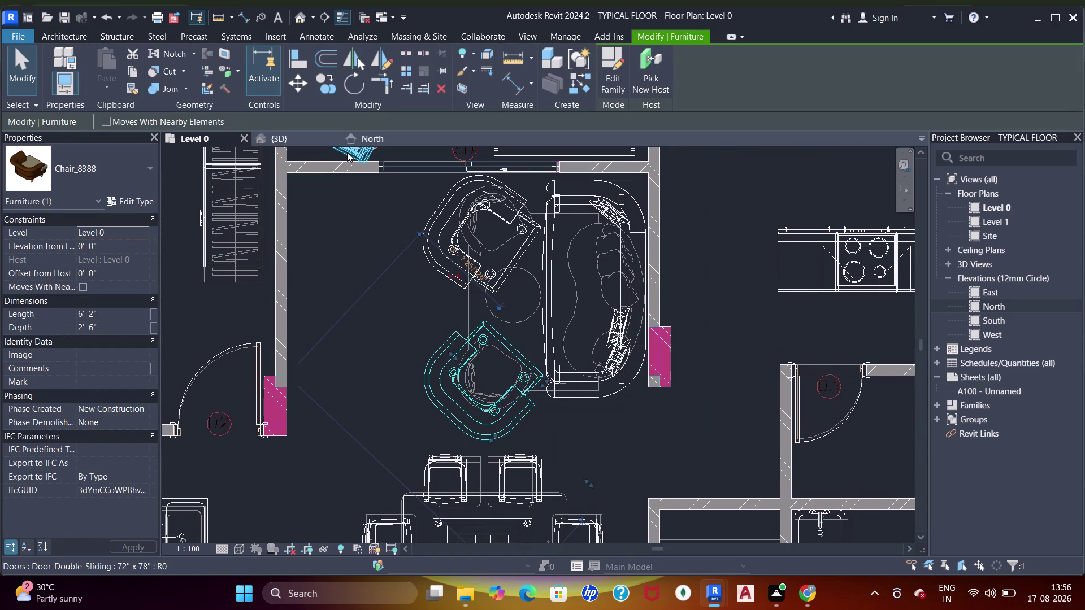
click(276, 138)
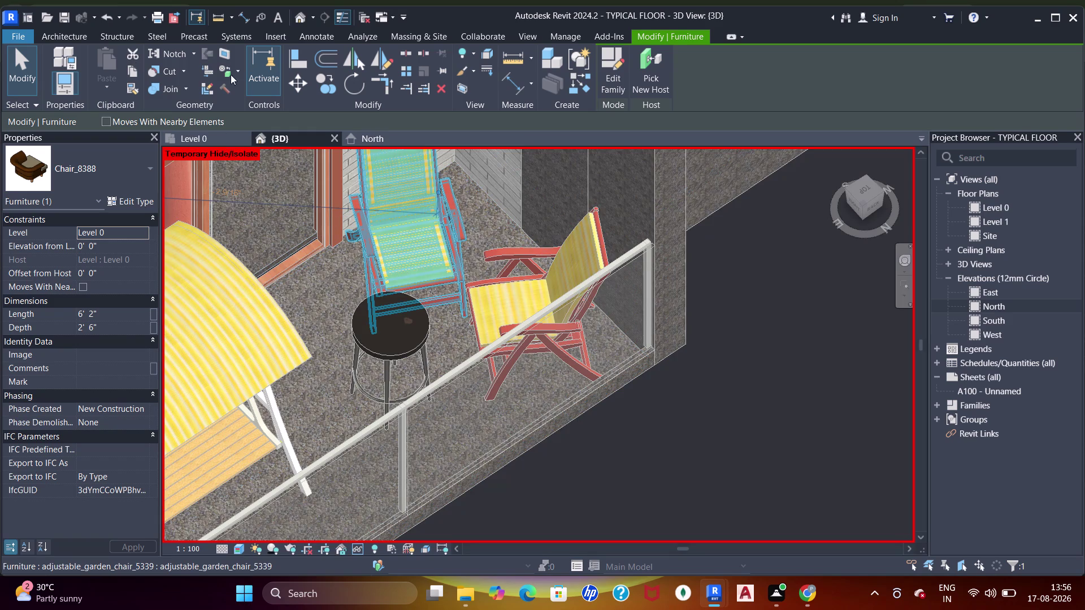
Orbit and pan the 3D model to view the armchairs and dining table.
scroll(down, 3)
middle_drag(372, 297, 610, 440)
scroll(down, 3)
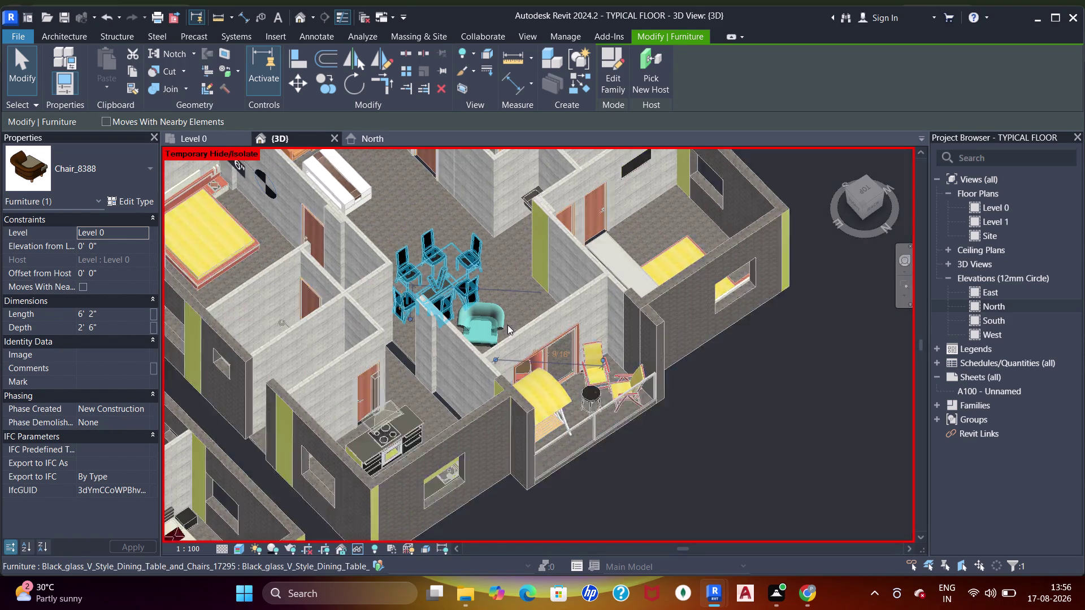
middle_drag(488, 351, 640, 367)
middle_drag(532, 361, 646, 374)
middle_drag(477, 269, 555, 287)
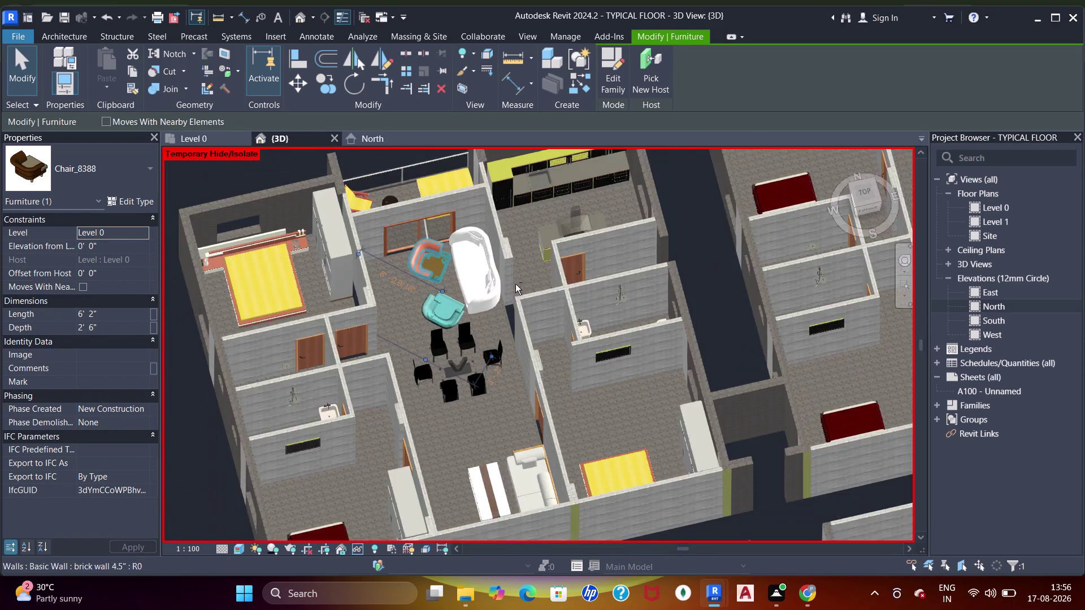
scroll(up, 3)
key(Escape)
middle_drag(477, 321, 549, 321)
middle_drag(491, 352, 554, 381)
scroll(up, 3)
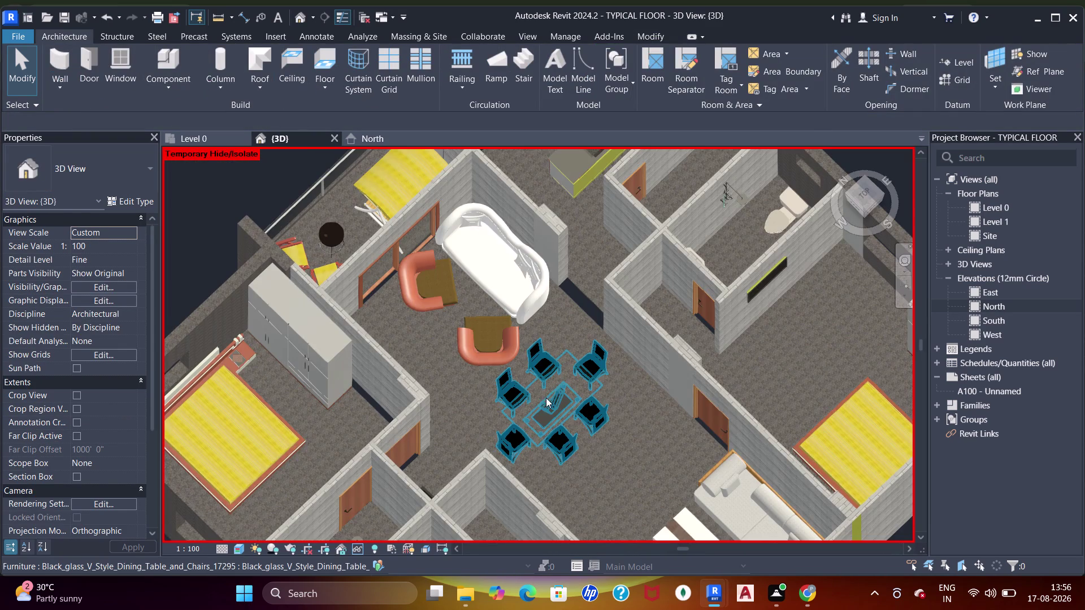
Nudge the dining table set one step right and seven steps down.
click(546, 397)
key(Right)
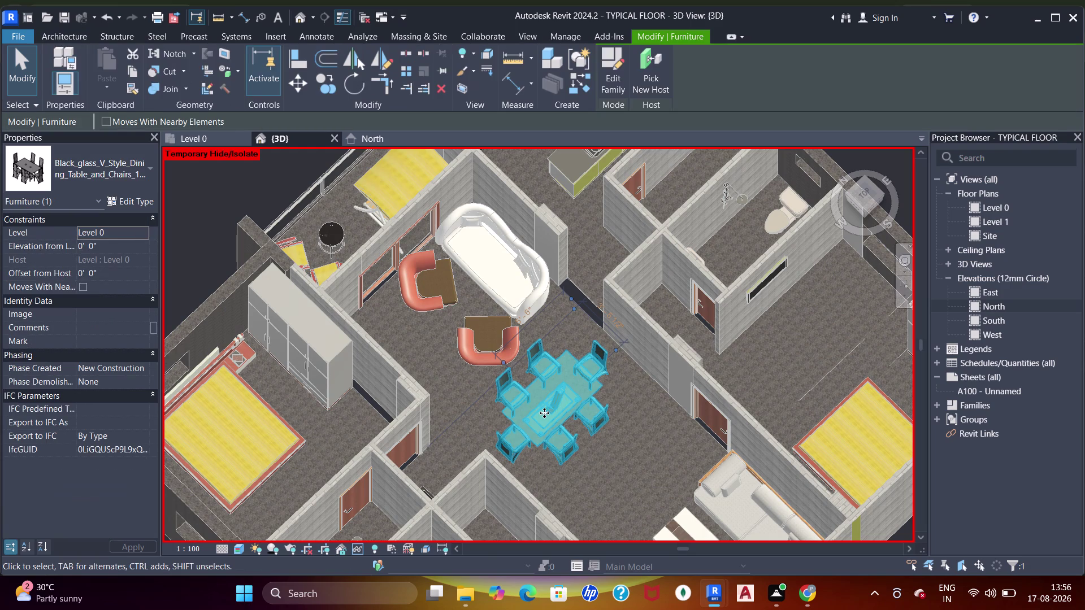
key(Down)
key(Down)
key(Down)
key(Down)
key(Down)
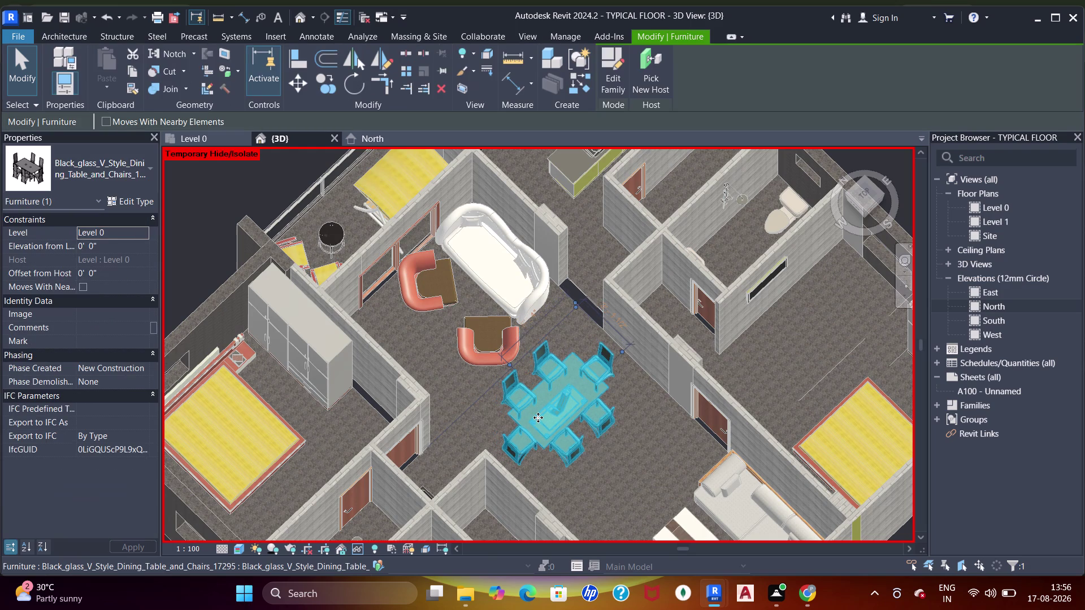
key(Down)
key(Down)
scroll(up, 3)
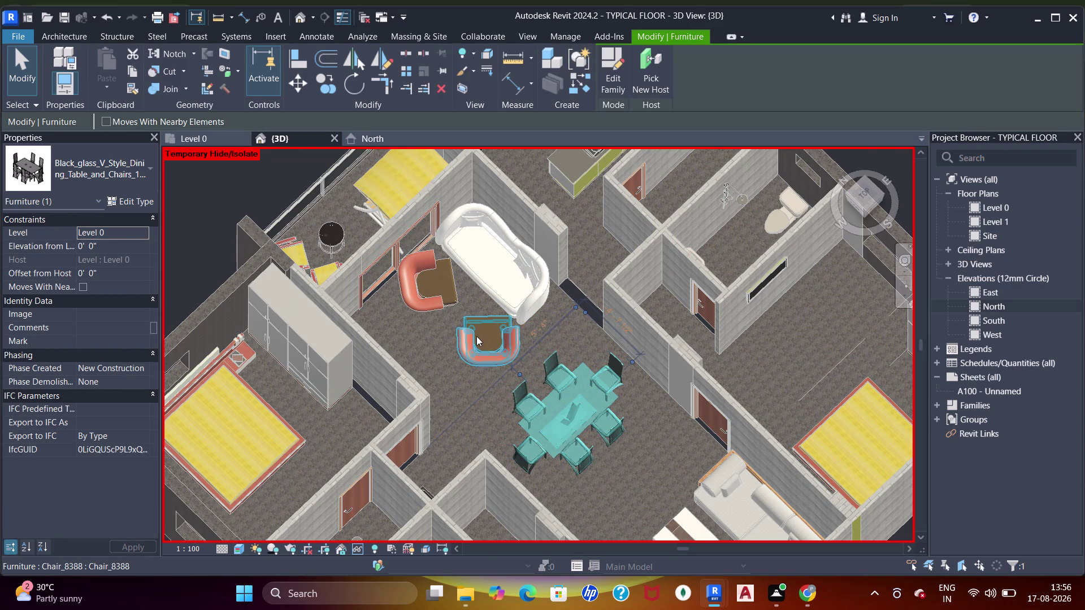
scroll(up, 3)
Nudge the nearby armchair down and left, then return to Level 0.
click(480, 351)
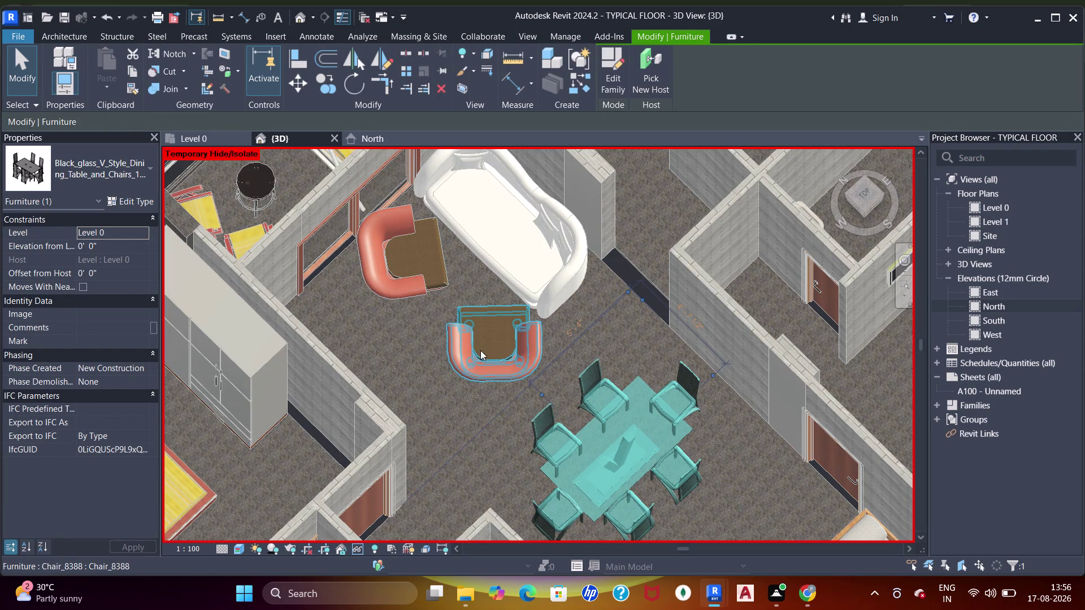
key(Down)
key(Left)
key(Left)
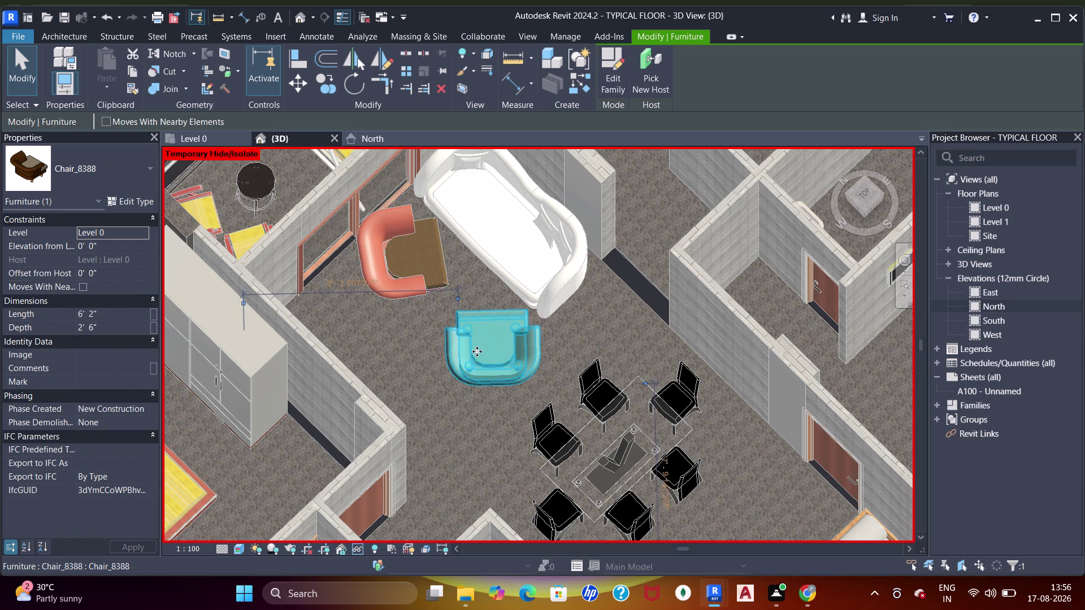
click(185, 136)
scroll(down, 3)
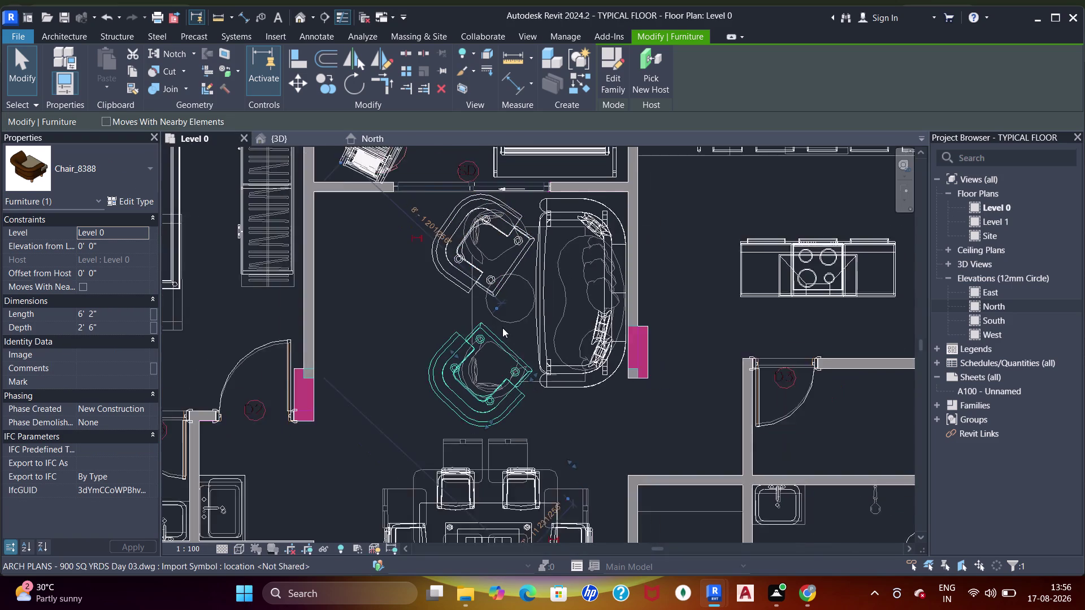
Select both armchairs and begin copying them, then cancel the copy.
middle_drag(503, 328, 498, 303)
key(Escape)
key(Escape)
scroll(down, 3)
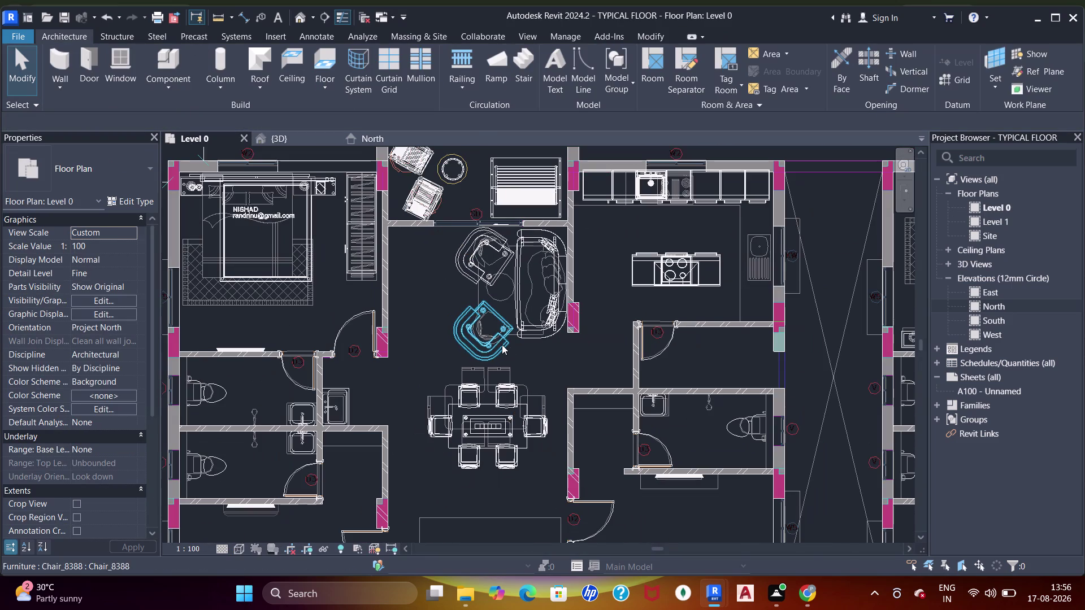
click(502, 344)
click(487, 269)
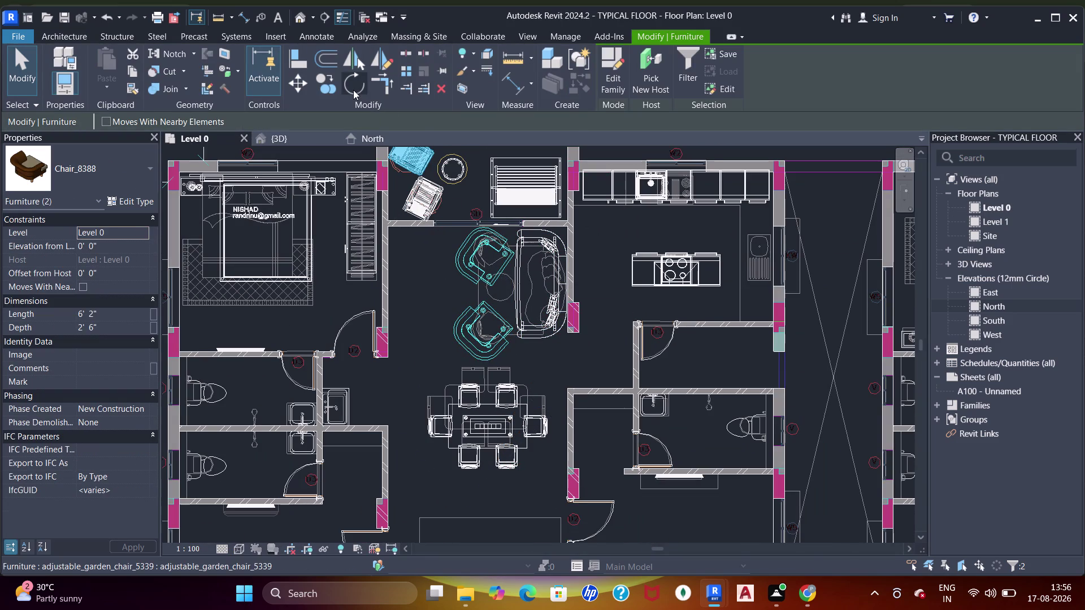
click(325, 86)
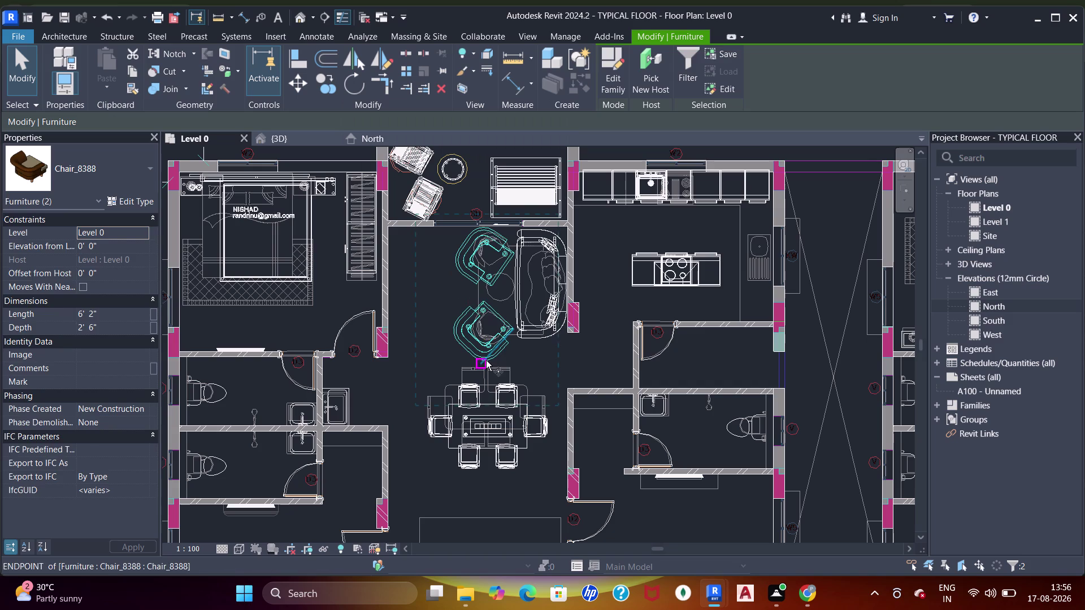
click(486, 355)
scroll(down, 3)
middle_drag(704, 350, 364, 338)
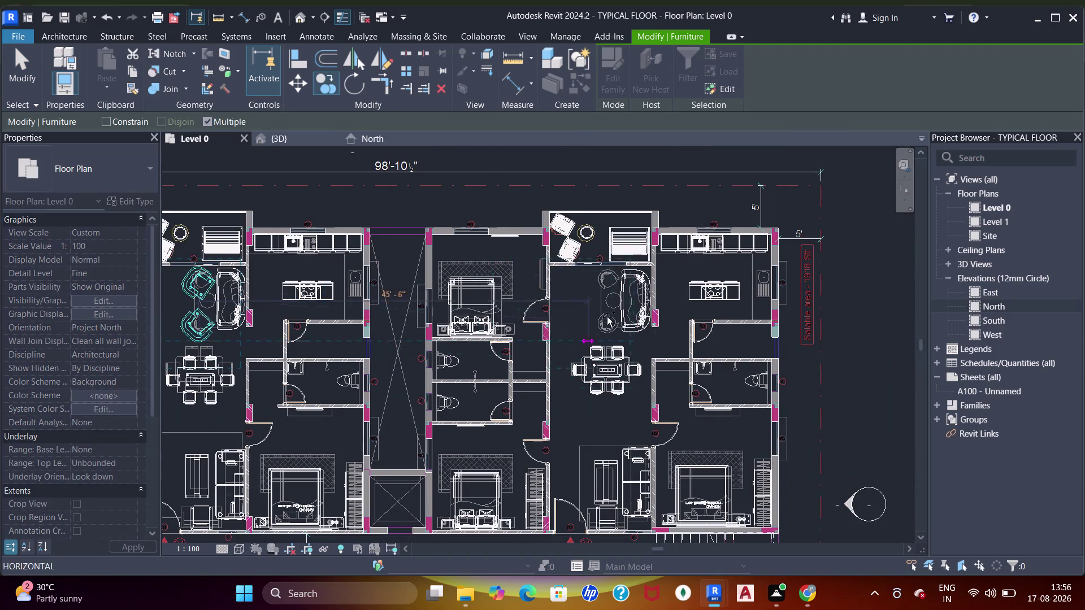
scroll(up, 3)
click(598, 332)
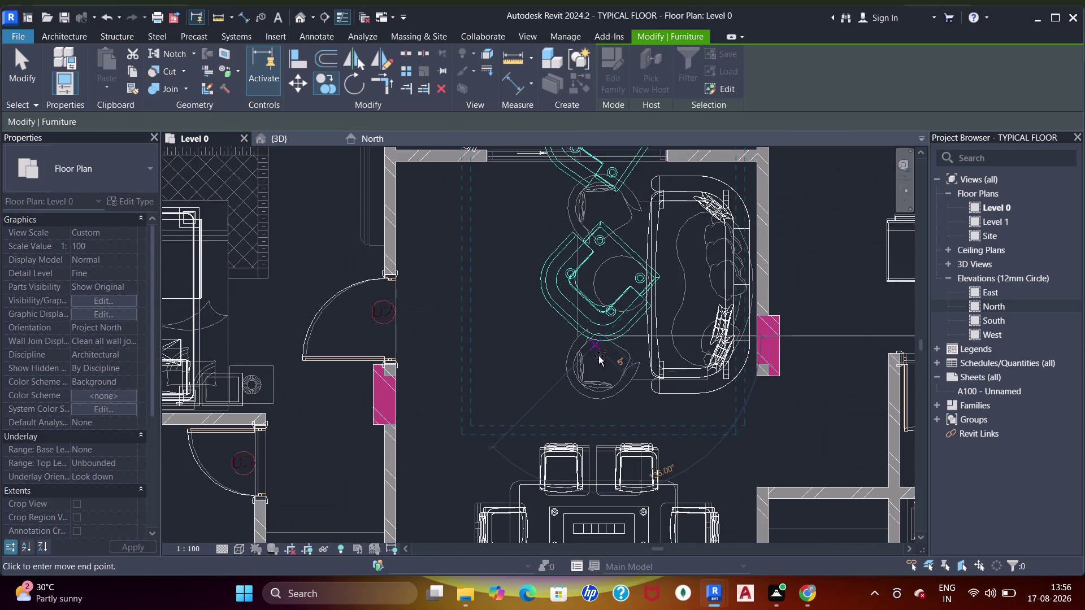
key(Escape)
key(Escape)
middle_drag(609, 387, 596, 294)
scroll(up, 3)
Nudge the dining table set ten steps down into place.
click(611, 397)
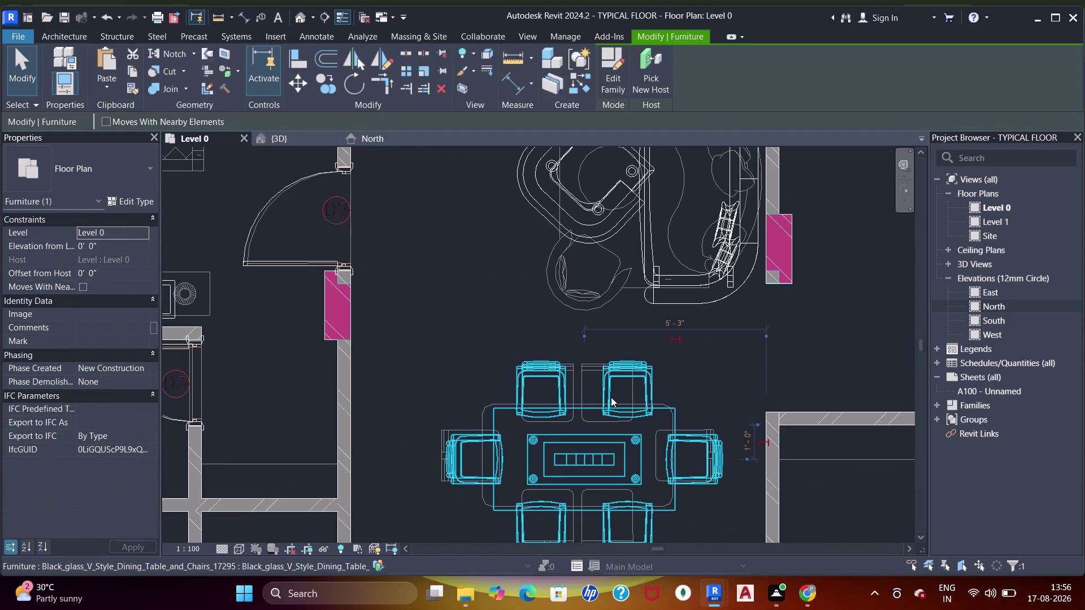
key(Down)
key(Down)
key(Down)
key(Down)
key(Down)
key(Down)
key(Down)
key(Down)
key(Down)
key(Down)
scroll(down, 3)
middle_drag(613, 278, 603, 321)
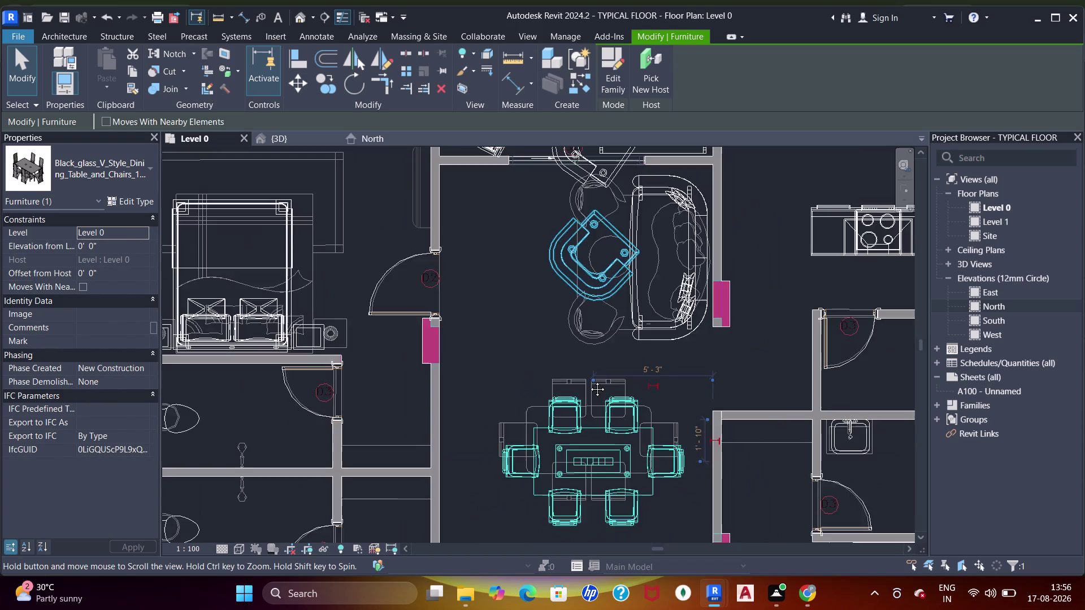
middle_drag(603, 321, 584, 399)
Select both armchairs beside the sofa and try Match Type on them.
click(583, 383)
scroll(up, 3)
scroll(down, 3)
middle_drag(569, 399, 568, 381)
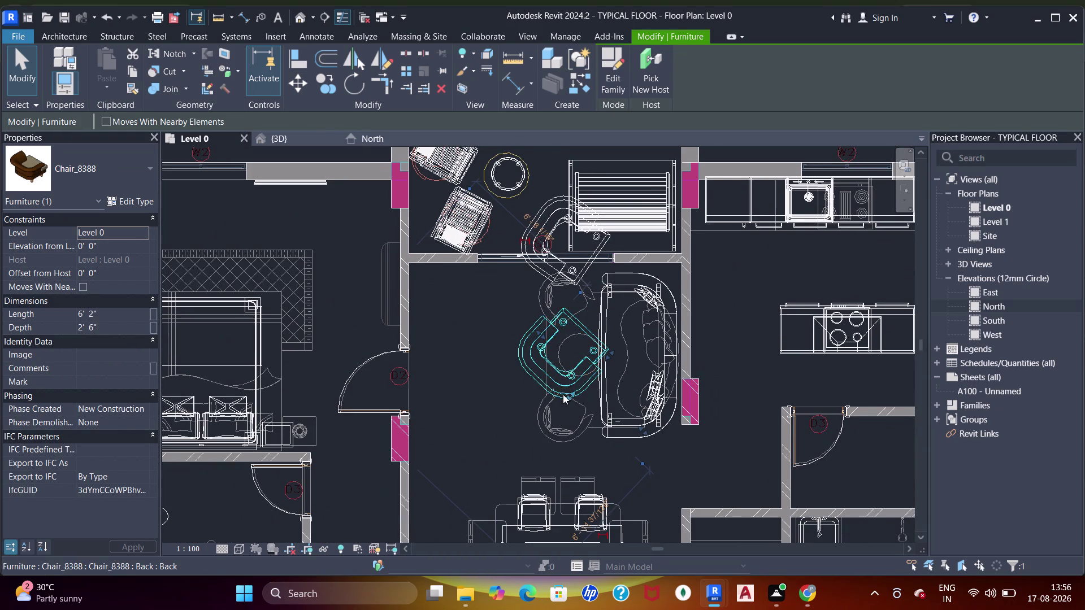
click(560, 282)
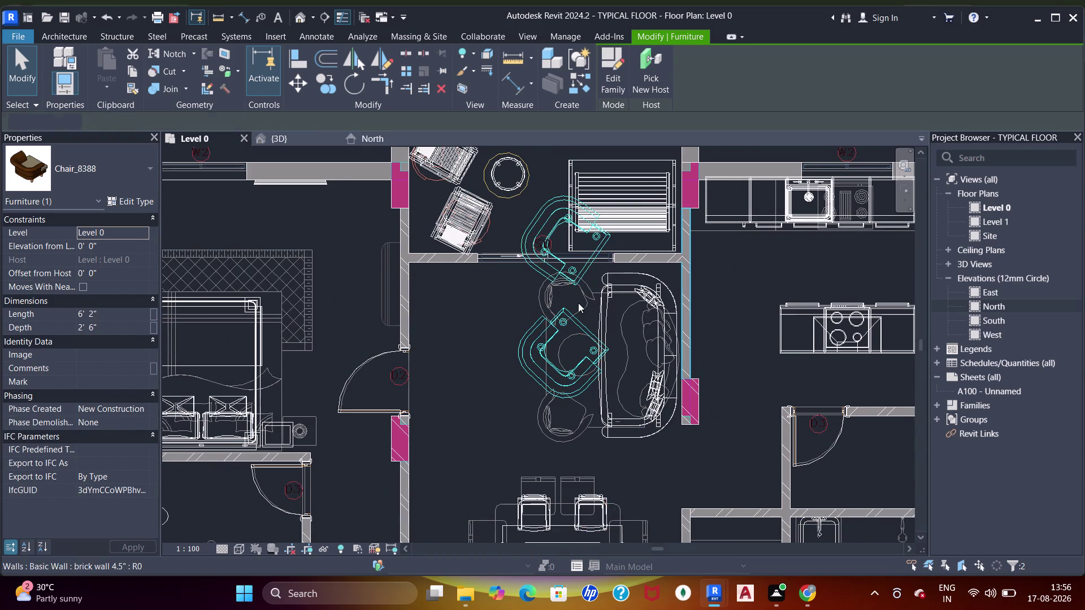
key(m)
key(space)
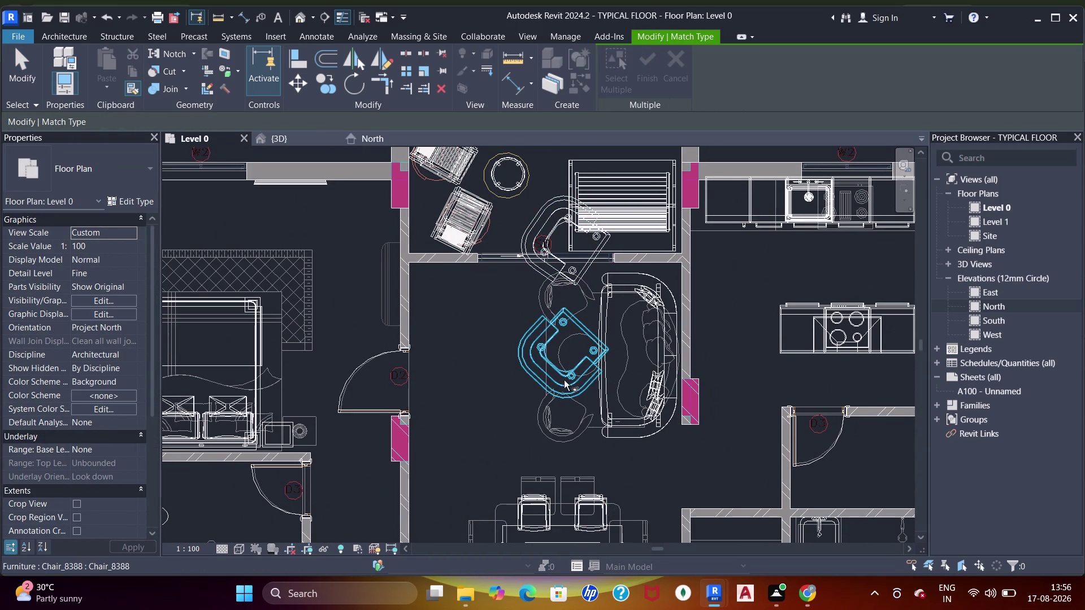
key(Escape)
key(Escape)
Reselect both angled armchairs, then clear the selection.
click(564, 367)
click(565, 273)
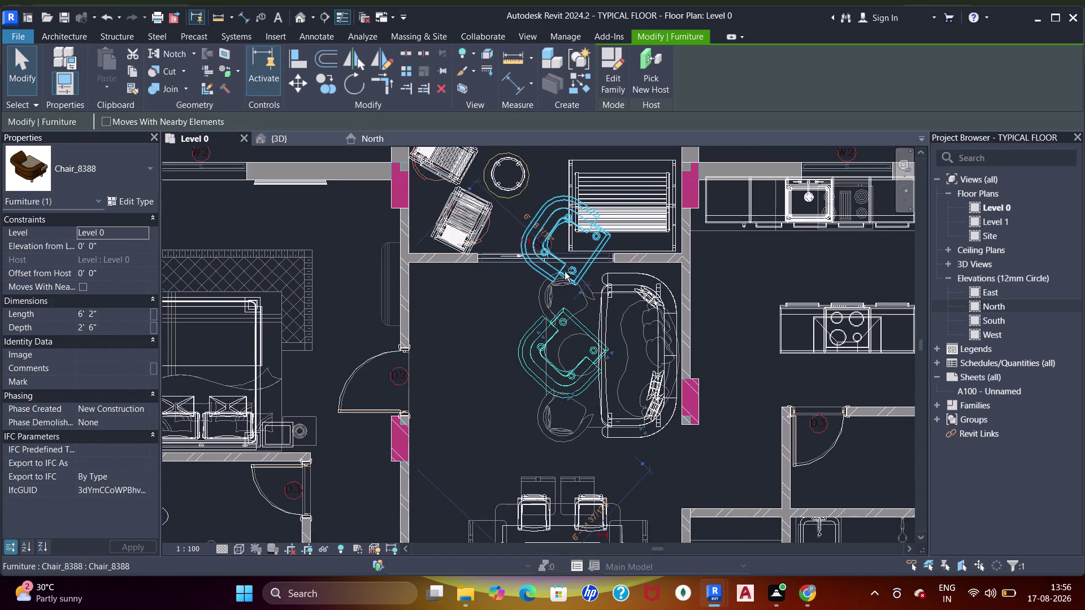
key(m)
click(559, 394)
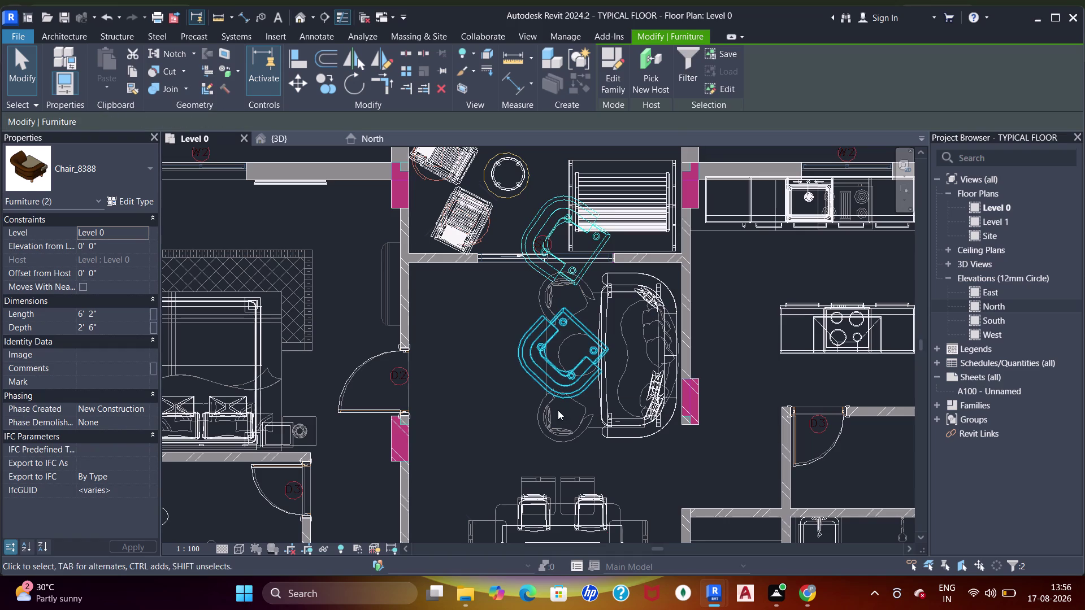
key(Escape)
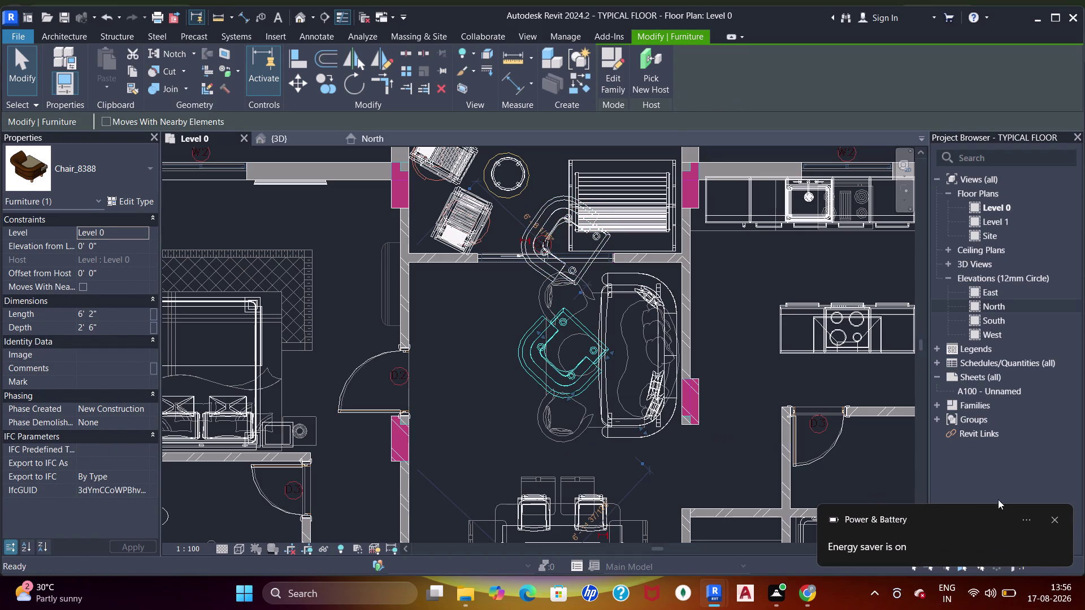
key(Escape)
click(1053, 522)
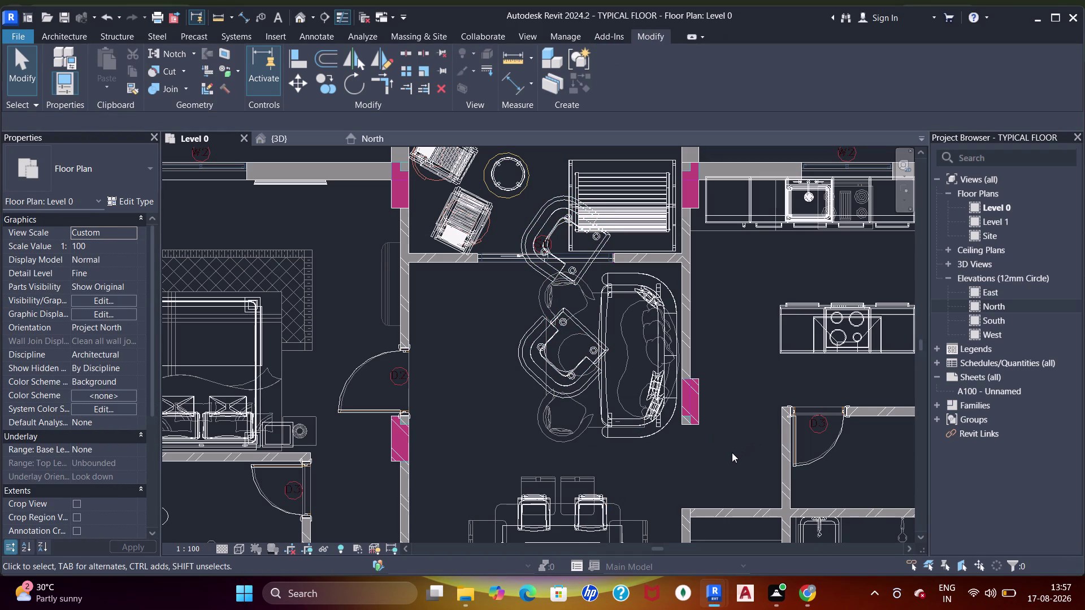
Select both armchairs beside the sofa and rotate them to angle toward it.
scroll(up, 3)
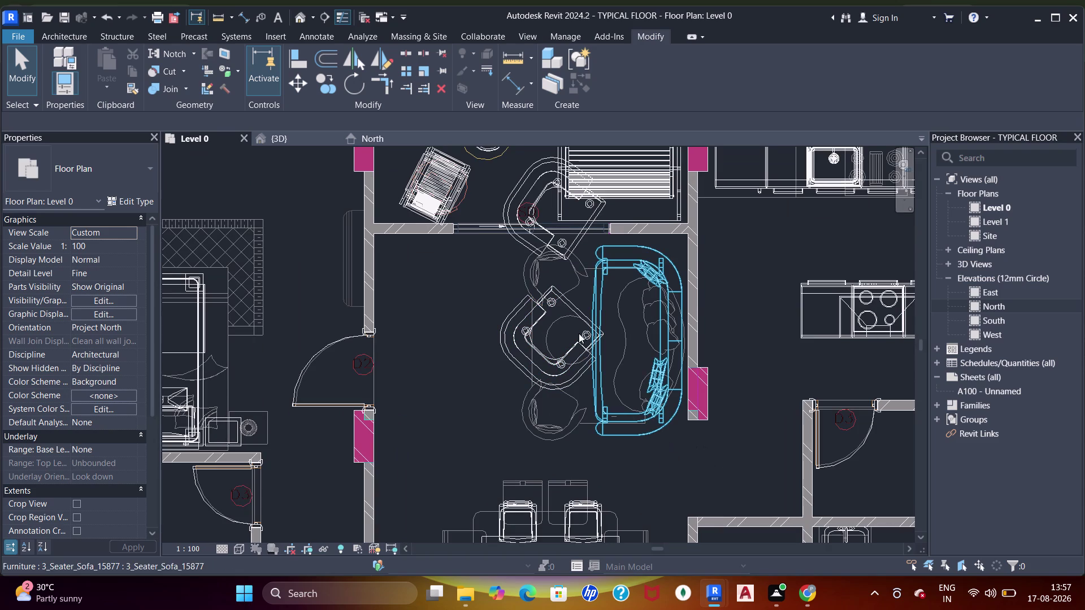
click(557, 370)
click(553, 245)
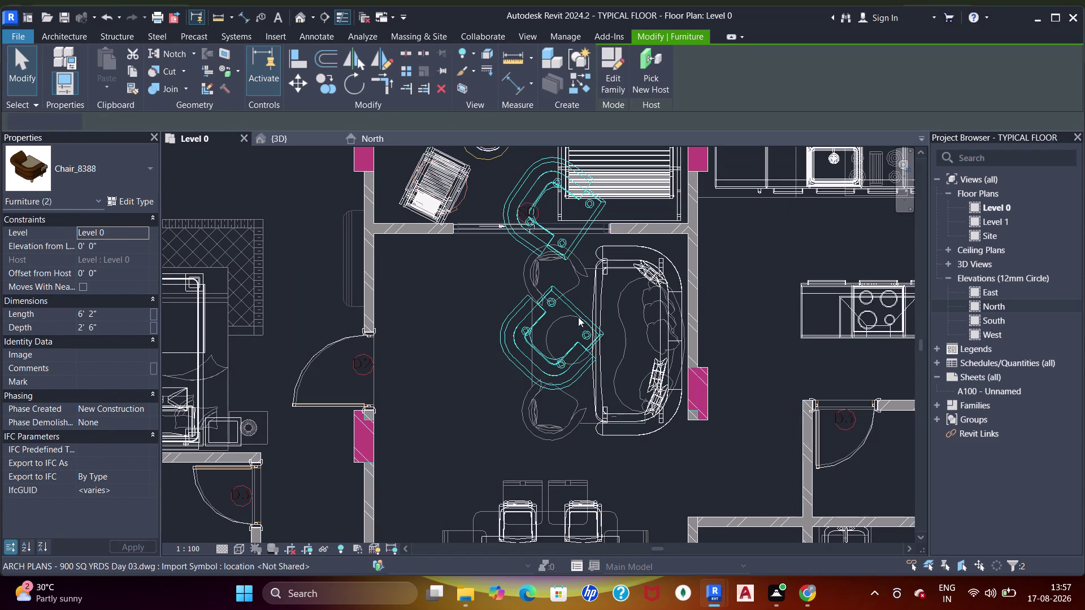
key(m)
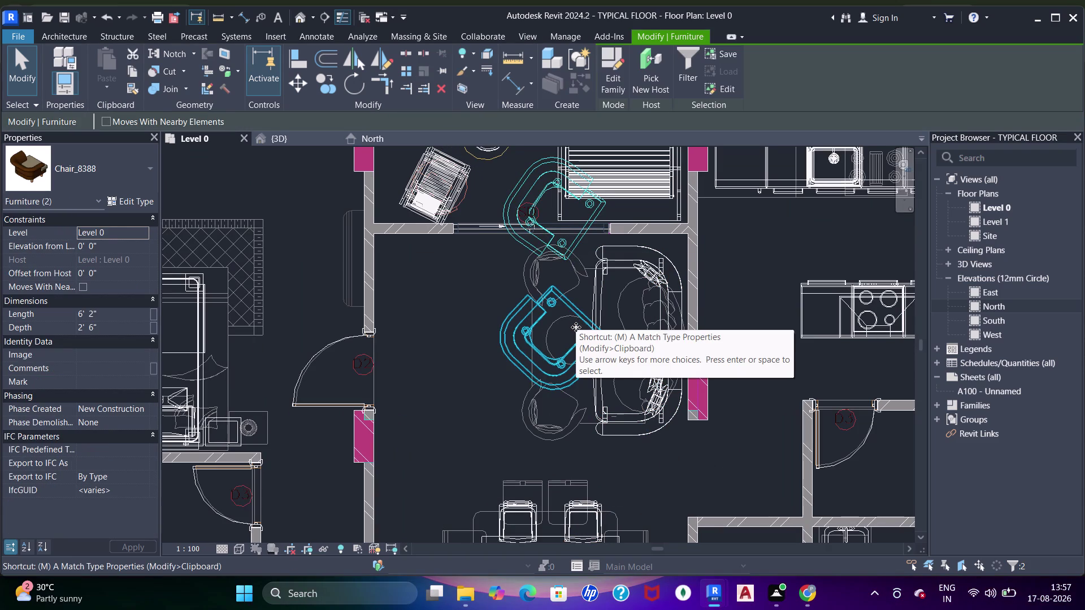
key(v)
click(577, 371)
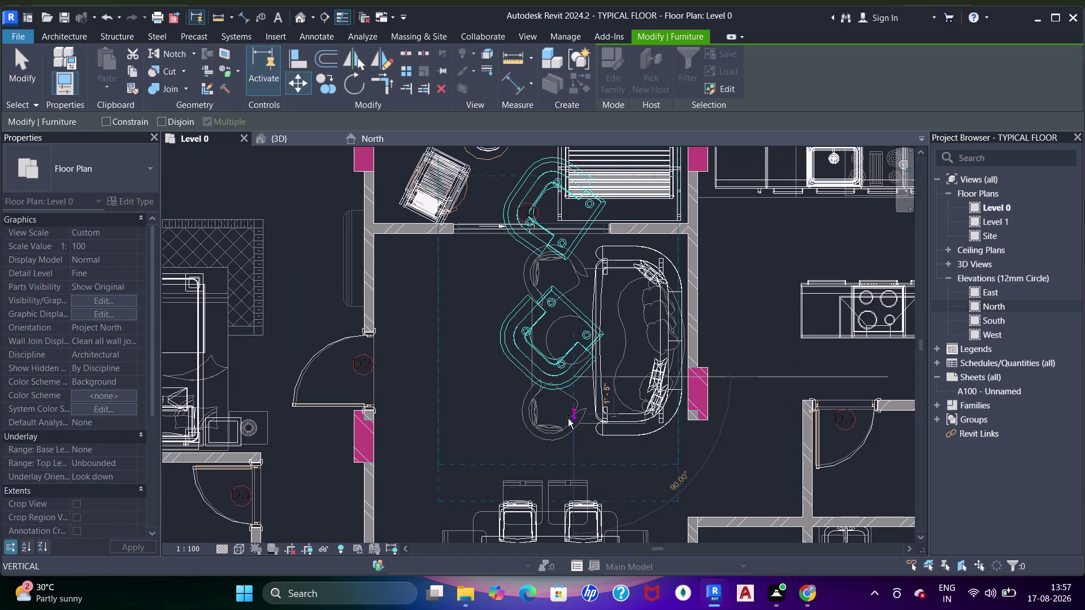
click(567, 433)
Nudge the lower armchair into place with the arrow keys.
scroll(up, 3)
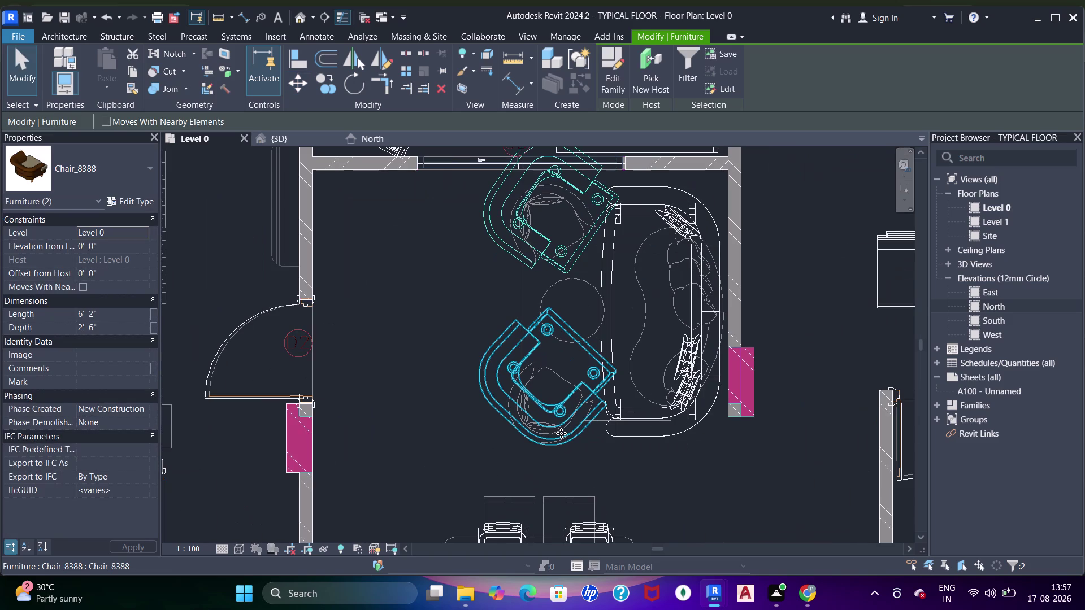
click(561, 433)
key(Down)
key(Down)
key(Down)
key(Down)
key(Left)
key(Left)
key(Left)
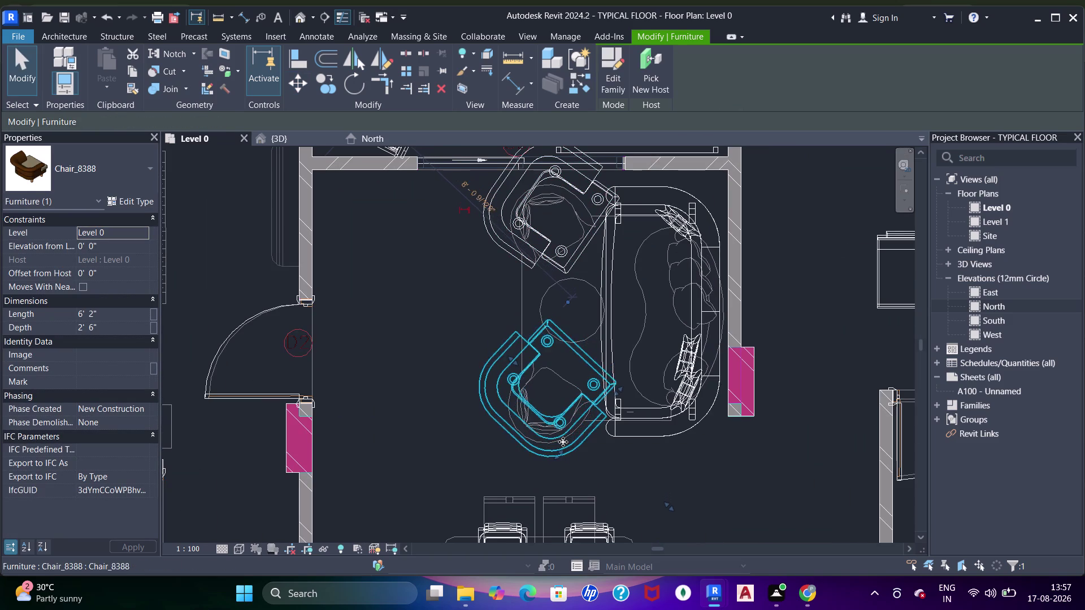
key(Down)
key(Down)
key(Down)
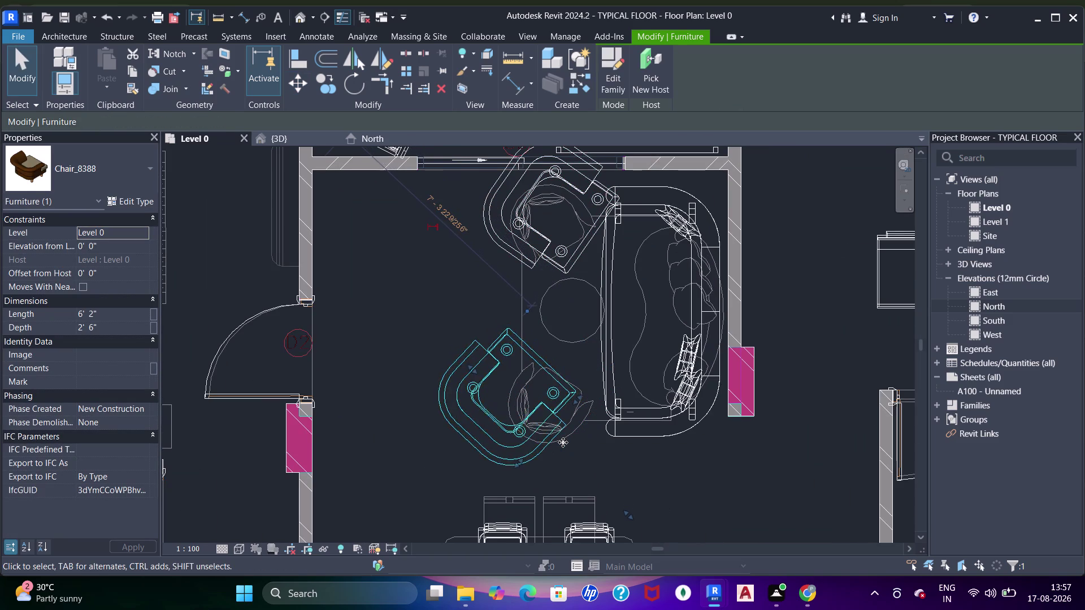
key(Right)
key(Right)
key(Right)
key(Right)
key(Down)
key(Down)
key(Down)
key(Down)
key(Down)
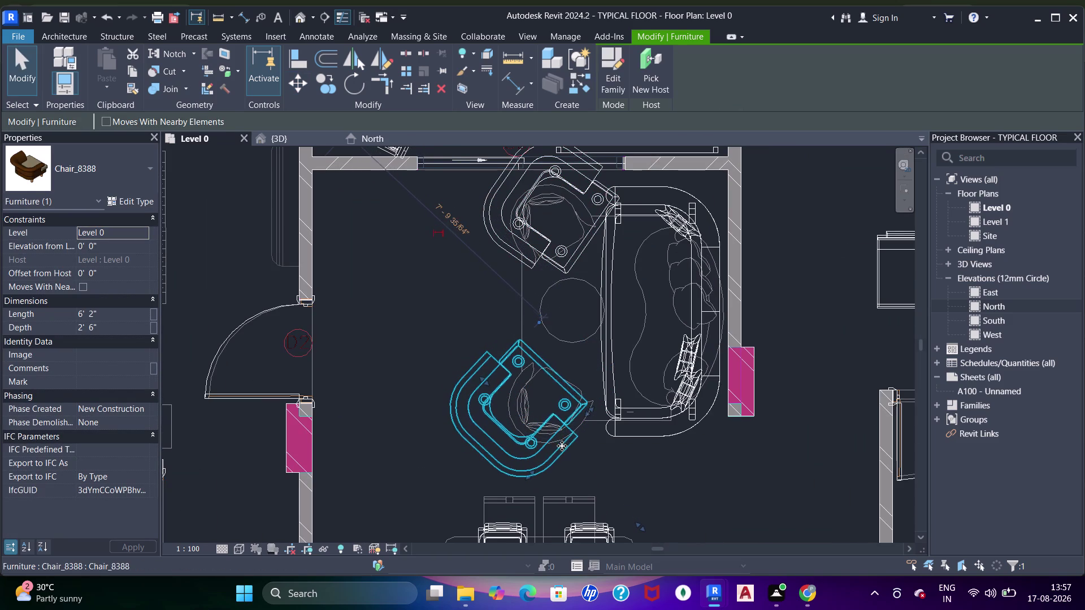
key(Right)
key(Up)
key(Right)
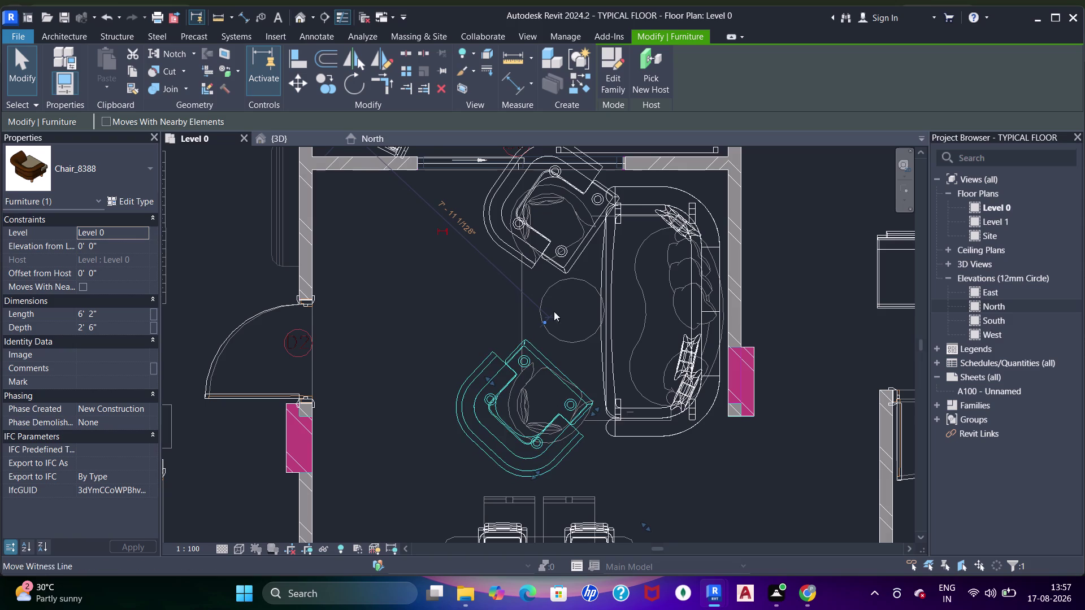
Nudge the upper armchair into place with the arrow keys.
click(555, 273)
middle_drag(545, 293, 543, 351)
scroll(up, 3)
key(Down)
key(Down)
key(Down)
key(Down)
key(Down)
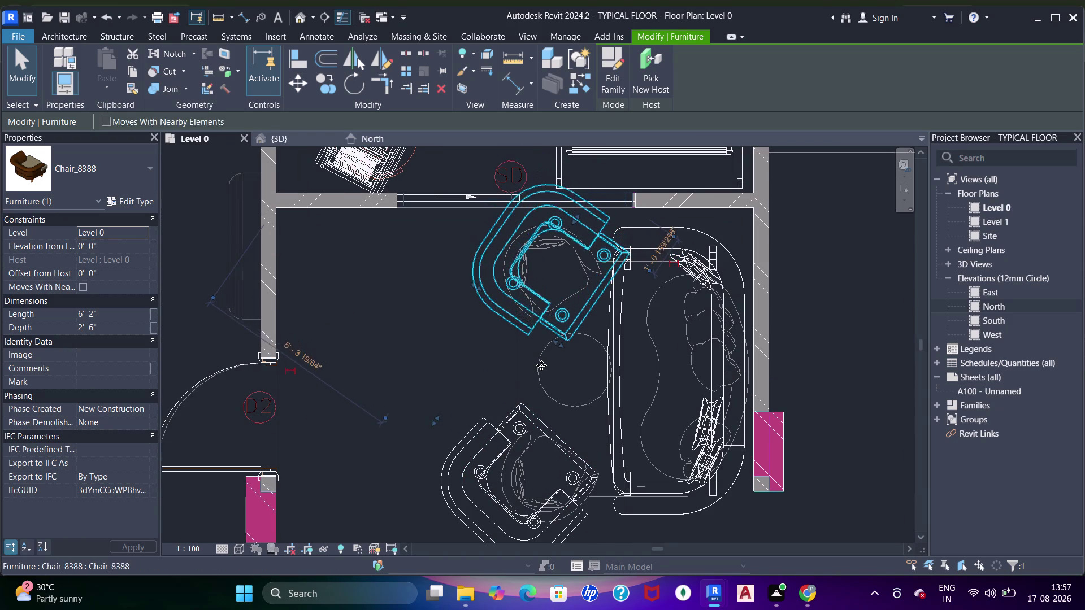
key(Down)
key(Left)
key(Left)
key(Left)
key(Left)
key(Down)
key(Down)
key(Down)
key(Down)
key(Down)
key(Left)
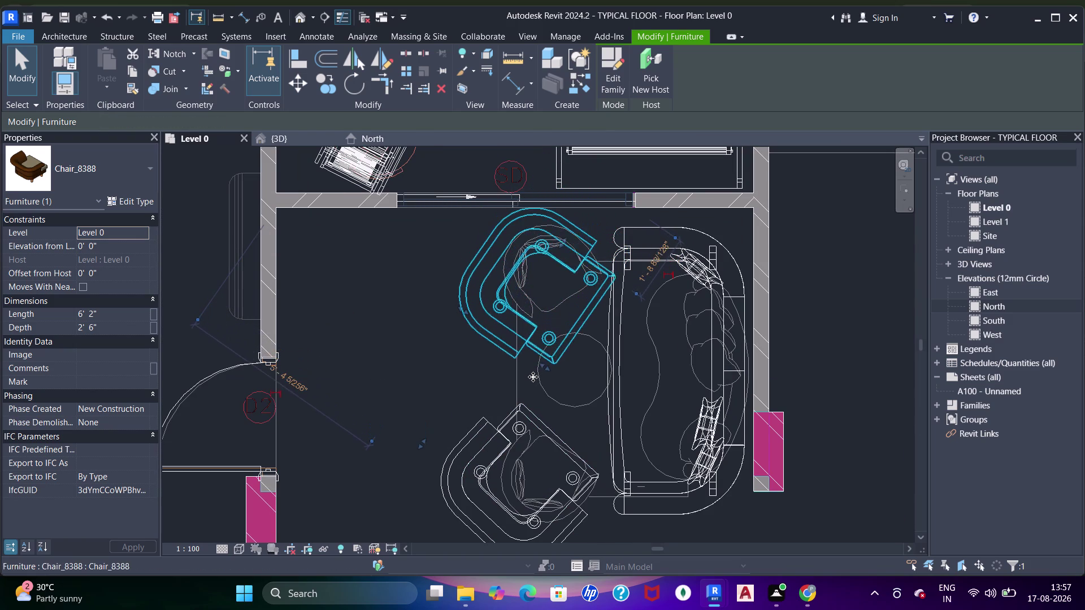
key(Left)
key(Left)
key(Left)
key(Up)
key(Down)
key(Down)
key(Left)
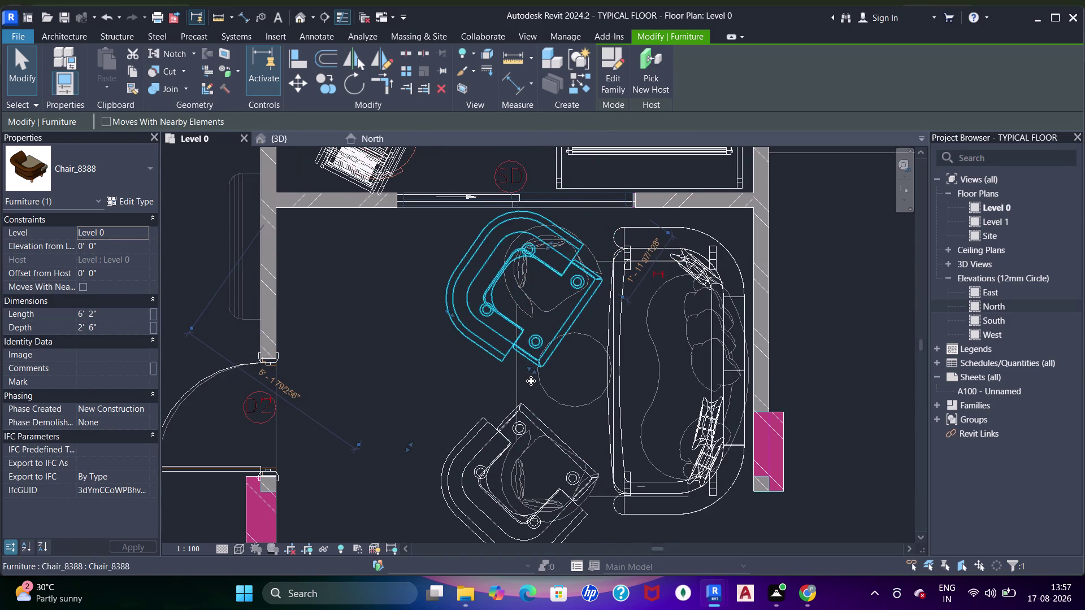
key(Up)
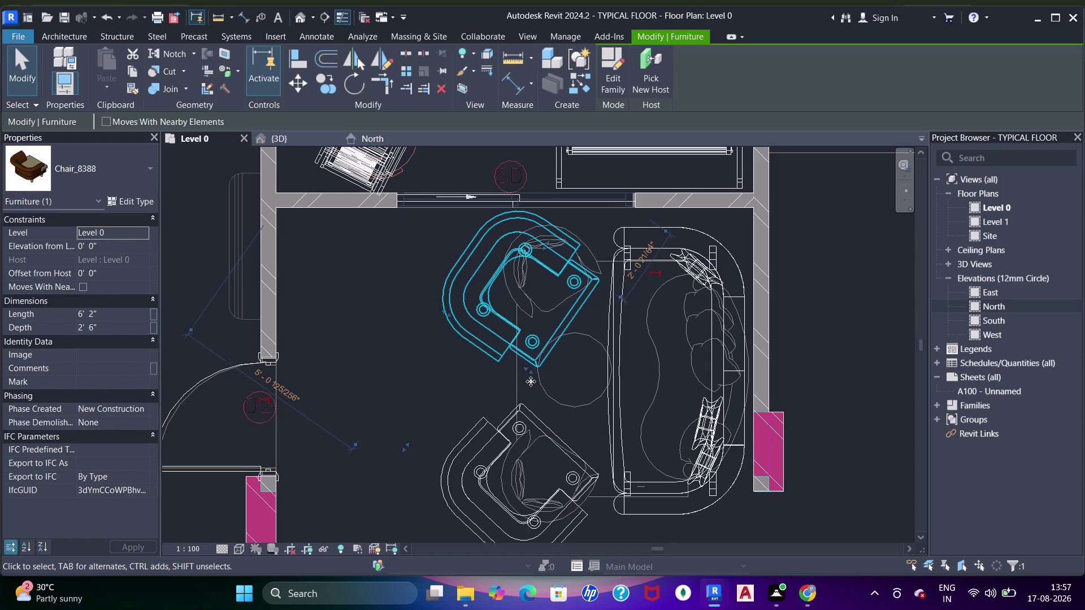
Recenter the plan and place the upper armchair at its new angled spot beside the sofa.
click(557, 438)
middle_drag(556, 433, 587, 364)
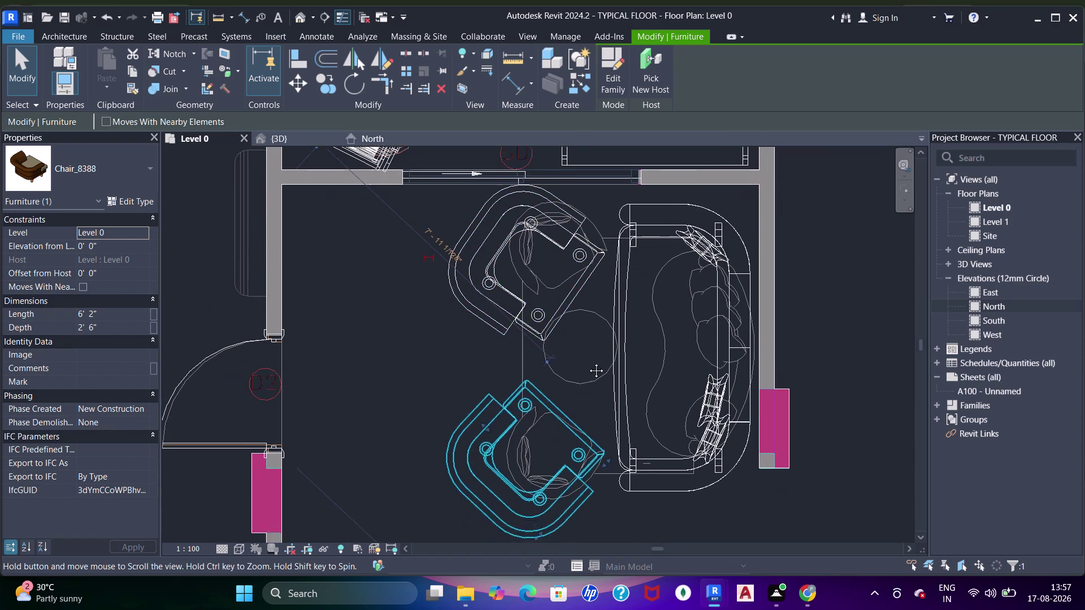
middle_drag(588, 364, 588, 362)
key(Down)
key(Down)
middle_drag(587, 274, 594, 337)
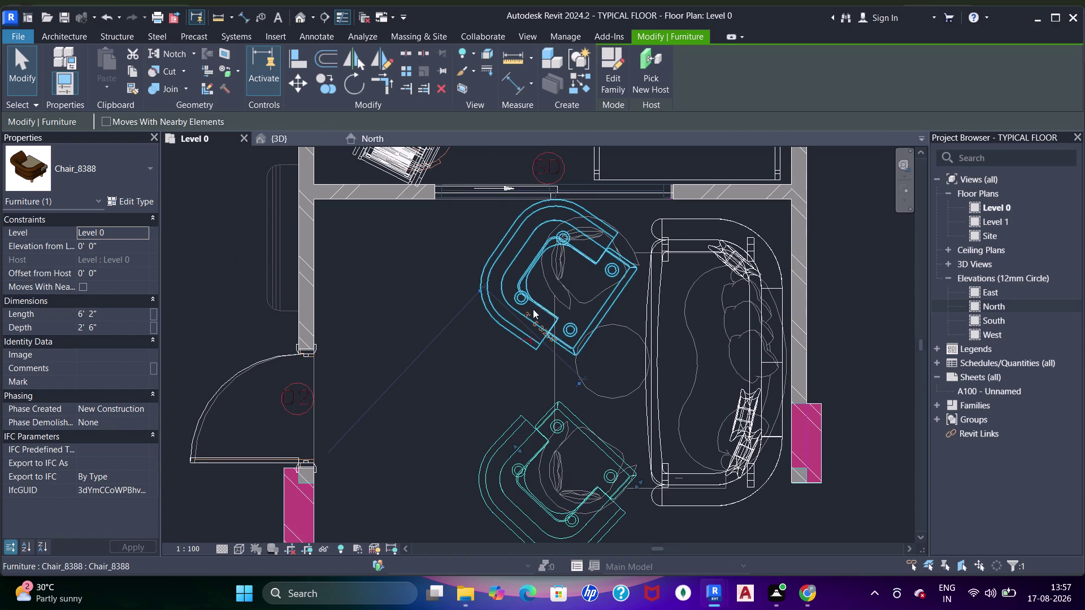
click(523, 313)
key(Up)
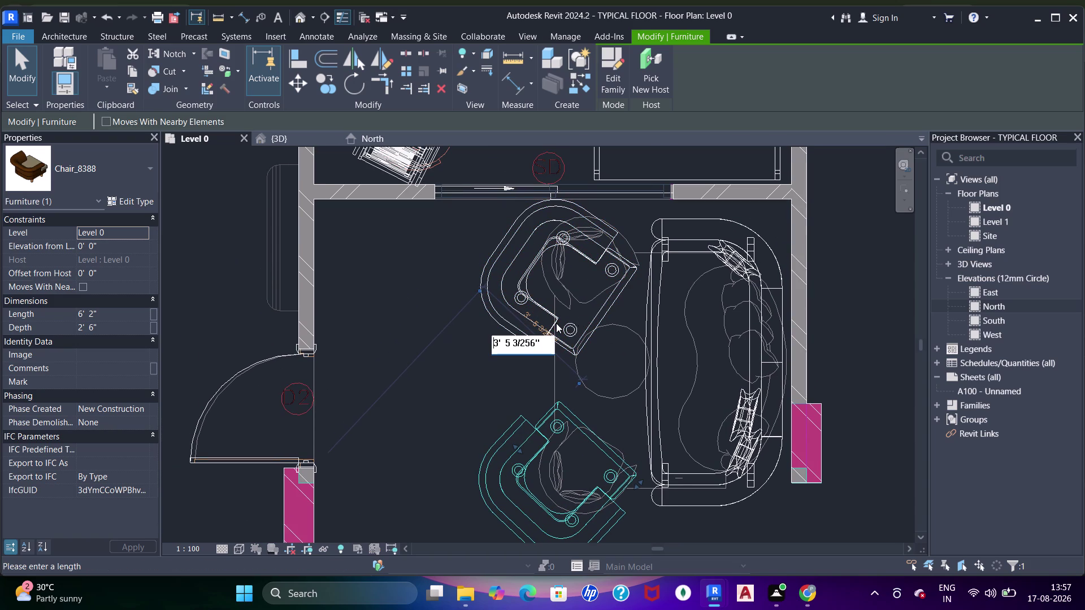
key(Escape)
key(Escape)
click(586, 297)
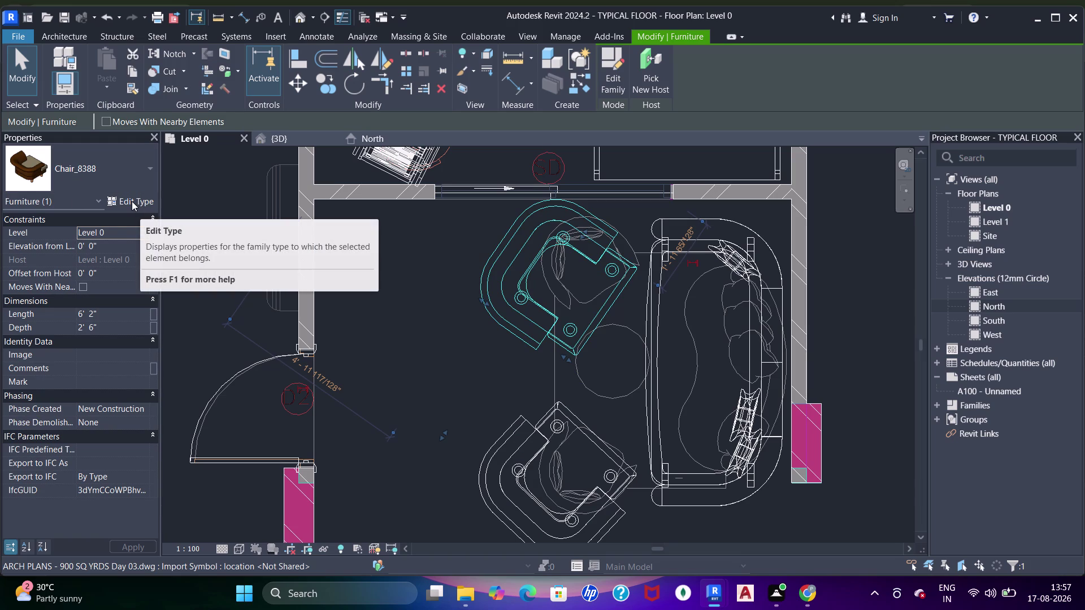
Try a 3' armchair length, then undo the change.
click(112, 312)
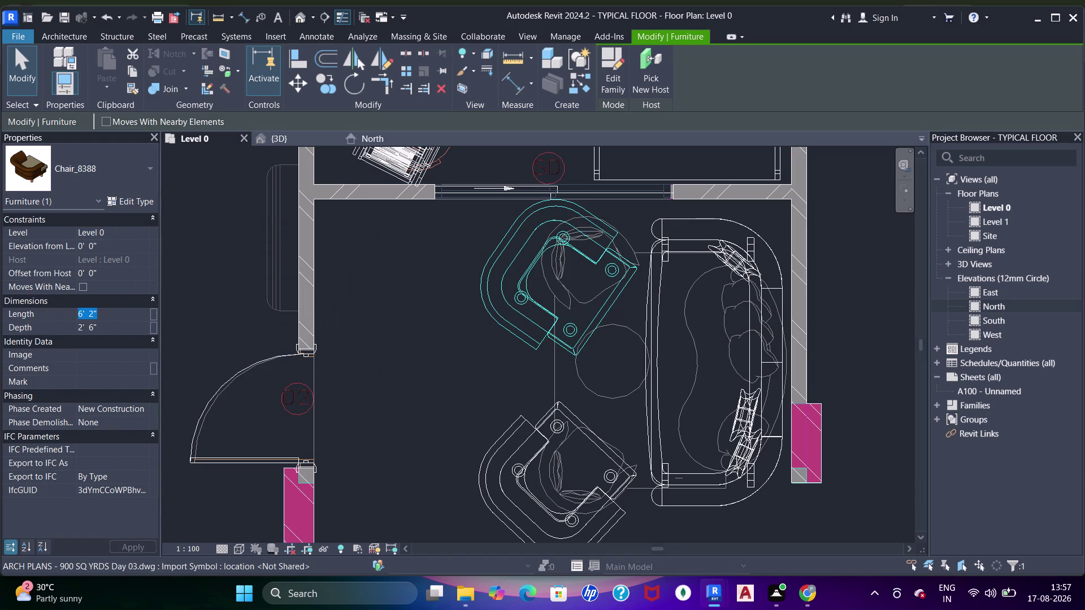
text(3')
key(Return)
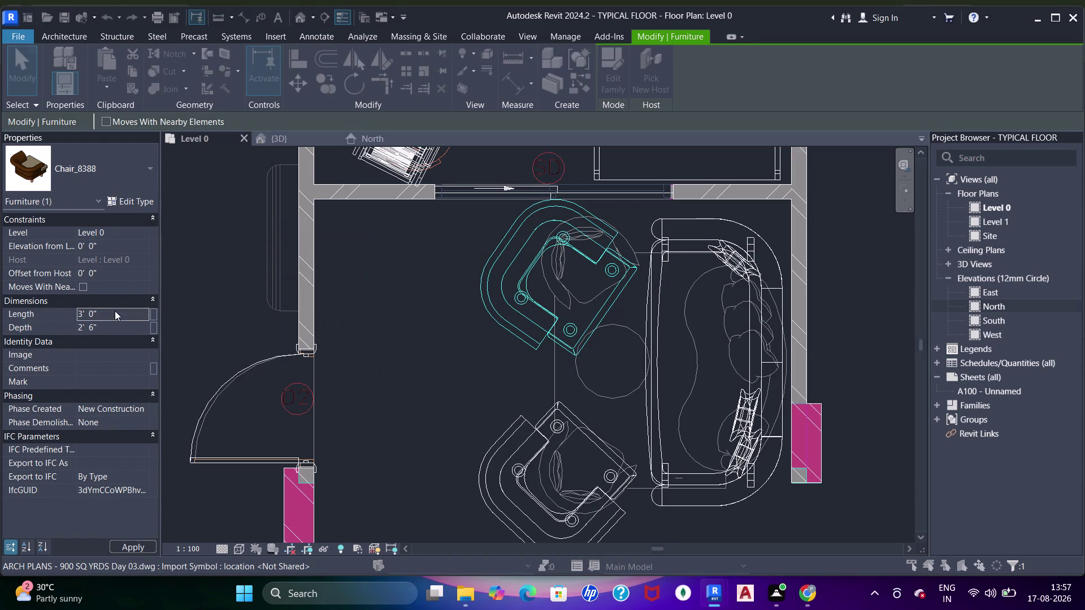
click(620, 343)
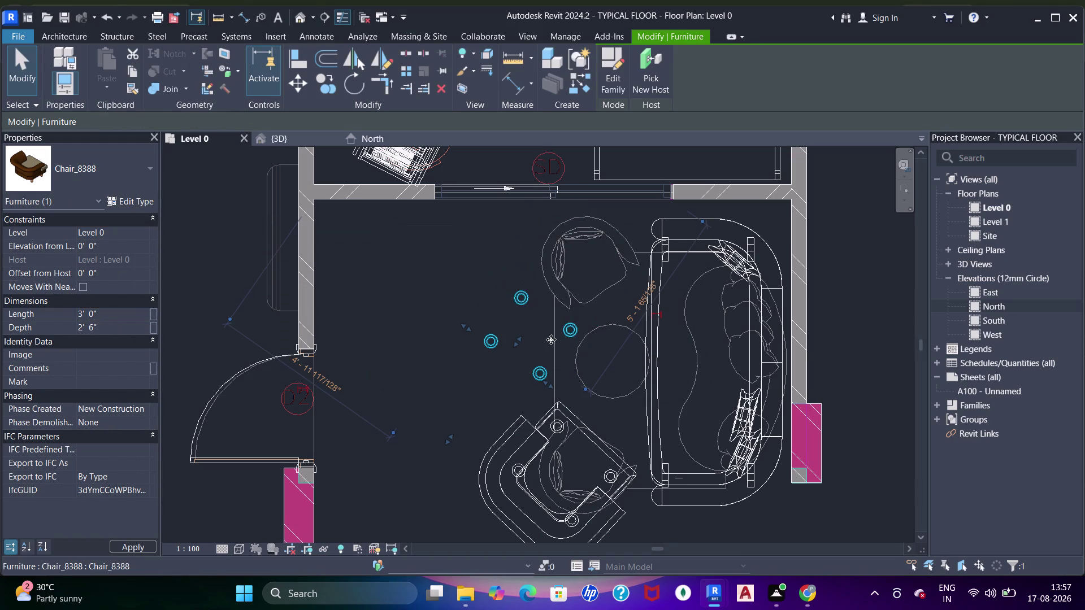
key(ctrl+z)
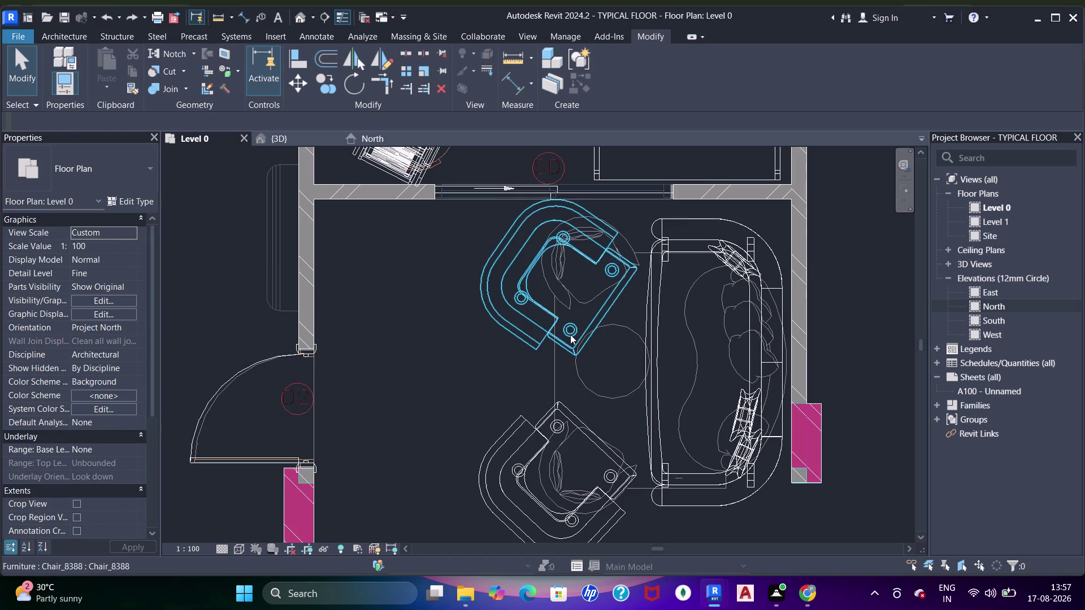
Set the upper armchair's length to 5', accept the warning, and move it beside the sofa.
click(566, 334)
click(134, 320)
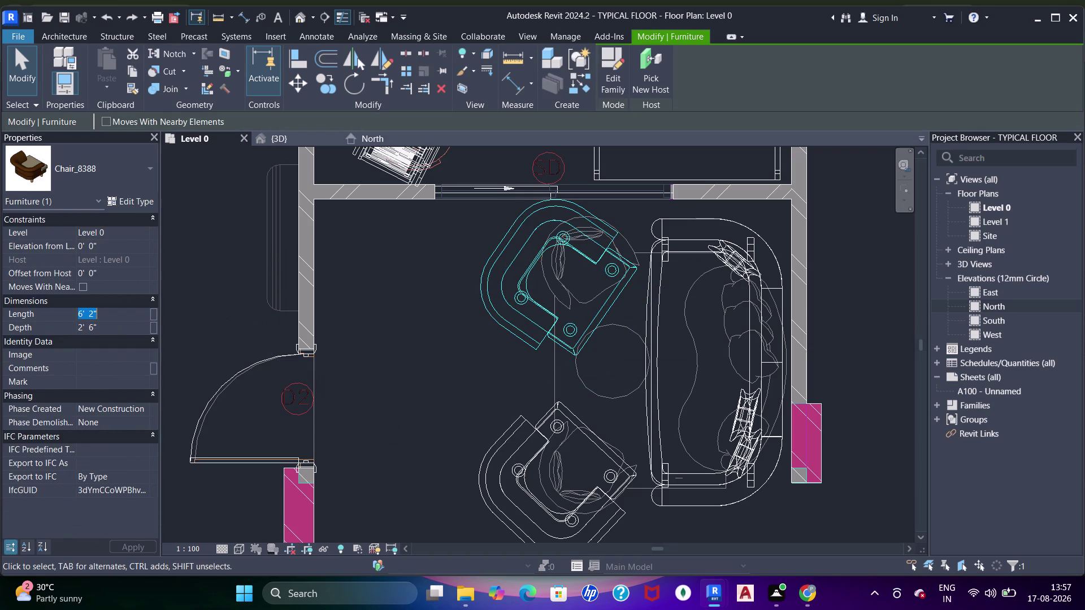
text(5')
key(Return)
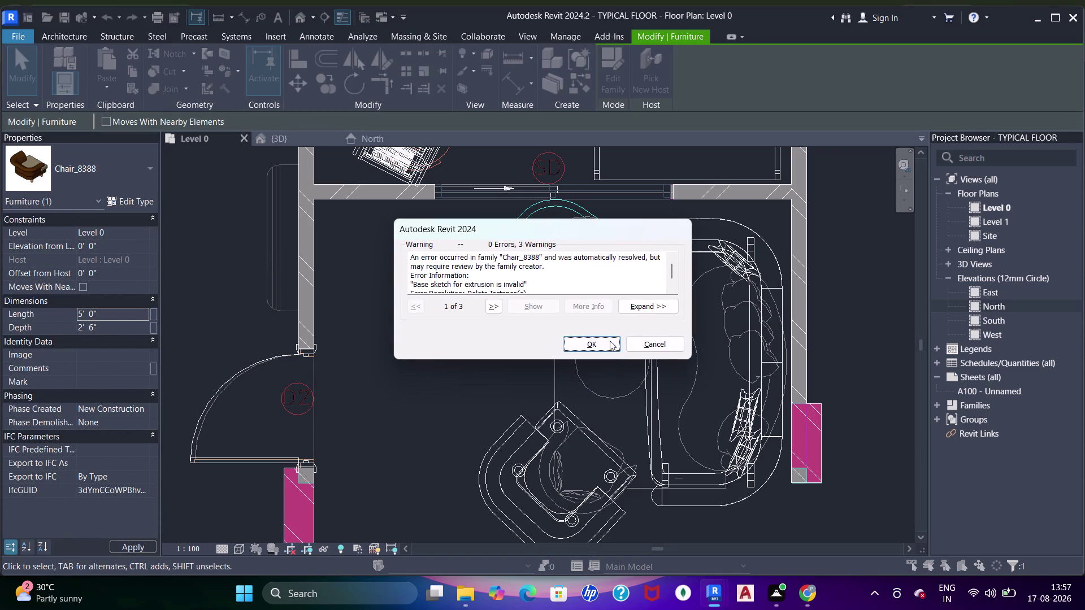
click(600, 336)
key(Escape)
click(541, 324)
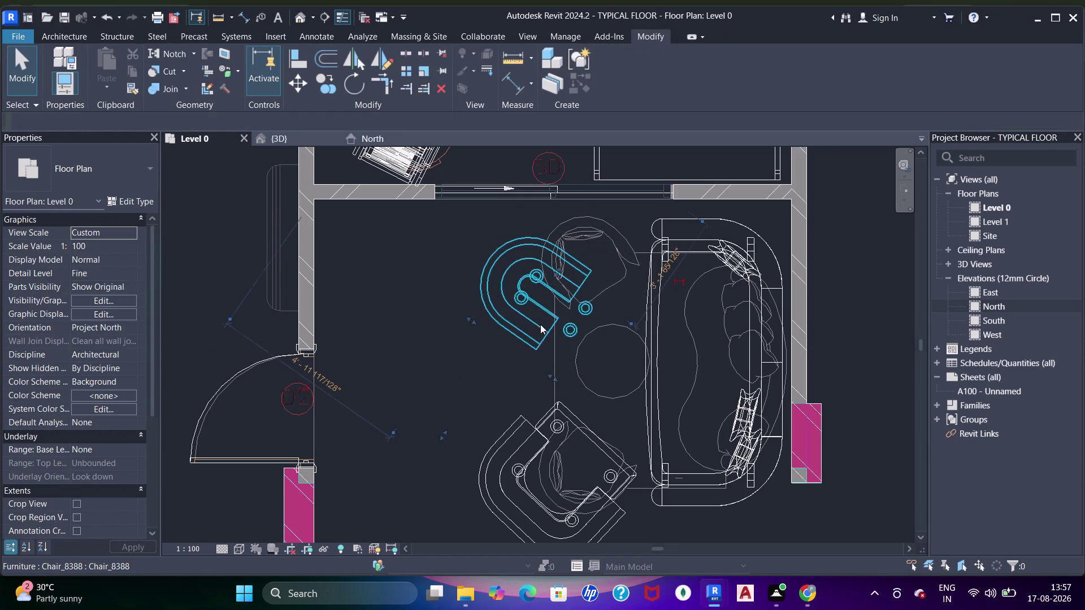
drag(540, 317, 588, 293)
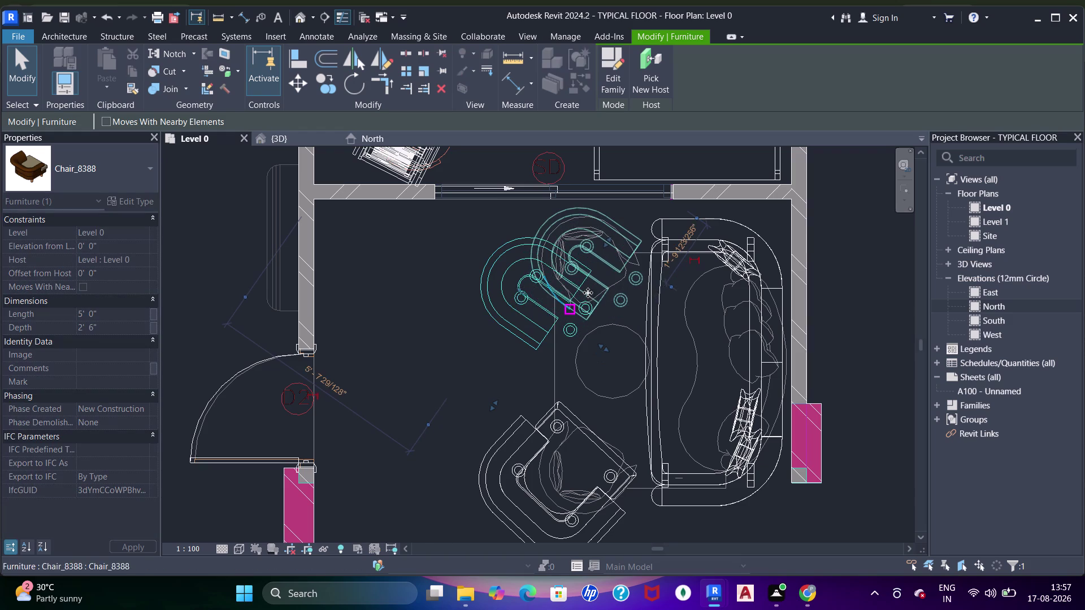
Set the lower armchair's length to 5' and reposition it near the sofa.
click(487, 454)
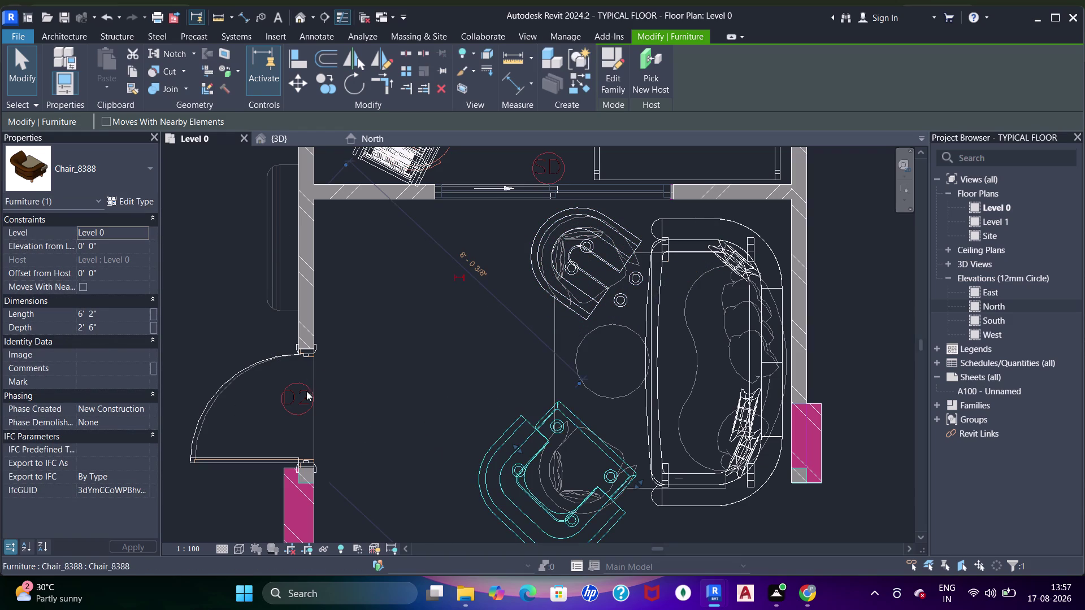
click(131, 313)
text(5')
key(Return)
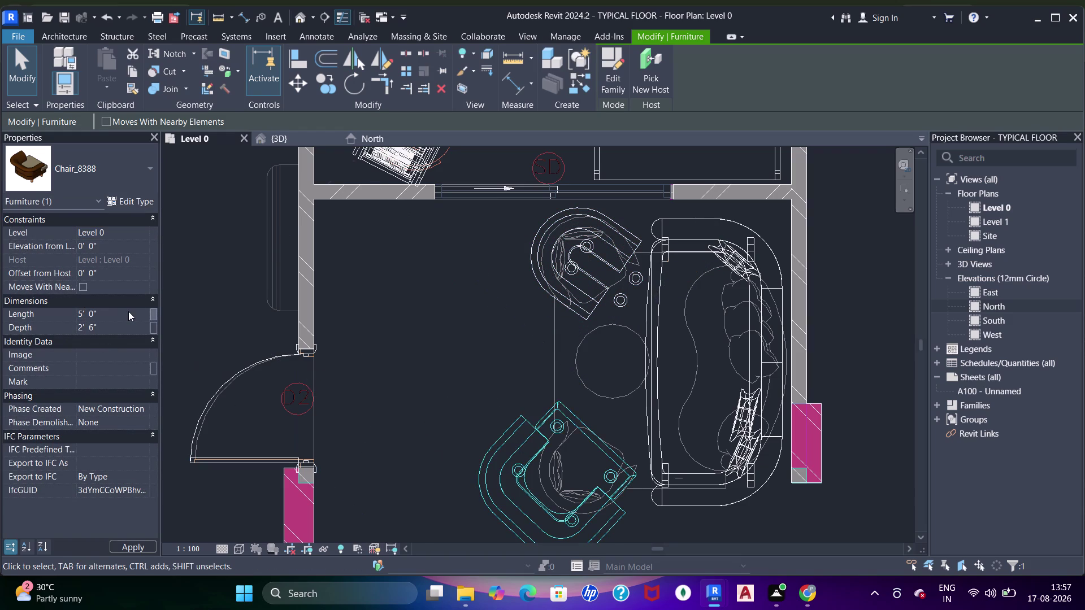
middle_drag(584, 468, 580, 397)
drag(569, 407, 577, 386)
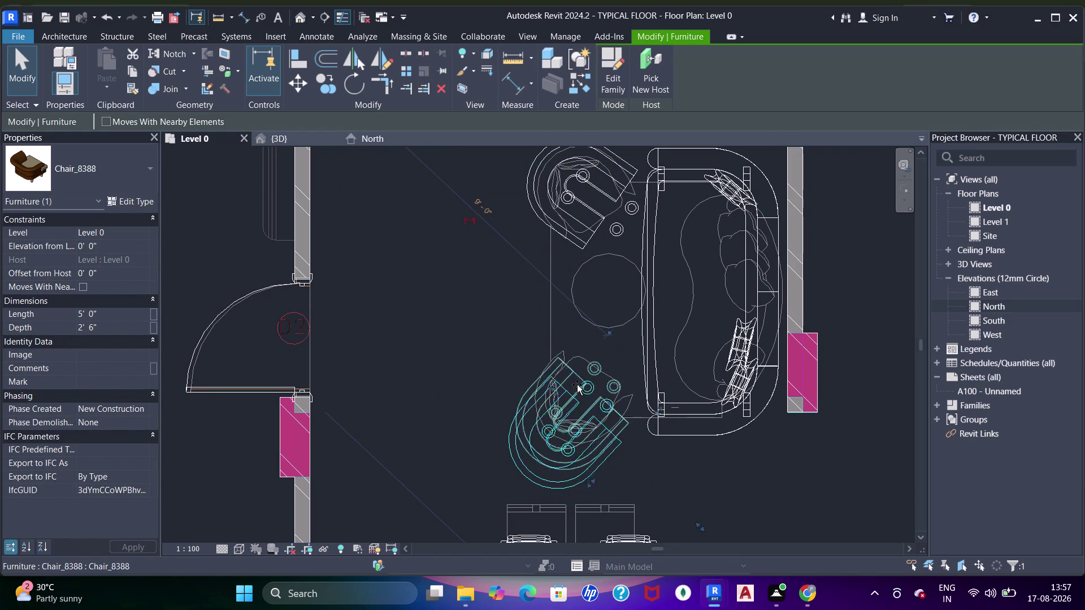
drag(577, 386, 583, 376)
middle_drag(542, 295, 542, 336)
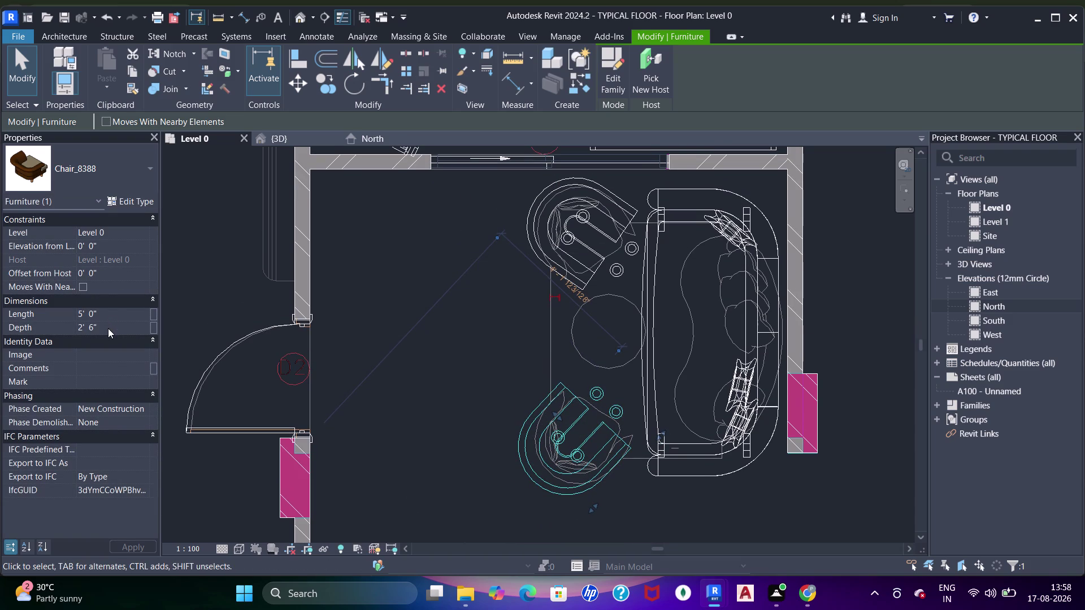
click(272, 140)
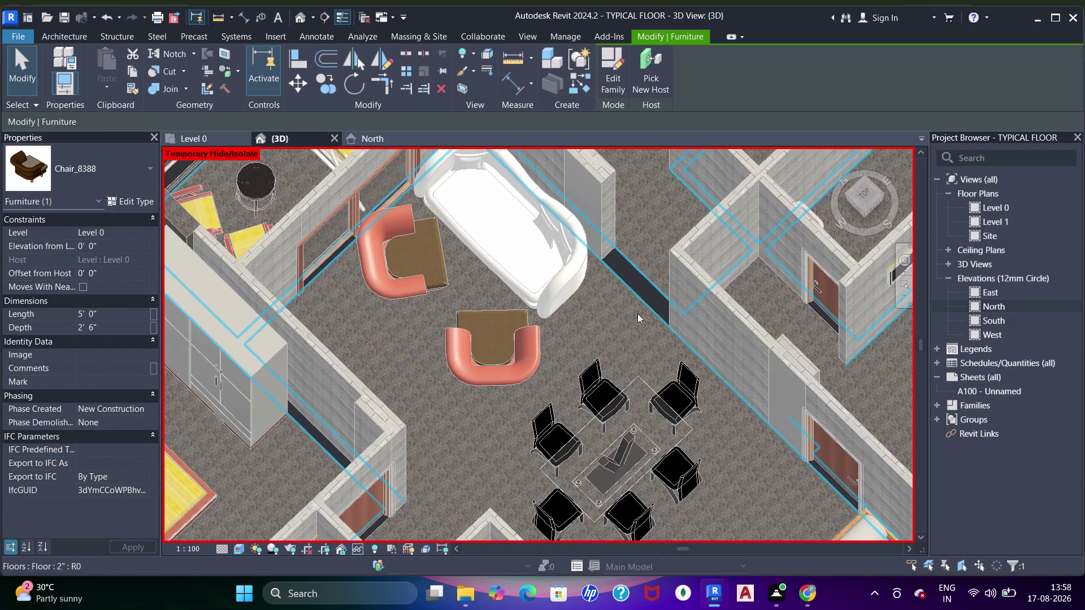
Orbit the 3D view to inspect the armchairs in the living room.
scroll(down, 3)
middle_drag(595, 330, 394, 396)
middle_drag(668, 243, 610, 304)
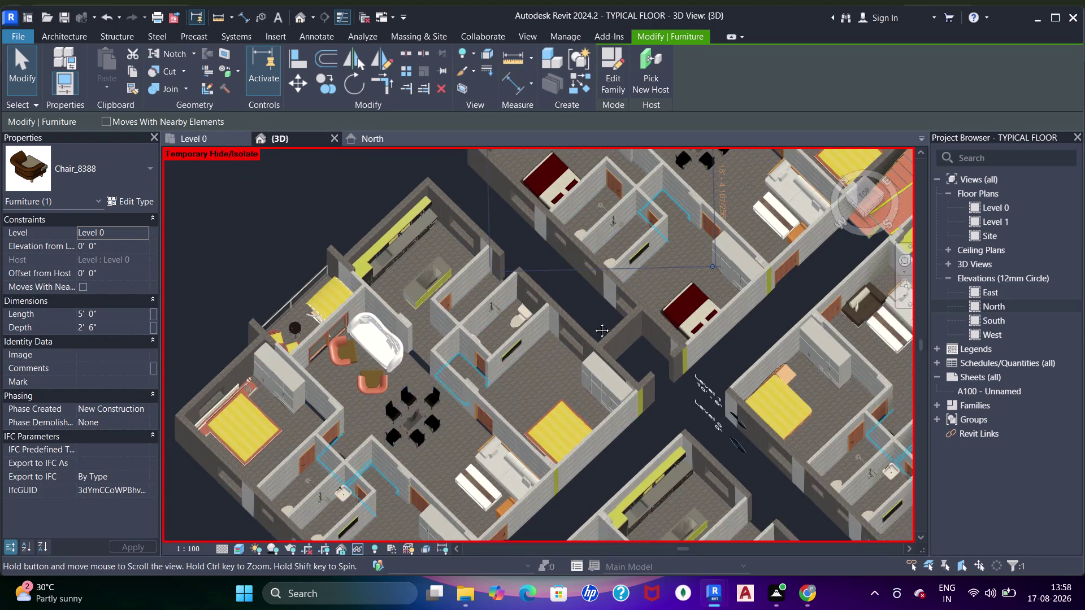
middle_drag(610, 305, 526, 400)
scroll(up, 3)
key(Escape)
scroll(up, 3)
middle_drag(477, 280, 467, 266)
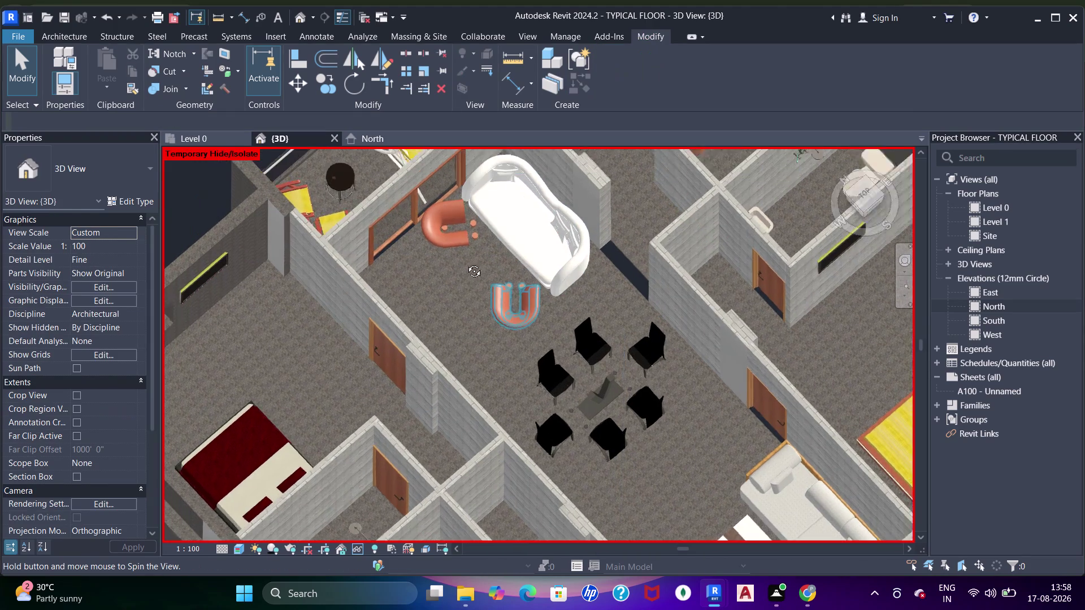
middle_drag(467, 266, 466, 234)
middle_drag(545, 345, 520, 259)
middle_drag(579, 424, 524, 343)
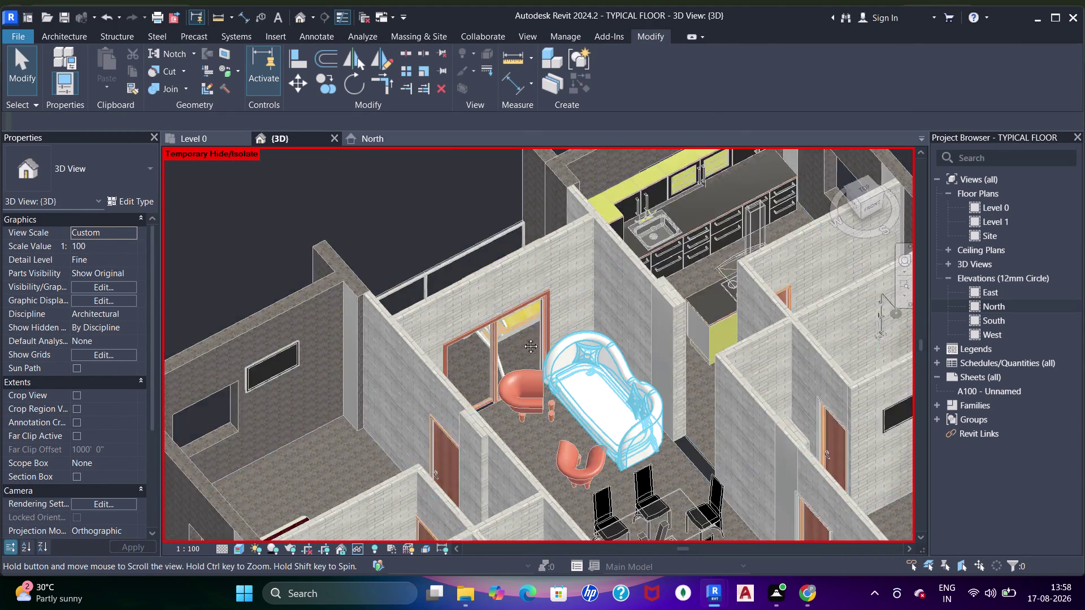
middle_drag(524, 342, 522, 338)
scroll(up, 3)
middle_drag(501, 341, 562, 389)
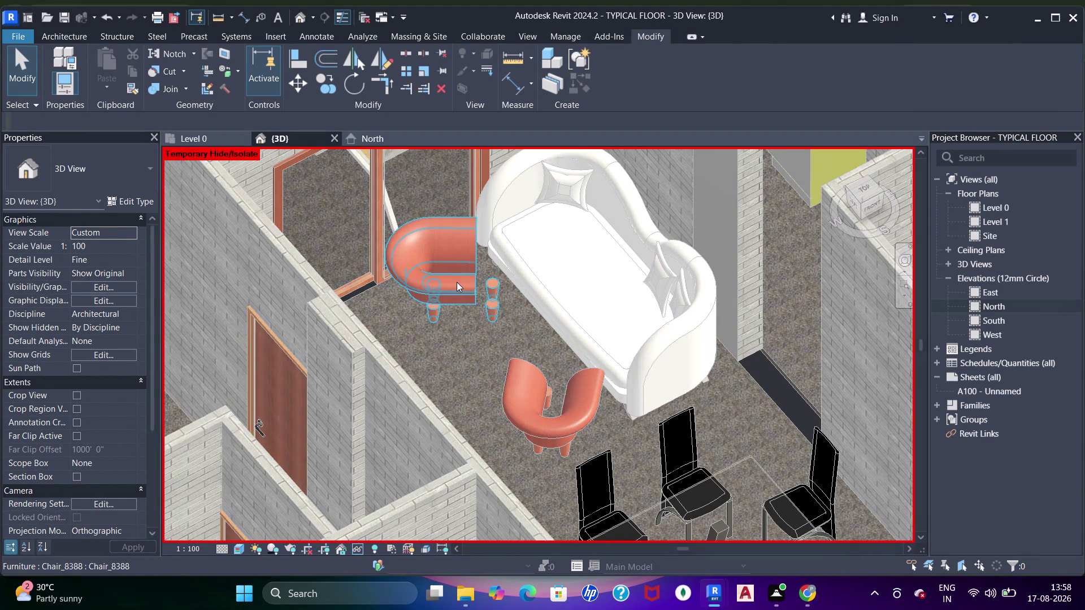
Set the depth of the armchair near the window to 2'.
click(457, 282)
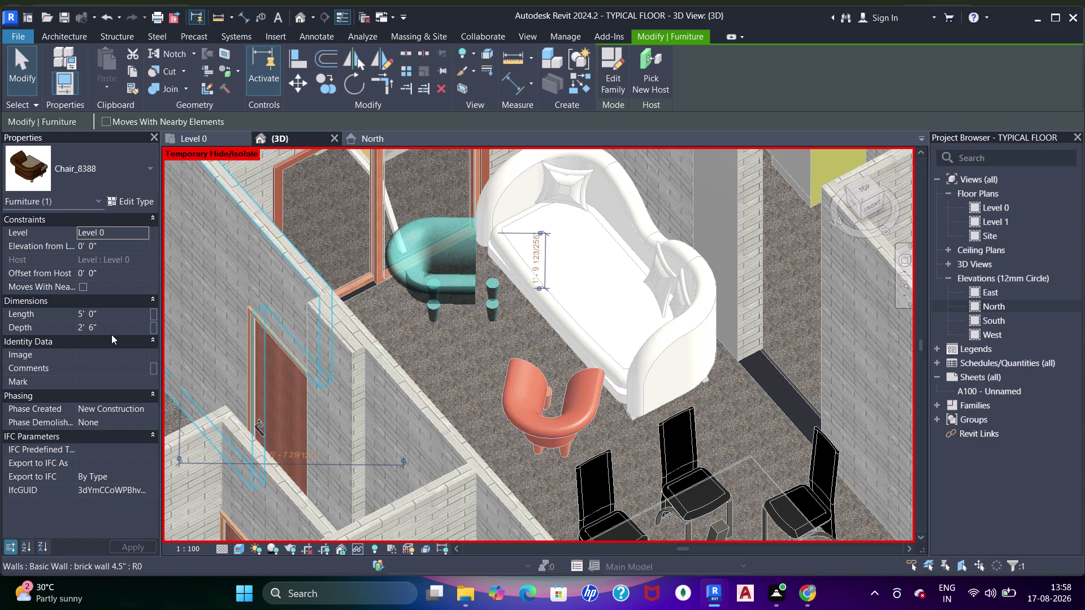
click(114, 331)
text(2')
key(Return)
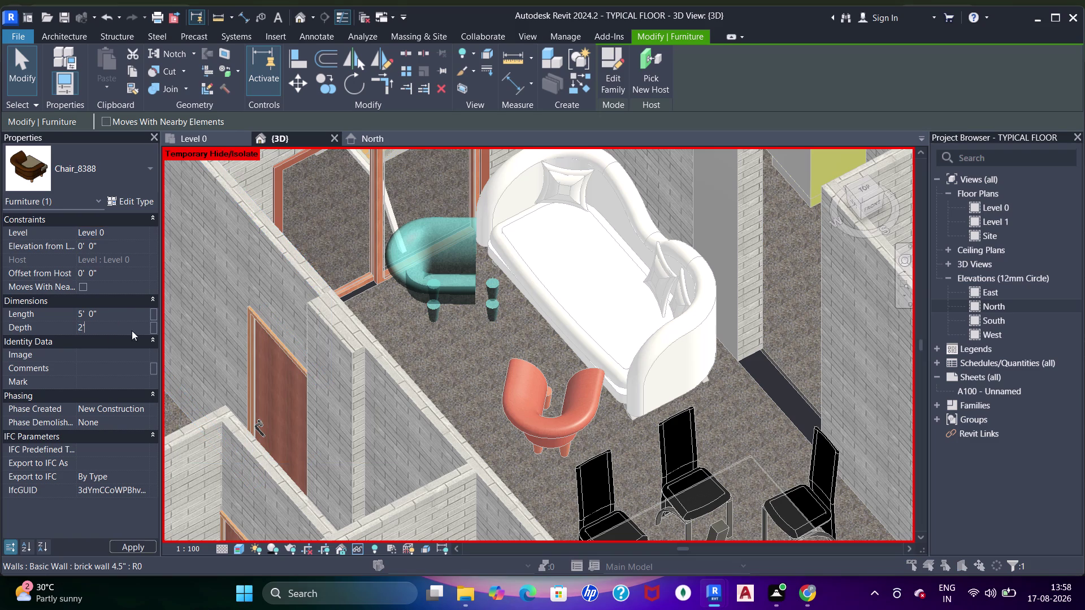
click(575, 343)
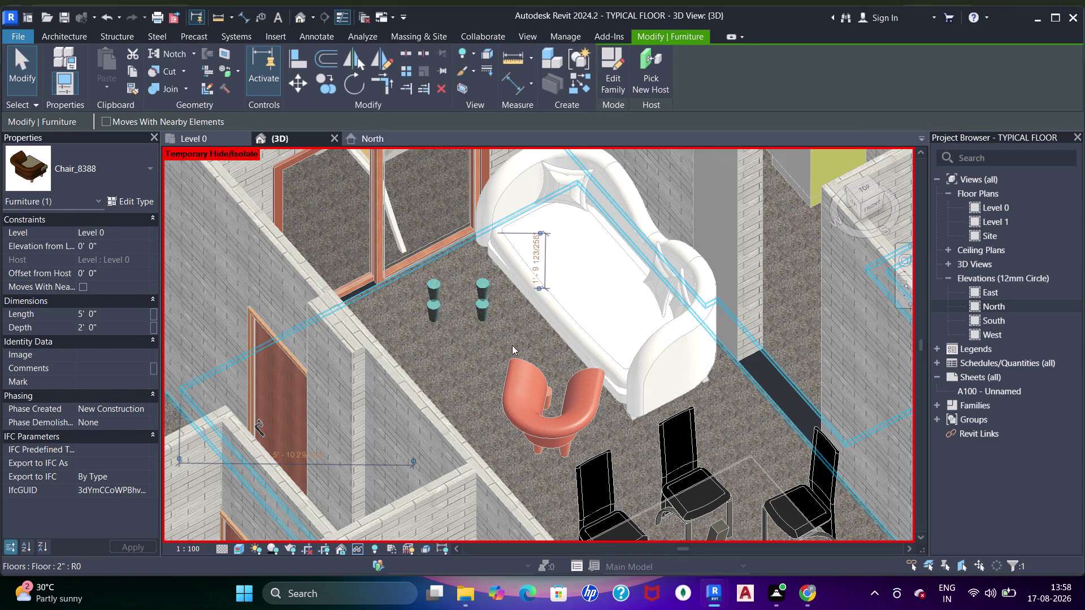
Undo the depth and length changes and return to the Level 0 plan.
key(ctrl+z)
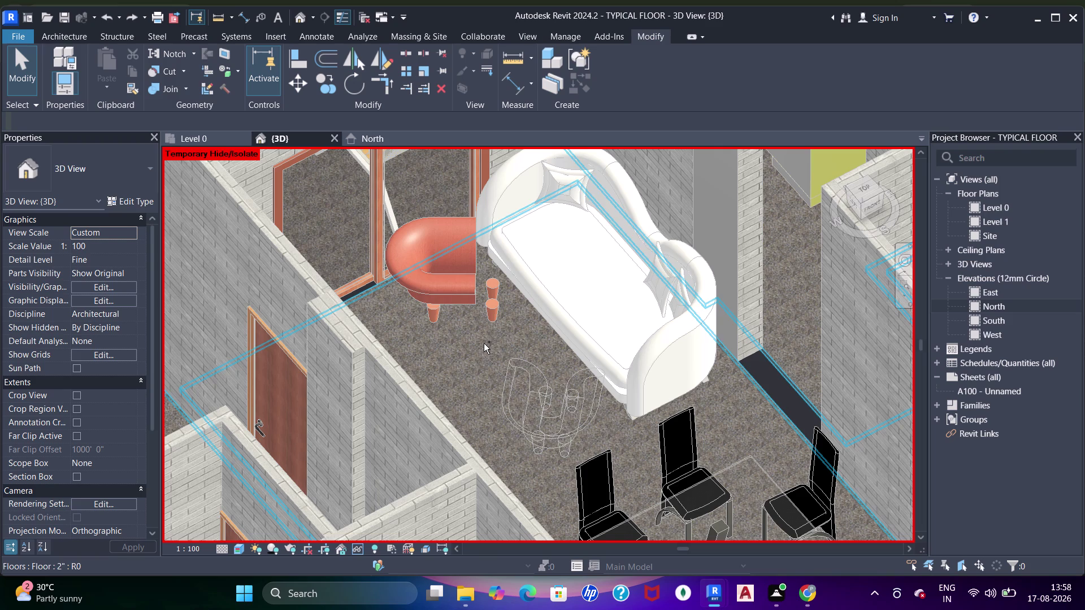
key(ctrl+z)
key(ctrl+z)
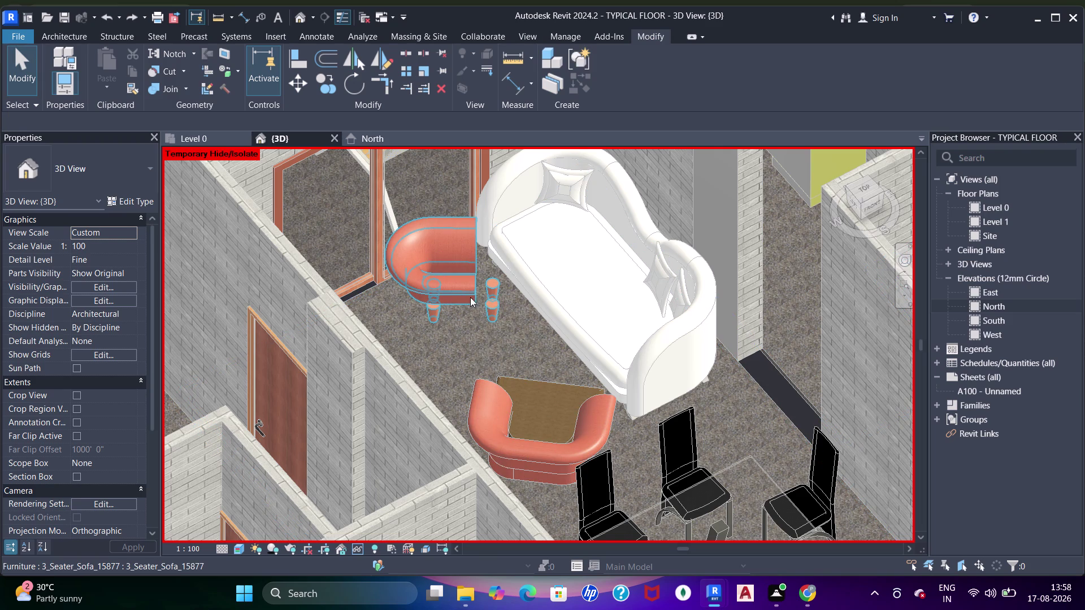
key(ctrl+z)
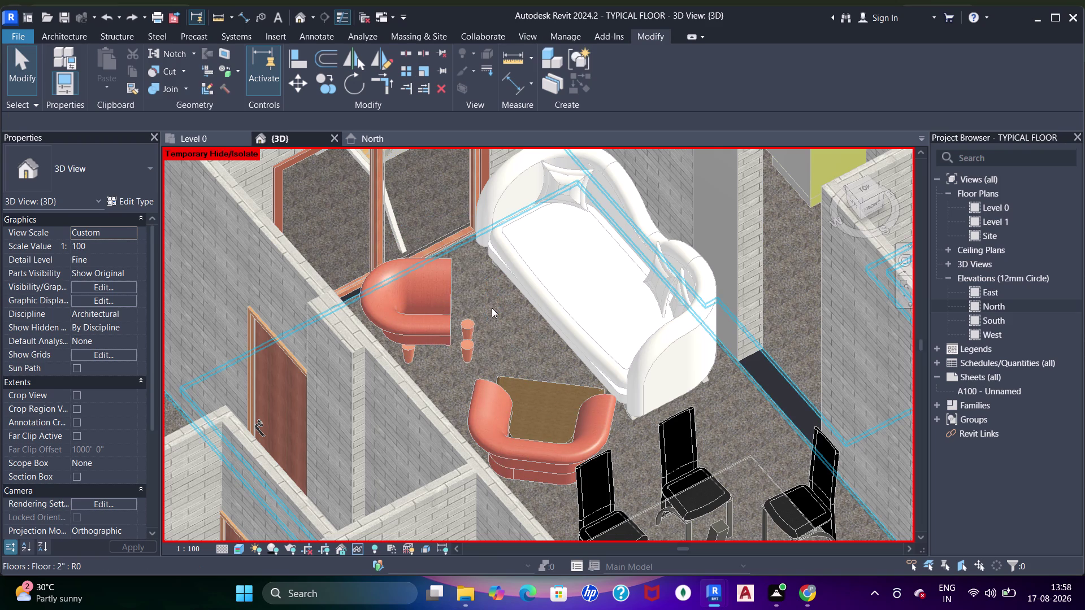
key(ctrl+z)
scroll(up, 3)
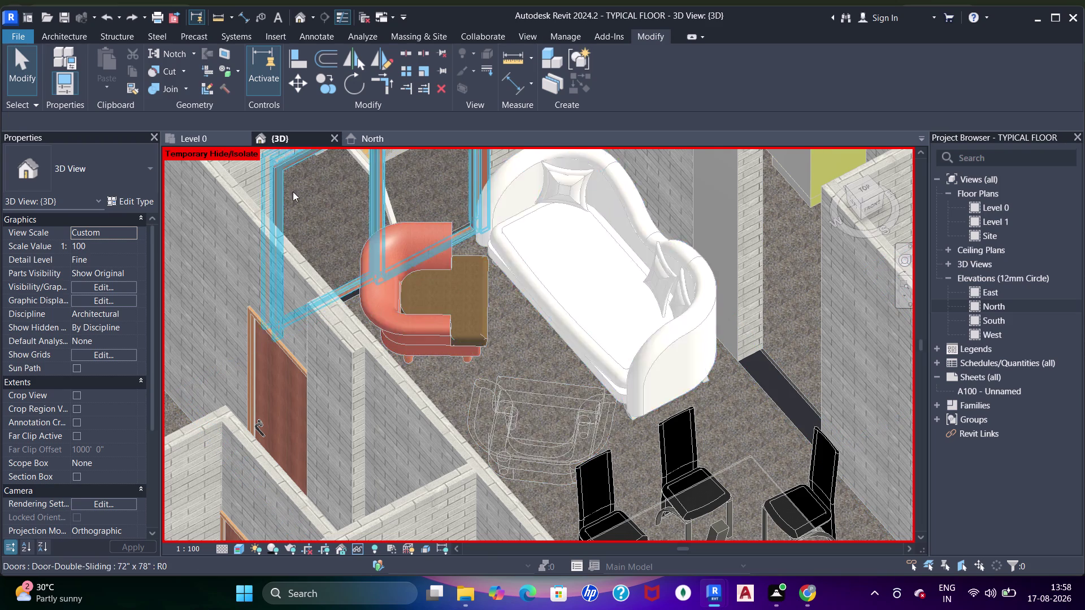
click(210, 139)
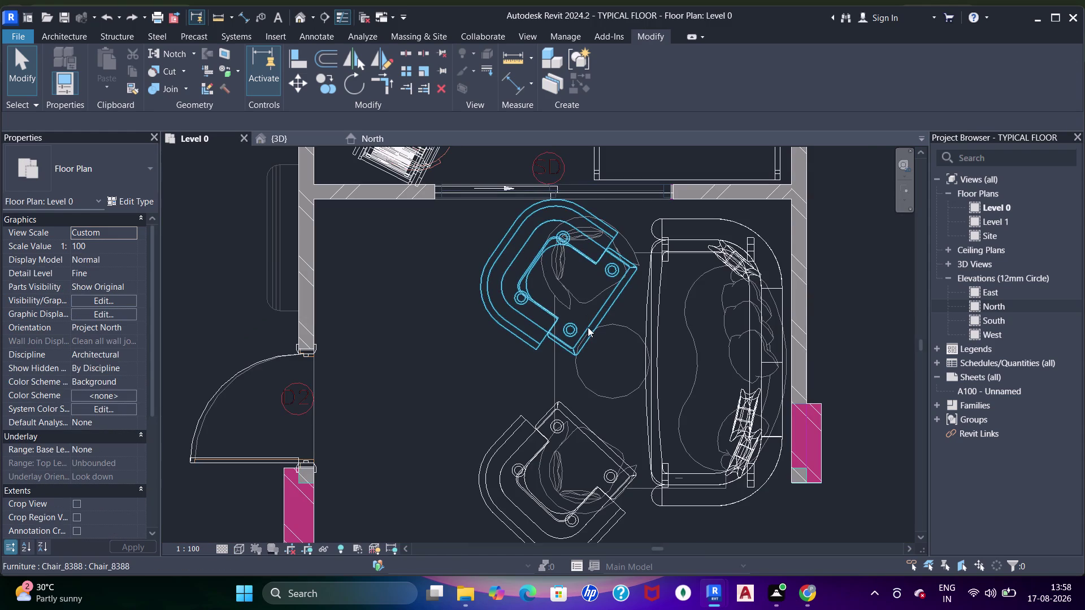
Pan the Level 0 plan to the living room and select the armchair beside the sofa.
scroll(down, 3)
middle_drag(586, 329, 579, 314)
scroll(down, 3)
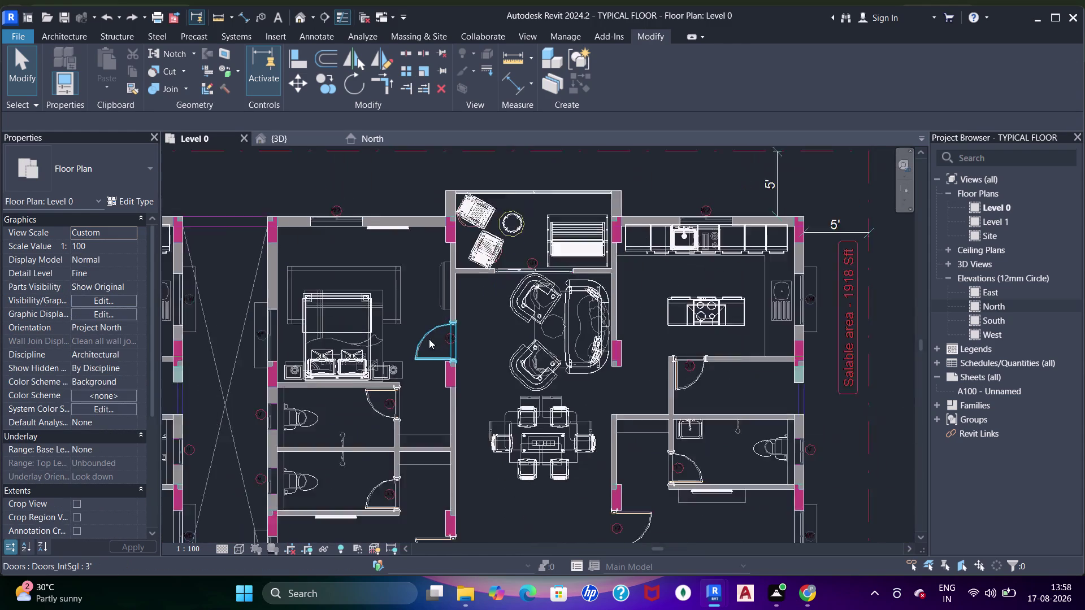
middle_drag(428, 339, 548, 314)
middle_drag(558, 342, 568, 315)
middle_drag(590, 363, 672, 275)
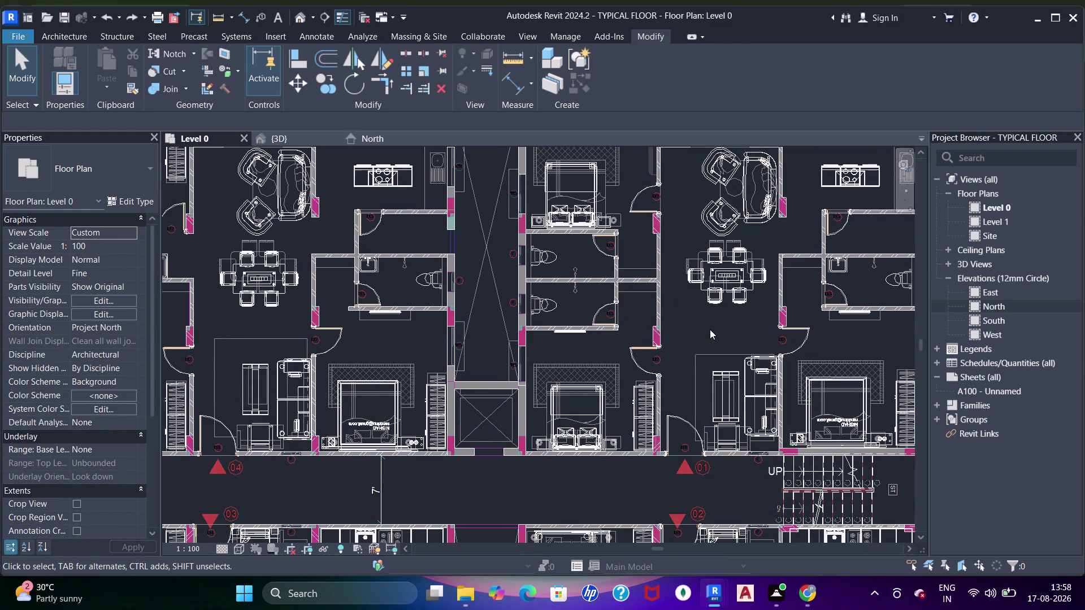
middle_drag(666, 330, 656, 338)
middle_drag(600, 329, 616, 338)
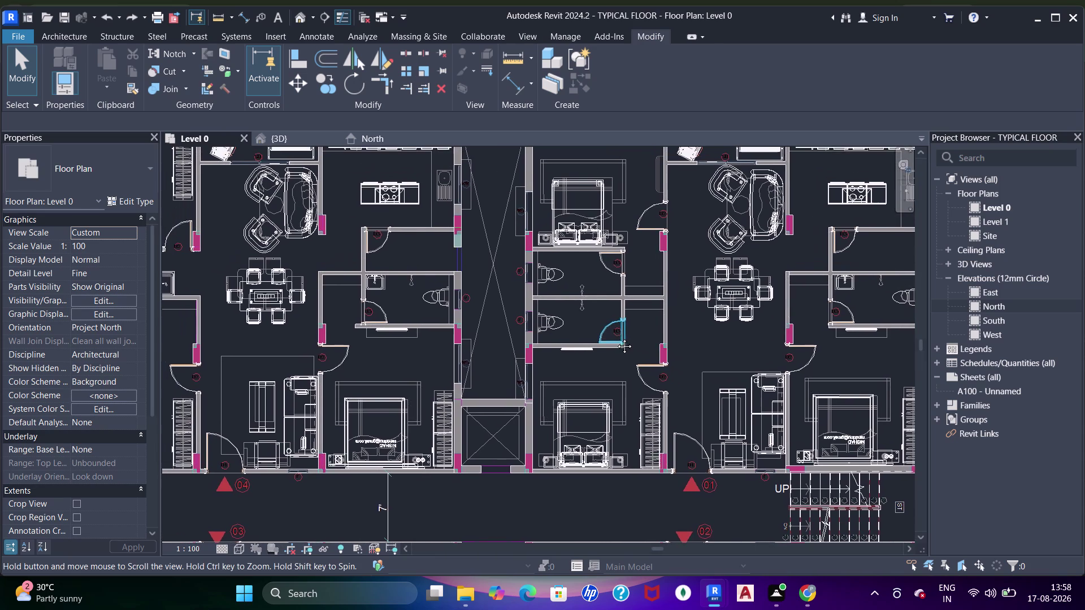
middle_drag(616, 338, 678, 334)
middle_drag(540, 325, 592, 366)
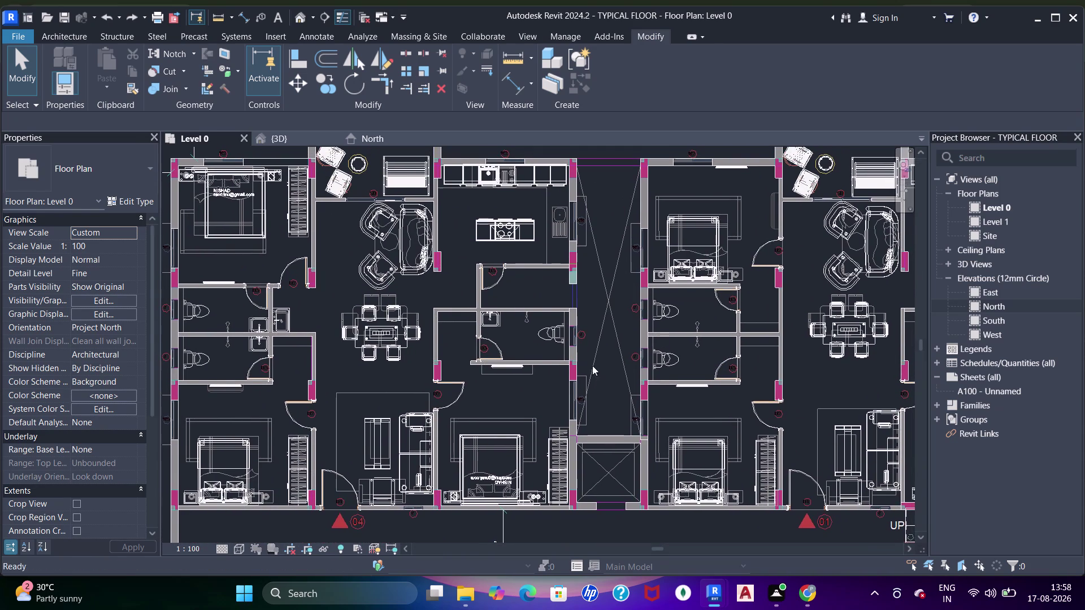
scroll(up, 3)
click(366, 223)
scroll(up, 3)
middle_drag(396, 231, 436, 299)
scroll(up, 3)
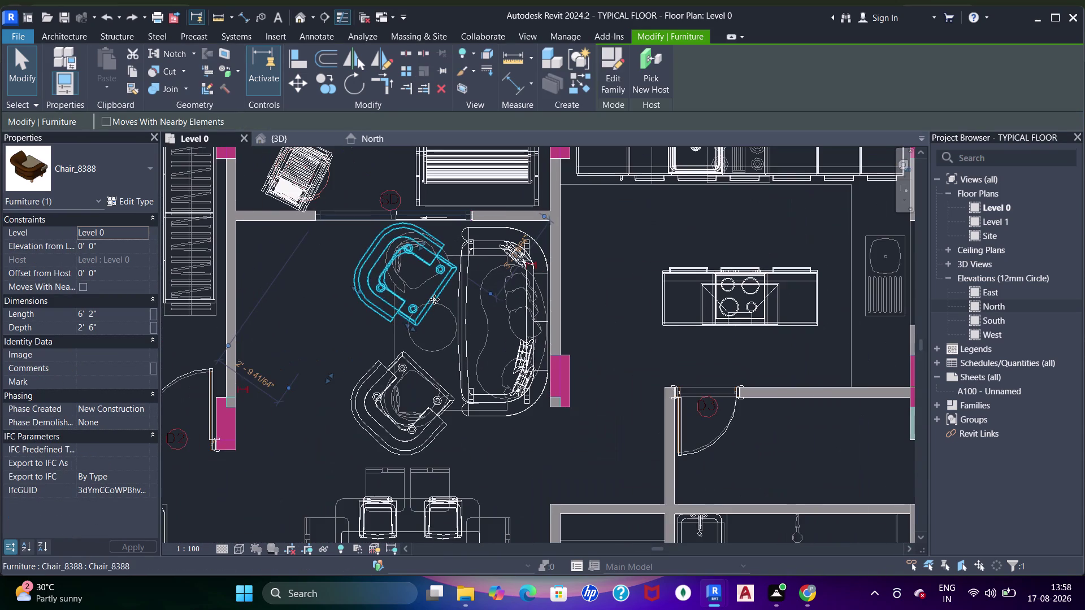
Nudge the armchair slightly up and left with arrow keys, then release it.
key(Up)
key(Left)
key(Left)
key(Left)
key(Down)
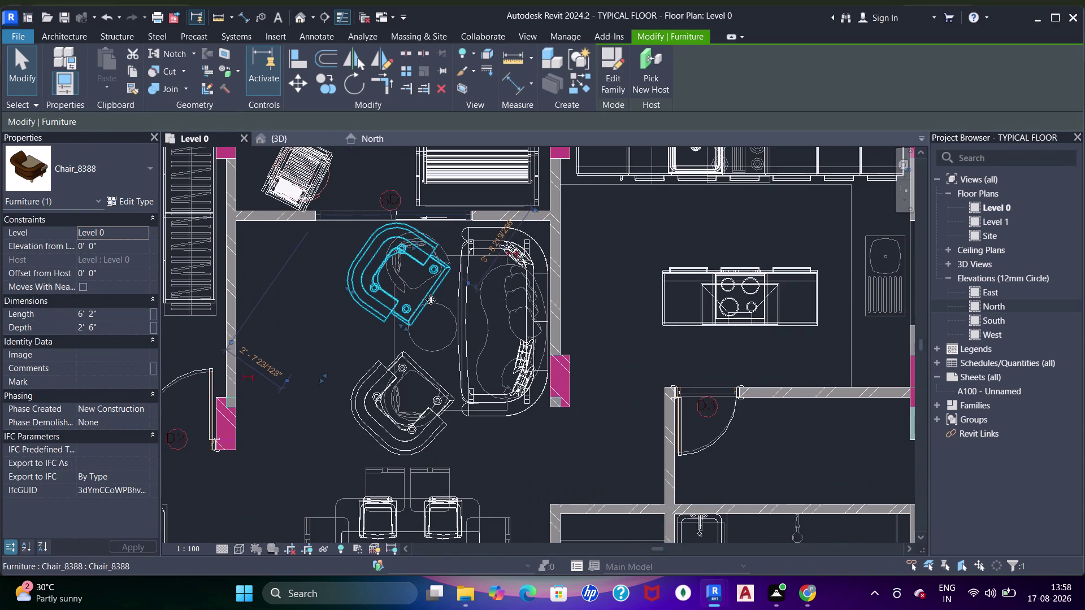
key(Left)
scroll(down, 3)
key(Escape)
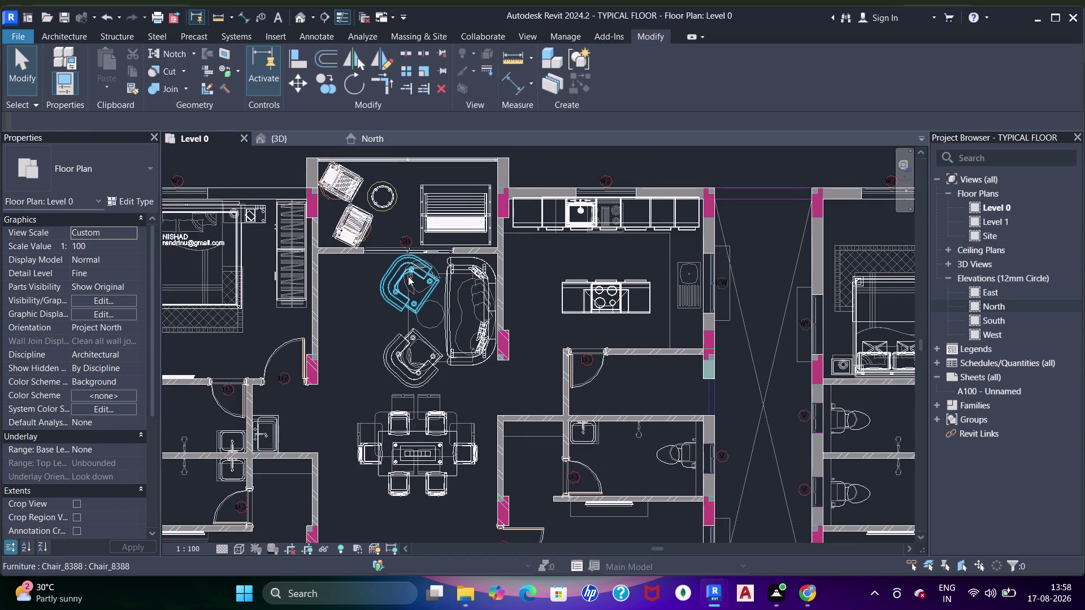
Bring the lower bedrooms into view and start Architecture > Component > Place a Component.
middle_drag(408, 276, 513, 267)
middle_drag(408, 311, 454, 303)
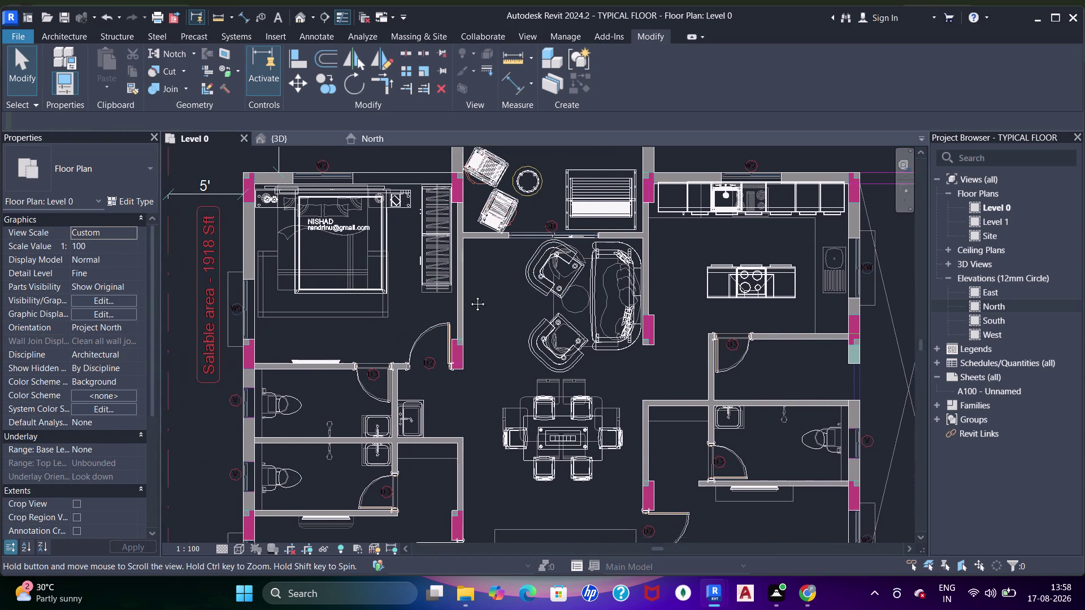
middle_drag(454, 302, 475, 294)
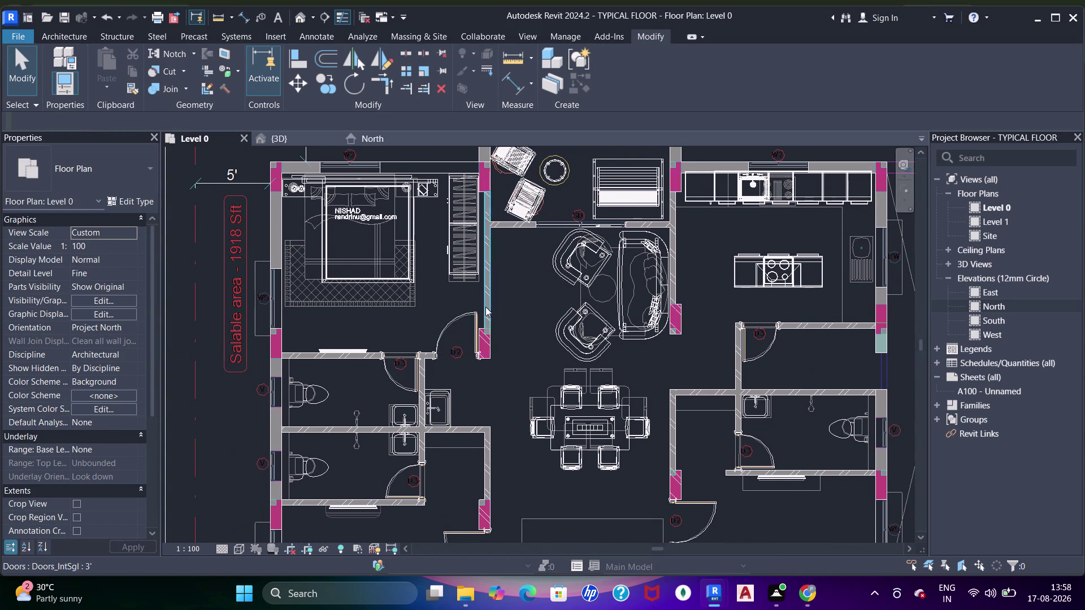
middle_drag(471, 359, 467, 326)
middle_drag(297, 319, 331, 363)
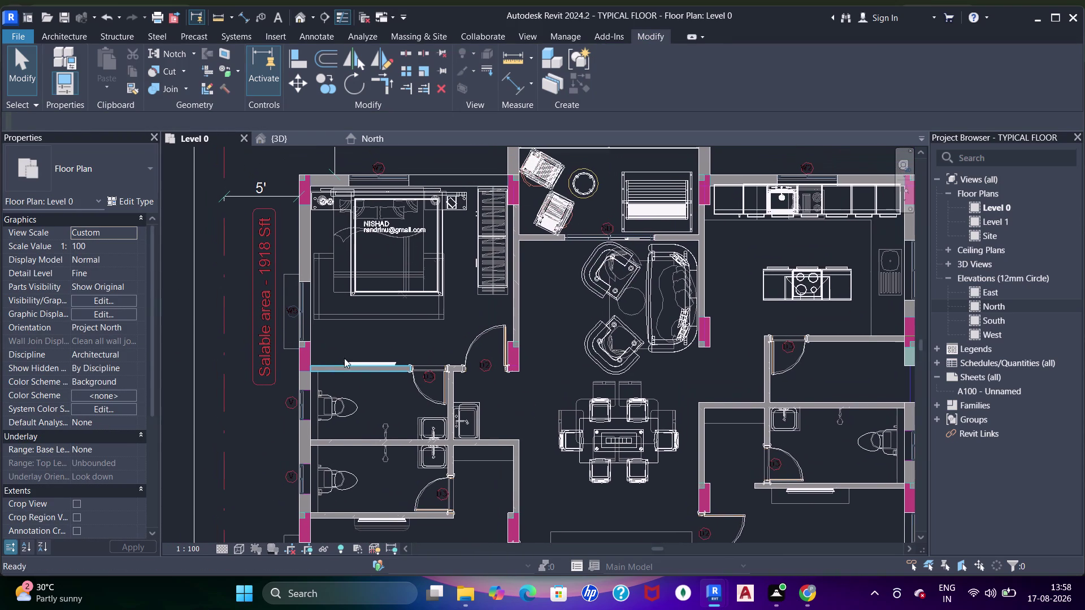
scroll(down, 3)
middle_drag(490, 361, 458, 220)
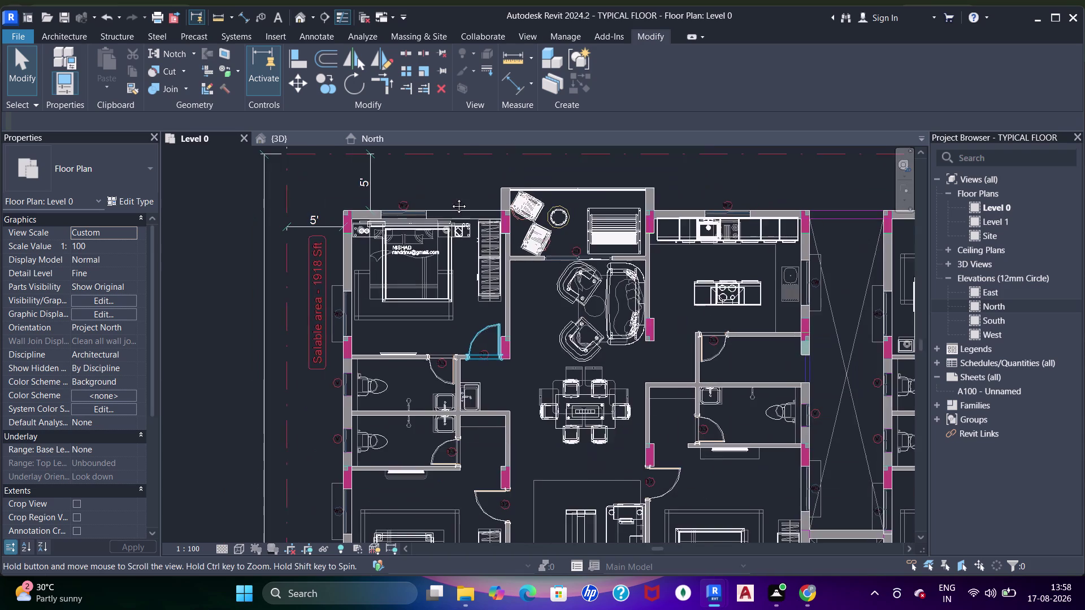
middle_drag(458, 220, 450, 197)
middle_drag(492, 390, 486, 348)
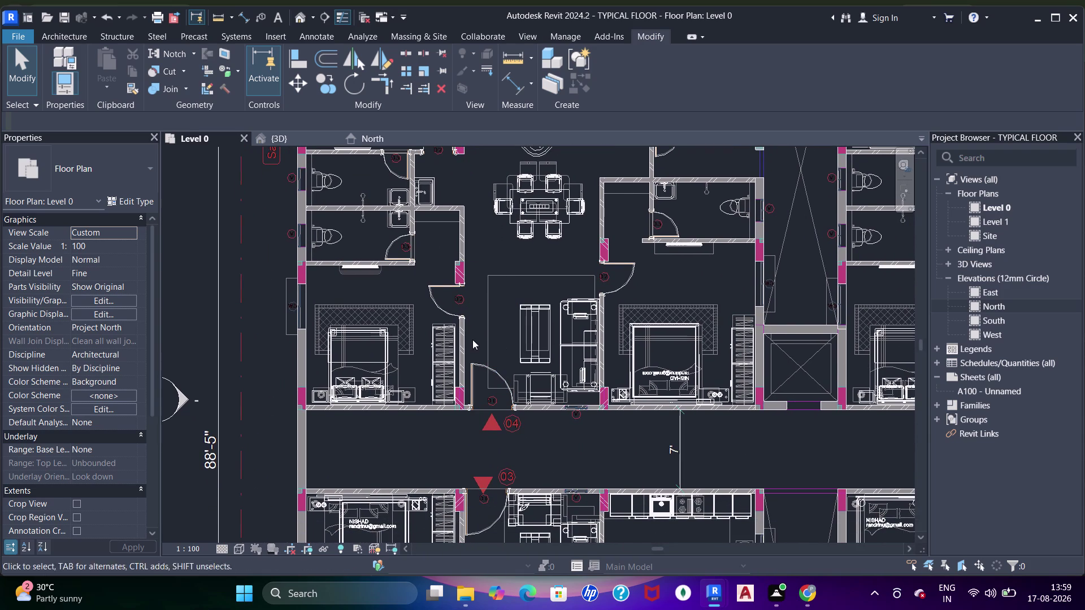
click(73, 40)
click(162, 63)
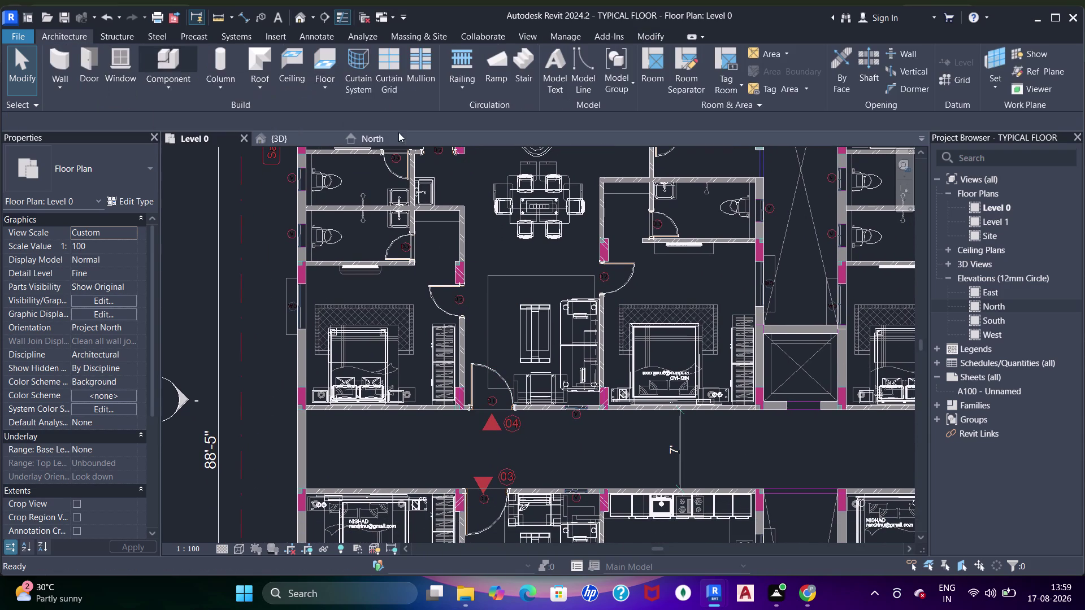
click(619, 71)
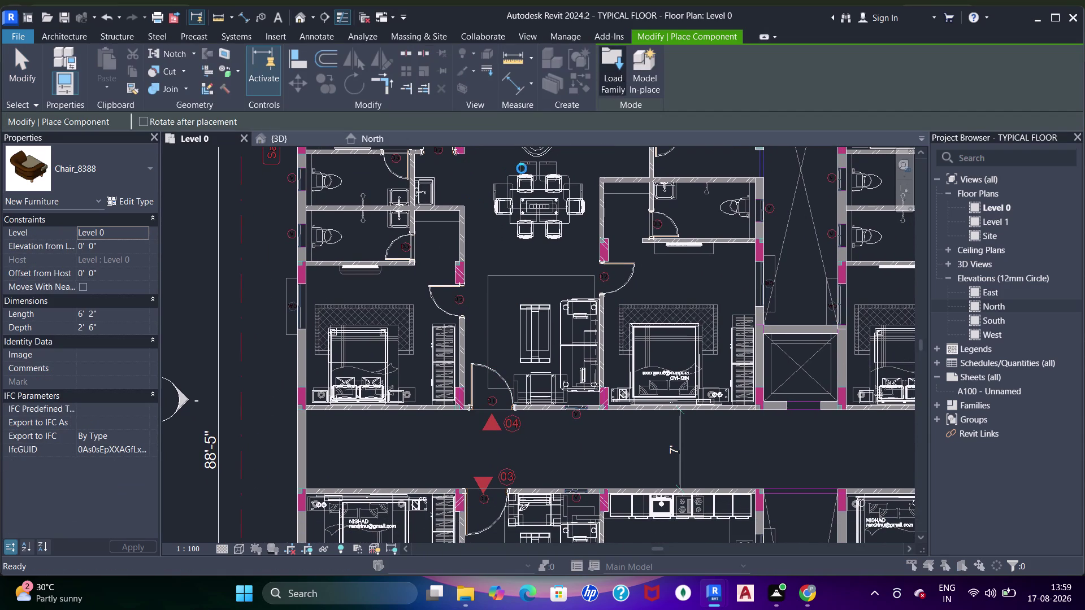
Open Load Family and browse into the New folder library.
click(739, 206)
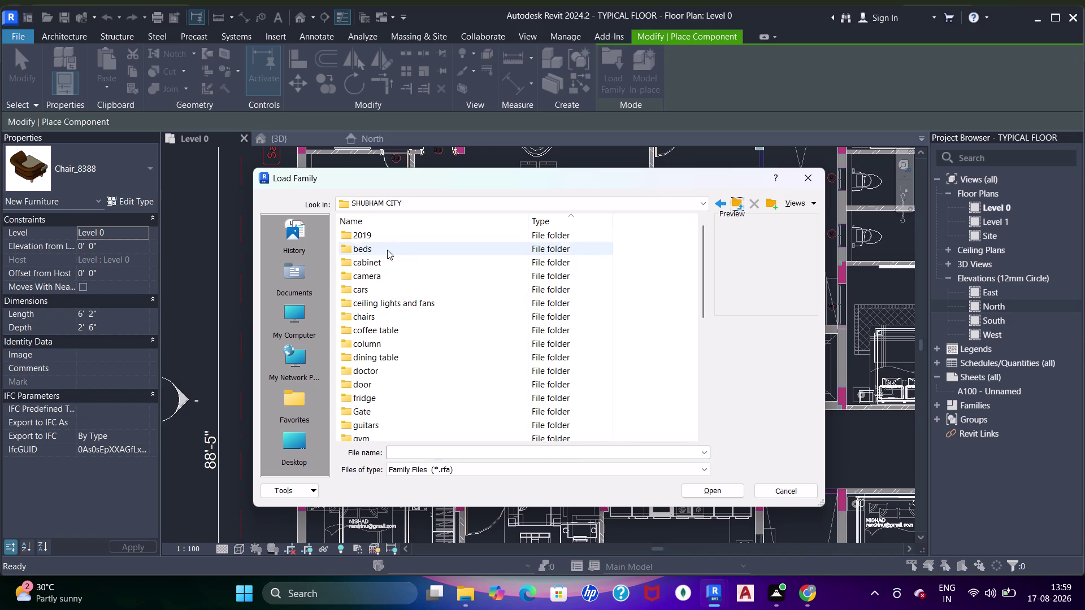
scroll(down, 3)
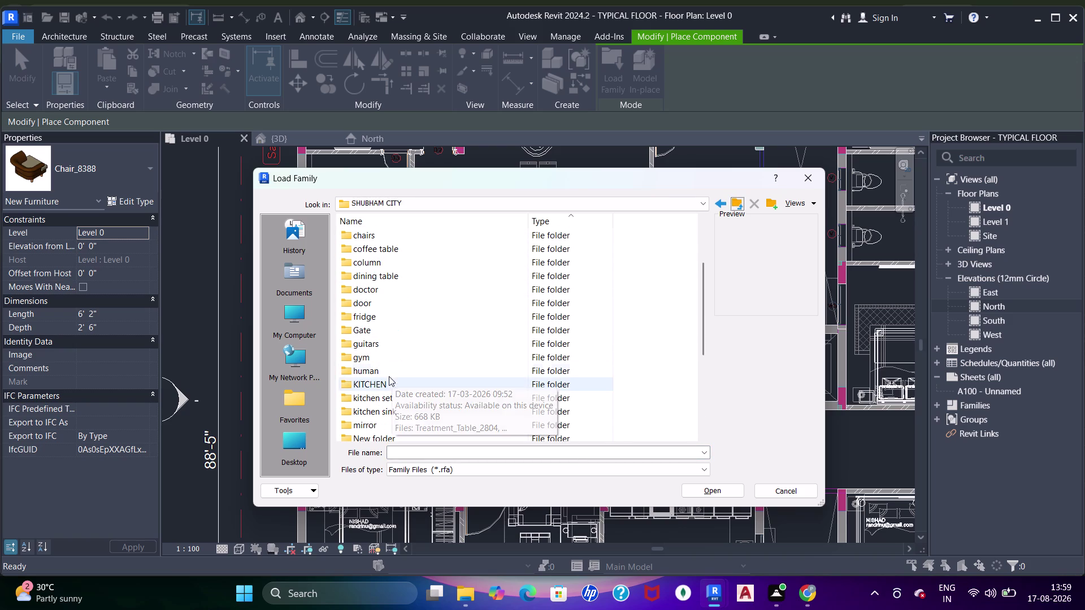
scroll(down, 3)
click(382, 398)
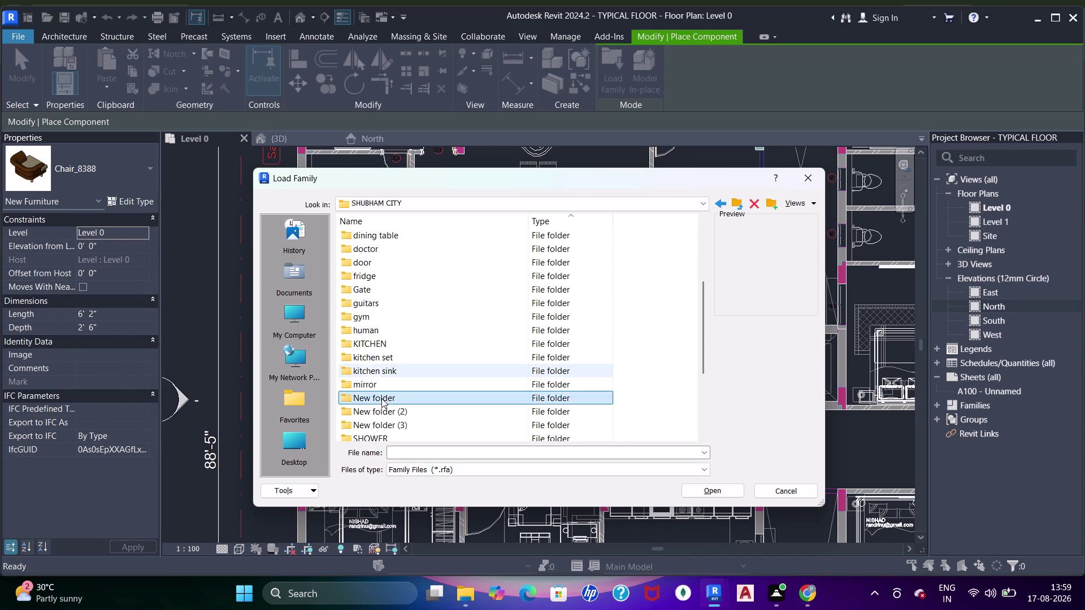
click(382, 398)
click(412, 261)
Preview the families and load SPLIT AC by double-clicking it.
click(402, 340)
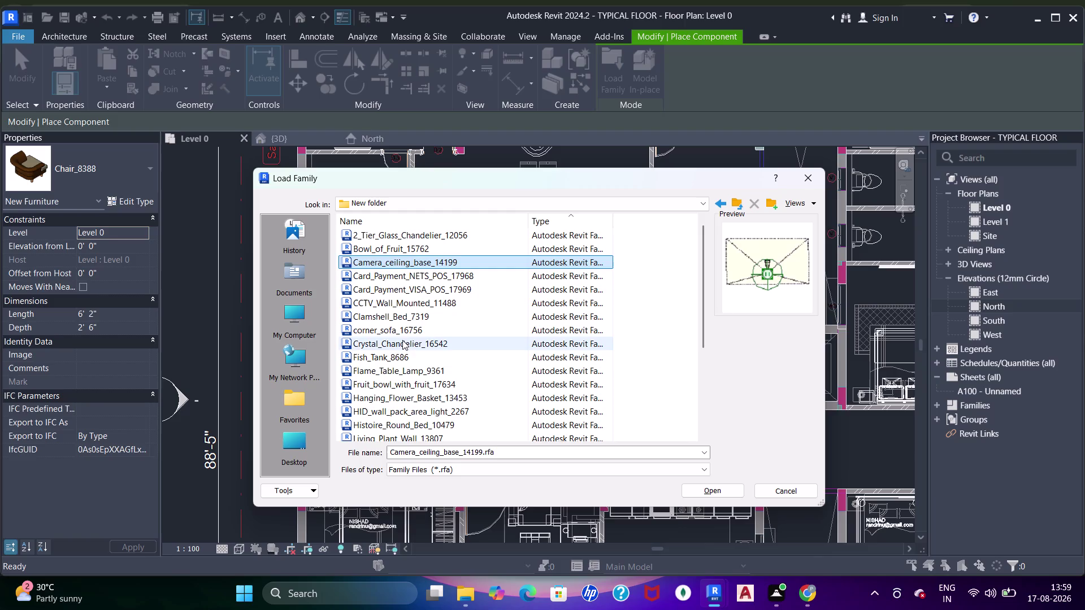
scroll(down, 3)
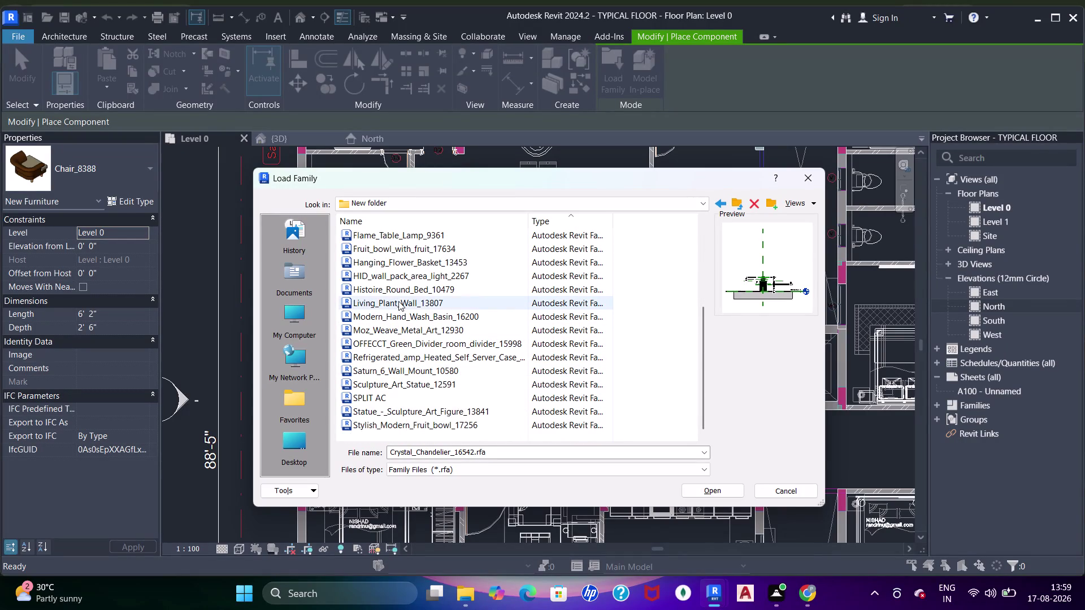
click(398, 301)
click(399, 289)
click(410, 337)
click(389, 390)
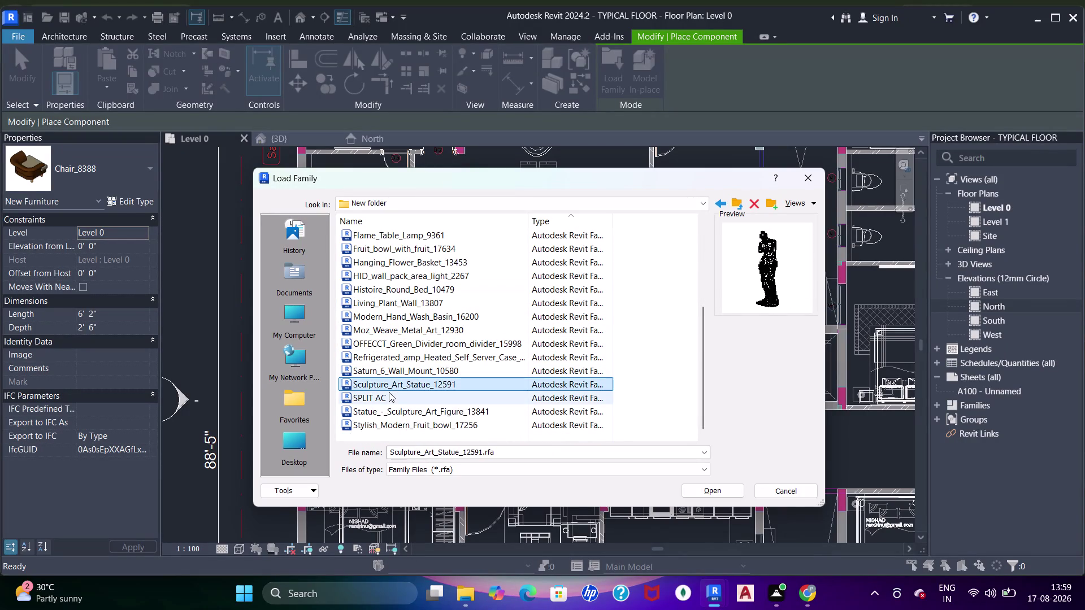
click(387, 394)
double_click(388, 396)
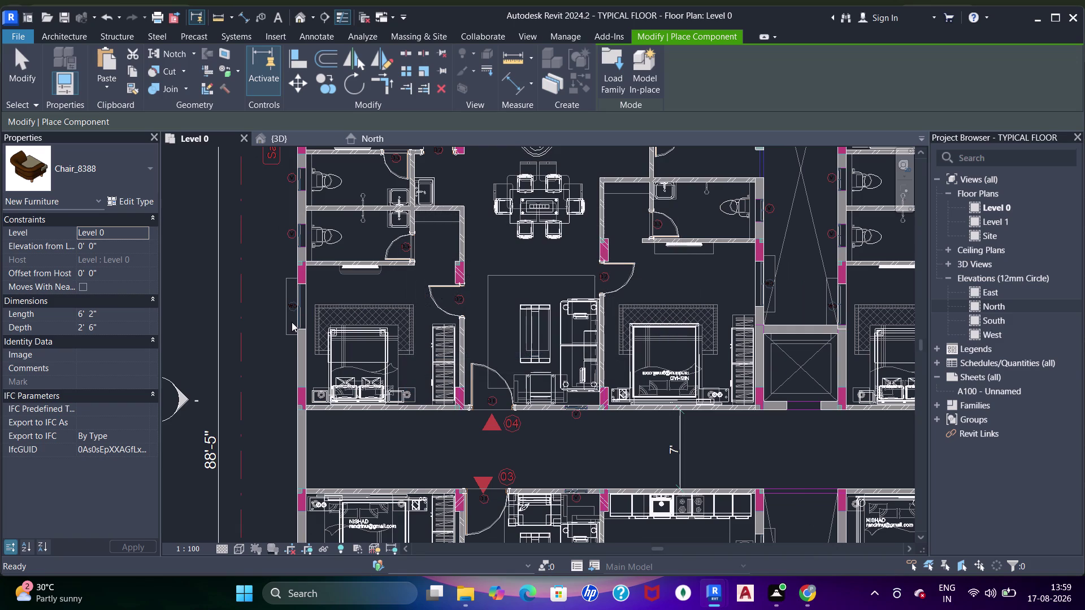
scroll(up, 3)
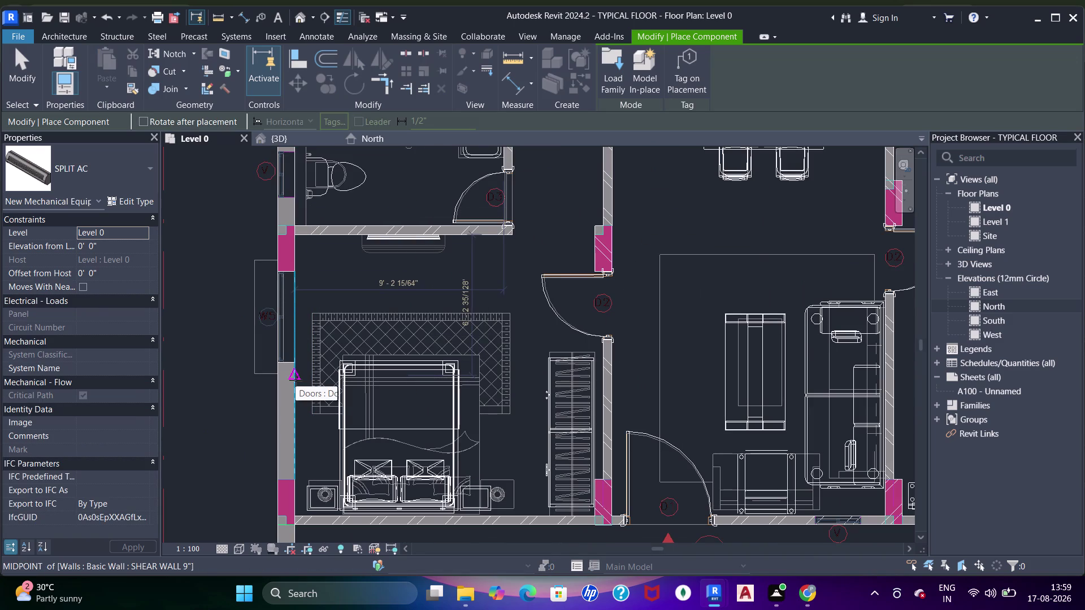
Place the SPLIT AC on the bedroom wall and switch to the {3D} view.
click(296, 381)
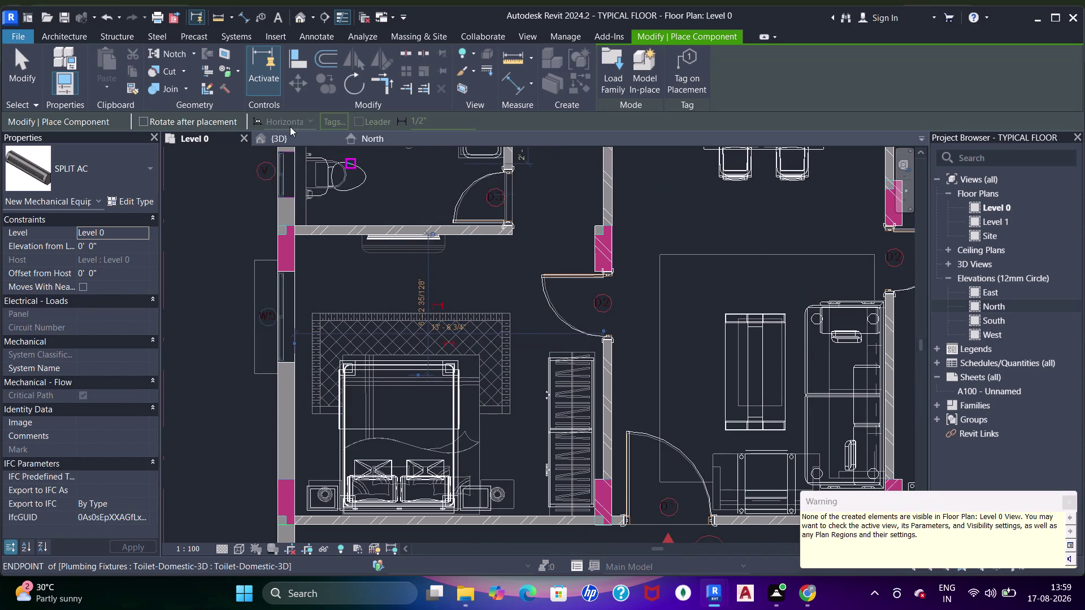
click(281, 134)
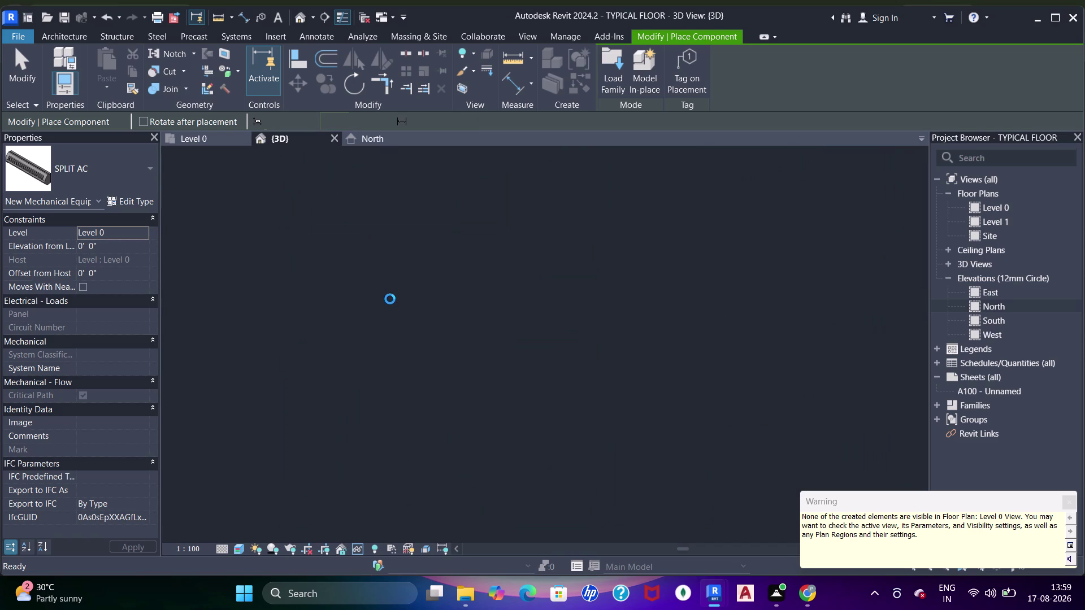
scroll(down, 3)
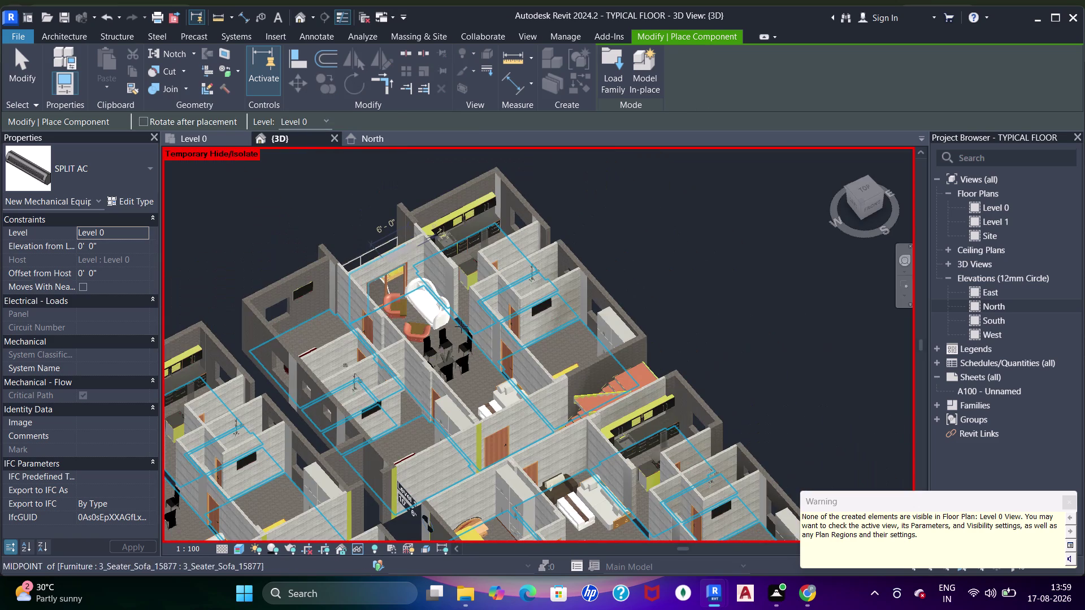
middle_drag(477, 363, 598, 287)
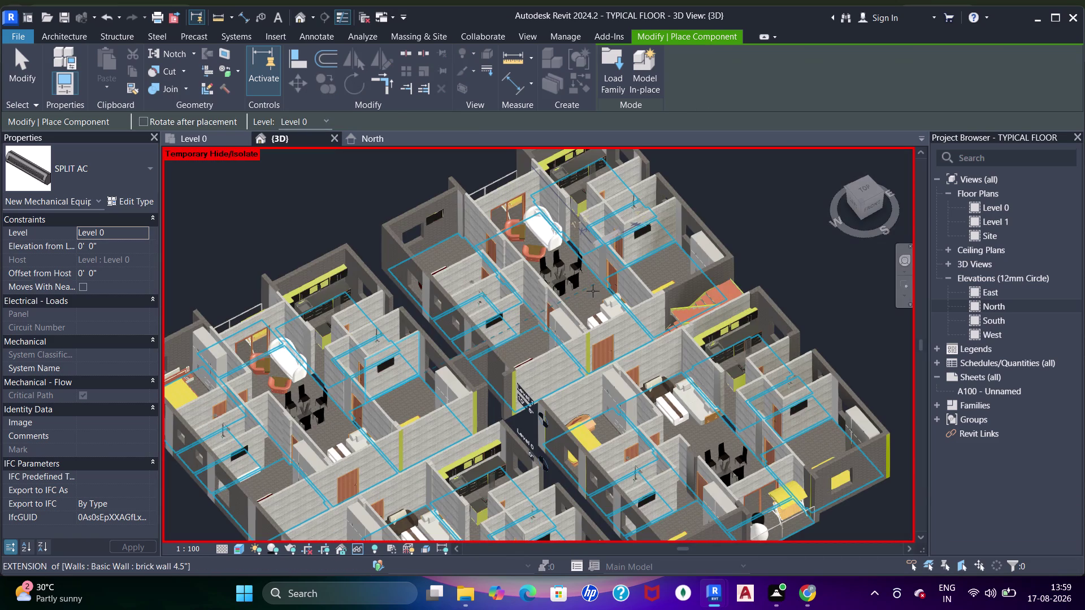
Set the 3D visual style to Consistent Colors and end component placement.
click(236, 547)
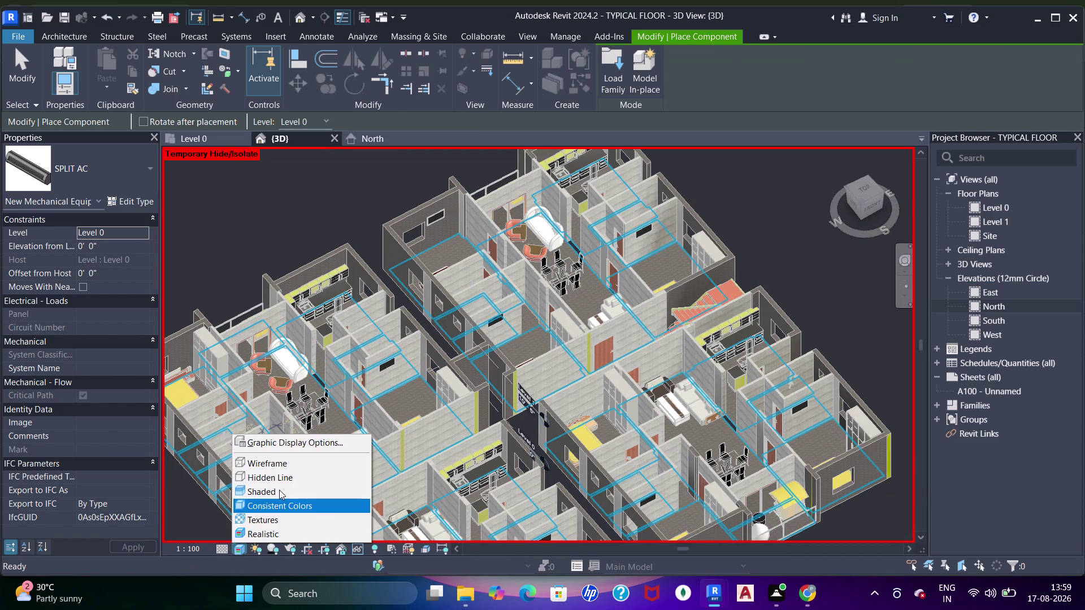
click(279, 490)
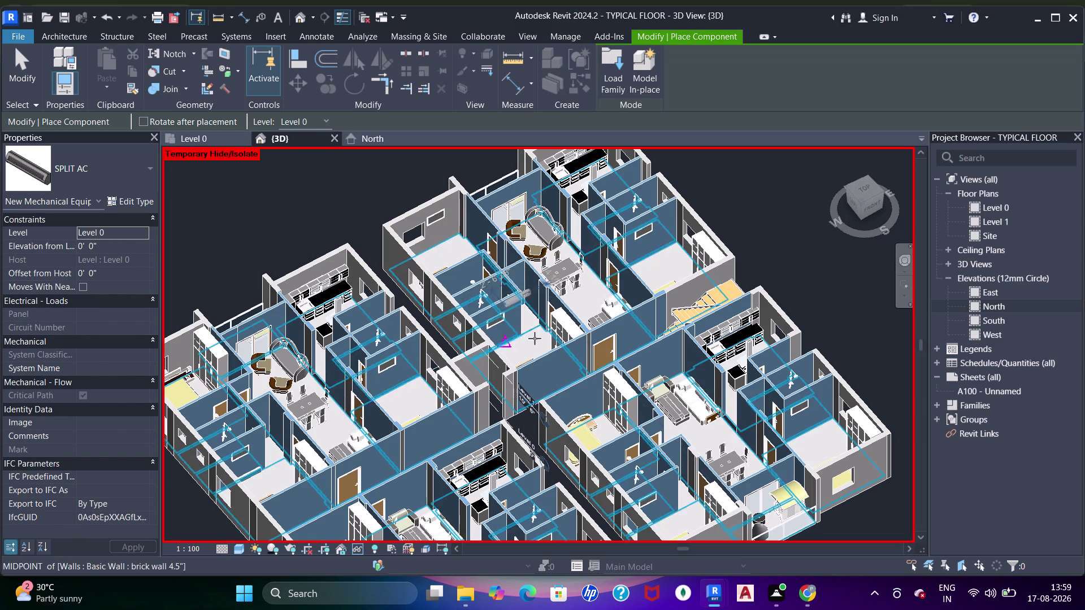
key(Escape)
key(Escape)
key(Escape)
scroll(down, 3)
middle_drag(361, 376, 403, 356)
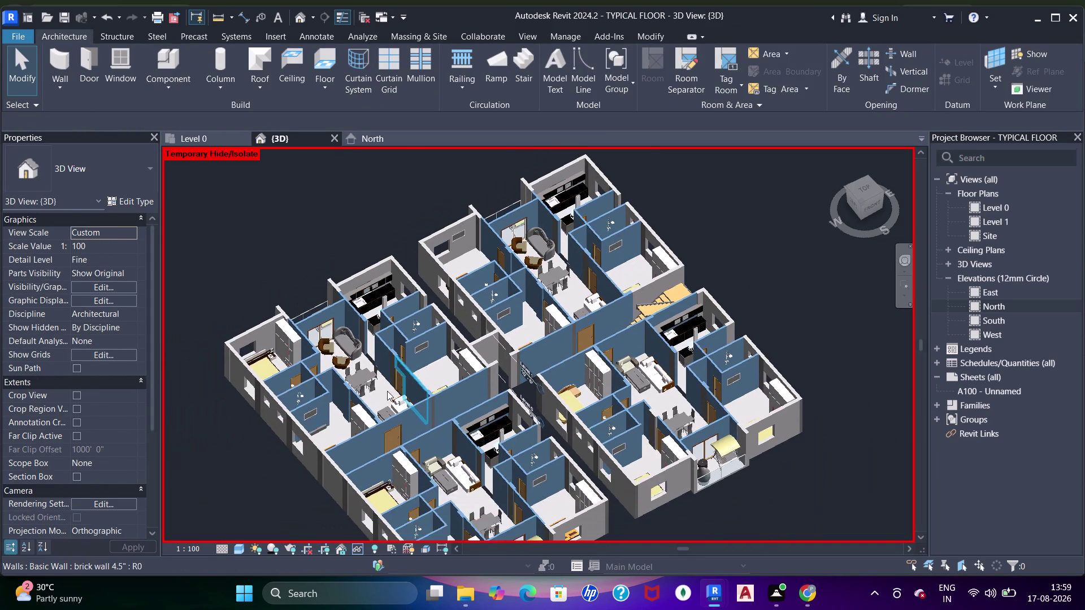
Orbit the 3D view toward the bedroom and select the SPLIT AC above the bed.
scroll(up, 3)
scroll(down, 3)
middle_drag(308, 427, 602, 468)
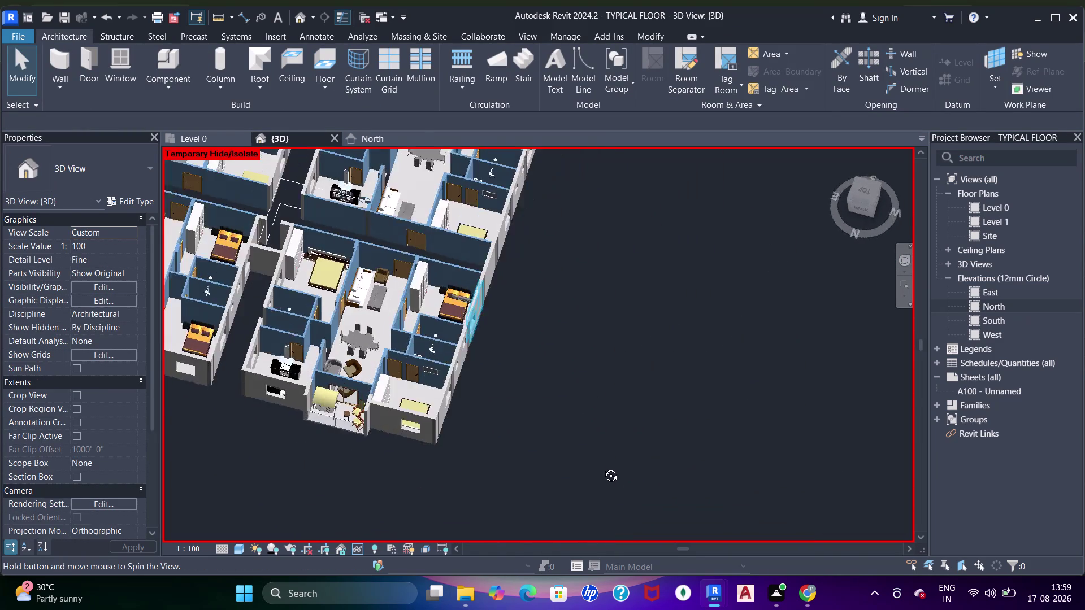
middle_drag(602, 468, 603, 464)
scroll(up, 3)
middle_drag(429, 322, 549, 290)
scroll(up, 3)
middle_drag(434, 274, 439, 294)
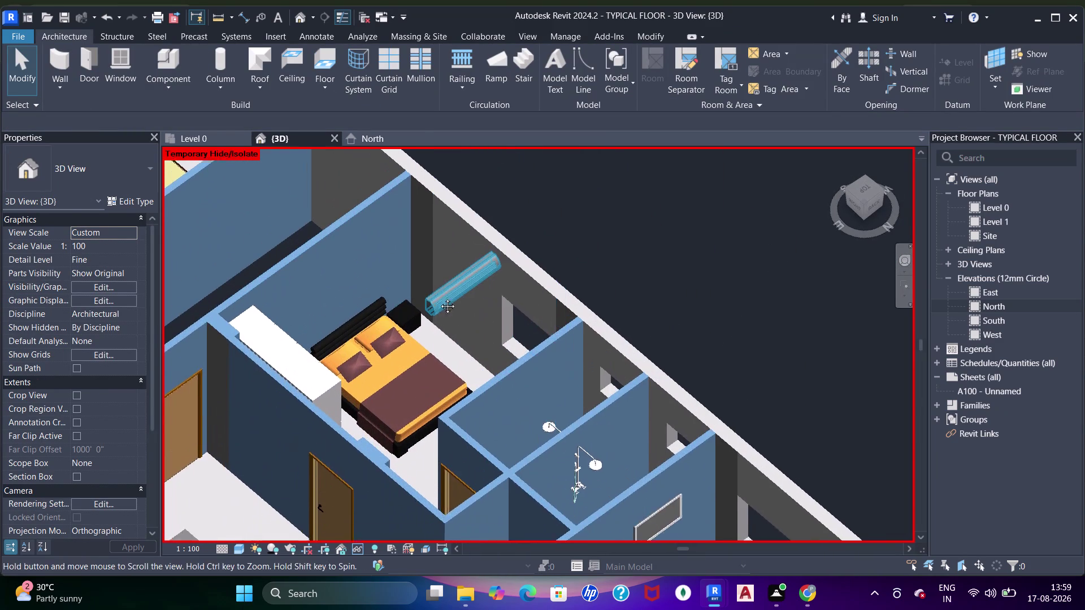
middle_drag(440, 293, 441, 305)
click(450, 312)
key(space)
key(space)
key(space)
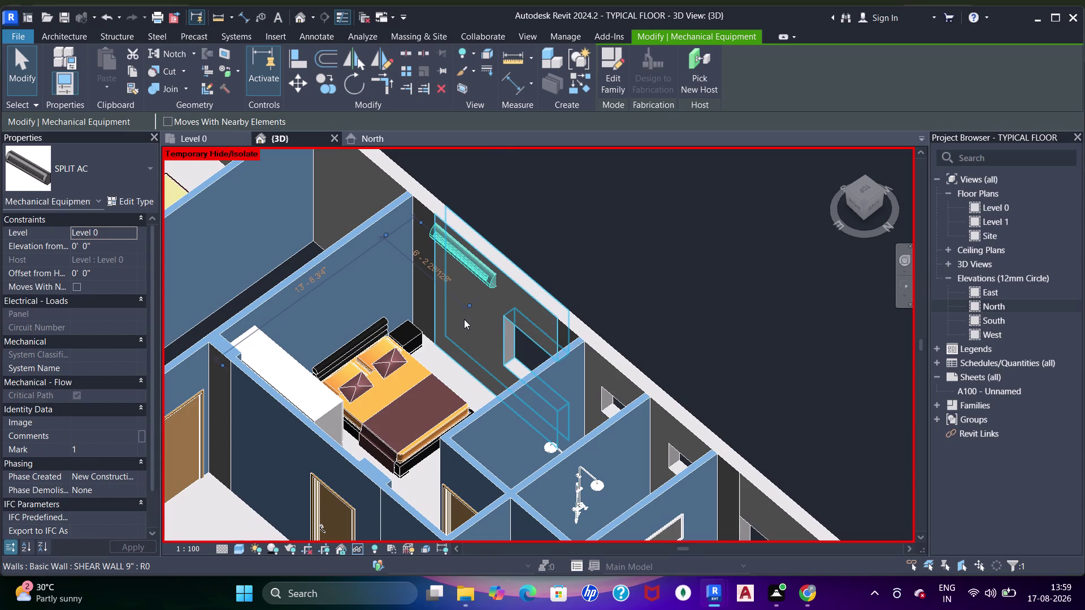
scroll(up, 3)
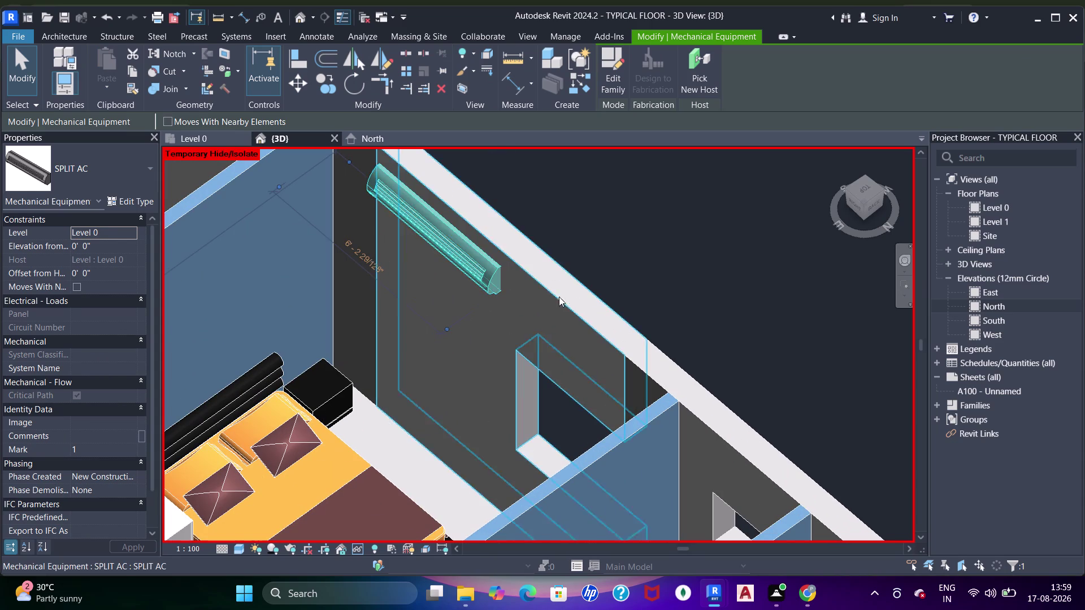
key(Escape)
Nudge the SPLIT AC once down and four times left with arrow keys.
click(489, 286)
key(Down)
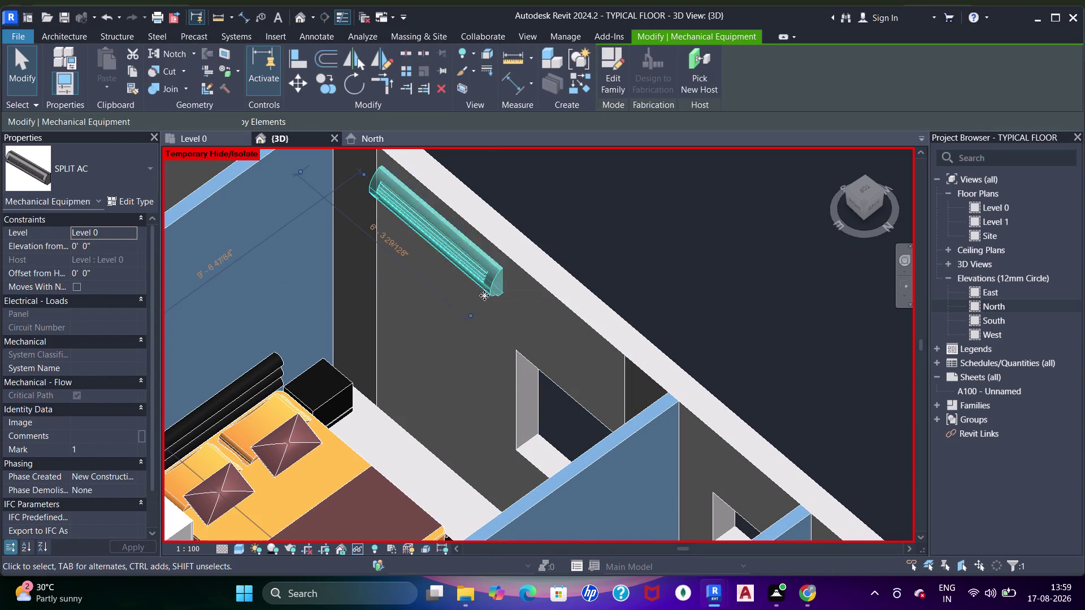
key(Left)
key(Left)
key(Left)
key(Left)
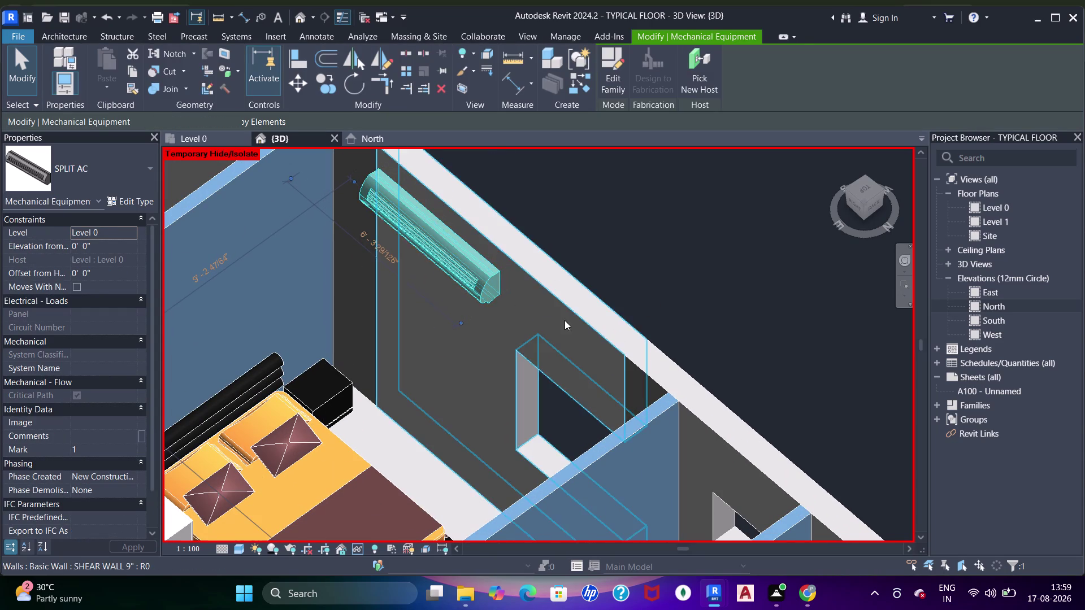
Look down on the AC from above and nudge it twice to the right.
middle_drag(562, 328, 457, 511)
middle_drag(454, 335, 464, 316)
scroll(up, 3)
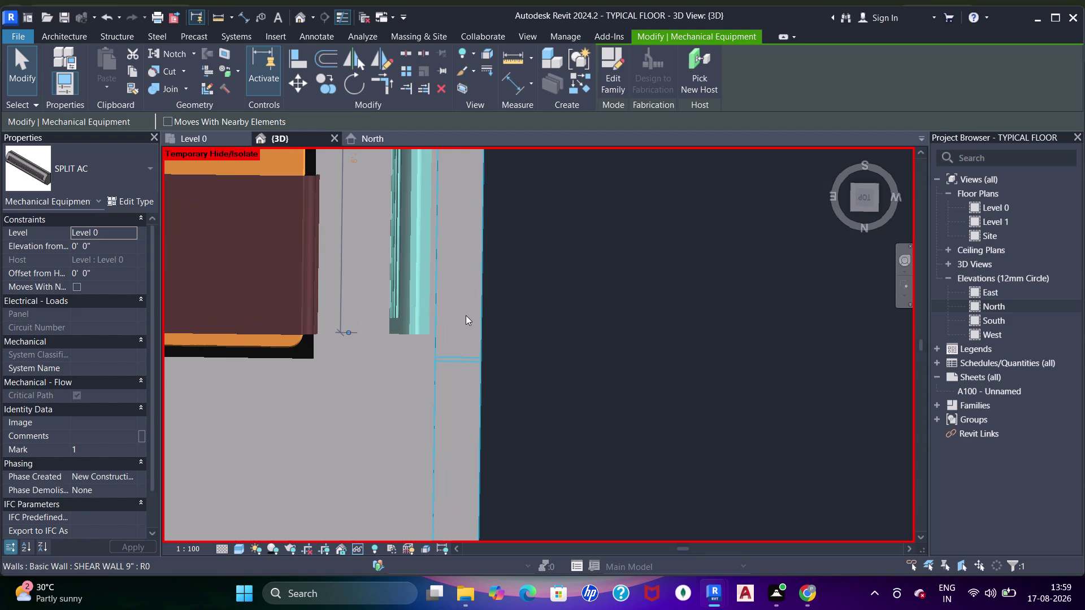
key(Right)
key(Right)
scroll(down, 3)
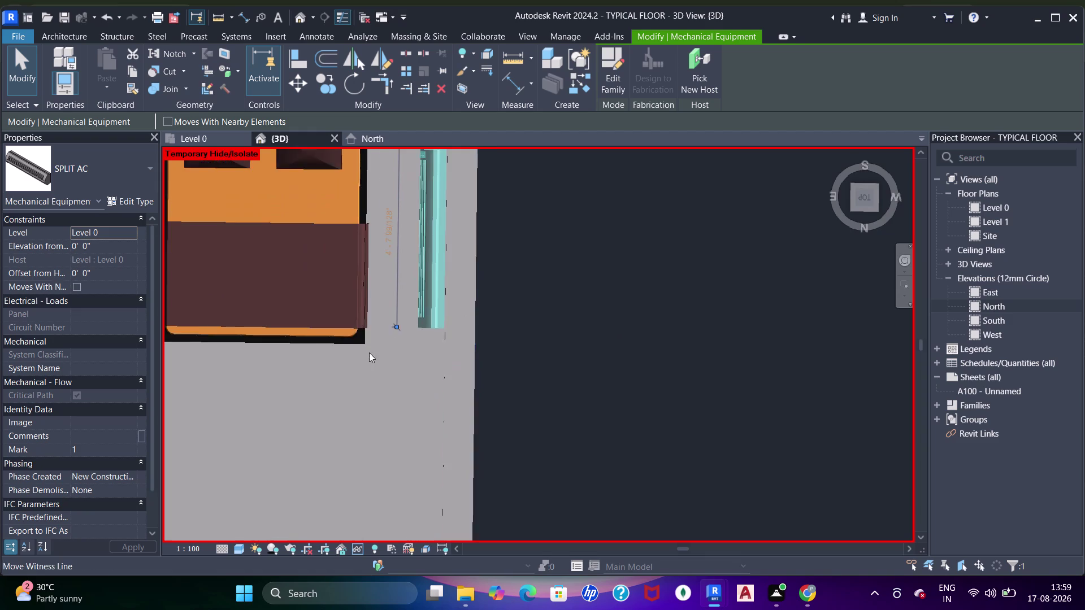
middle_drag(397, 355, 542, 300)
key(Escape)
Orbit and pan around the bedroom to inspect the AC's position on the wall.
middle_drag(407, 288, 457, 218)
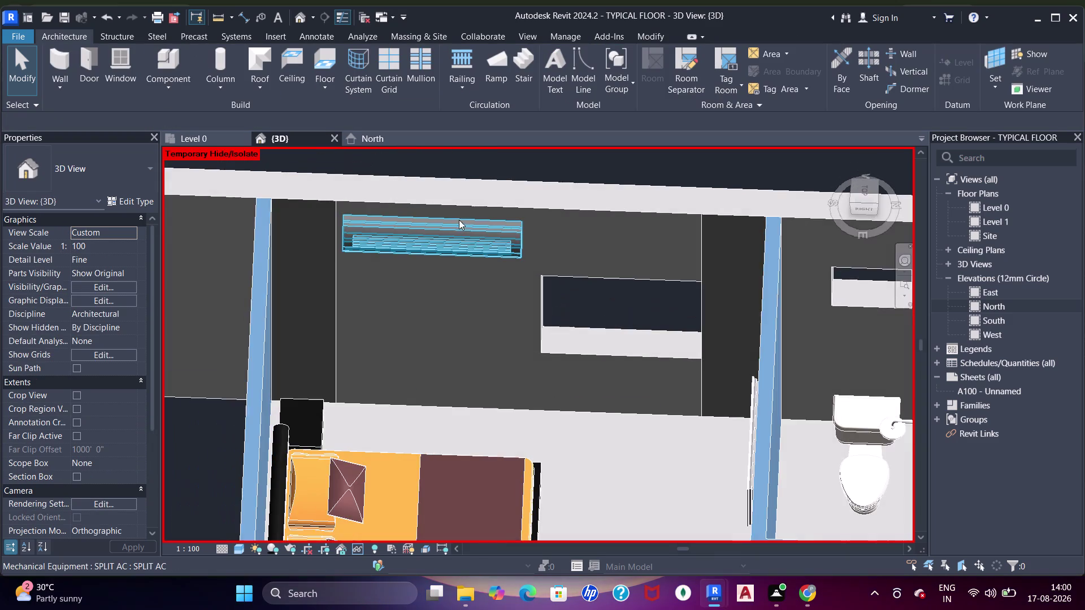
scroll(down, 3)
middle_drag(479, 246, 443, 213)
click(445, 234)
middle_drag(409, 263, 380, 261)
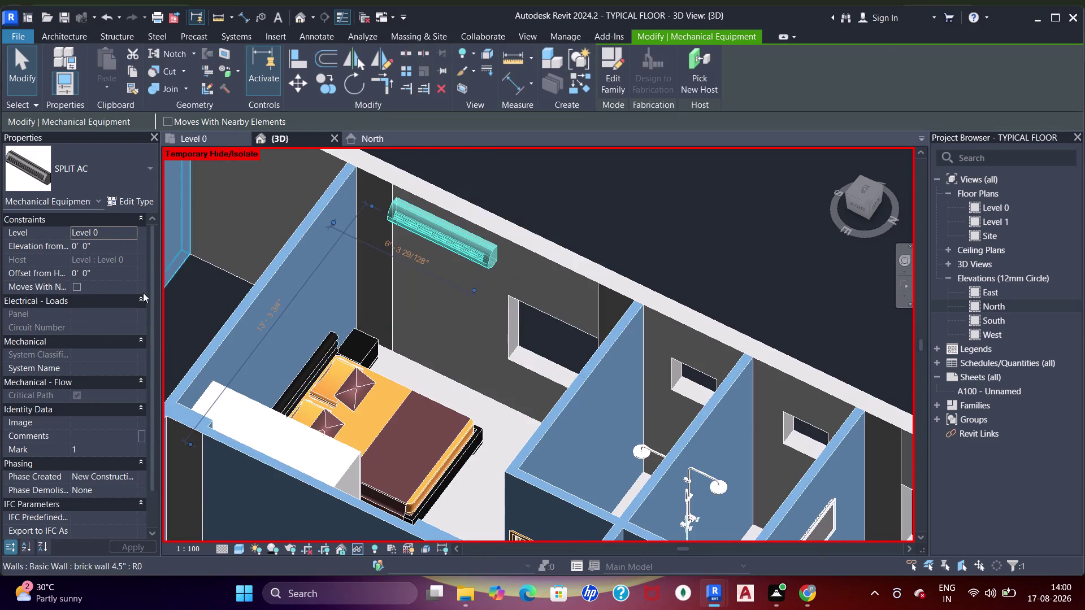
middle_drag(549, 332, 546, 293)
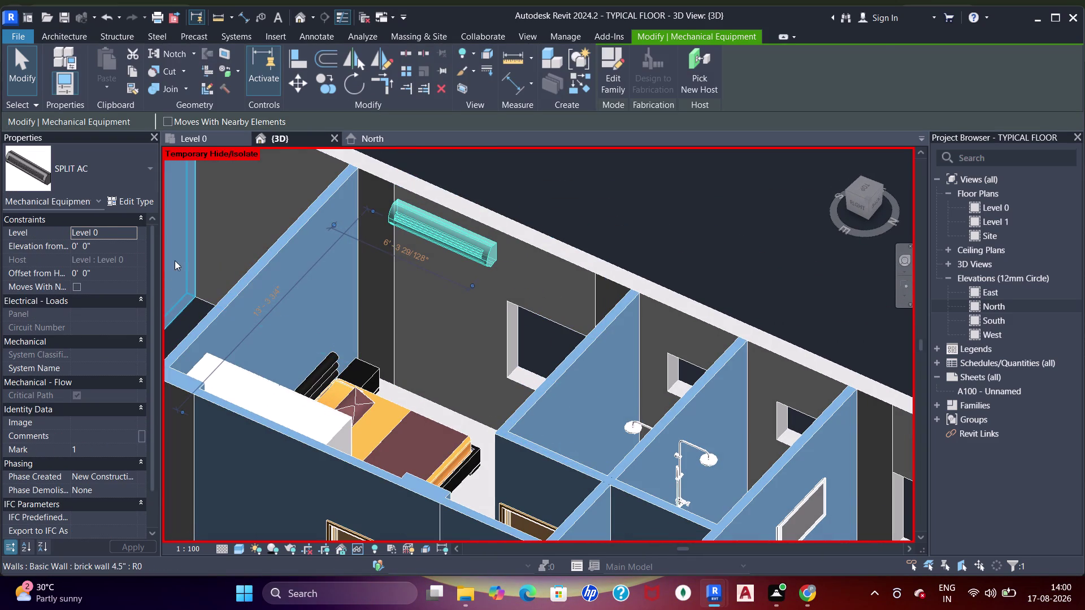
key(Escape)
scroll(down, 3)
middle_drag(430, 284, 441, 286)
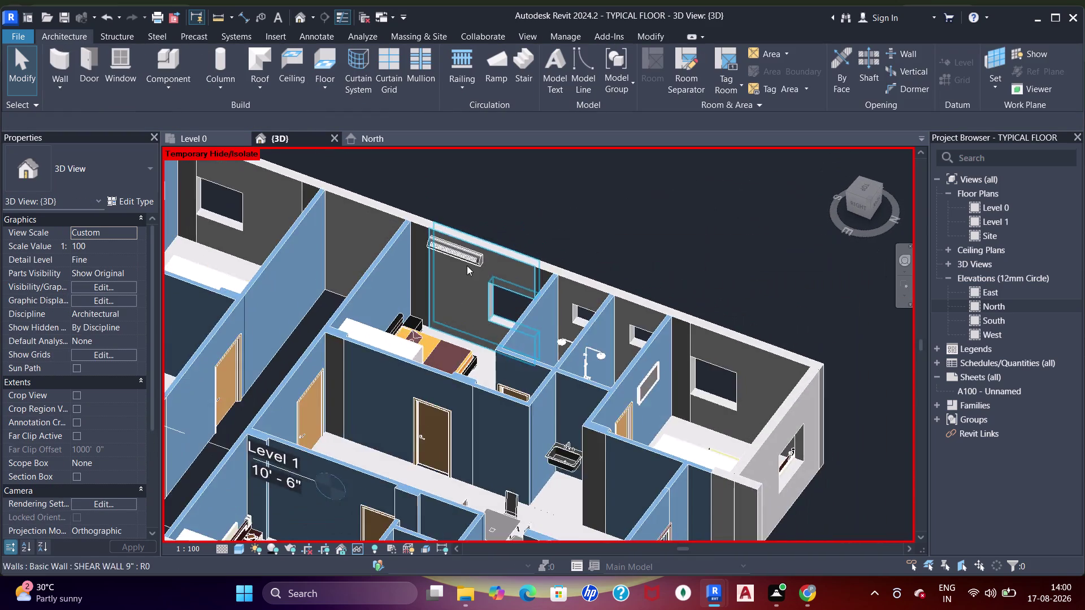
scroll(up, 3)
Set the SPLIT AC's Offset from Host to -1' in Properties, then deselect it.
click(468, 262)
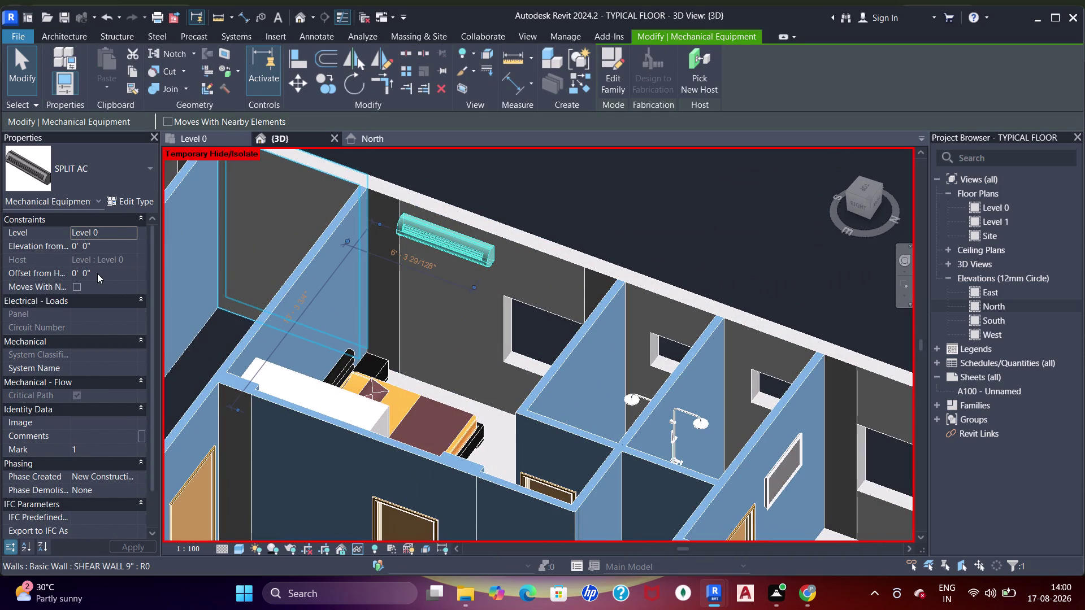
click(96, 276)
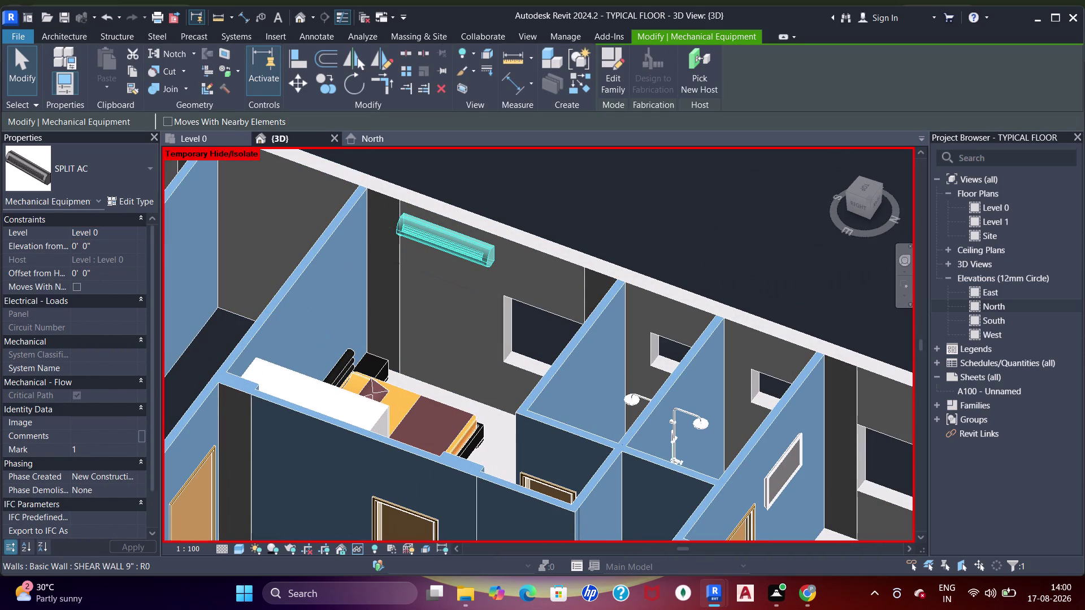
key(ctrl+a)
text(-2)
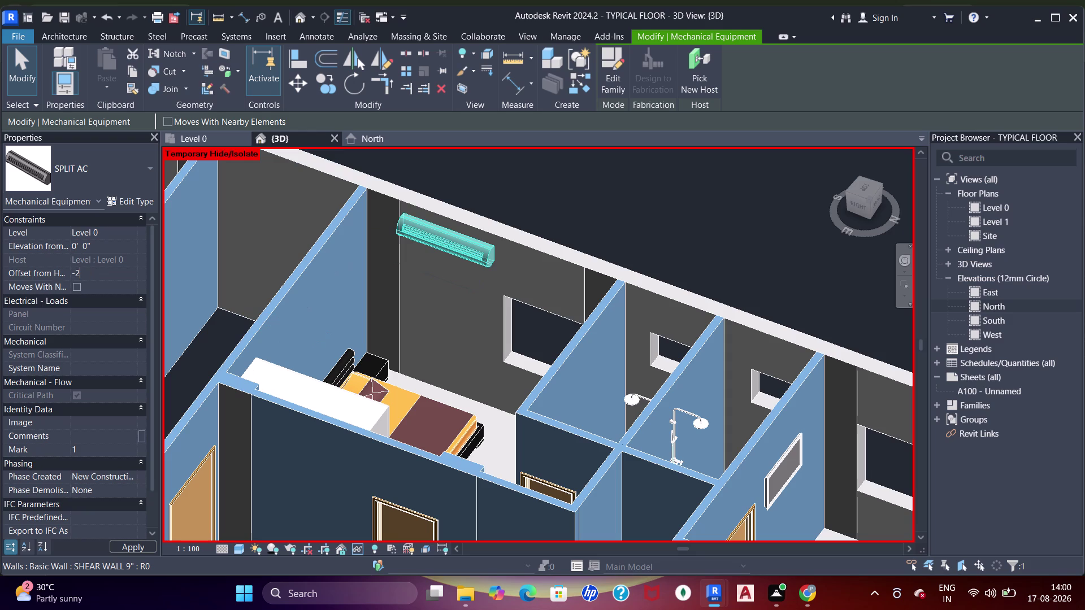
key(BackSpace)
text(1')
key(Return)
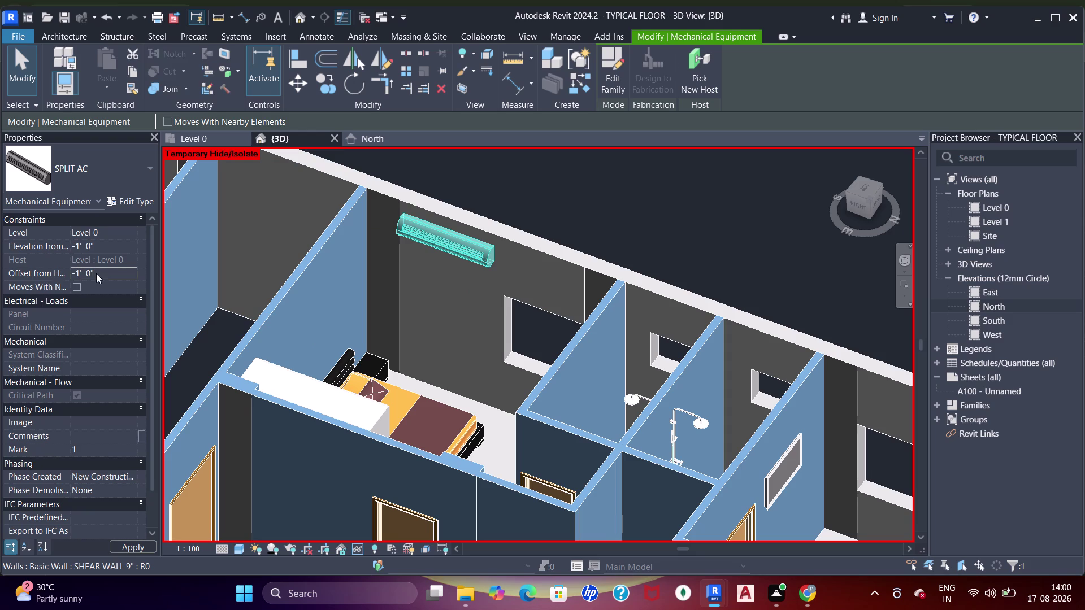
key(Escape)
scroll(down, 3)
middle_drag(488, 288, 497, 290)
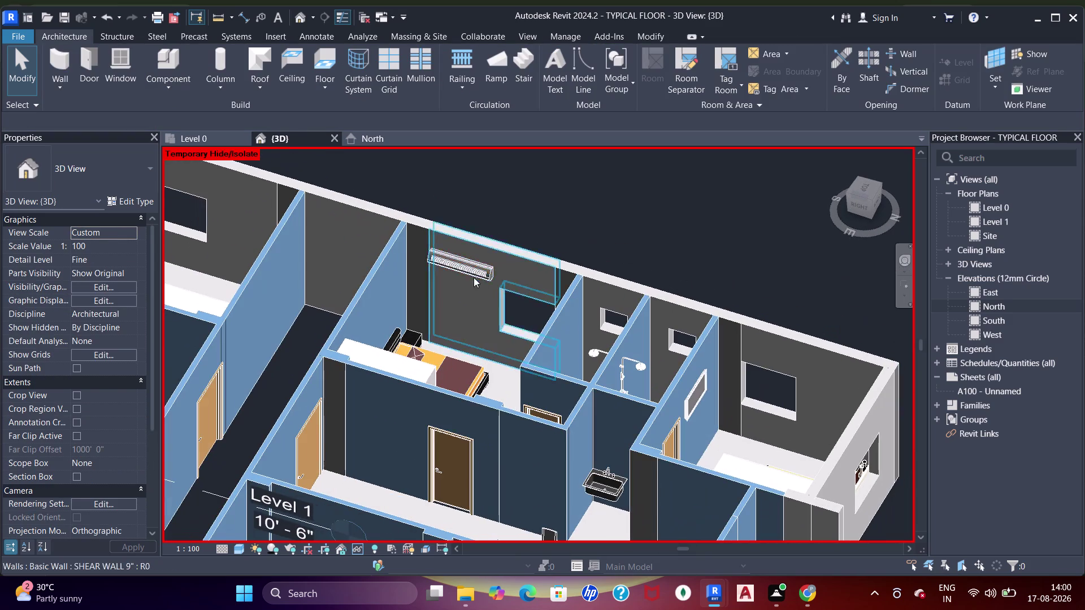
Copy the SPLIT AC from its end point onto the wall of the yellow-bed bedroom.
click(468, 267)
scroll(down, 3)
middle_drag(465, 298, 553, 343)
middle_drag(347, 299, 575, 340)
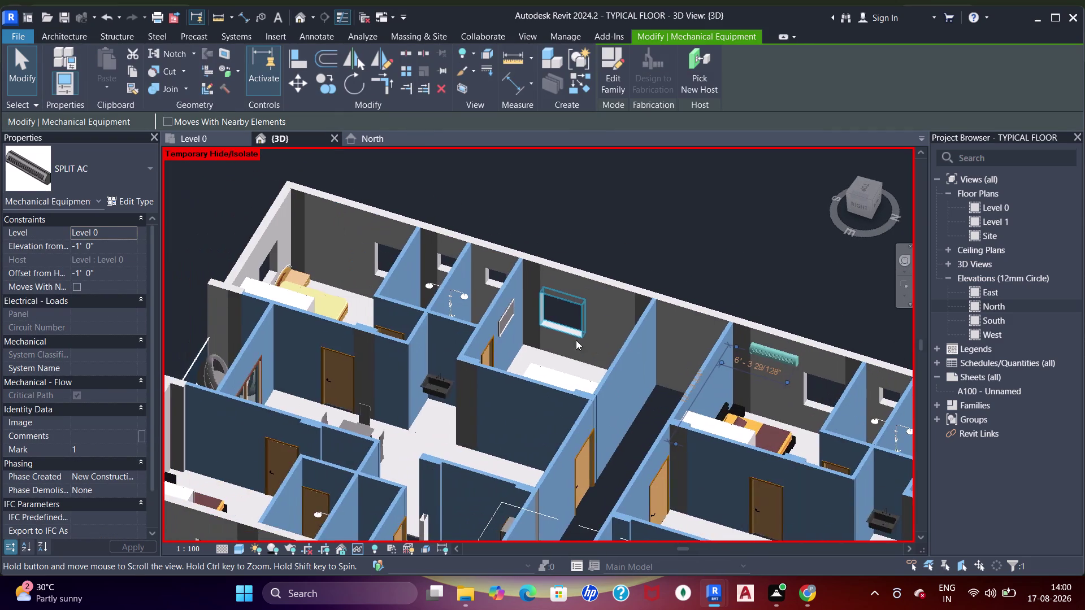
middle_drag(619, 347, 588, 342)
scroll(up, 3)
click(328, 80)
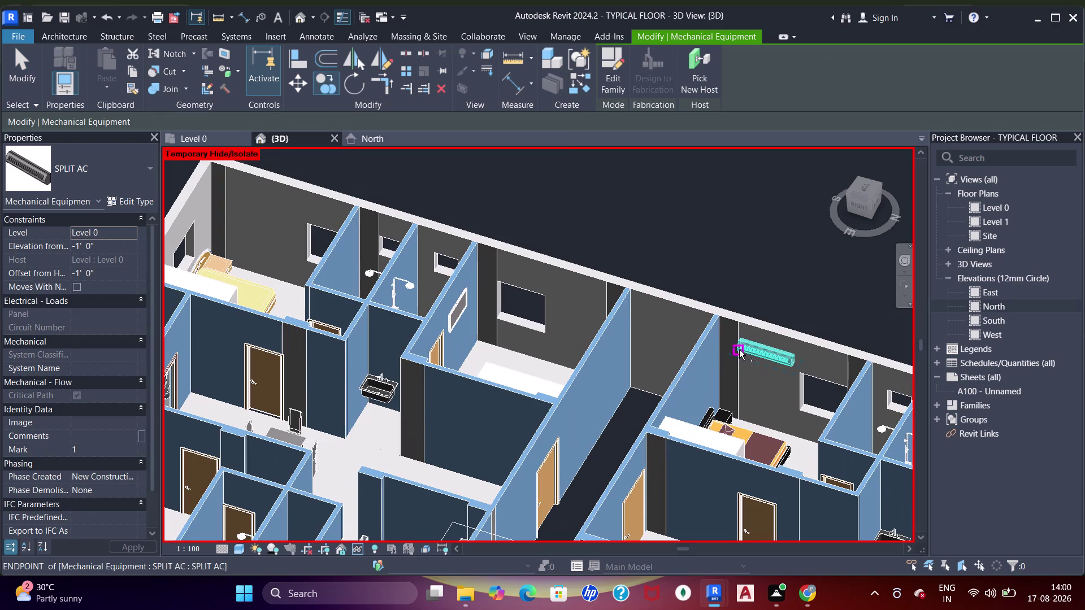
drag(740, 349, 734, 348)
click(254, 201)
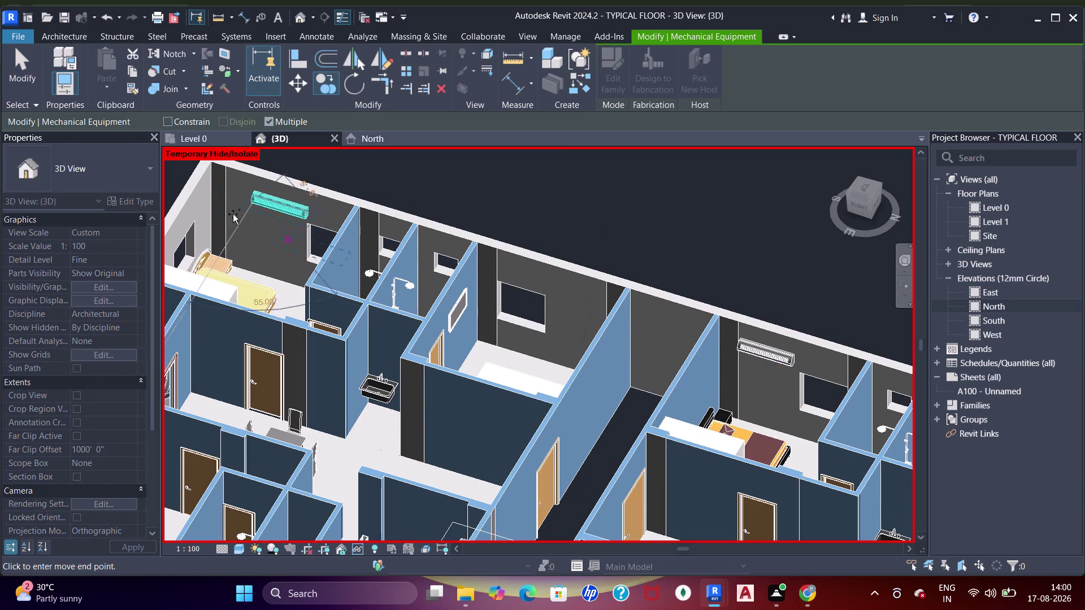
middle_drag(239, 226, 336, 269)
scroll(up, 3)
key(Escape)
key(Escape)
click(386, 241)
Nudge the copied AC unit six steps left and finish copying.
key(Left)
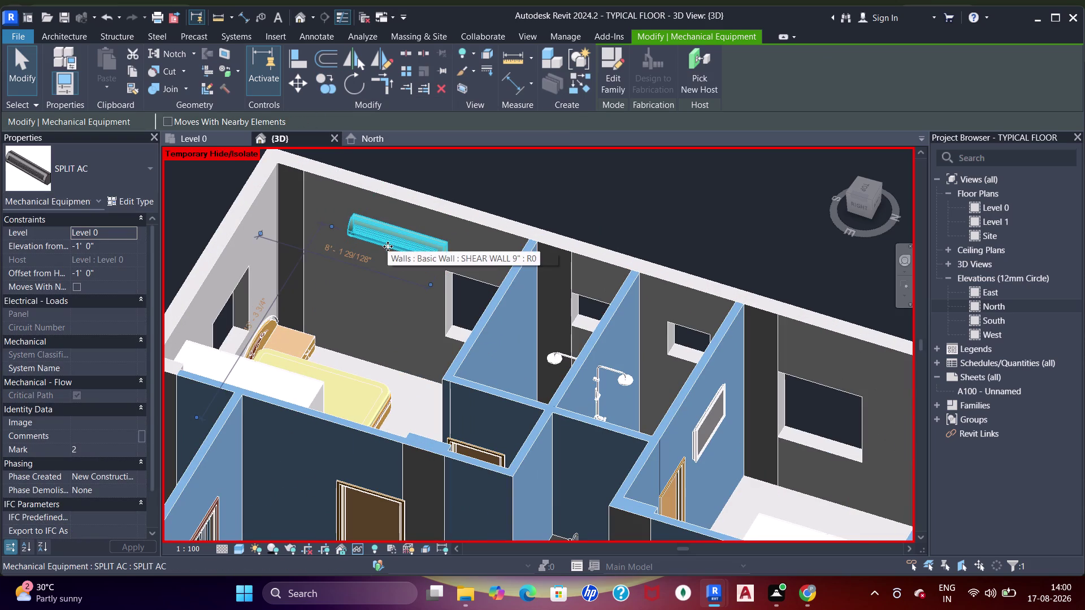
key(Left)
key(Left)
key(Left)
key(Left)
key(Left)
key(Escape)
Orbit out to view the whole apartment floor and return to the Level 0 plan.
scroll(down, 3)
middle_drag(419, 293, 413, 348)
scroll(down, 3)
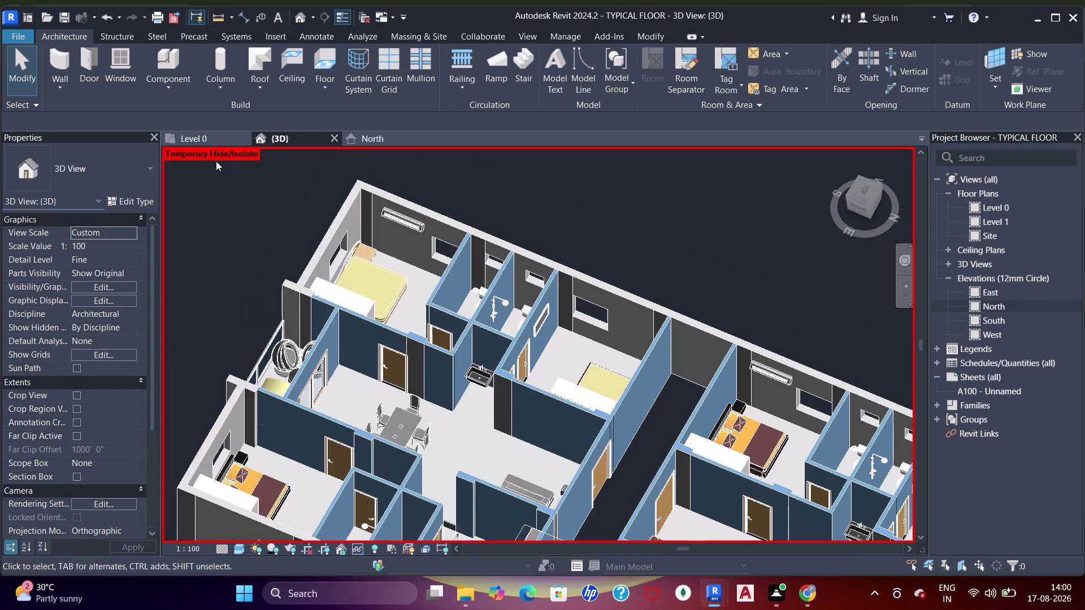
scroll(down, 3)
middle_drag(403, 268, 454, 192)
middle_drag(483, 372, 478, 370)
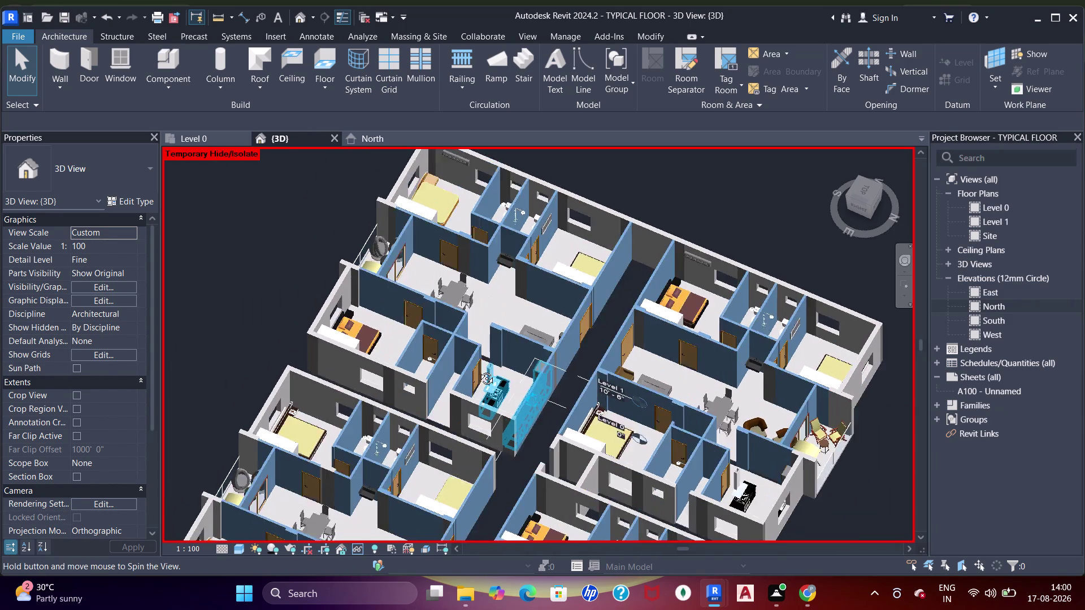
middle_drag(478, 370, 433, 345)
click(189, 145)
scroll(down, 3)
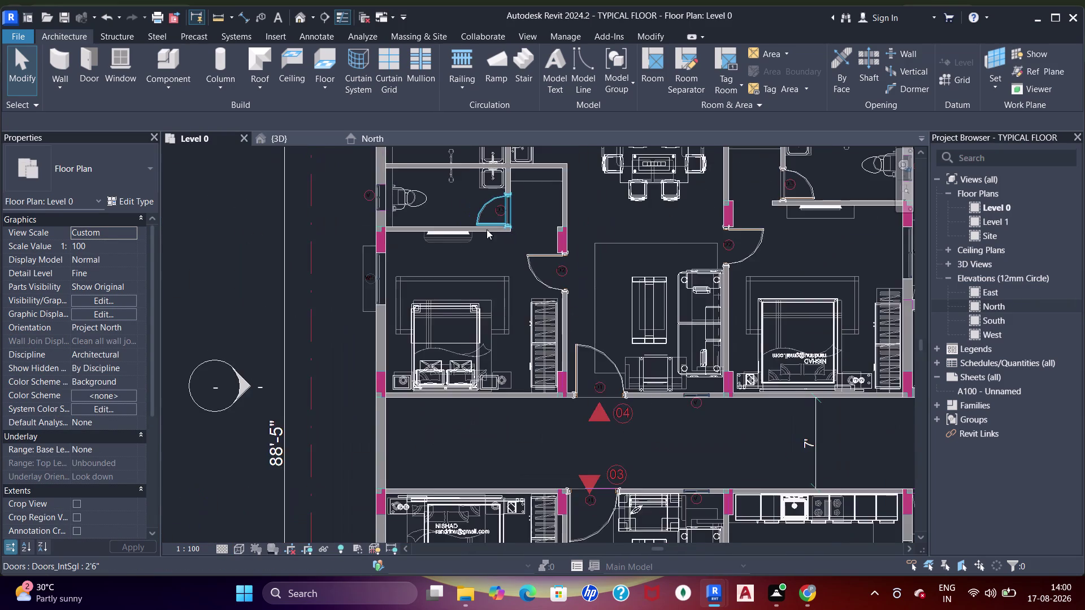
middle_drag(487, 230, 453, 426)
scroll(down, 3)
middle_drag(443, 380, 438, 196)
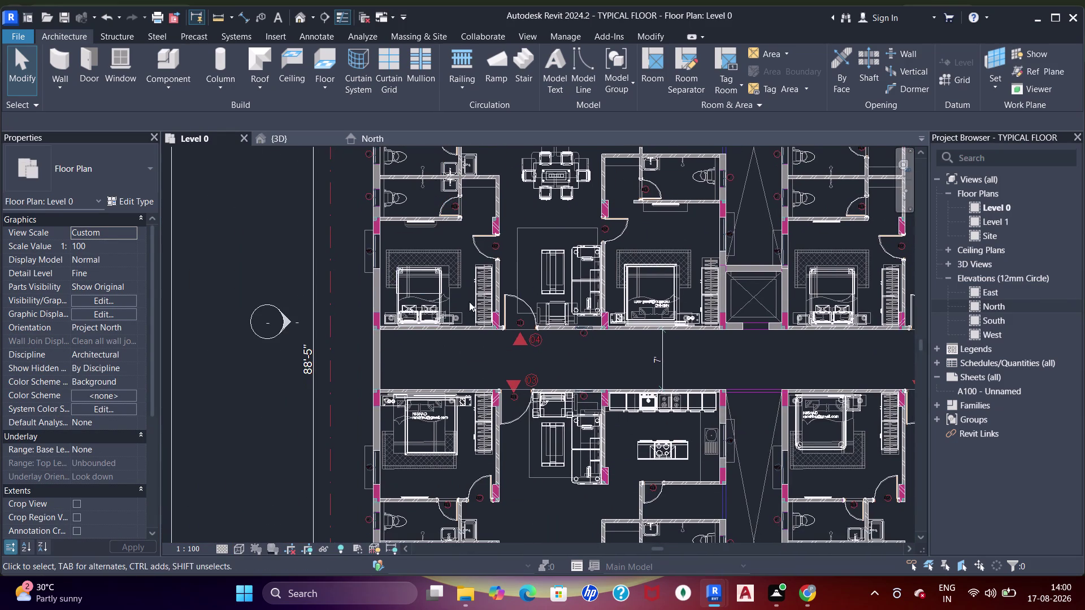
middle_drag(471, 274, 470, 175)
middle_drag(416, 453, 421, 344)
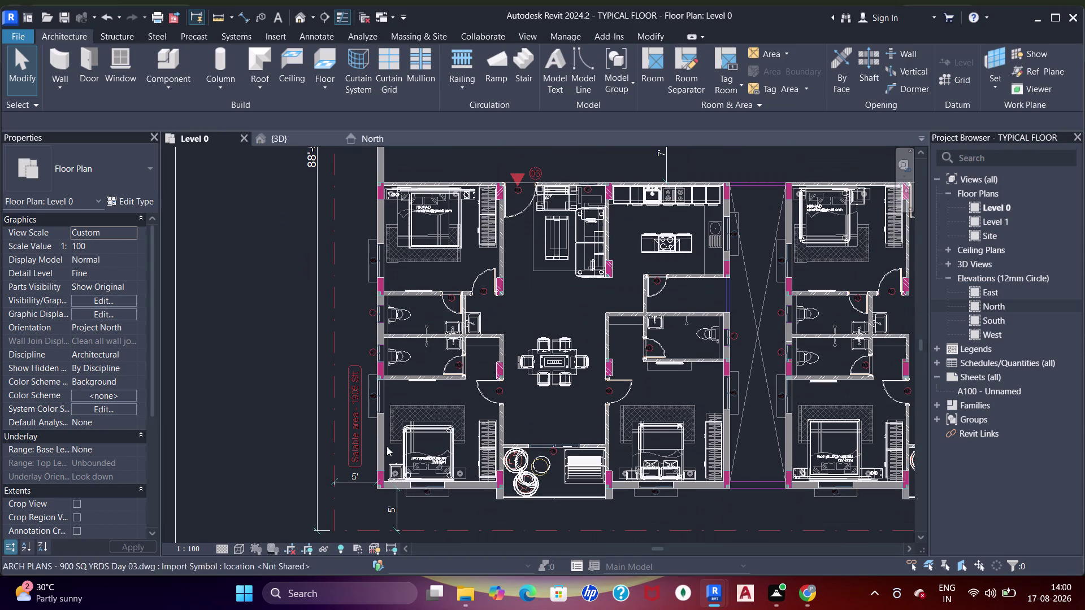
middle_drag(450, 309, 450, 442)
scroll(down, 3)
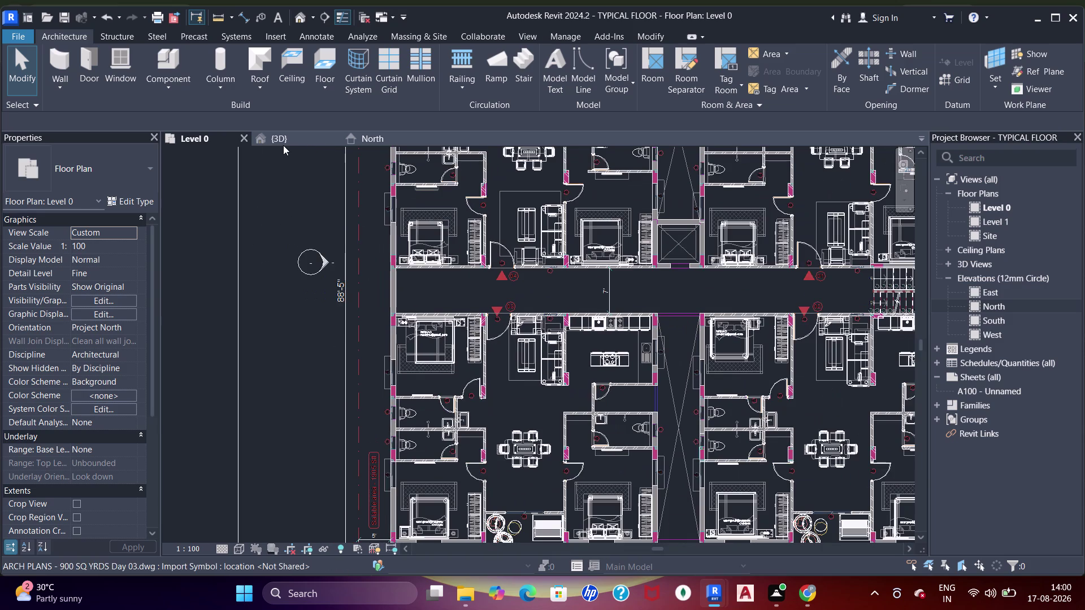
click(284, 142)
scroll(down, 3)
middle_drag(468, 288, 512, 294)
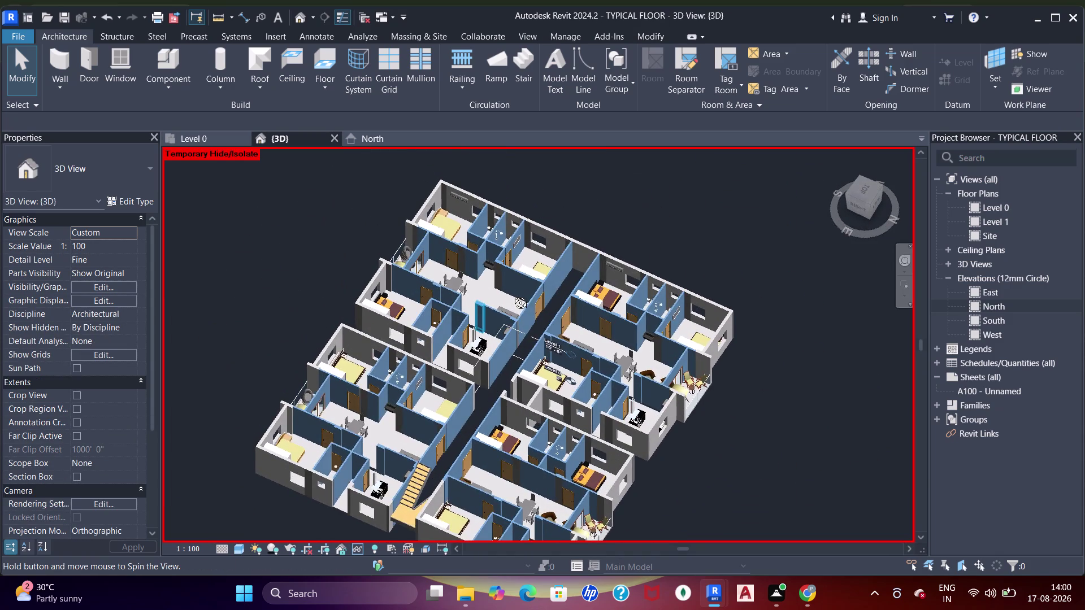
middle_drag(512, 295, 512, 293)
scroll(up, 3)
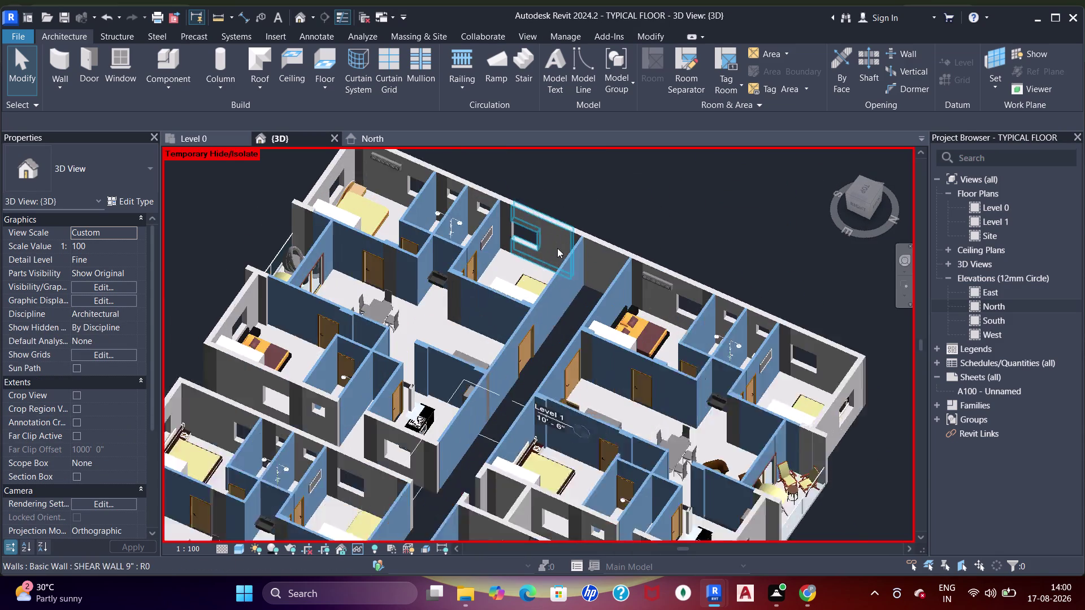
scroll(down, 3)
middle_drag(525, 280, 599, 381)
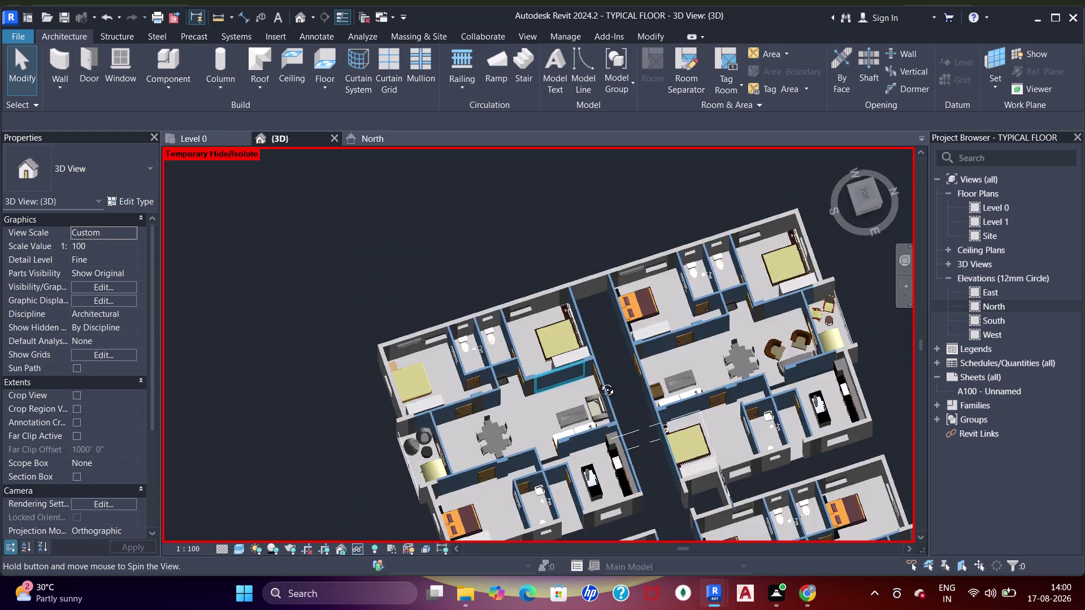
middle_drag(599, 382, 494, 298)
middle_drag(586, 266, 577, 370)
scroll(up, 3)
middle_drag(578, 377, 581, 377)
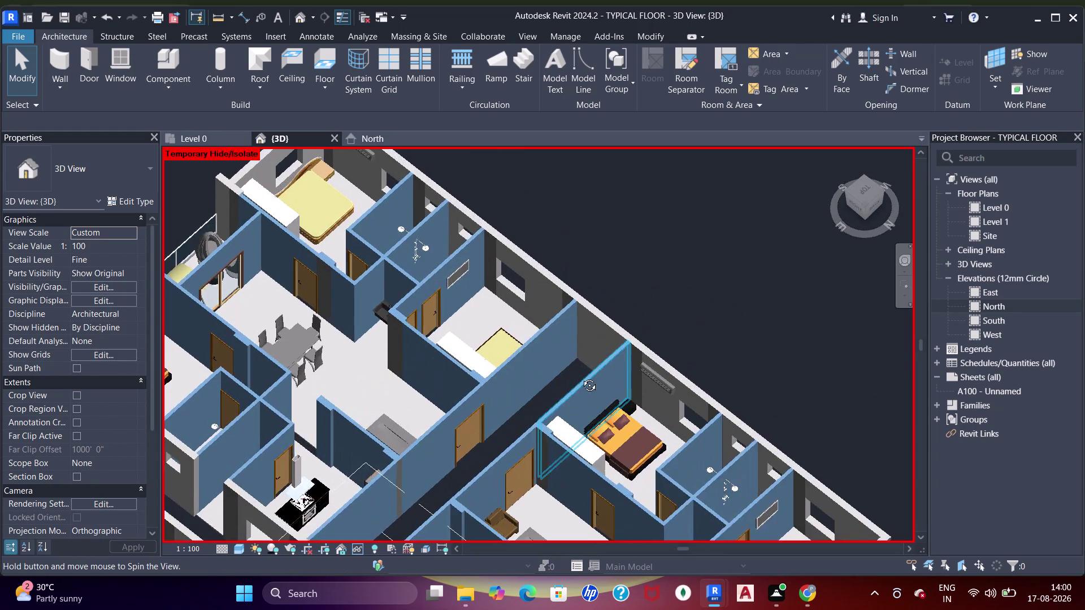
middle_drag(581, 377, 624, 342)
click(665, 382)
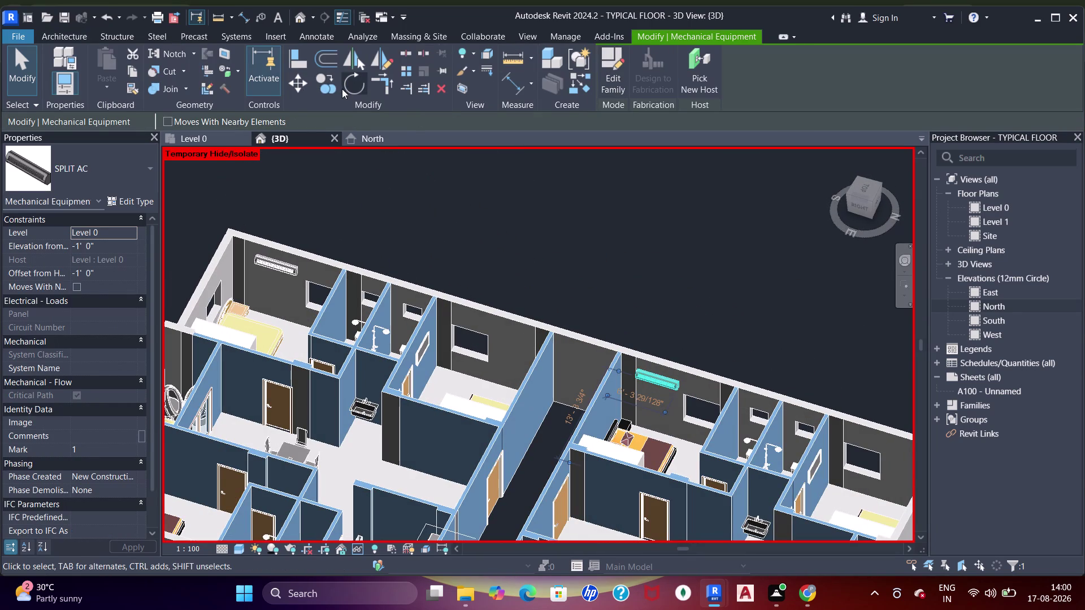
Select a bedroom split AC, then clear the selection.
click(328, 85)
drag(638, 376, 616, 366)
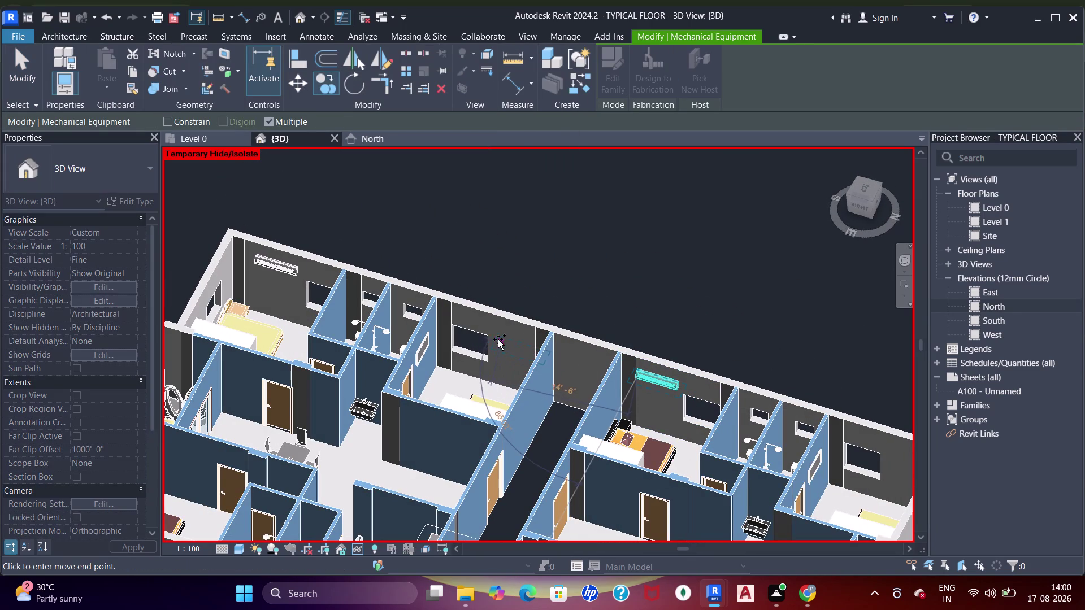
click(495, 336)
middle_drag(644, 381, 391, 337)
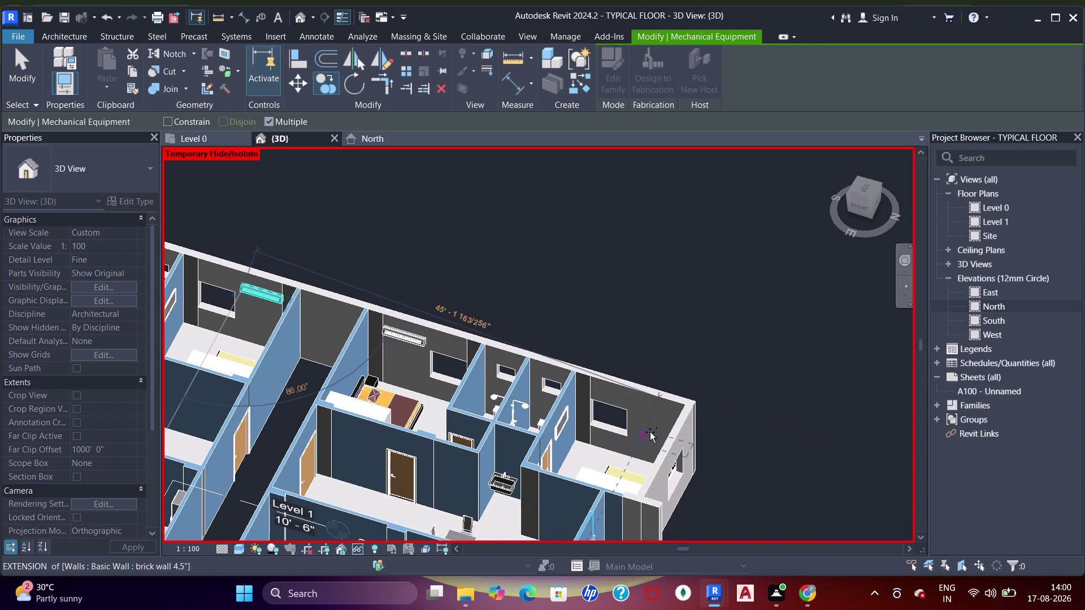
click(641, 417)
key(Escape)
key(Escape)
Nudge the next bedroom's split AC six steps left along its wall.
middle_drag(310, 331, 495, 412)
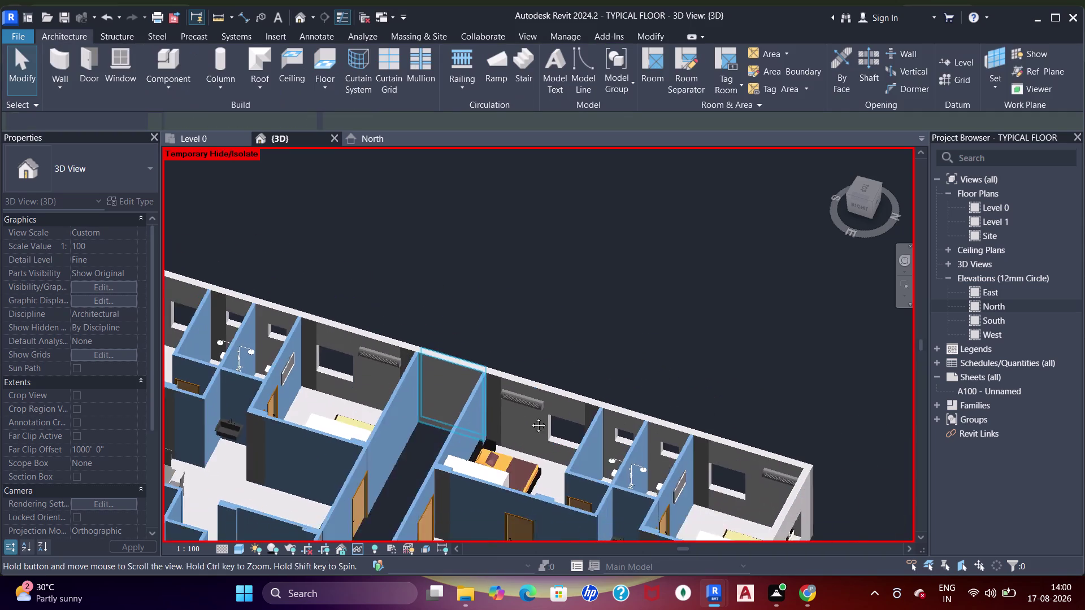
middle_drag(495, 412, 557, 417)
middle_drag(520, 405, 647, 437)
middle_drag(607, 490, 641, 332)
scroll(up, 3)
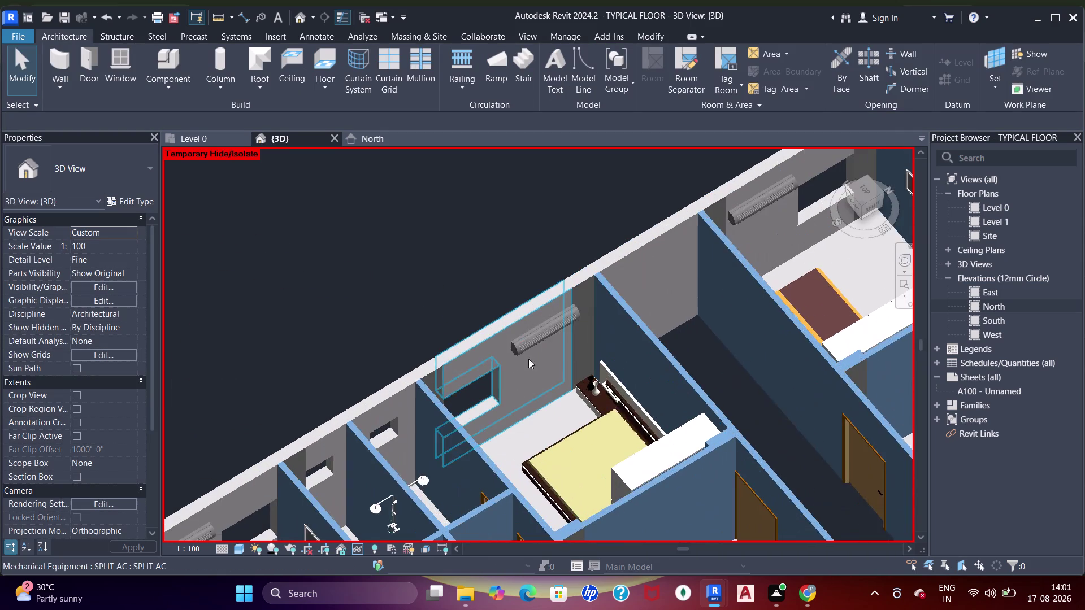
click(525, 346)
scroll(up, 3)
key(Left)
key(Left)
key(Left)
key(Left)
key(Left)
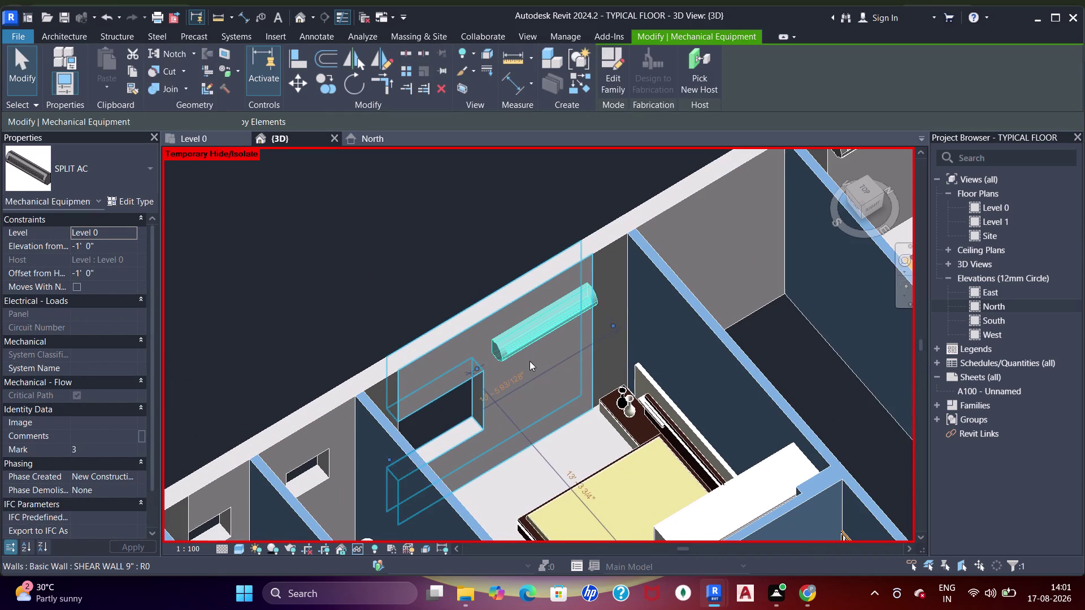
key(Left)
key(Escape)
key(grave)
Select another bedroom's split AC, then deselect it.
scroll(down, 3)
middle_drag(537, 384, 647, 407)
scroll(down, 3)
middle_drag(701, 384, 345, 461)
middle_click(452, 432)
scroll(up, 3)
middle_drag(526, 349, 513, 424)
middle_drag(520, 425, 353, 377)
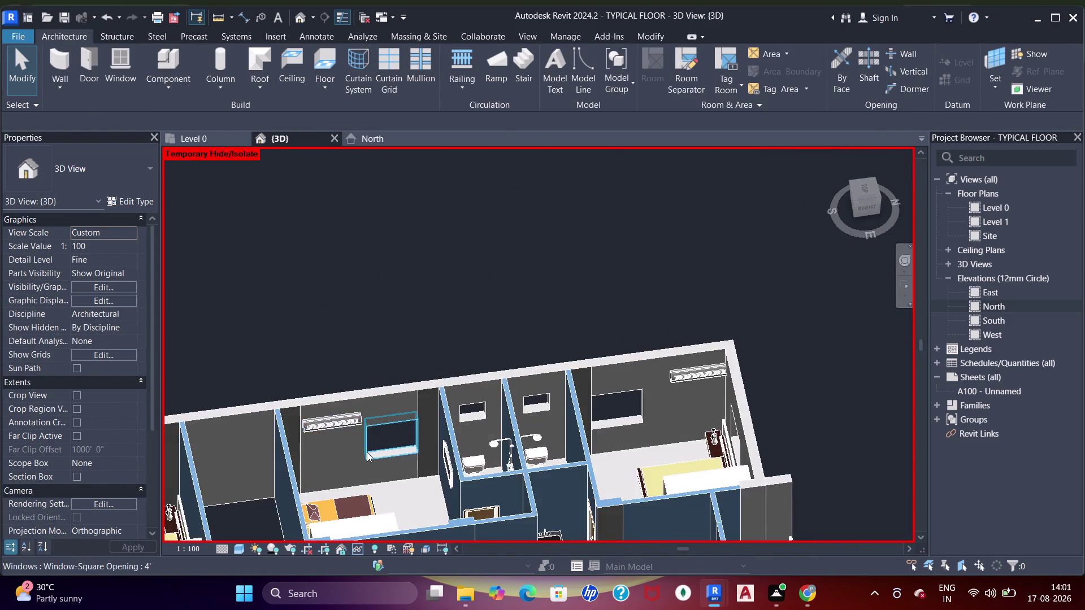
middle_drag(366, 452, 444, 433)
middle_drag(453, 432, 398, 399)
scroll(up, 3)
click(419, 409)
scroll(down, 3)
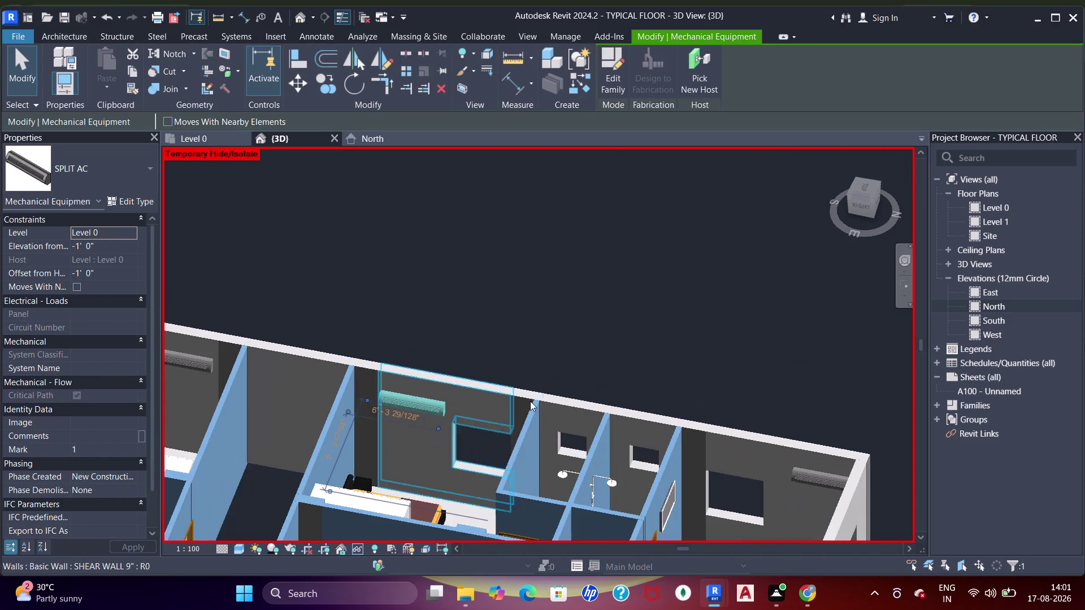
middle_drag(633, 434, 747, 467)
key(Escape)
Shift the corner bedroom's split AC sideways along its wall with arrow nudges.
middle_drag(723, 343, 677, 478)
scroll(up, 3)
scroll(down, 3)
middle_drag(593, 409, 545, 402)
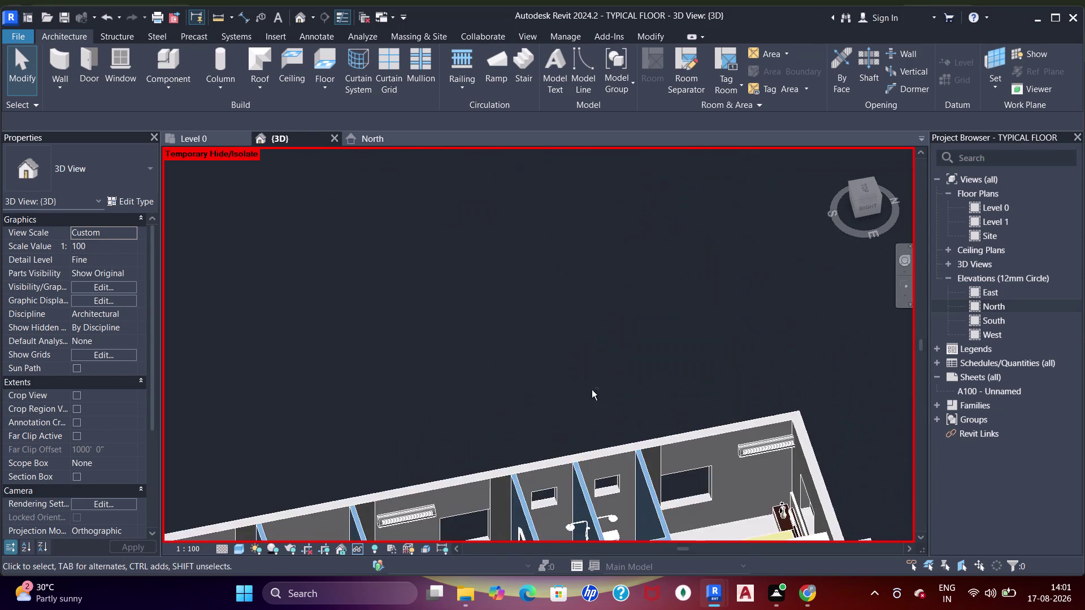
middle_drag(709, 439, 578, 361)
scroll(up, 3)
click(631, 358)
key(Left)
key(Left)
key(Left)
key(Left)
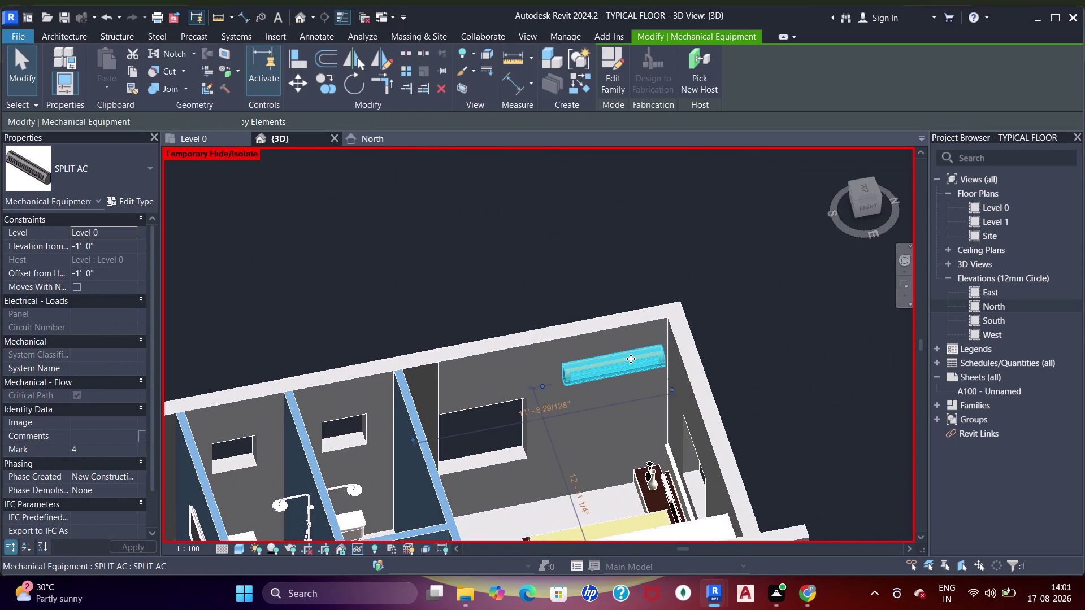
key(Left)
key(Left)
key(Left)
key(Left)
key(Left)
key(Left)
key(Up)
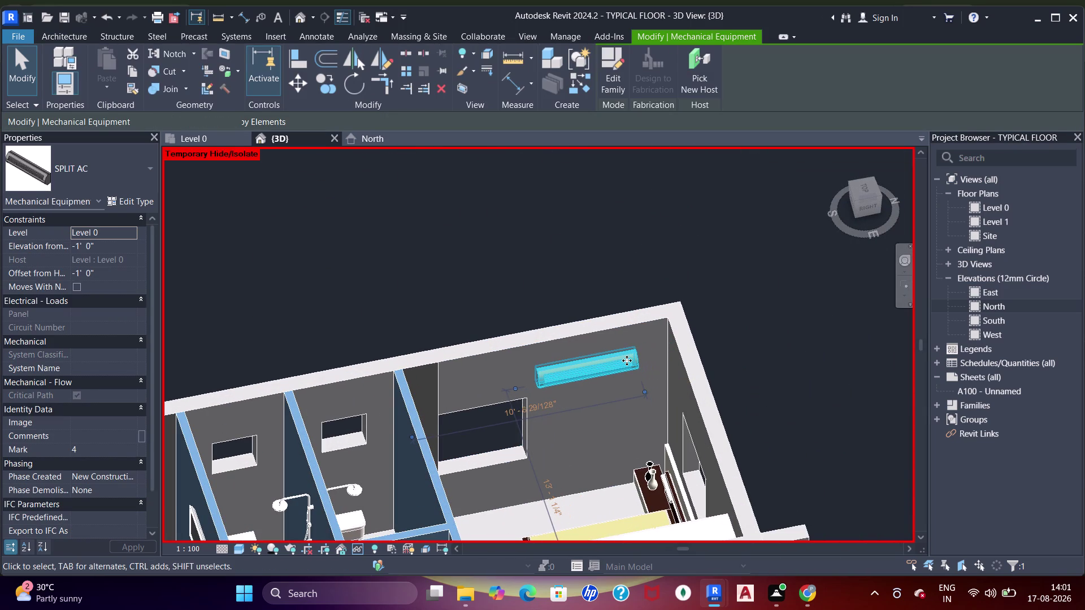
key(Down)
key(Left)
key(Right)
key(Escape)
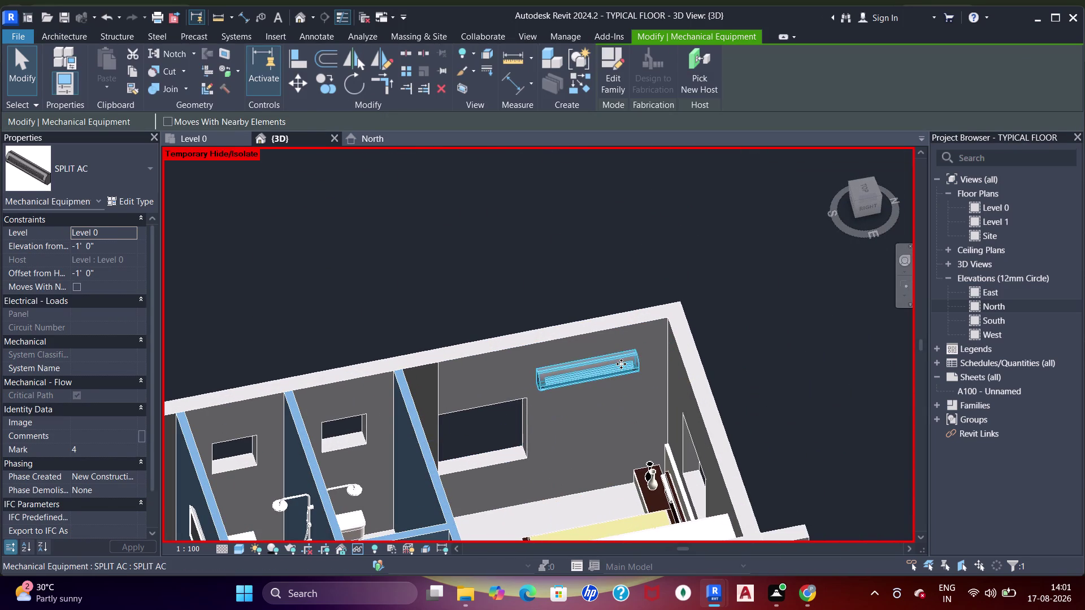
Zoom out to view the whole floor model.
scroll(down, 3)
middle_drag(614, 422, 564, 359)
scroll(up, 3)
scroll(down, 3)
scroll(down, 3)
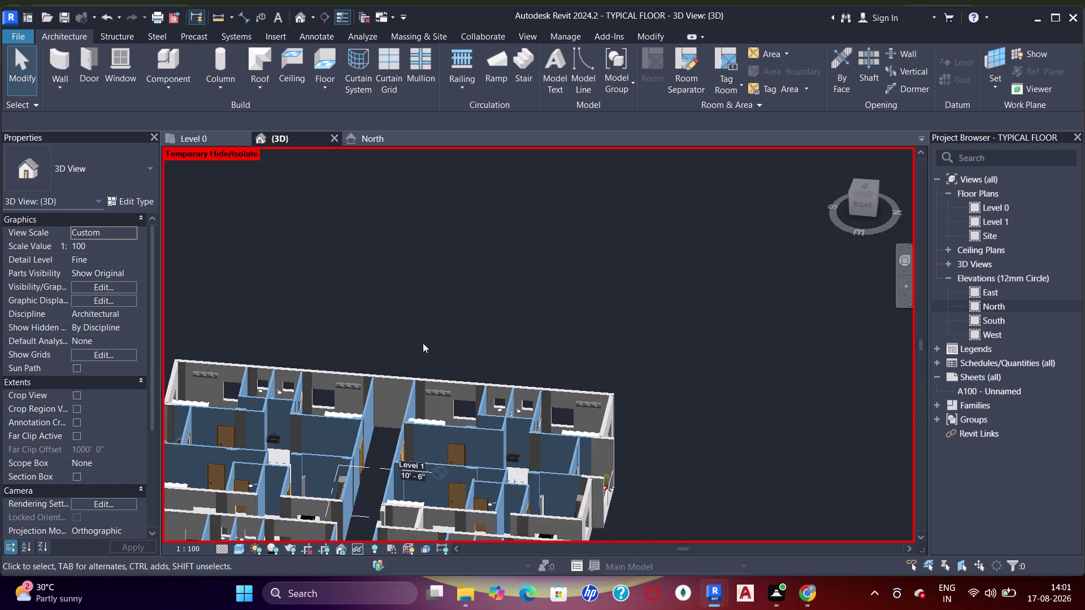
scroll(down, 3)
middle_drag(421, 351, 531, 405)
Show the Level 0 plan centred on the lower bedroom apartment.
scroll(up, 3)
click(190, 139)
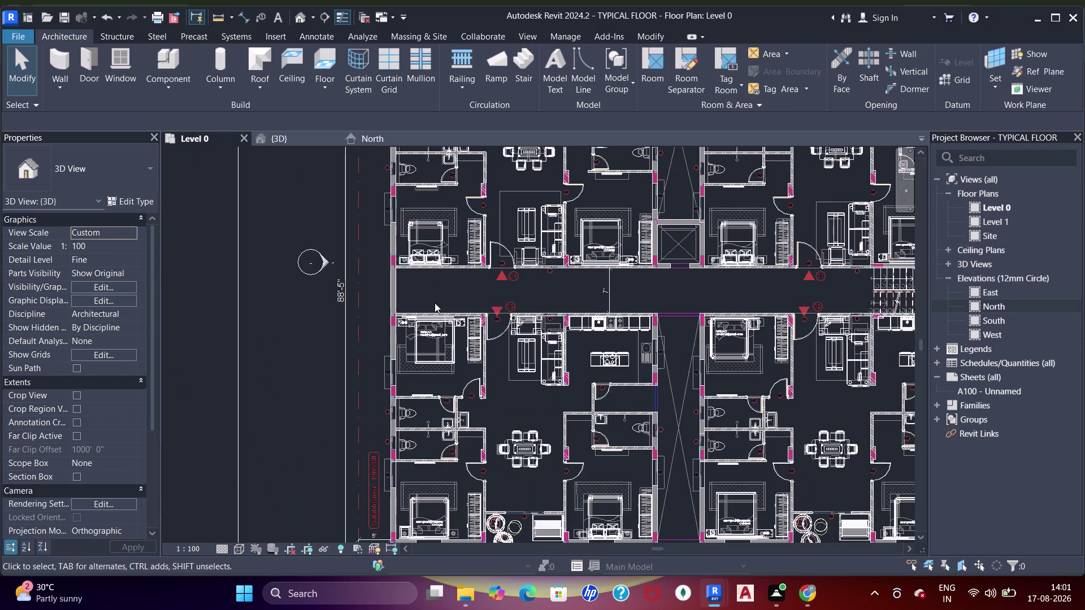
scroll(down, 3)
middle_drag(429, 329, 423, 312)
scroll(up, 3)
scroll(down, 3)
middle_drag(450, 301, 450, 301)
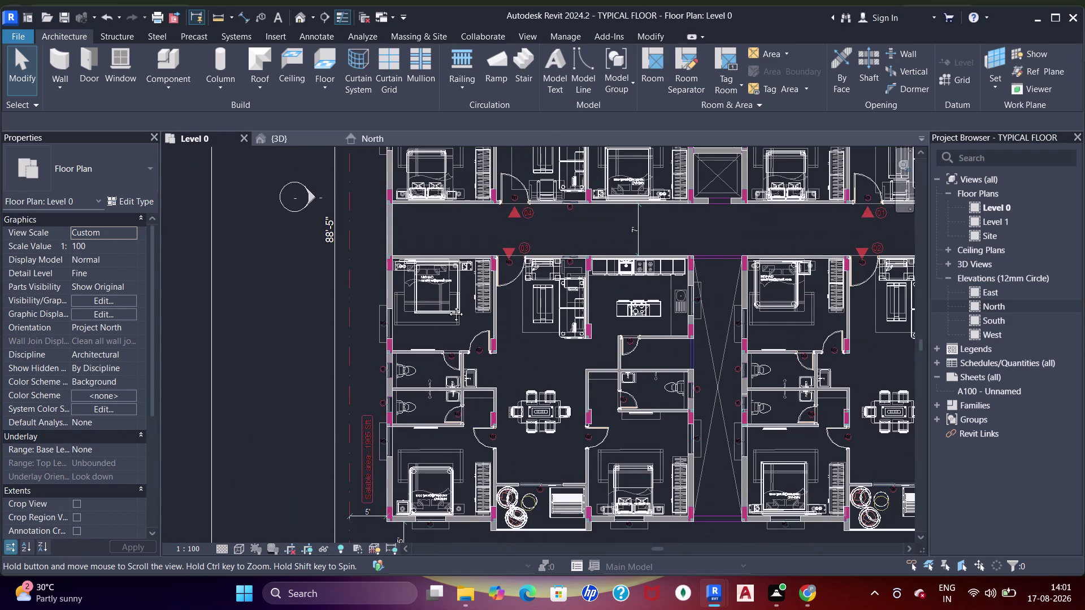
middle_drag(450, 301, 366, 377)
middle_drag(558, 472, 546, 361)
scroll(up, 3)
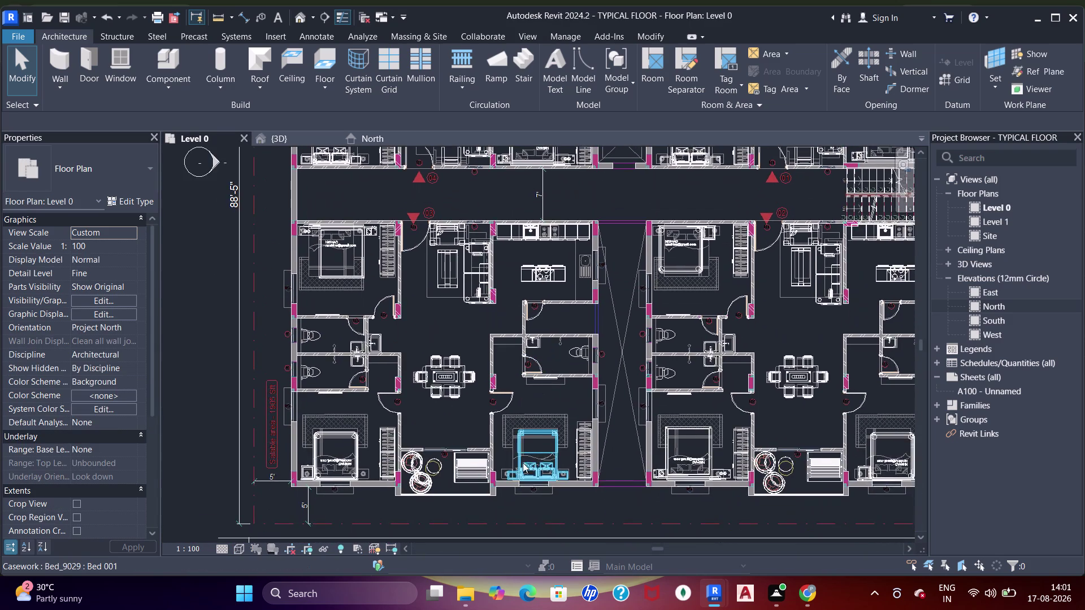
scroll(up, 3)
middle_drag(575, 482, 519, 475)
scroll(down, 3)
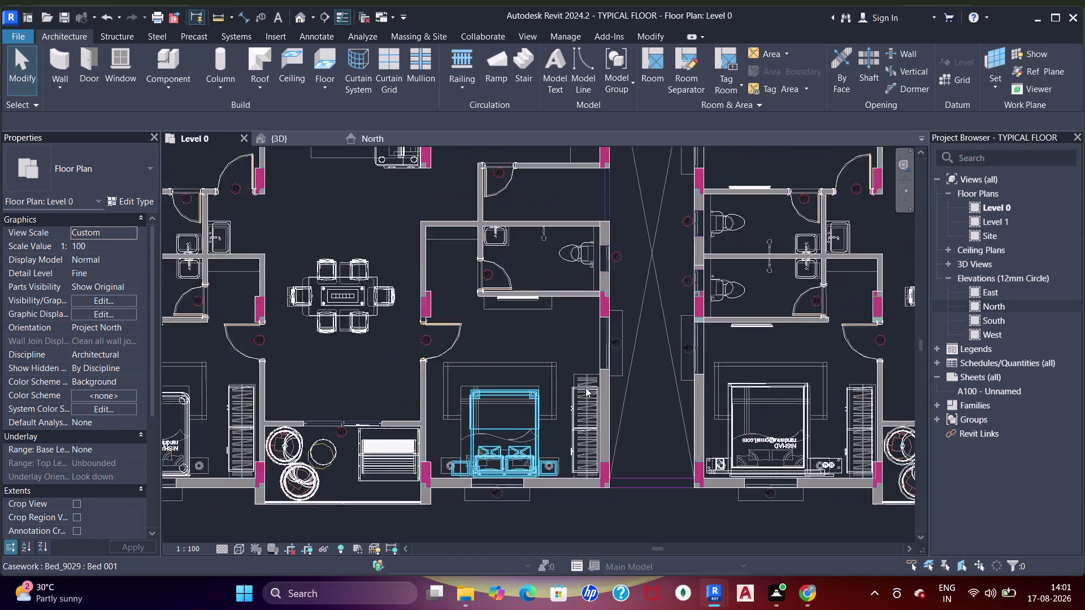
middle_drag(618, 379, 431, 391)
middle_drag(629, 425, 514, 437)
middle_drag(614, 426, 458, 460)
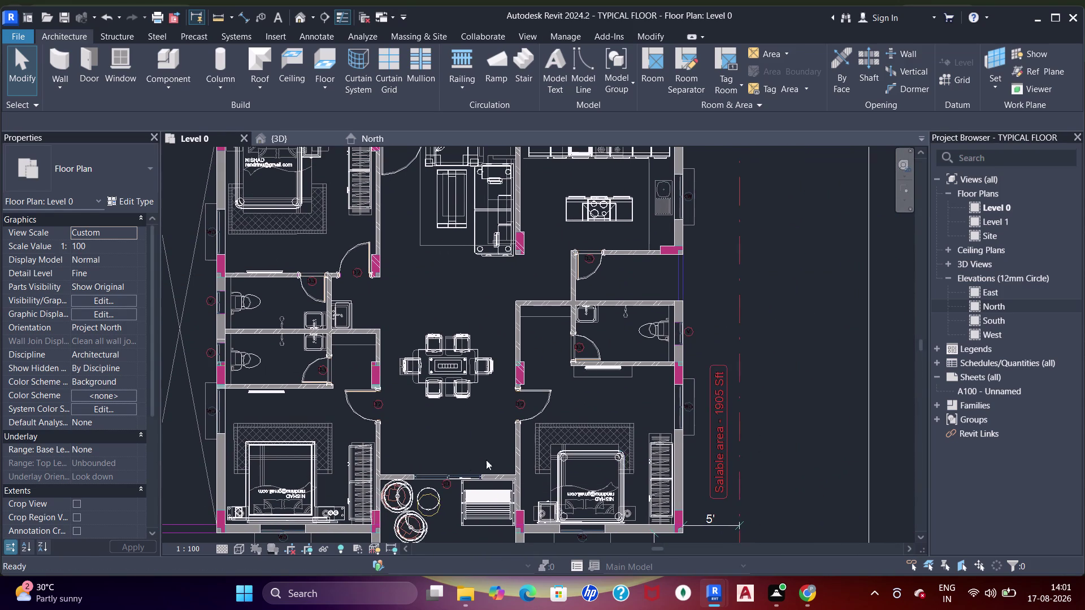
scroll(down, 3)
middle_drag(646, 381, 654, 438)
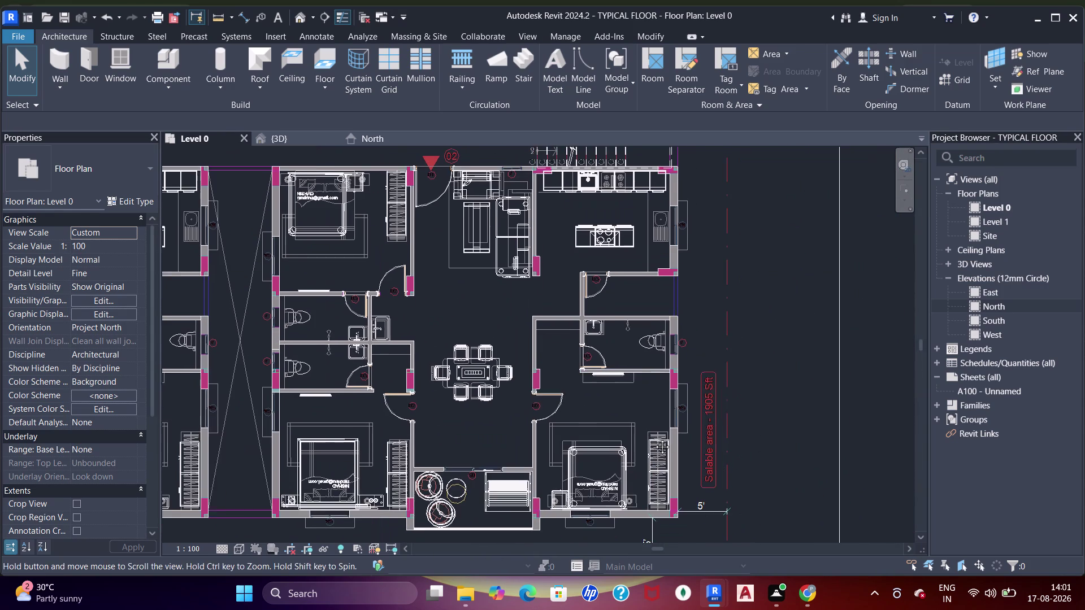
middle_drag(653, 438, 654, 439)
Place a SPLIT AC component on the right bedroom wall and finish placing.
drag(172, 62, 178, 73)
scroll(up, 3)
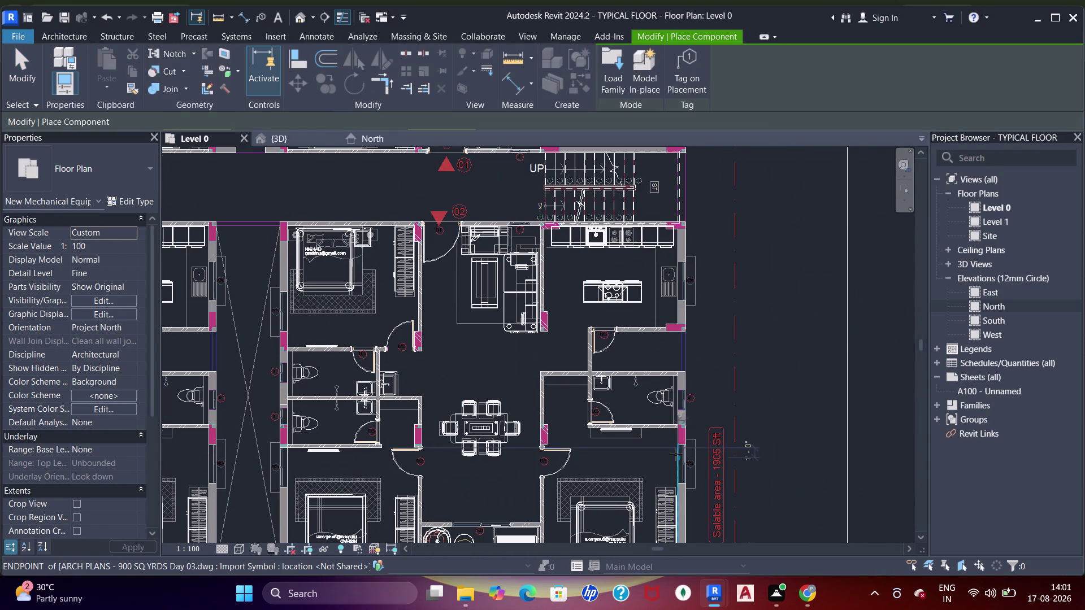
middle_drag(677, 456, 668, 333)
click(670, 371)
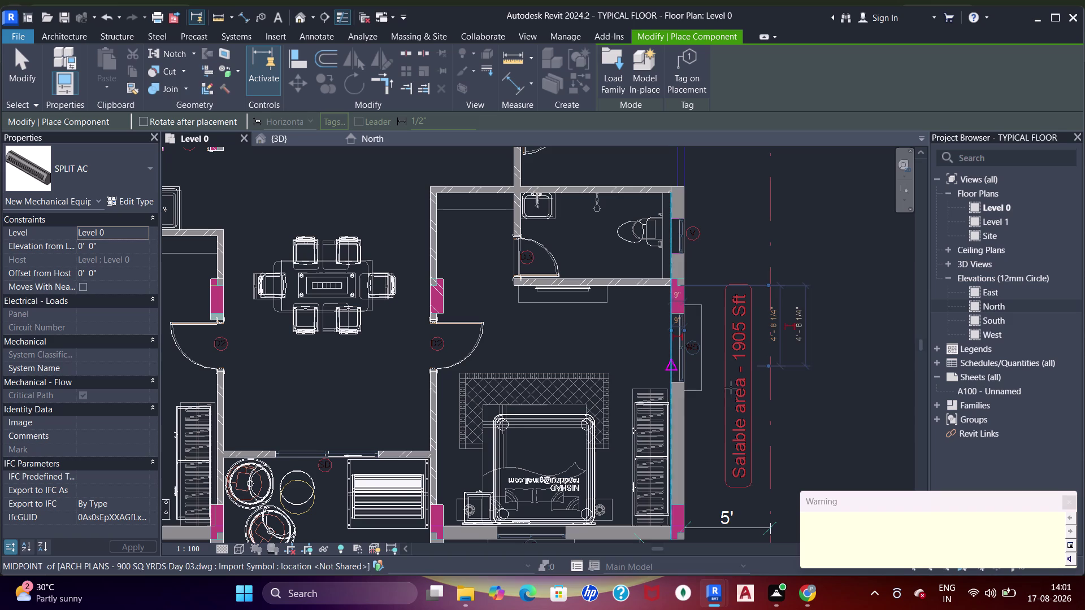
click(298, 145)
scroll(down, 3)
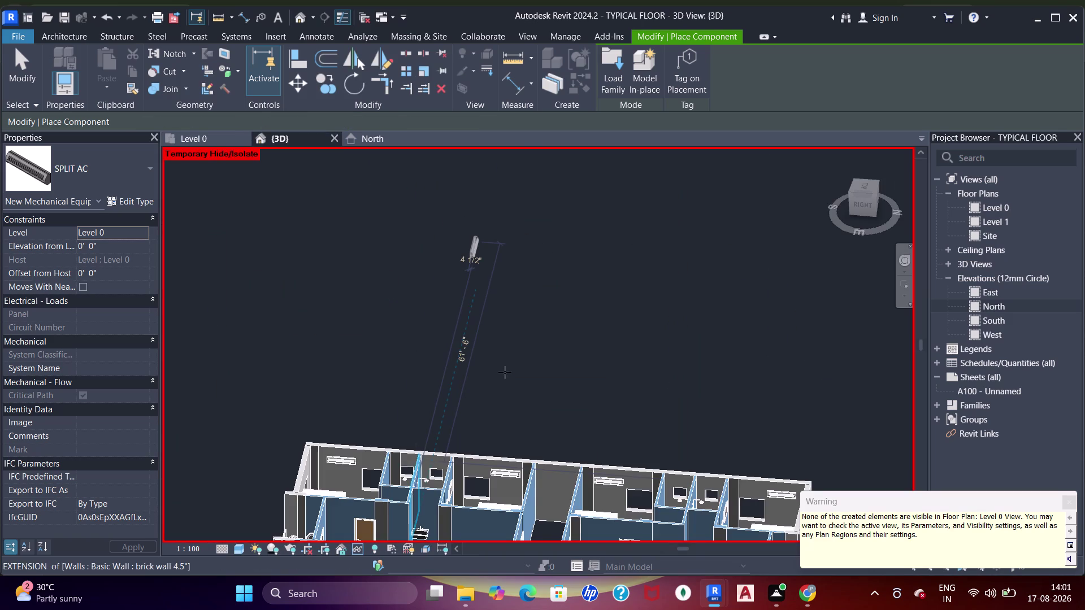
middle_drag(549, 362, 579, 249)
key(Escape)
key(Escape)
middle_drag(339, 457, 386, 475)
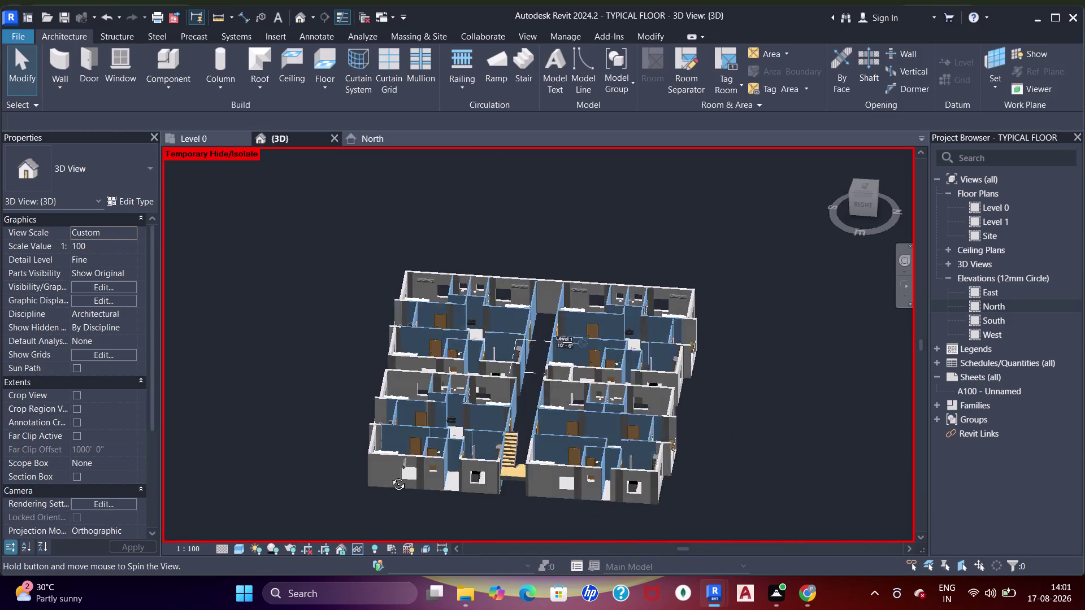
Select the newly placed split AC and rotate it to lie along the wall.
middle_drag(386, 475, 662, 448)
middle_drag(722, 283, 598, 416)
scroll(up, 3)
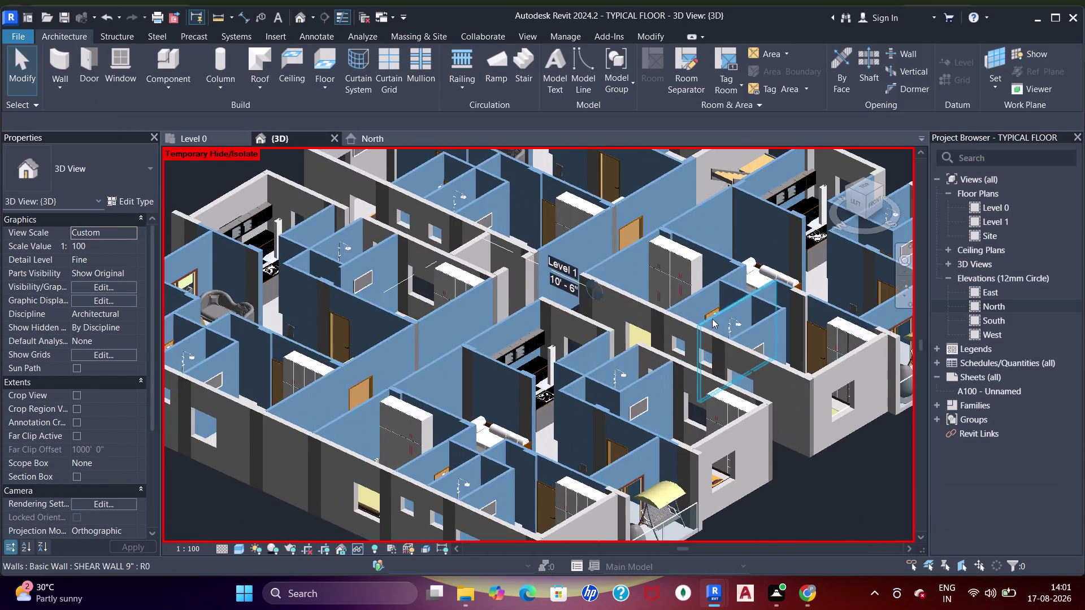
middle_drag(711, 322, 525, 486)
scroll(up, 3)
middle_drag(615, 369, 664, 394)
scroll(down, 3)
middle_drag(612, 297, 770, 434)
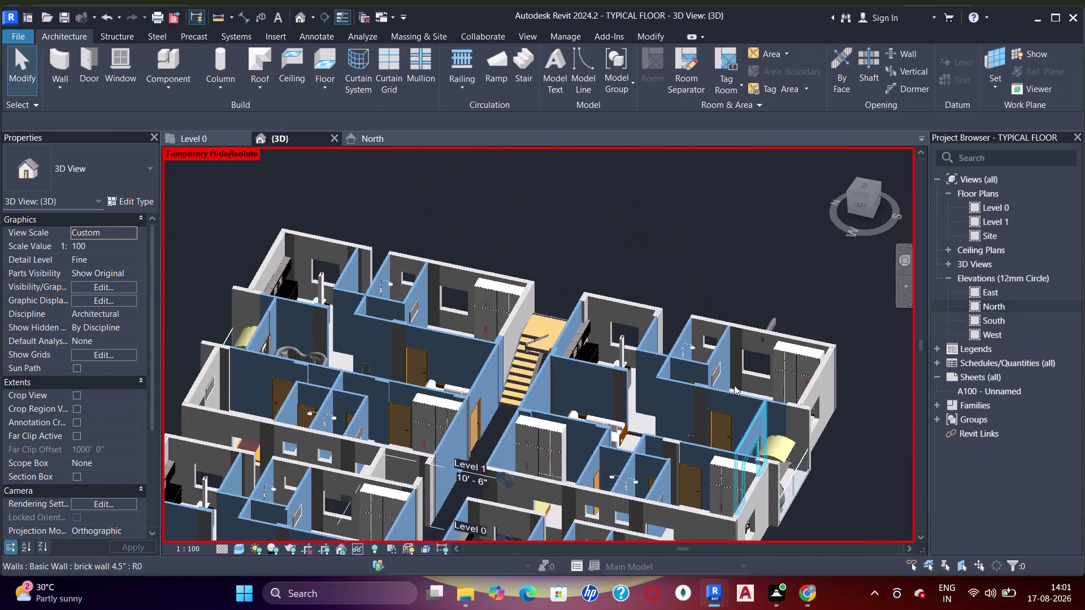
middle_drag(714, 355, 700, 405)
middle_drag(771, 337, 656, 417)
scroll(up, 3)
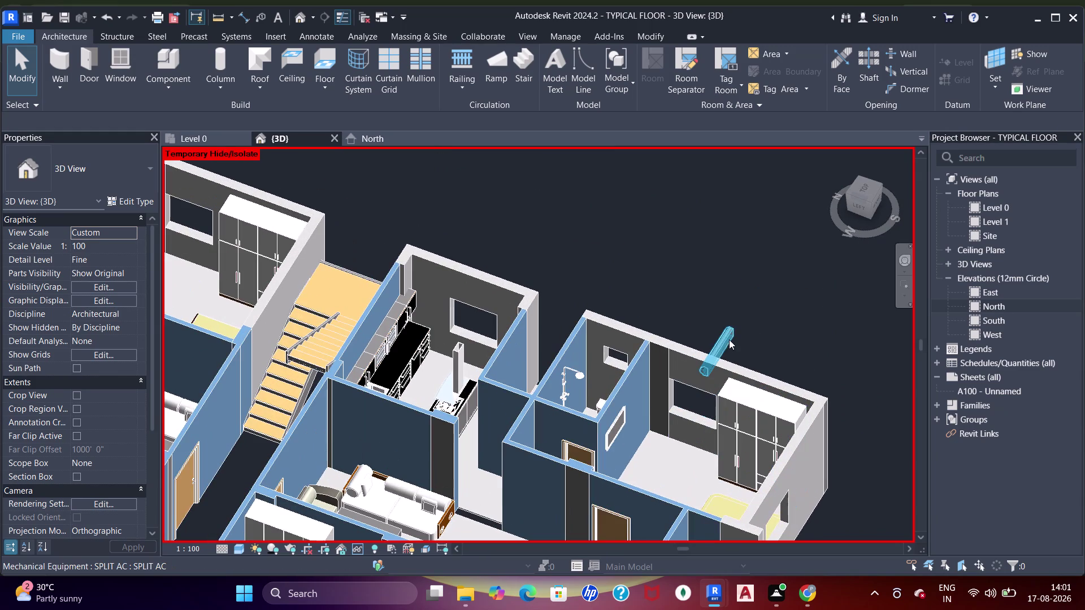
click(729, 339)
key(space)
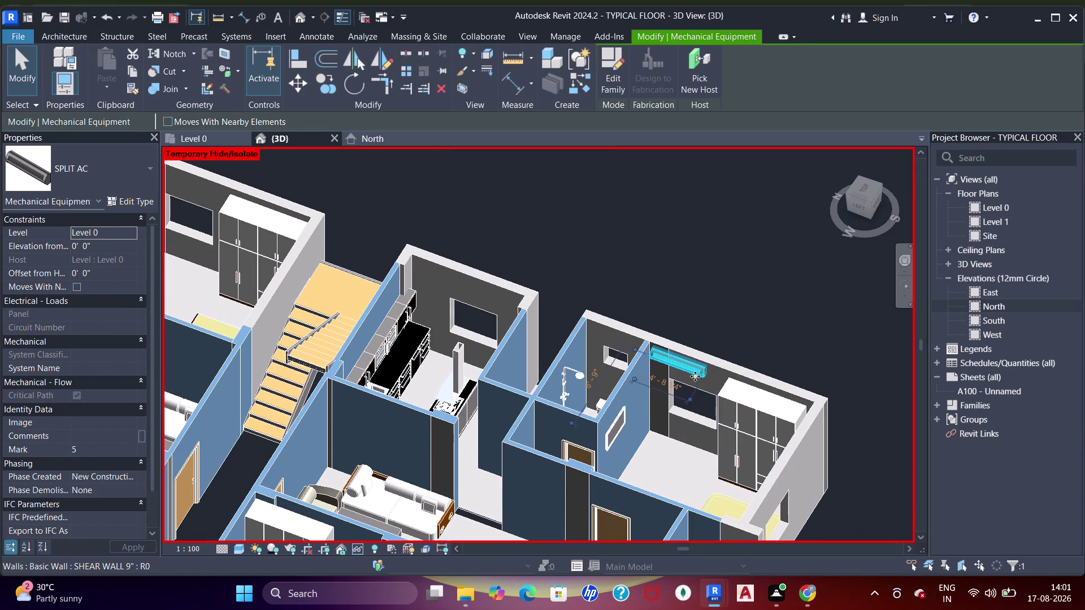
Nudge the new split AC along the wall into position.
scroll(up, 3)
scroll(up, 3)
key(Down)
key(Down)
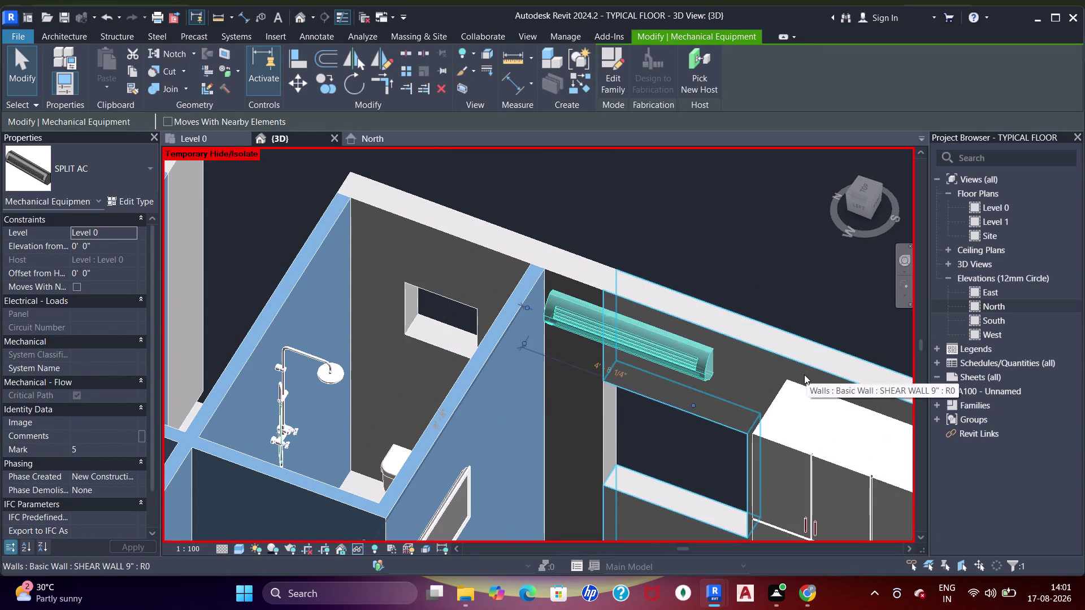
key(Down)
key(Down)
middle_drag(742, 375, 683, 493)
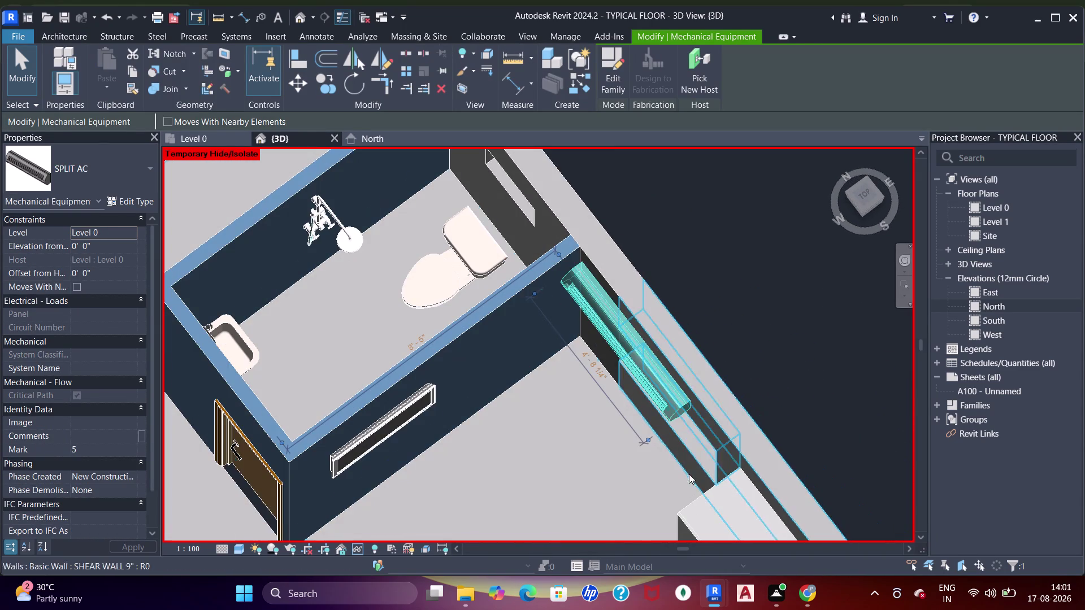
key(Right)
scroll(down, 3)
middle_drag(554, 447, 694, 418)
scroll(down, 3)
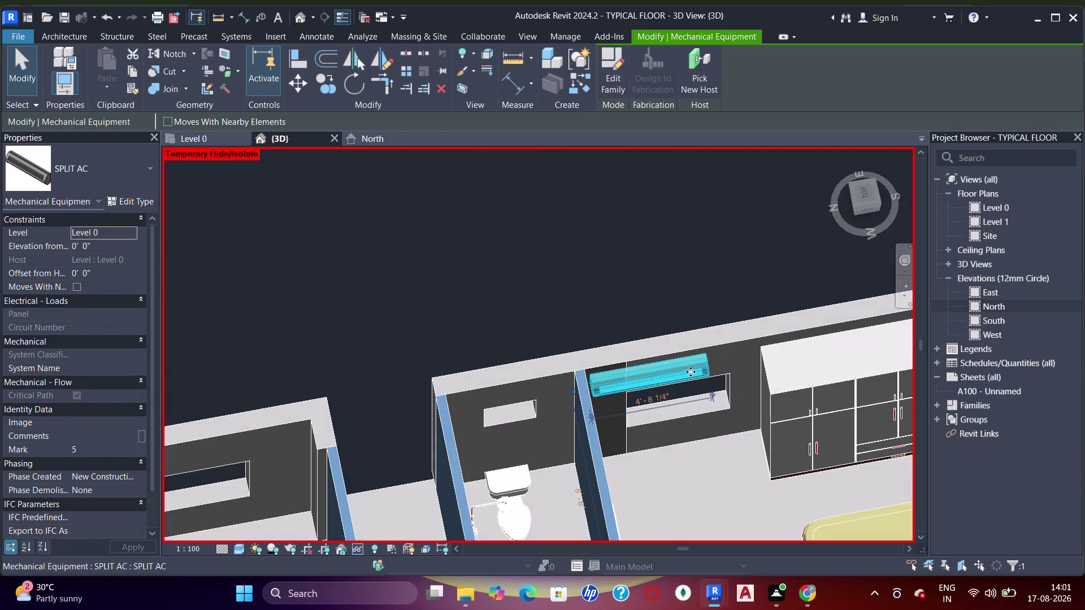
scroll(down, 3)
middle_drag(667, 408, 810, 391)
key(shift+Escape)
Orbit around the floor to check the new AC's placement.
middle_drag(664, 372, 647, 425)
scroll(down, 3)
middle_drag(669, 324, 706, 349)
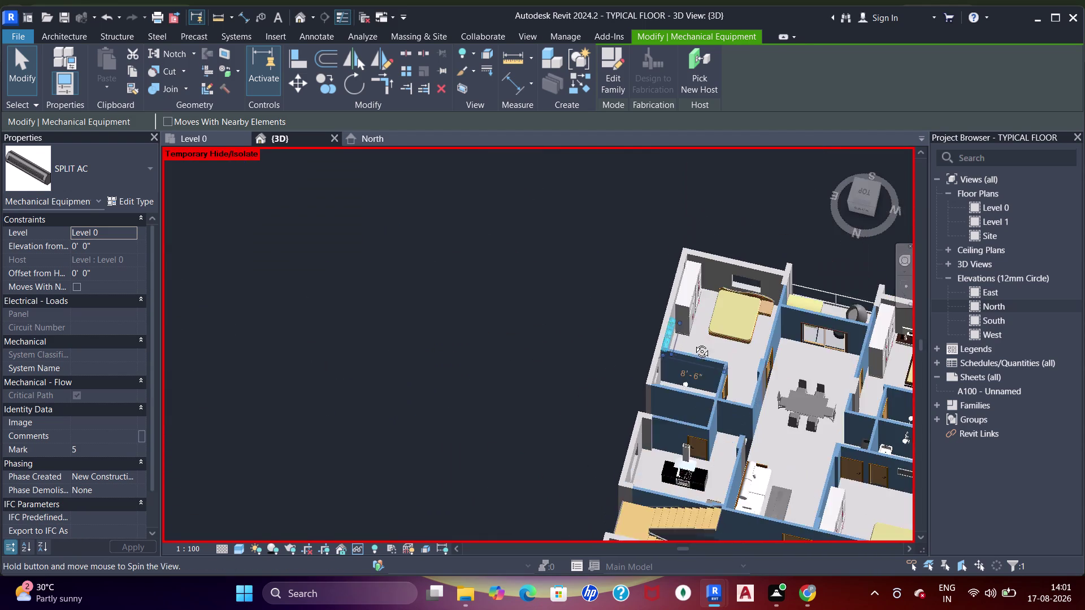
middle_drag(706, 349, 719, 358)
middle_drag(745, 332, 560, 358)
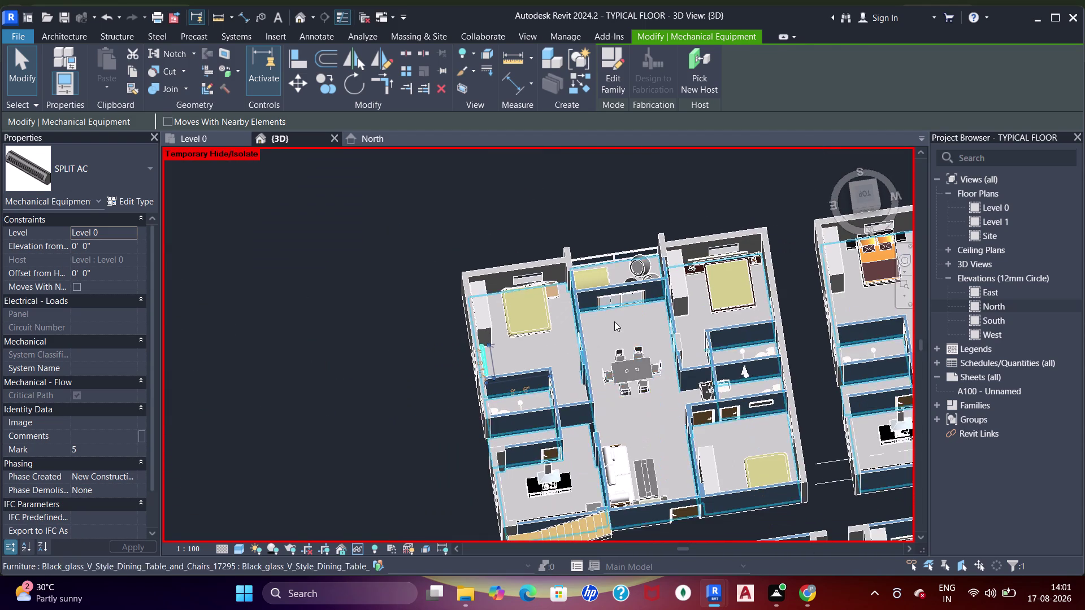
scroll(down, 3)
middle_drag(650, 359, 515, 341)
middle_drag(603, 417, 556, 257)
middle_drag(607, 359, 583, 326)
scroll(up, 3)
middle_drag(525, 244, 701, 300)
middle_drag(686, 295, 654, 277)
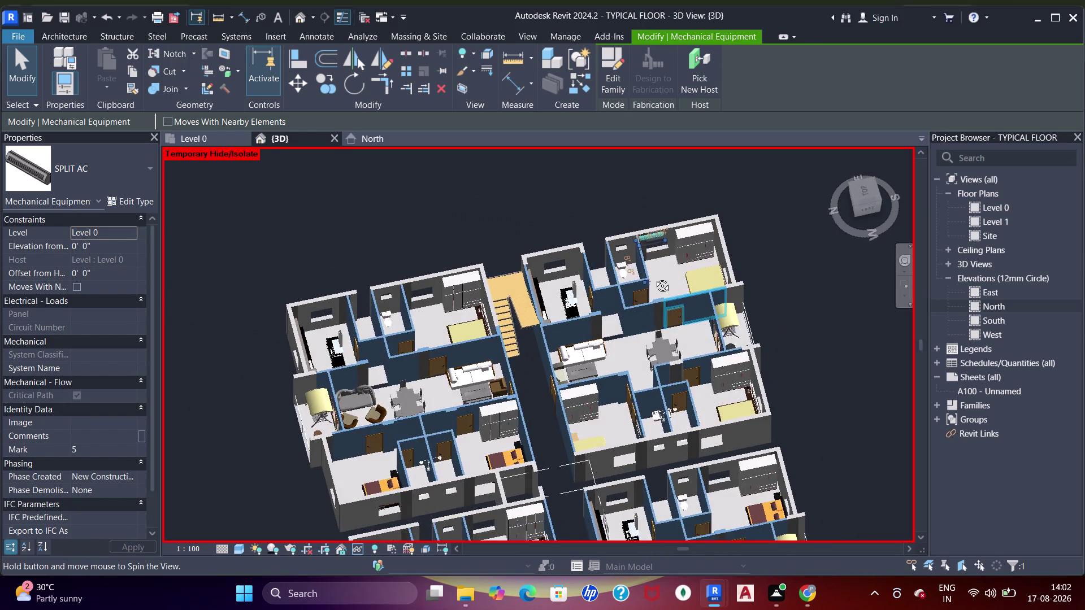
middle_drag(654, 277, 649, 261)
scroll(up, 3)
middle_drag(639, 258, 682, 315)
key(Escape)
scroll(up, 3)
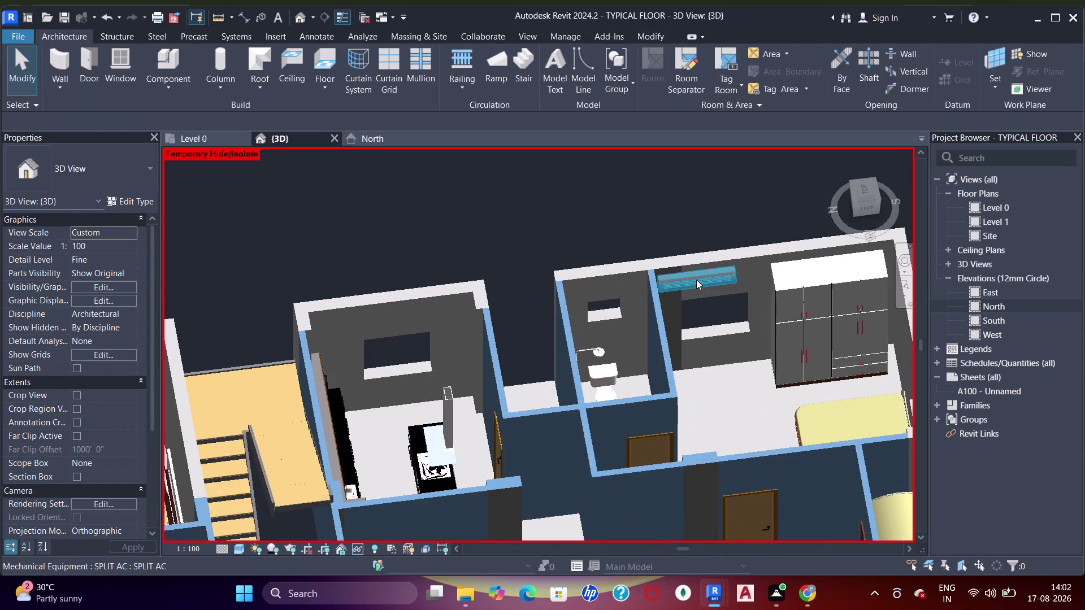
Set the split AC's offset from host to -1'0" and nudge it along the bedroom wall.
click(696, 280)
click(119, 272)
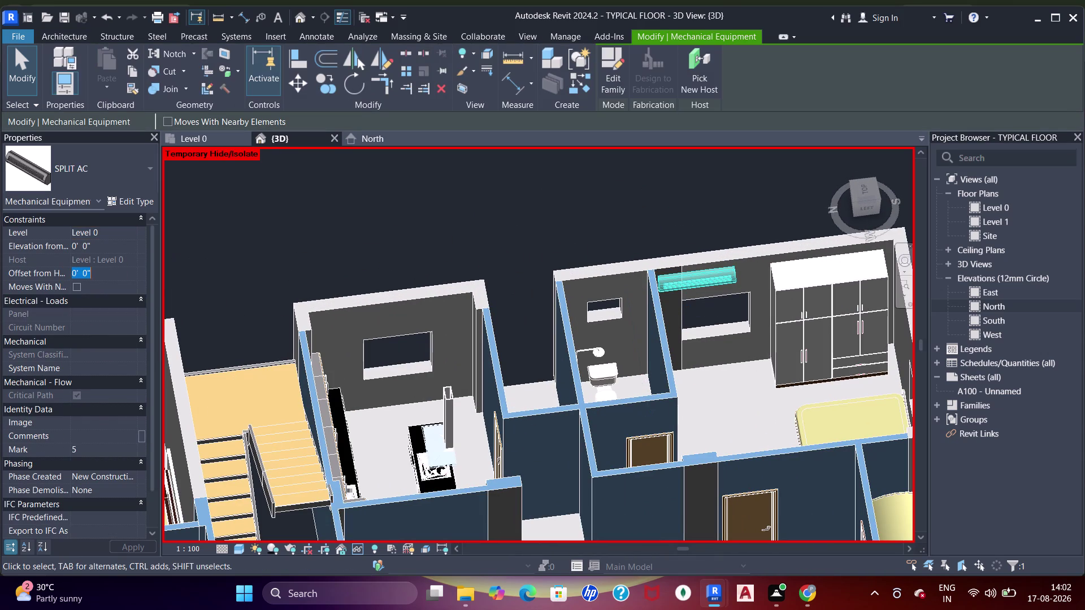
text(-1')
key(Return)
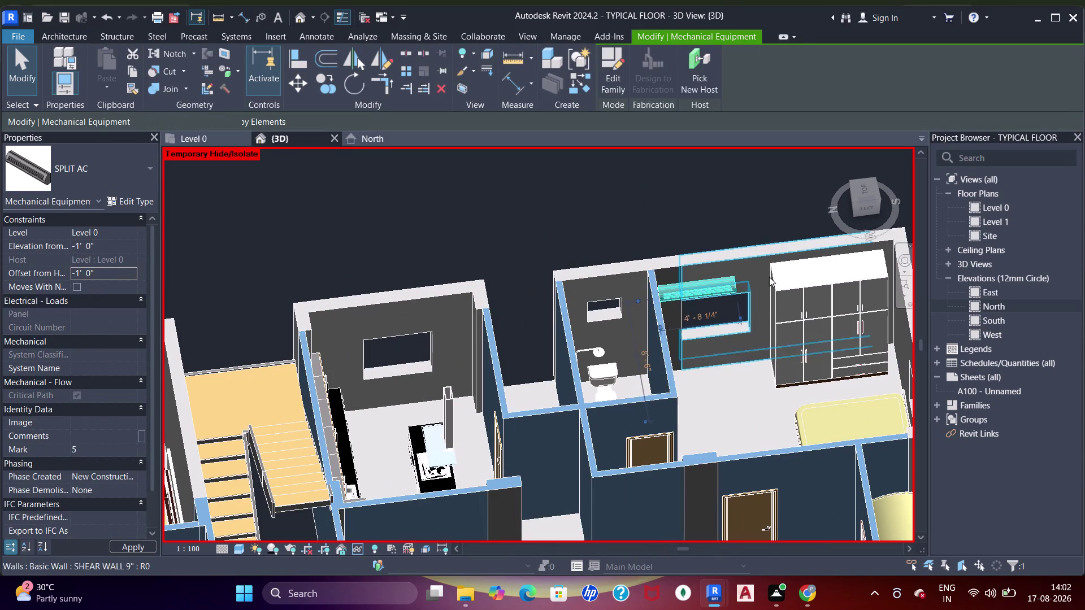
middle_drag(664, 316, 643, 273)
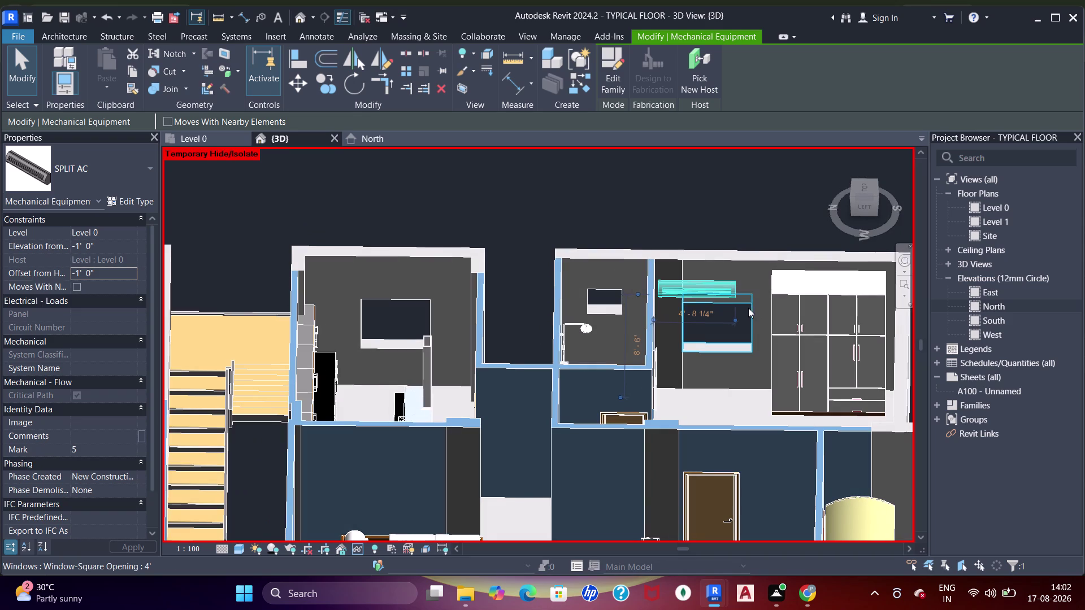
key(Right)
key(Right)
key(Right)
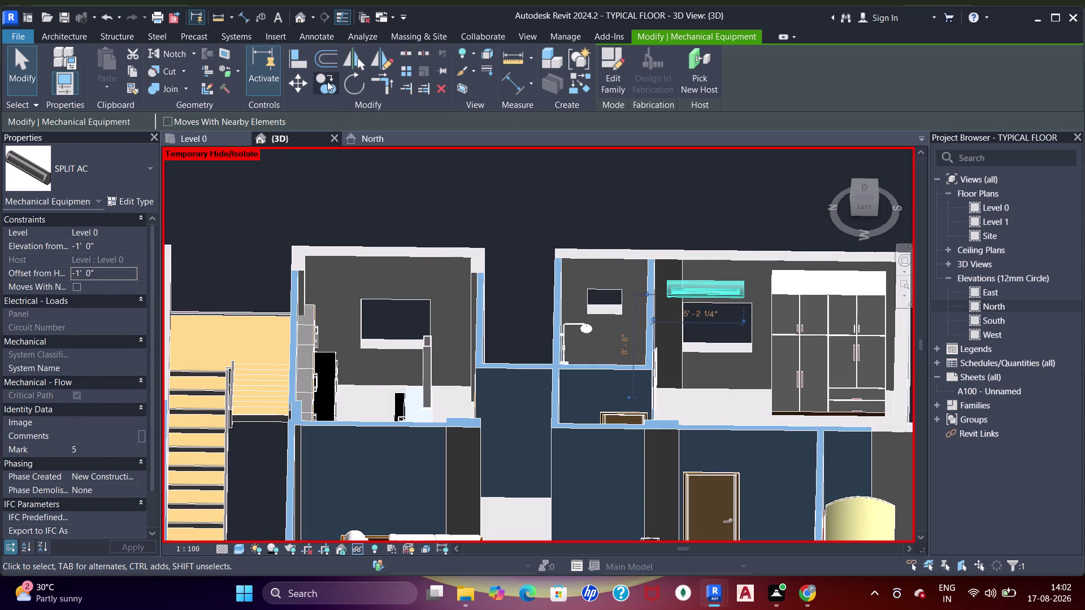
Copy the AC unit onto another bedroom's wall using Copy with Multiple.
click(327, 81)
click(675, 294)
middle_drag(348, 275, 769, 296)
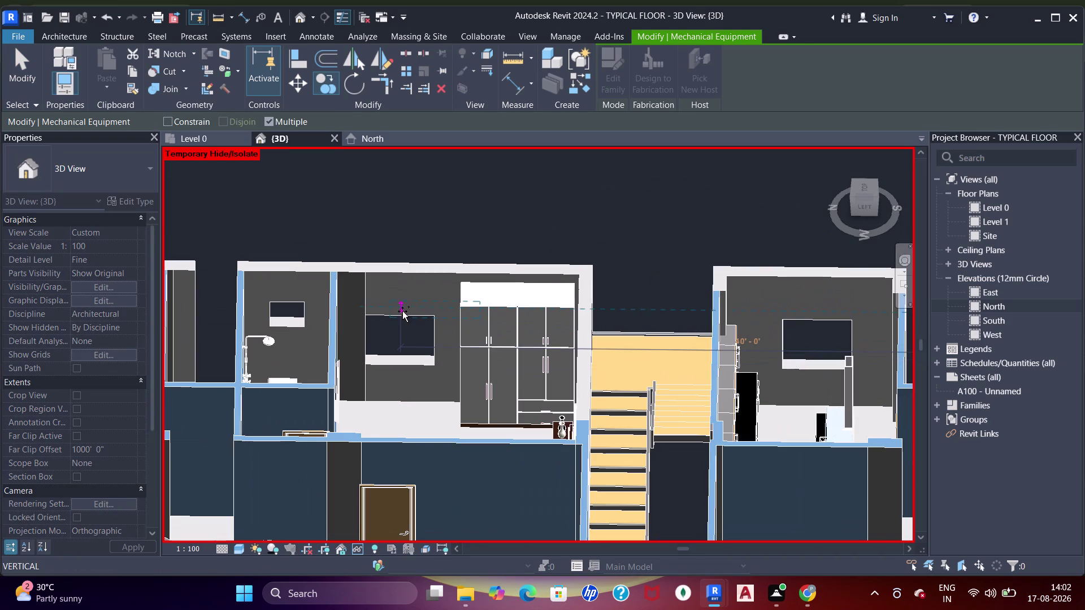
click(375, 292)
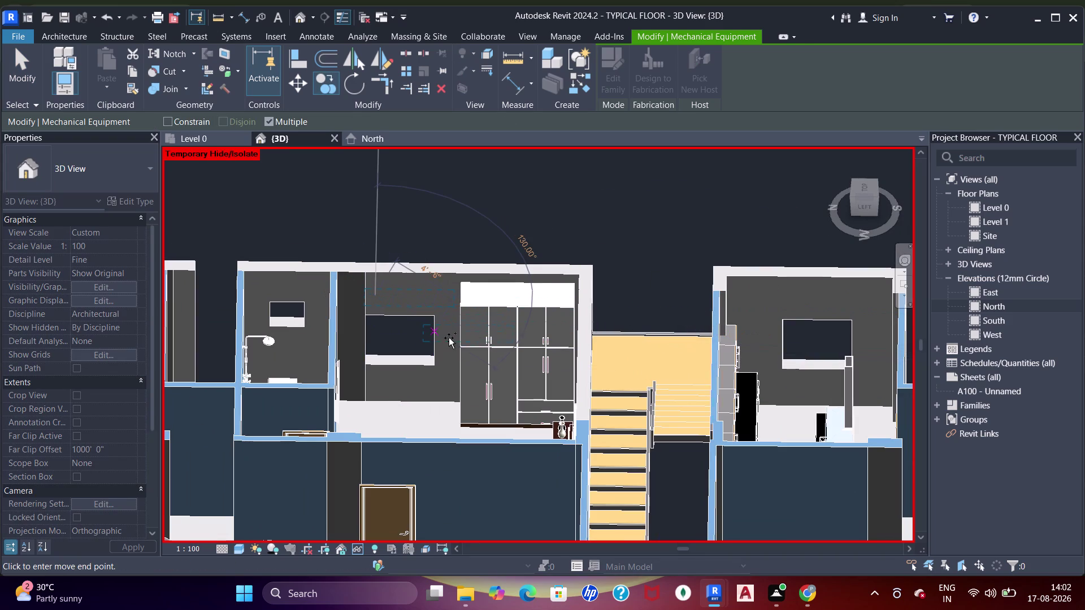
middle_drag(464, 359, 546, 426)
scroll(down, 3)
middle_drag(531, 432, 477, 231)
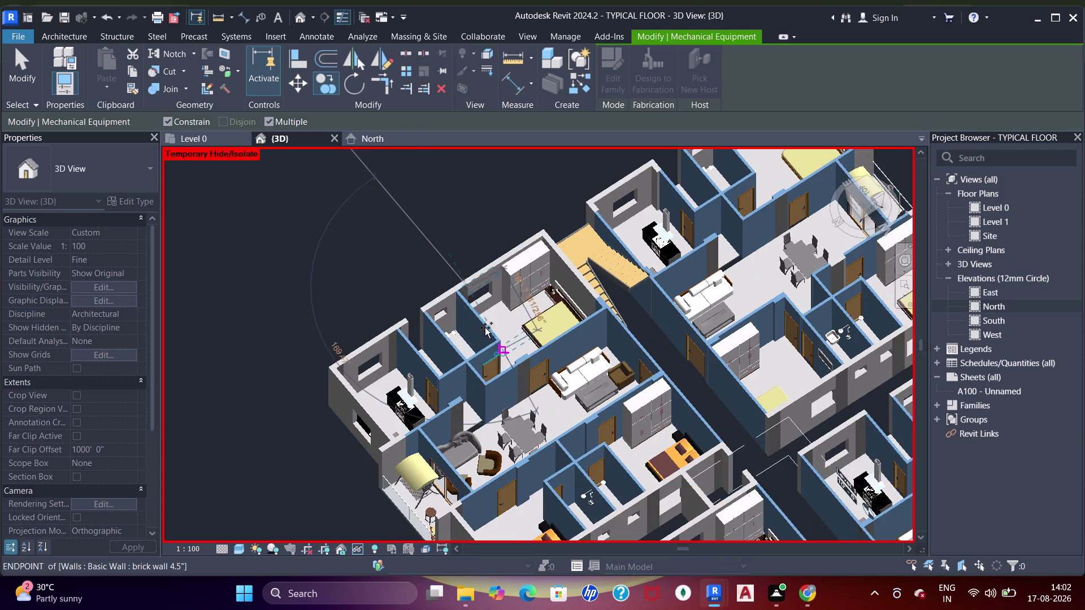
scroll(up, 3)
middle_drag(483, 284, 507, 381)
click(487, 364)
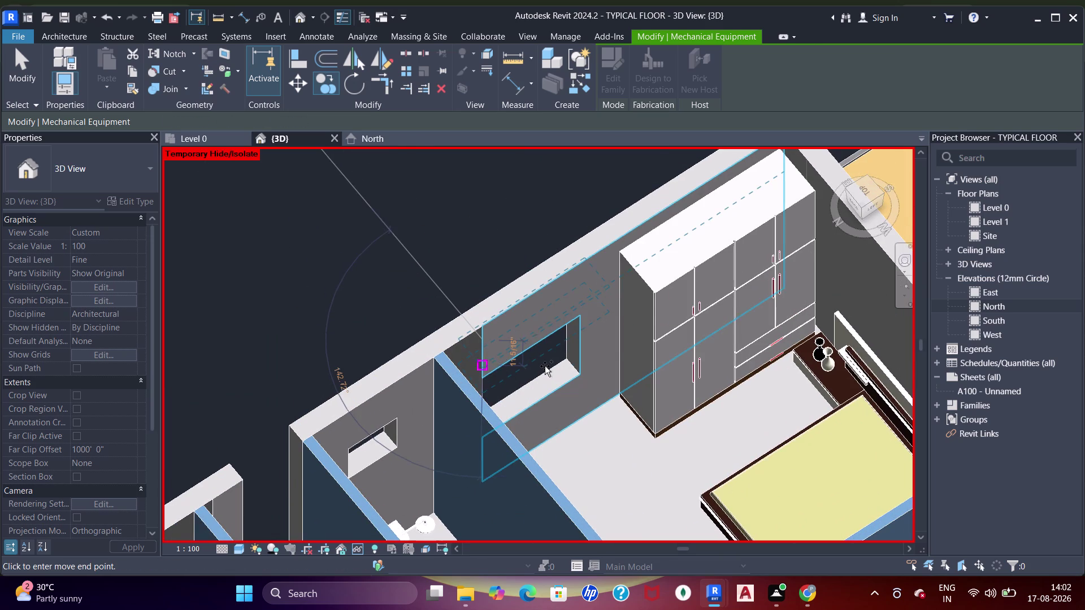
key(Escape)
key(Escape)
scroll(down, 3)
middle_drag(505, 376, 594, 357)
scroll(down, 3)
middle_drag(792, 375, 312, 385)
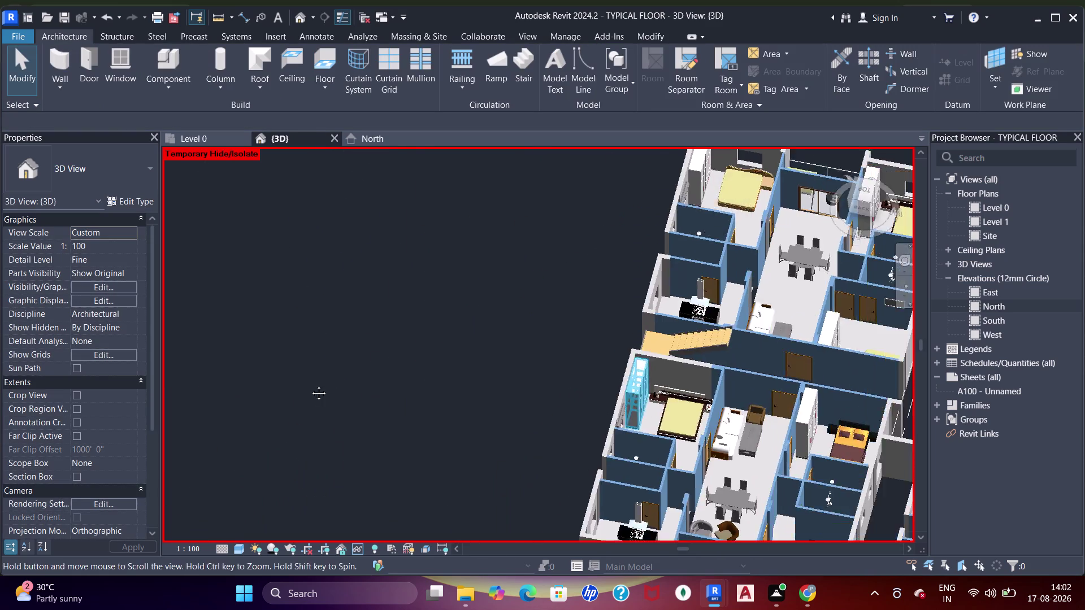
middle_drag(311, 385, 310, 385)
scroll(up, 3)
middle_drag(405, 425, 468, 335)
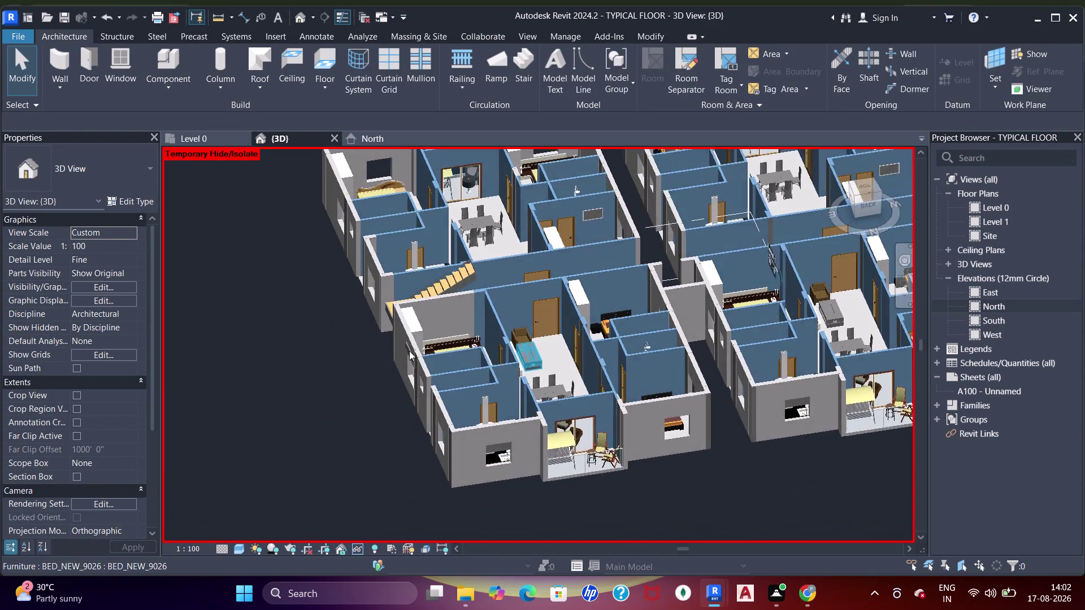
scroll(up, 3)
click(449, 330)
key(Delete)
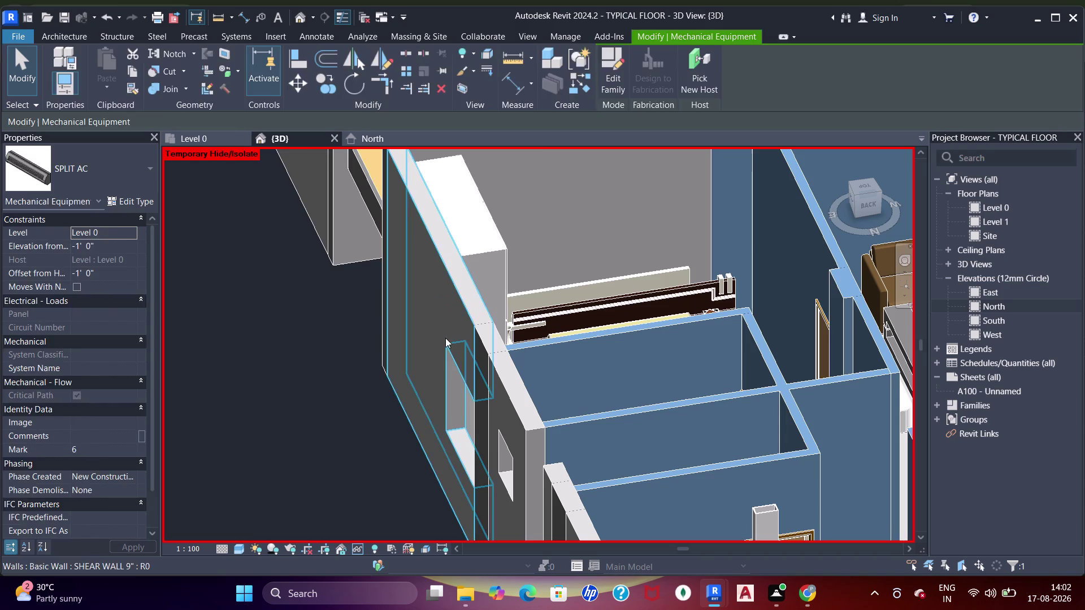
scroll(down, 3)
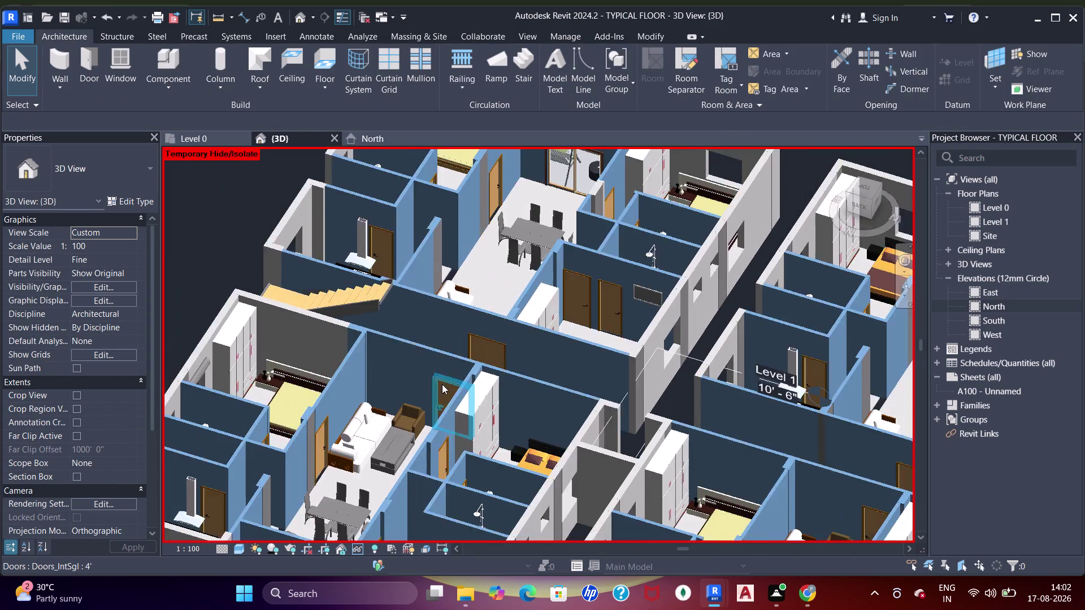
middle_drag(459, 397, 755, 338)
middle_drag(666, 376, 628, 428)
scroll(up, 3)
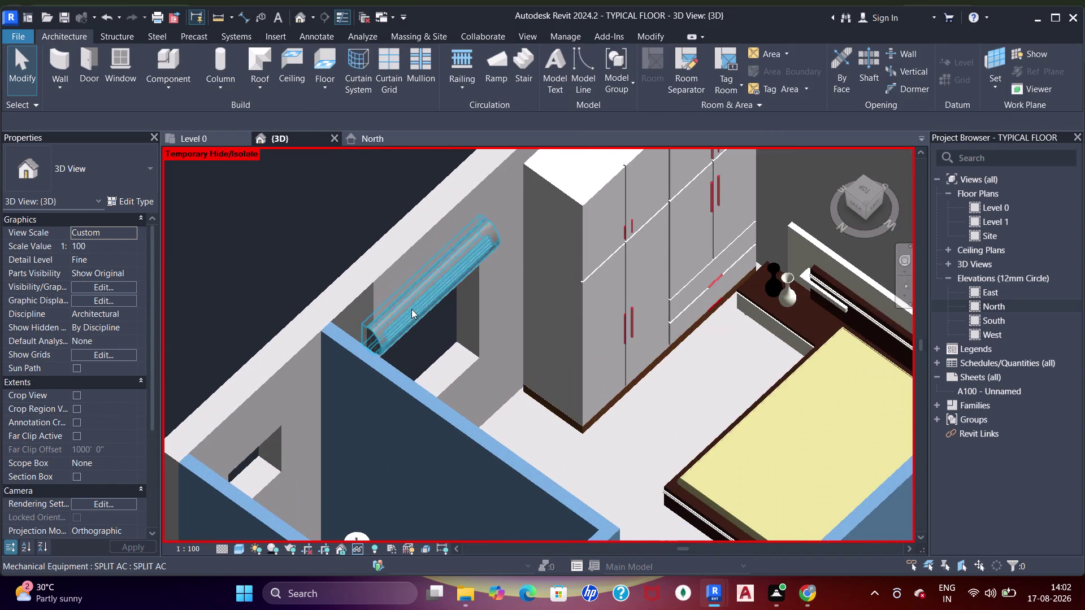
click(412, 309)
scroll(down, 3)
middle_drag(655, 338, 510, 210)
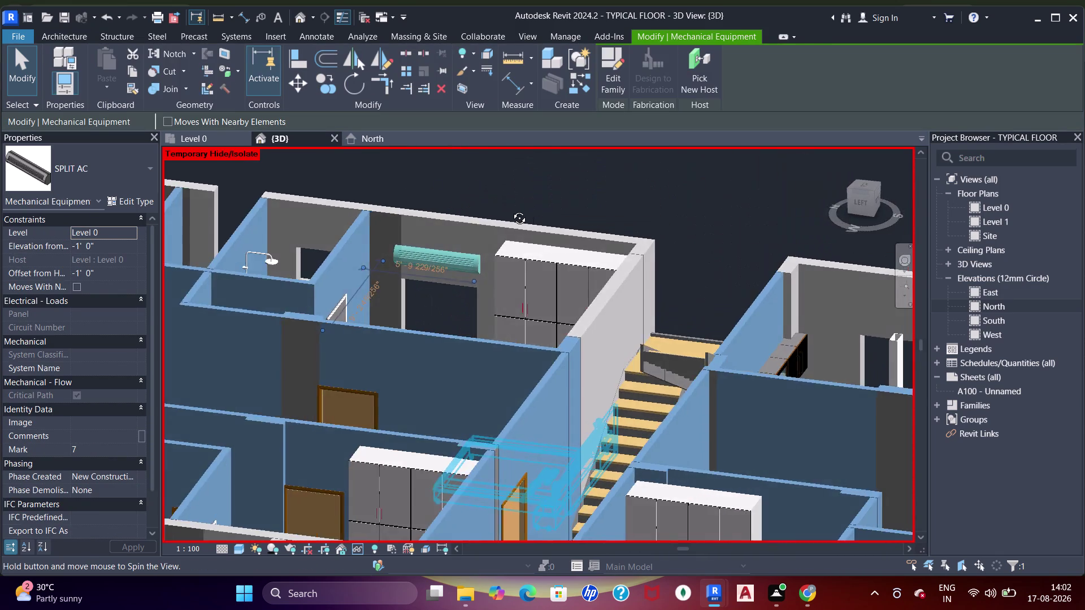
middle_drag(510, 210, 581, 237)
scroll(down, 3)
middle_drag(514, 295, 611, 341)
key(Escape)
scroll(down, 3)
middle_drag(617, 342, 549, 376)
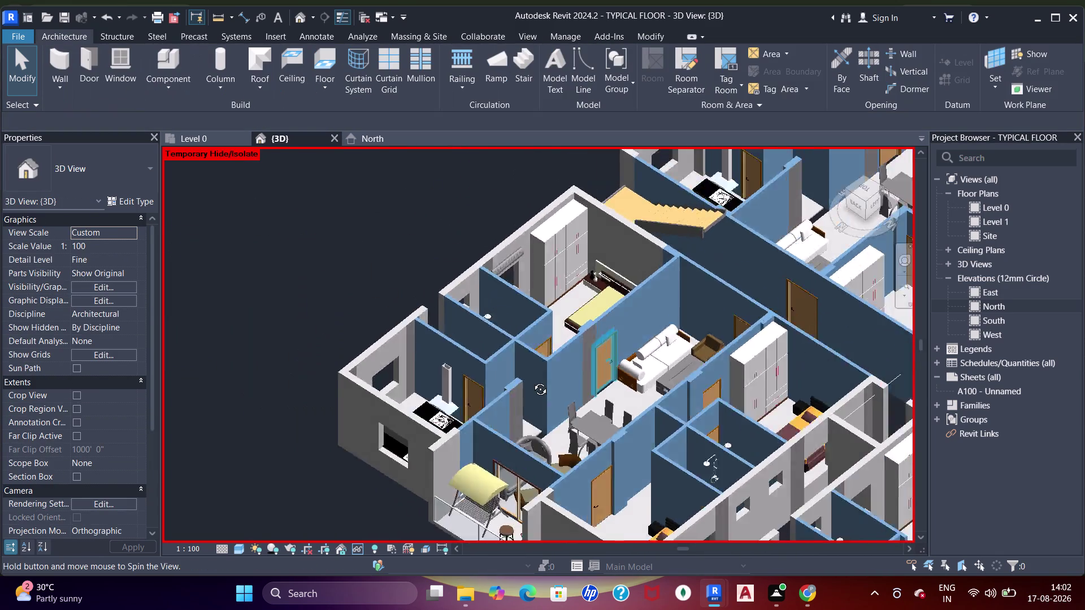
middle_drag(550, 377, 524, 380)
middle_drag(521, 381, 442, 344)
scroll(up, 3)
click(509, 251)
key(Right)
key(Right)
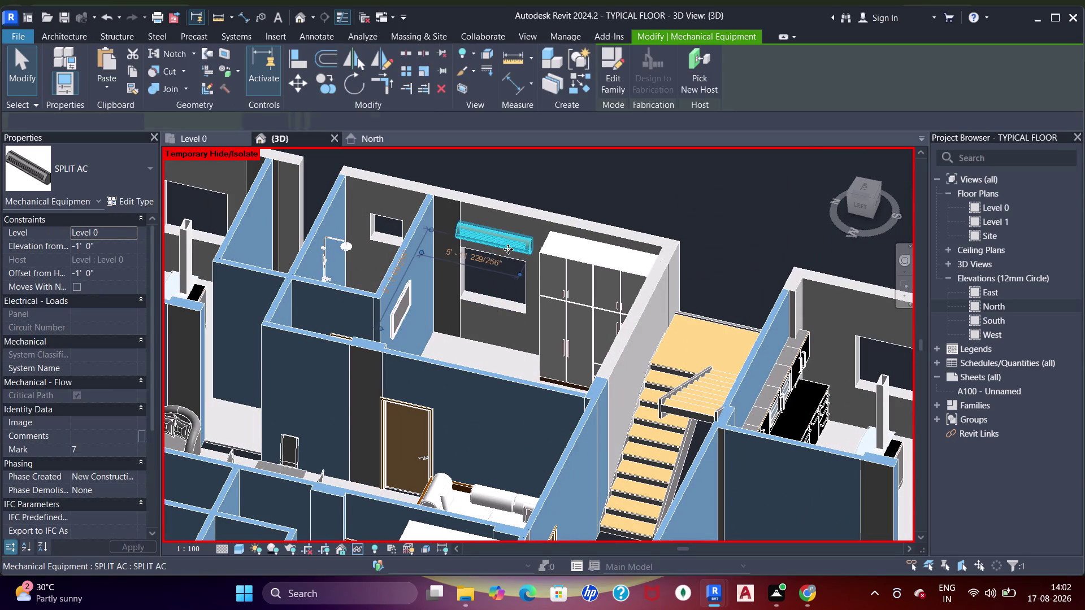
key(Right)
scroll(down, 3)
middle_drag(533, 293, 579, 298)
key(Escape)
scroll(down, 3)
middle_drag(561, 308, 548, 372)
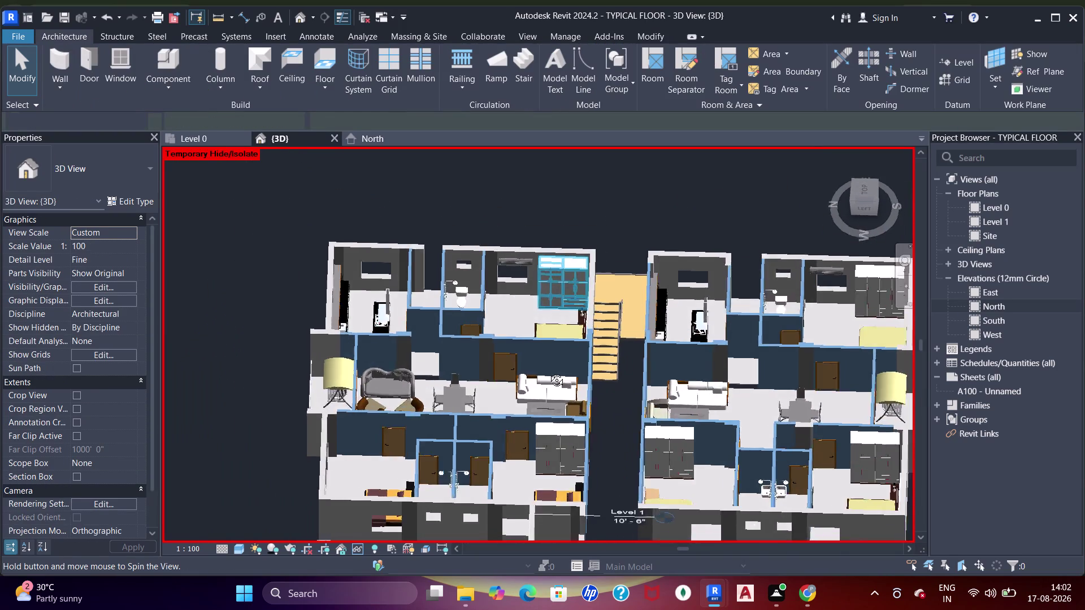
middle_drag(549, 371, 518, 321)
scroll(down, 3)
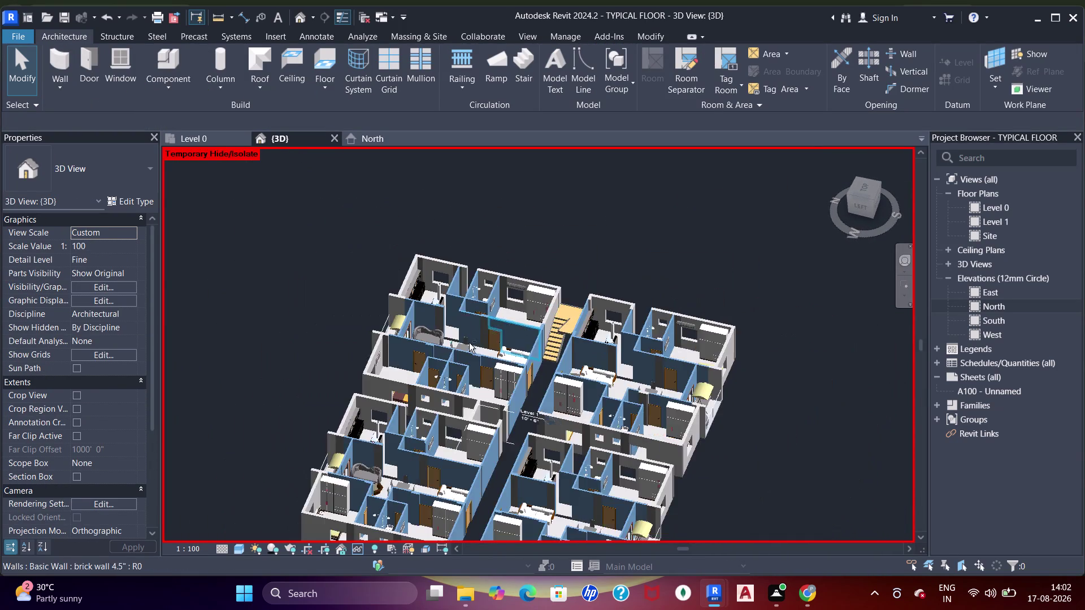
middle_drag(478, 352, 392, 466)
middle_drag(354, 404, 512, 381)
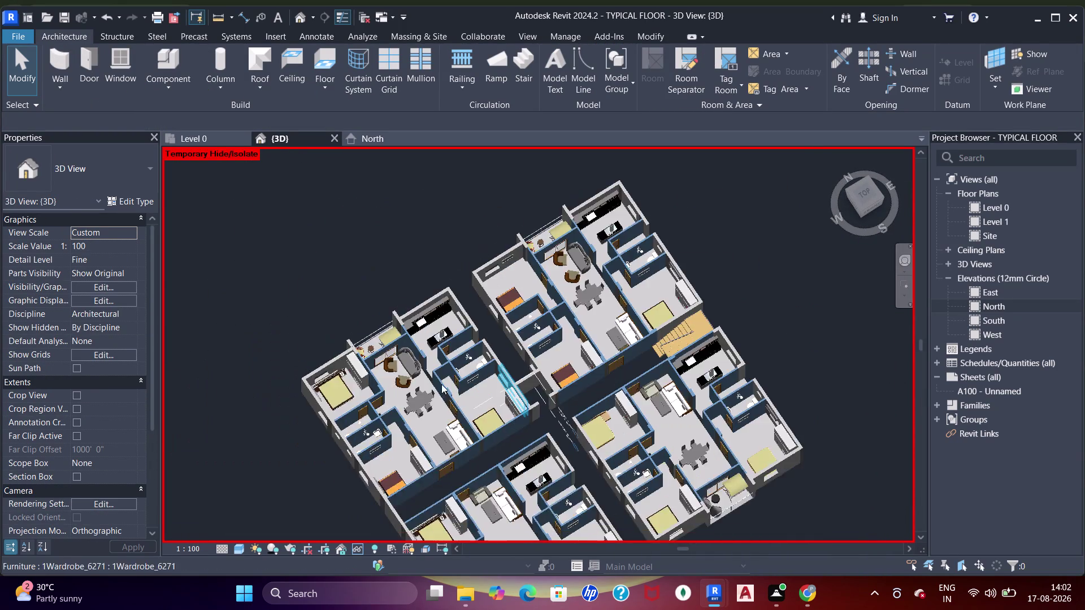
scroll(up, 3)
scroll(down, 3)
middle_drag(565, 347, 423, 341)
scroll(down, 3)
middle_drag(592, 382, 590, 382)
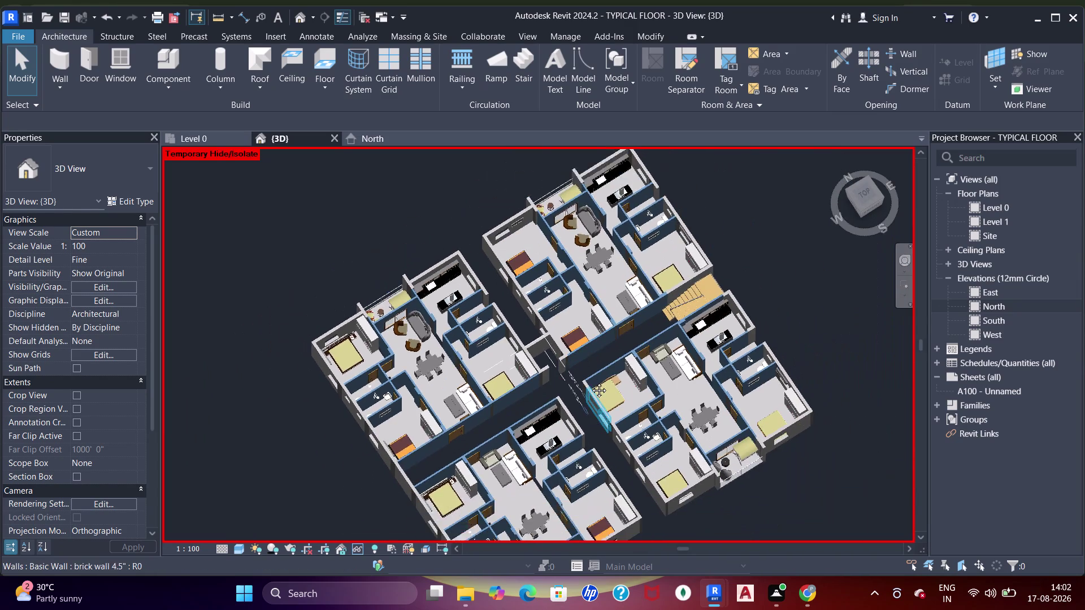
middle_drag(590, 382, 566, 301)
click(208, 141)
scroll(down, 3)
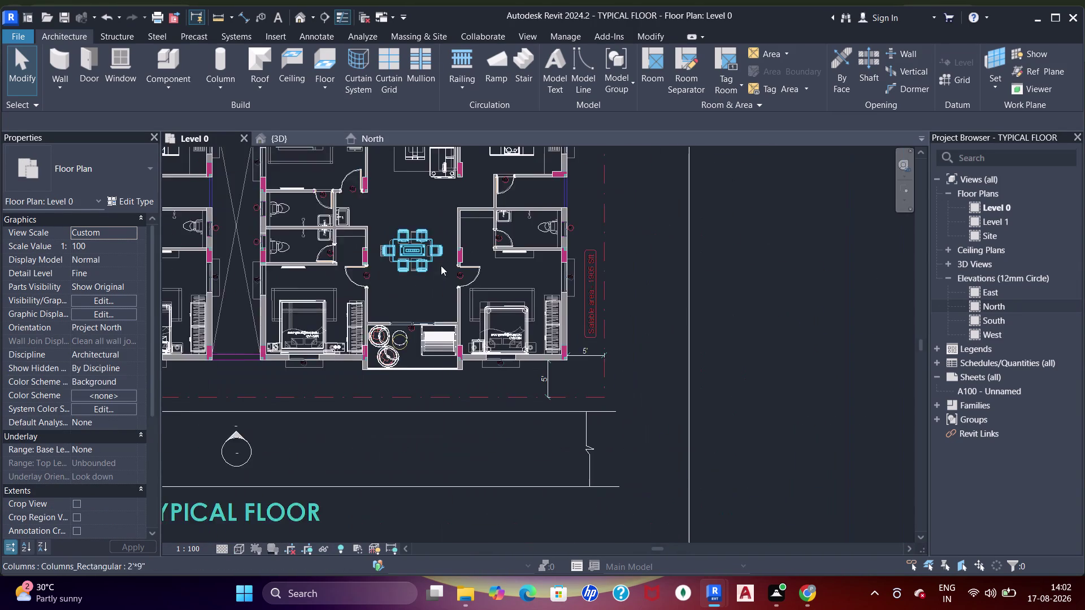
middle_drag(441, 266, 510, 311)
scroll(up, 3)
middle_drag(606, 247, 634, 344)
middle_drag(637, 231, 651, 260)
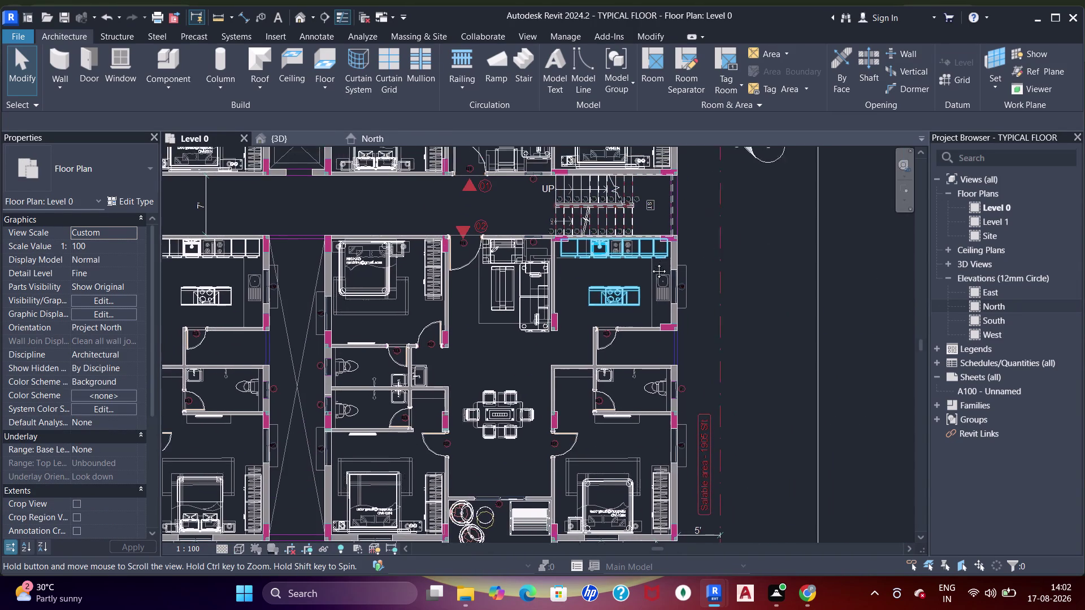
middle_drag(650, 260, 662, 382)
scroll(up, 3)
scroll(down, 3)
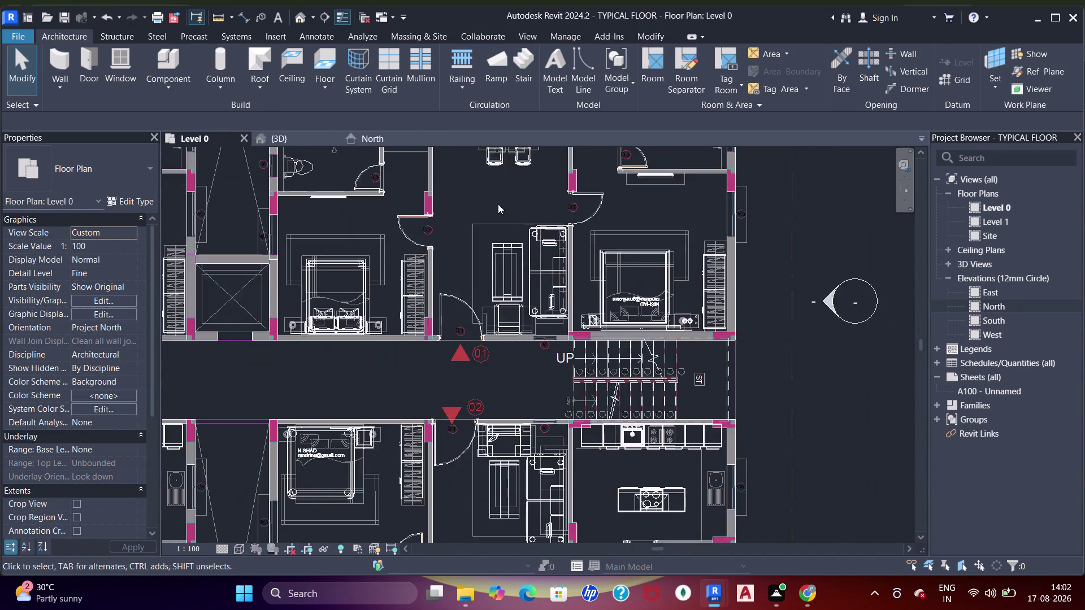
middle_drag(517, 241, 568, 387)
scroll(up, 3)
scroll(down, 3)
middle_drag(542, 303, 530, 443)
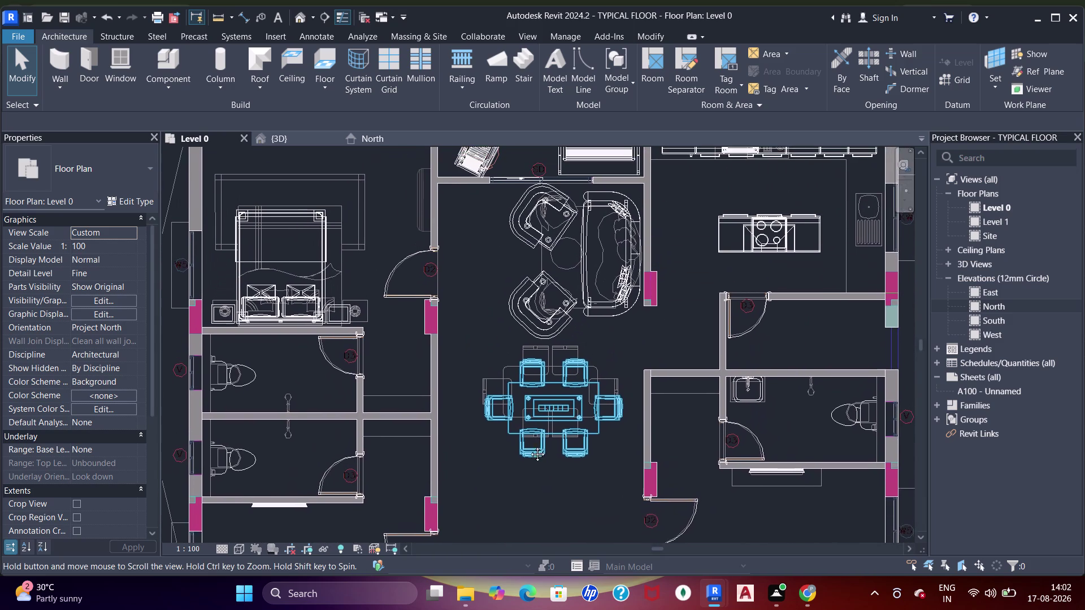
middle_drag(530, 443, 520, 462)
scroll(down, 3)
middle_drag(566, 461, 573, 319)
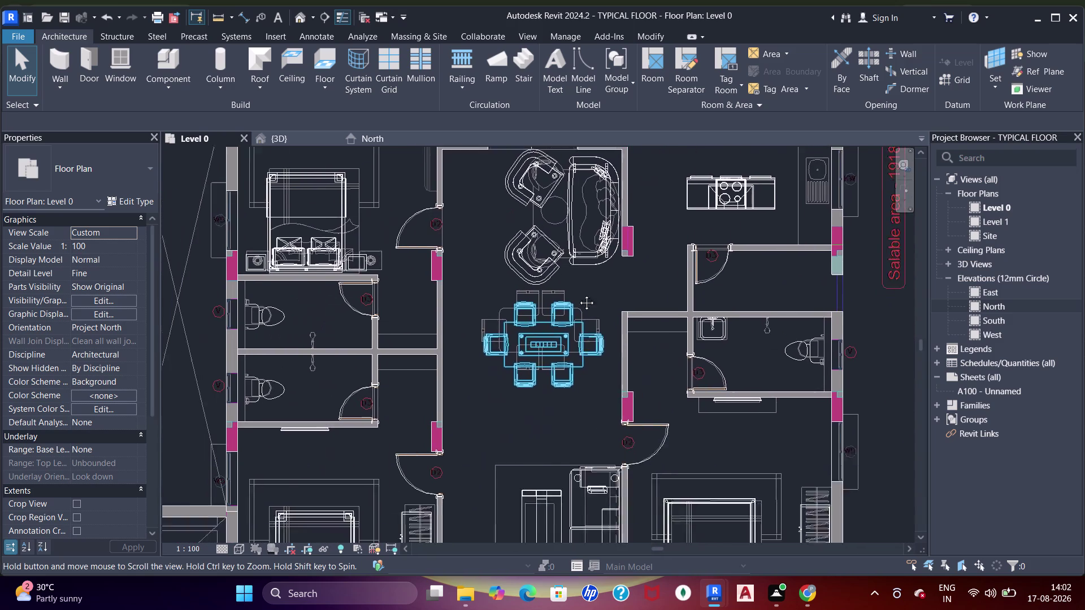
middle_drag(573, 320, 580, 245)
middle_drag(712, 289, 682, 321)
middle_click(682, 322)
middle_click(682, 323)
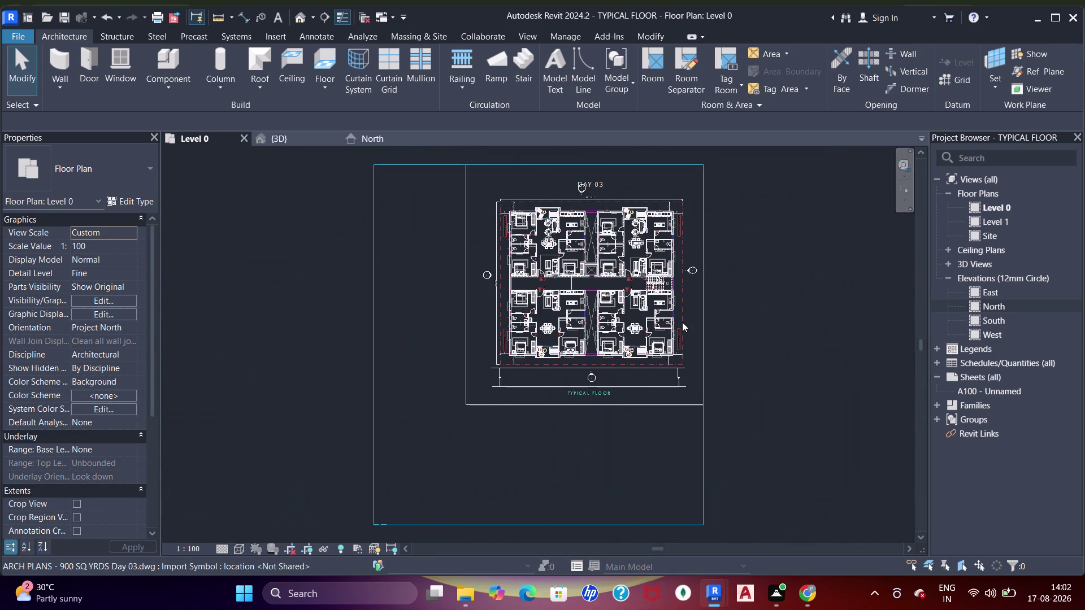
scroll(up, 3)
middle_drag(683, 401, 699, 313)
scroll(up, 3)
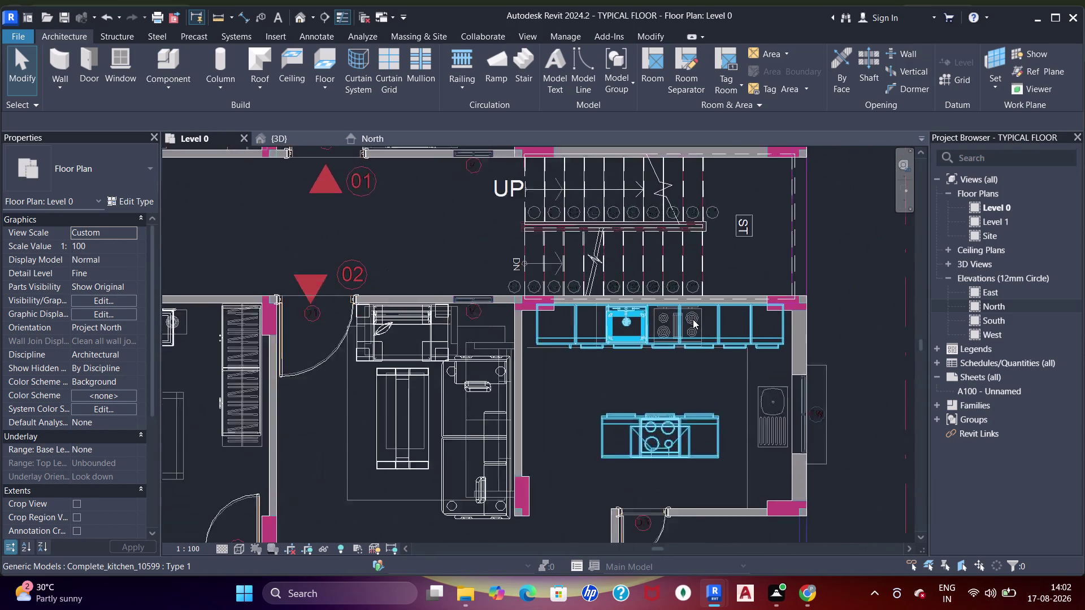
middle_drag(685, 294, 687, 316)
scroll(up, 3)
middle_drag(536, 390, 688, 294)
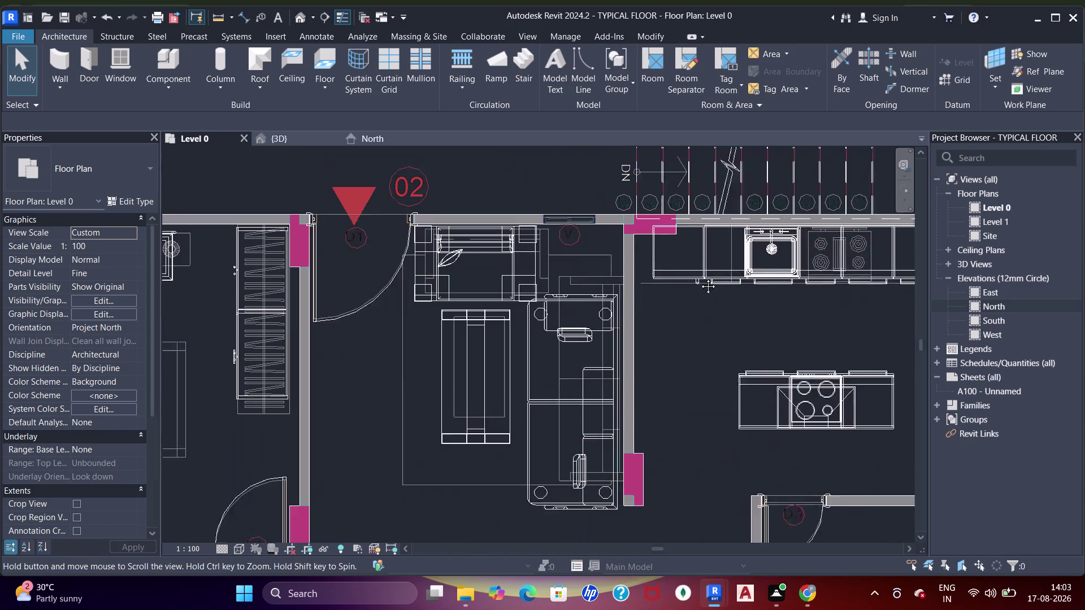
middle_drag(689, 293, 700, 276)
middle_drag(588, 282, 711, 313)
scroll(down, 3)
middle_drag(667, 323, 697, 250)
middle_drag(520, 297, 601, 339)
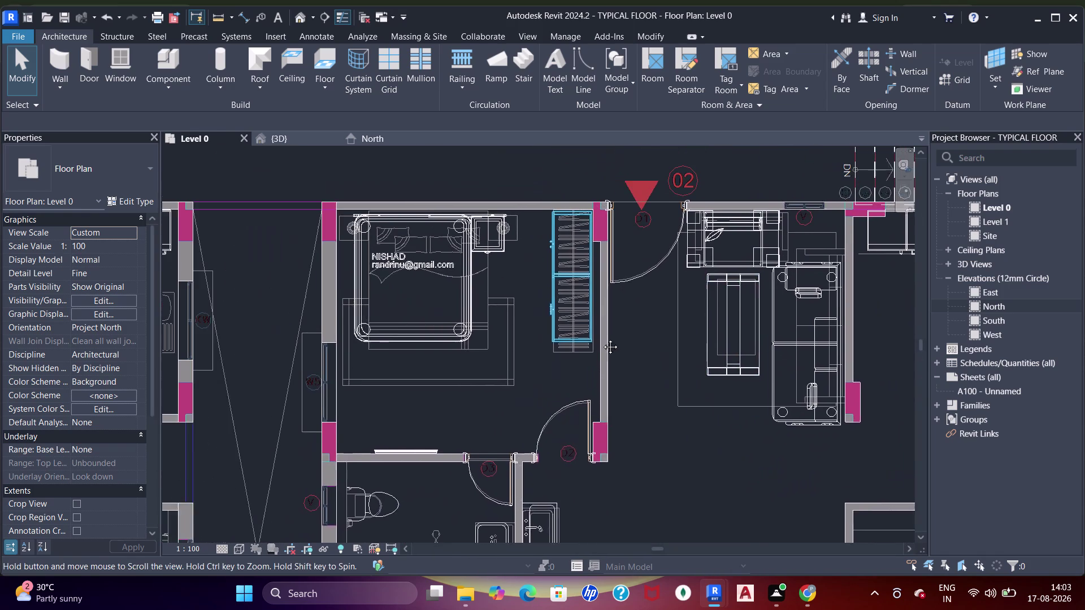
middle_drag(602, 338, 602, 340)
middle_drag(520, 406, 547, 404)
scroll(down, 3)
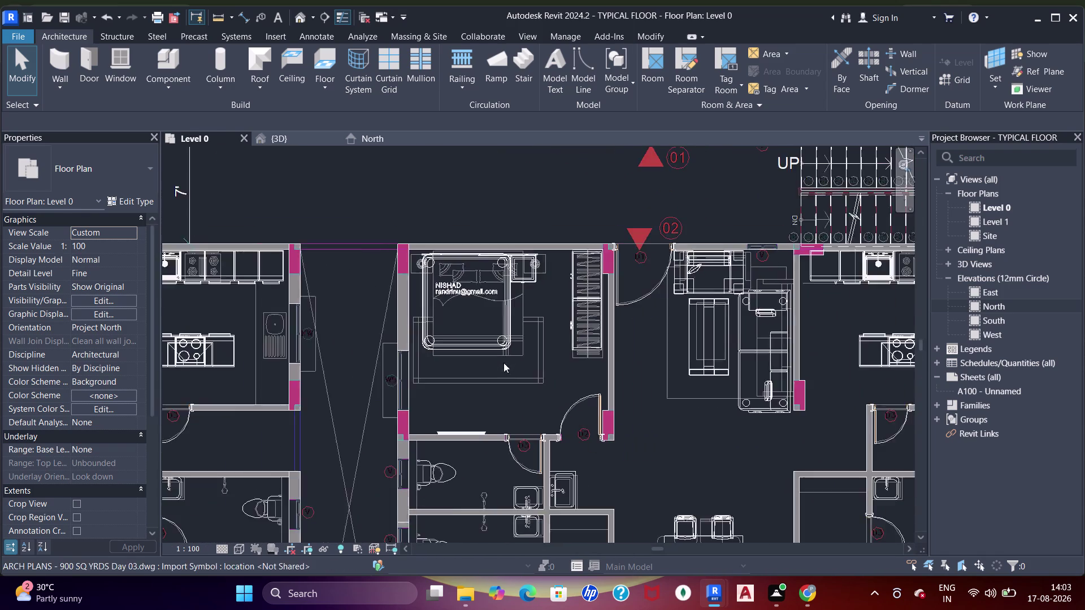
middle_drag(562, 367, 750, 291)
middle_drag(549, 311, 661, 343)
middle_drag(533, 396, 658, 378)
middle_drag(408, 326, 548, 224)
middle_drag(532, 342, 535, 306)
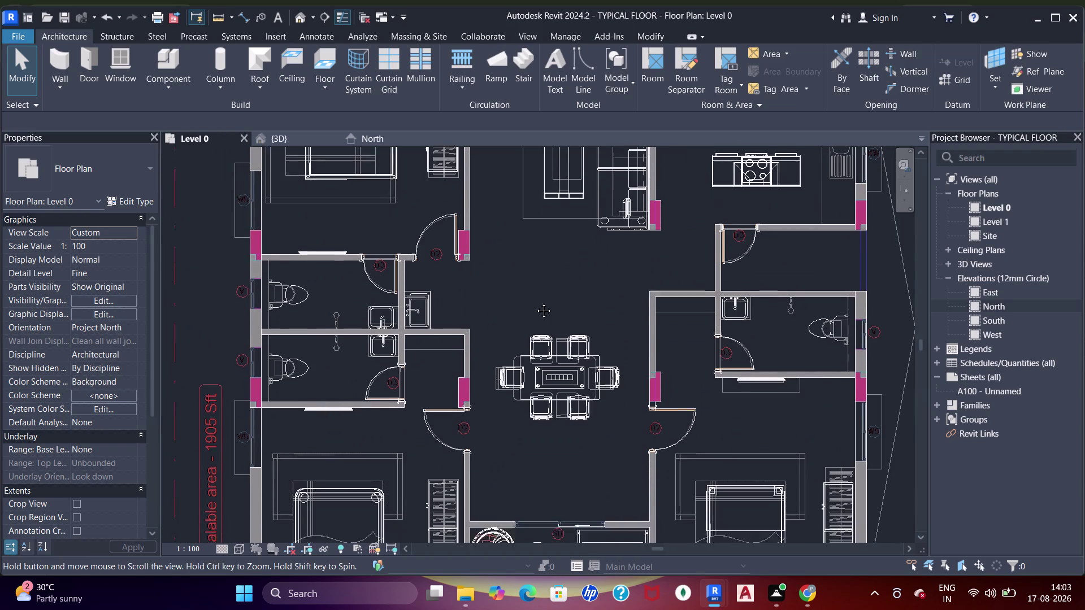
middle_drag(535, 307, 542, 274)
middle_drag(550, 392, 539, 350)
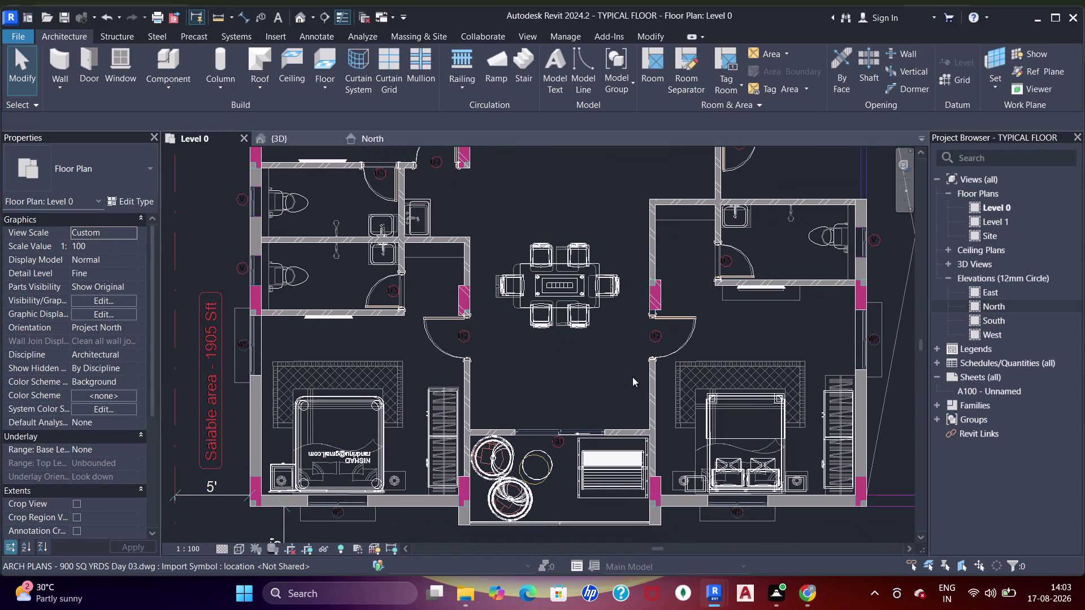
middle_drag(629, 377, 502, 338)
scroll(up, 3)
middle_drag(624, 379, 497, 361)
scroll(down, 3)
middle_drag(665, 355, 468, 373)
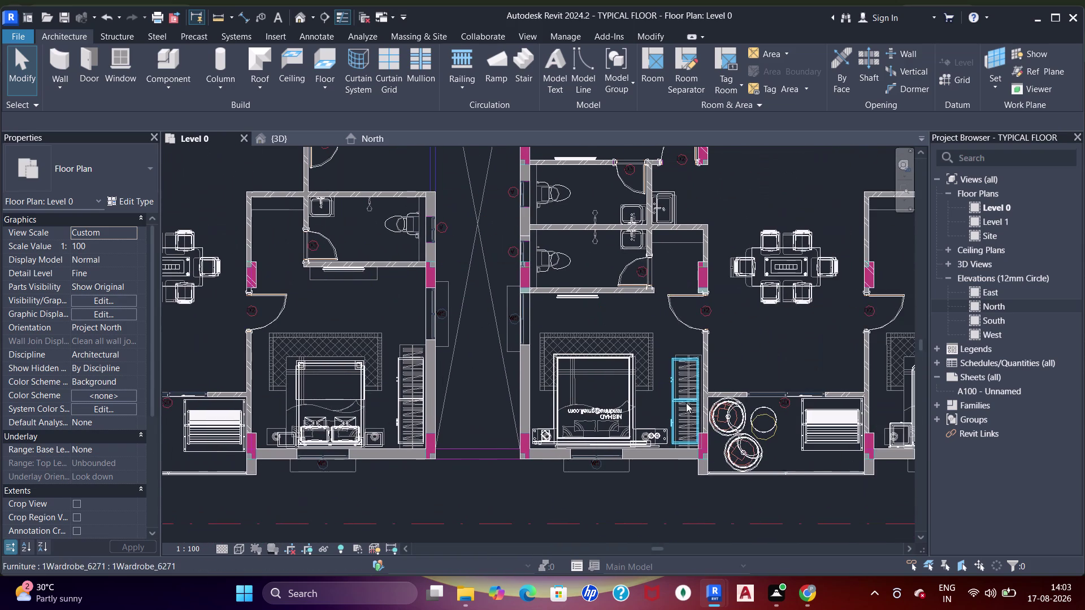
middle_drag(600, 380, 462, 373)
middle_drag(740, 387, 581, 409)
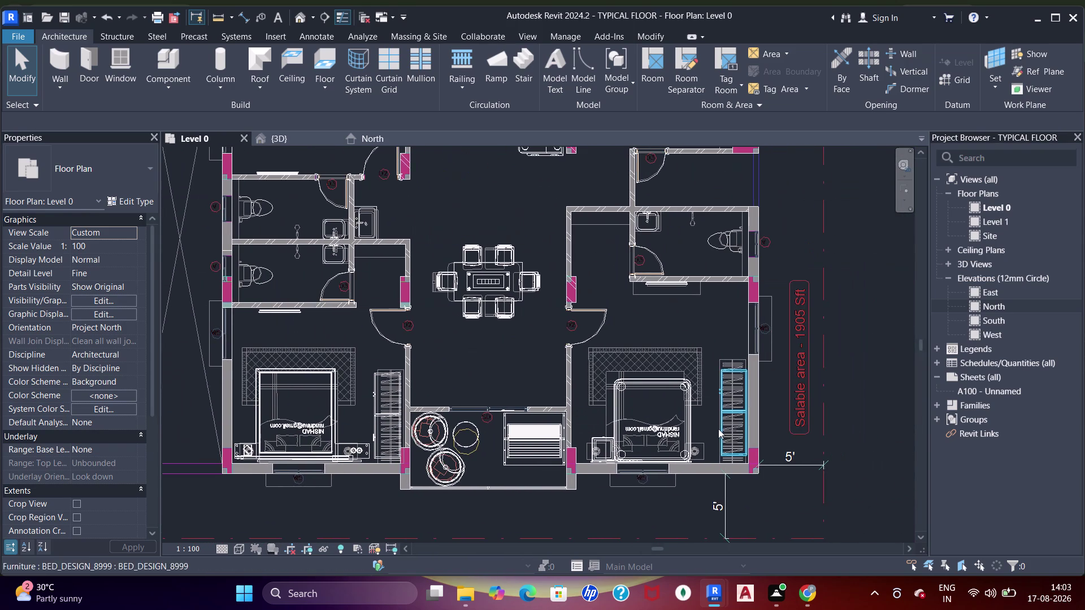
middle_drag(717, 428, 649, 420)
middle_drag(690, 270, 719, 398)
middle_drag(713, 292, 742, 456)
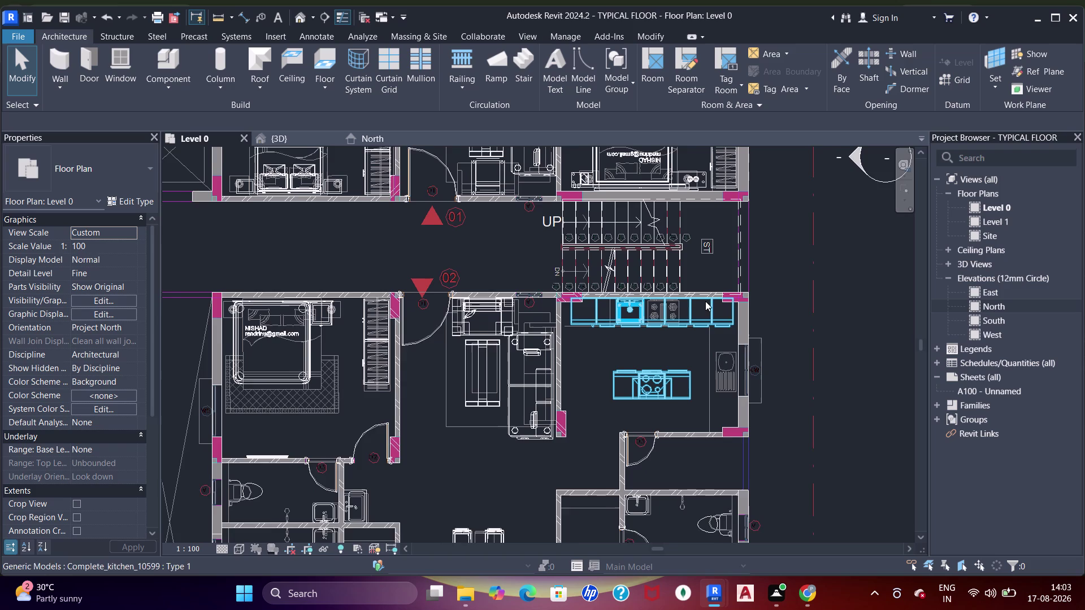
middle_drag(705, 301, 721, 325)
middle_drag(737, 330, 751, 433)
middle_drag(757, 328, 777, 453)
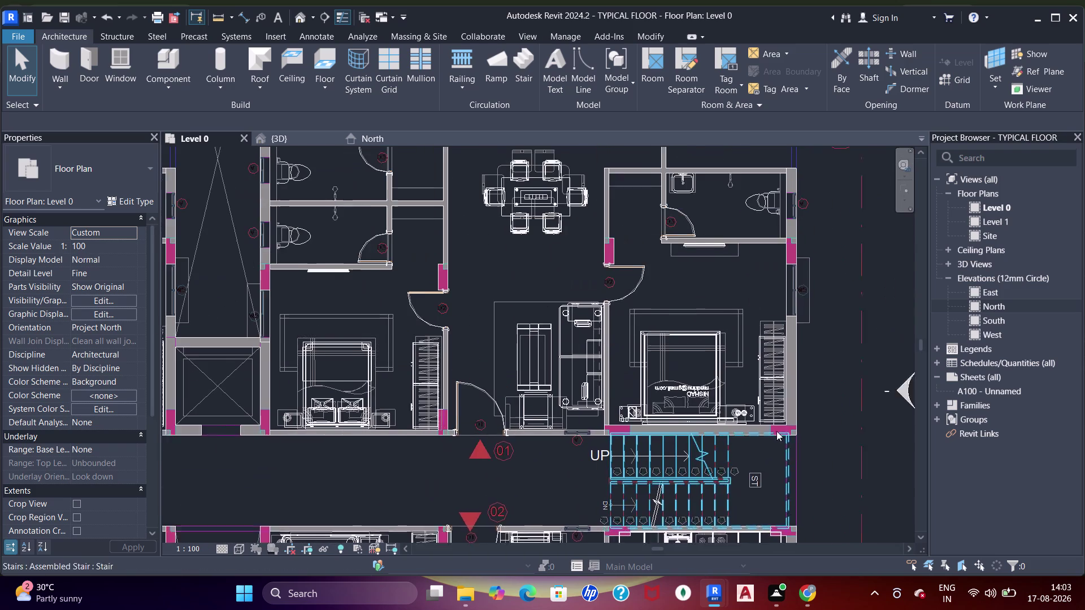
middle_drag(770, 278, 786, 334)
middle_drag(782, 297, 778, 383)
scroll(up, 3)
middle_drag(757, 262, 776, 327)
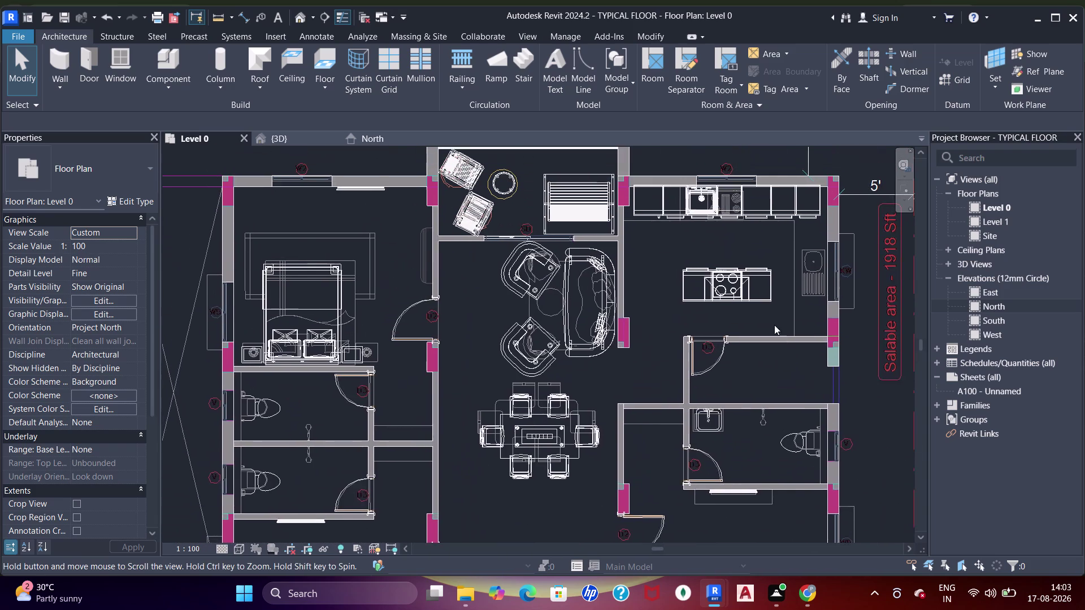
middle_drag(735, 255, 760, 317)
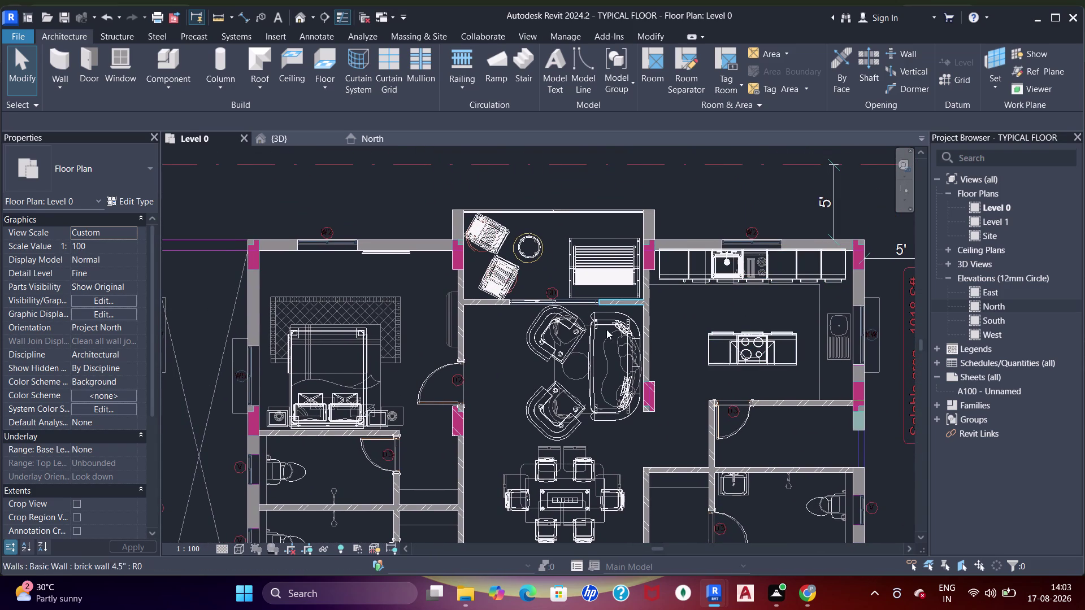
middle_drag(563, 349, 485, 323)
scroll(down, 3)
middle_drag(497, 330, 624, 346)
middle_drag(529, 301, 642, 310)
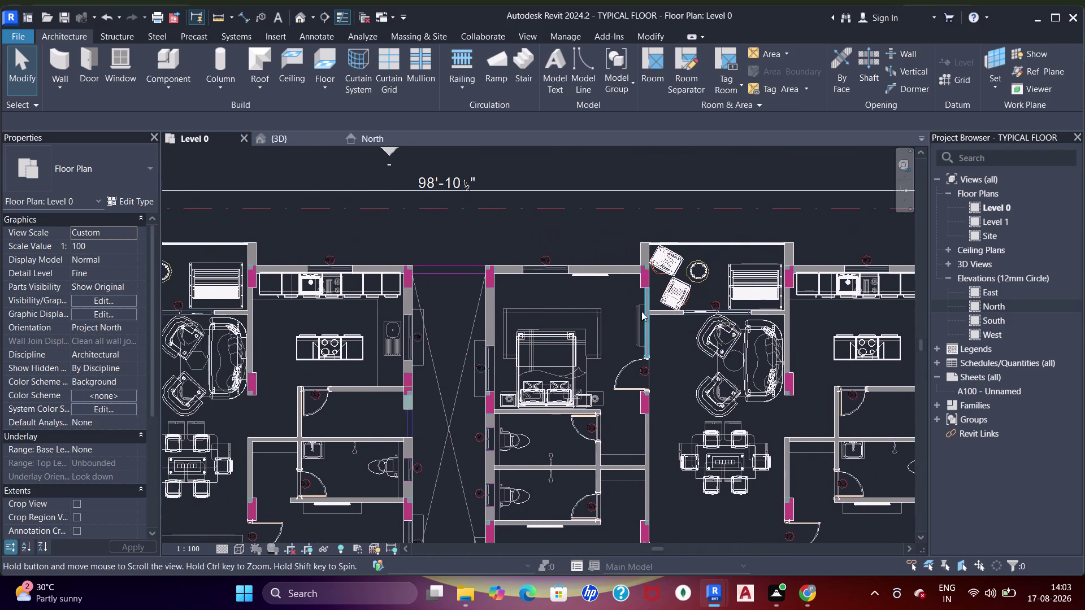
middle_drag(482, 327, 590, 336)
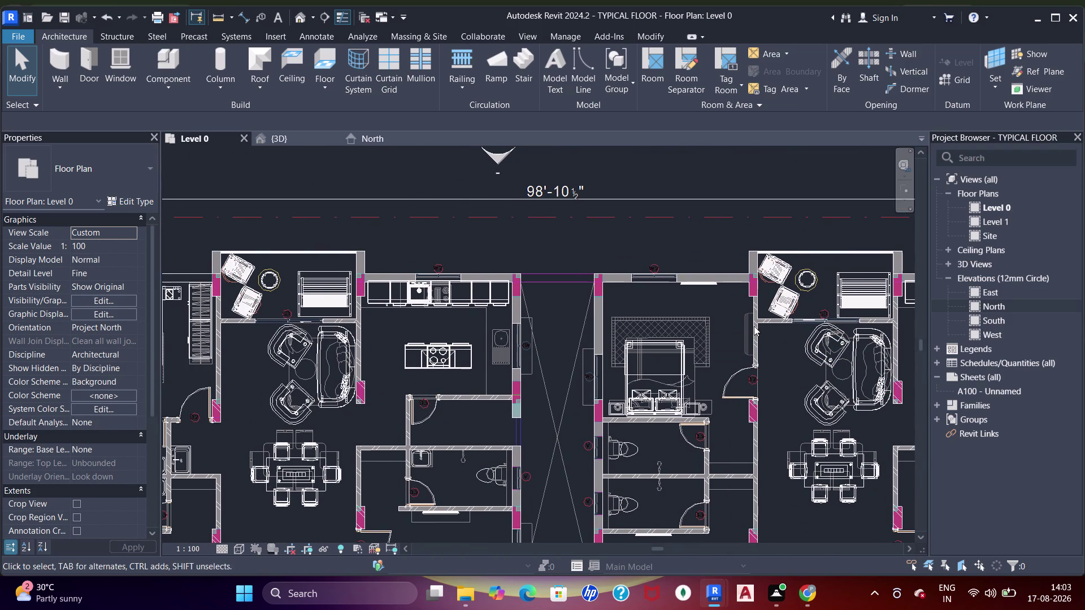
scroll(up, 3)
Place the SPLIT AC component at the midpoint of the bedroom brick wall.
middle_drag(750, 337, 703, 340)
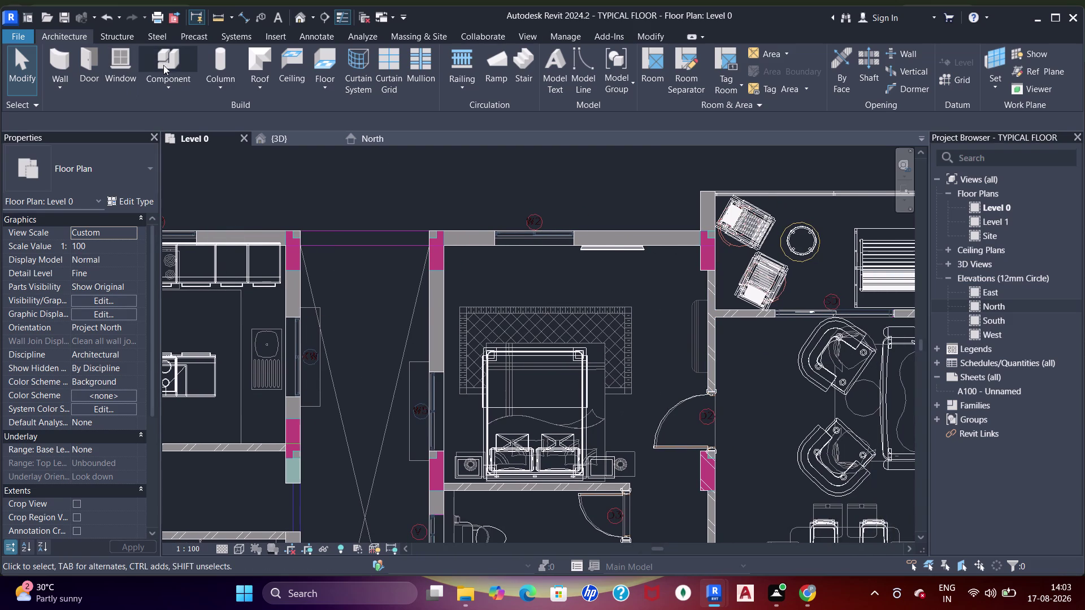
click(167, 60)
scroll(up, 3)
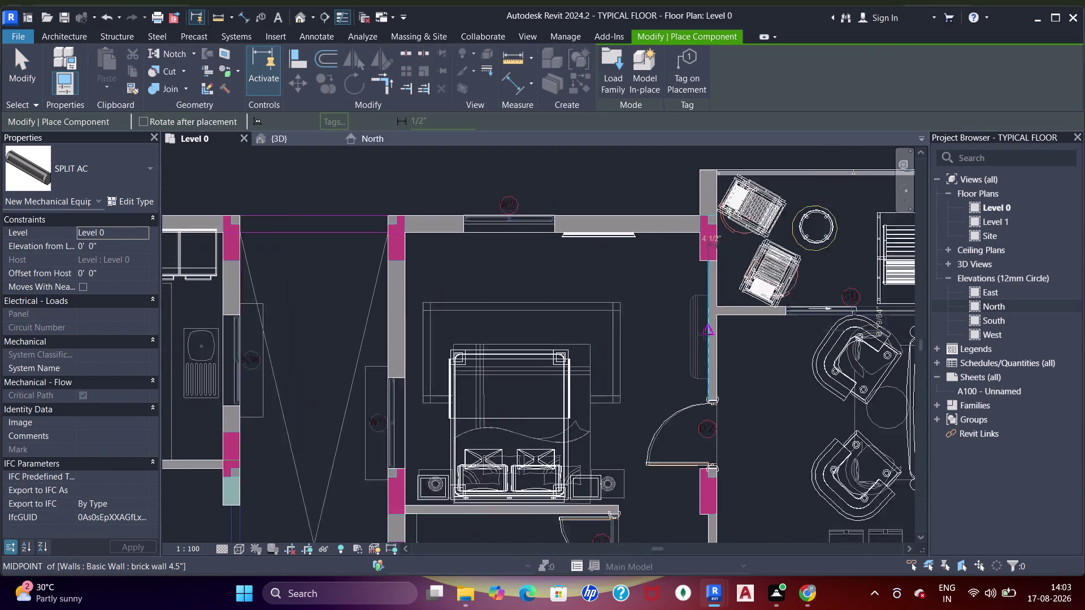
click(706, 334)
key(Escape)
key(Escape)
key(Escape)
Orbit the 3D view to check the new AC unit, then return to Level 0.
click(292, 135)
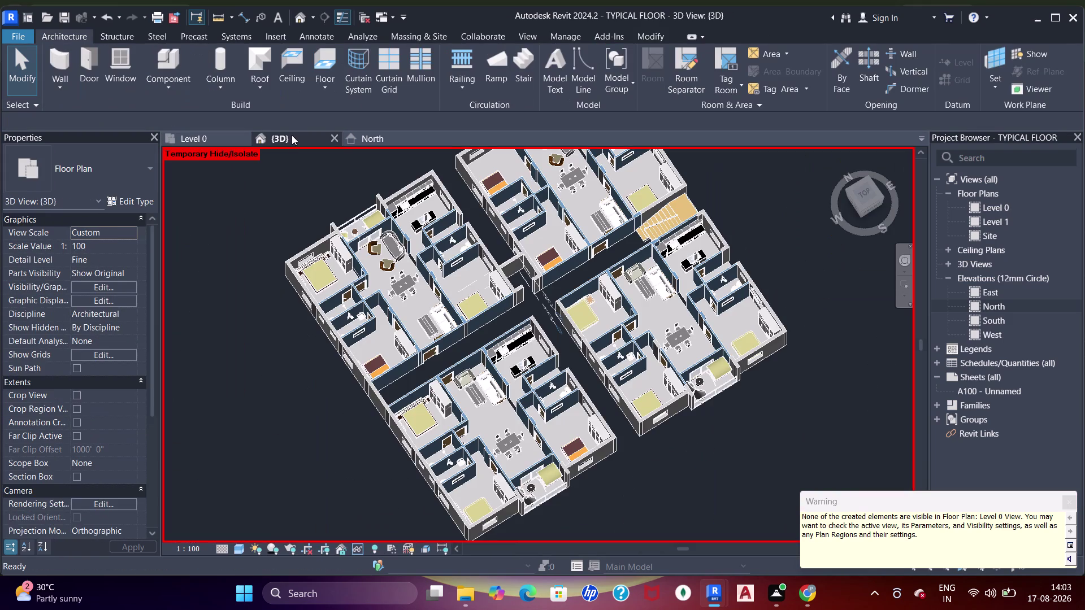
middle_drag(484, 379, 494, 348)
scroll(up, 3)
key(Escape)
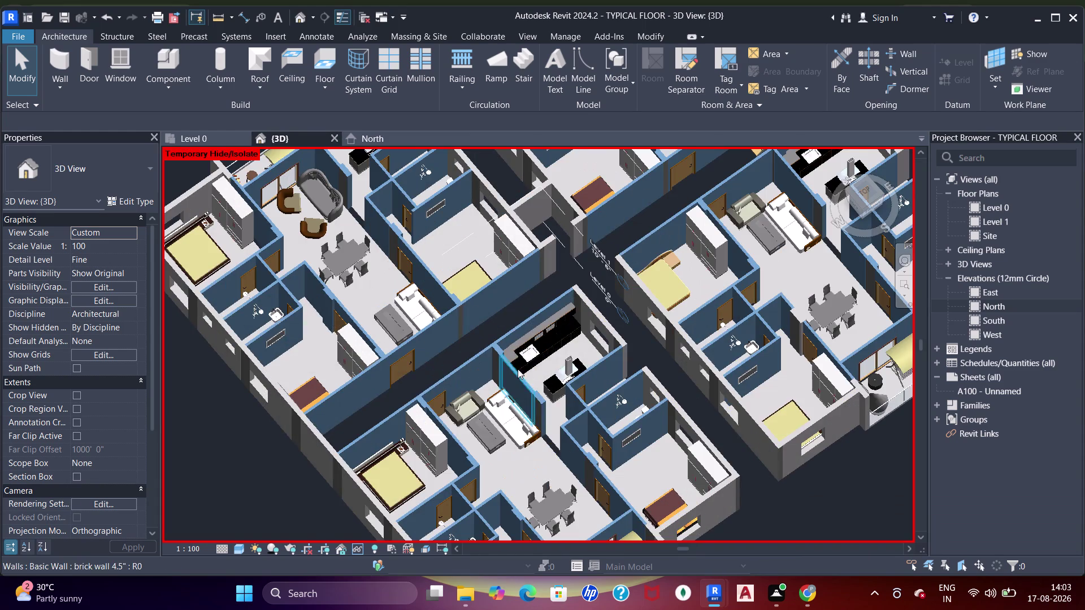
middle_drag(522, 357, 489, 340)
scroll(up, 3)
scroll(down, 3)
middle_drag(526, 347, 455, 391)
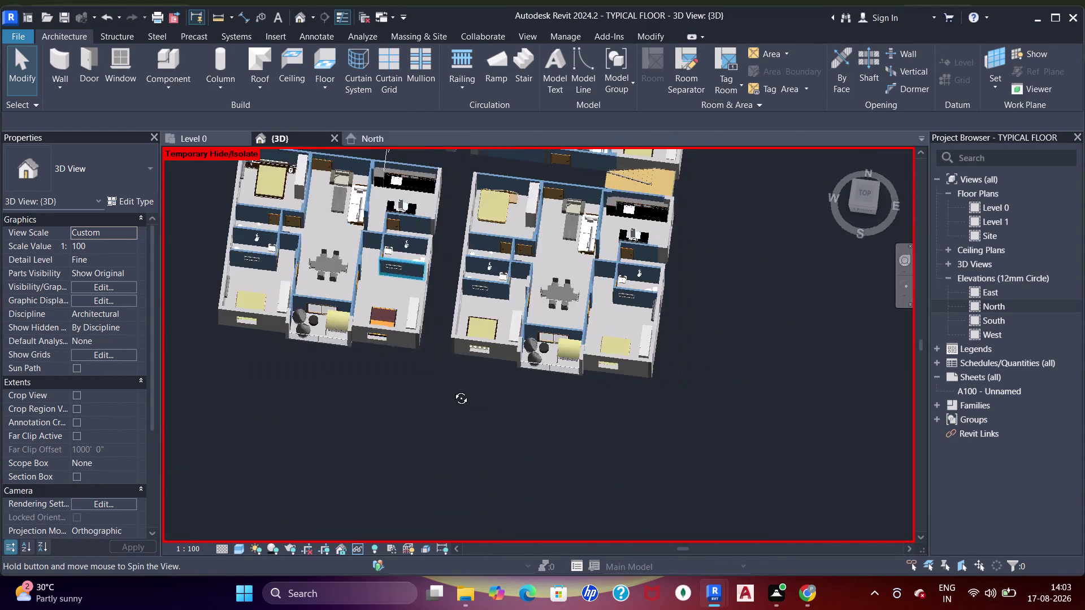
middle_drag(455, 391, 440, 377)
middle_drag(428, 295, 605, 482)
middle_drag(578, 408, 560, 367)
scroll(up, 3)
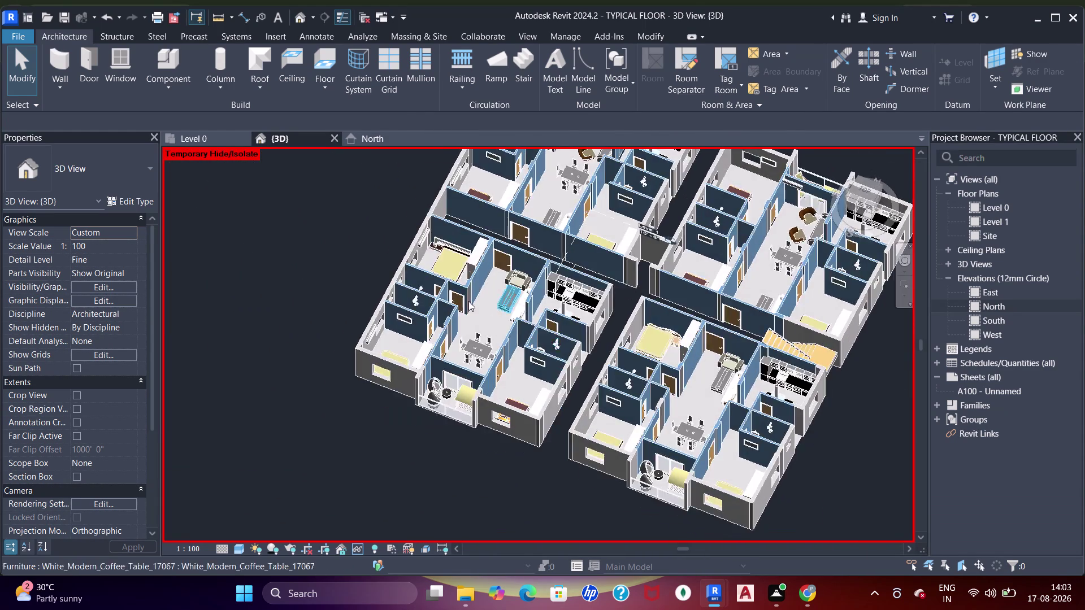
scroll(up, 3)
scroll(down, 3)
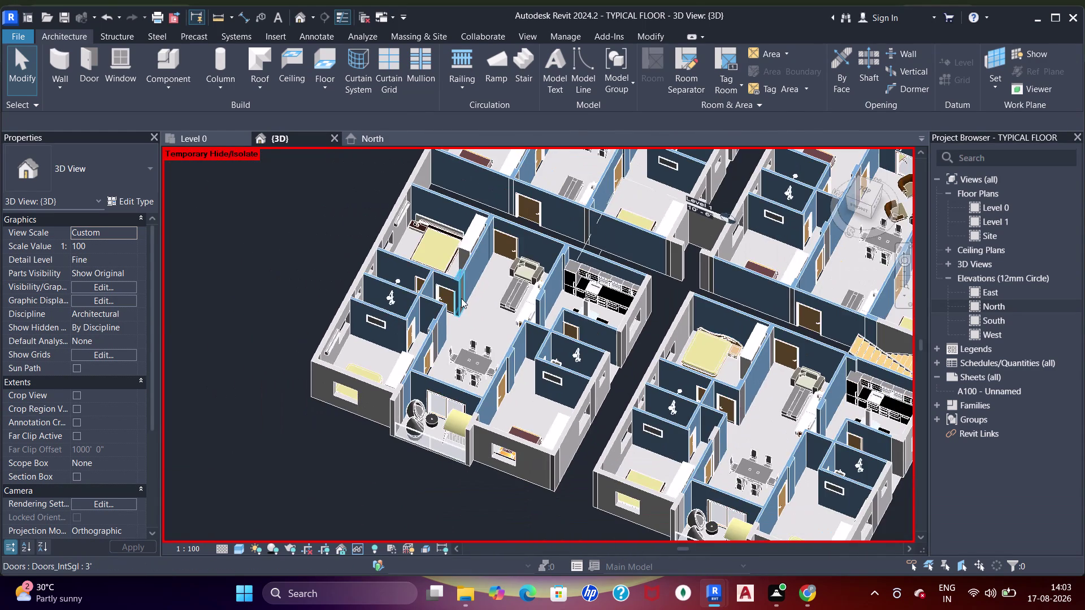
middle_drag(467, 306, 473, 372)
scroll(up, 3)
middle_drag(535, 266, 387, 258)
scroll(down, 3)
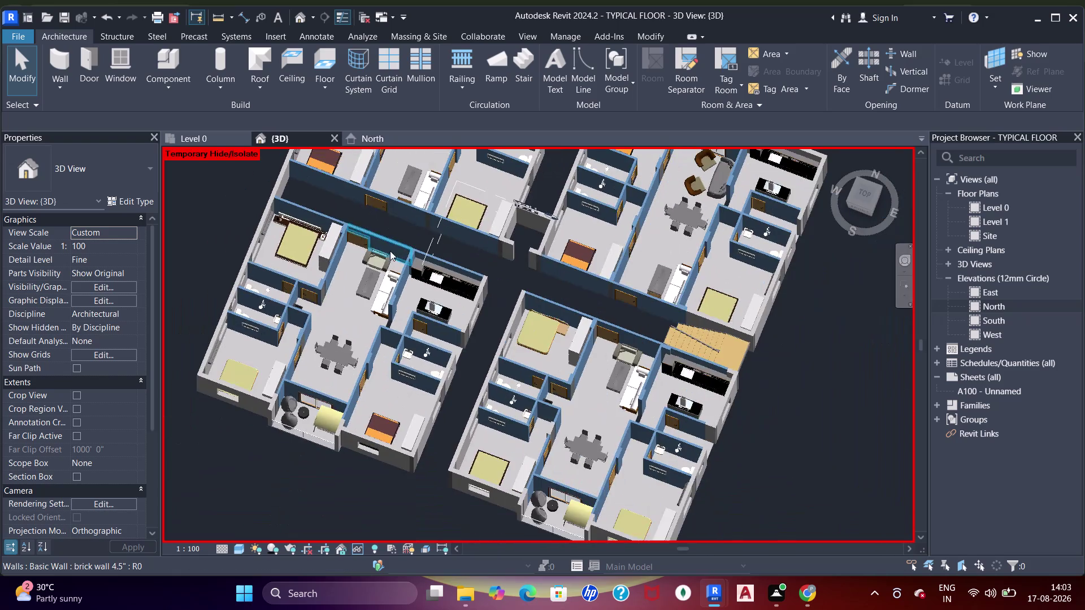
middle_drag(427, 366, 431, 325)
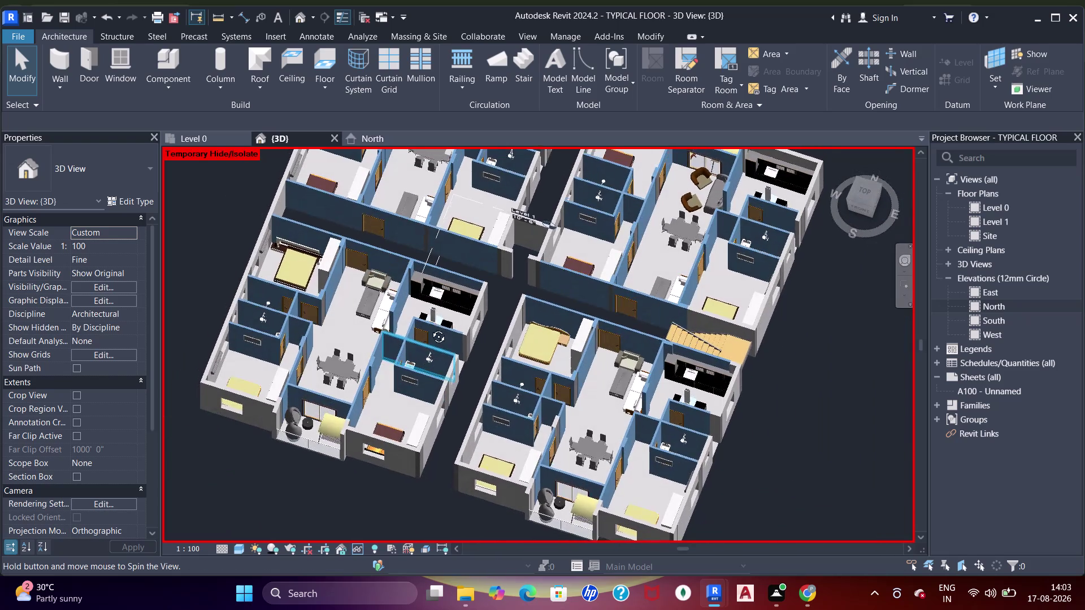
middle_drag(430, 325, 432, 328)
click(201, 141)
Zoom and pan the Level 0 plan toward the central bedroom.
scroll(down, 3)
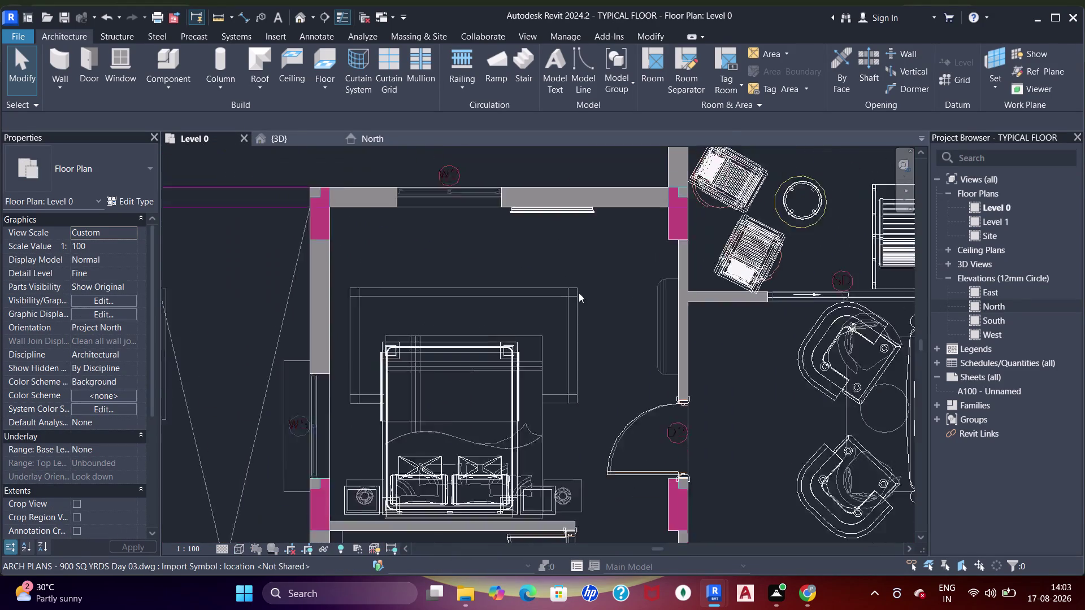
scroll(down, 3)
scroll(down, 3)
middle_drag(590, 283, 582, 334)
scroll(down, 3)
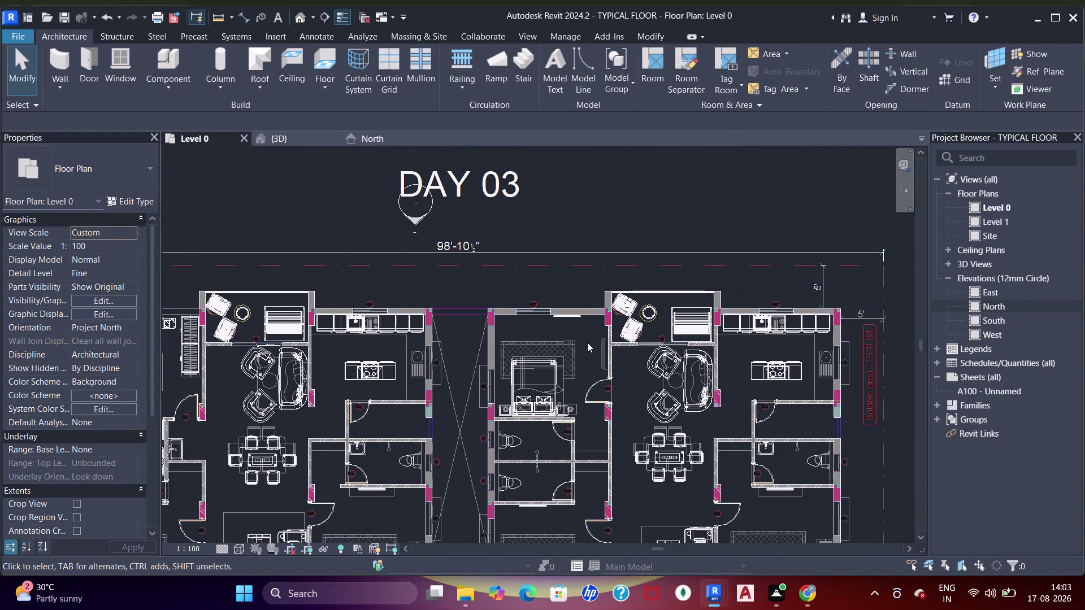
scroll(up, 3)
scroll(down, 3)
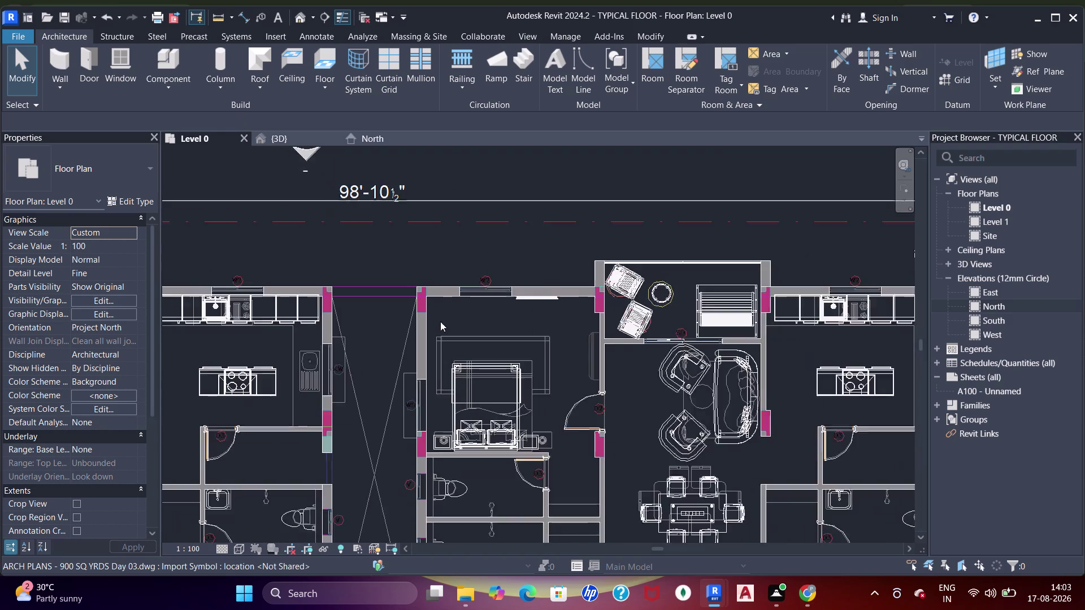
scroll(down, 3)
middle_drag(455, 334, 488, 296)
scroll(up, 3)
scroll(down, 3)
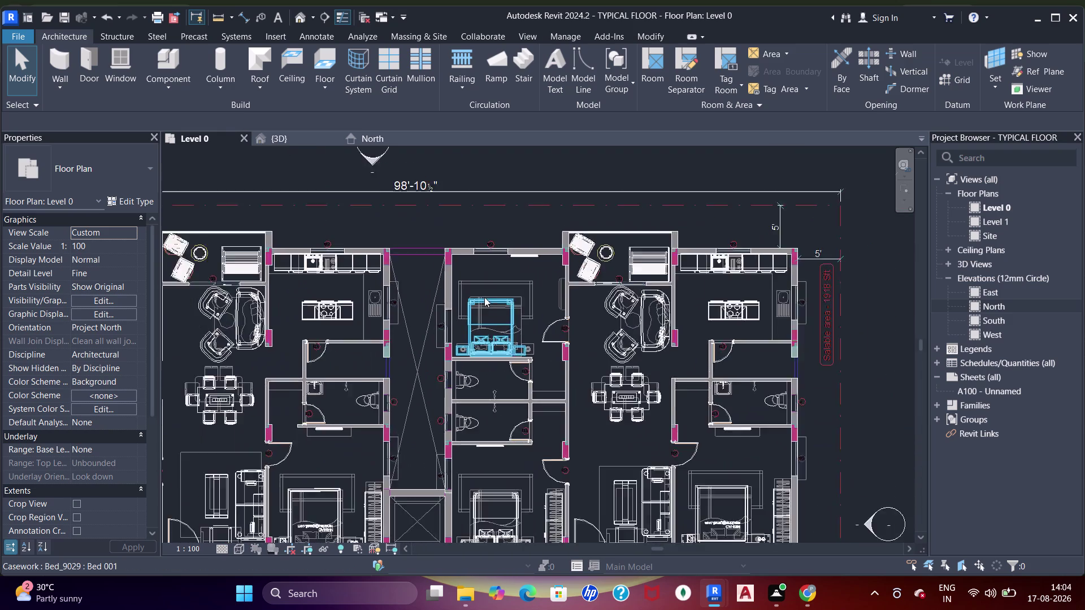
scroll(down, 3)
Orbit the 3D model to inspect bedroom and corridor walls, then reopen Level 0.
click(288, 140)
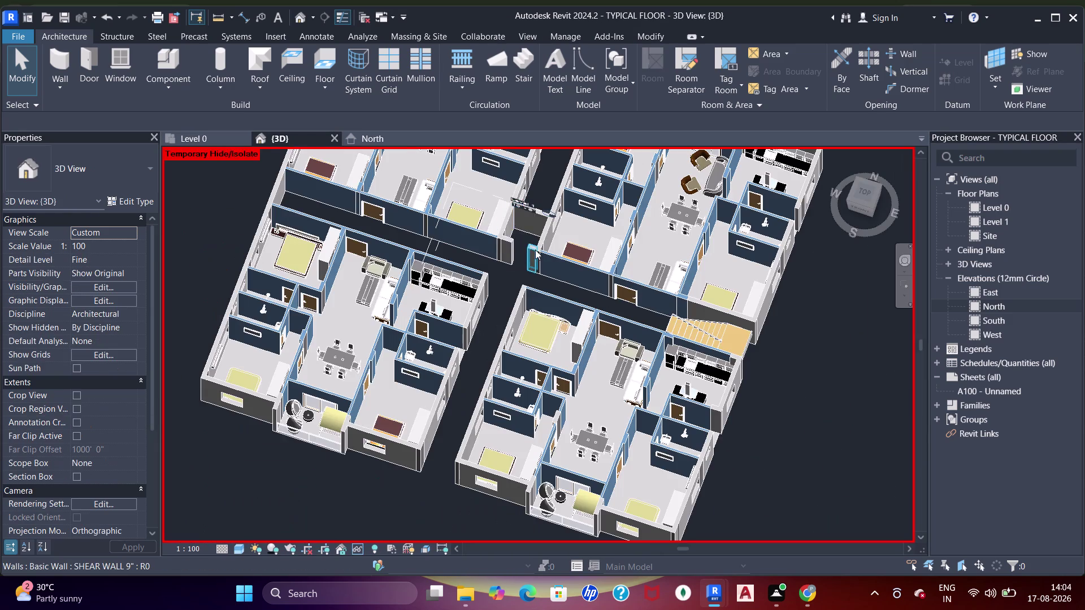
scroll(down, 3)
middle_drag(580, 277, 582, 381)
scroll(up, 3)
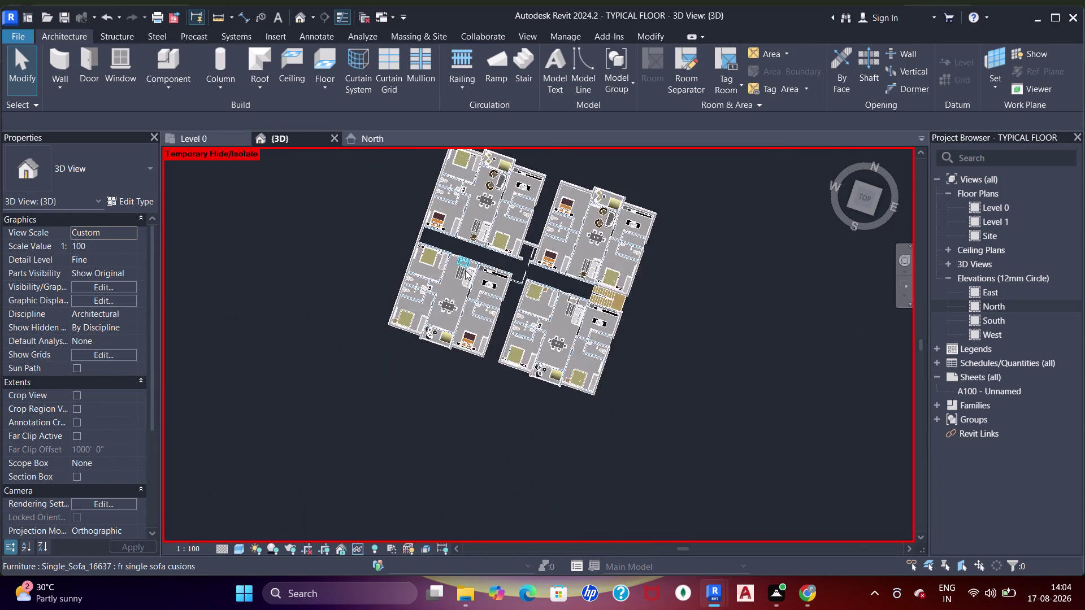
scroll(up, 3)
middle_drag(508, 338, 493, 268)
scroll(up, 3)
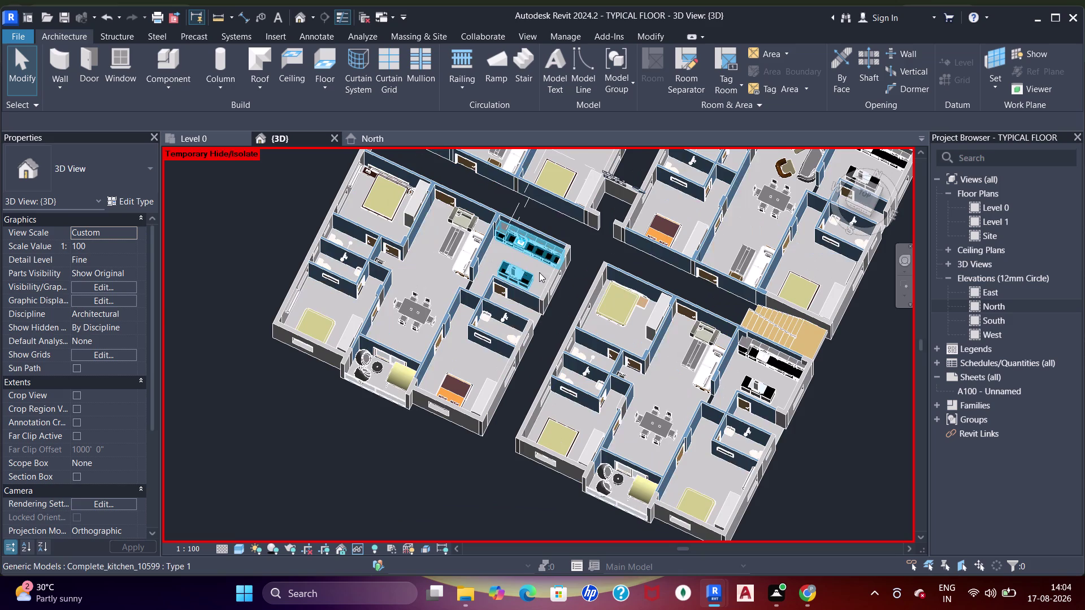
scroll(up, 3)
scroll(down, 3)
middle_drag(487, 347, 513, 361)
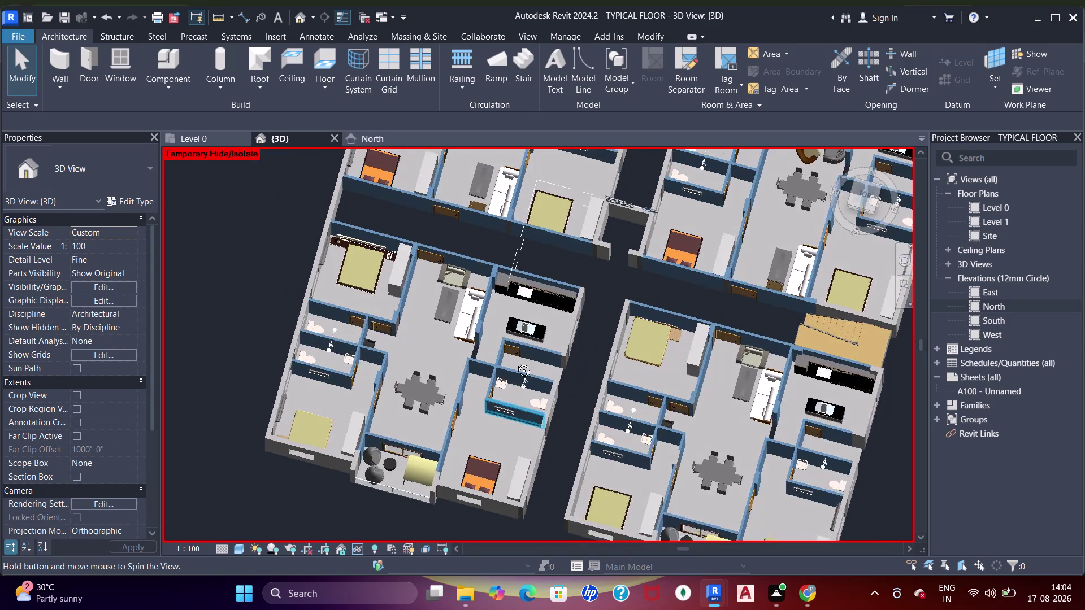
middle_drag(513, 360, 516, 363)
scroll(up, 3)
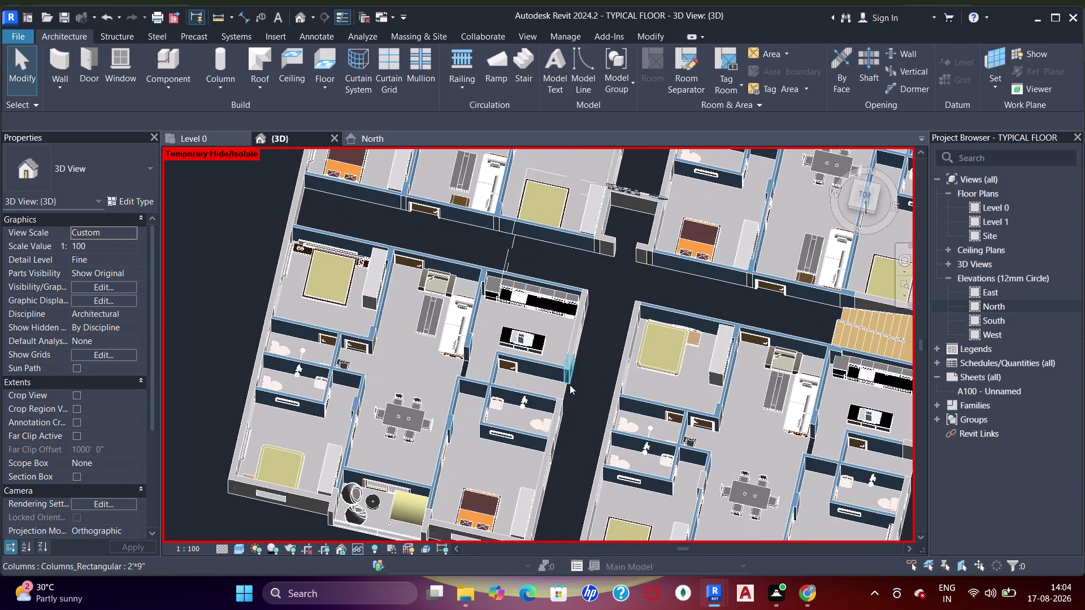
scroll(down, 3)
middle_drag(557, 325, 548, 455)
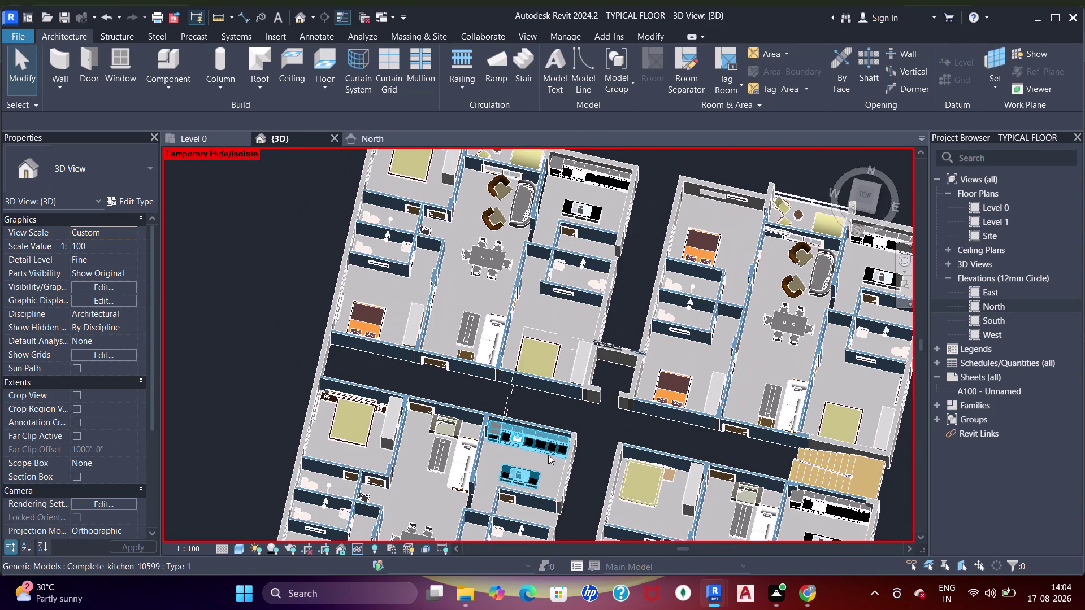
scroll(up, 3)
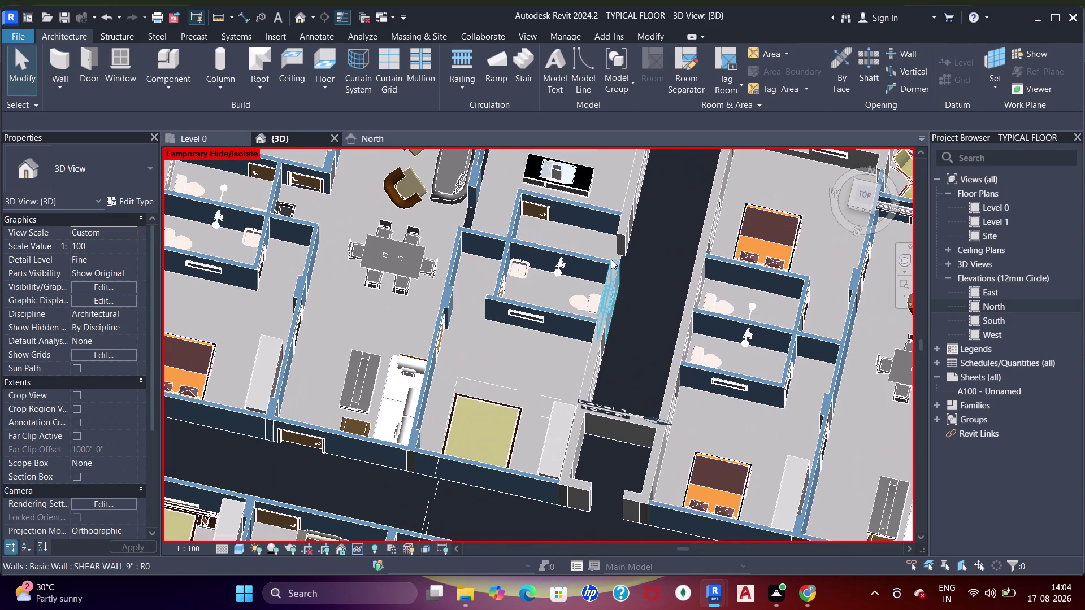
scroll(down, 3)
middle_drag(558, 410, 569, 315)
scroll(up, 3)
scroll(down, 3)
middle_drag(550, 380, 517, 364)
scroll(up, 3)
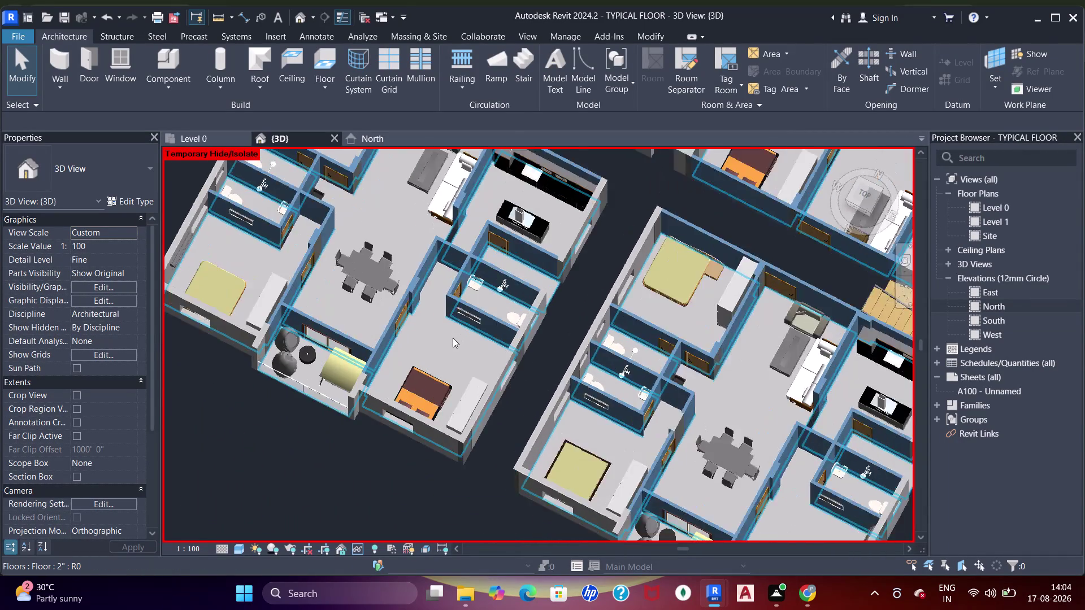
scroll(up, 3)
middle_drag(518, 336, 372, 313)
scroll(down, 3)
middle_drag(553, 332, 367, 275)
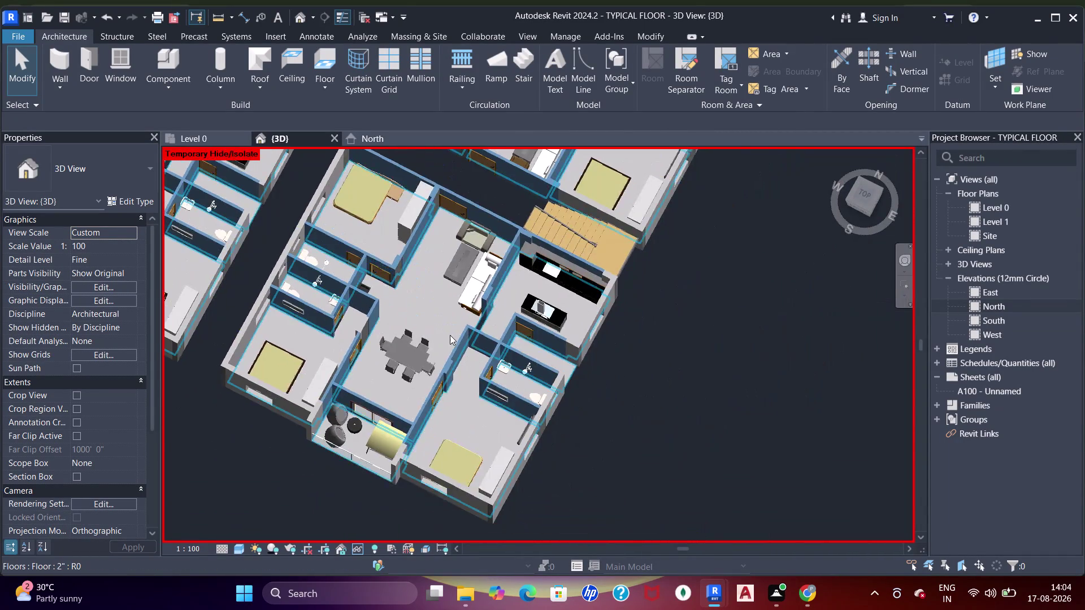
scroll(up, 3)
scroll(down, 3)
middle_drag(393, 332, 576, 394)
middle_drag(404, 325, 491, 394)
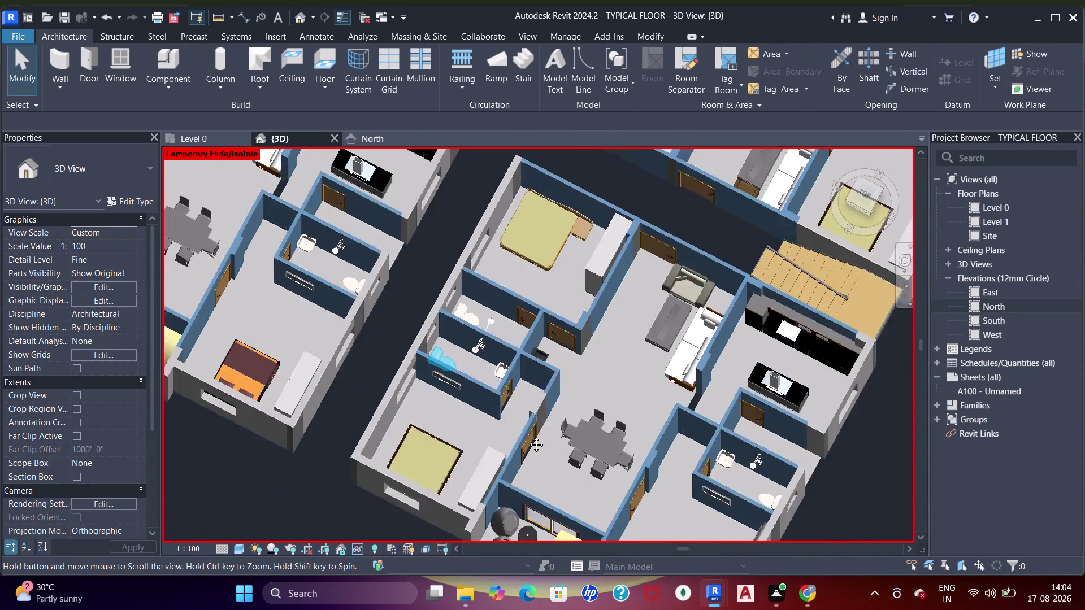
middle_drag(491, 394, 532, 459)
scroll(up, 3)
middle_drag(555, 371, 519, 414)
click(200, 136)
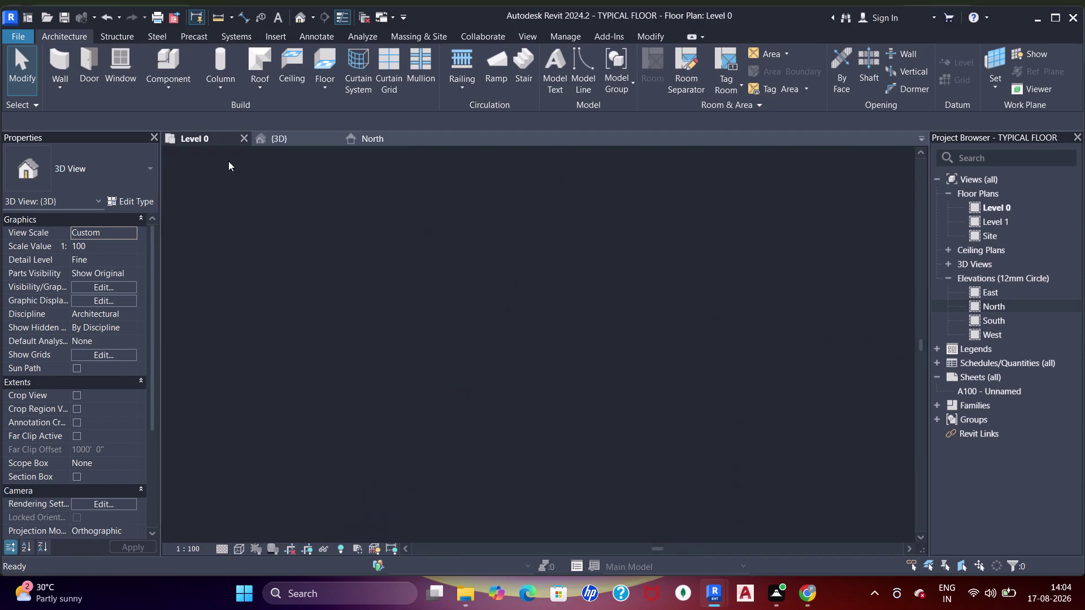
Pan and zoom across the Level 0 apartment units, then switch to the 3D view.
scroll(down, 3)
middle_drag(424, 266, 439, 285)
scroll(up, 3)
scroll(up, 3)
middle_drag(464, 296, 464, 319)
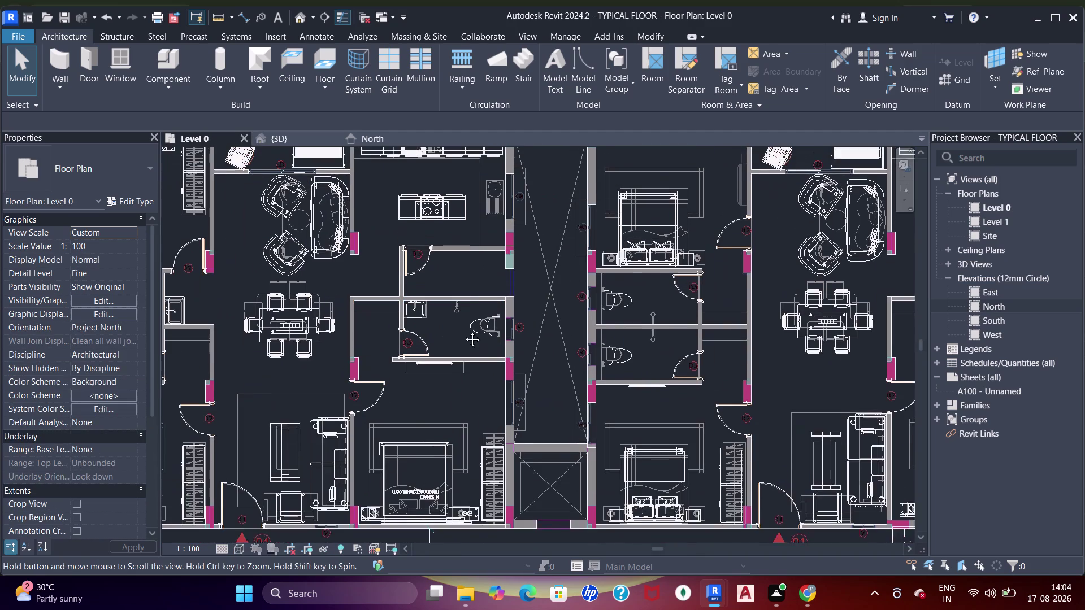
middle_drag(464, 319, 461, 376)
middle_drag(475, 401, 499, 243)
middle_drag(521, 255, 521, 255)
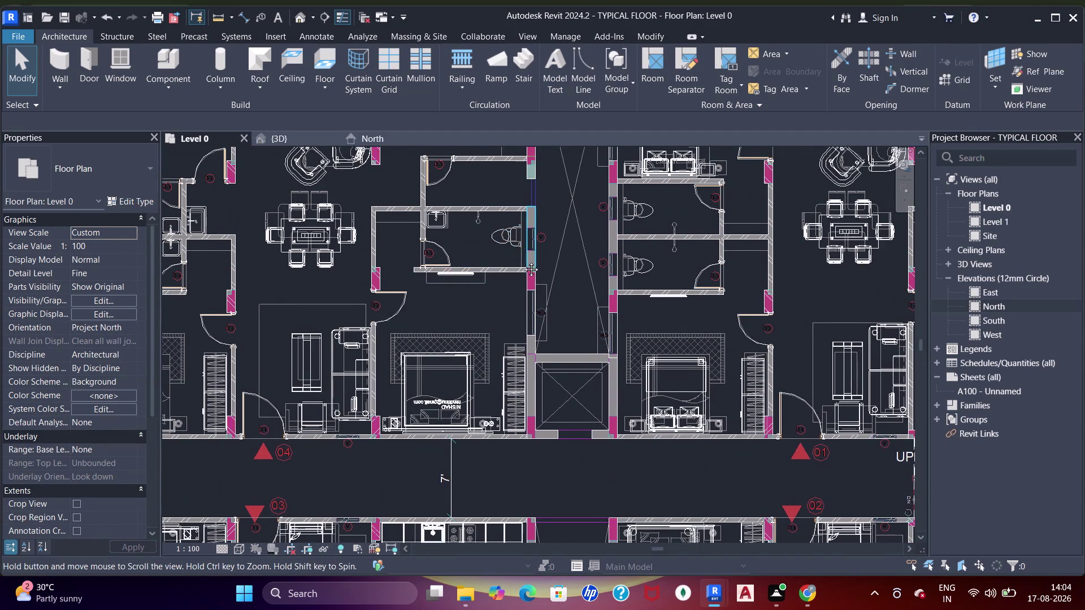
middle_drag(521, 255, 523, 266)
middle_drag(526, 264, 582, 304)
middle_drag(488, 267, 414, 360)
scroll(up, 3)
middle_drag(614, 351, 475, 230)
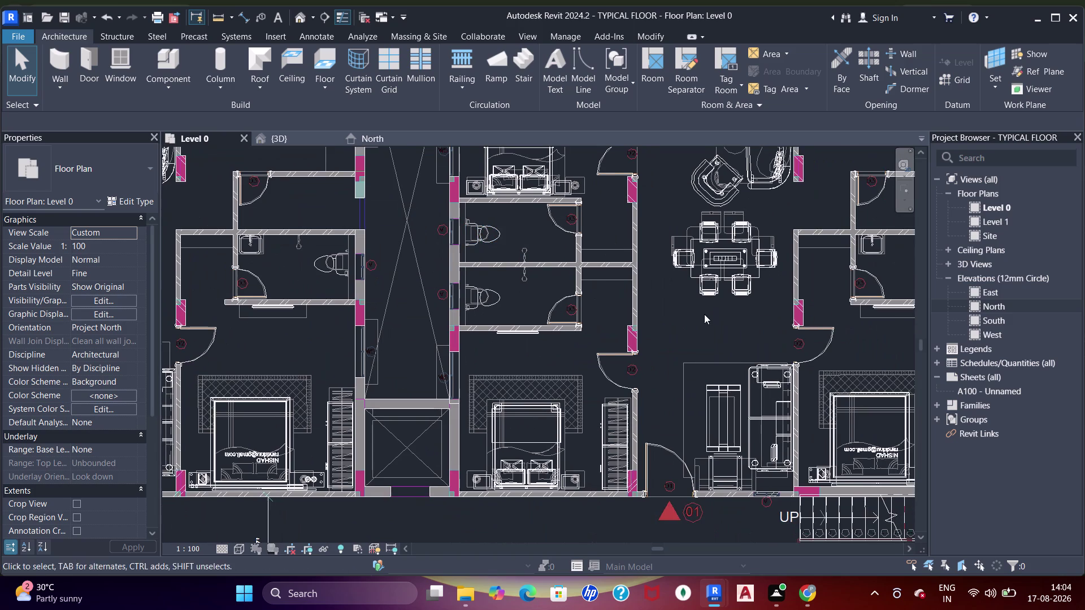
middle_drag(698, 319, 512, 274)
scroll(down, 3)
middle_drag(545, 271, 613, 359)
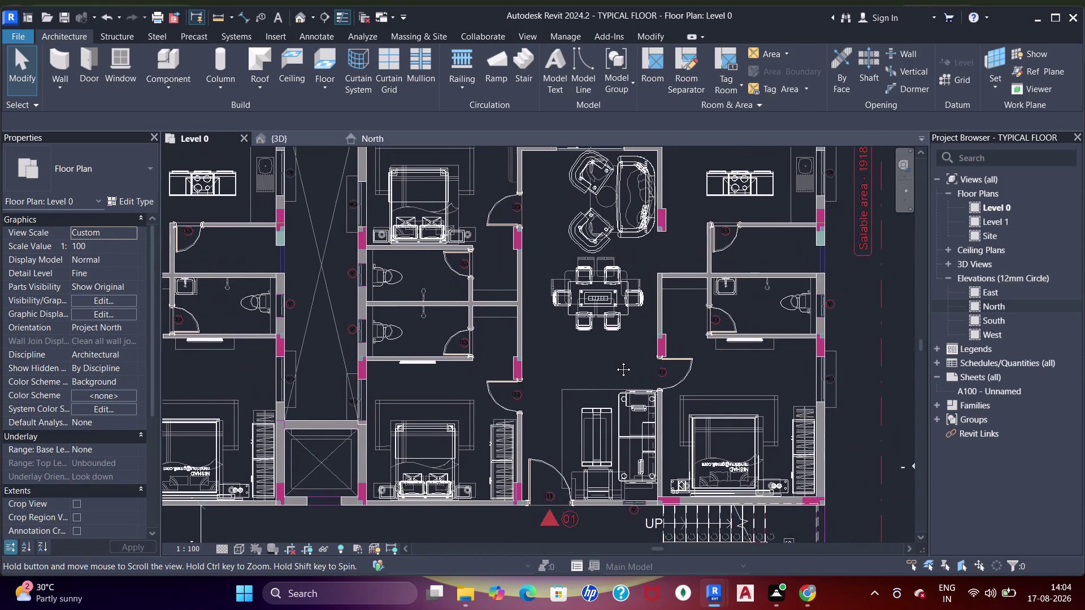
middle_drag(613, 359, 615, 362)
middle_drag(491, 349, 565, 383)
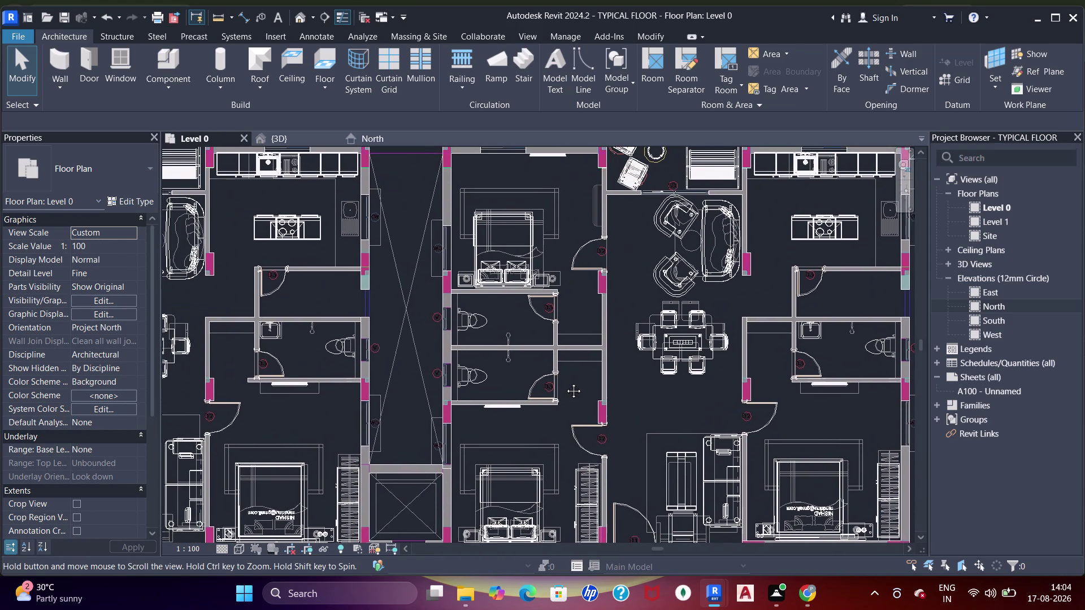
middle_drag(565, 383, 685, 384)
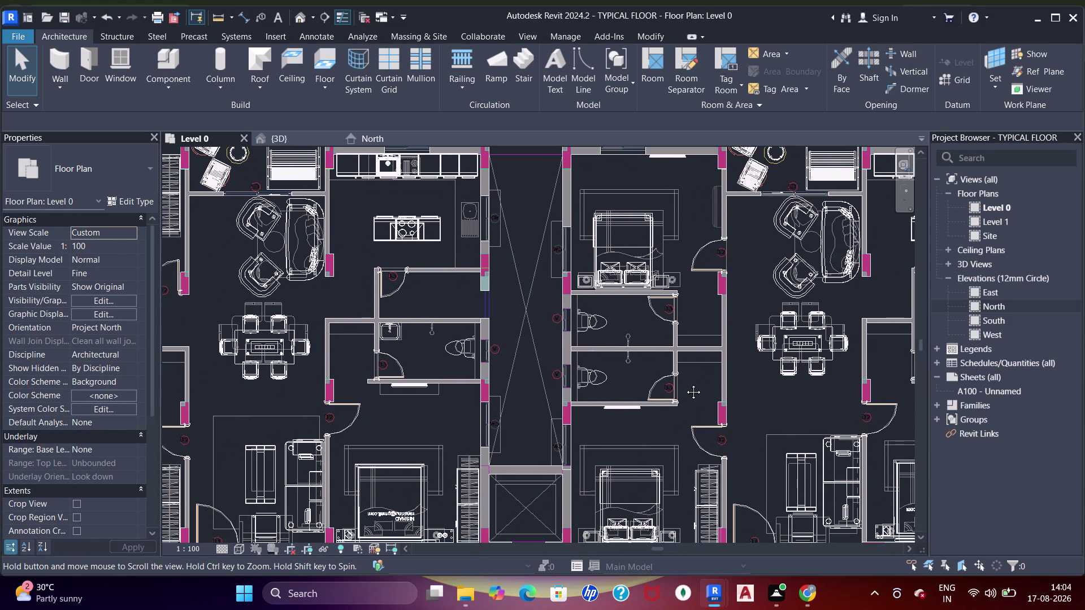
middle_drag(685, 383, 682, 383)
scroll(down, 3)
middle_drag(602, 411, 609, 359)
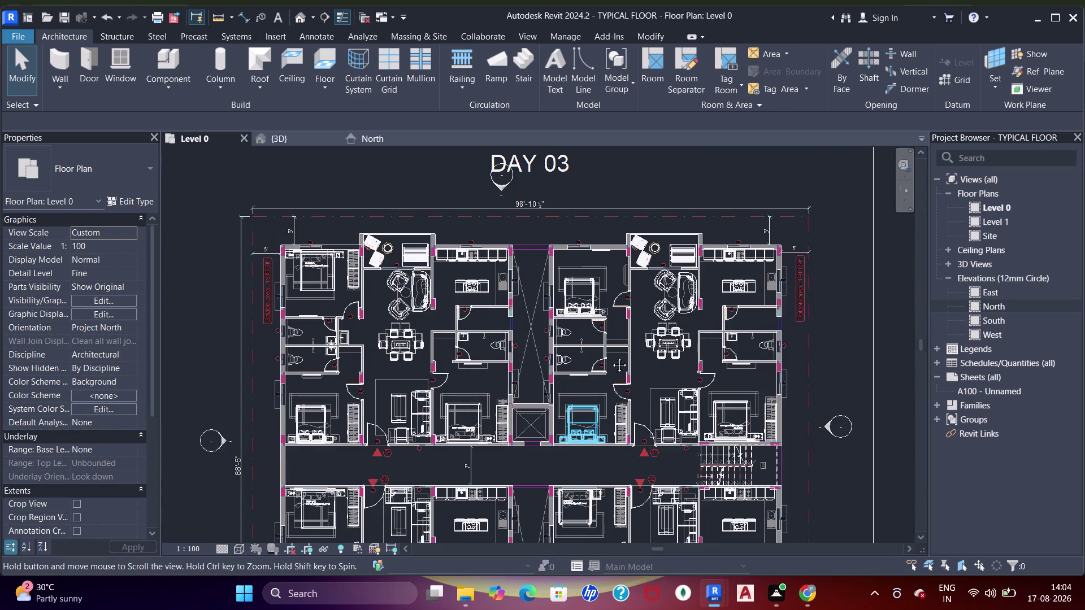
middle_drag(610, 360, 617, 267)
scroll(up, 3)
middle_drag(537, 434, 555, 307)
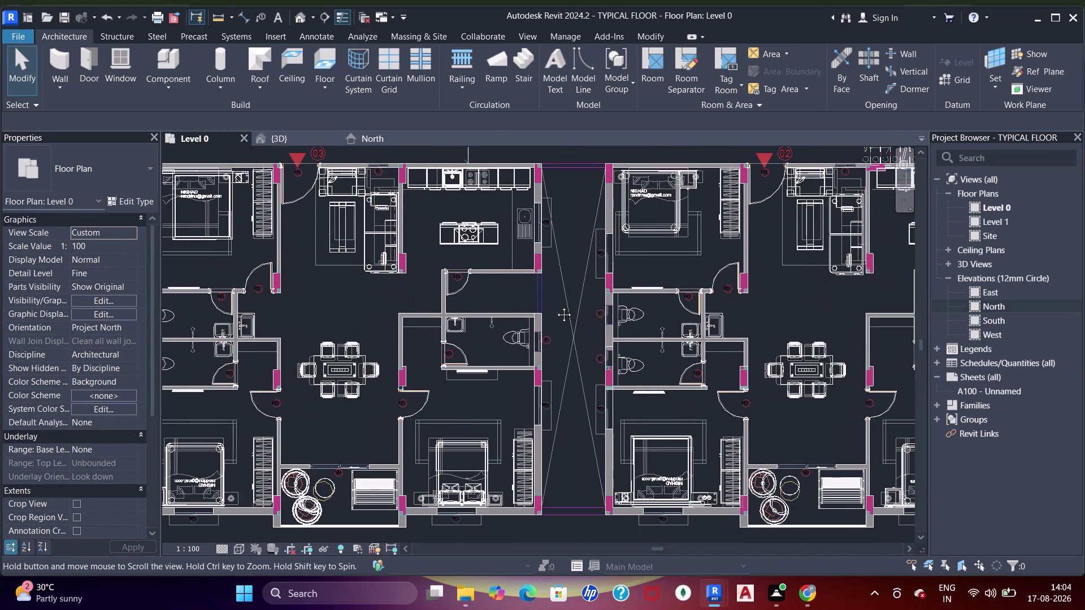
middle_drag(555, 307, 575, 325)
scroll(up, 3)
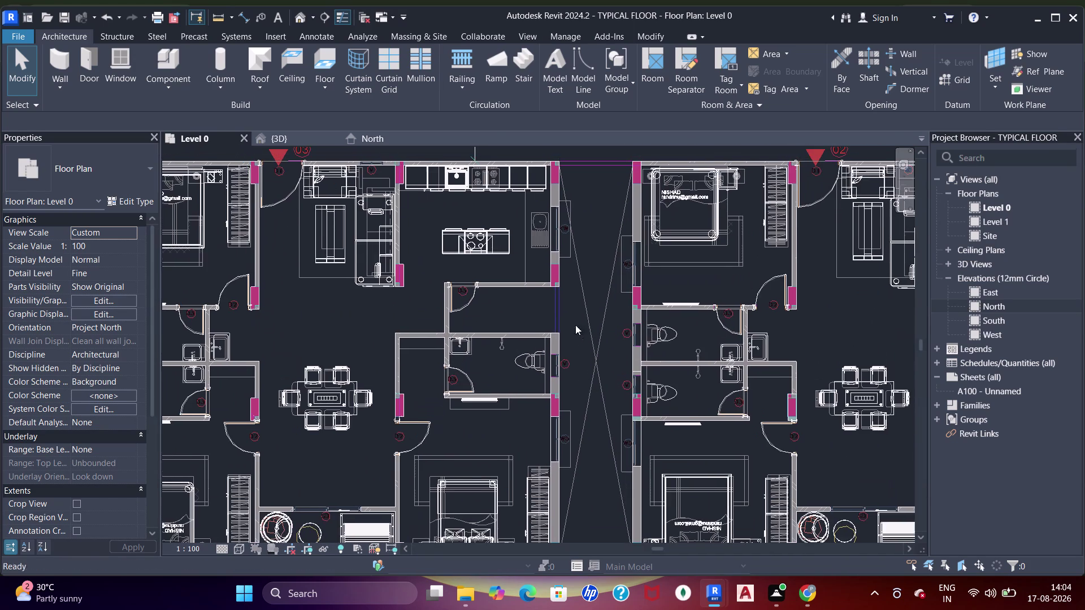
middle_drag(631, 270, 540, 361)
scroll(down, 3)
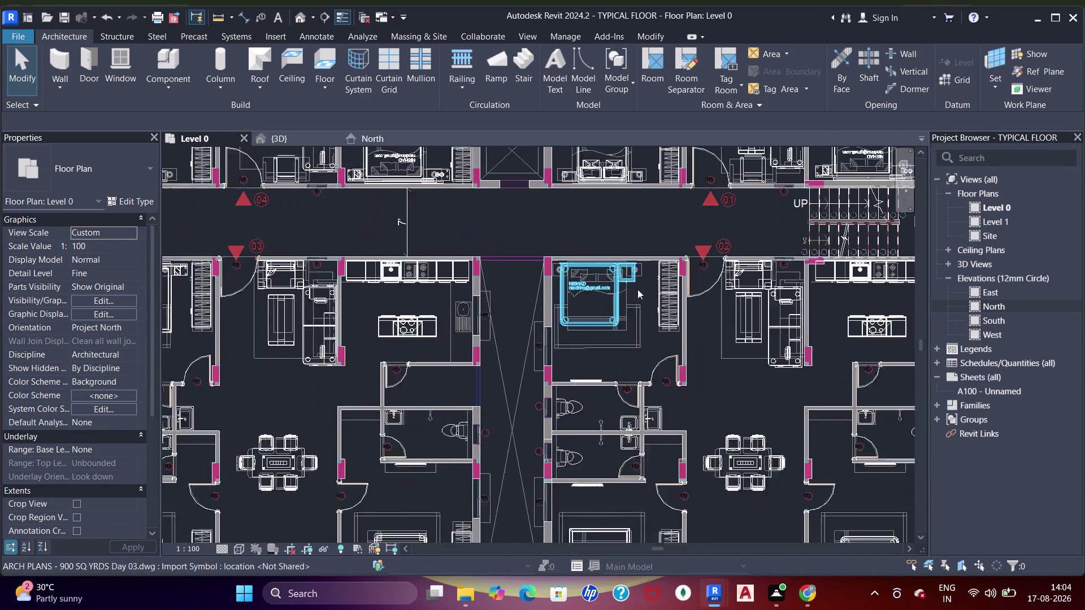
middle_drag(621, 292, 578, 298)
middle_drag(572, 206, 638, 330)
scroll(up, 3)
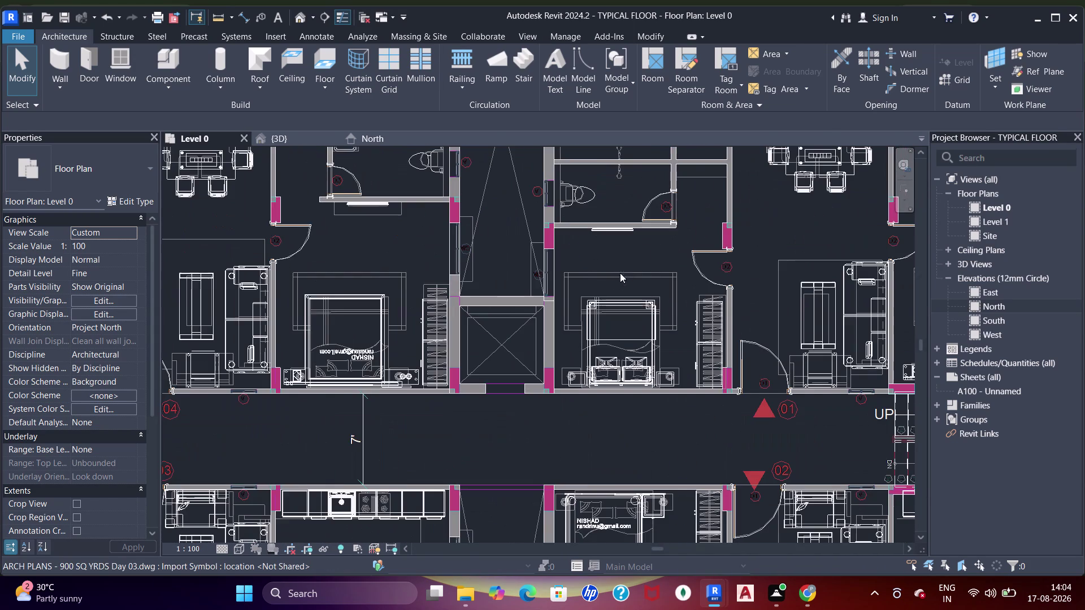
middle_drag(545, 276, 598, 340)
middle_drag(659, 247, 575, 328)
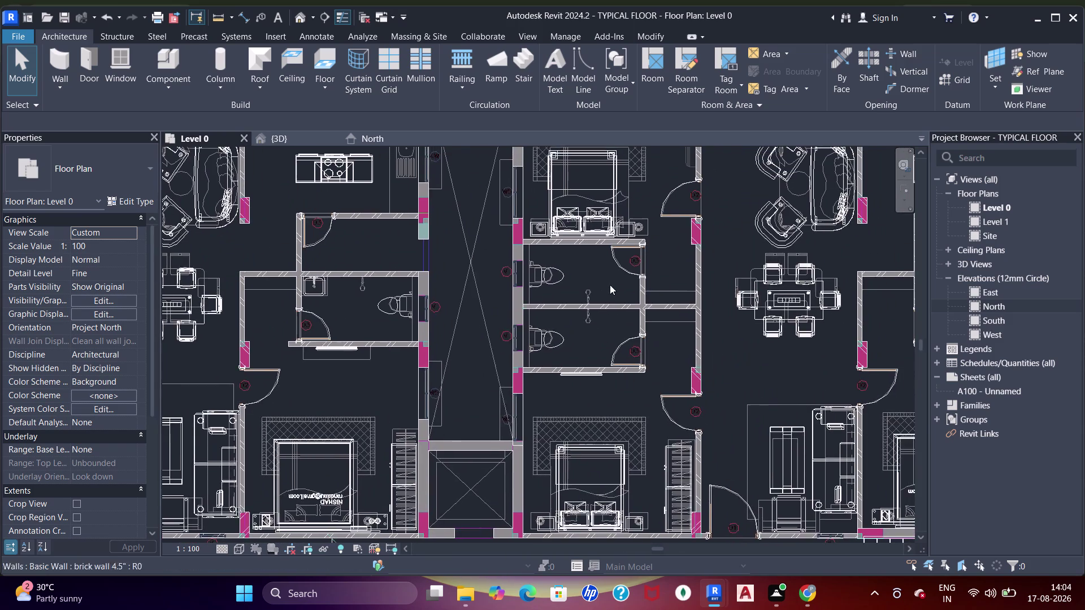
scroll(down, 3)
middle_drag(592, 314, 560, 354)
scroll(up, 3)
scroll(down, 3)
middle_drag(637, 208, 623, 248)
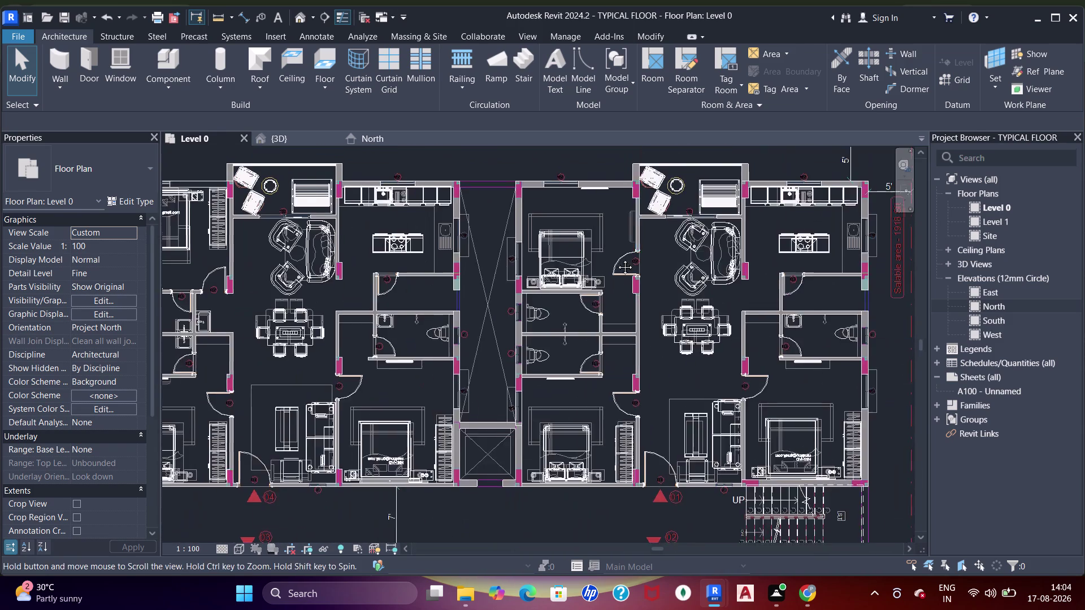
middle_drag(623, 248, 603, 282)
scroll(up, 3)
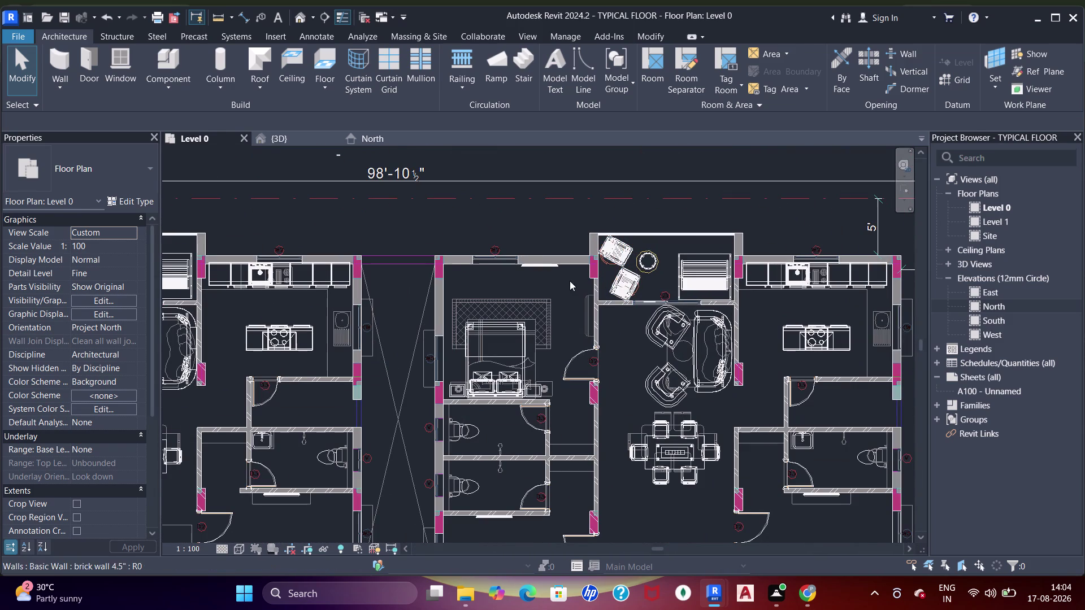
click(291, 141)
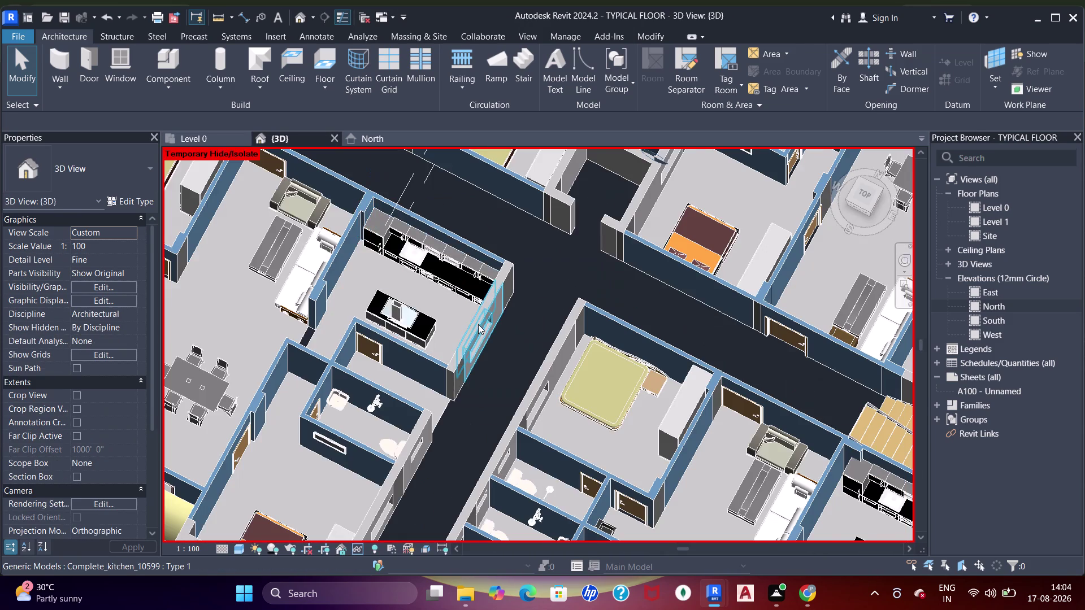
scroll(down, 3)
middle_drag(468, 354, 481, 371)
middle_drag(482, 426, 525, 356)
scroll(up, 3)
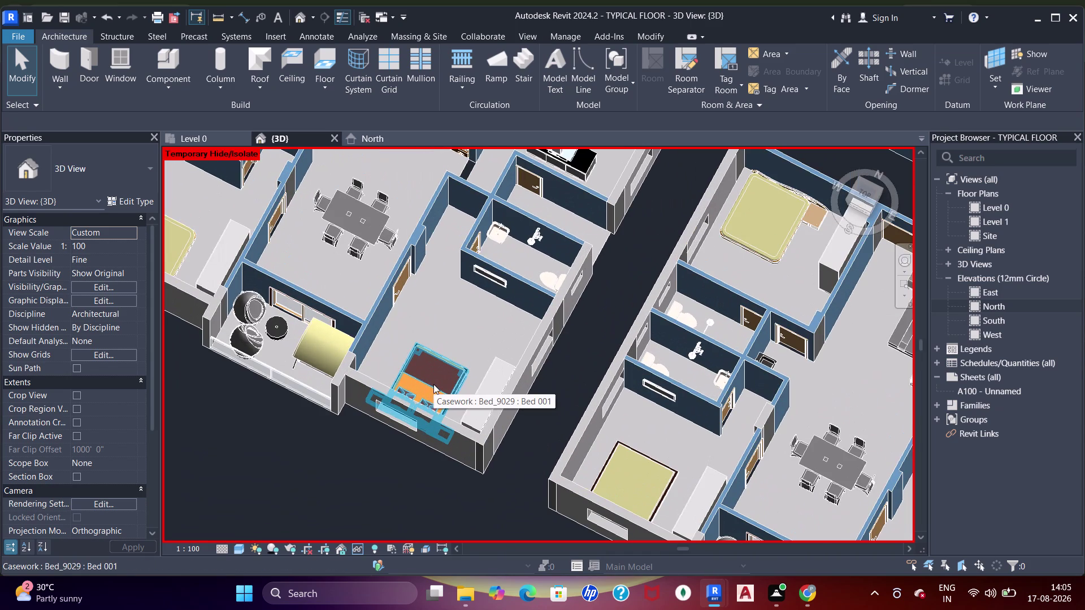
scroll(down, 3)
middle_drag(468, 393, 504, 385)
middle_drag(519, 376, 435, 312)
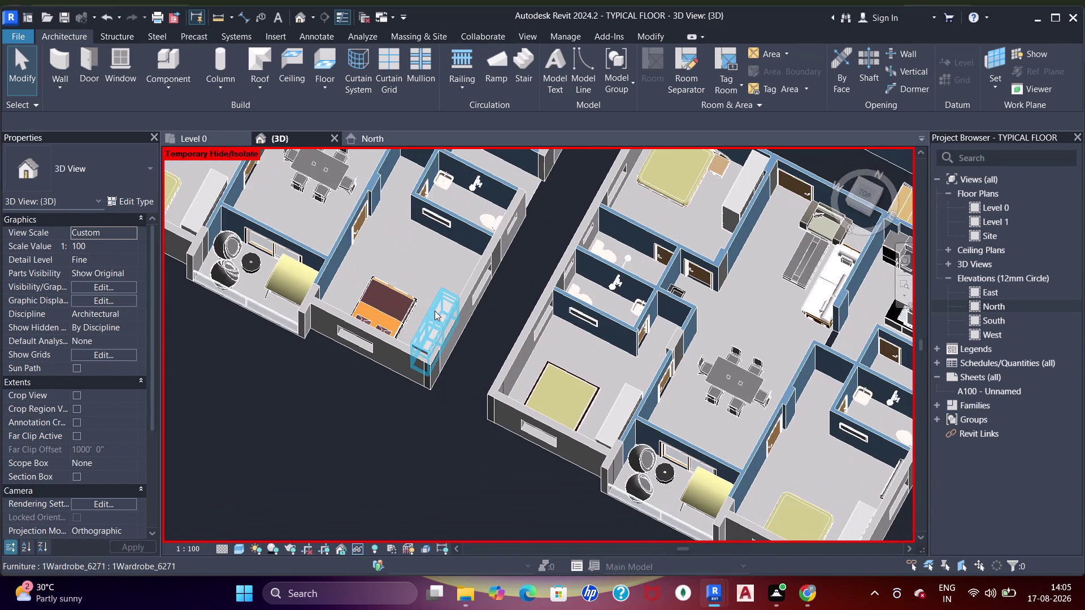
scroll(down, 3)
middle_drag(422, 353, 616, 301)
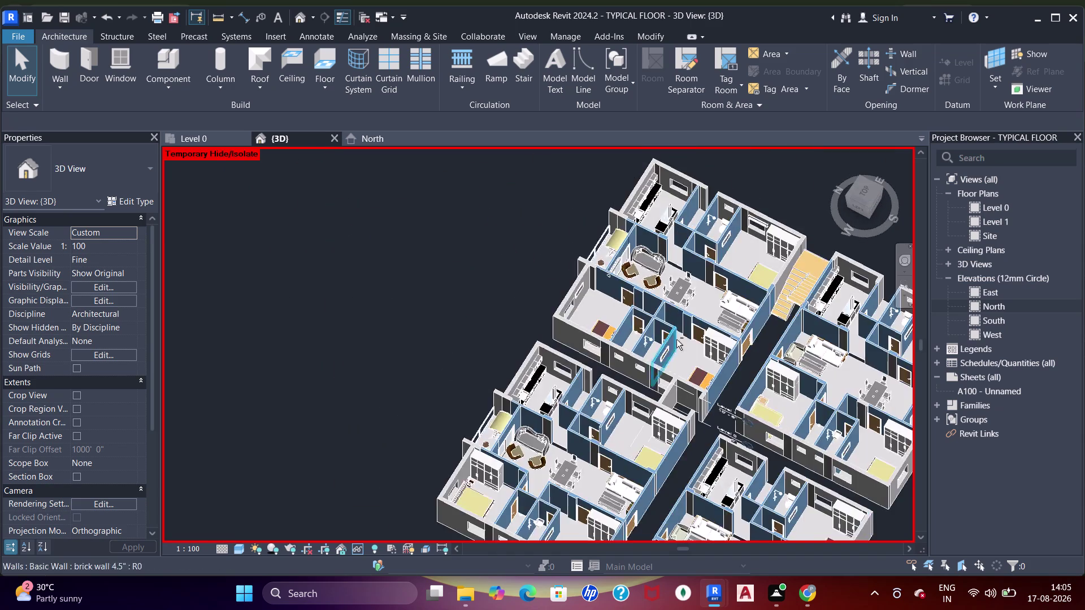
middle_drag(676, 340, 850, 346)
middle_drag(774, 338, 665, 393)
middle_drag(685, 343, 397, 359)
scroll(up, 3)
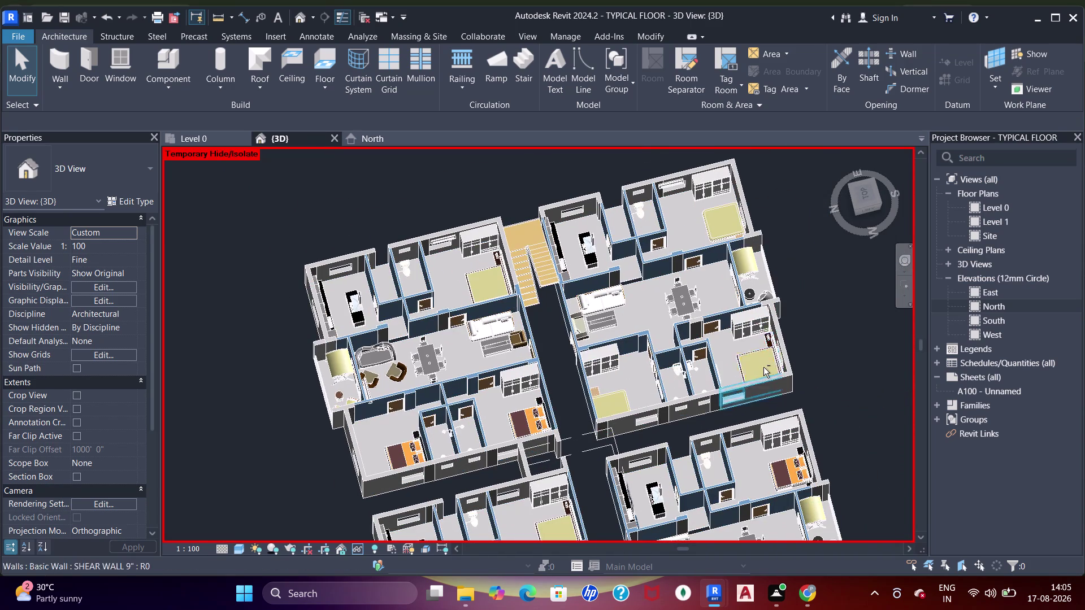
middle_drag(725, 361, 801, 354)
middle_drag(692, 284, 649, 344)
scroll(up, 3)
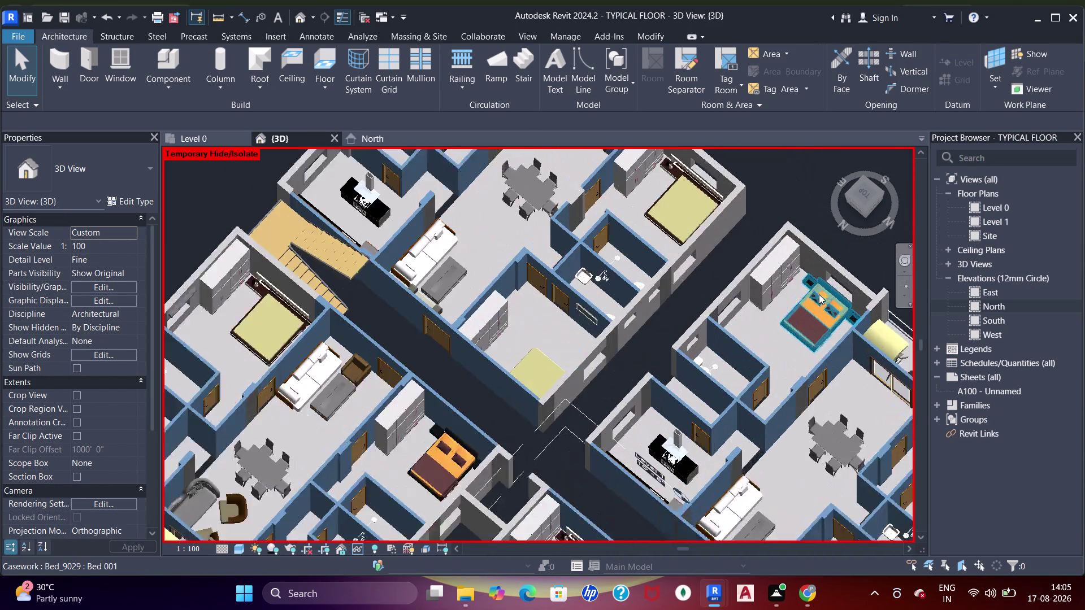
middle_drag(793, 314, 639, 284)
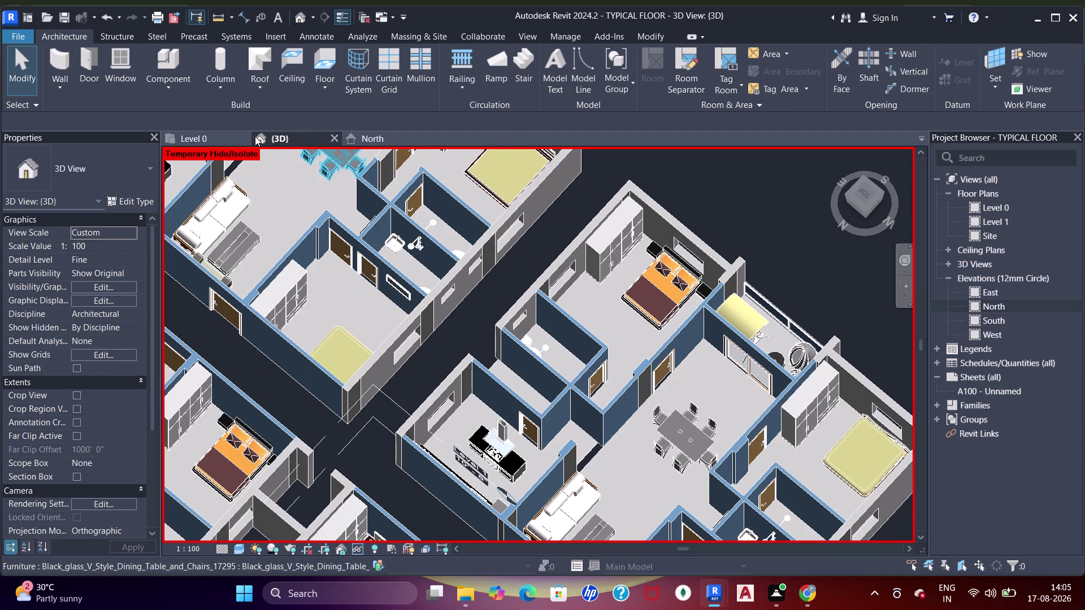
click(206, 136)
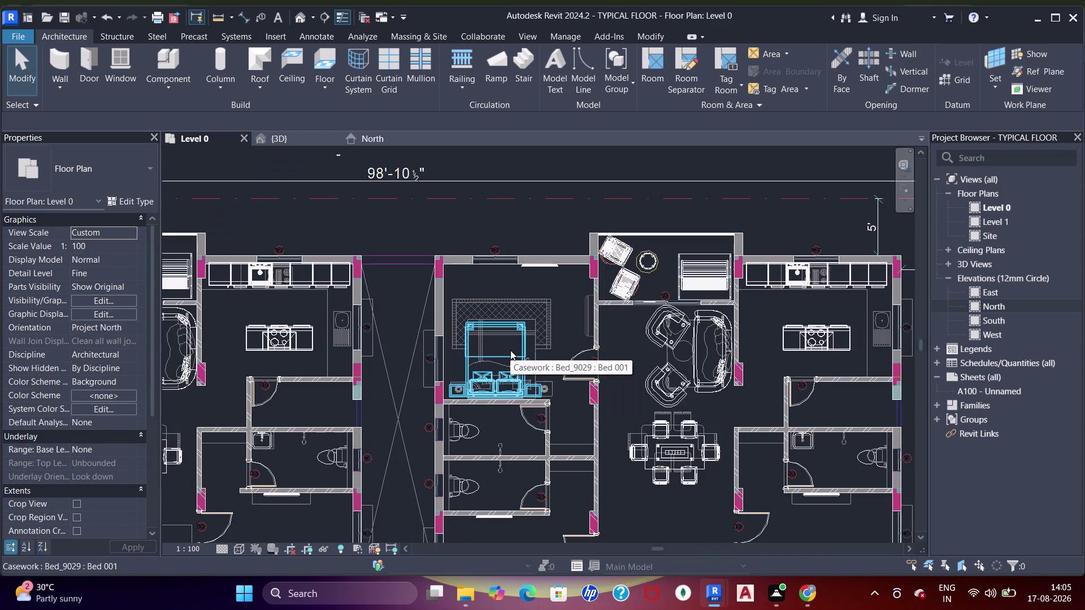
drag(510, 350, 511, 341)
click(289, 138)
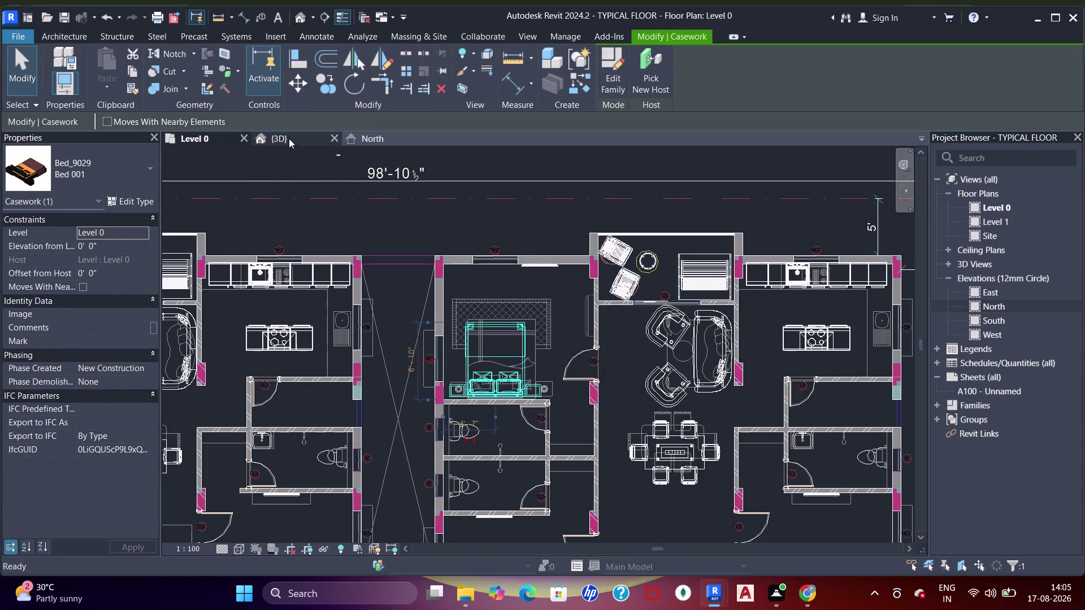
scroll(down, 3)
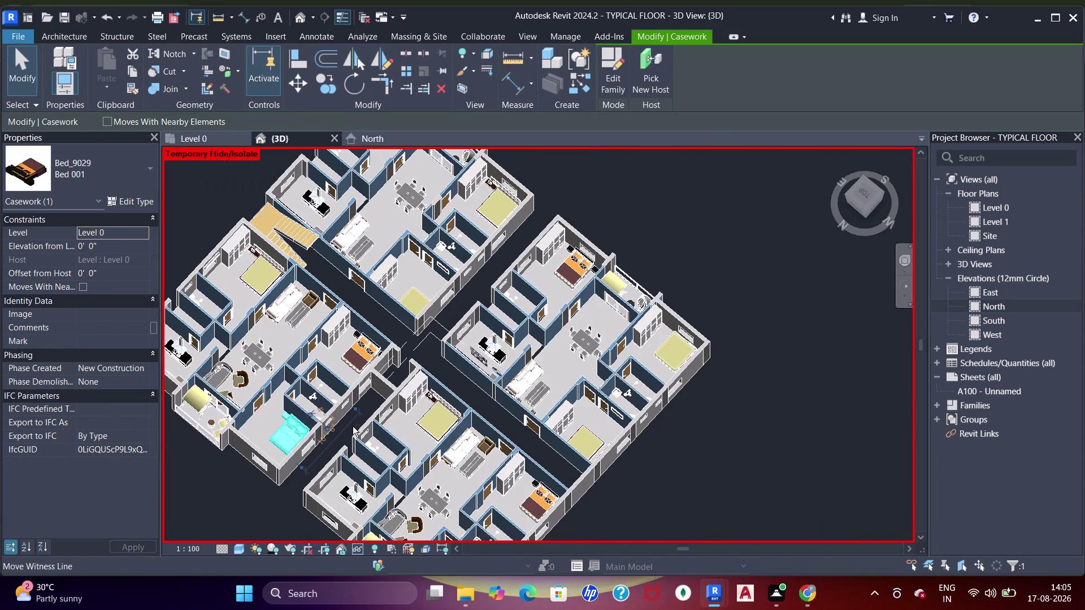
middle_drag(352, 427, 477, 393)
scroll(up, 3)
middle_drag(335, 447, 656, 406)
scroll(up, 3)
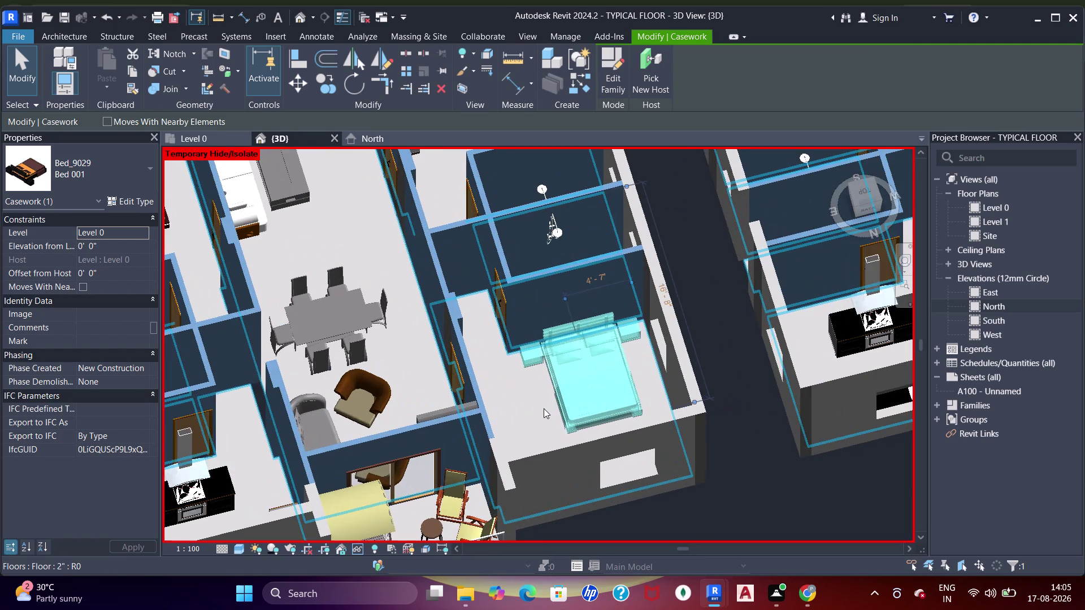
click(426, 411)
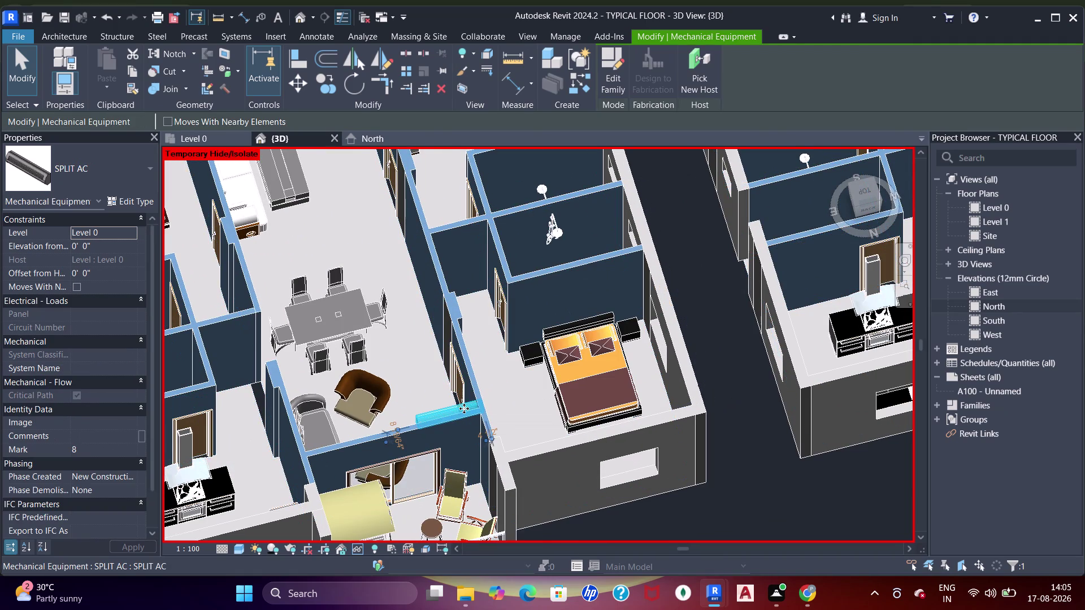
Nudge the split AC unit with the arrow keys while panning the view toward it.
key(space)
scroll(down, 3)
middle_drag(591, 426, 362, 394)
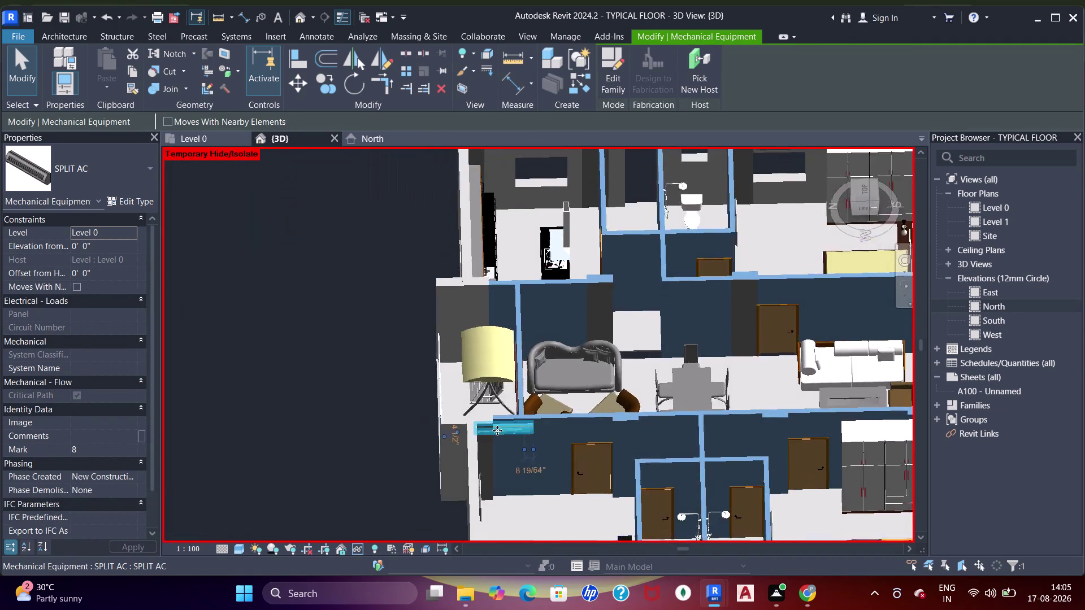
scroll(up, 3)
key(Right)
key(Right)
key(Right)
key(Right)
key(Right)
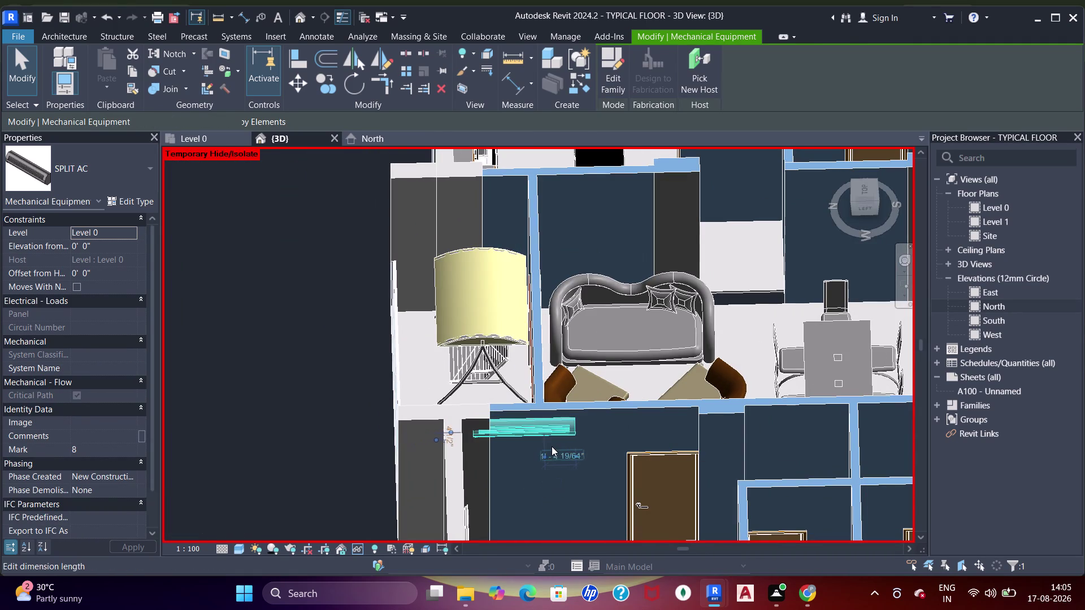
key(Right)
key(Right)
key(Right)
key(Right)
key(Down)
key(Down)
middle_drag(611, 451, 573, 528)
scroll(up, 3)
key(Up)
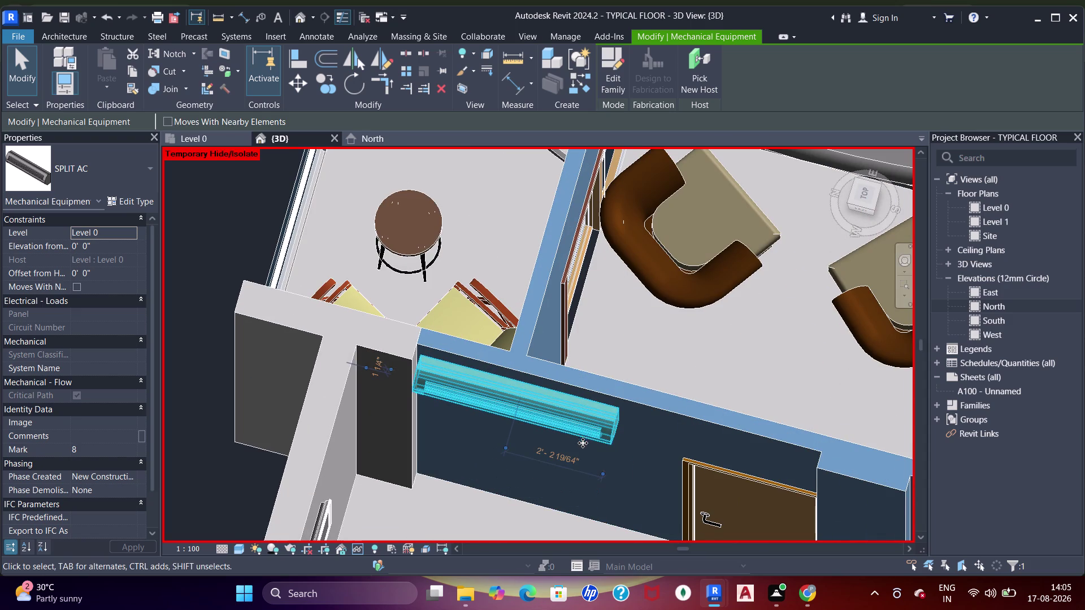
Clear the selection and orbit the model to face the bedroom AC wall.
key(Right)
key(Right)
key(Right)
key(Right)
key(Escape)
text(``)
scroll(down, 3)
middle_drag(579, 449, 698, 355)
scroll(down, 3)
middle_drag(628, 403, 728, 390)
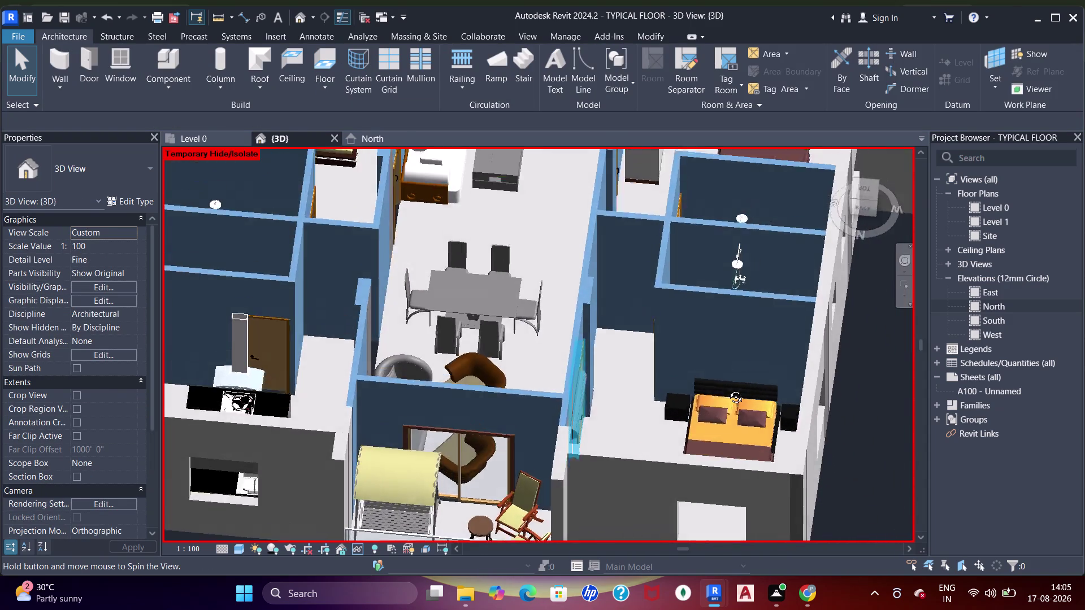
middle_drag(728, 390, 587, 395)
scroll(up, 3)
Set the split AC's offset from host to -1' and orbit to check its height.
click(574, 412)
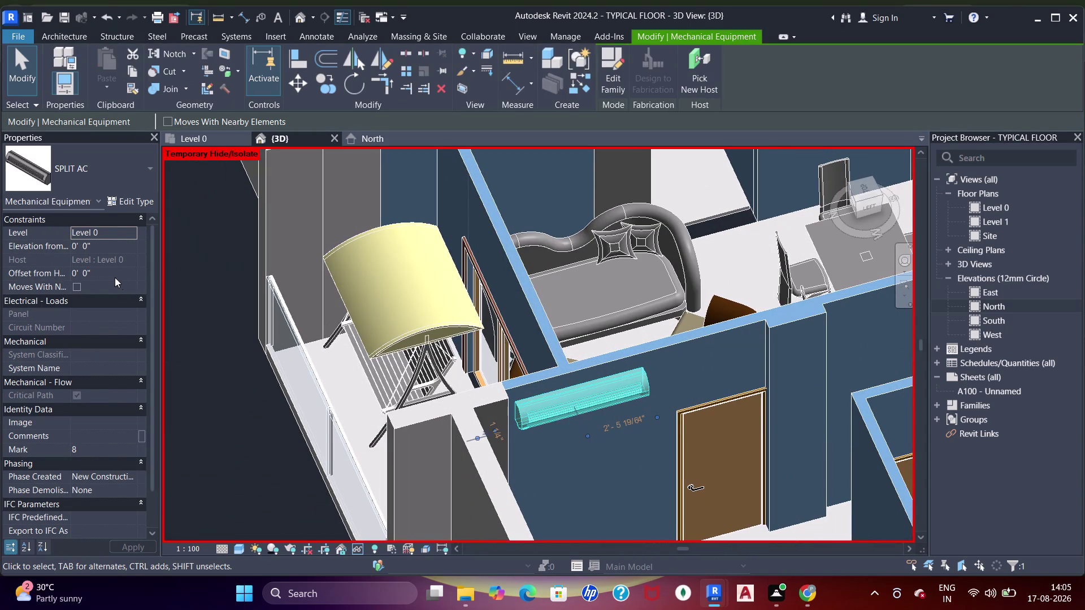
click(114, 277)
text(-1')
key(Return)
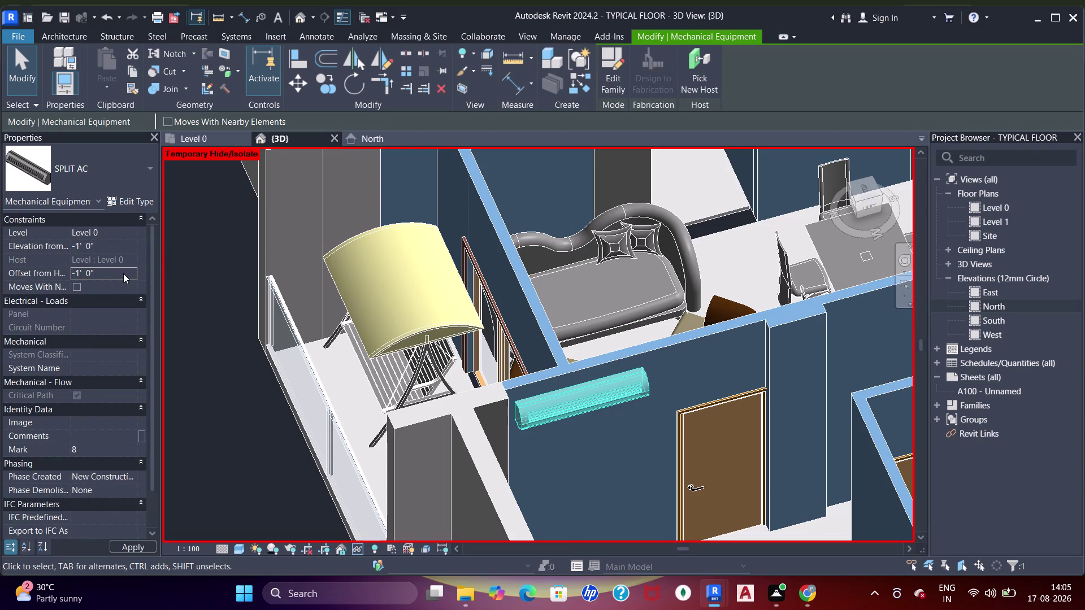
key(Escape)
middle_drag(558, 358, 482, 316)
scroll(down, 3)
middle_drag(521, 380, 545, 380)
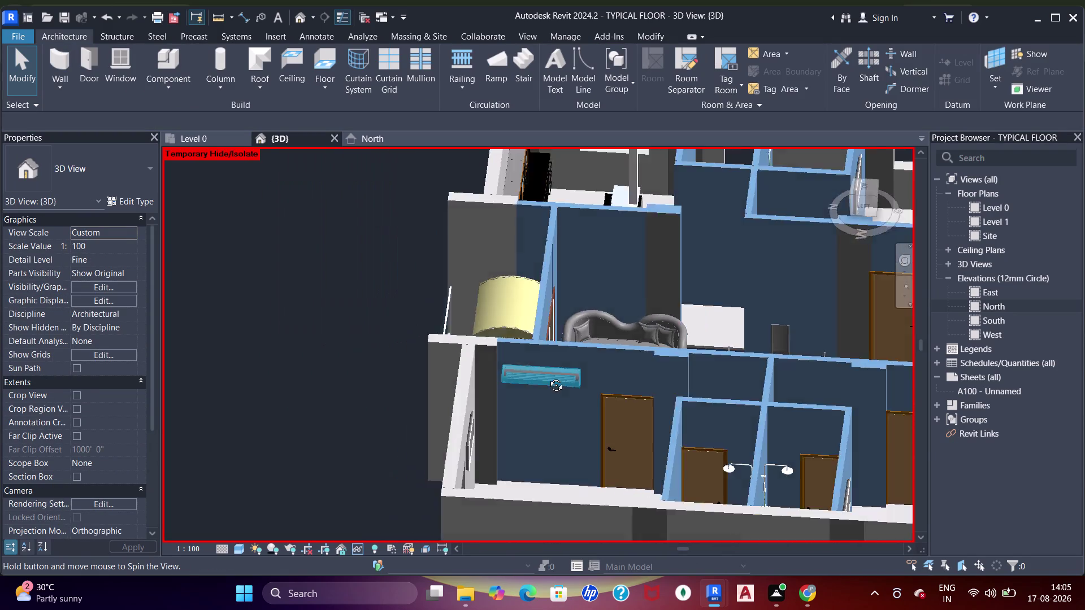
middle_drag(544, 380, 521, 388)
scroll(up, 3)
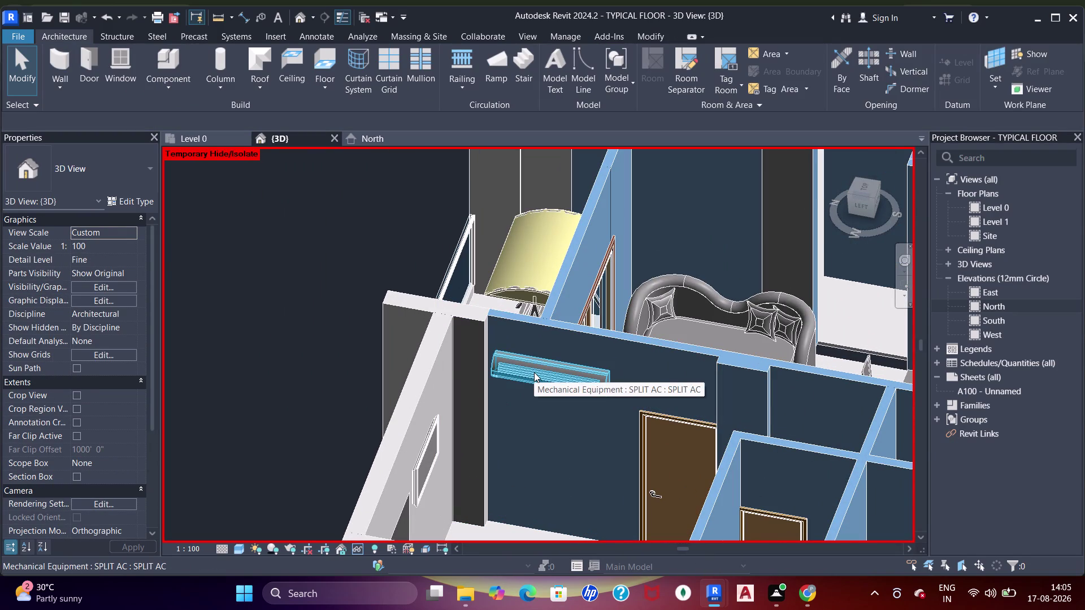
Select all split AC instances visible in the 3D view.
click(533, 373)
right_drag(273, 264, 278, 274)
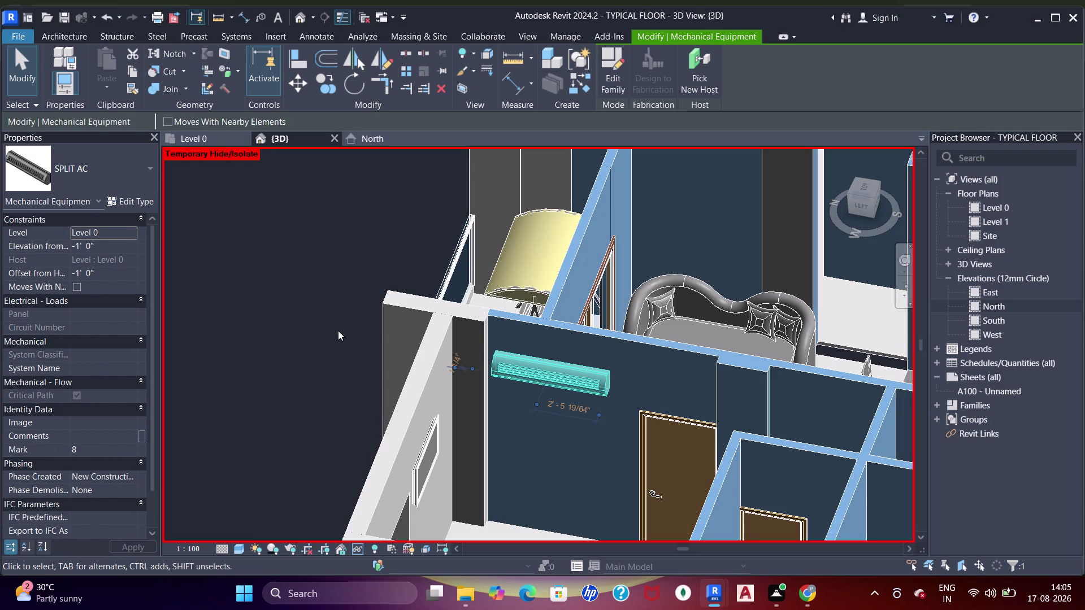
right_click(324, 324)
click(371, 340)
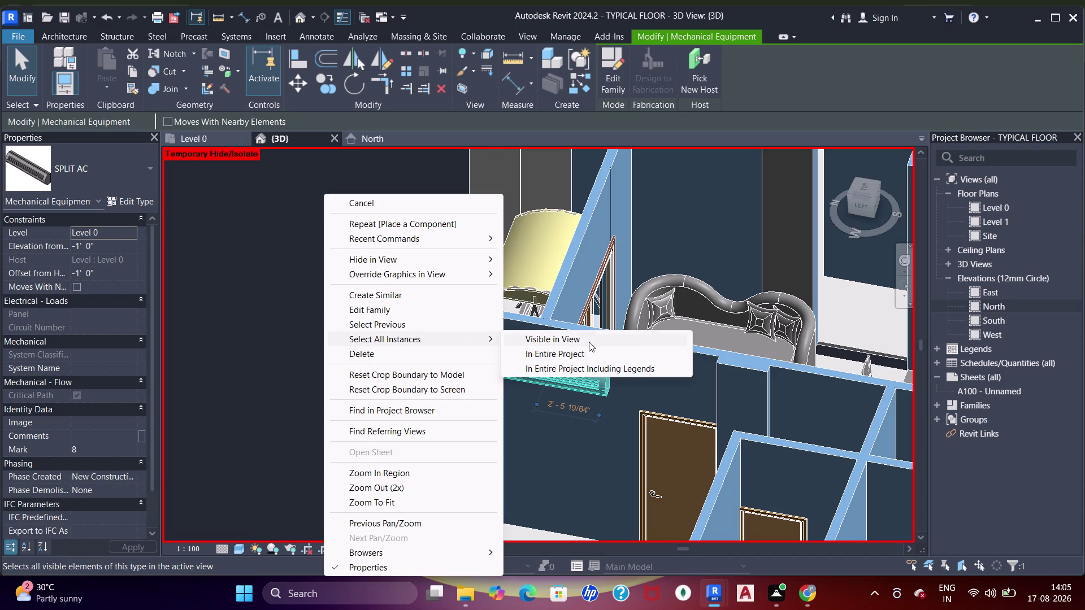
click(588, 341)
Give all selected AC units an offset from host of -8" and inspect them.
click(112, 275)
key(minus)
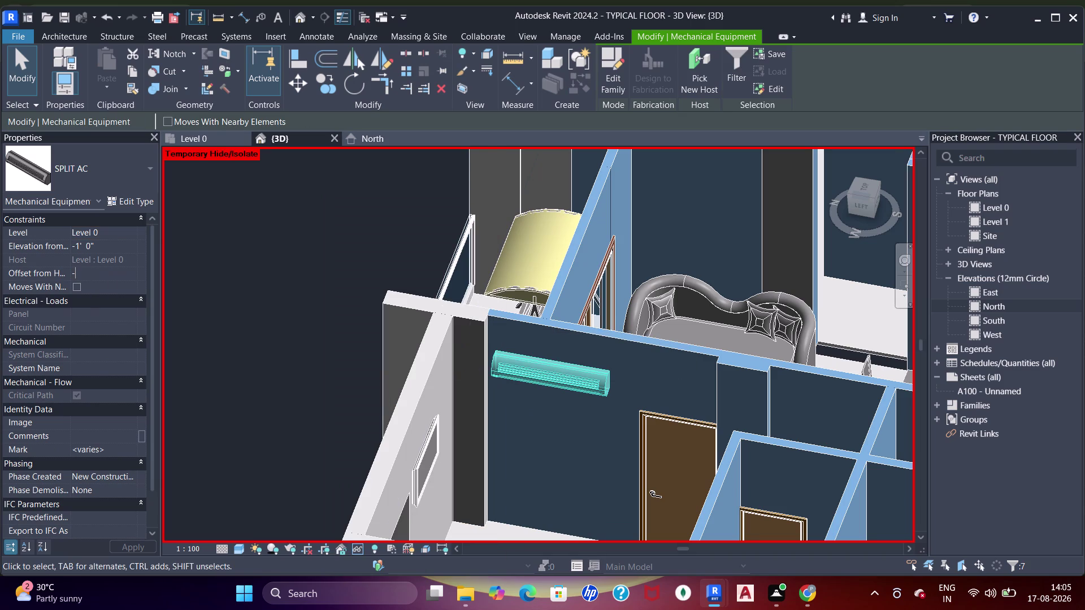
text(8)
text(")
key(Return)
key(Escape)
scroll(down, 3)
middle_drag(563, 320, 627, 338)
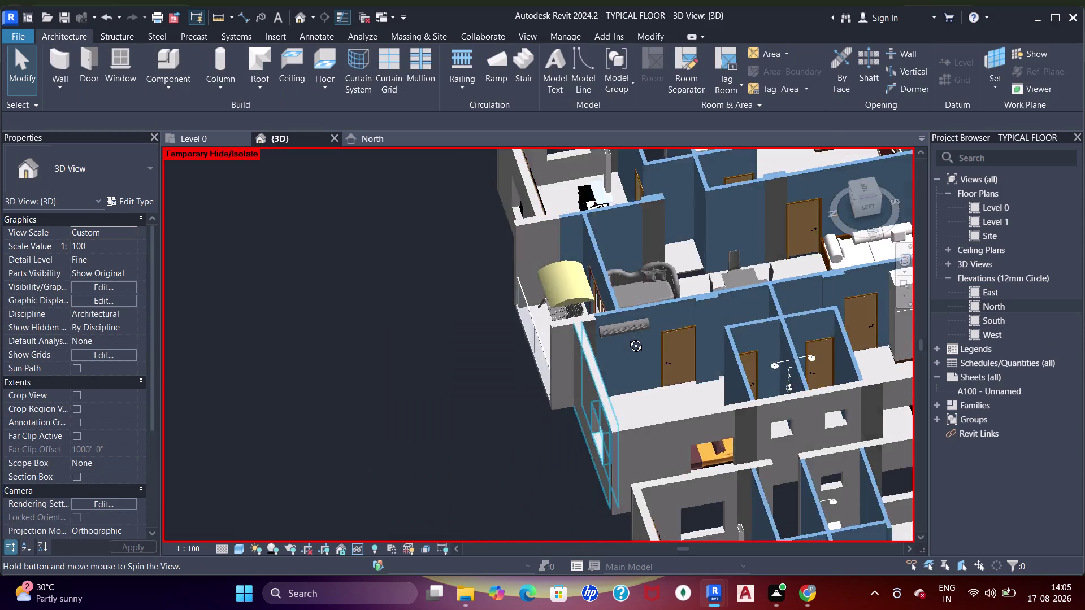
Orbit the 3D model to survey the whole floor and its bedrooms.
middle_drag(627, 337, 675, 339)
scroll(down, 3)
middle_drag(606, 350, 733, 343)
scroll(up, 3)
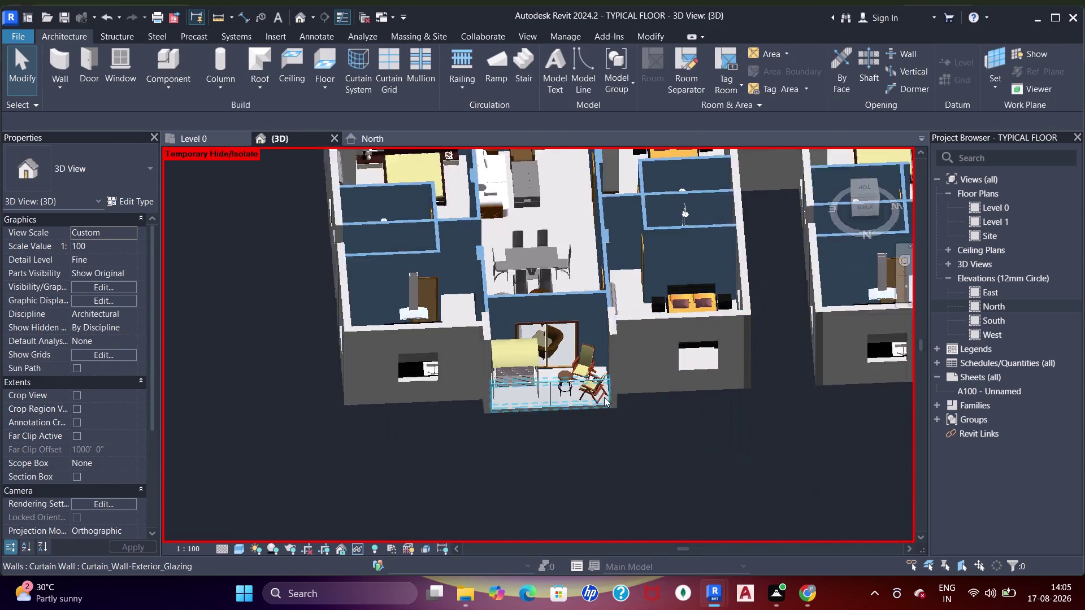
scroll(up, 3)
middle_drag(636, 388, 564, 442)
scroll(up, 3)
scroll(down, 3)
middle_drag(544, 395, 596, 459)
scroll(up, 3)
scroll(down, 3)
middle_drag(565, 393, 558, 406)
scroll(down, 3)
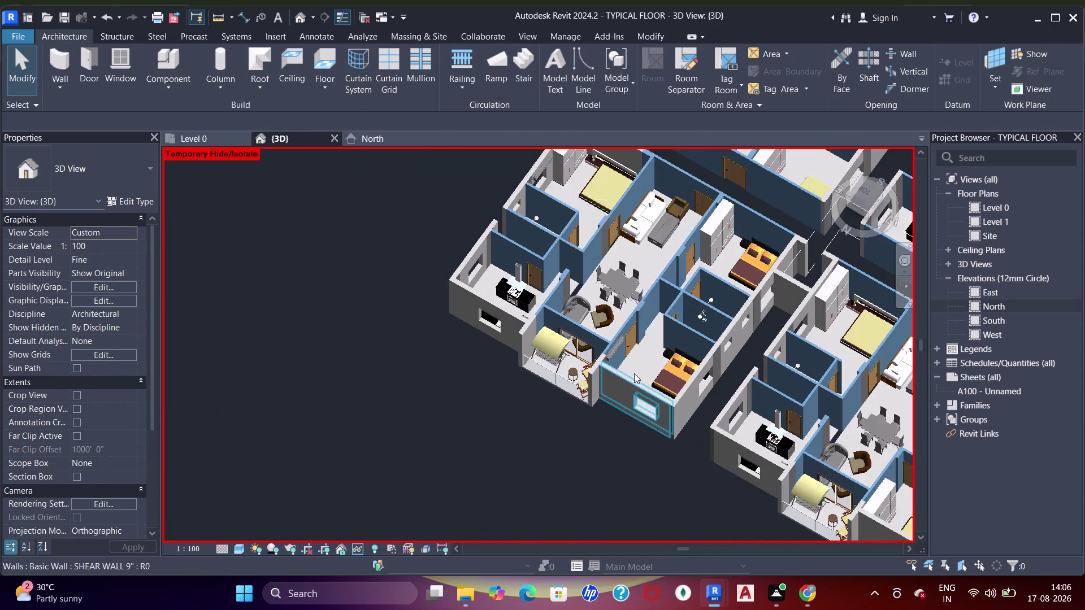
Pan and orbit across the apartments, checking each bedroom's AC unit and the bathrooms.
middle_drag(634, 374, 385, 302)
middle_drag(678, 358, 603, 400)
scroll(up, 3)
scroll(down, 3)
middle_drag(558, 340, 634, 455)
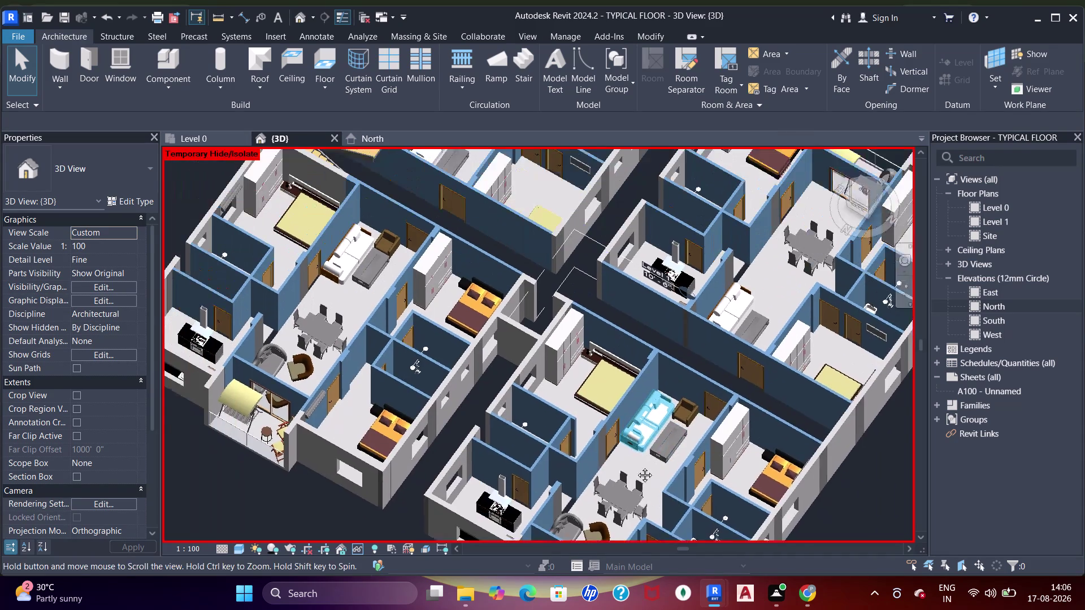
middle_drag(634, 455, 636, 477)
middle_drag(626, 326, 553, 442)
scroll(up, 3)
scroll(down, 3)
middle_drag(591, 310, 704, 395)
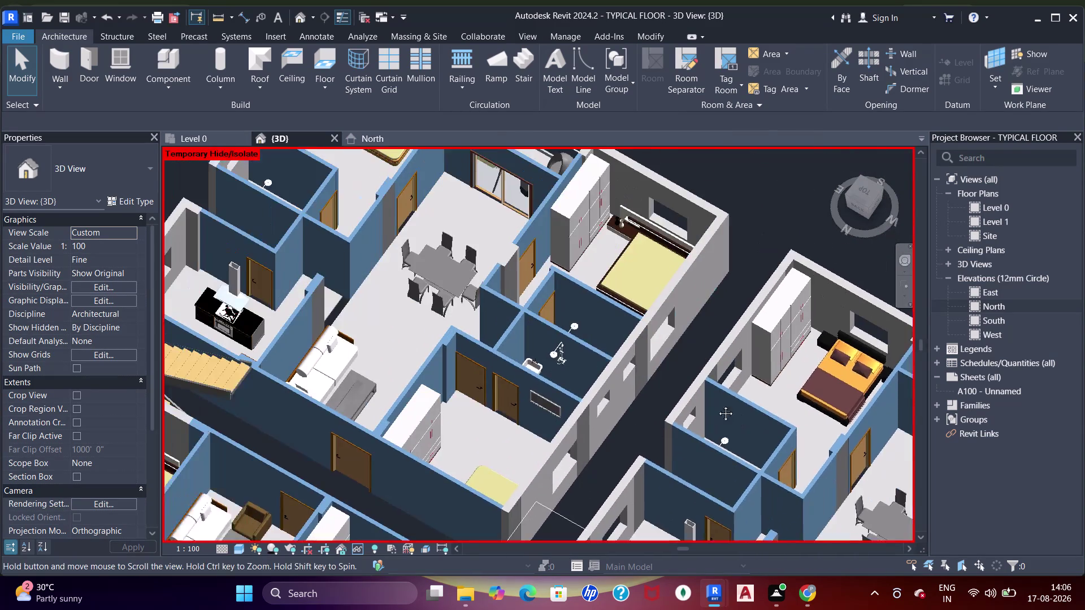
middle_drag(704, 395, 719, 409)
middle_drag(585, 371, 613, 386)
scroll(up, 3)
scroll(down, 3)
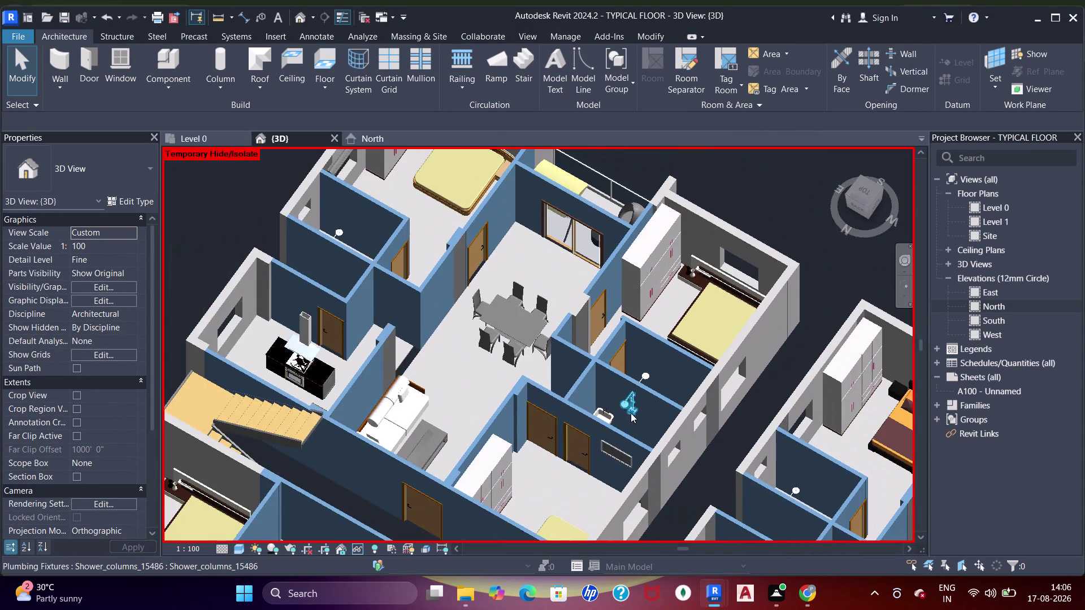
middle_drag(630, 415, 511, 392)
scroll(down, 3)
middle_drag(670, 421, 591, 278)
middle_drag(610, 427, 662, 429)
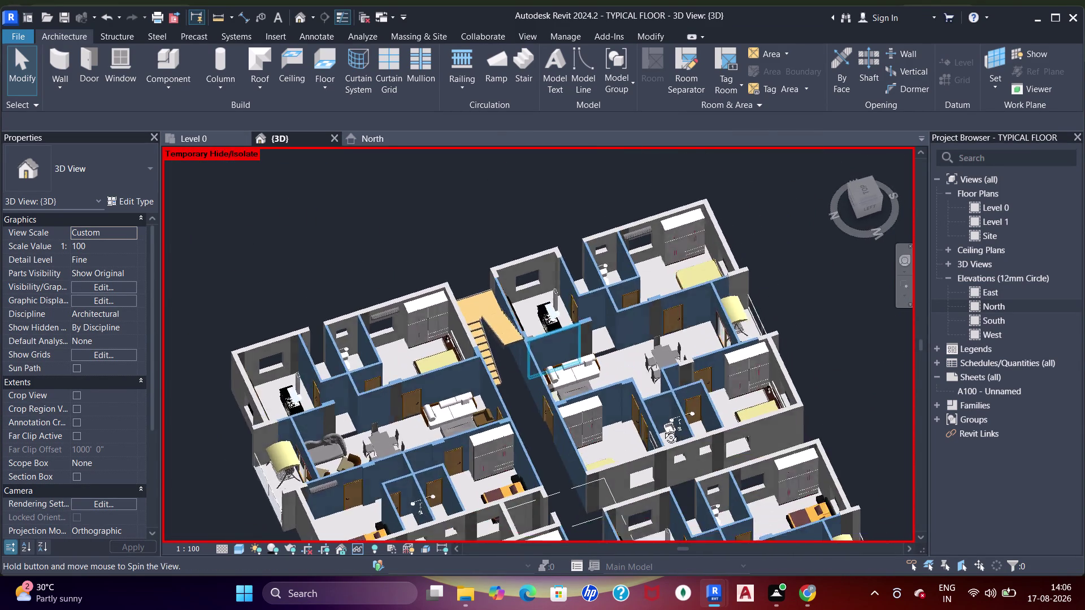
middle_drag(663, 429, 664, 421)
scroll(up, 3)
middle_drag(691, 373, 637, 433)
scroll(up, 3)
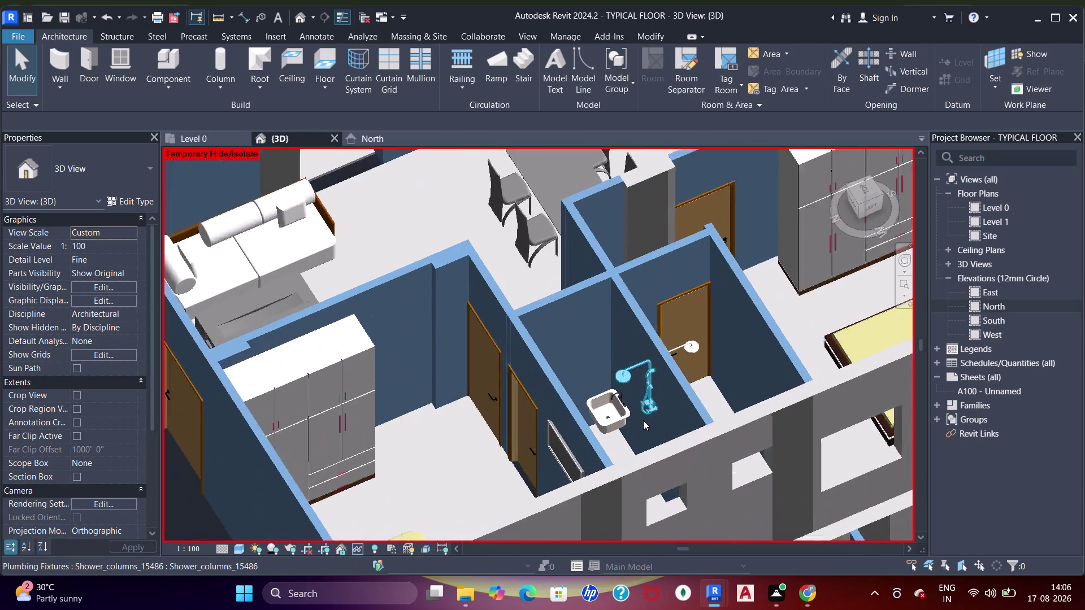
scroll(down, 3)
middle_drag(653, 410, 677, 463)
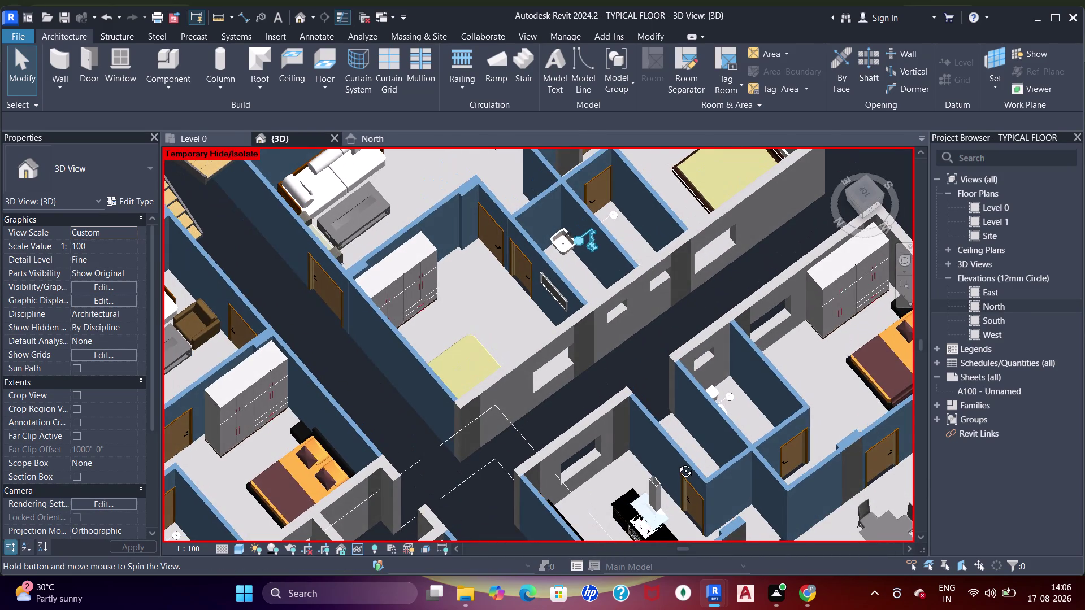
middle_drag(677, 463, 673, 459)
Finish panning over the living room and kitchen, switch to Level 0 plan, and save.
click(199, 132)
scroll(down, 3)
middle_drag(403, 292, 560, 241)
click(288, 142)
middle_drag(514, 263, 503, 380)
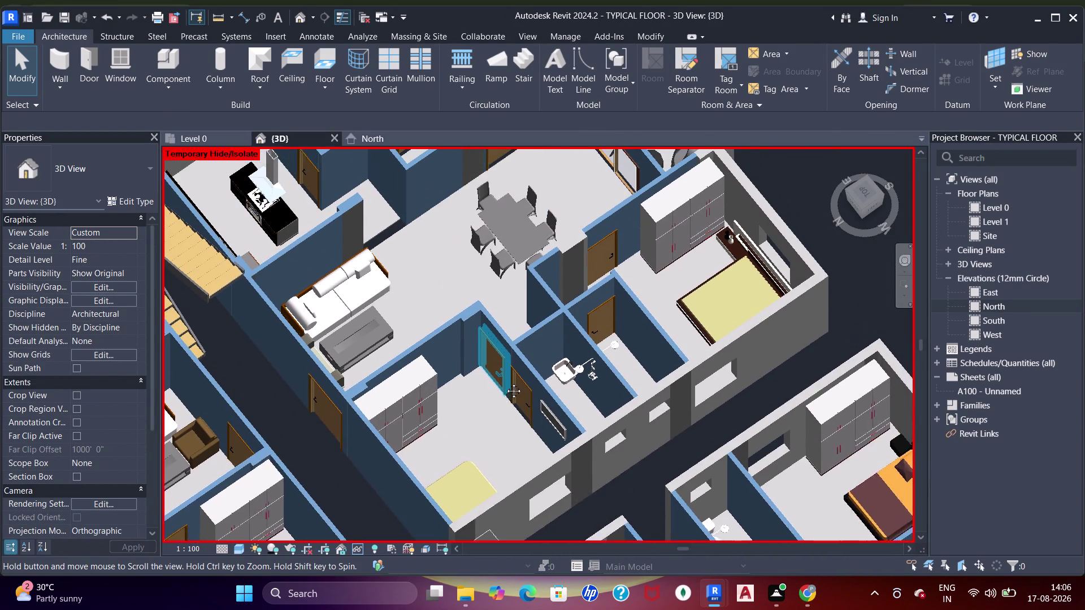
middle_drag(504, 380, 527, 206)
middle_drag(620, 477, 700, 308)
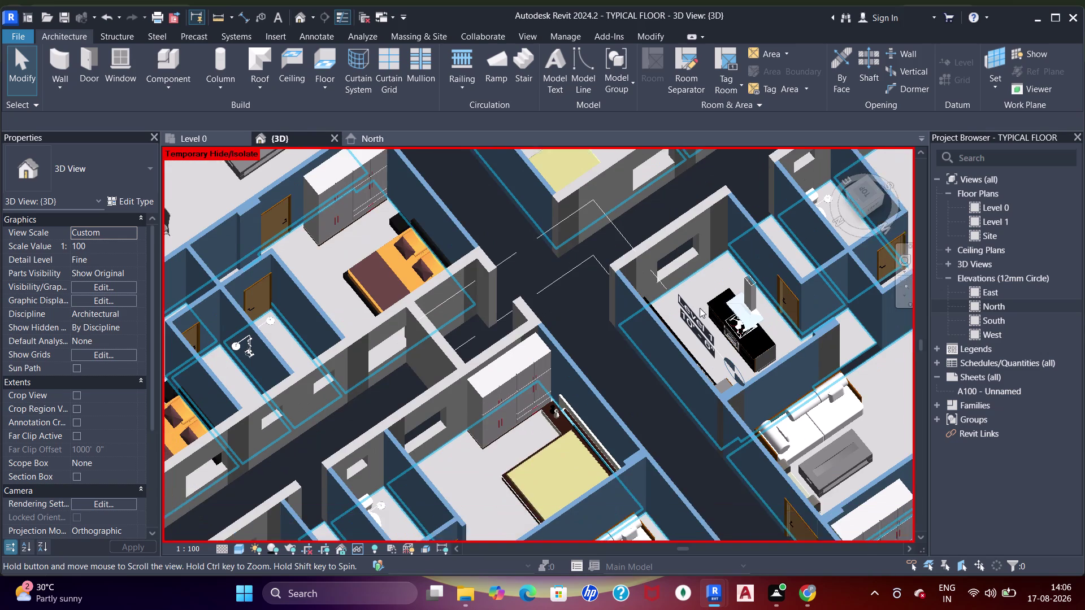
middle_drag(590, 346, 625, 427)
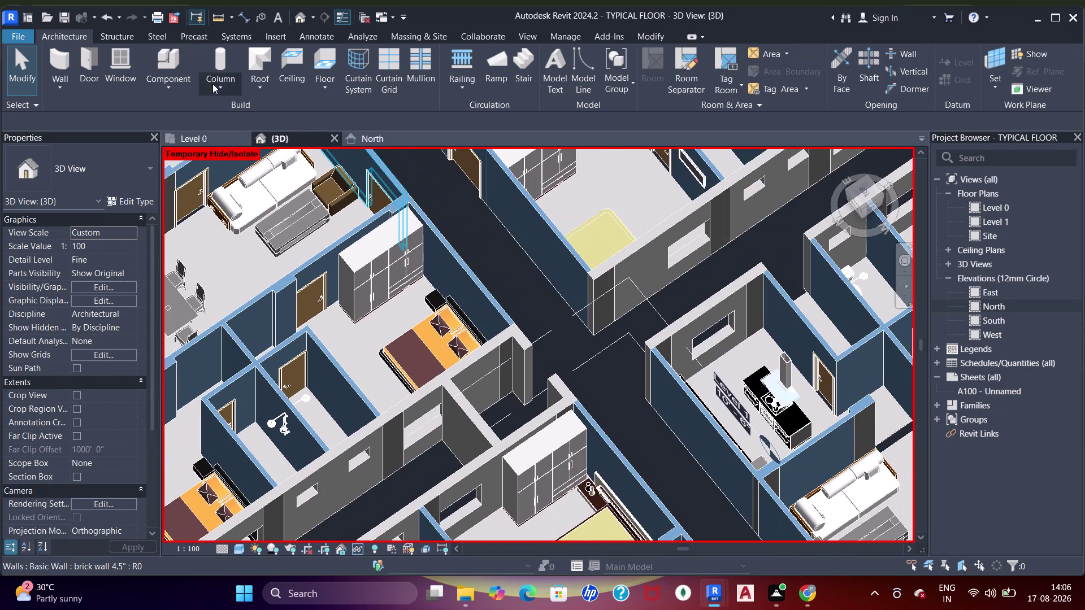
click(199, 143)
key(ctrl+s)
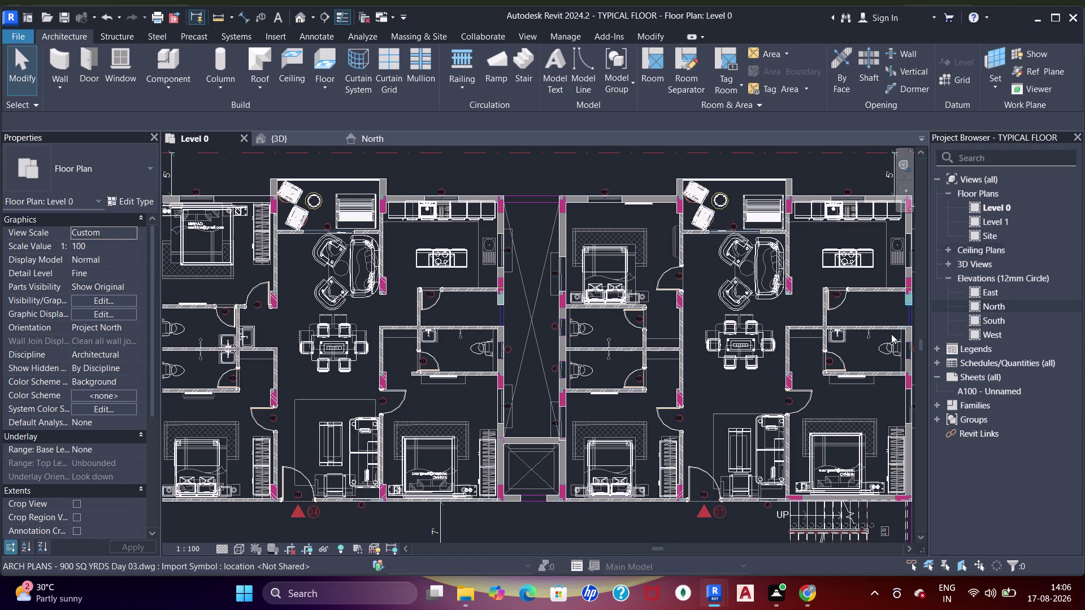
drag(773, 590, 780, 586)
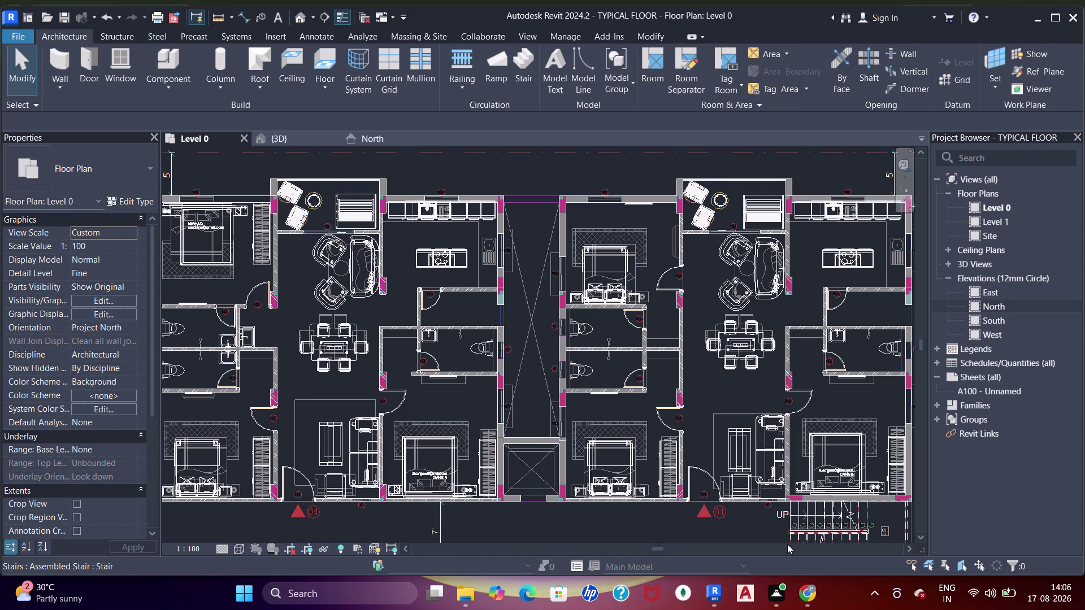